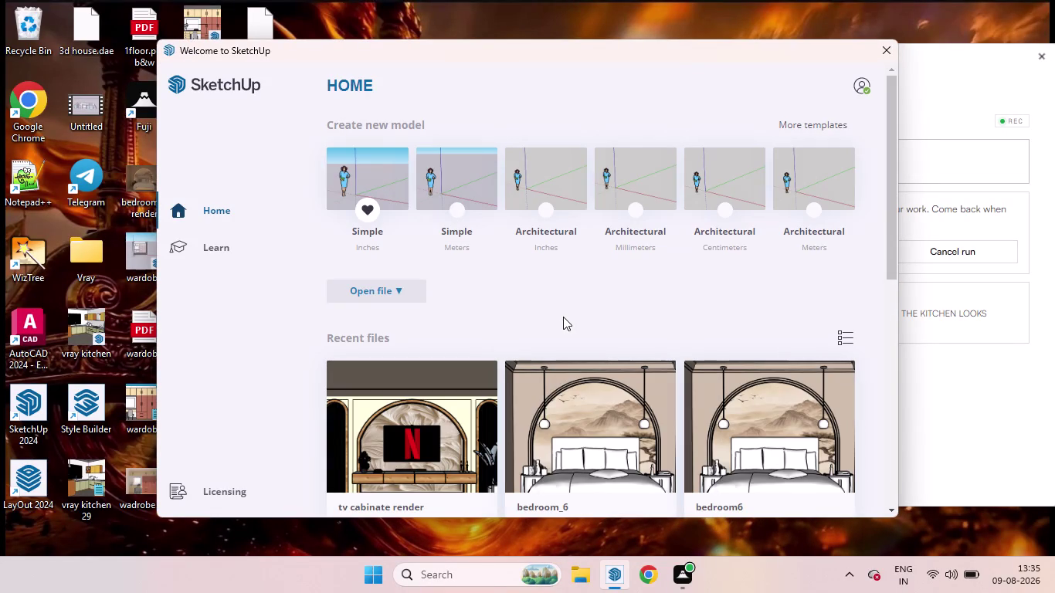
Create a new model from the Simple (Inches) template on the Welcome screen.
click(347, 172)
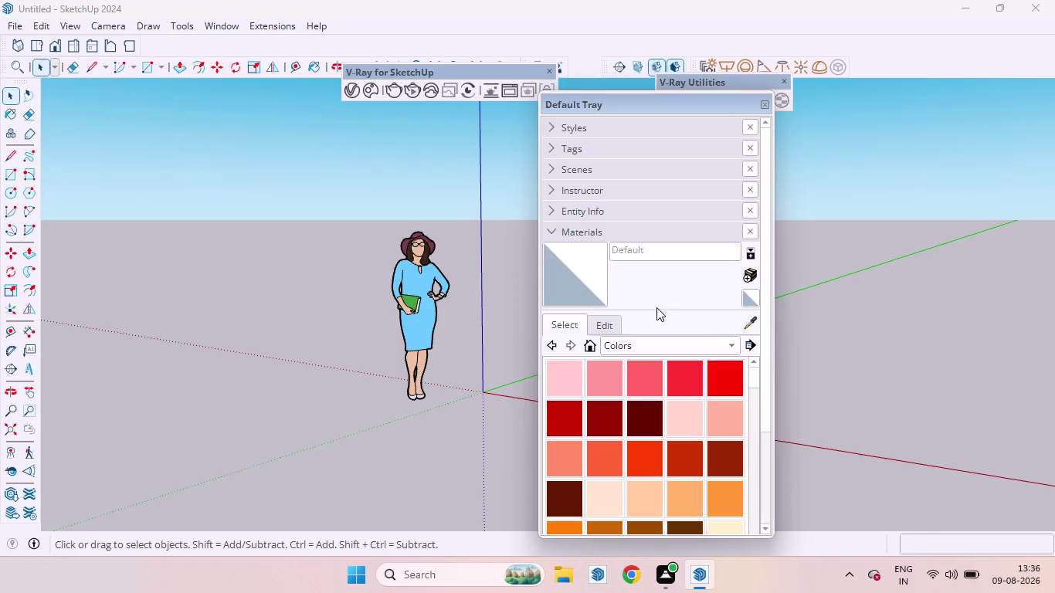
Dock the Default Tray at the right edge and close both V-Ray toolsets.
drag(654, 110, 685, 118)
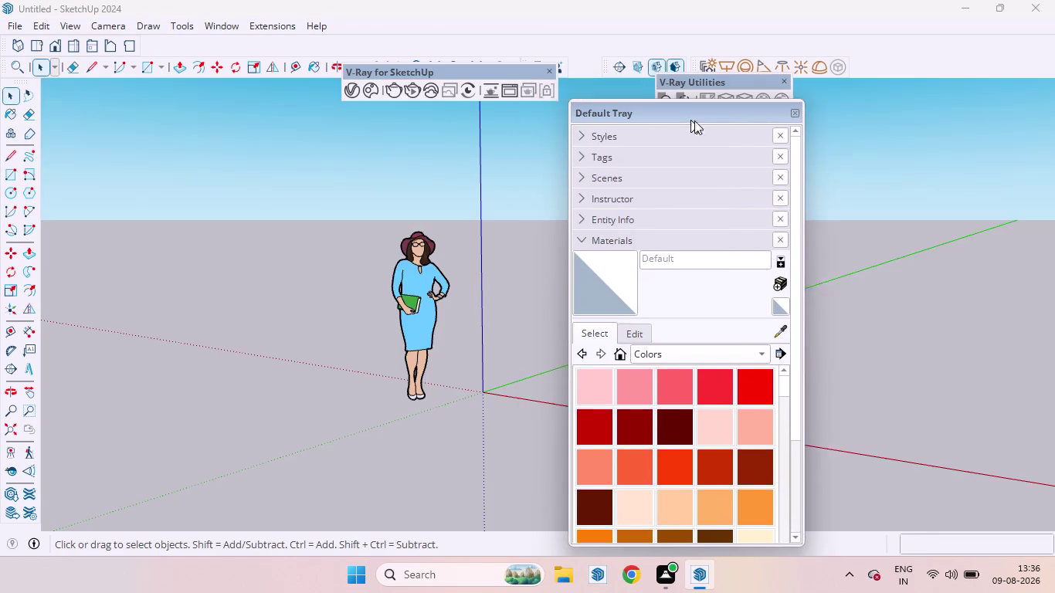
drag(684, 118, 991, 92)
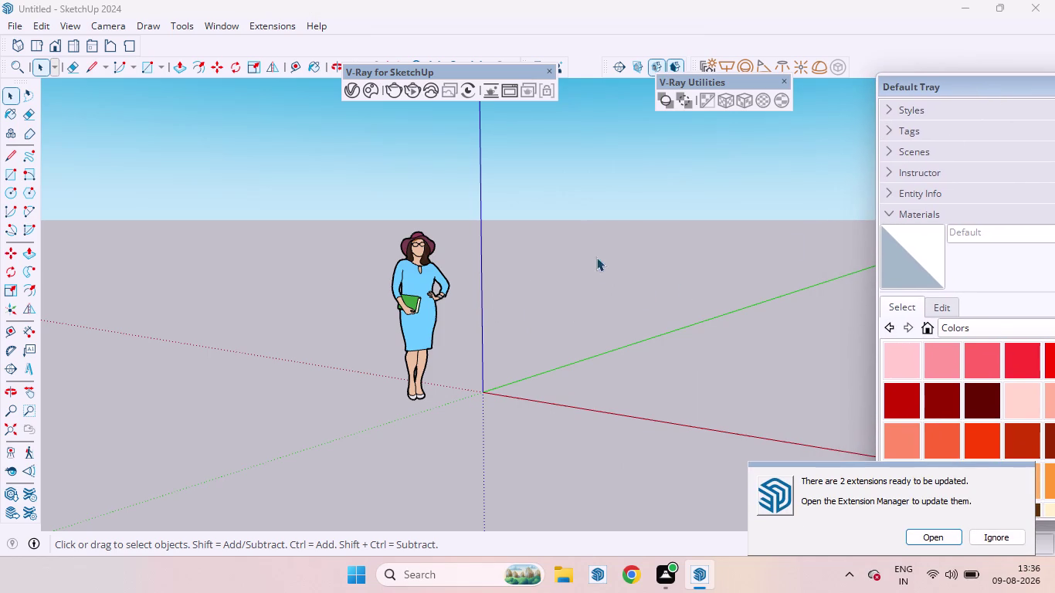
click(550, 73)
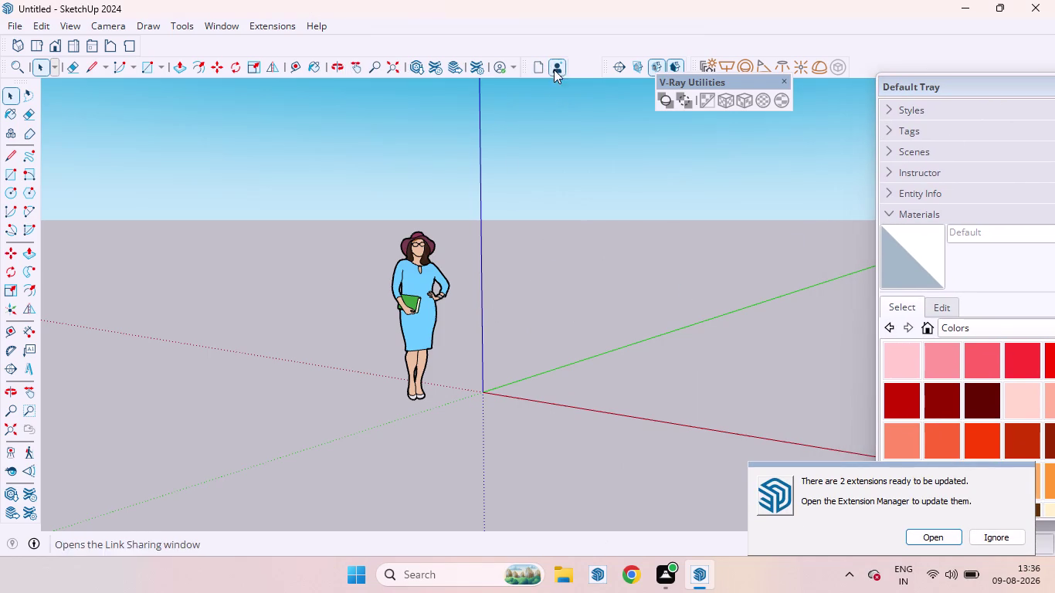
click(784, 78)
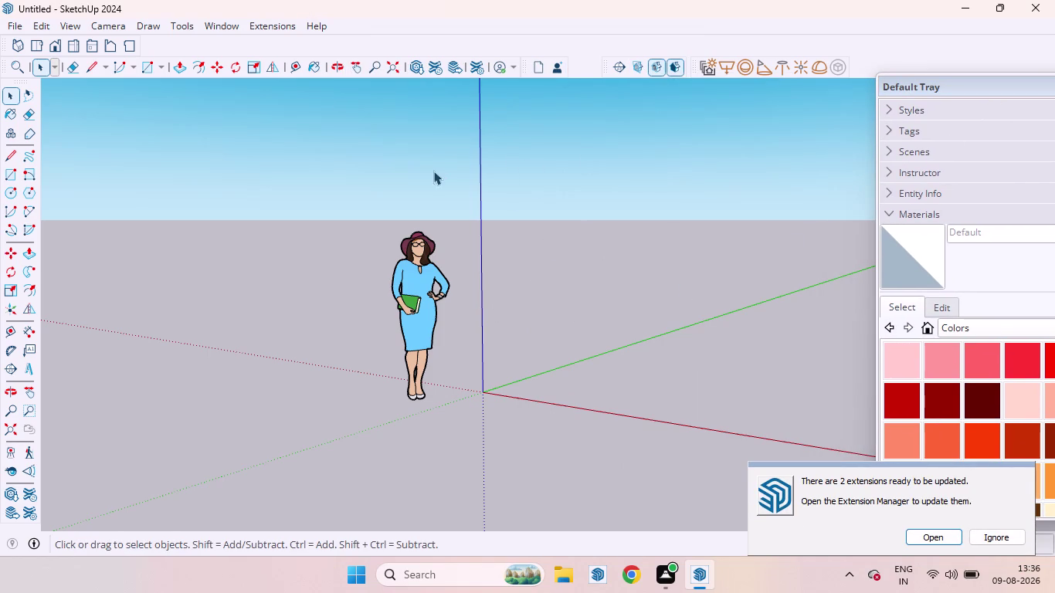
Hide the Getting Started and Views toolsets from the toolbar menu.
scroll(down, 3)
right_click(581, 44)
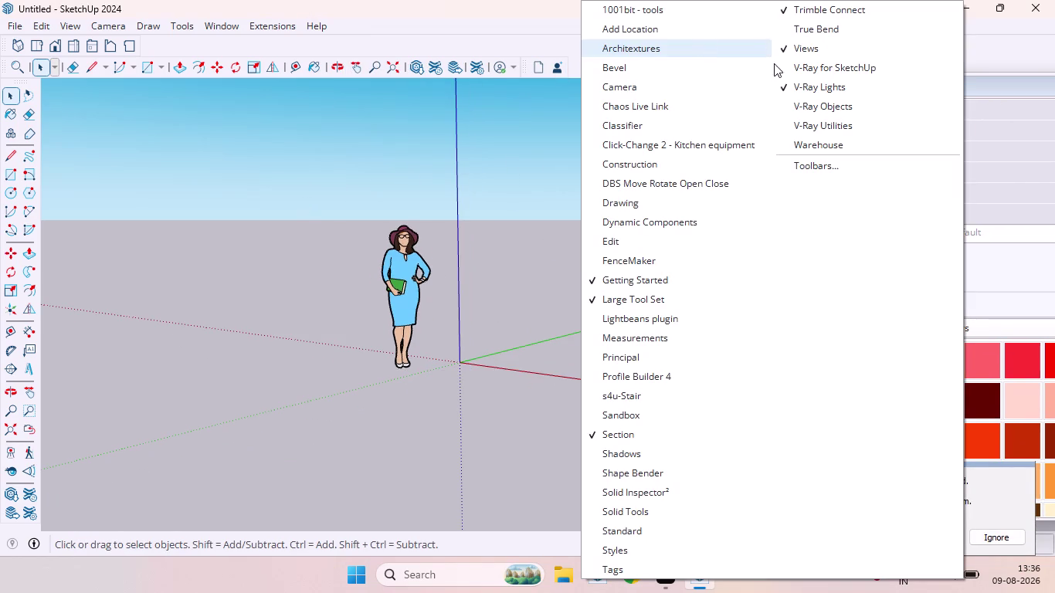
click(624, 278)
scroll(down, 3)
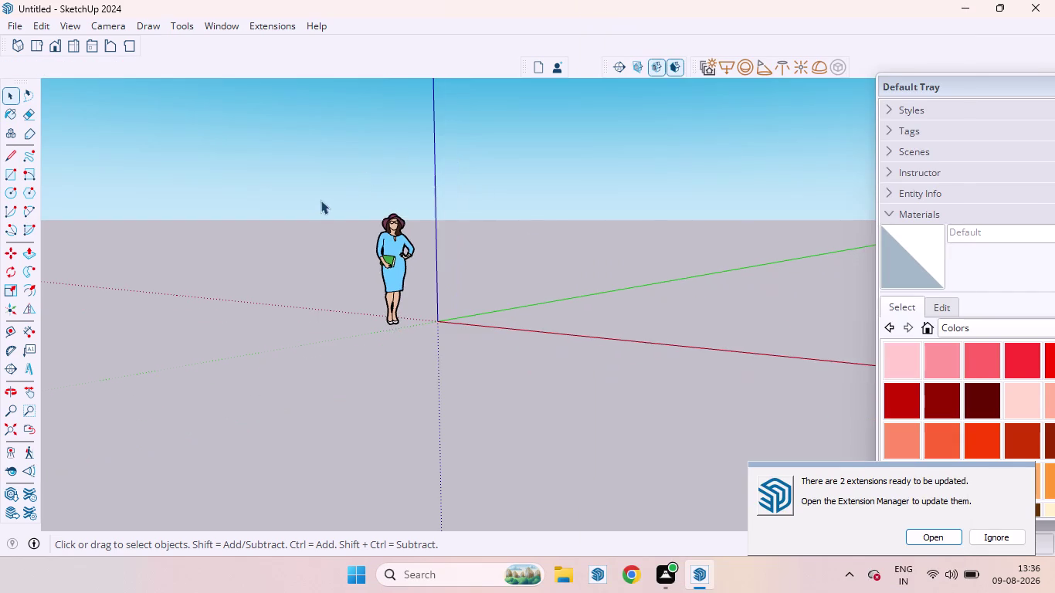
right_click(467, 55)
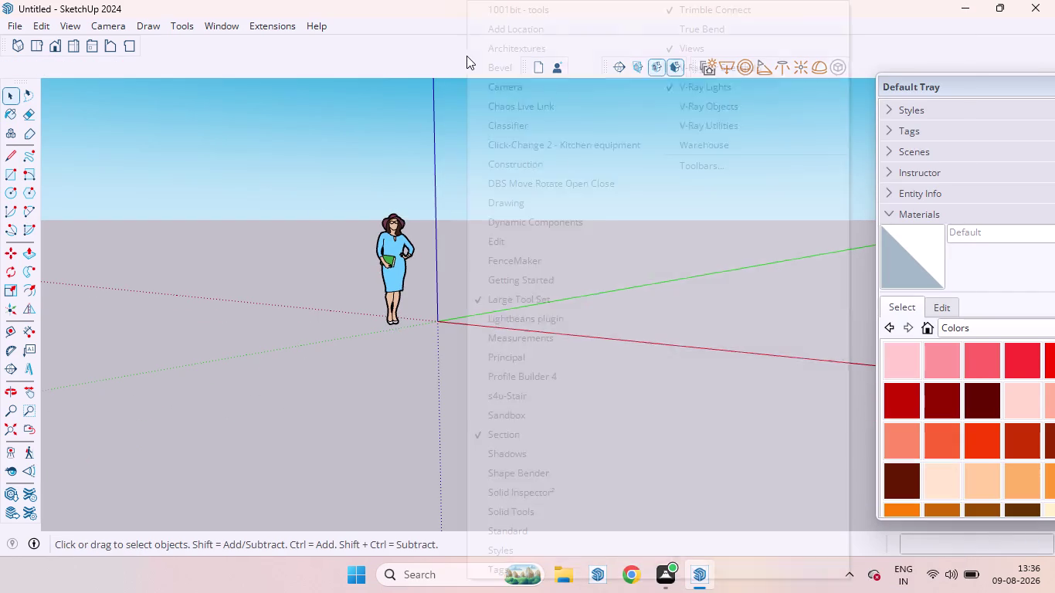
click(533, 427)
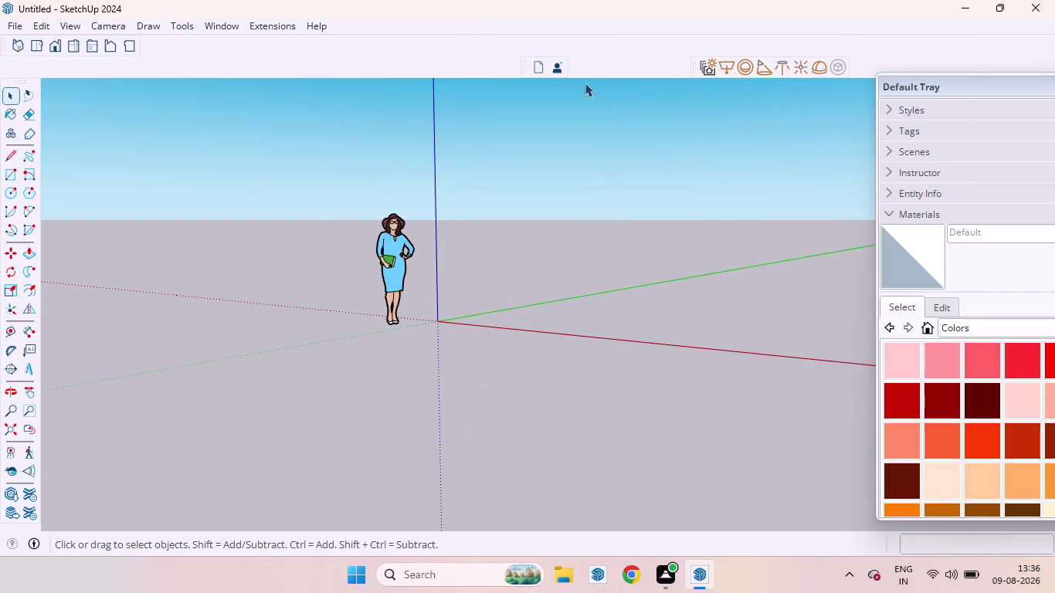
Regroup the remaining toolbars, moving the lights toolset onto the top row.
drag(535, 65, 462, 62)
drag(526, 70, 173, 54)
scroll(down, 3)
scroll(down, 3)
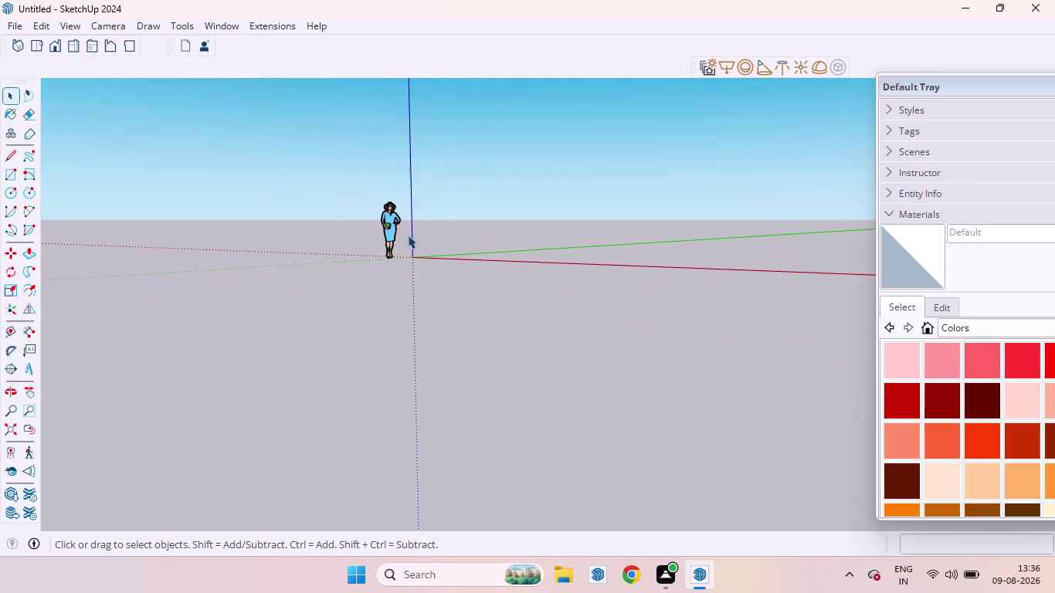
drag(691, 71, 636, 53)
drag(694, 69, 482, 28)
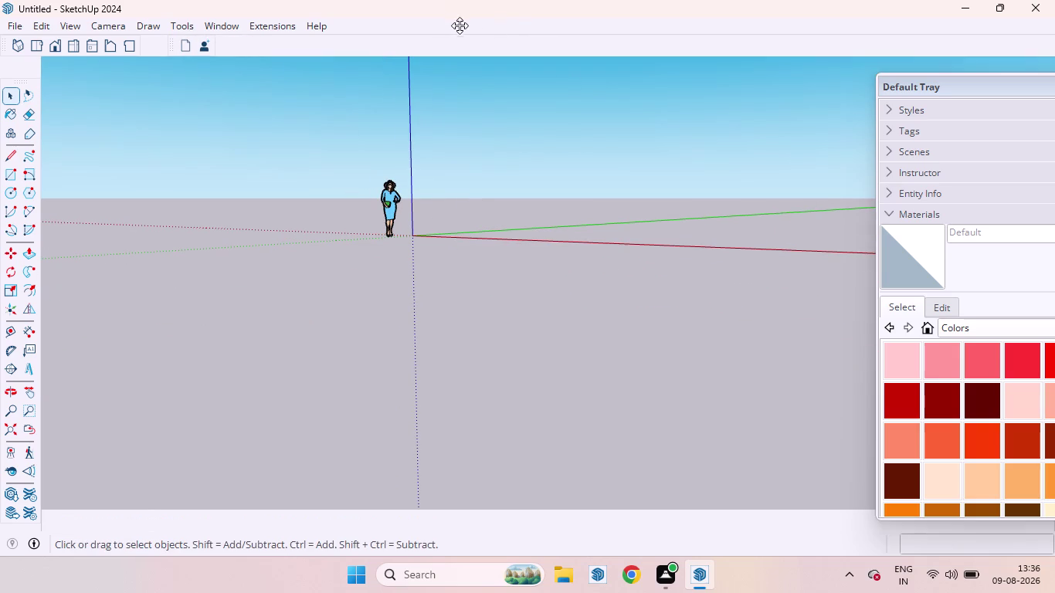
drag(482, 28, 443, 24)
click(437, 40)
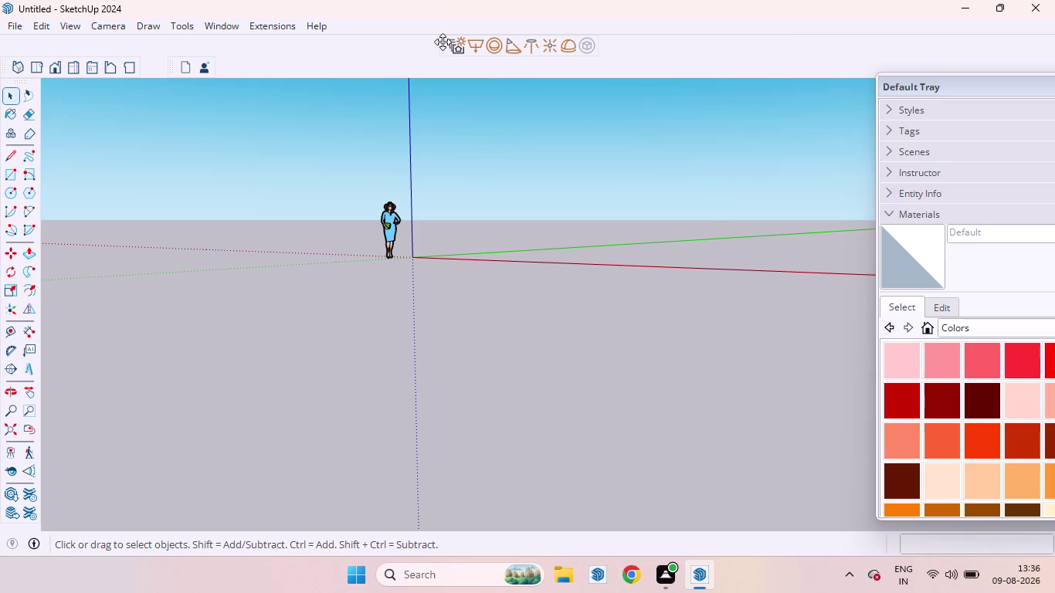
drag(443, 42, 443, 58)
scroll(down, 3)
scroll(down, 3)
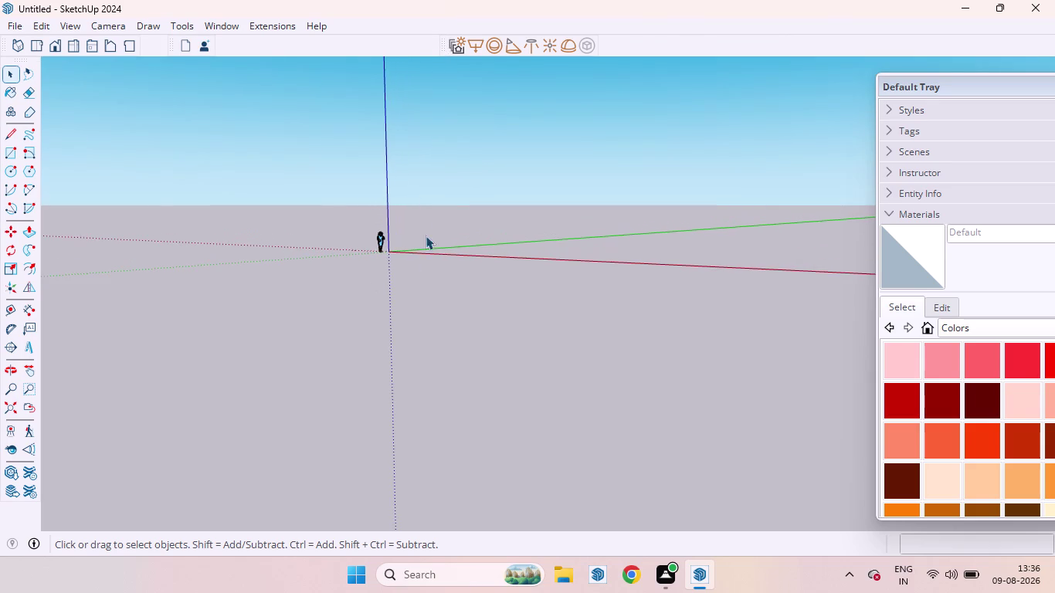
Look down at the origin and delete the default person figure.
middle_drag(456, 188, 530, 348)
scroll(down, 3)
scroll(up, 3)
scroll(down, 3)
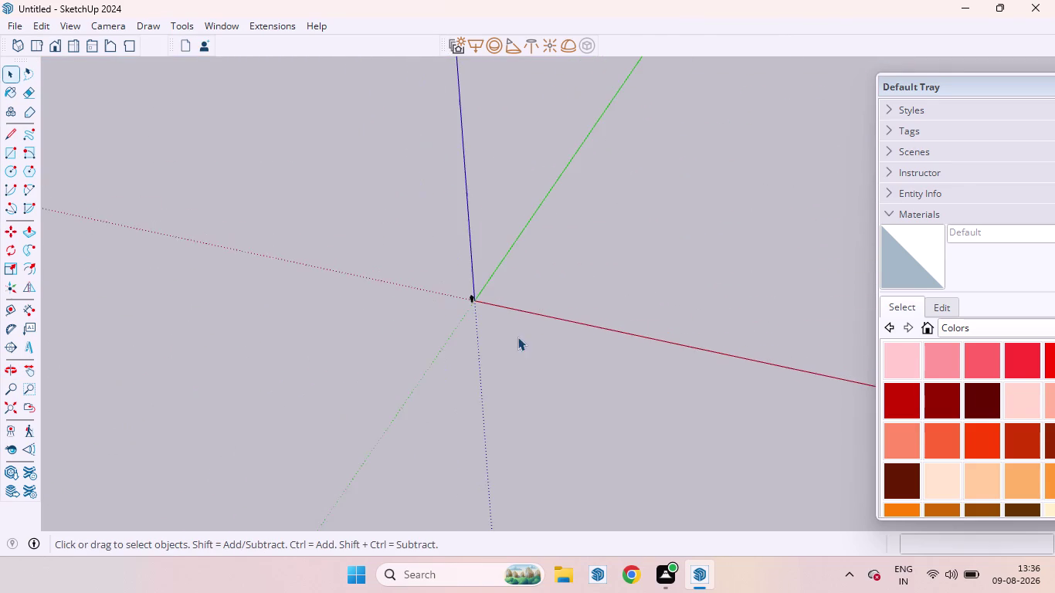
scroll(up, 3)
scroll(up, 3)
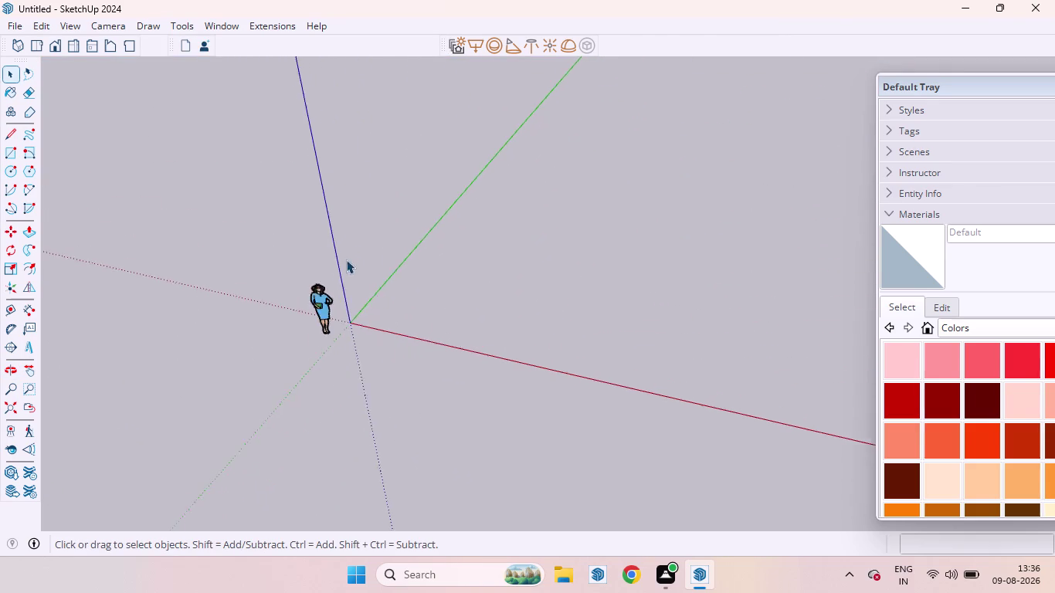
scroll(up, 3)
click(296, 328)
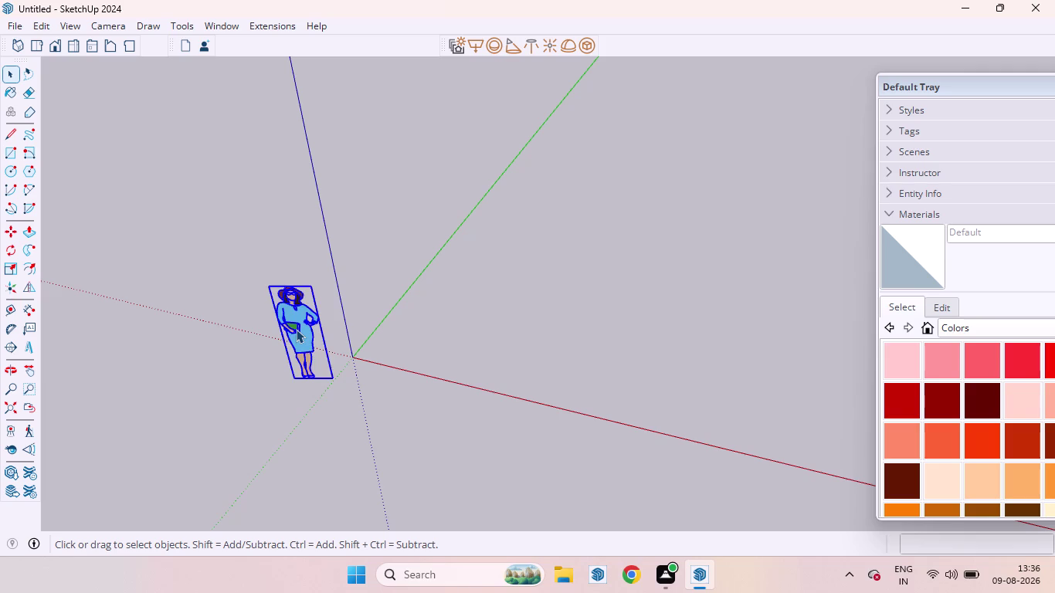
key(Delete)
Re-centre the view on the origin and pick the Rectangle tool.
scroll(down, 3)
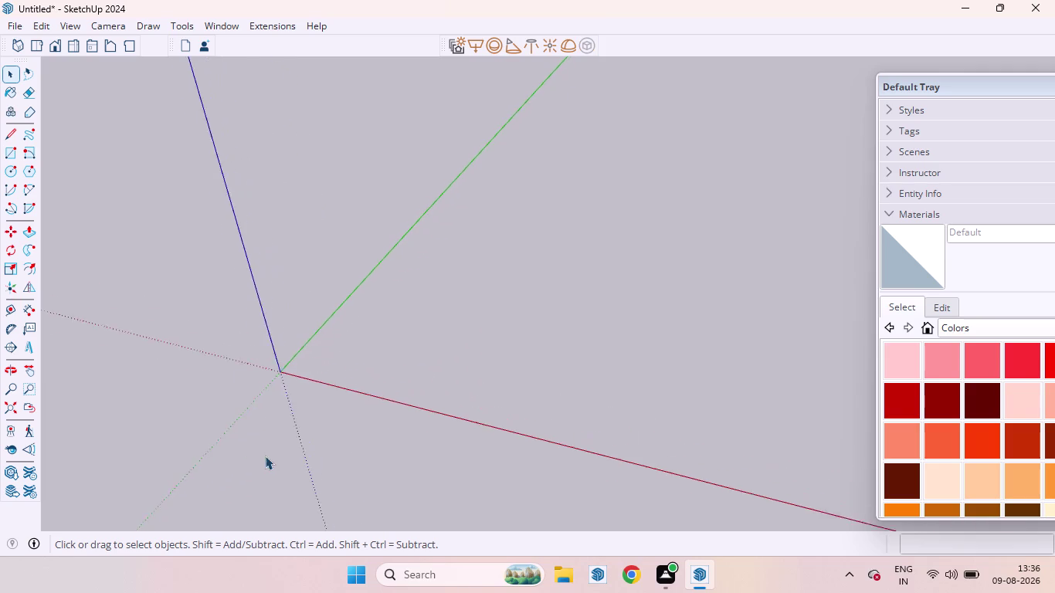
scroll(down, 3)
scroll(down, 3)
middle_drag(279, 436, 386, 332)
scroll(down, 3)
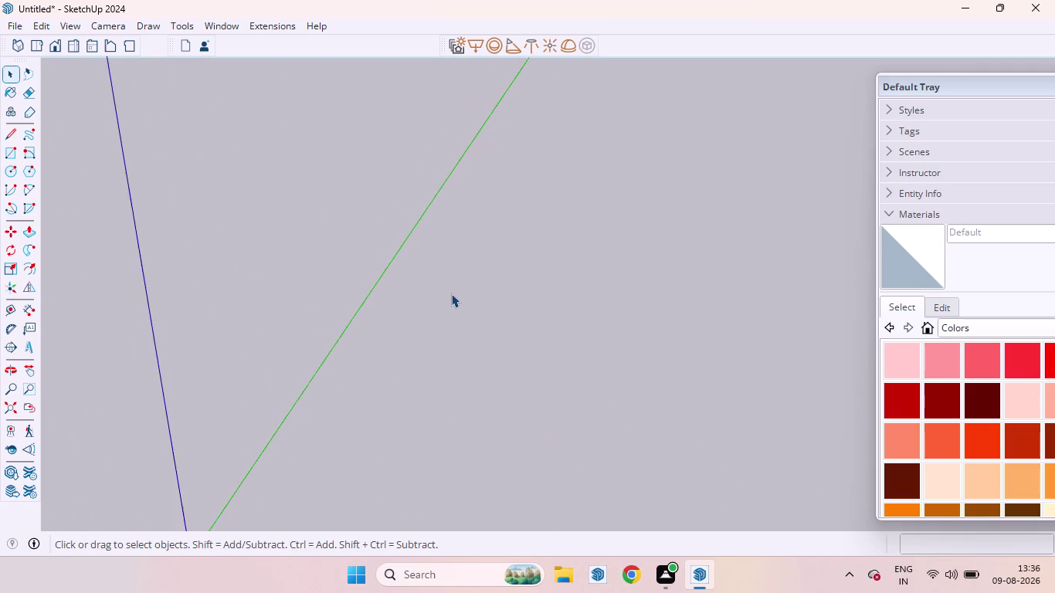
scroll(down, 3)
scroll(down, 3)
middle_drag(405, 352, 324, 365)
scroll(down, 3)
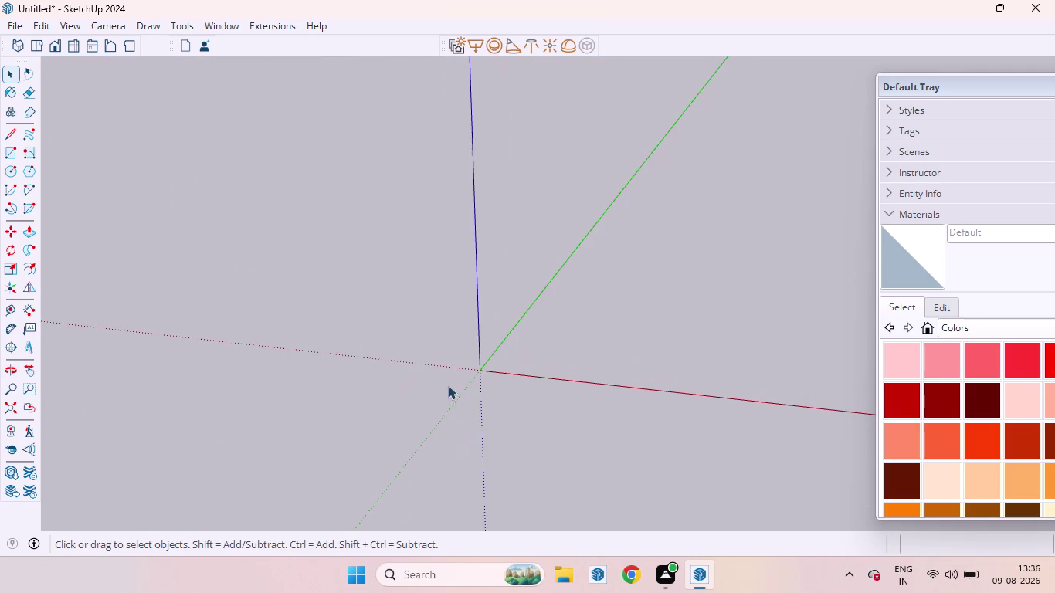
scroll(up, 3)
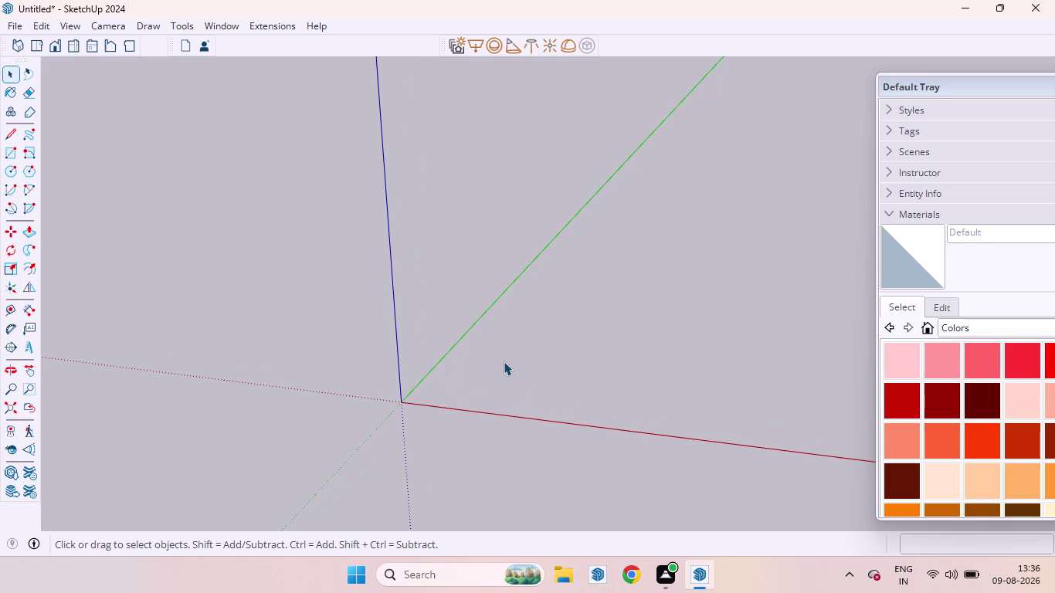
key(r)
key(Return)
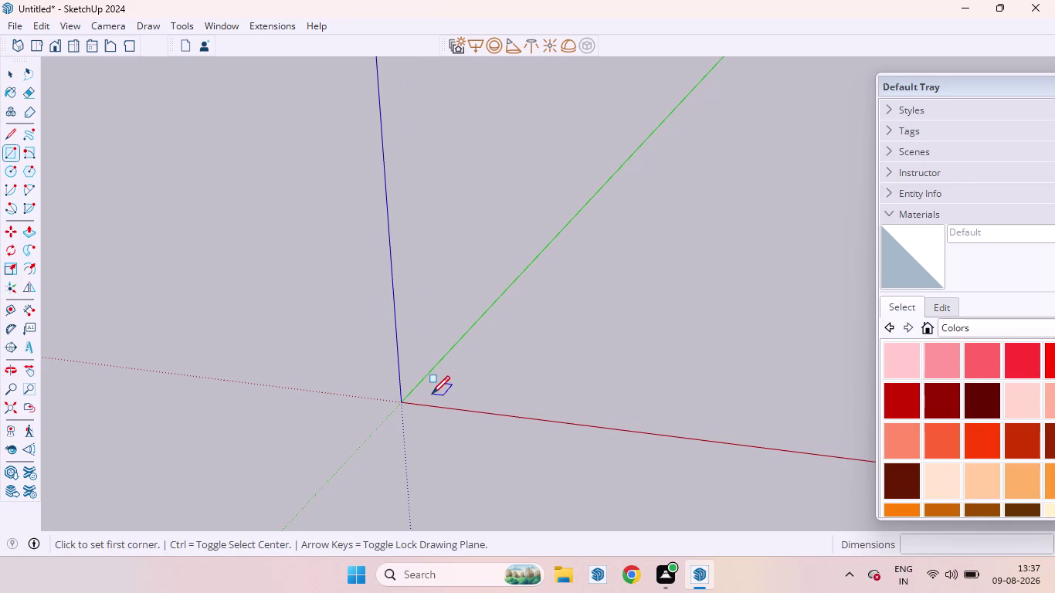
Draw a 12' x 12' floor rectangle from a corner near the origin.
click(431, 394)
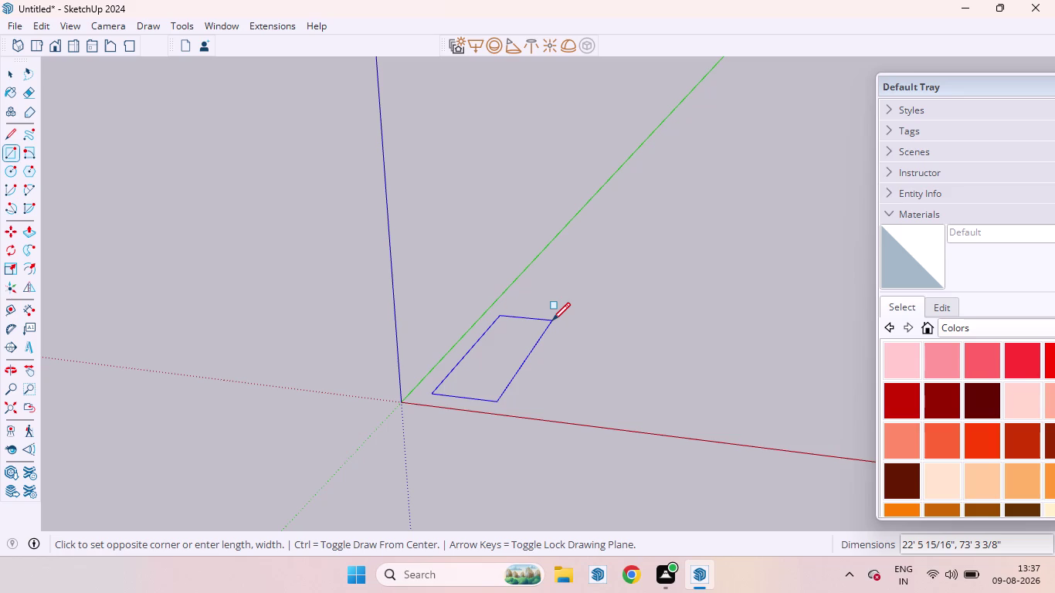
key(1)
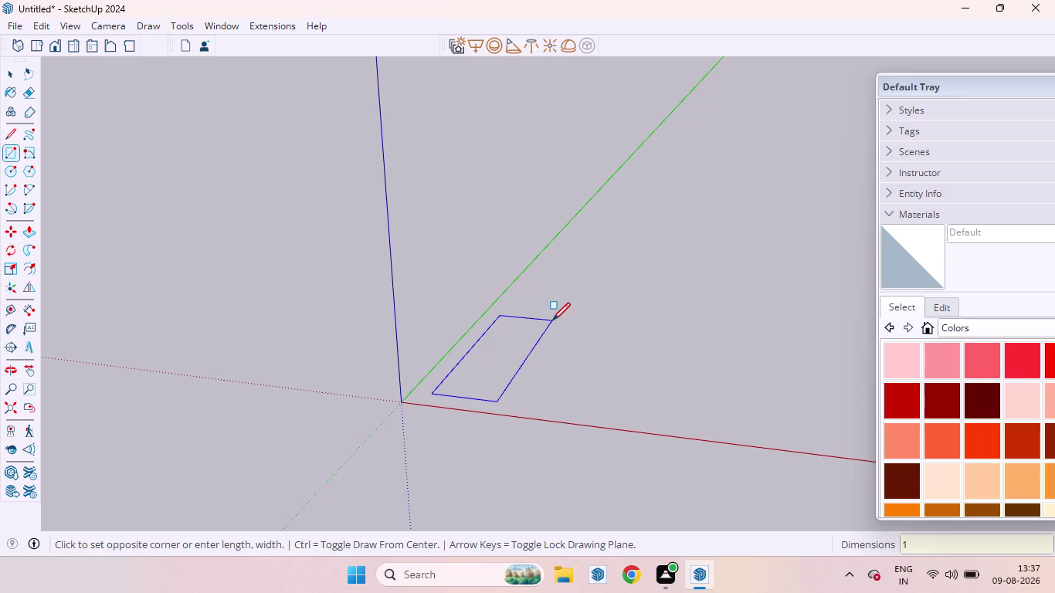
key(0)
key(BackSpace)
text(2)
text(')
key(comma)
text(12')
key(Return)
key(space)
scroll(down, 3)
scroll(up, 3)
middle_drag(499, 322, 493, 420)
scroll(up, 3)
scroll(down, 3)
scroll(up, 3)
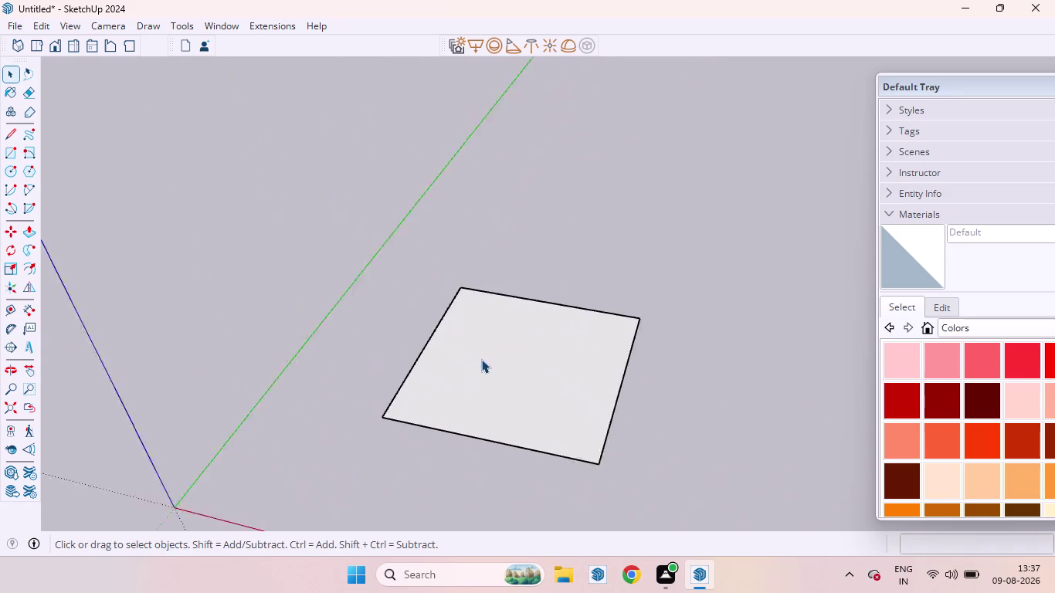
Make the floor face and its edges into a group.
scroll(down, 3)
middle_drag(503, 340, 499, 415)
scroll(up, 3)
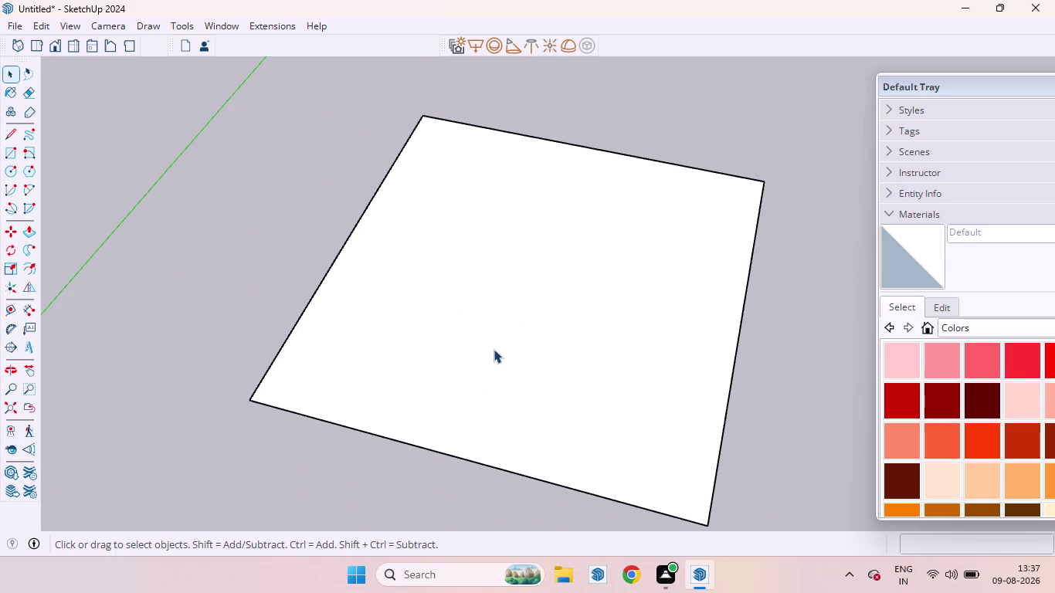
triple_click(535, 342)
right_click(535, 342)
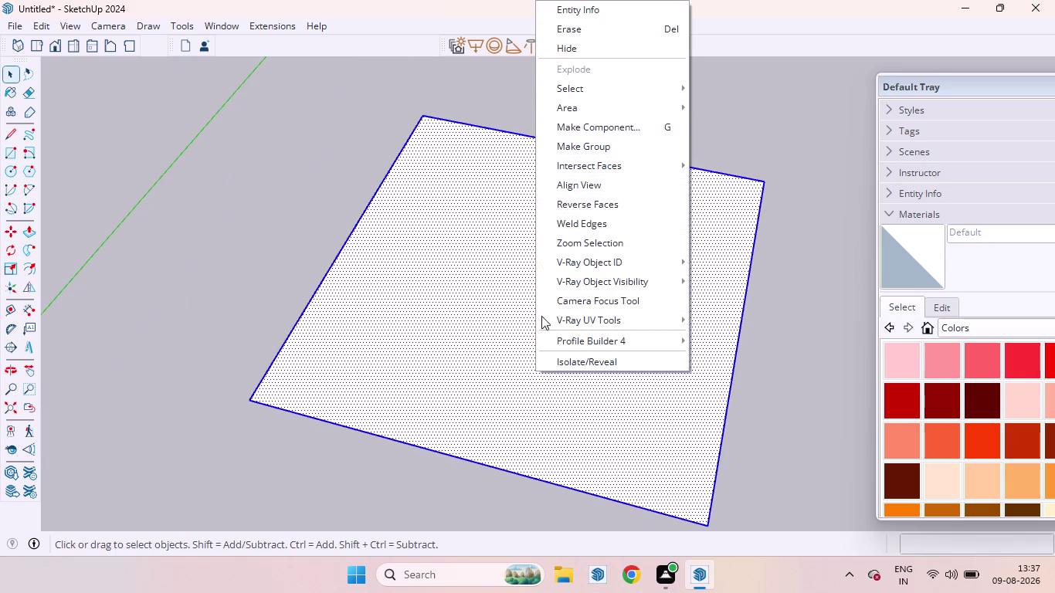
click(571, 151)
Inside the group, push the floor face up 6 inches into a slab.
triple_click(529, 290)
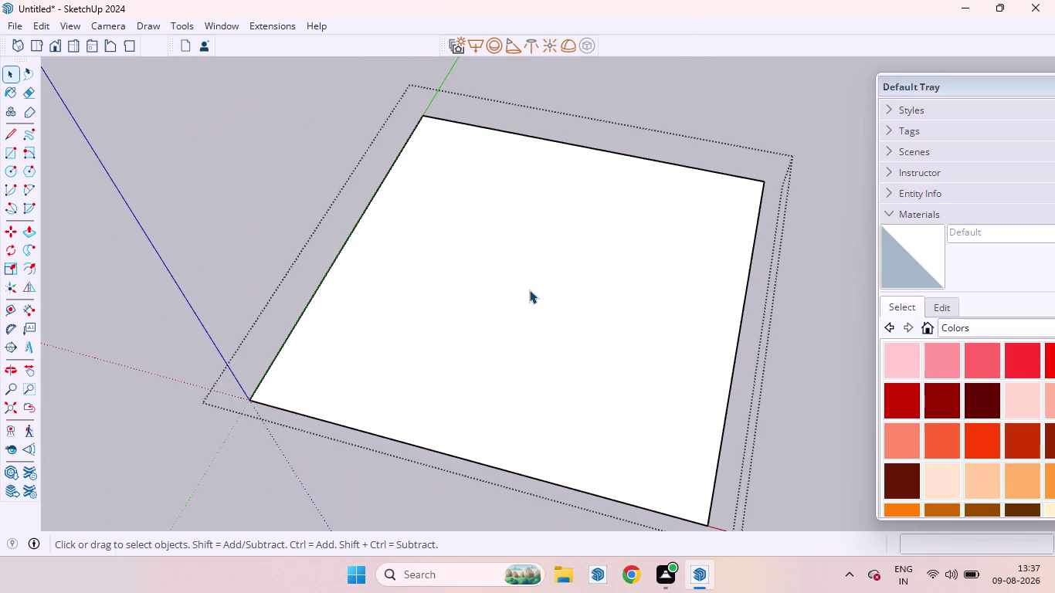
key(p)
drag(529, 290, 529, 268)
key(6)
key(Return)
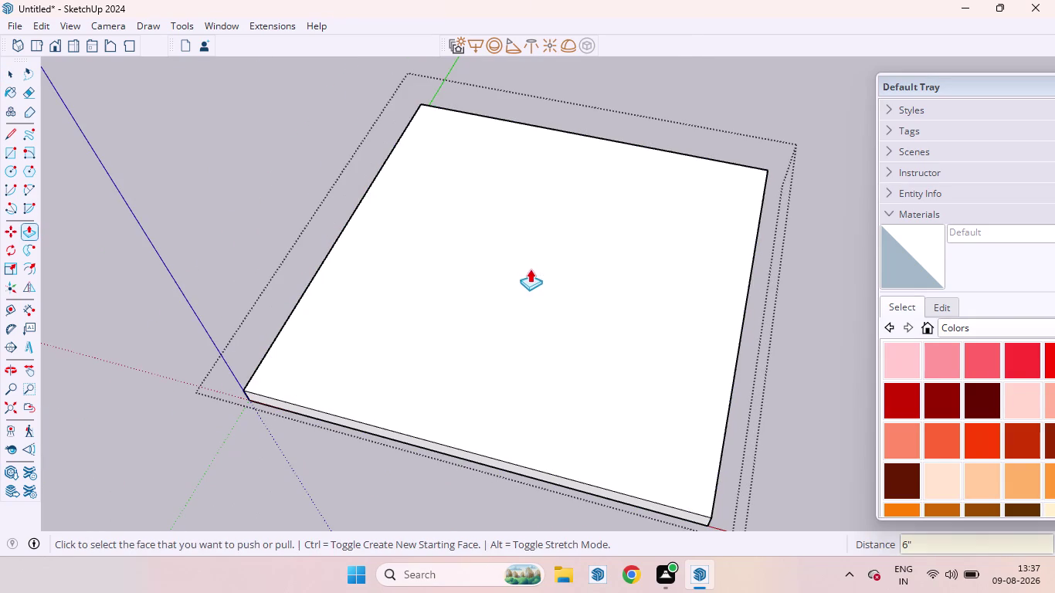
scroll(down, 3)
key(space)
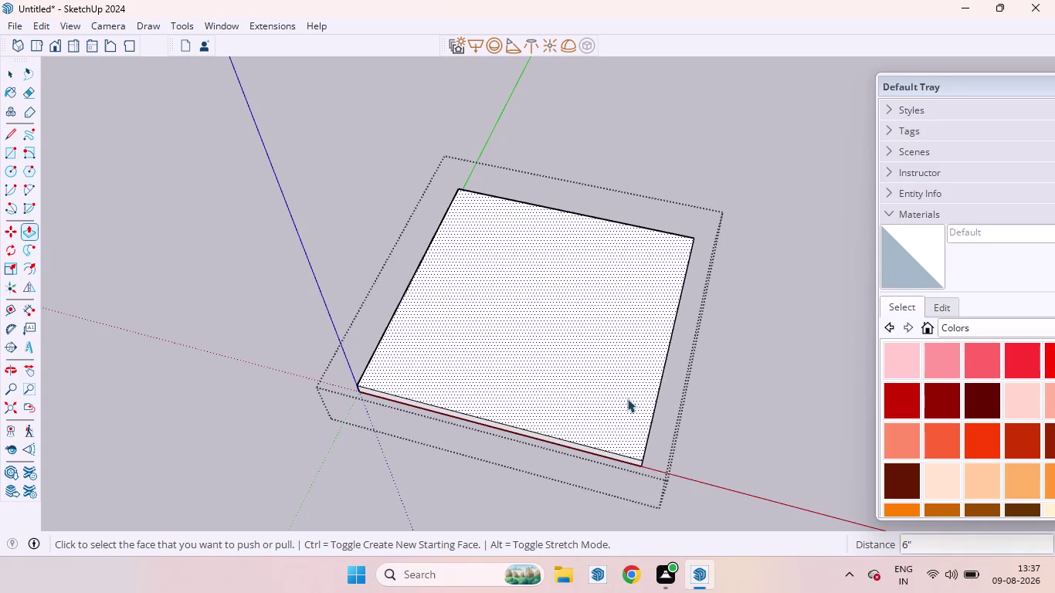
Exit the floor group and select the slab.
click(681, 411)
click(746, 427)
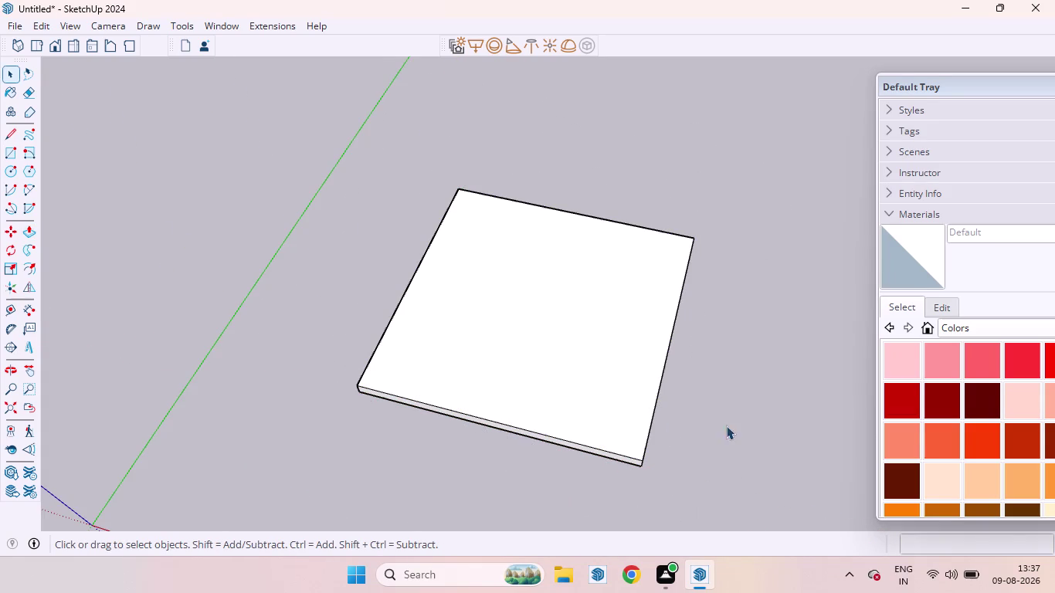
middle_drag(660, 429, 650, 368)
click(615, 370)
scroll(down, 3)
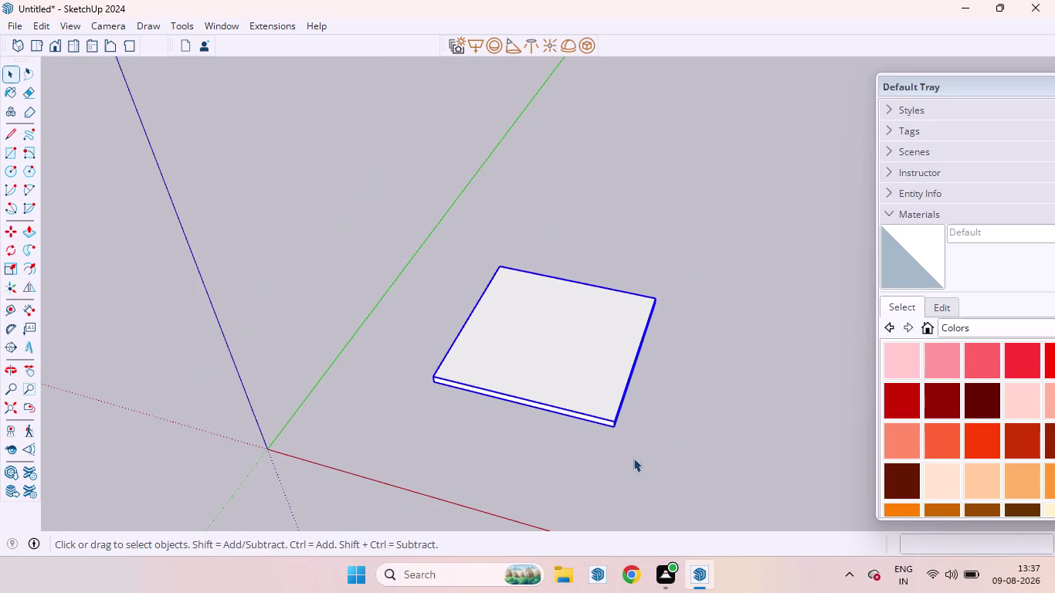
Move the floor slab to a new position along the green axis.
click(747, 418)
scroll(down, 3)
scroll(up, 3)
click(612, 368)
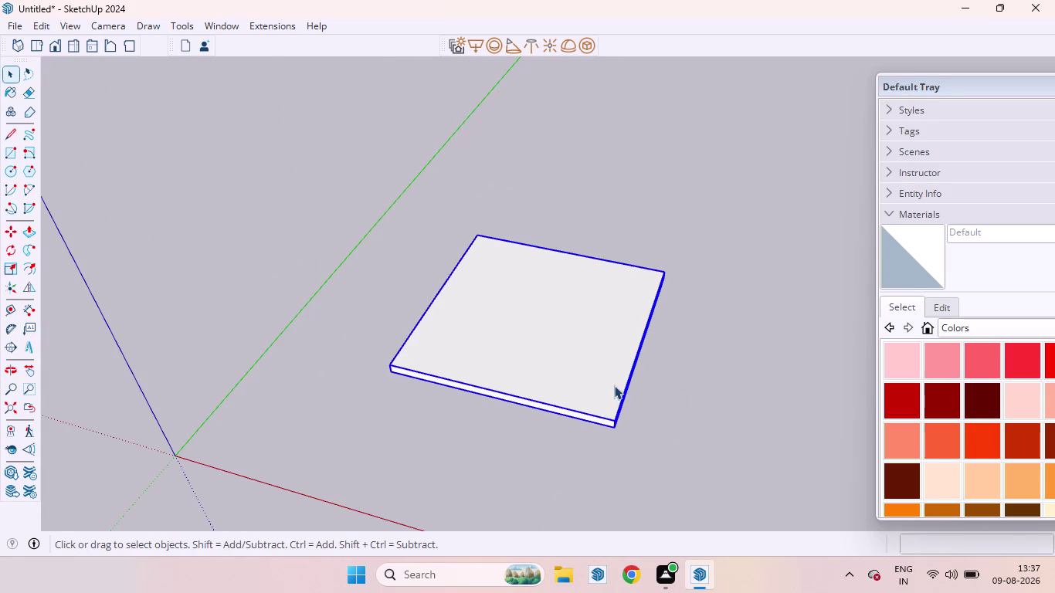
key(m)
drag(616, 394, 582, 470)
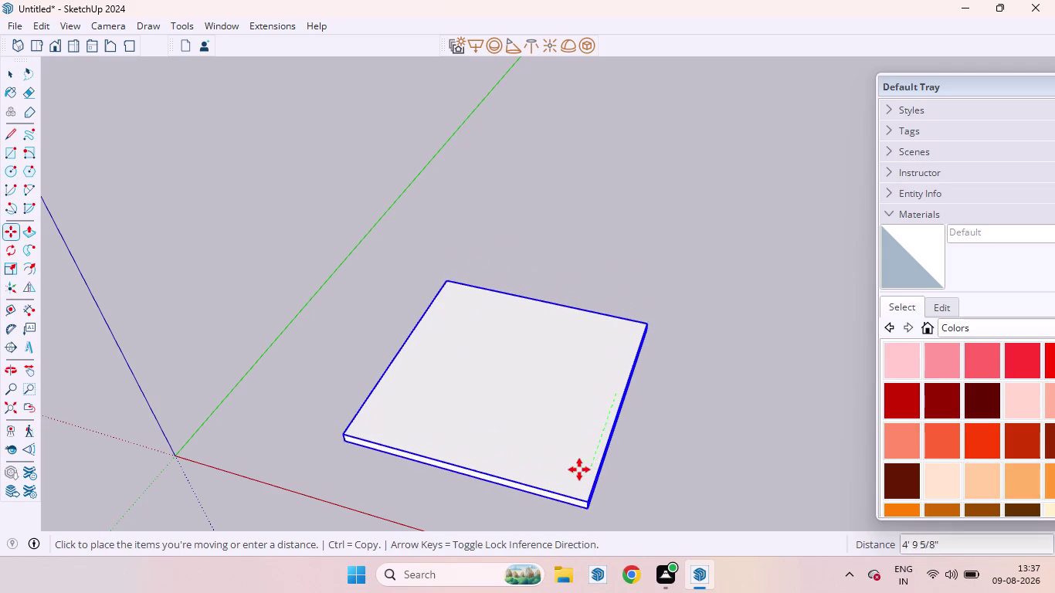
drag(582, 470, 575, 471)
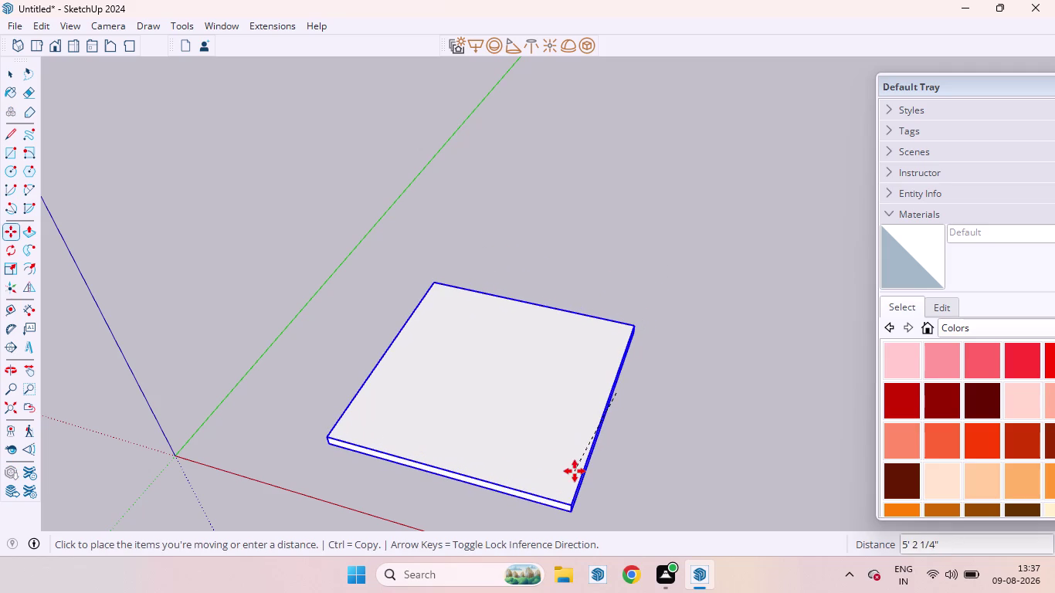
drag(574, 471, 572, 477)
key(Left)
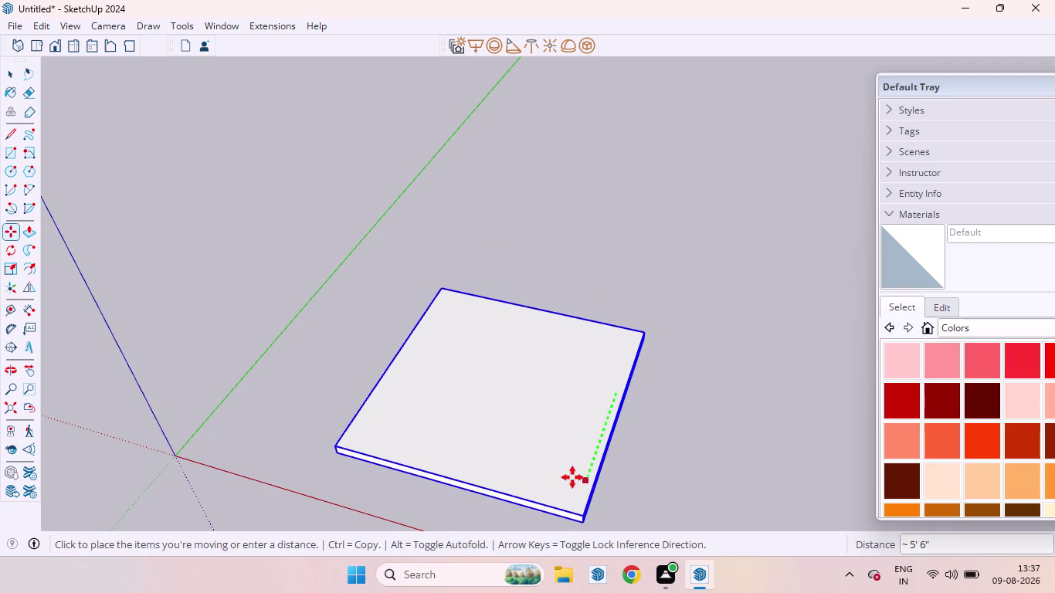
drag(573, 477, 571, 479)
key(space)
click(725, 356)
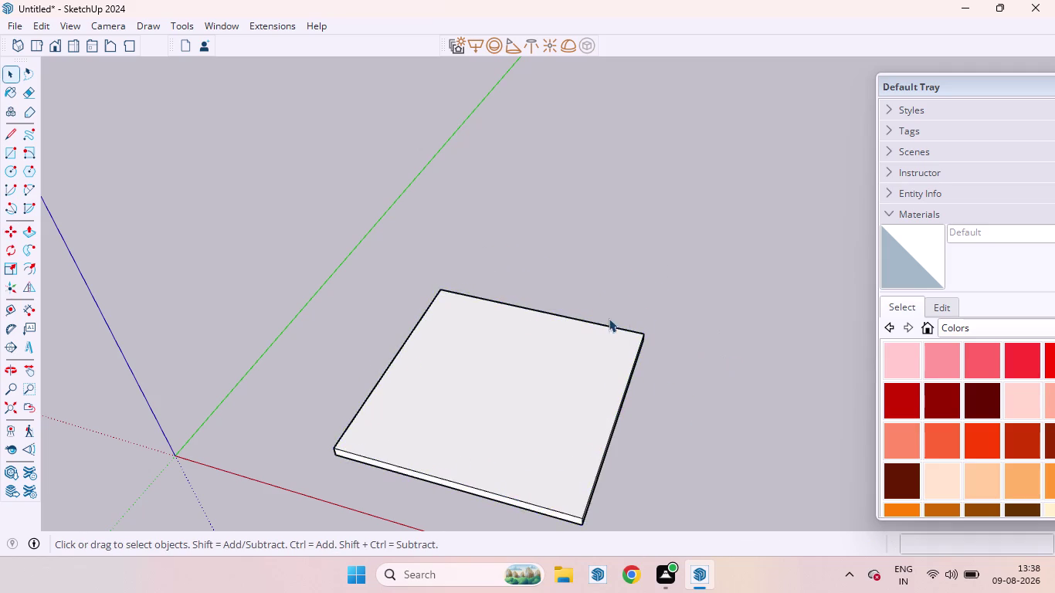
Inspect the slab from several angles and make it a group.
scroll(down, 3)
middle_drag(571, 274, 604, 297)
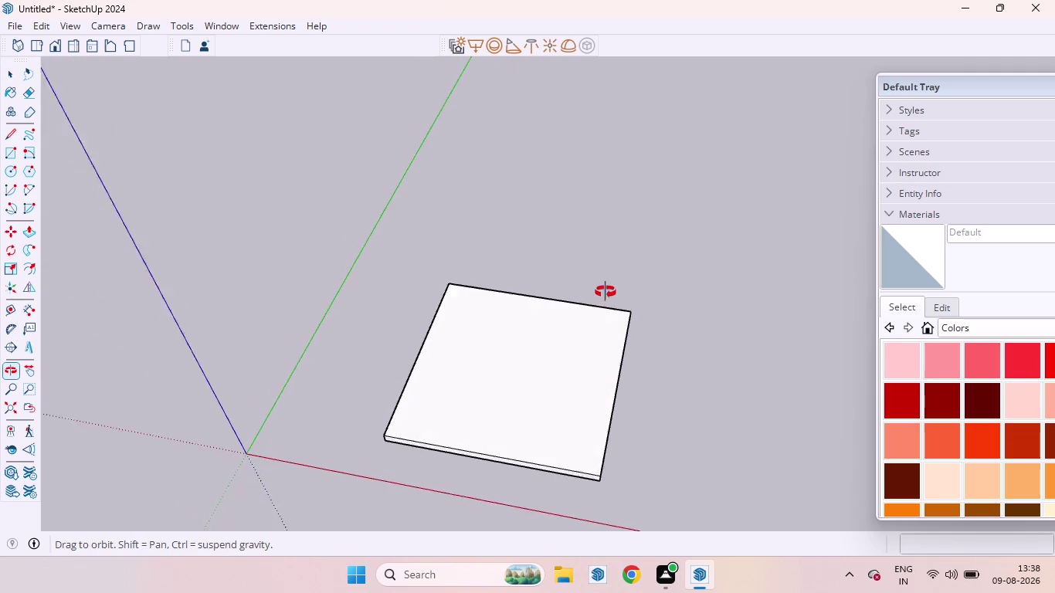
middle_drag(604, 297, 615, 287)
scroll(up, 3)
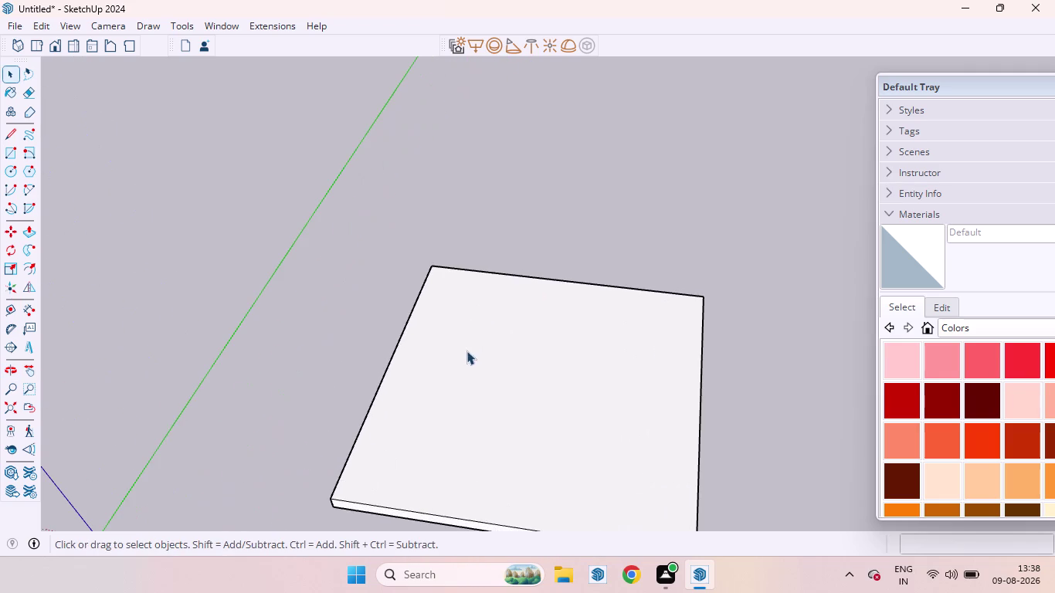
scroll(down, 3)
middle_drag(438, 305, 516, 284)
scroll(up, 3)
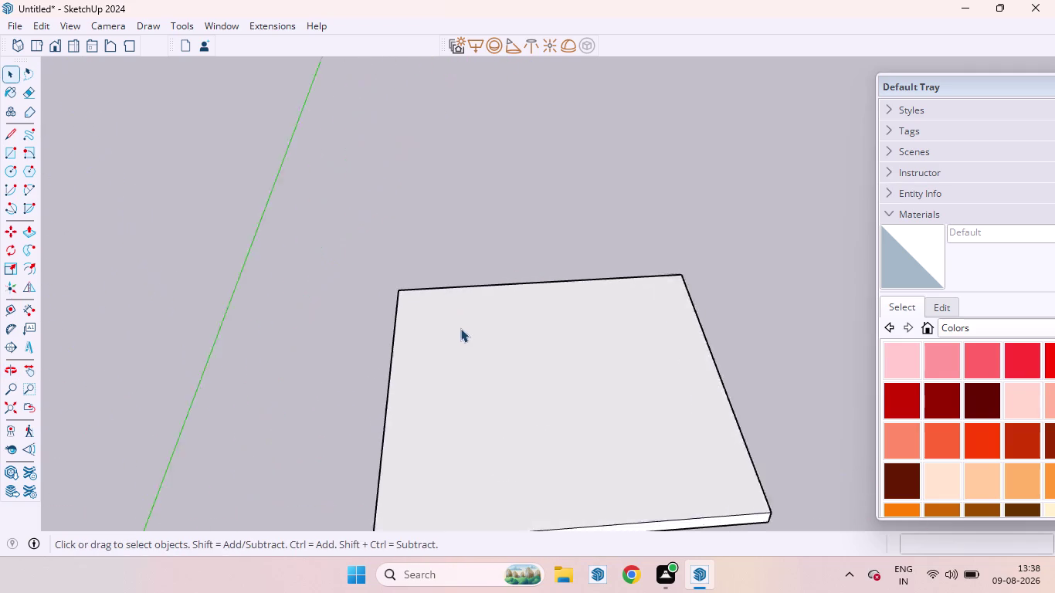
scroll(up, 3)
scroll(down, 3)
middle_drag(494, 332, 480, 367)
scroll(up, 3)
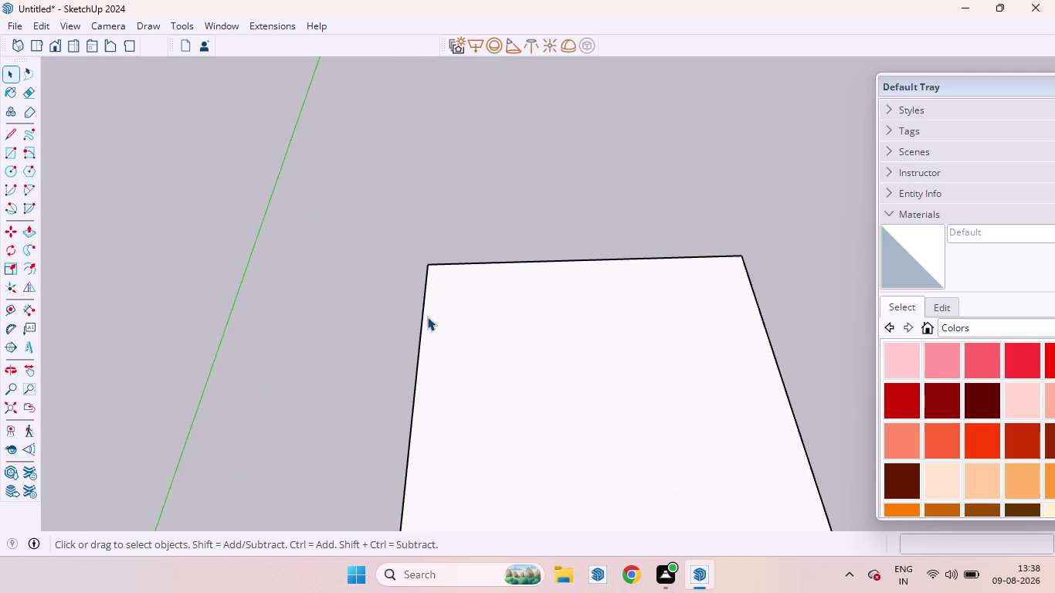
scroll(down, 3)
right_click(756, 384)
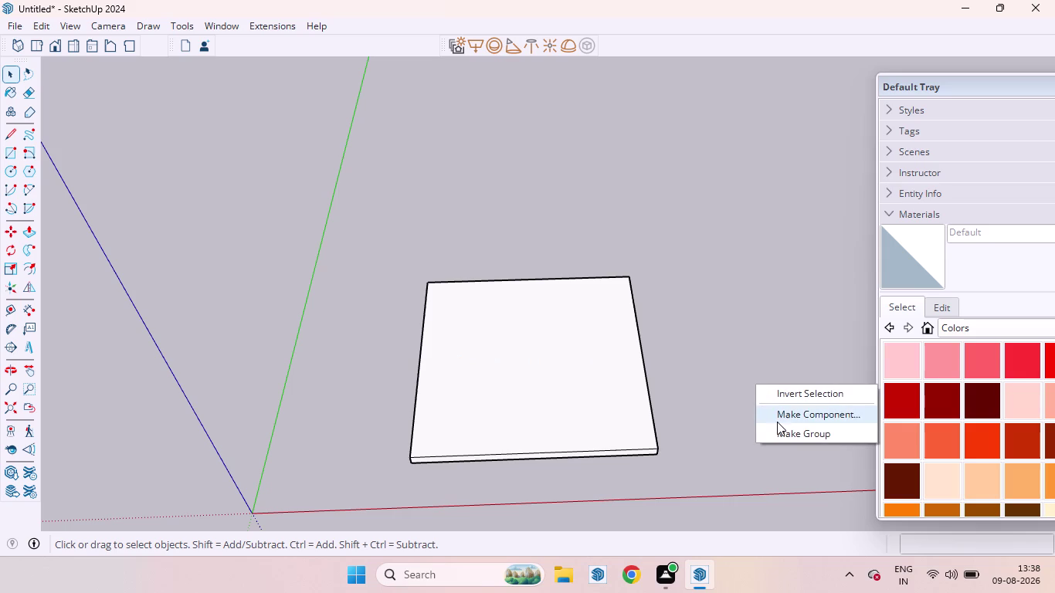
click(779, 429)
Open the slab group and select, then deselect, its side face.
middle_drag(656, 372, 667, 234)
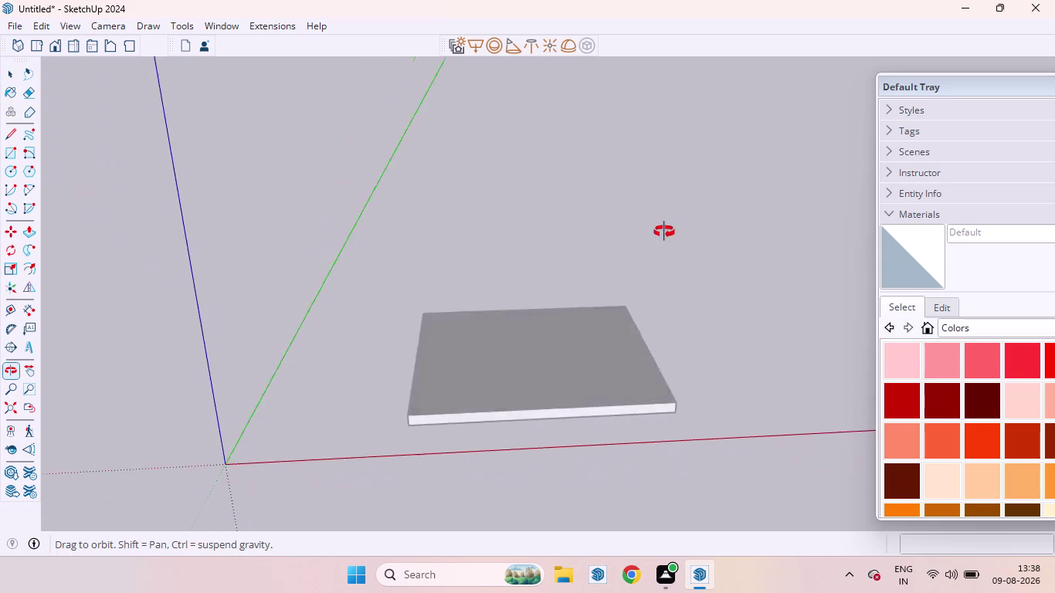
middle_drag(667, 234, 799, 248)
scroll(up, 3)
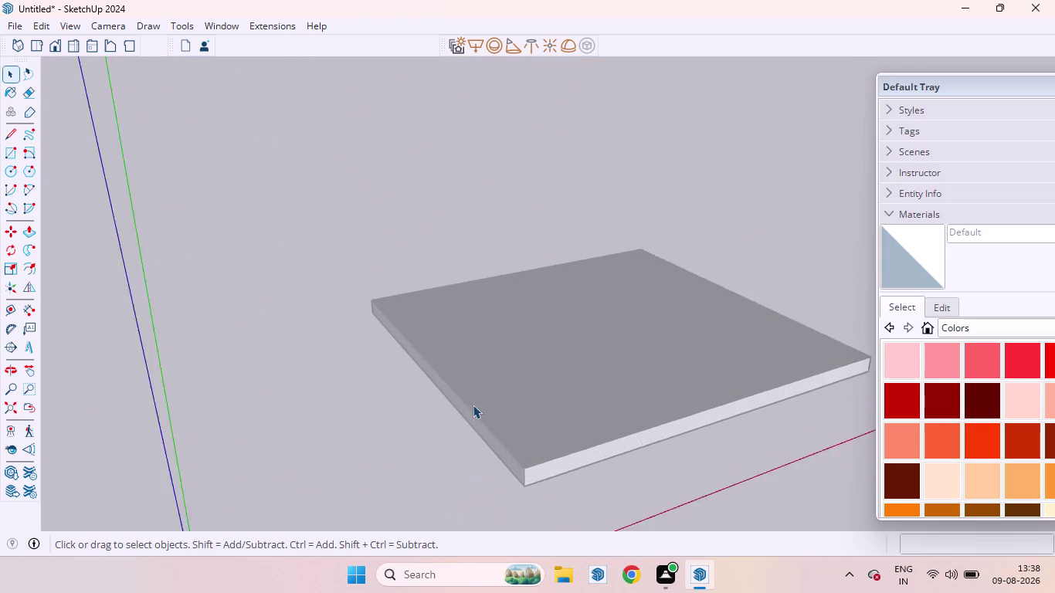
scroll(up, 3)
click(481, 450)
triple_click(479, 451)
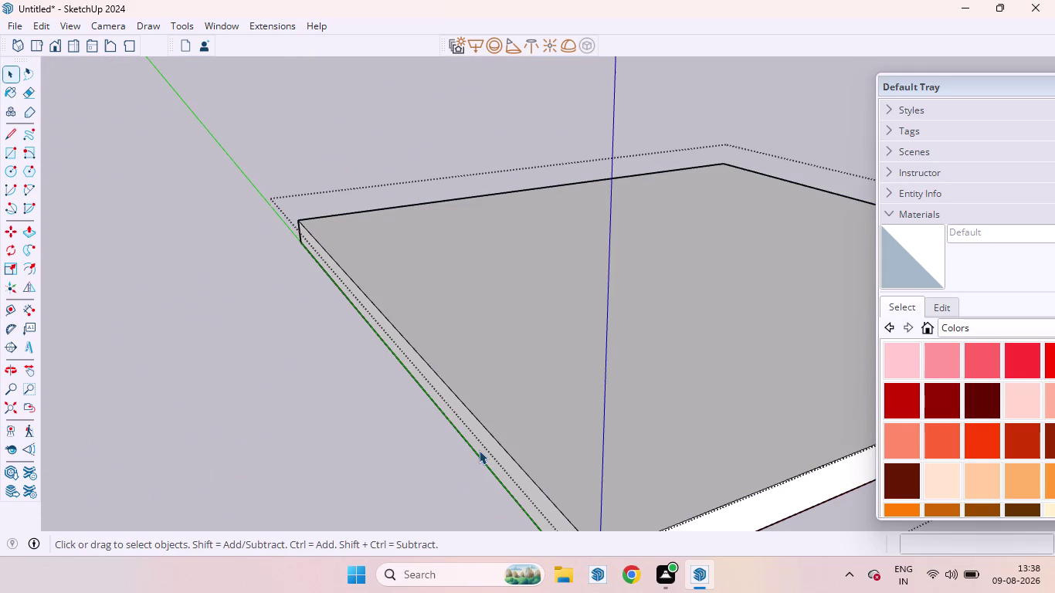
click(475, 448)
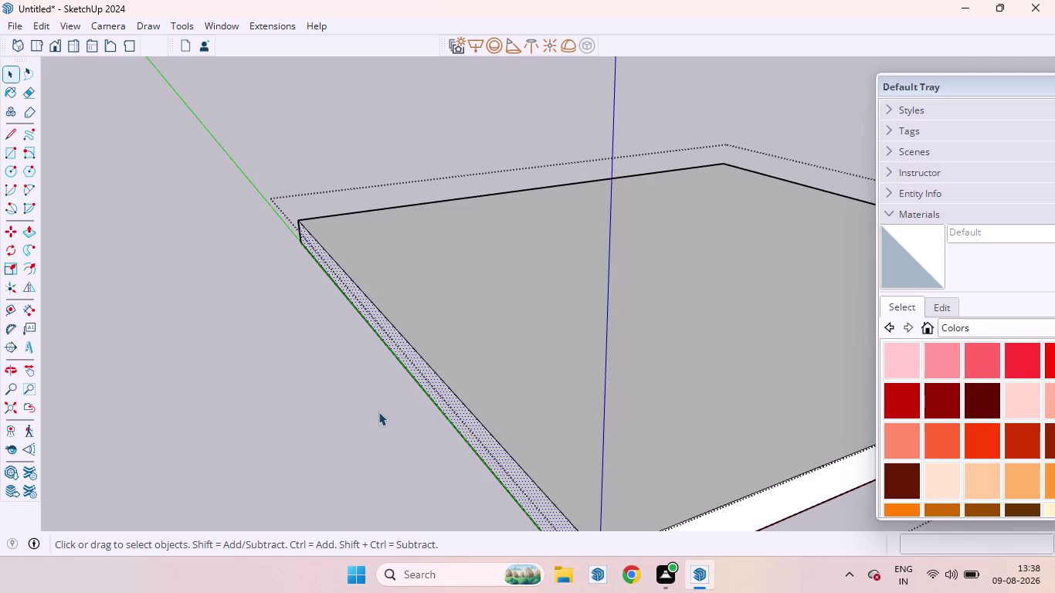
scroll(down, 3)
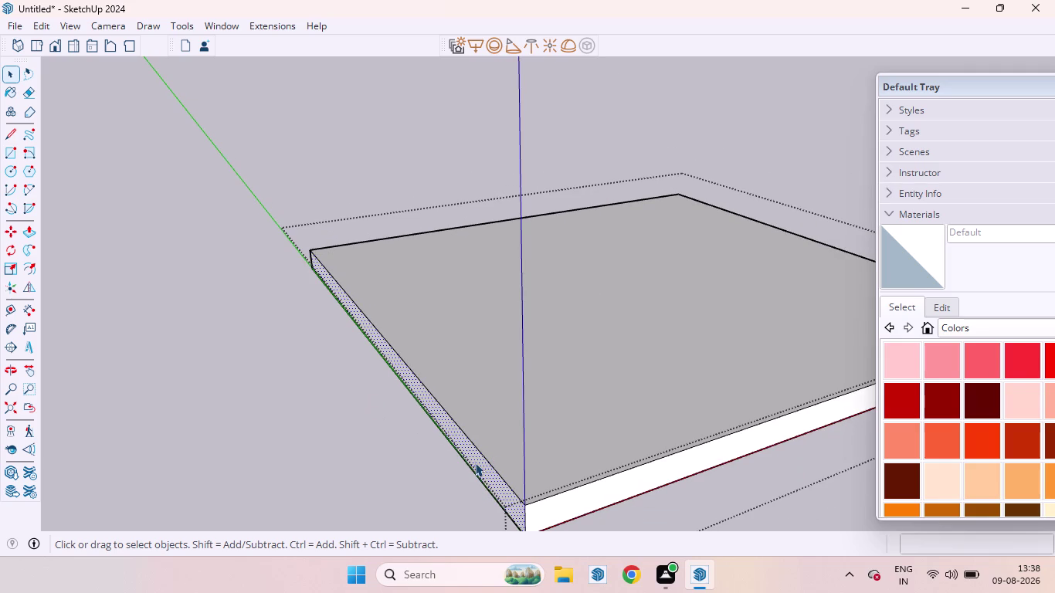
click(375, 460)
middle_drag(478, 422, 375, 445)
Place a guide line 4 inches inside the slab's left edge.
scroll(down, 3)
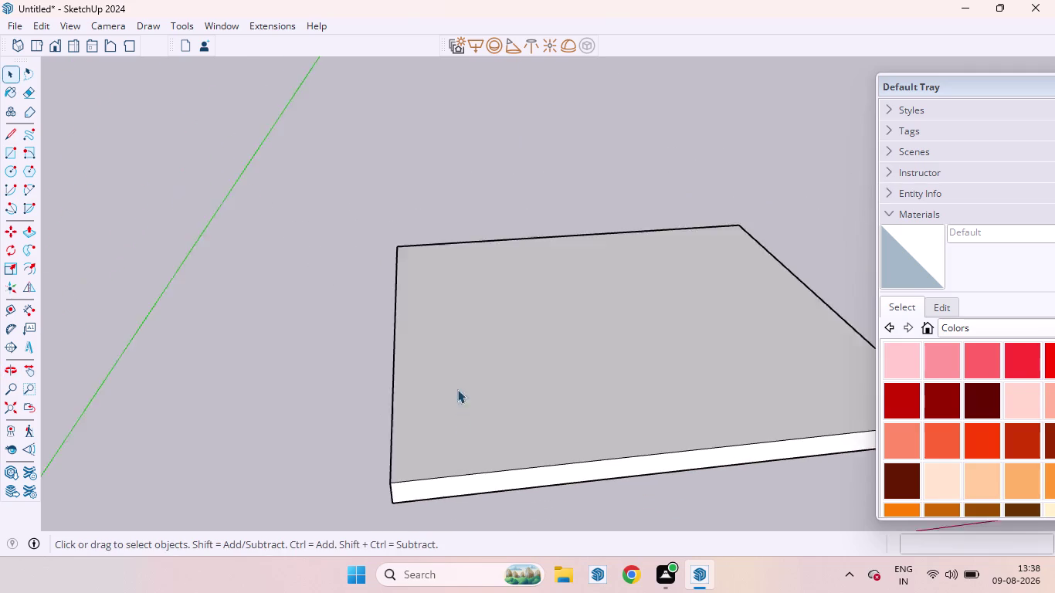
middle_drag(484, 286, 448, 437)
scroll(up, 3)
key(t)
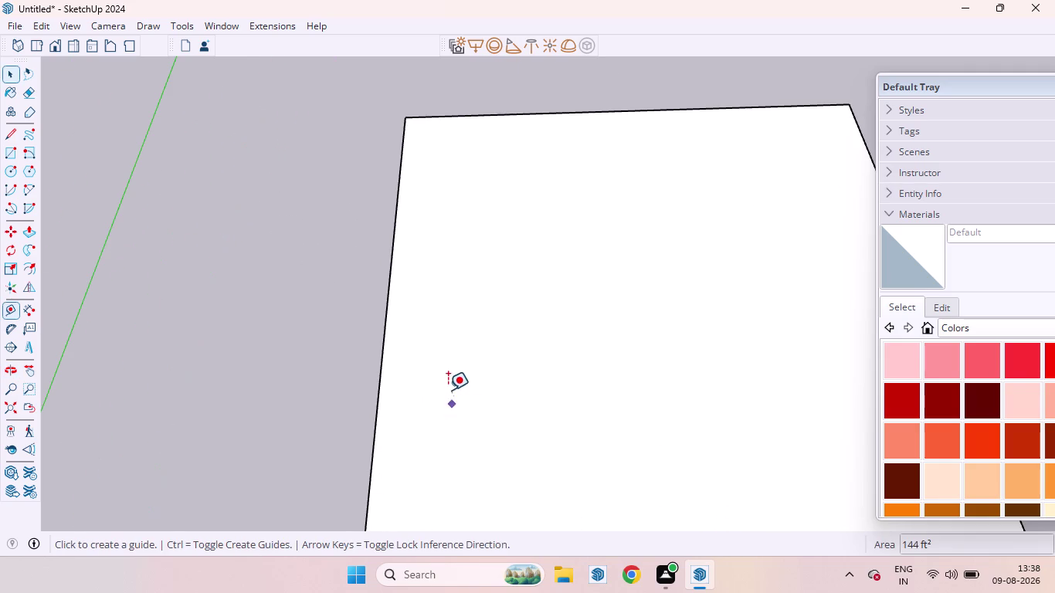
click(377, 387)
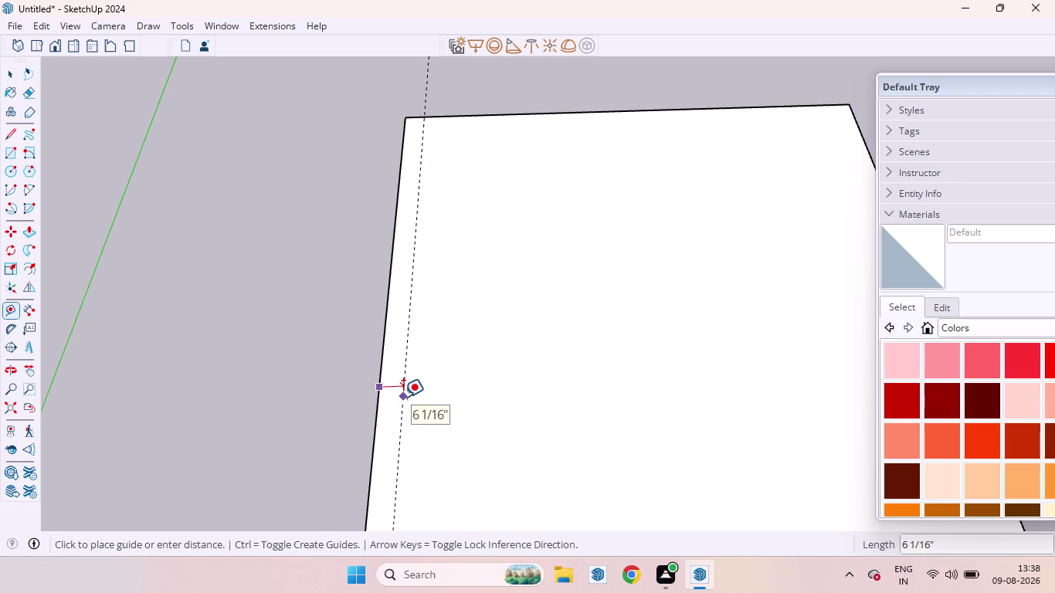
key(4)
key(shift+Return)
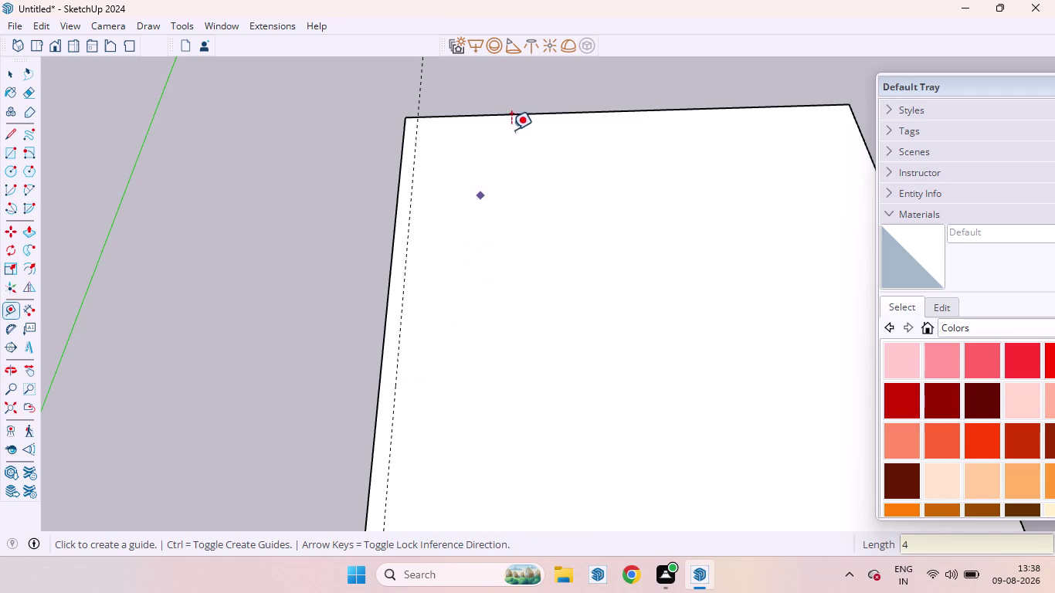
Add guide lines 4 inches inside the back and right edges.
click(514, 113)
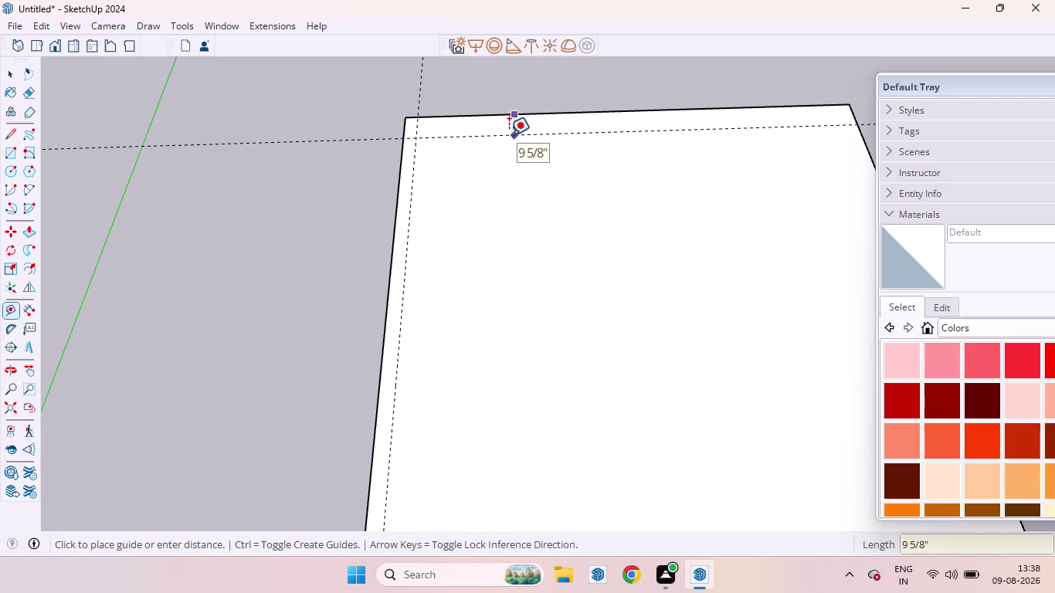
key(4)
key(Return)
scroll(down, 3)
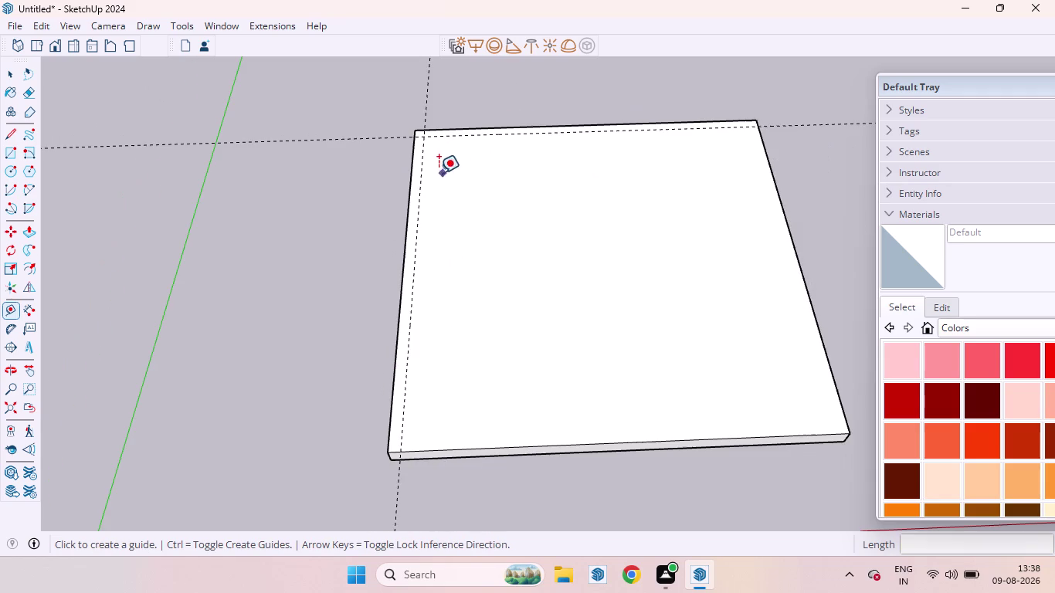
click(799, 271)
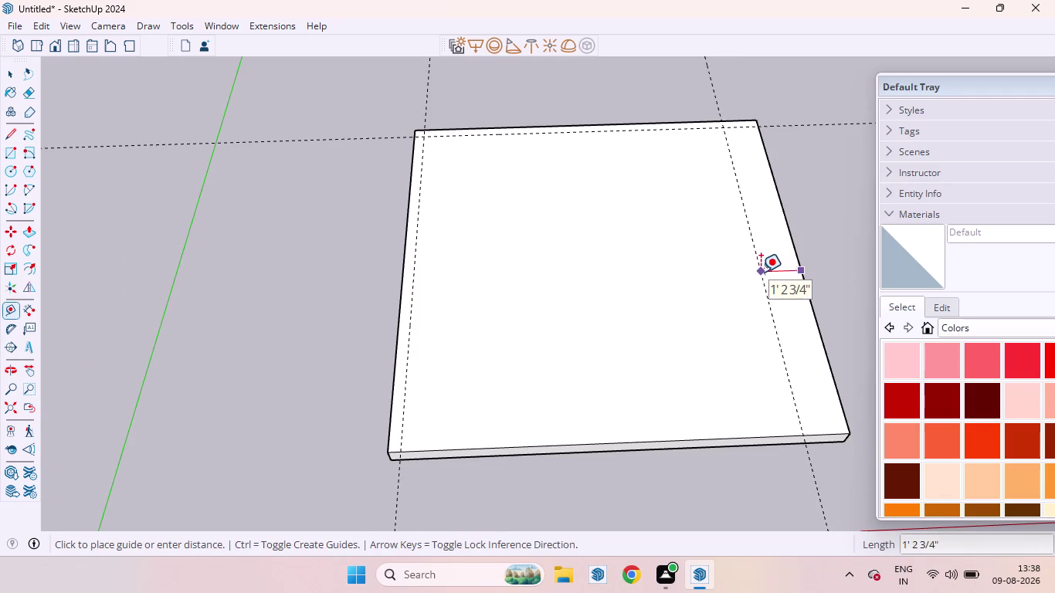
key(4)
key(Return)
key(space)
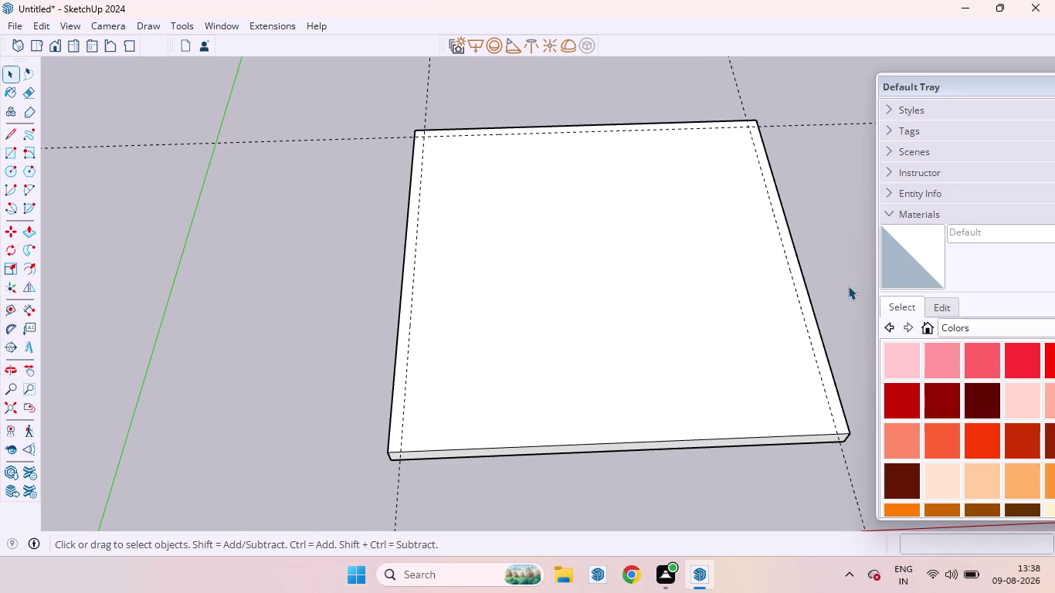
Draw 4-inch strips along the slab's left, right and back edges from the guide intersections.
key(r)
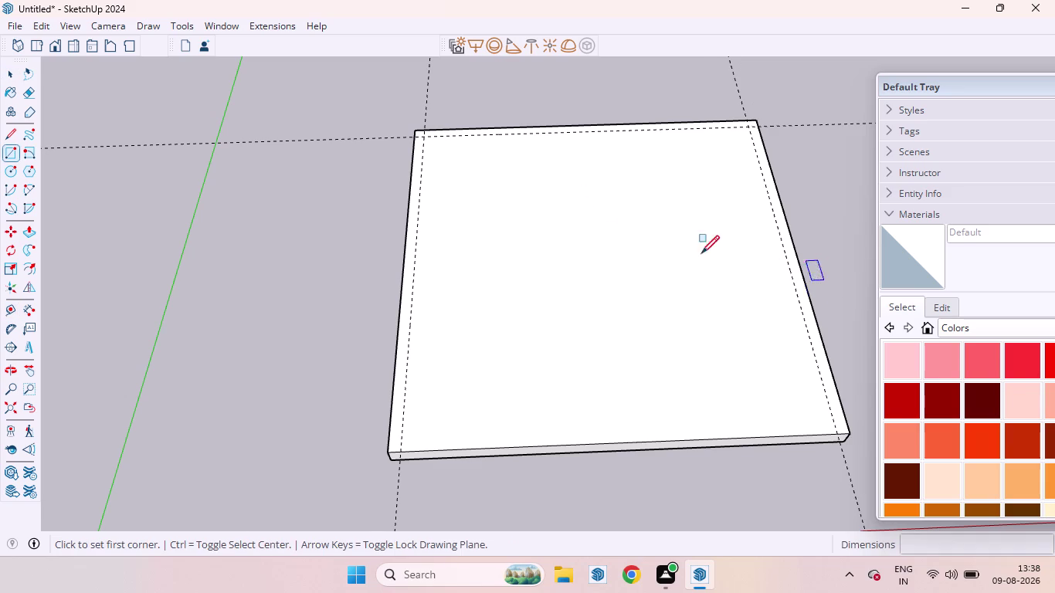
click(412, 127)
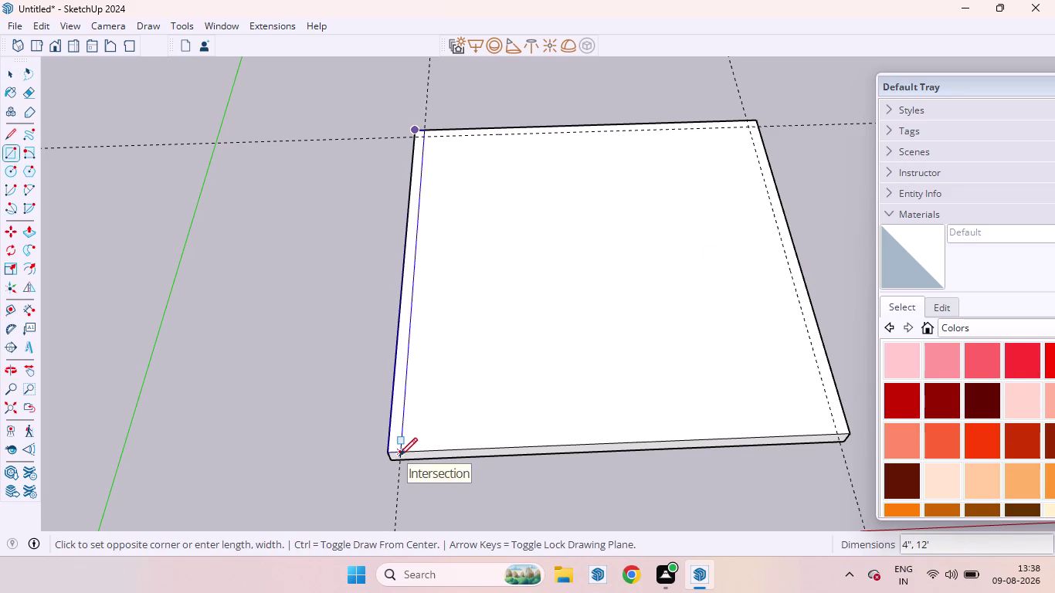
click(399, 455)
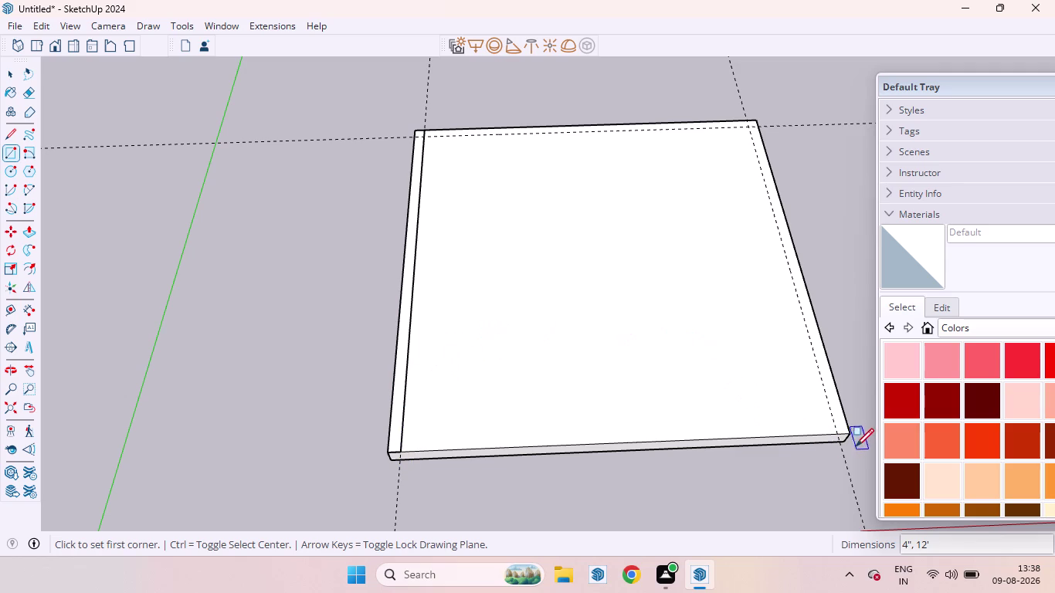
click(845, 438)
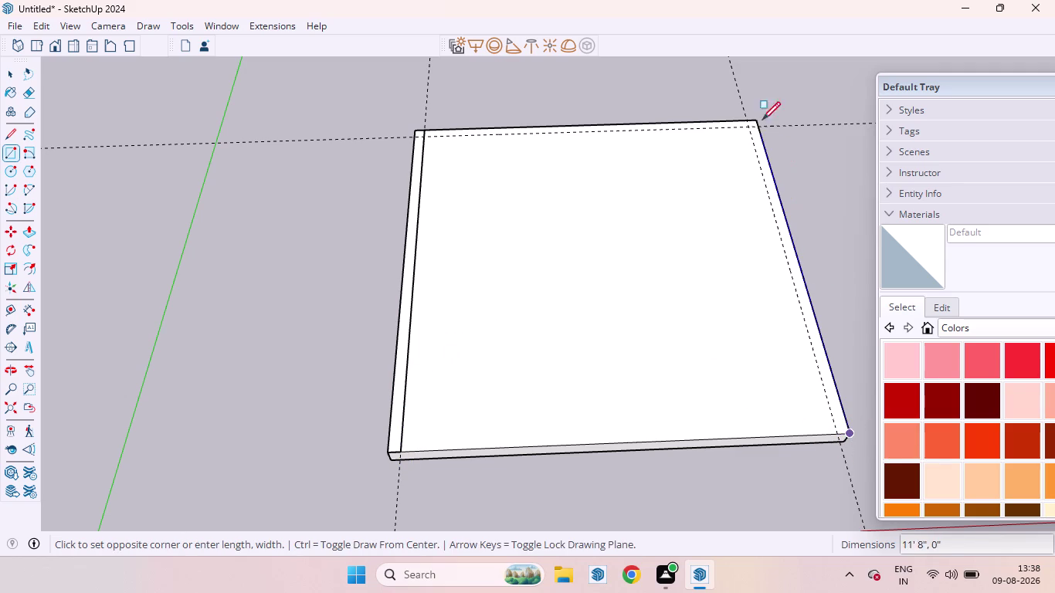
click(747, 122)
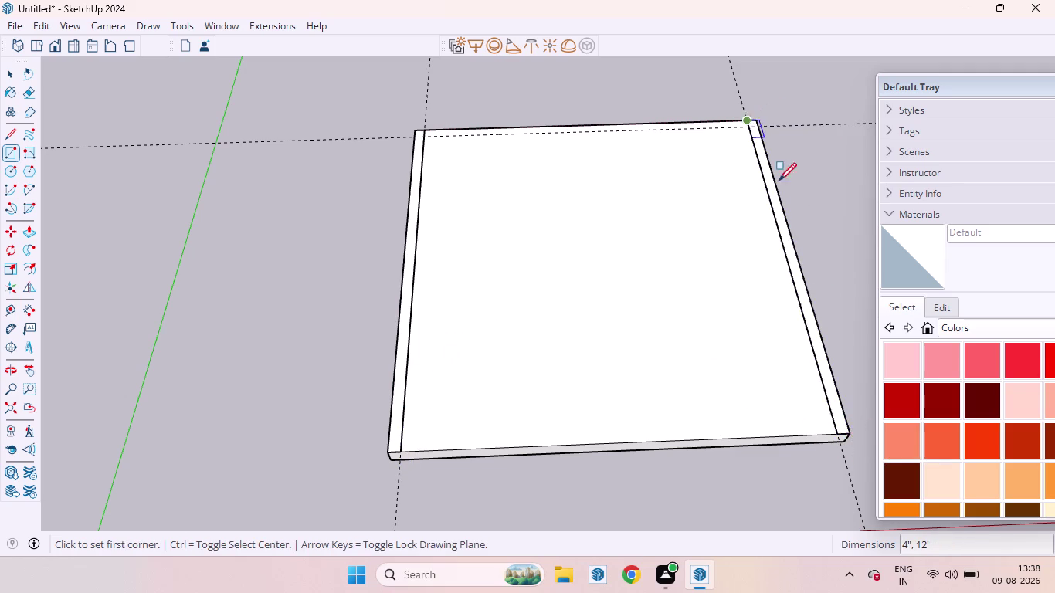
click(429, 129)
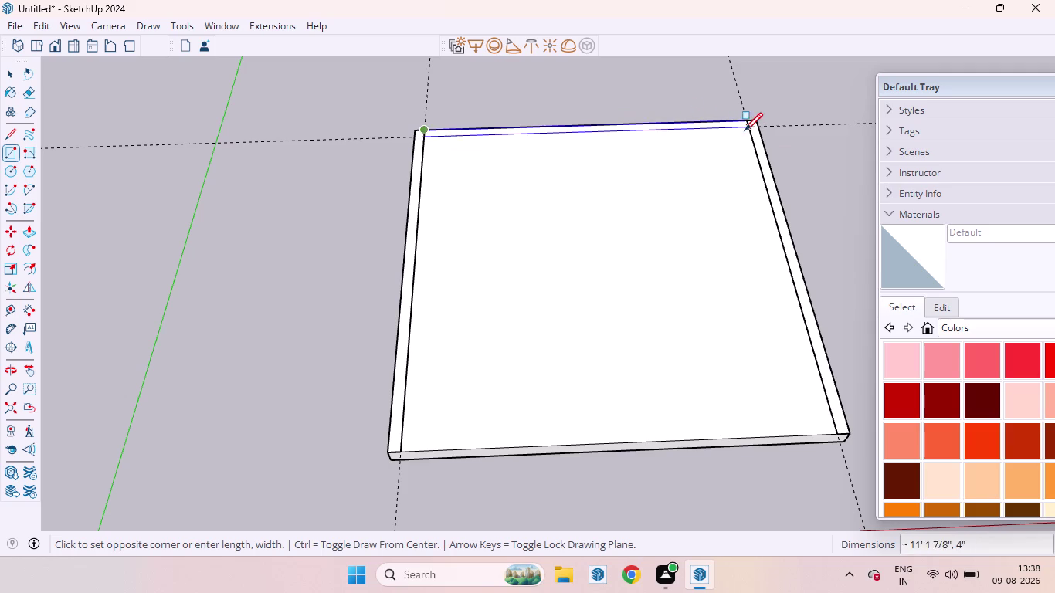
click(746, 129)
Complete the back-edge strip, exit the Rectangle tool and right-click the slab.
scroll(up, 3)
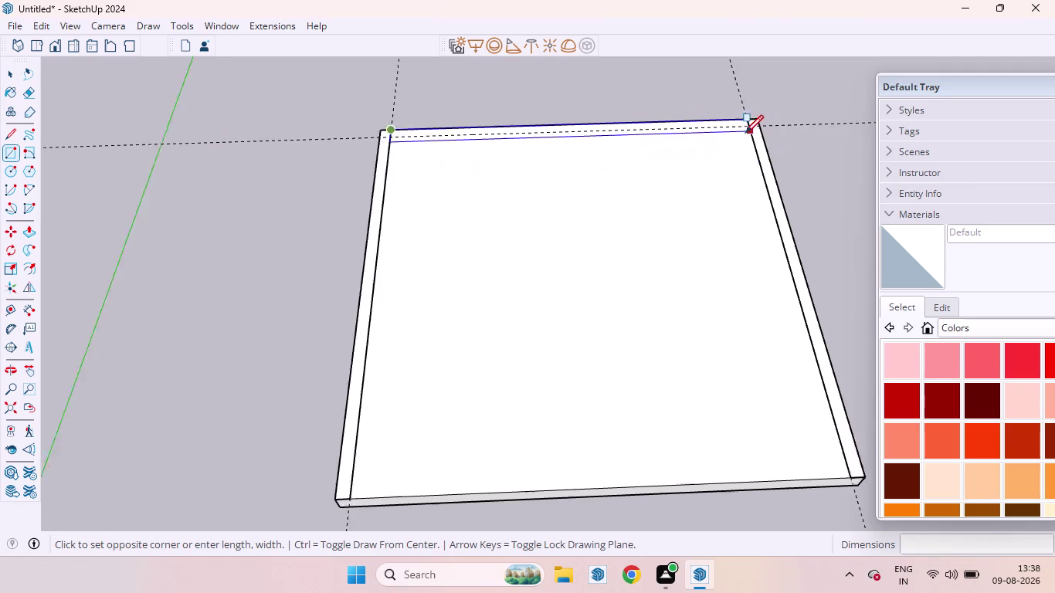
scroll(up, 3)
click(758, 128)
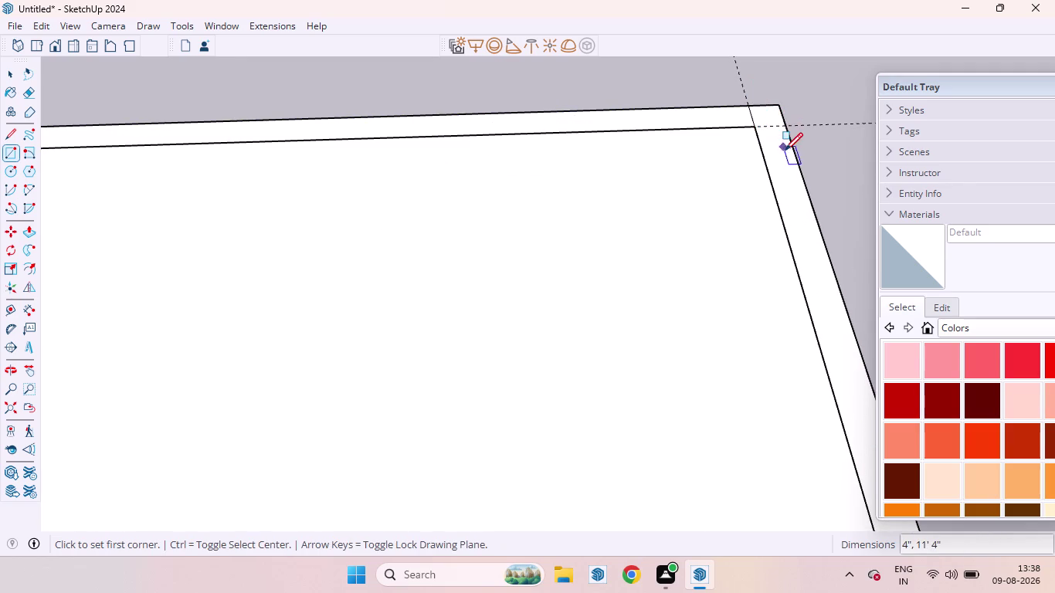
key(space)
scroll(down, 3)
scroll(down, 3)
scroll(up, 3)
scroll(down, 3)
right_click(810, 247)
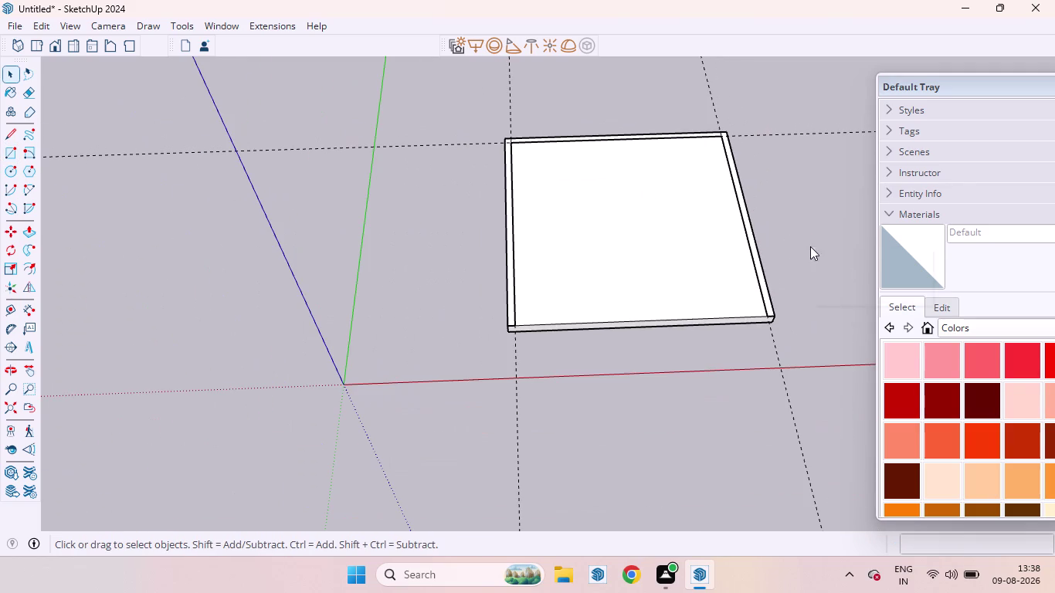
Orbit to the floor slab and triple-click to select all of it.
click(847, 303)
scroll(up, 3)
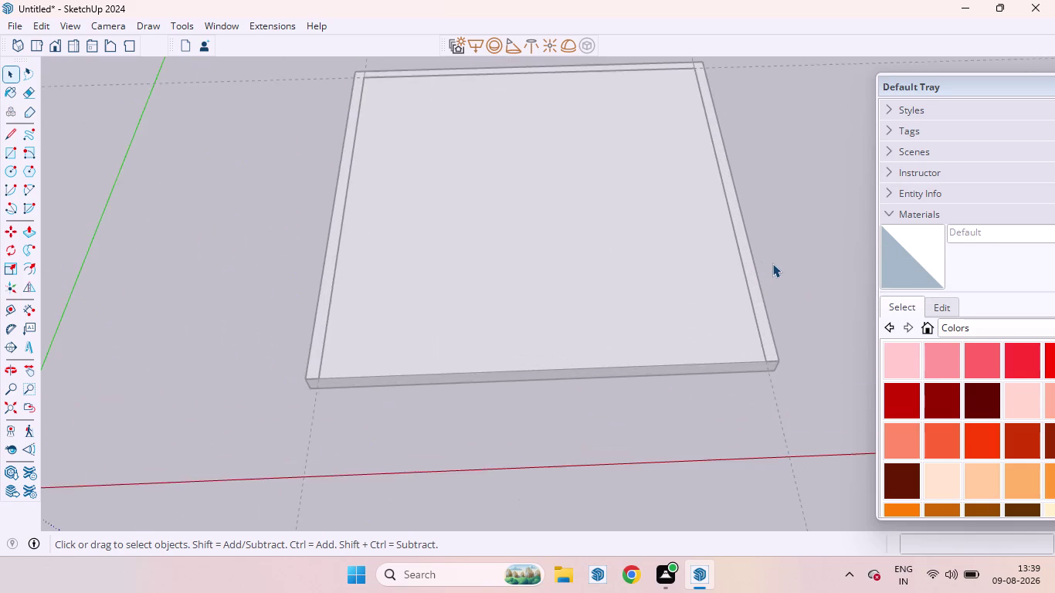
middle_drag(771, 285, 750, 325)
scroll(down, 3)
scroll(up, 3)
scroll(down, 3)
scroll(up, 3)
click(750, 289)
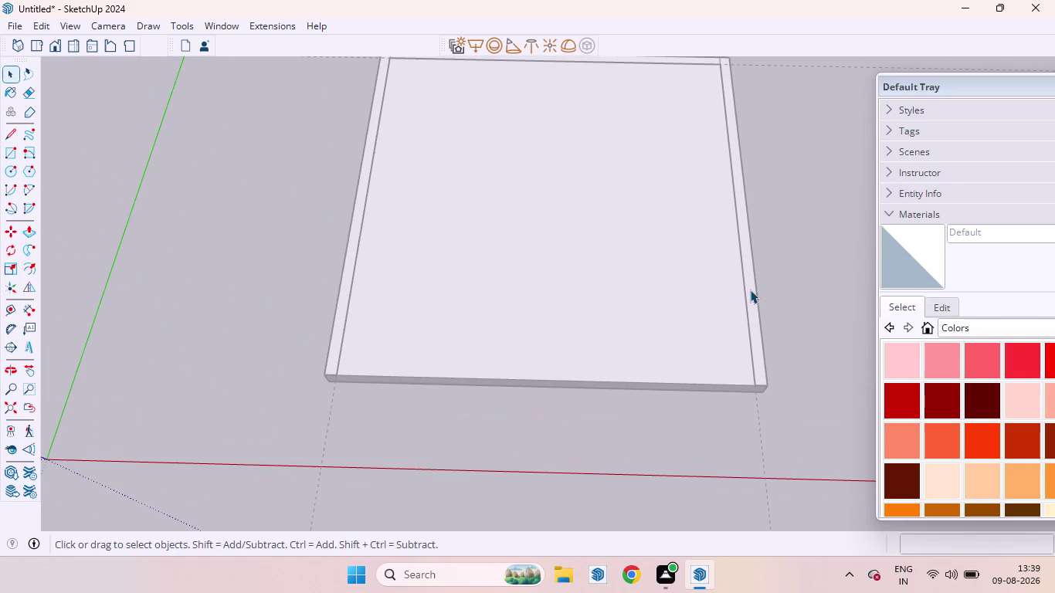
triple_click(748, 290)
right_click(793, 285)
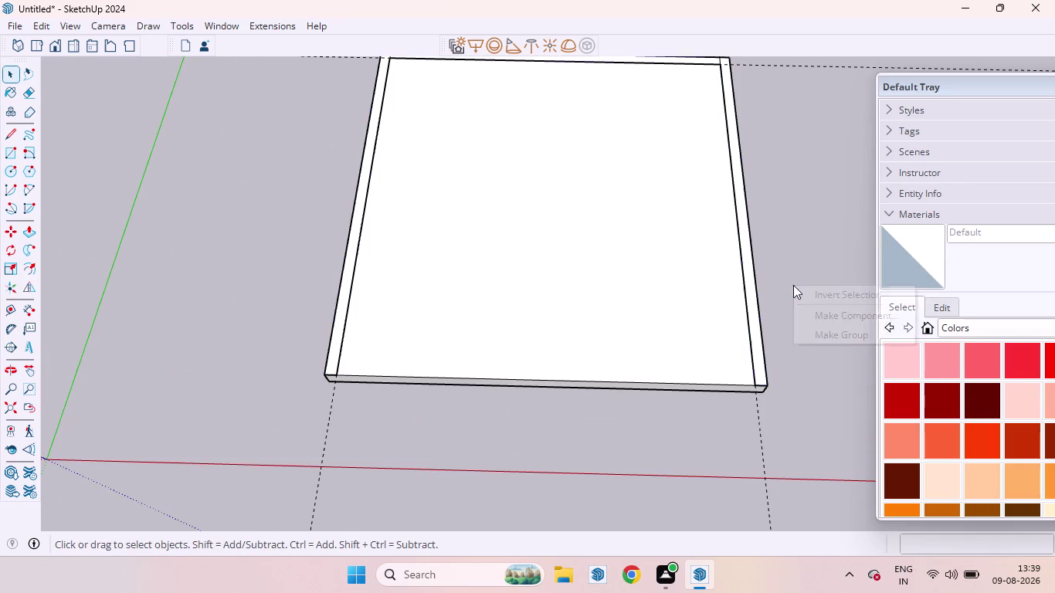
click(830, 341)
Orbit closer to the slab's back edge and undo six recent changes.
scroll(up, 3)
middle_drag(758, 306, 753, 398)
scroll(up, 3)
scroll(down, 3)
scroll(down, 3)
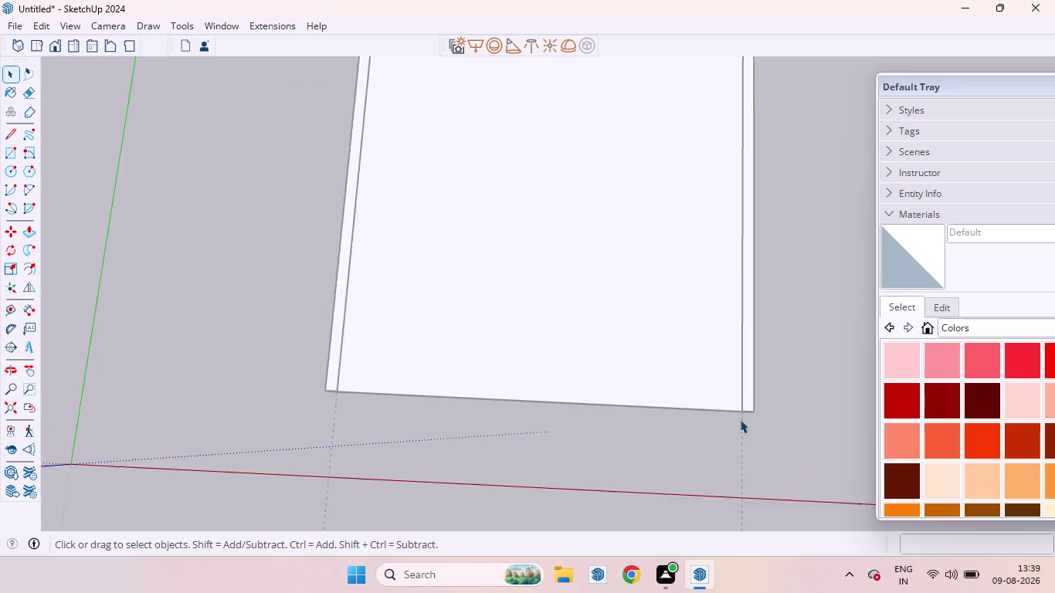
scroll(down, 3)
scroll(up, 3)
scroll(up, 3)
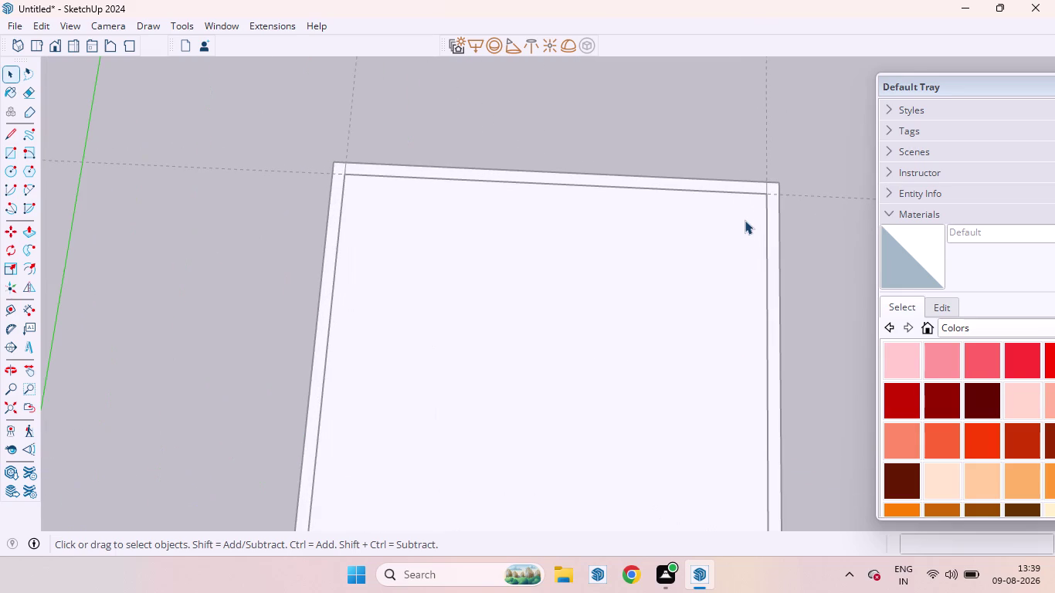
key(ctrl+z)
key(ctrl+z)
key(ctrl+z)
key(ctrl+z)
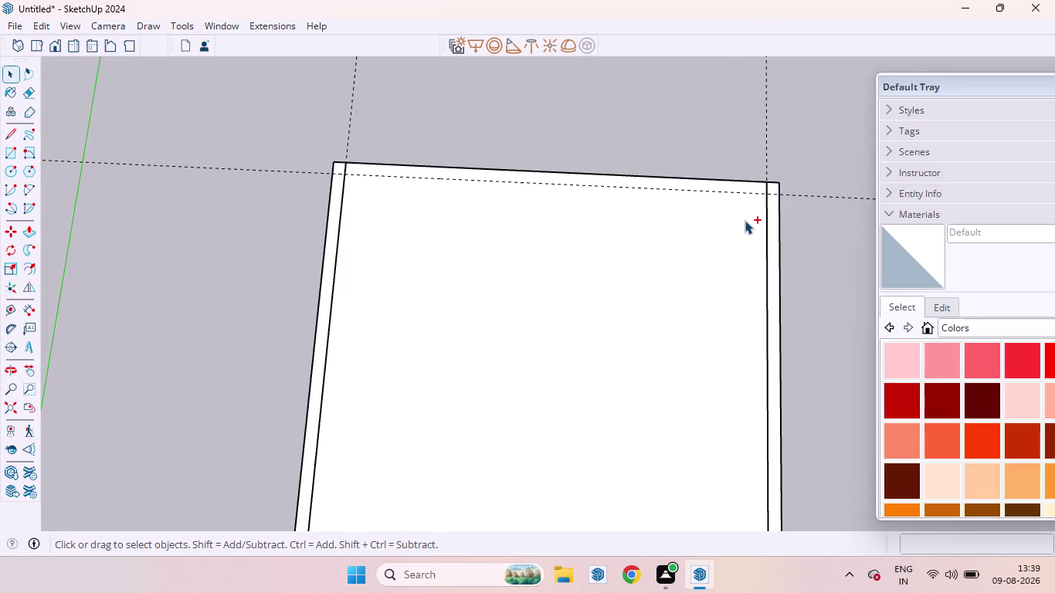
key(ctrl+z)
key(ctrl+z)
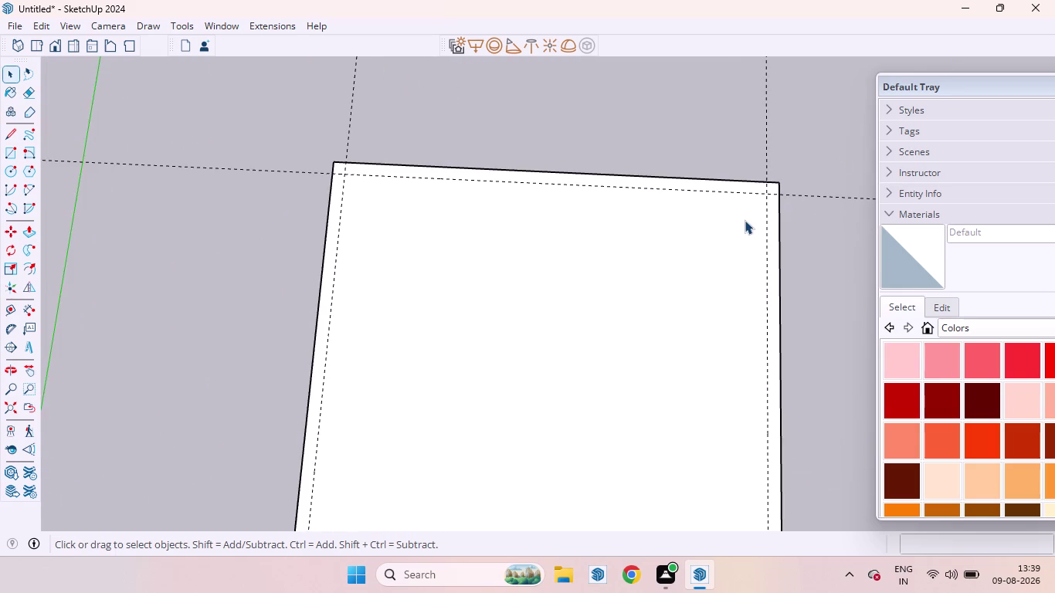
Make the selected floor slab a single group.
right_click(849, 314)
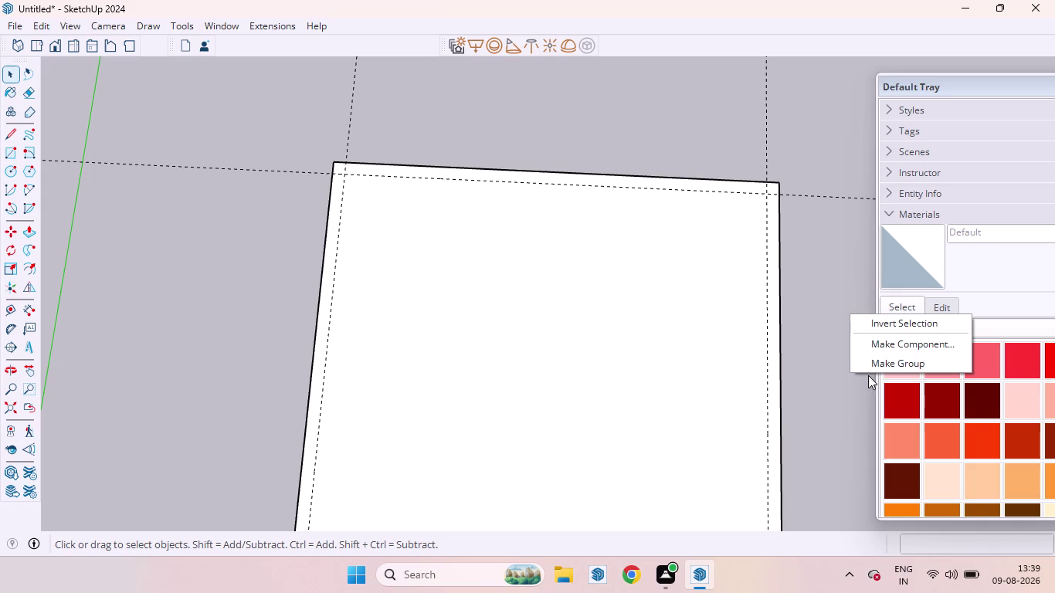
click(867, 366)
scroll(down, 3)
scroll(up, 3)
scroll(down, 3)
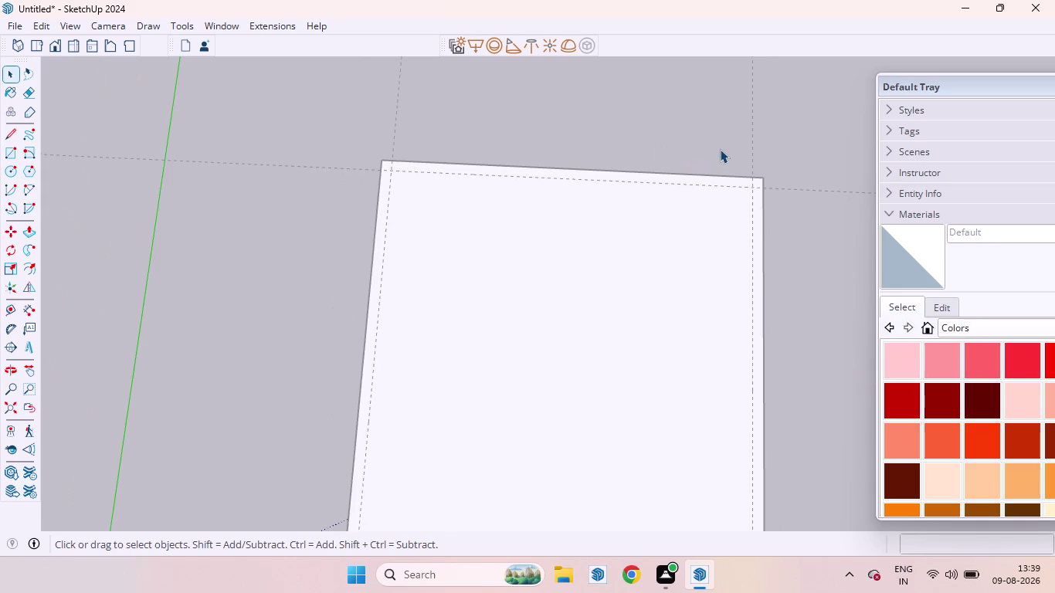
key(r)
scroll(up, 3)
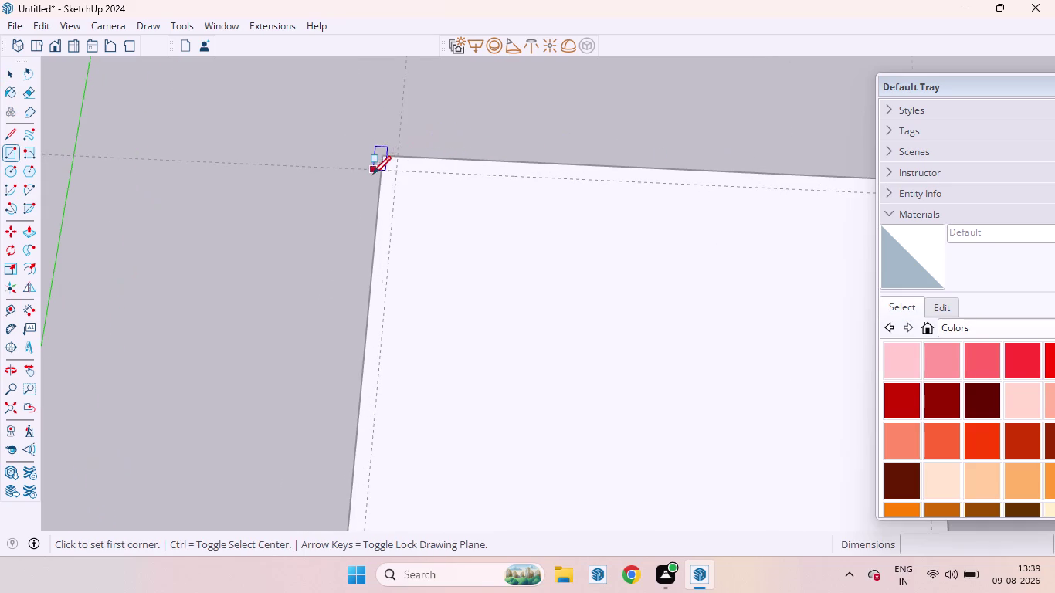
Draw a 4-inch by 12-foot strip from the back-left to the back-right corner.
click(383, 153)
scroll(down, 3)
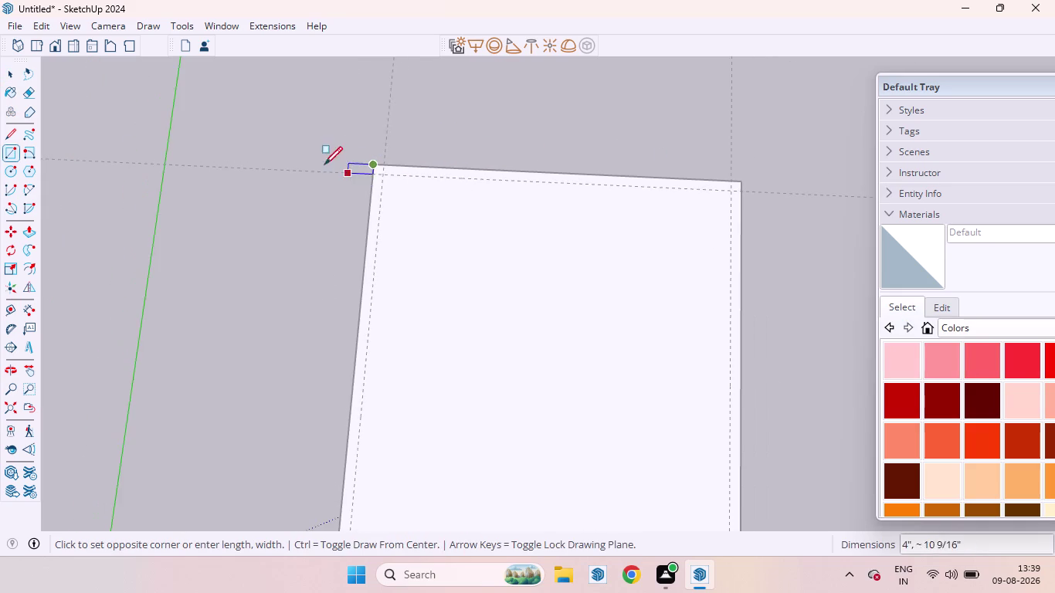
scroll(down, 3)
scroll(up, 3)
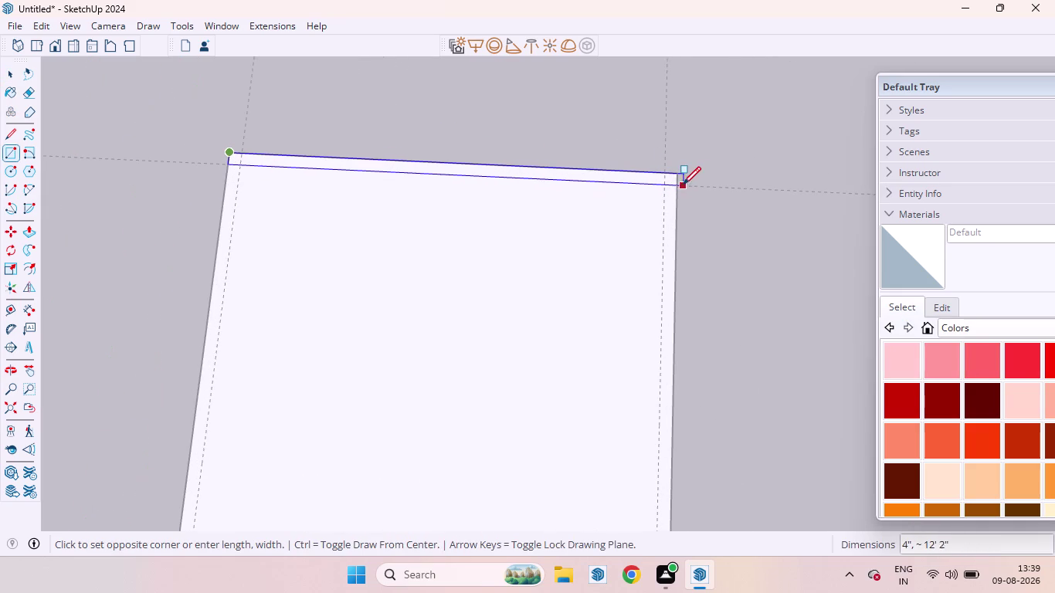
click(681, 187)
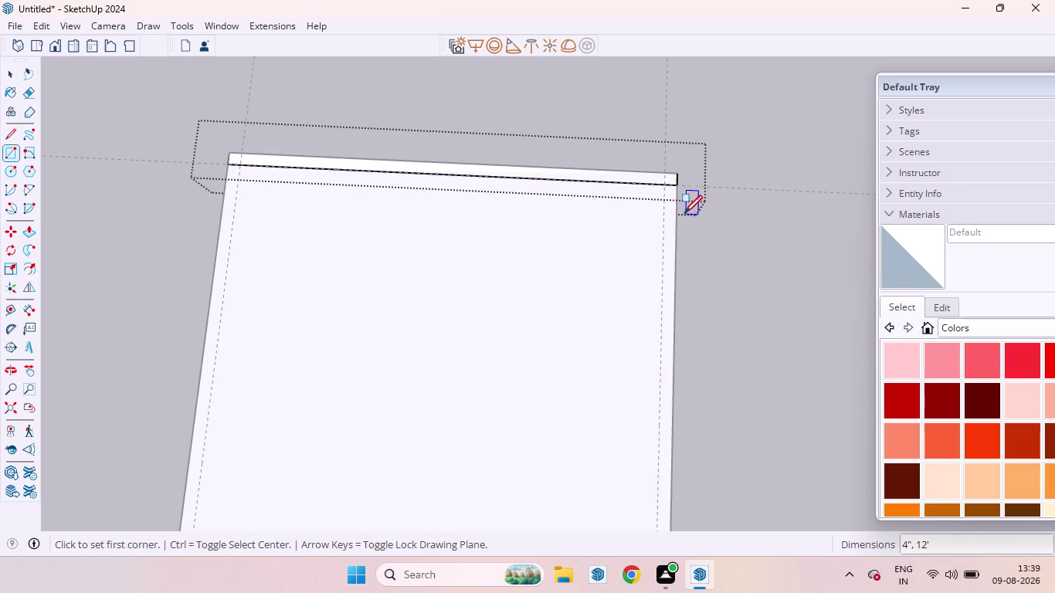
click(666, 186)
scroll(down, 3)
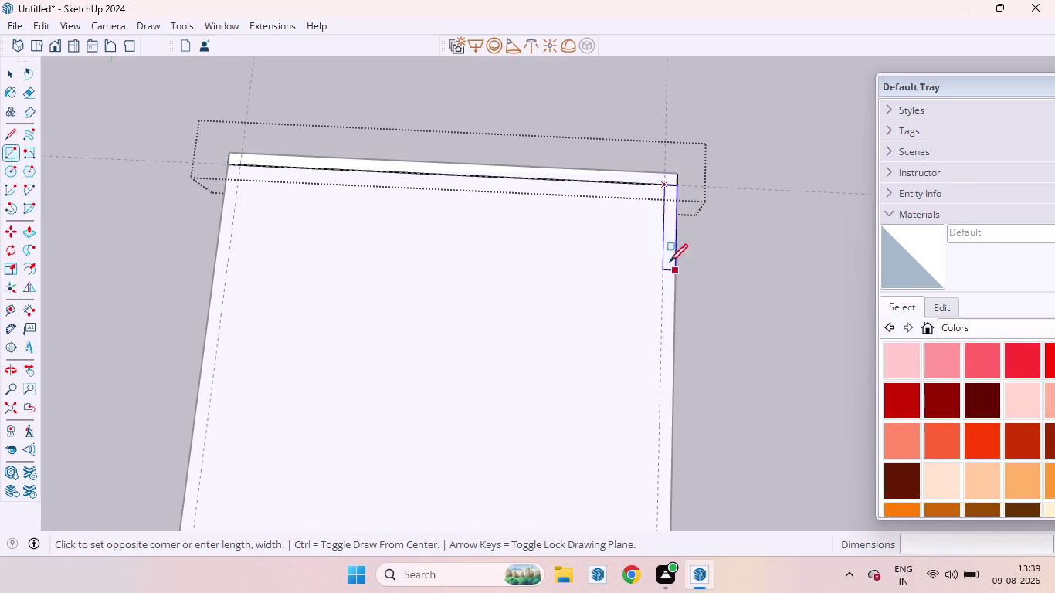
scroll(down, 3)
key(space)
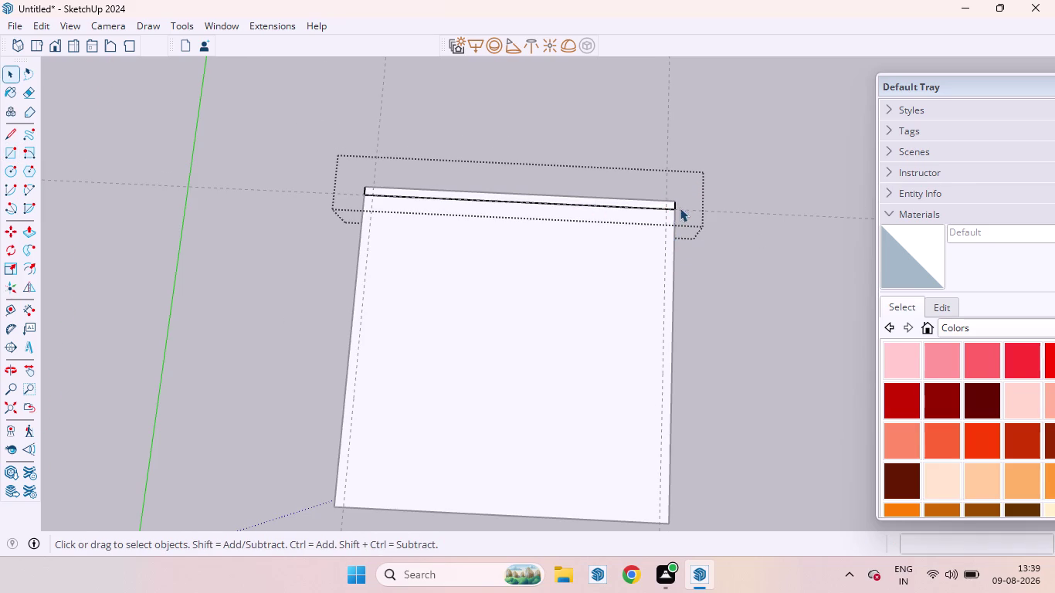
click(575, 197)
key(p)
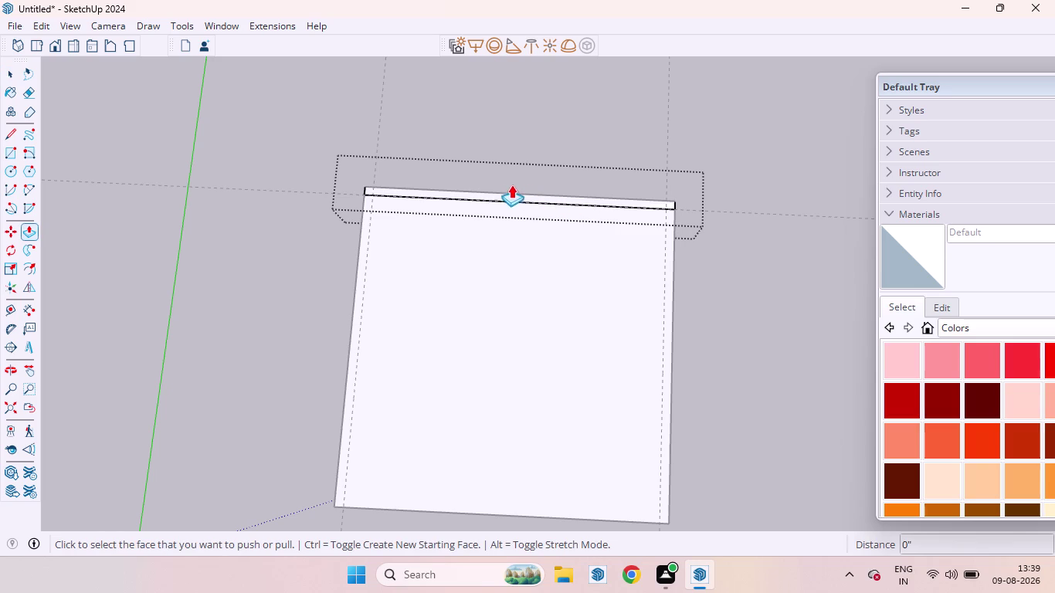
Push/Pull the back strip up 9' to form the back wall.
scroll(up, 3)
drag(325, 202, 333, 124)
text(9')
key(Return)
scroll(down, 3)
scroll(up, 3)
scroll(down, 3)
scroll(down, 3)
scroll(up, 3)
scroll(down, 3)
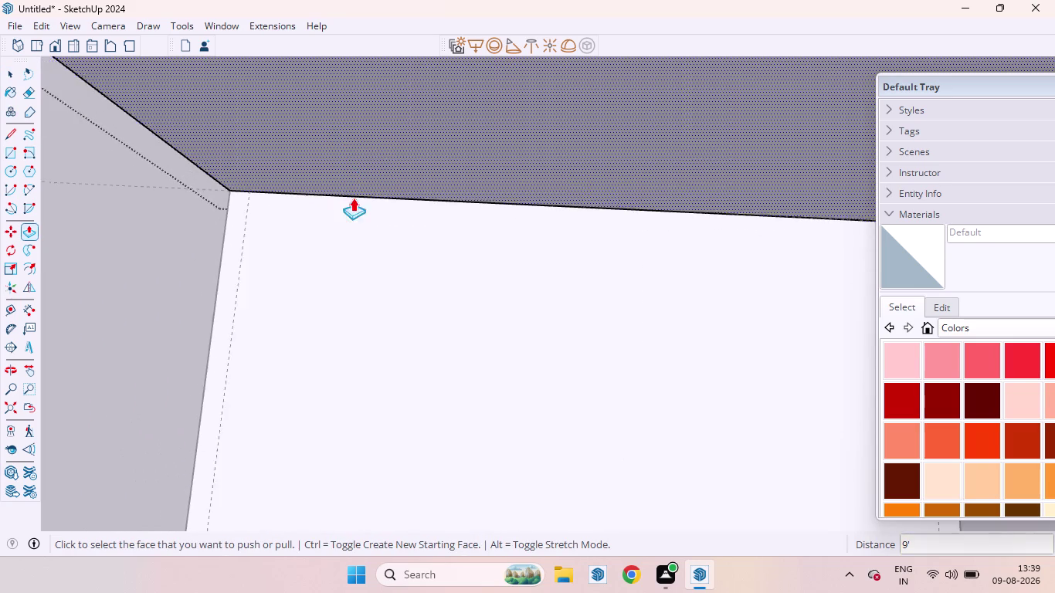
scroll(down, 3)
scroll(up, 3)
scroll(down, 3)
Select parts of the new wall, choose a context-menu command, and orbit over the room.
key(space)
click(543, 276)
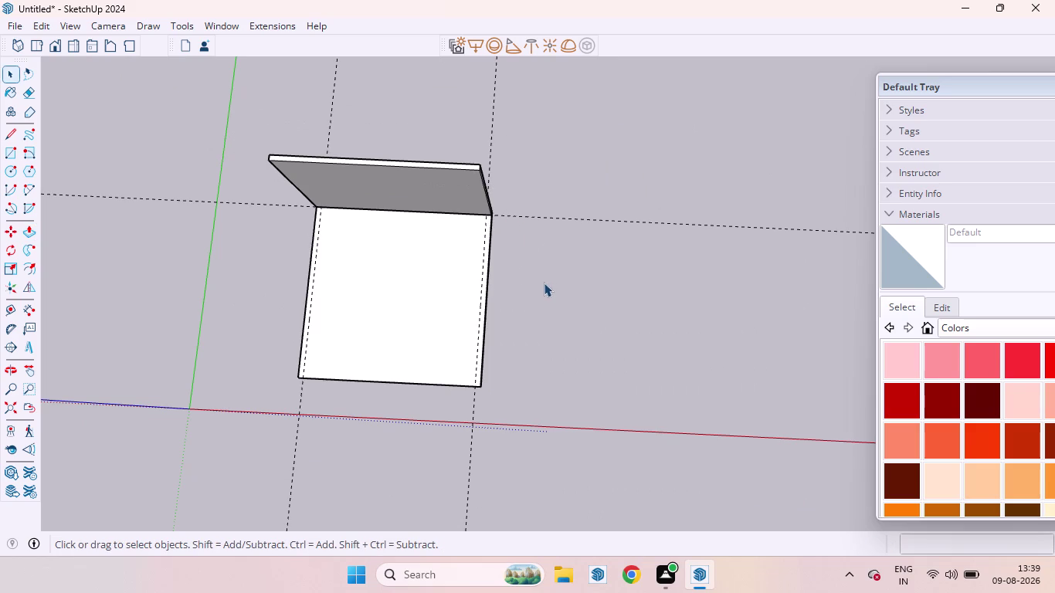
click(449, 180)
click(460, 273)
click(645, 270)
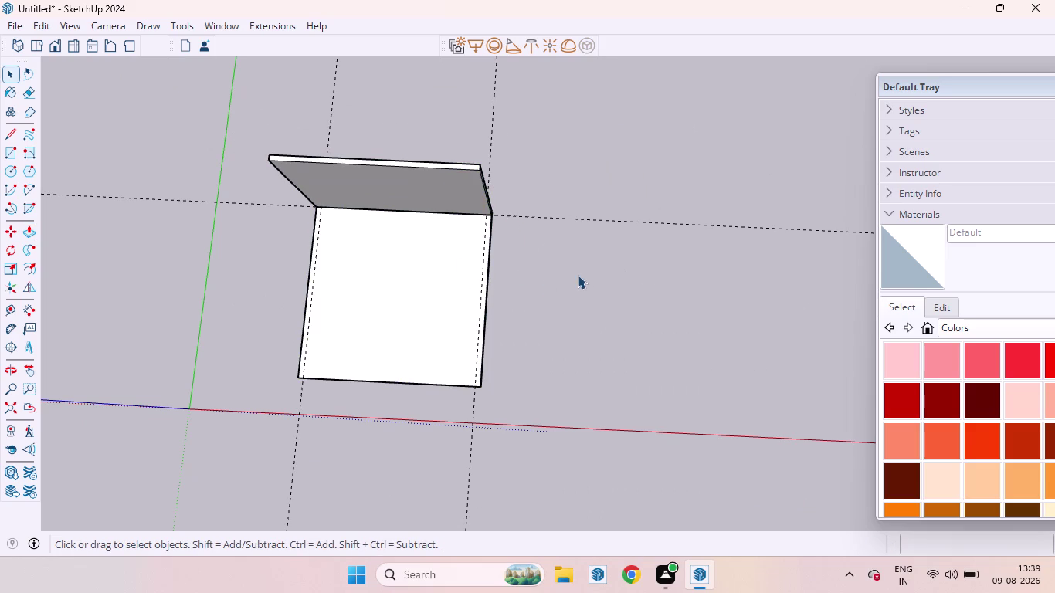
right_click(577, 275)
click(627, 319)
scroll(down, 3)
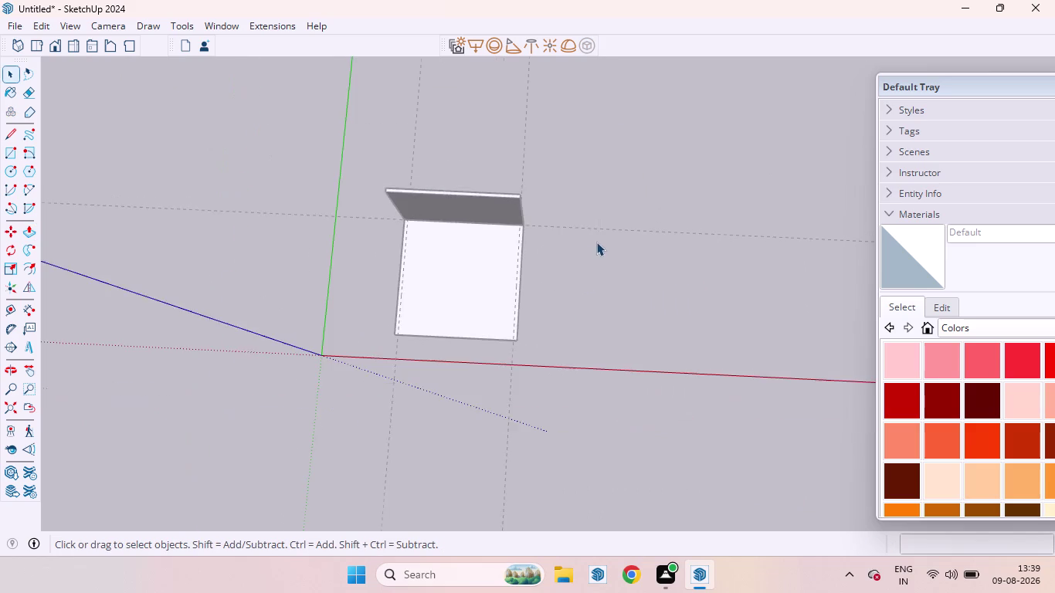
scroll(up, 3)
middle_drag(546, 249, 574, 237)
scroll(up, 3)
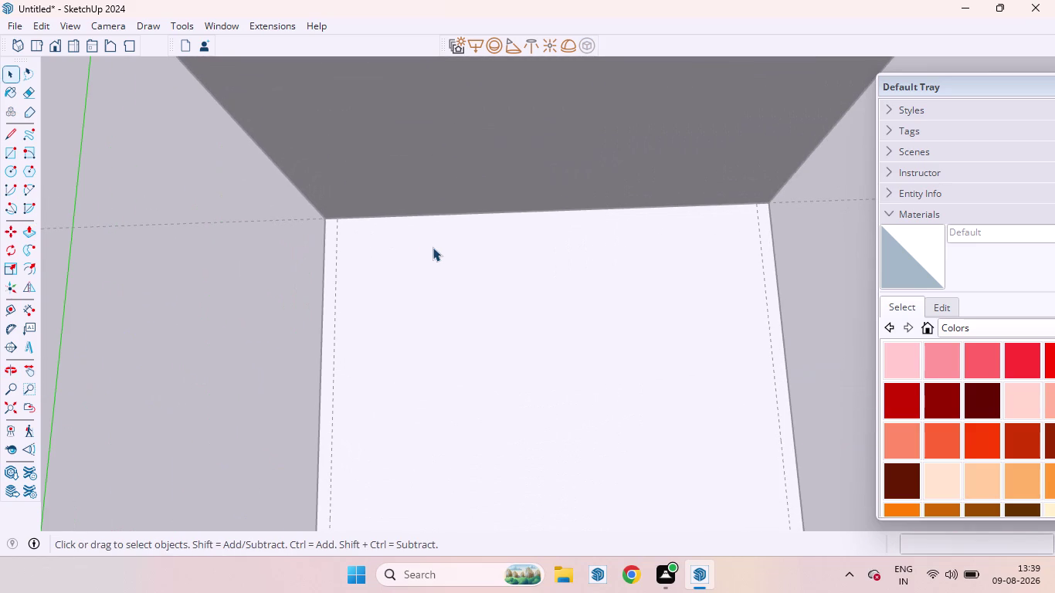
Draw a 4" x 11'8" strip along the floor's left edge.
key(r)
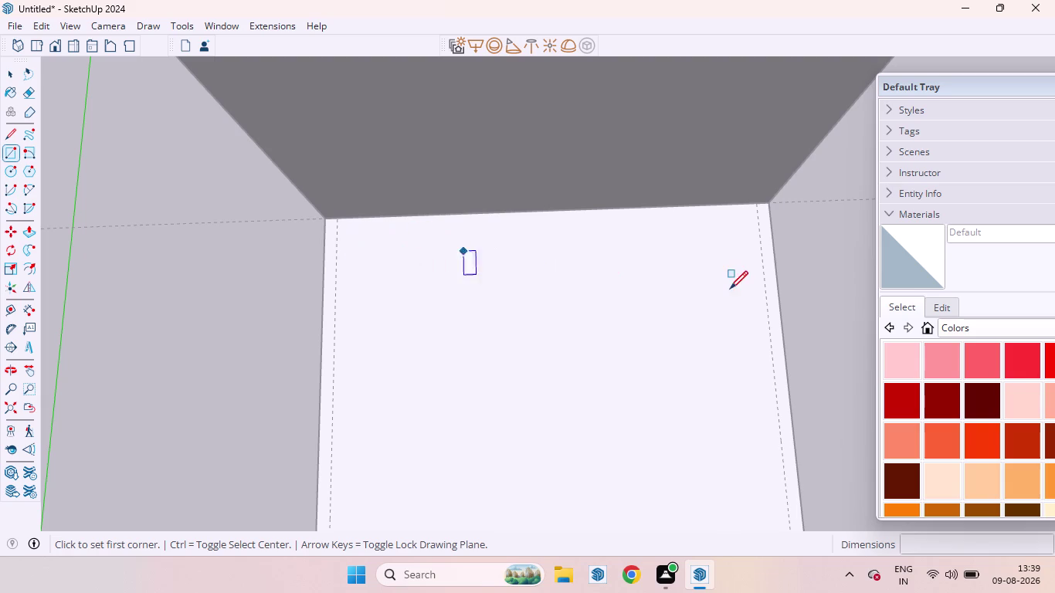
click(333, 215)
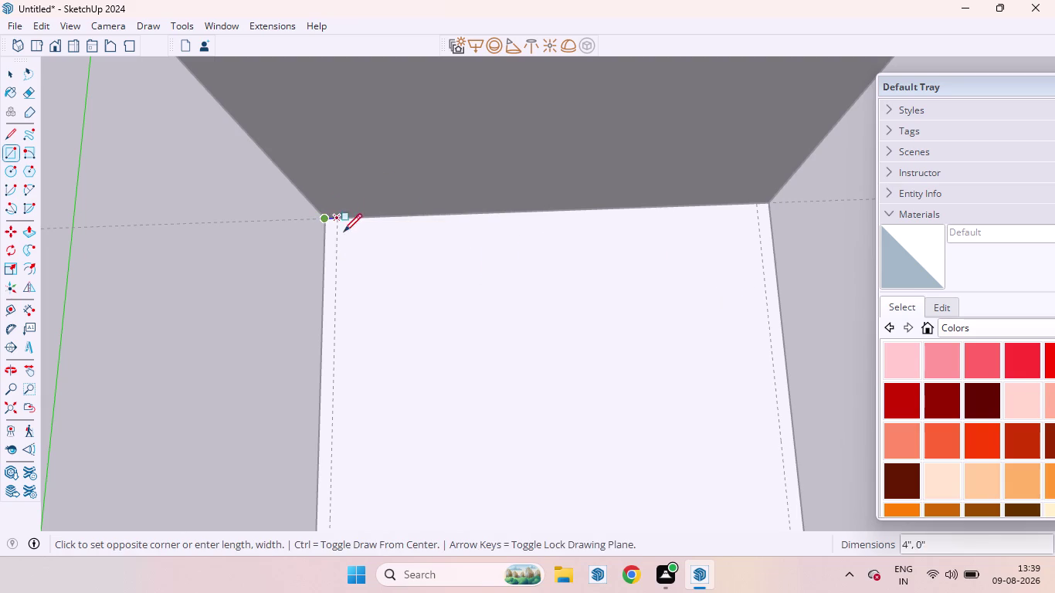
scroll(down, 3)
scroll(down, 3)
scroll(up, 3)
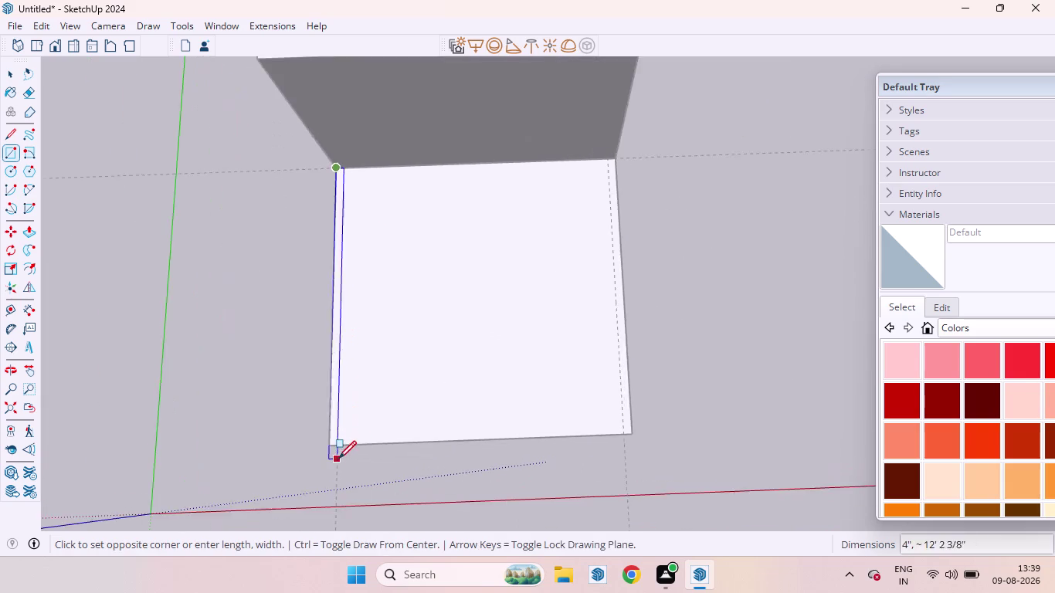
scroll(up, 3)
click(336, 439)
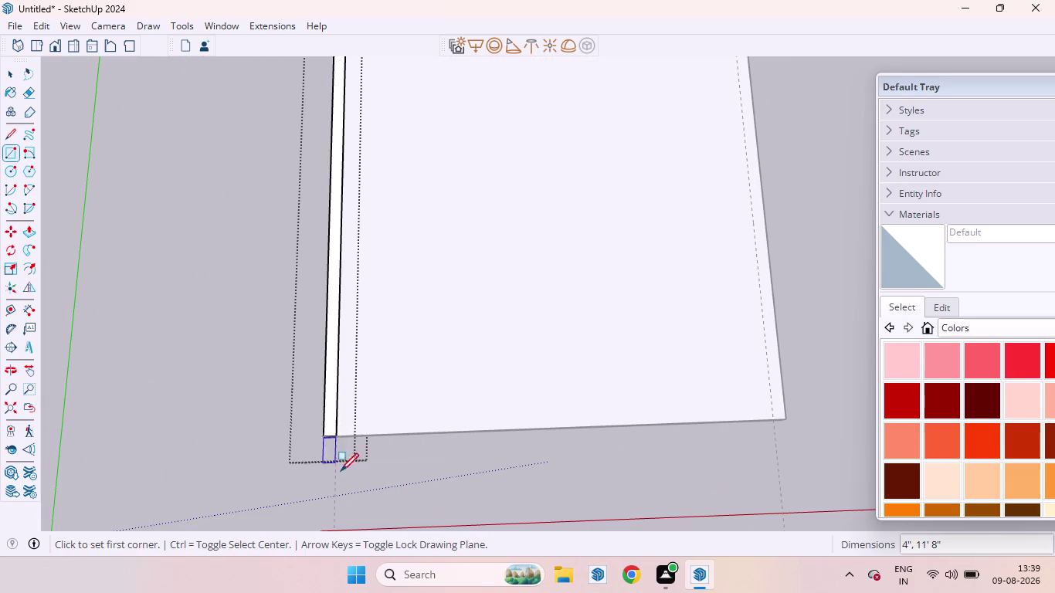
Raise the left strip to the same 9' wall height with a Push/Pull double-click.
key(space)
key(p)
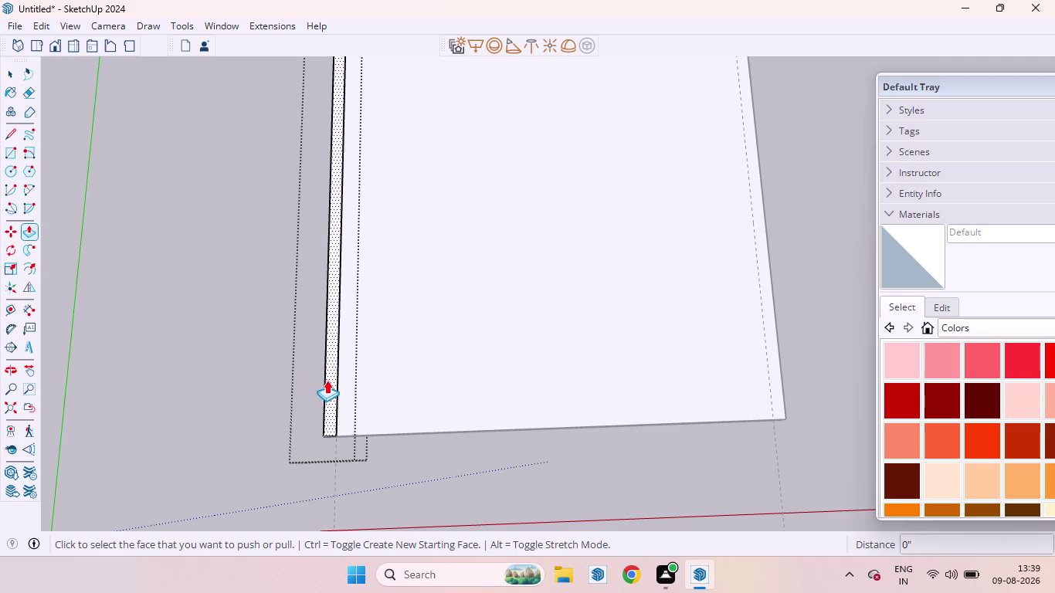
double_click(327, 380)
key(space)
click(311, 488)
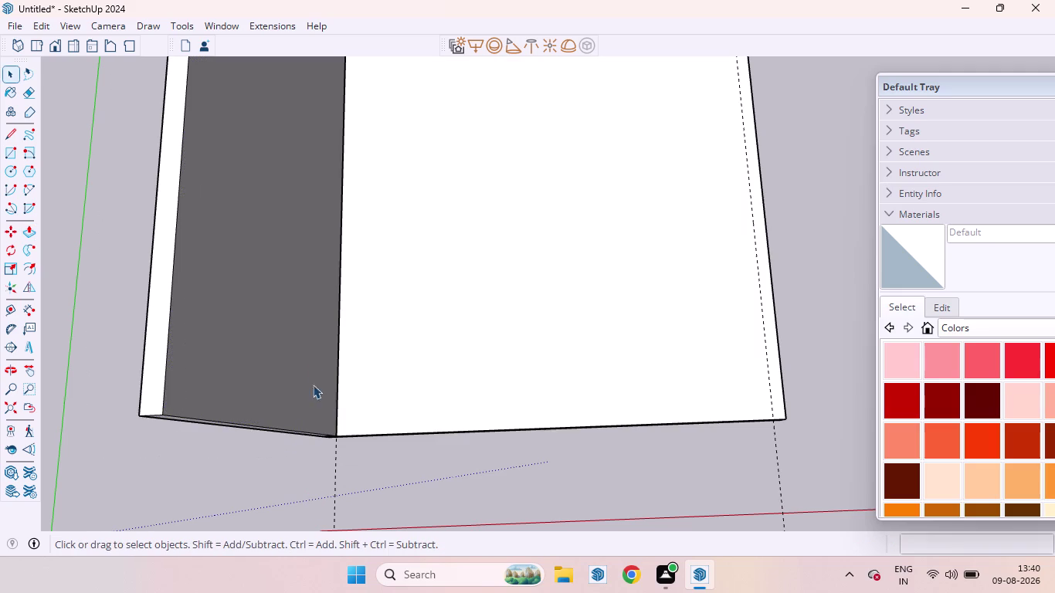
click(289, 348)
scroll(down, 3)
click(632, 389)
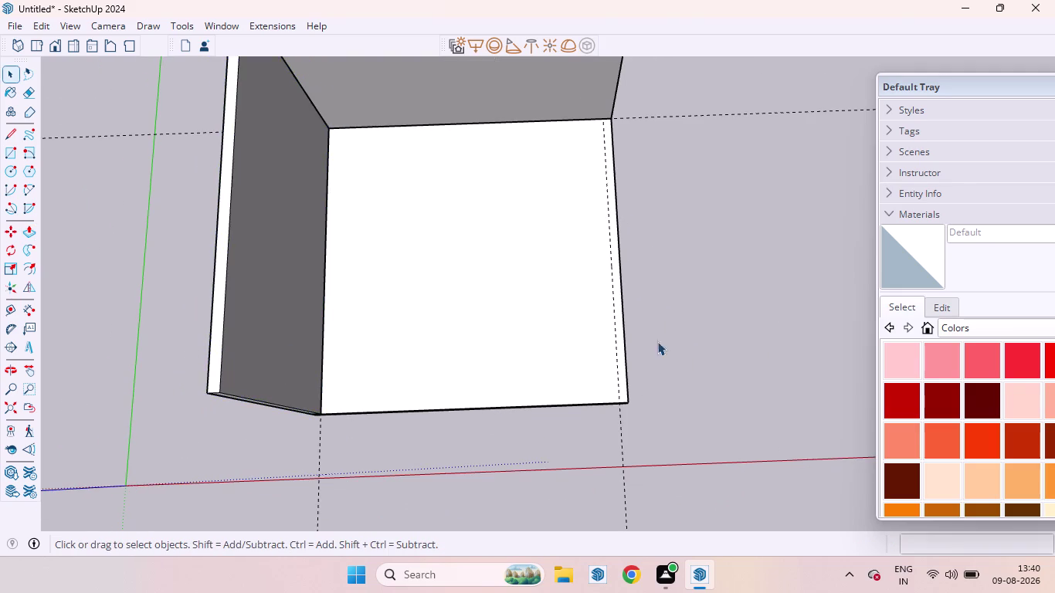
scroll(down, 3)
Orbit around the new left wall to inspect the inside corner where the walls meet.
middle_drag(699, 319, 567, 137)
scroll(up, 3)
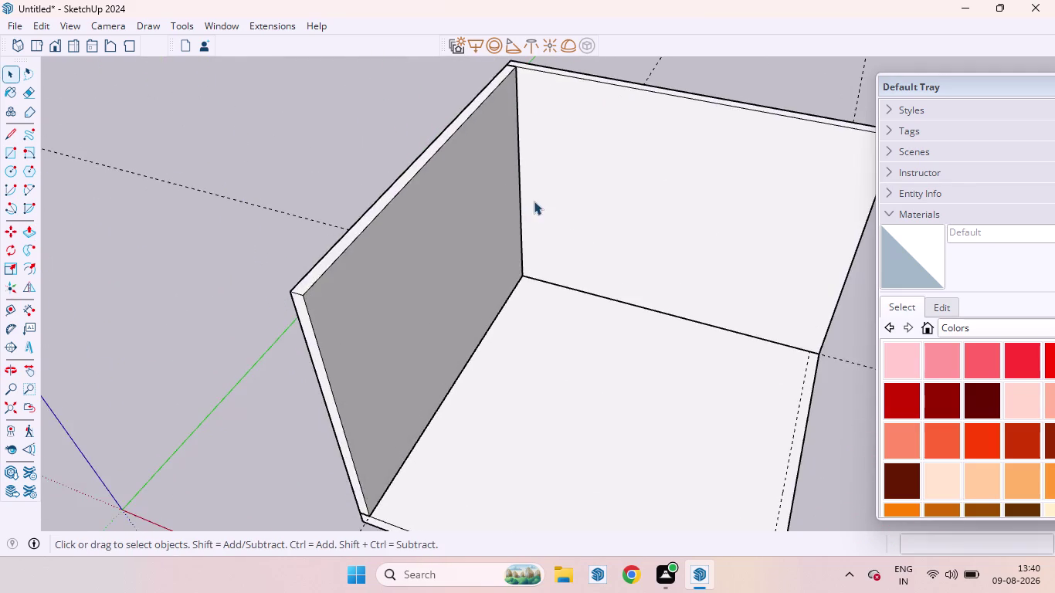
scroll(down, 3)
middle_drag(543, 252, 566, 223)
scroll(up, 3)
scroll(up, 3)
scroll(up, 3)
middle_drag(515, 282, 511, 283)
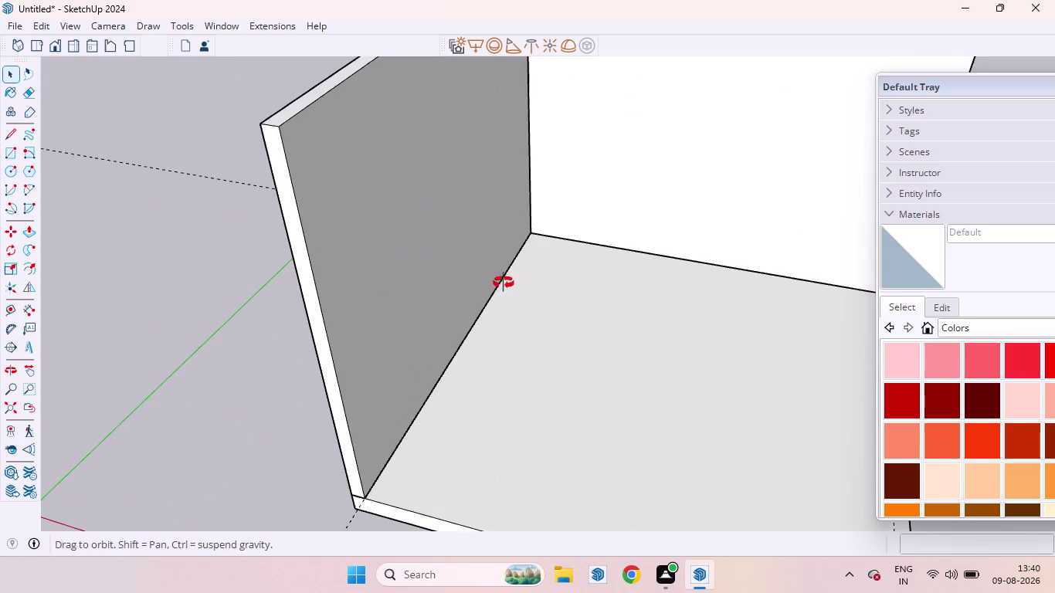
middle_drag(512, 283, 491, 271)
scroll(down, 3)
Box-select and delete two sets of stray geometry, then tilt the room view.
middle_drag(488, 290, 514, 350)
scroll(down, 3)
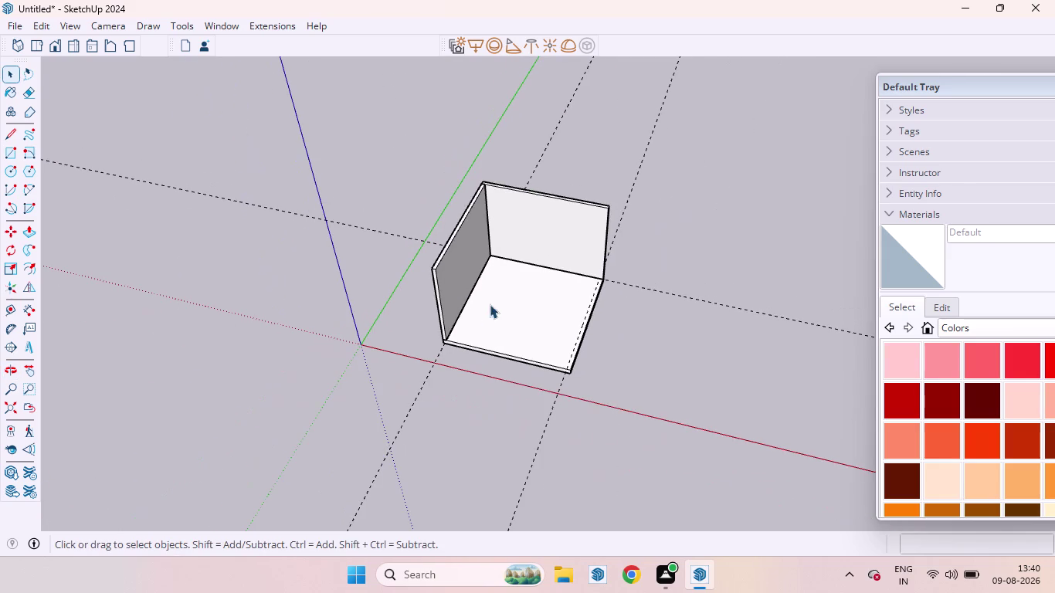
drag(421, 418, 281, 104)
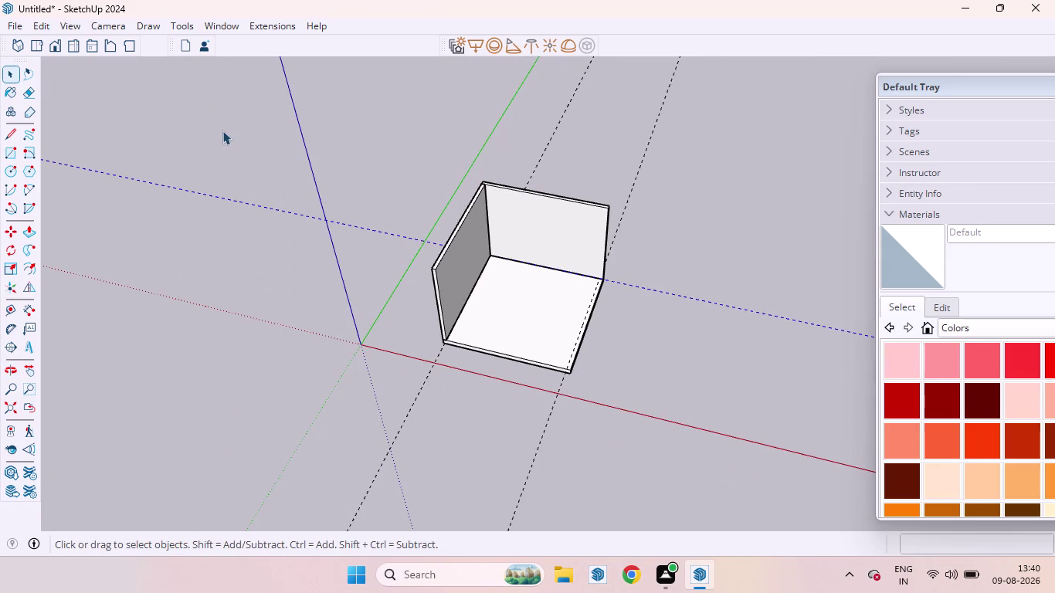
key(Delete)
drag(431, 427, 274, 307)
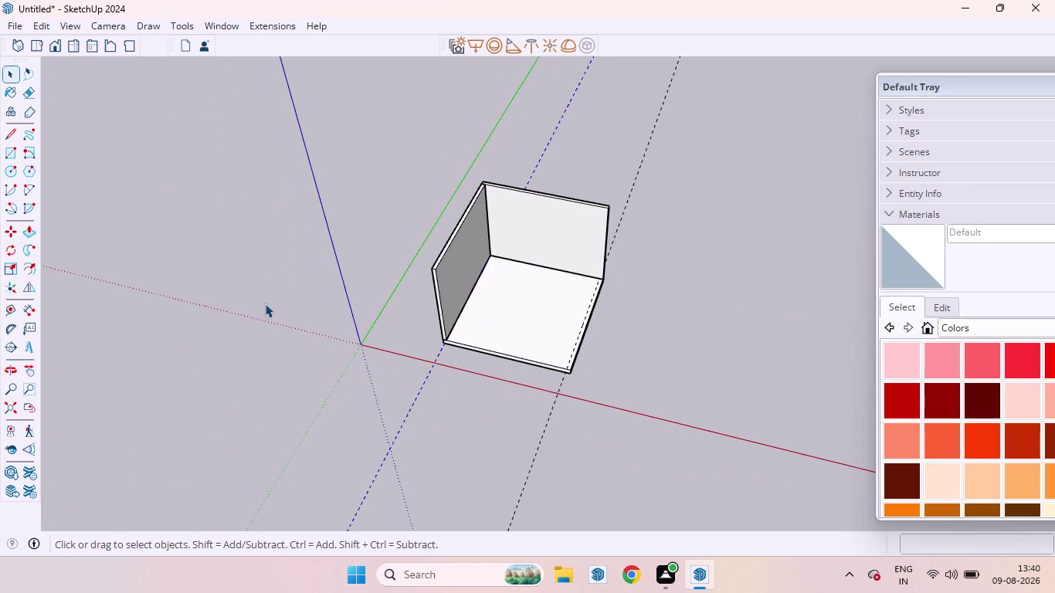
key(Delete)
scroll(up, 3)
scroll(down, 3)
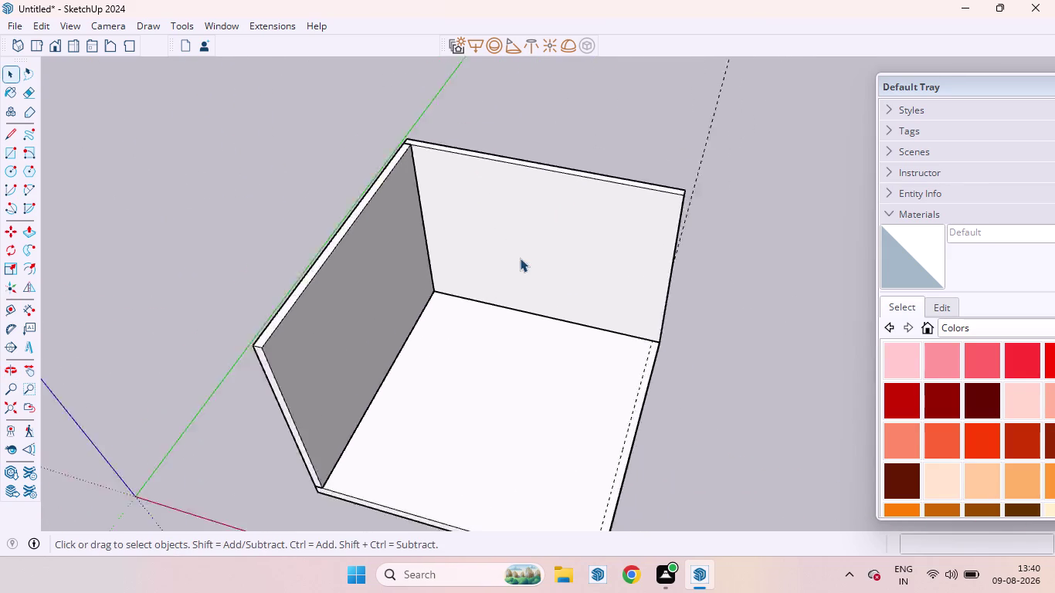
scroll(down, 3)
middle_drag(480, 290, 490, 235)
scroll(up, 3)
scroll(down, 3)
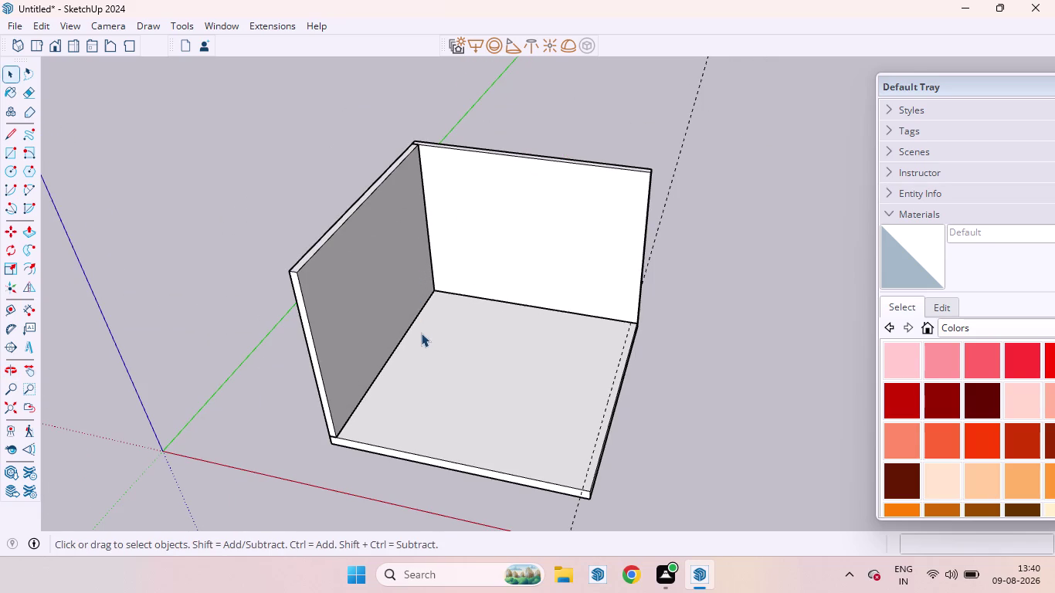
Place a floor guide line 2' in from the left wall.
key(t)
click(394, 346)
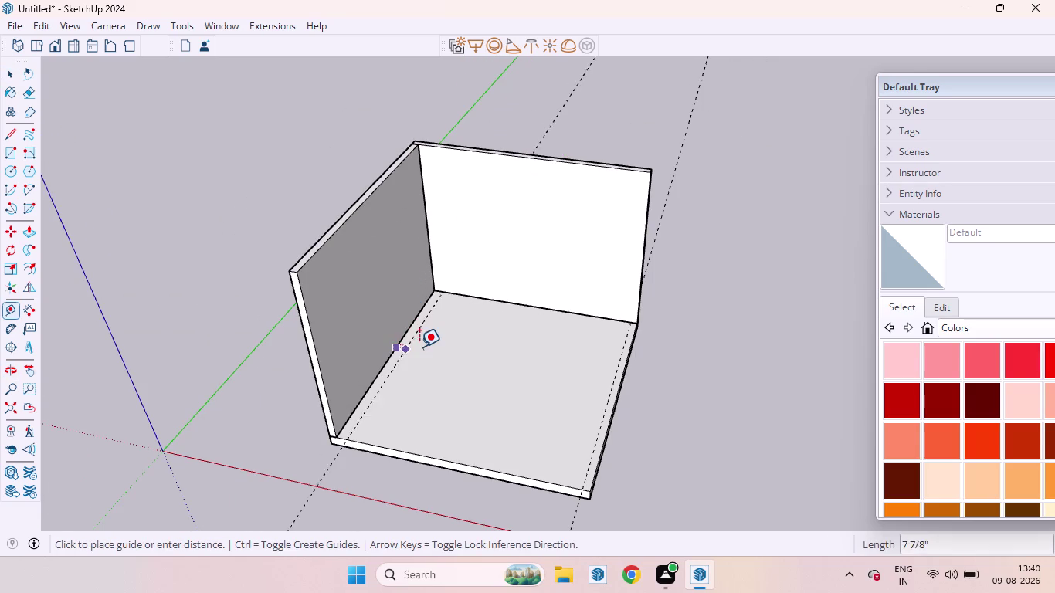
key(2)
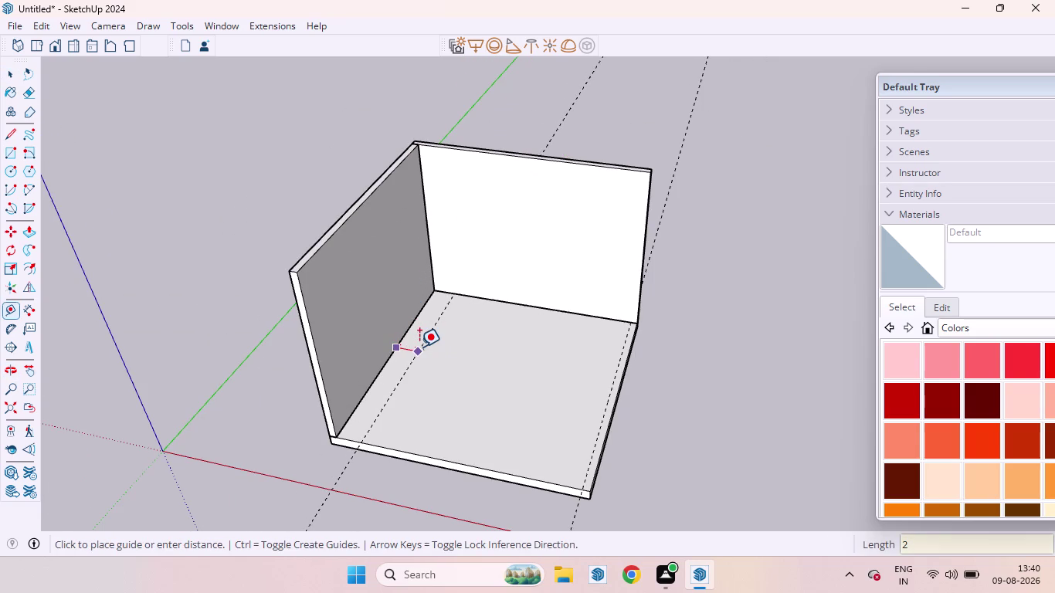
key(apostrophe)
key(Return)
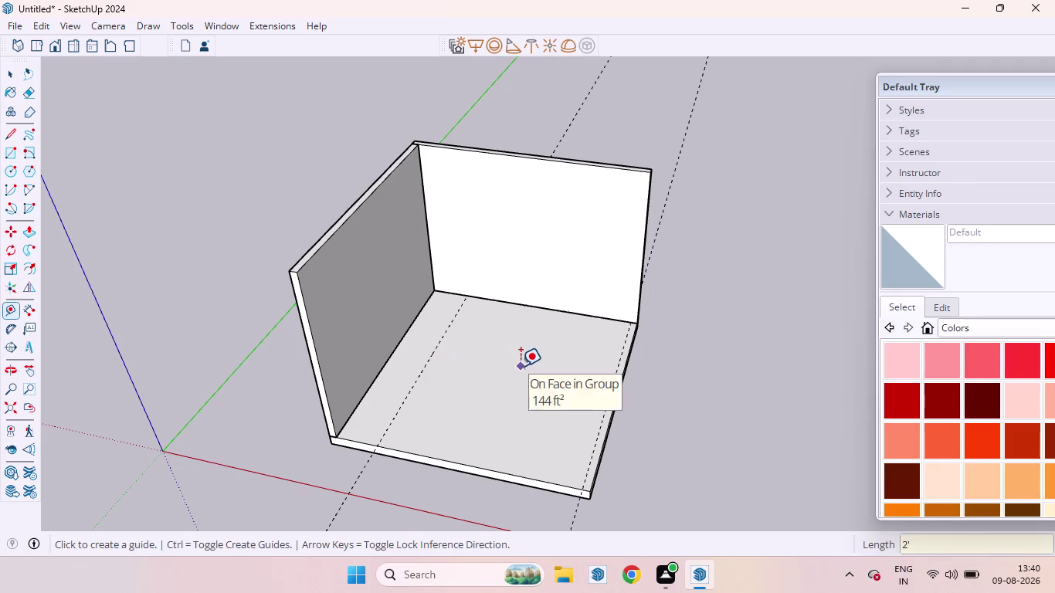
Place a floor guide line 2' in from the back wall.
click(532, 309)
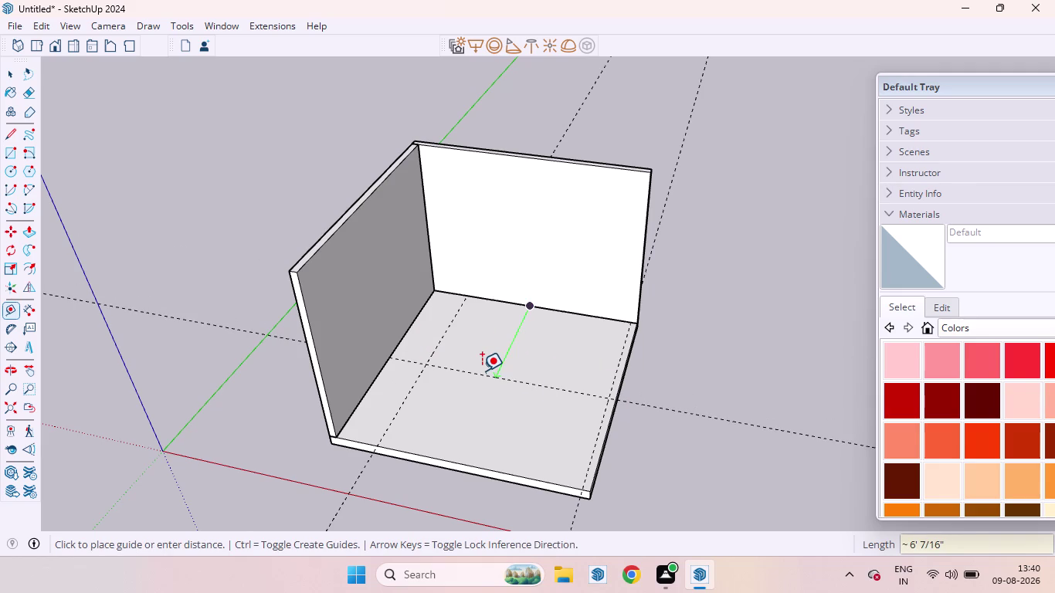
text(2')
key(Return)
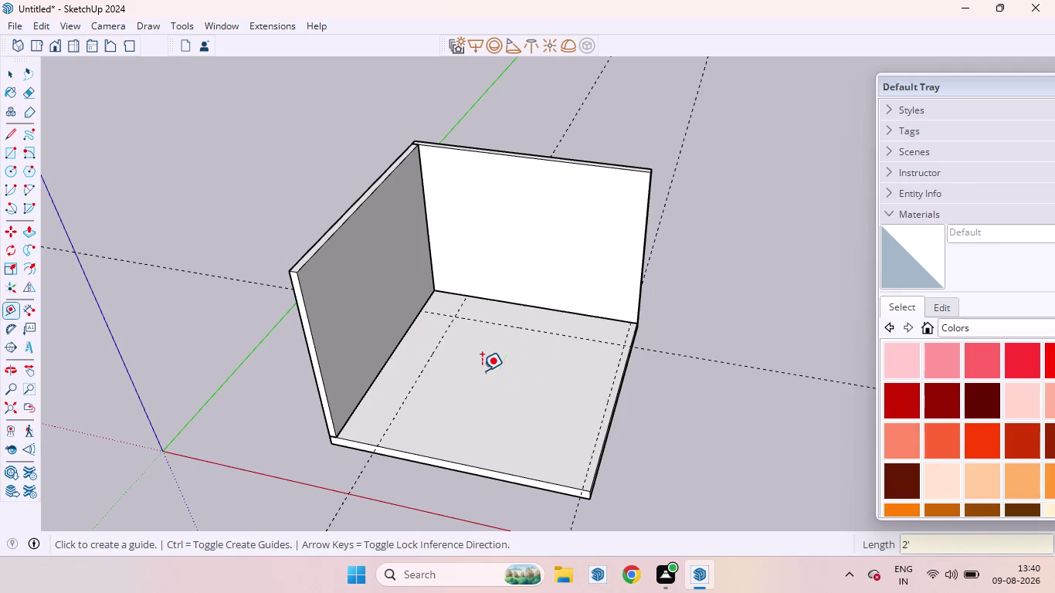
key(space)
scroll(down, 3)
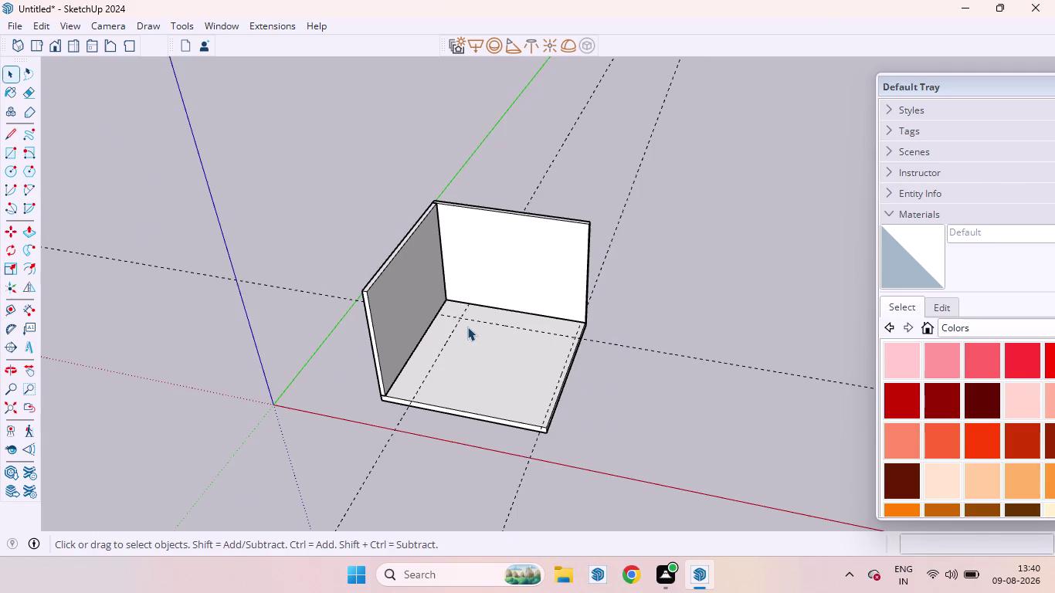
middle_drag(467, 327, 457, 384)
scroll(up, 3)
scroll(down, 3)
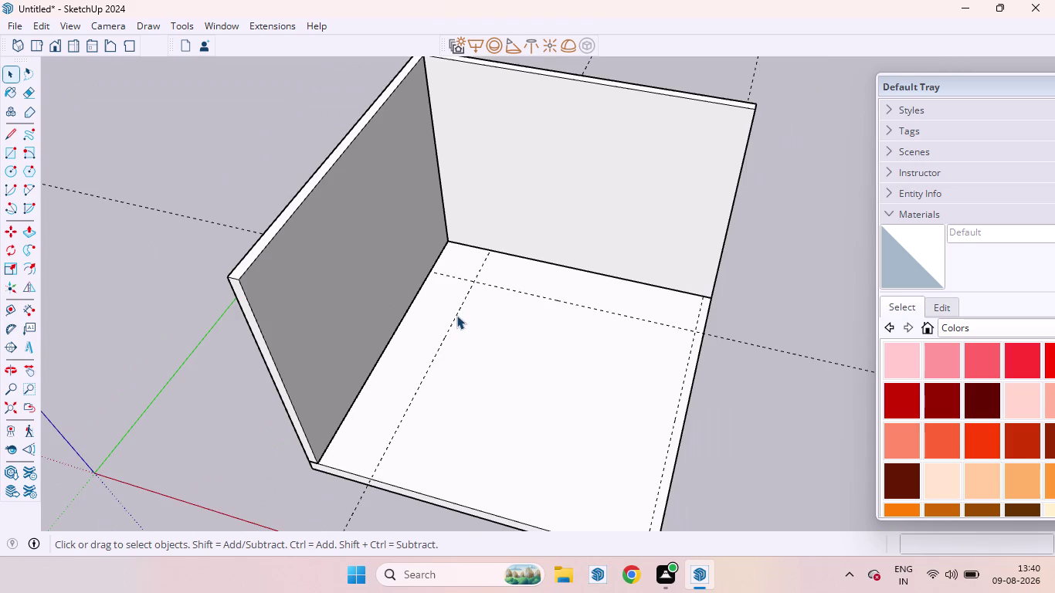
Draw two 2-foot-wide floor rectangles along the left and back walls, snapped to the guides.
key(r)
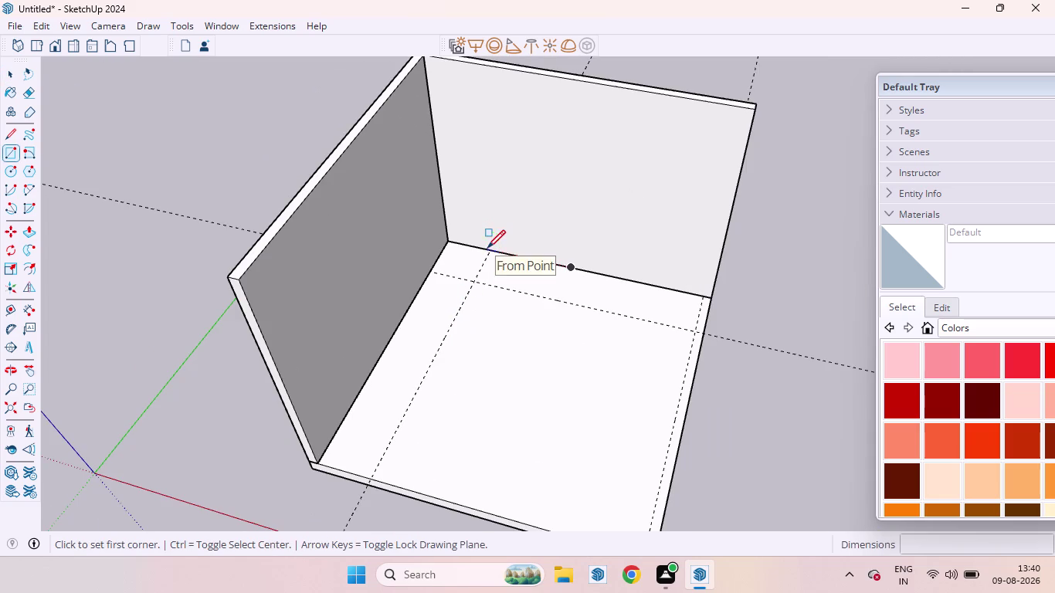
click(432, 273)
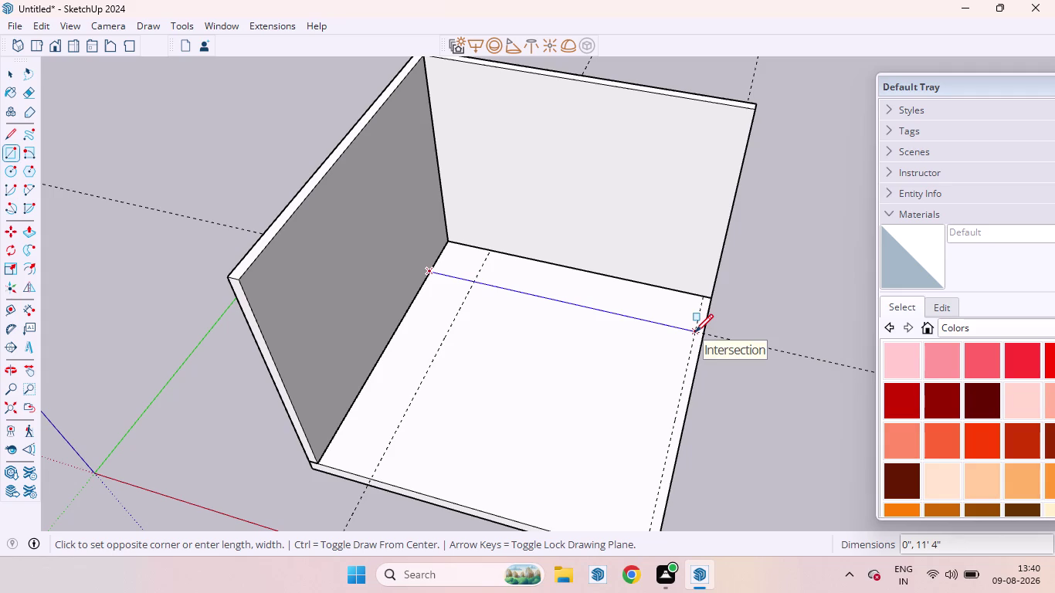
click(696, 332)
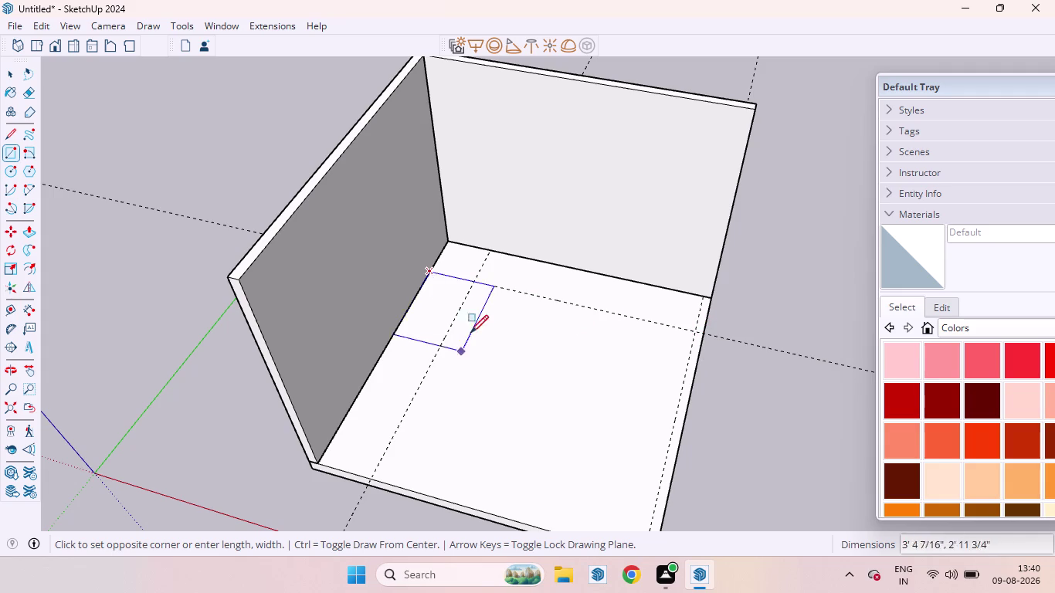
click(368, 479)
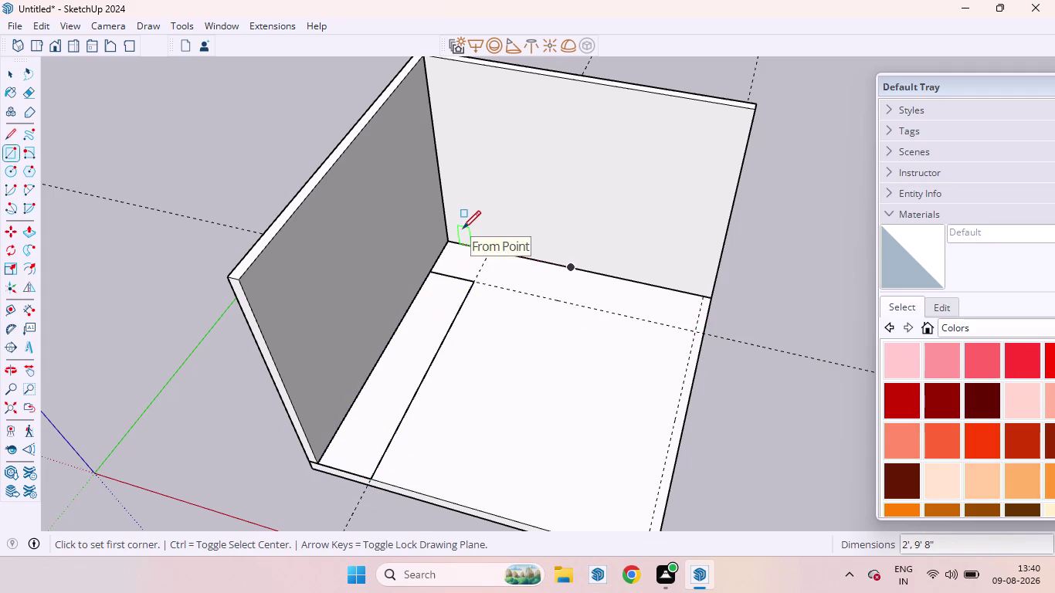
click(448, 244)
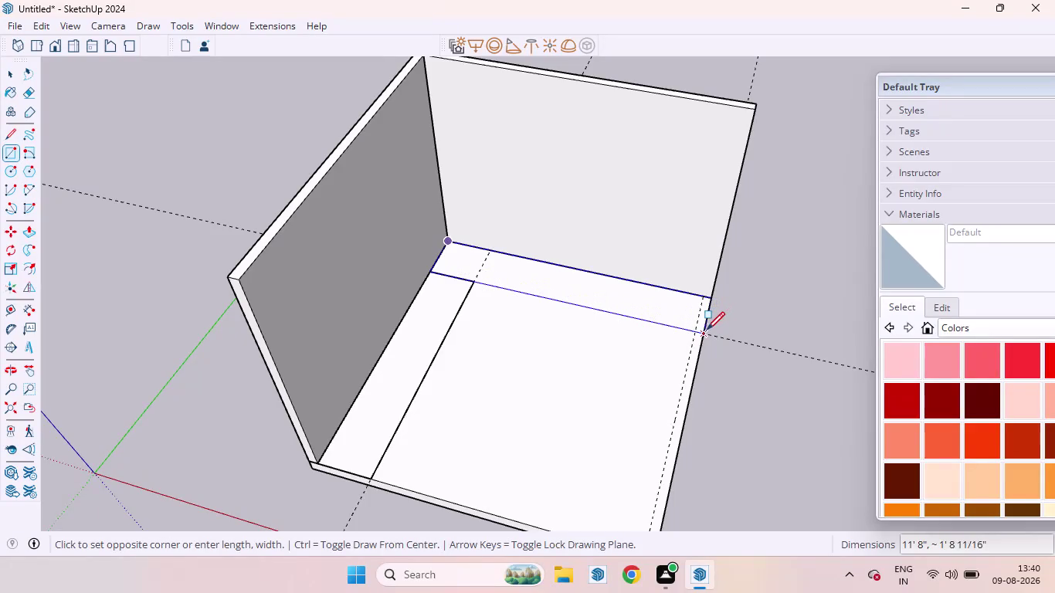
click(691, 331)
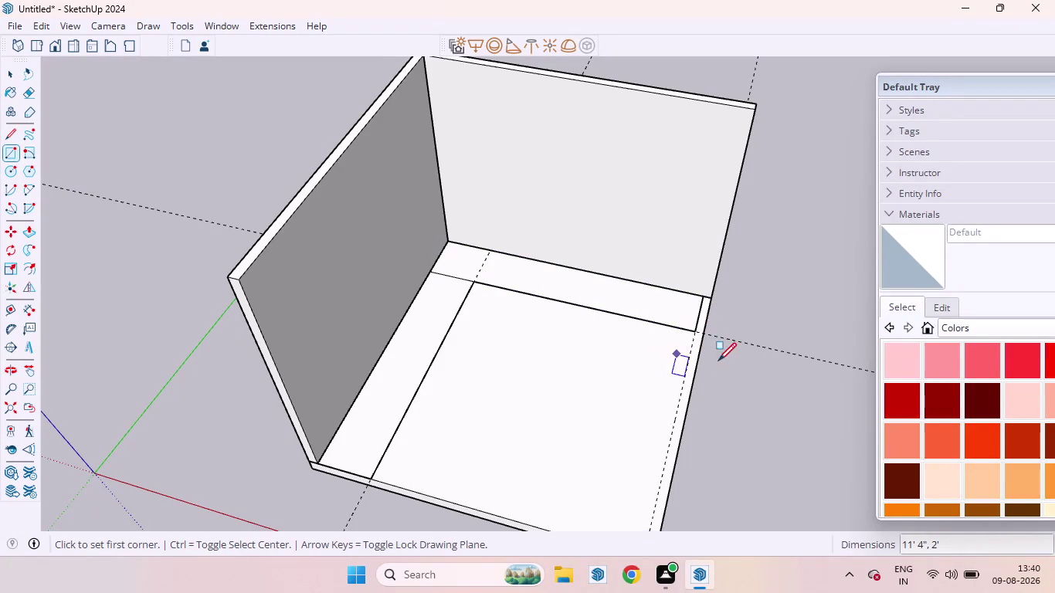
key(space)
scroll(up, 3)
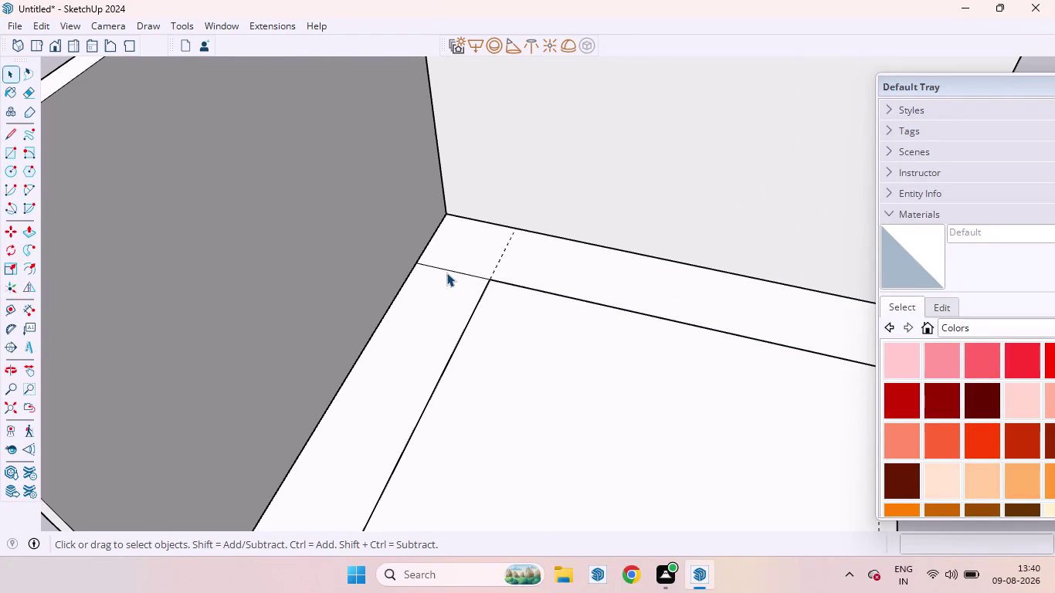
Push/pull the floor strips up 34 inches into bench blocks.
click(437, 266)
key(Delete)
click(443, 304)
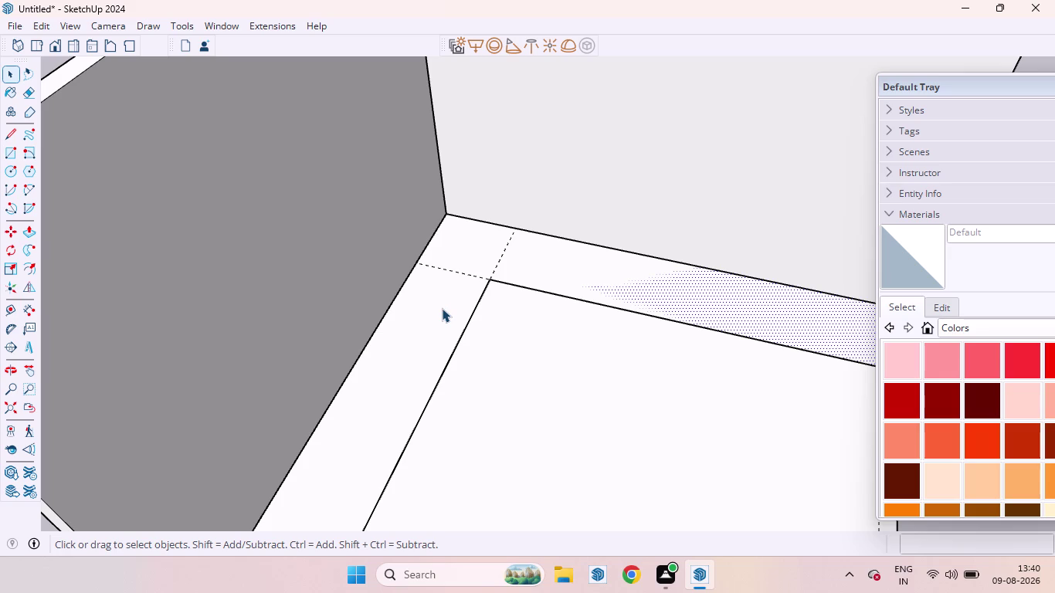
key(p)
drag(442, 308, 446, 269)
key(3)
key(4)
key(shift+quotedbl)
key(Return)
key(space)
Orbit out to see the whole room and pick the left bench's front face.
scroll(down, 3)
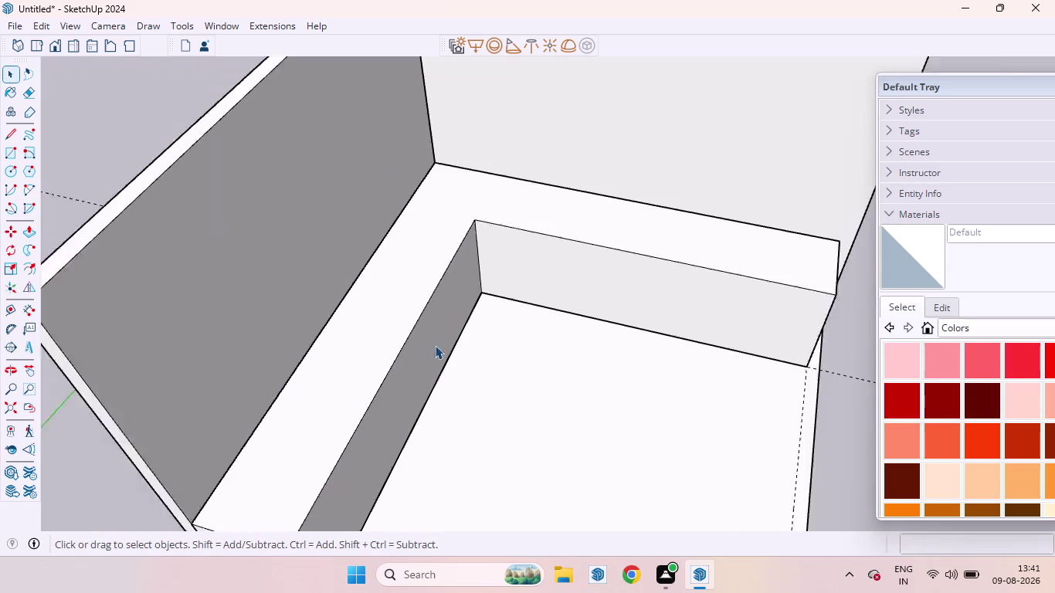
scroll(down, 3)
scroll(down, 3)
scroll(up, 3)
middle_drag(499, 388, 455, 329)
scroll(up, 3)
scroll(down, 3)
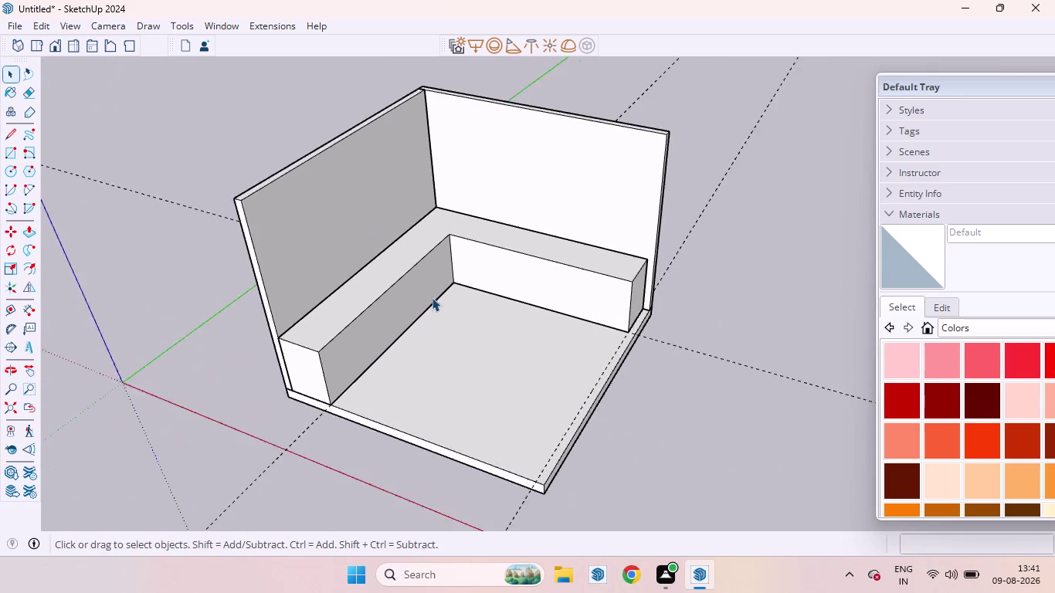
click(381, 319)
scroll(up, 3)
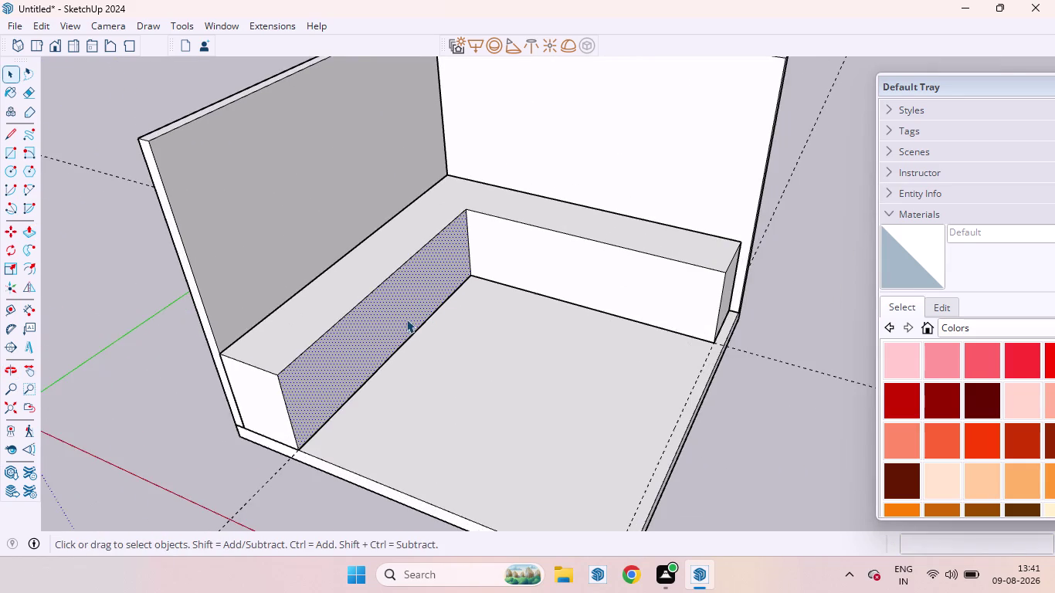
scroll(down, 3)
click(633, 398)
Orbit around the room from a lower angle, ending close on the left bench front.
scroll(up, 3)
middle_drag(401, 327, 370, 251)
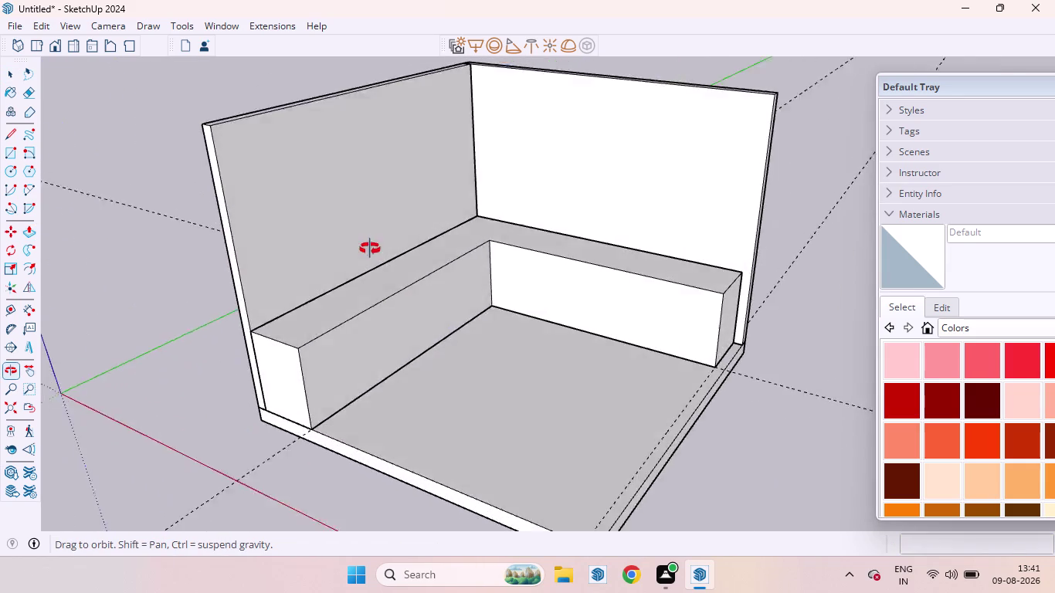
middle_drag(370, 251, 418, 191)
scroll(up, 3)
middle_drag(476, 248, 470, 256)
scroll(down, 3)
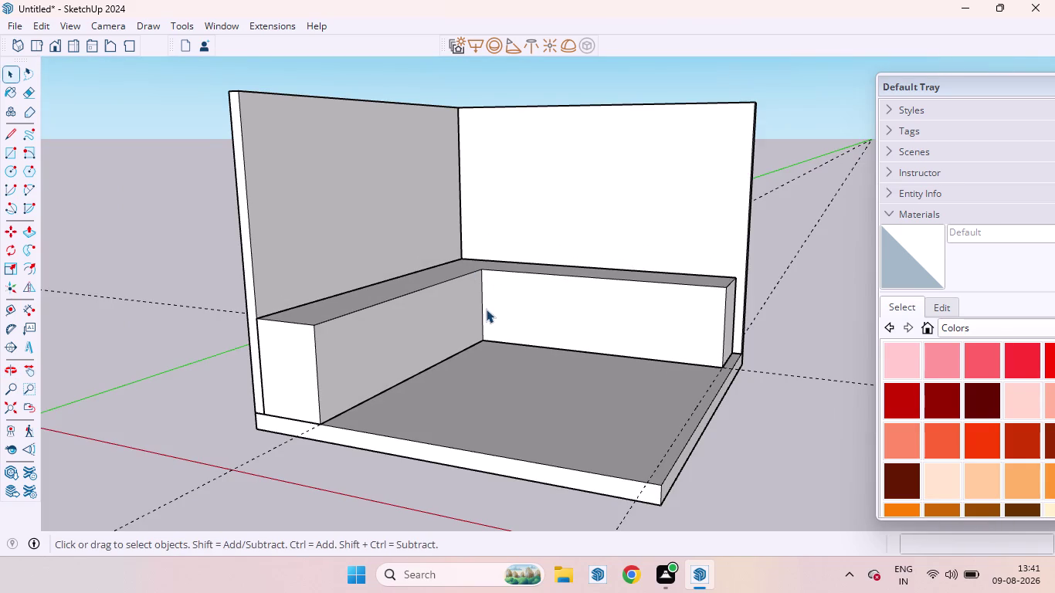
scroll(up, 3)
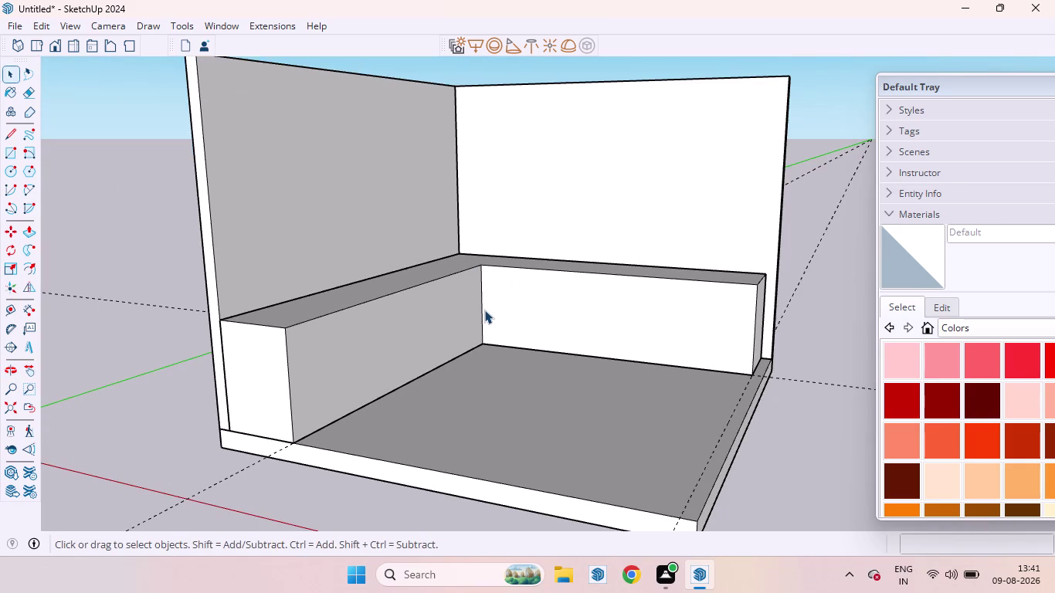
scroll(down, 3)
scroll(up, 3)
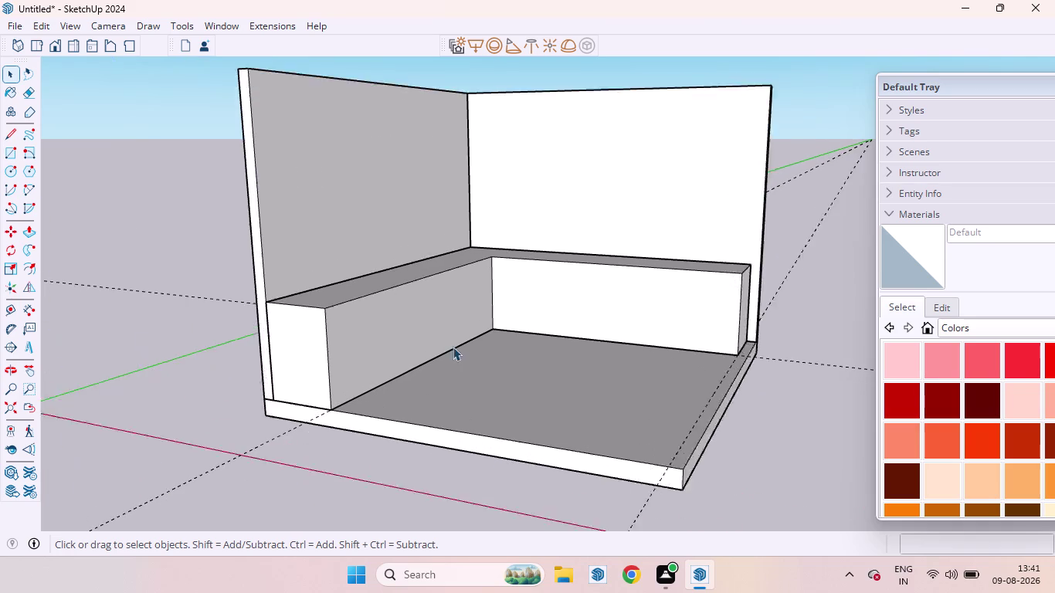
scroll(up, 3)
scroll(up, 3)
middle_drag(389, 390, 364, 387)
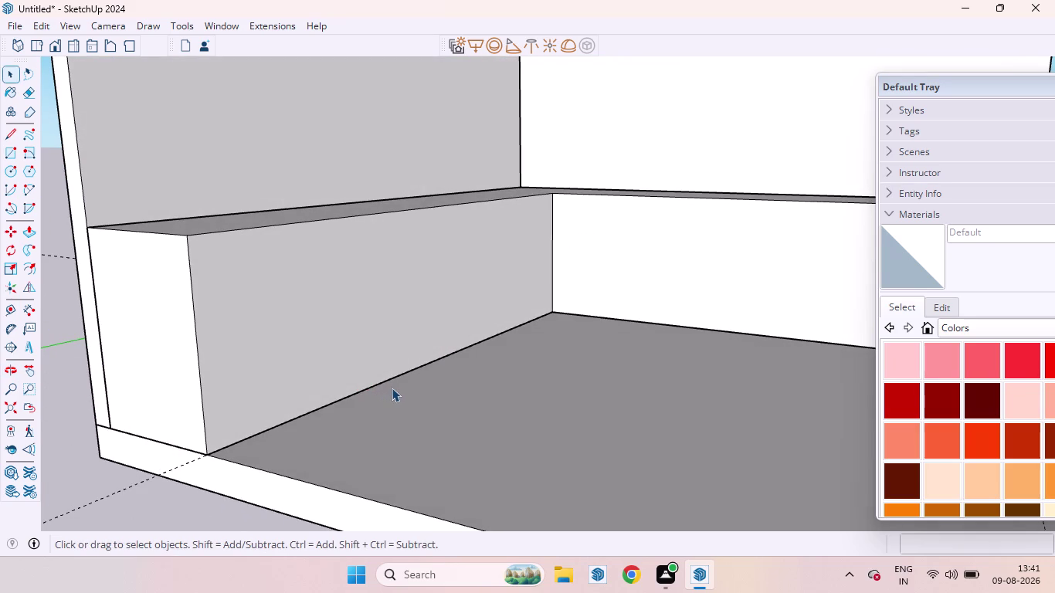
Place guide lines 100 mm above the floor and 40 mm below the bench top.
key(t)
click(301, 413)
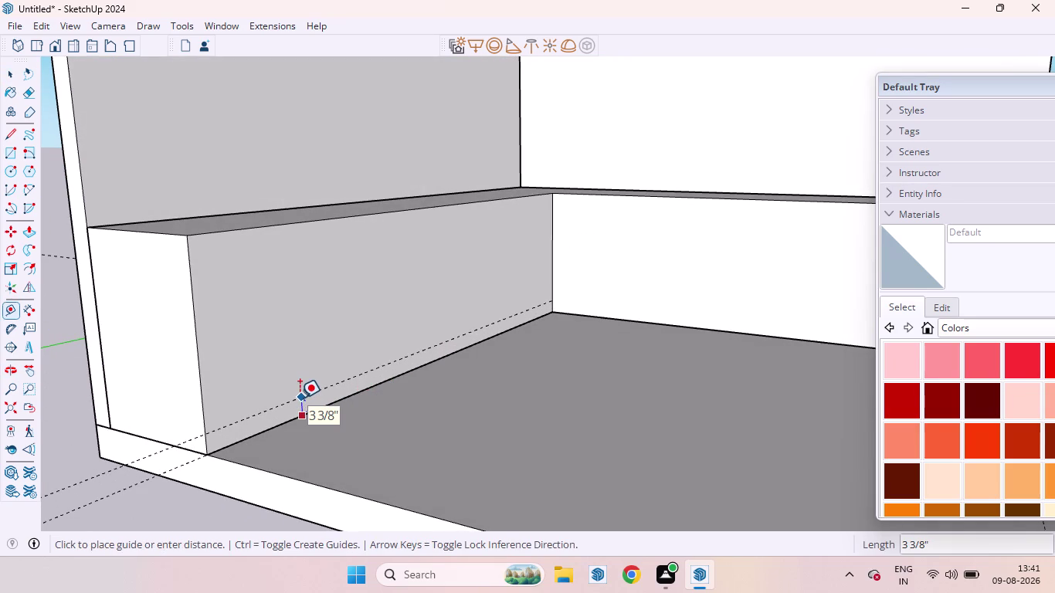
key(1)
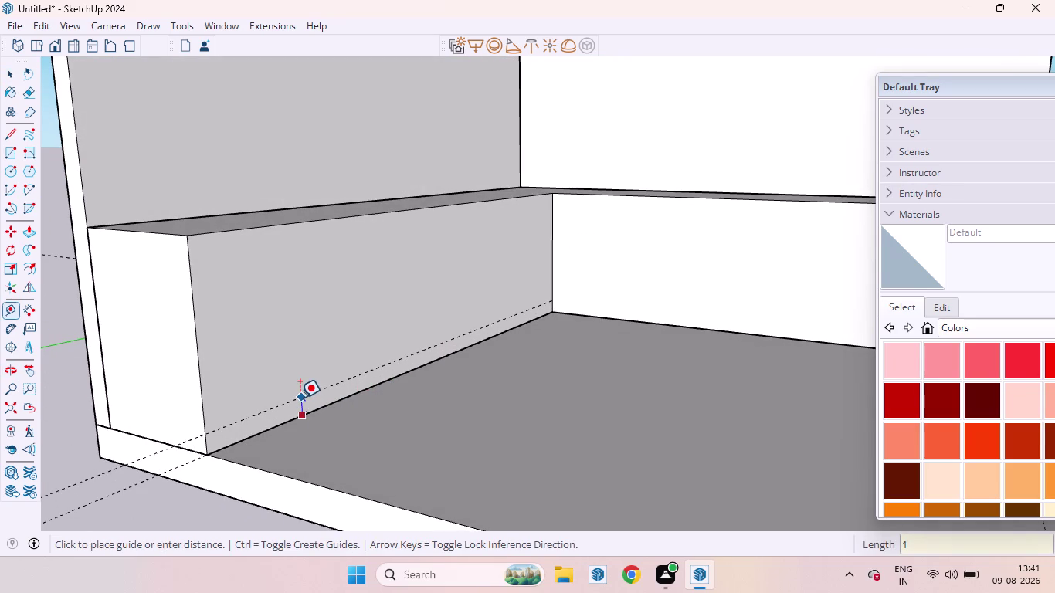
text(00MM)
key(Return)
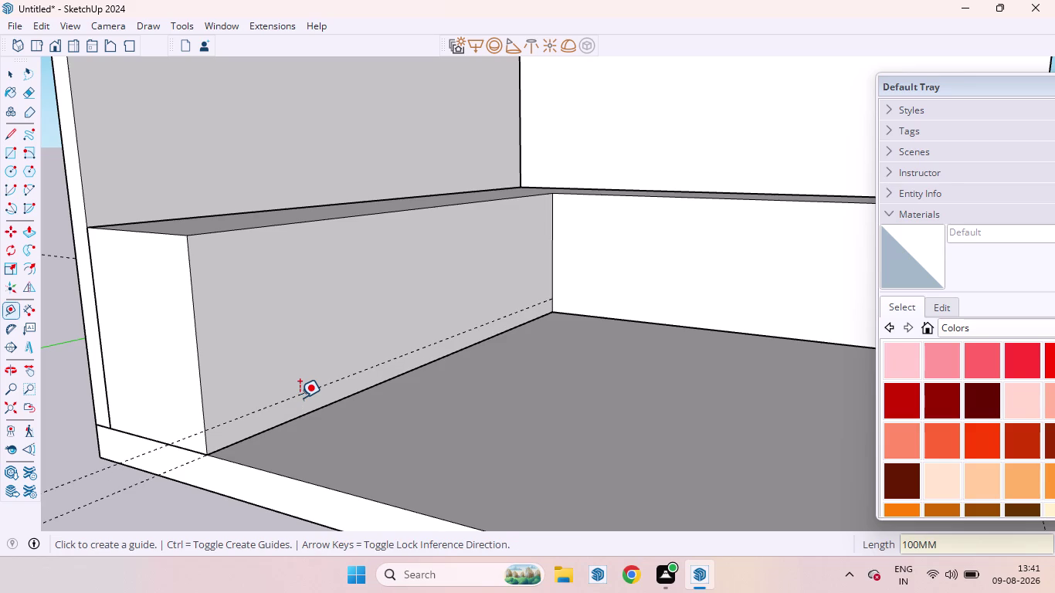
click(243, 231)
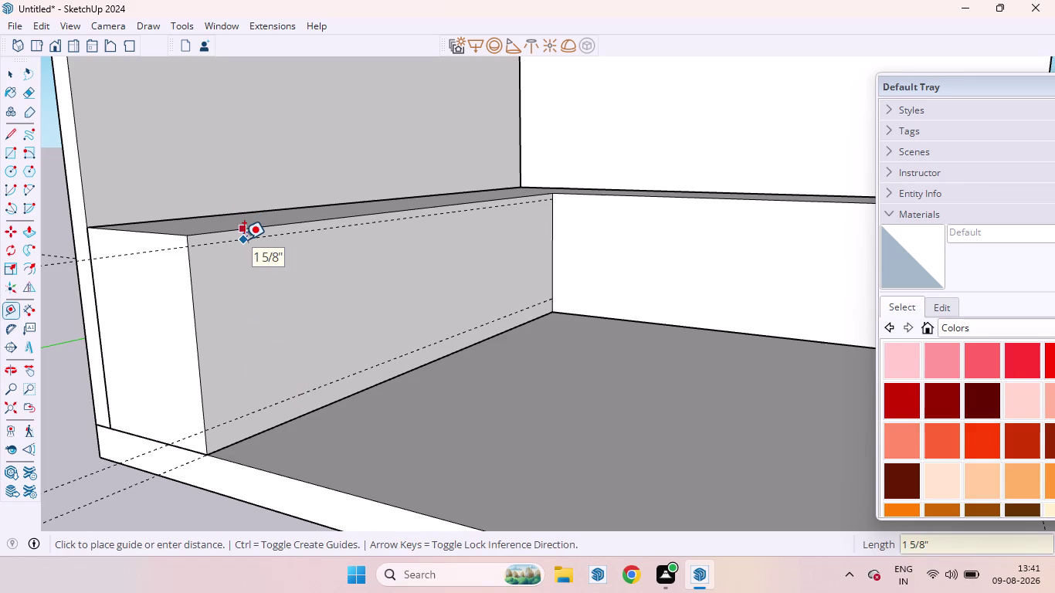
text(40)
text(MM)
key(Return)
key(space)
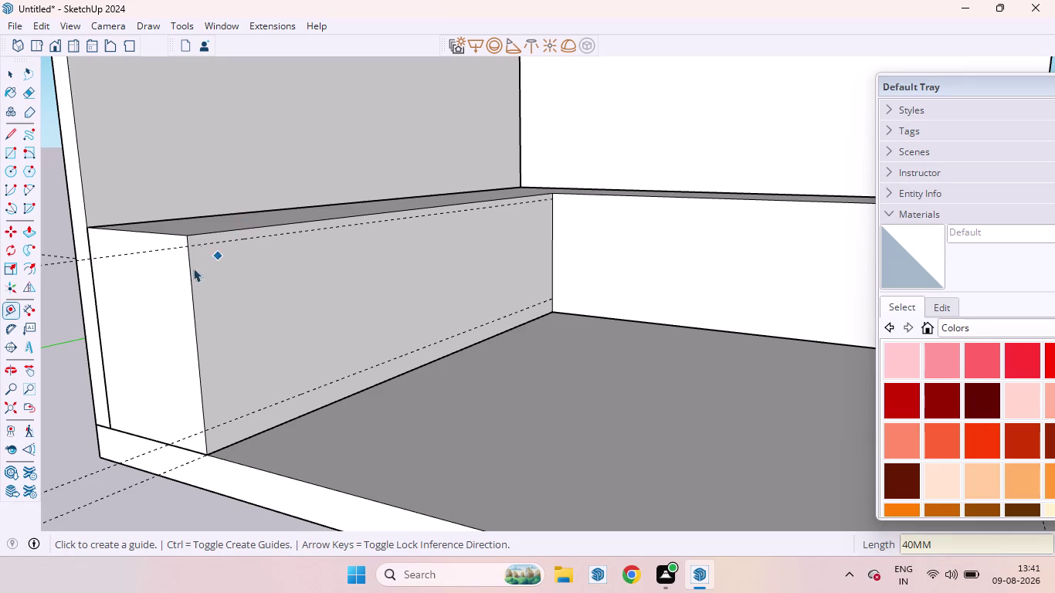
Orbit and zoom in on the foot of the left bench front.
scroll(down, 3)
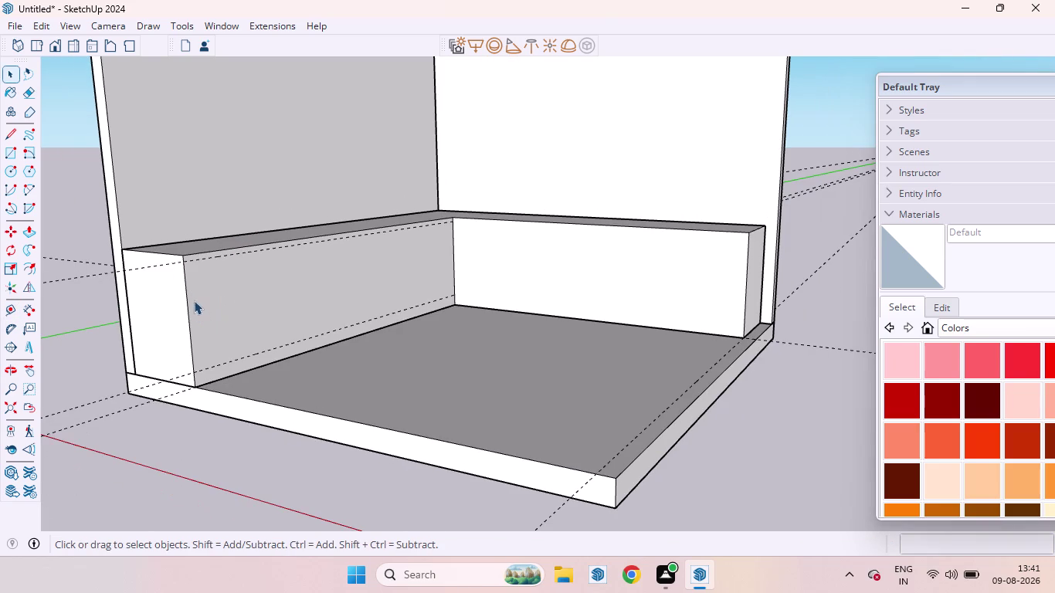
scroll(down, 3)
middle_drag(196, 306, 172, 328)
scroll(up, 3)
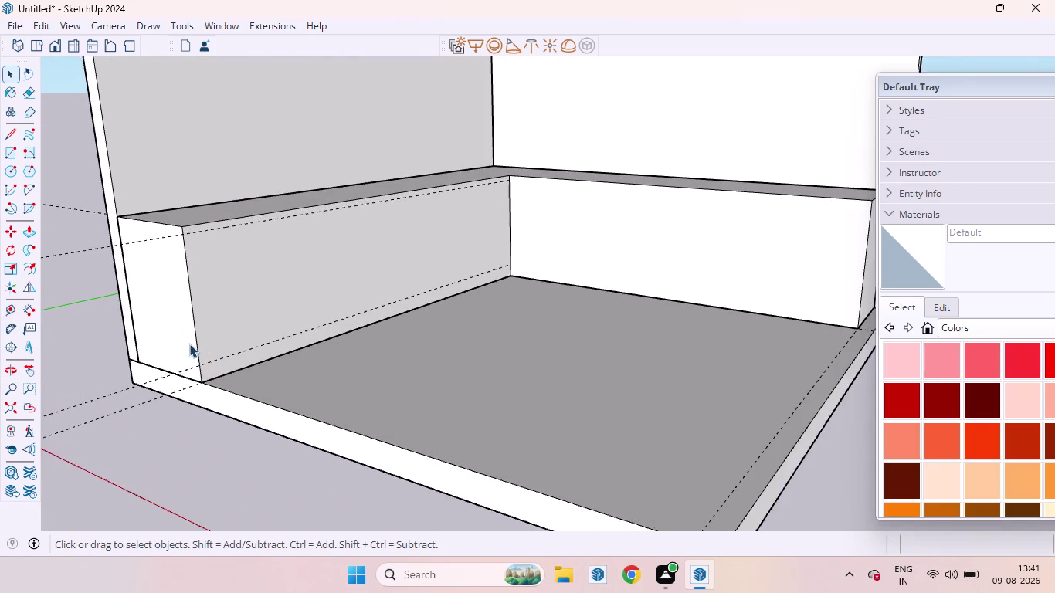
scroll(up, 3)
scroll(up, 3)
scroll(down, 3)
middle_drag(209, 366, 268, 329)
scroll(up, 3)
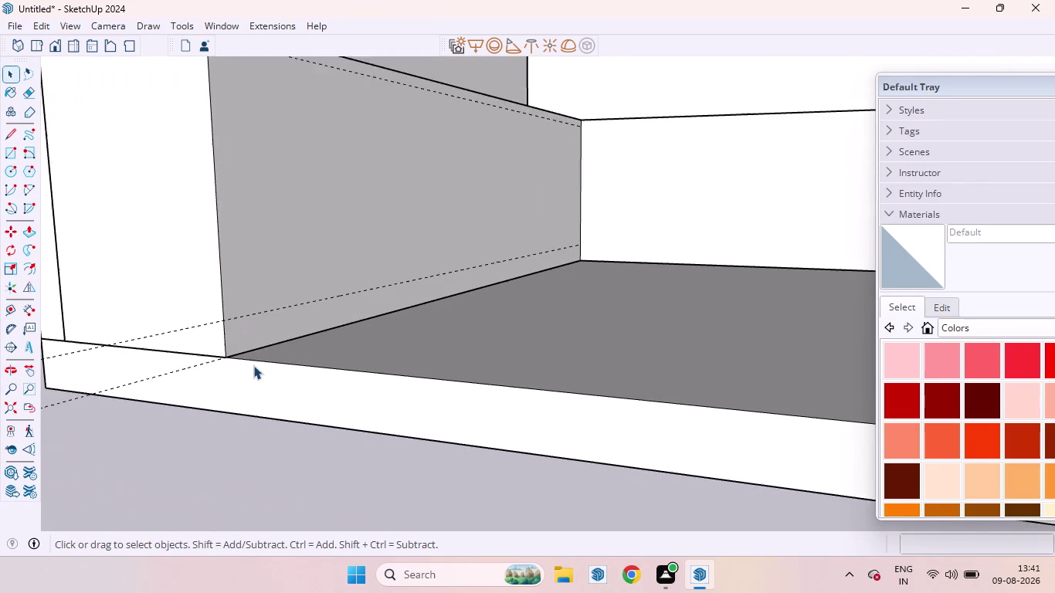
scroll(up, 3)
scroll(down, 3)
Draw thin strips along the base of the left and back bench fronts, meeting at the inner corner.
key(r)
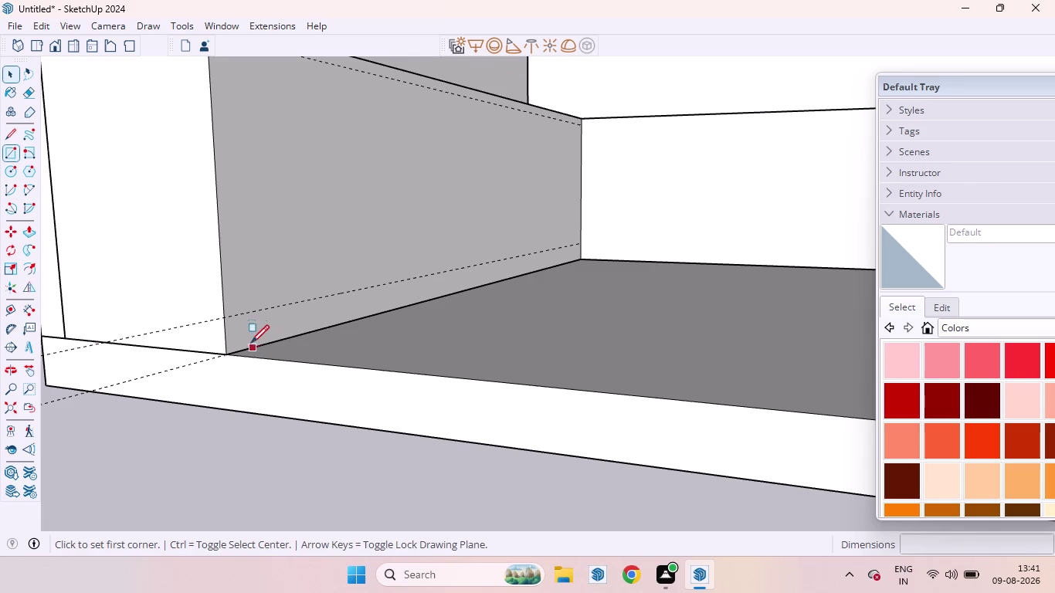
click(227, 318)
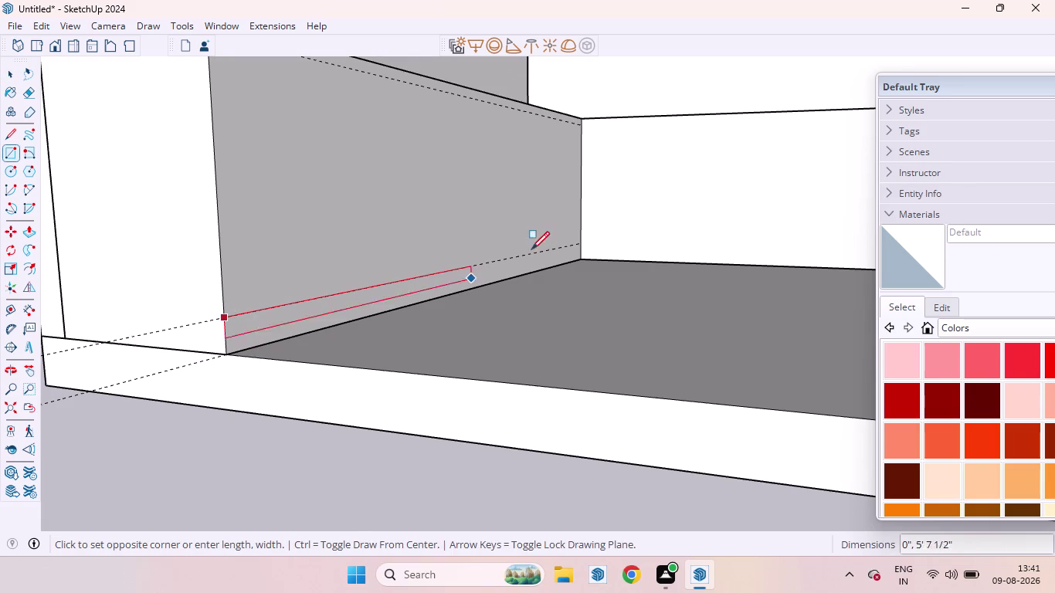
scroll(up, 3)
scroll(down, 3)
scroll(up, 3)
scroll(up, 3)
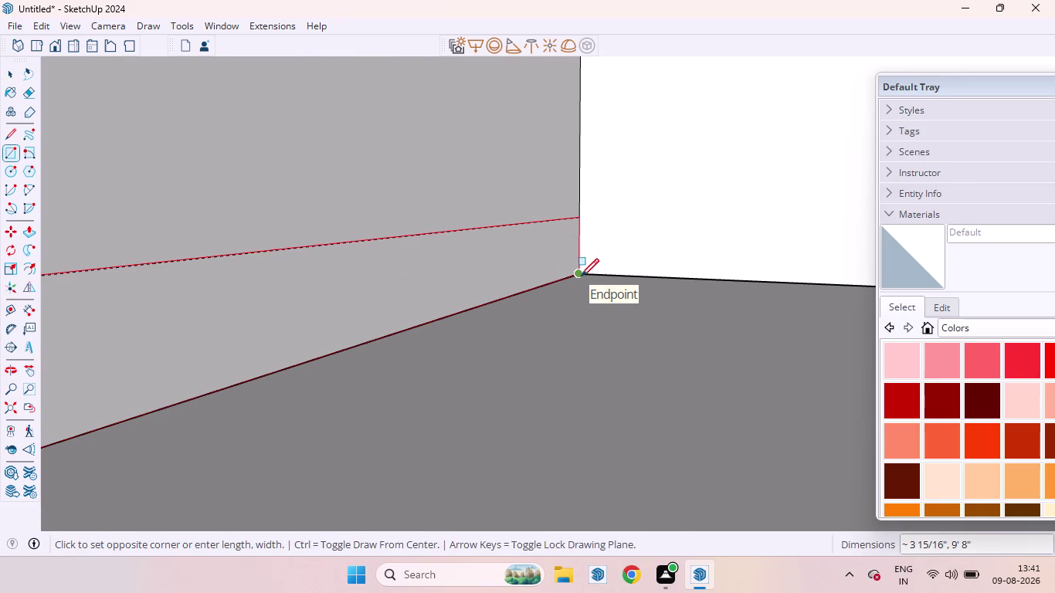
click(580, 277)
scroll(down, 3)
scroll(down, 3)
scroll(up, 3)
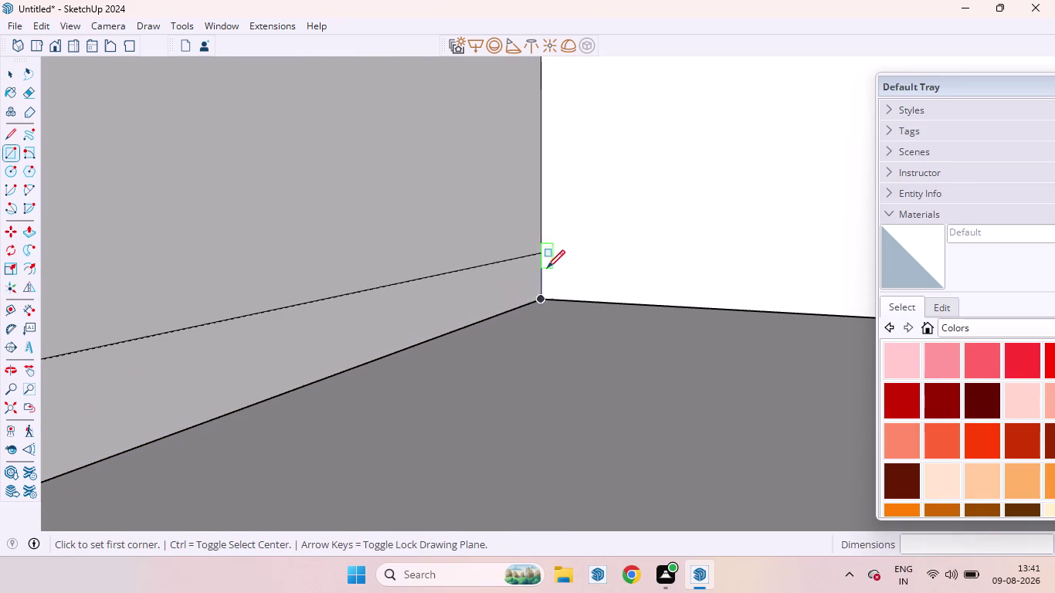
click(541, 250)
scroll(down, 3)
scroll(down, 3)
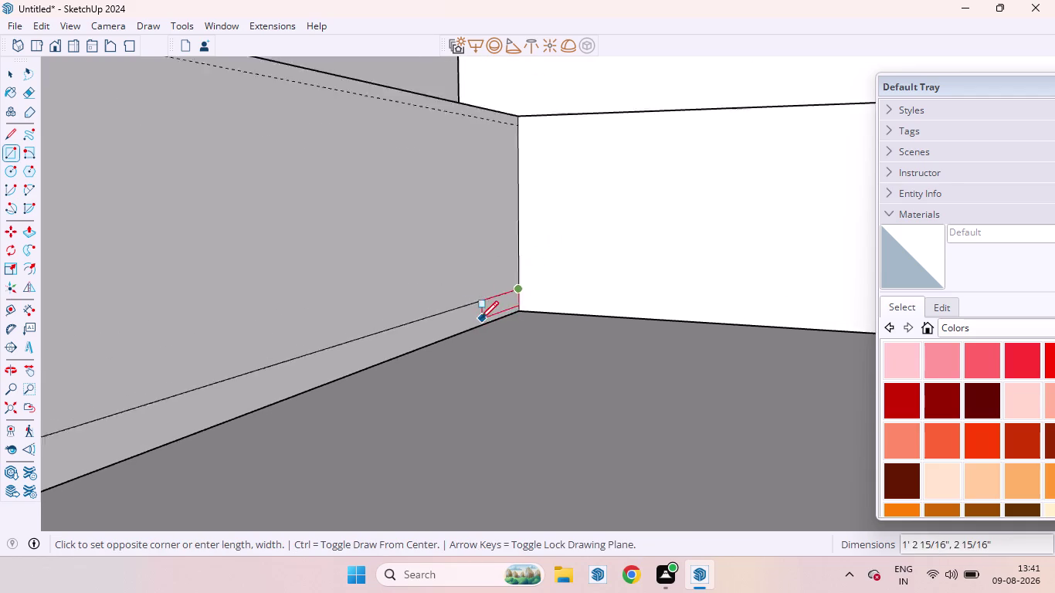
scroll(down, 3)
scroll(up, 3)
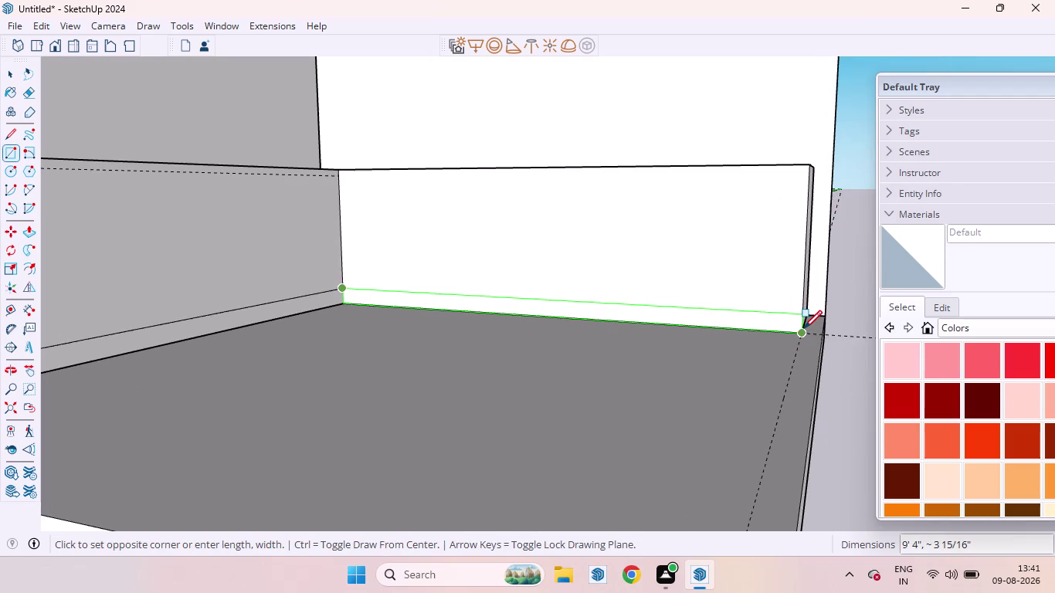
click(801, 329)
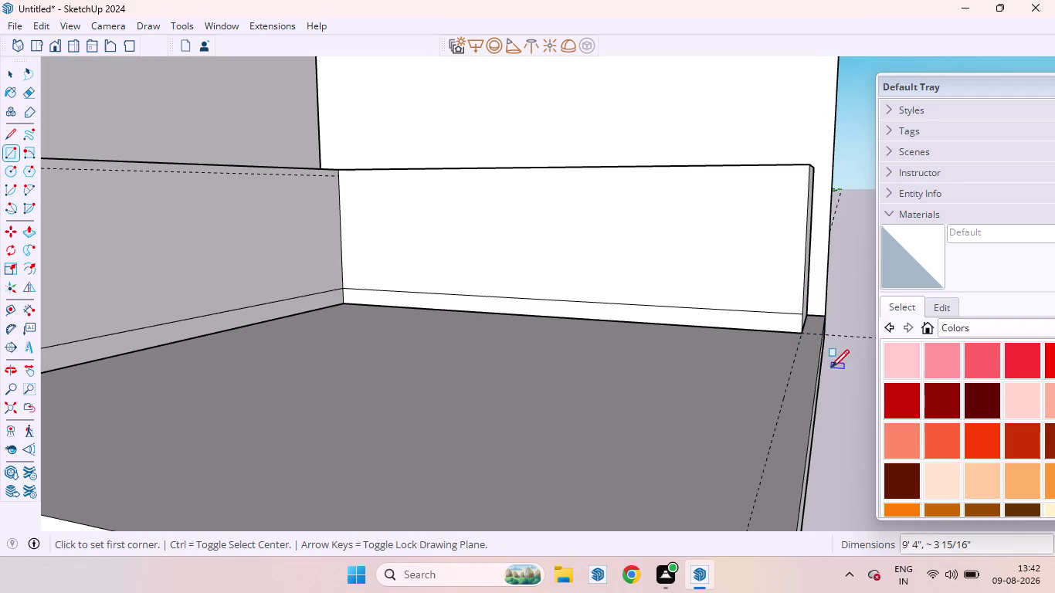
key(space)
scroll(up, 3)
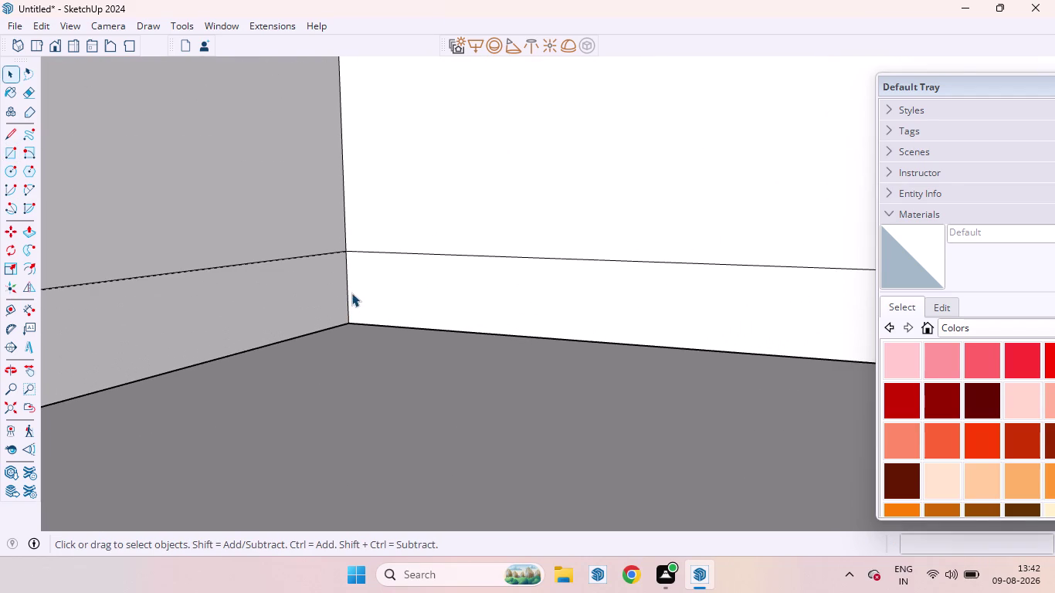
Select a bench face, delete it, and undo the deletion.
click(346, 297)
key(Delete)
key(ctrl+z)
scroll(down, 3)
scroll(down, 3)
scroll(down, 3)
scroll(up, 3)
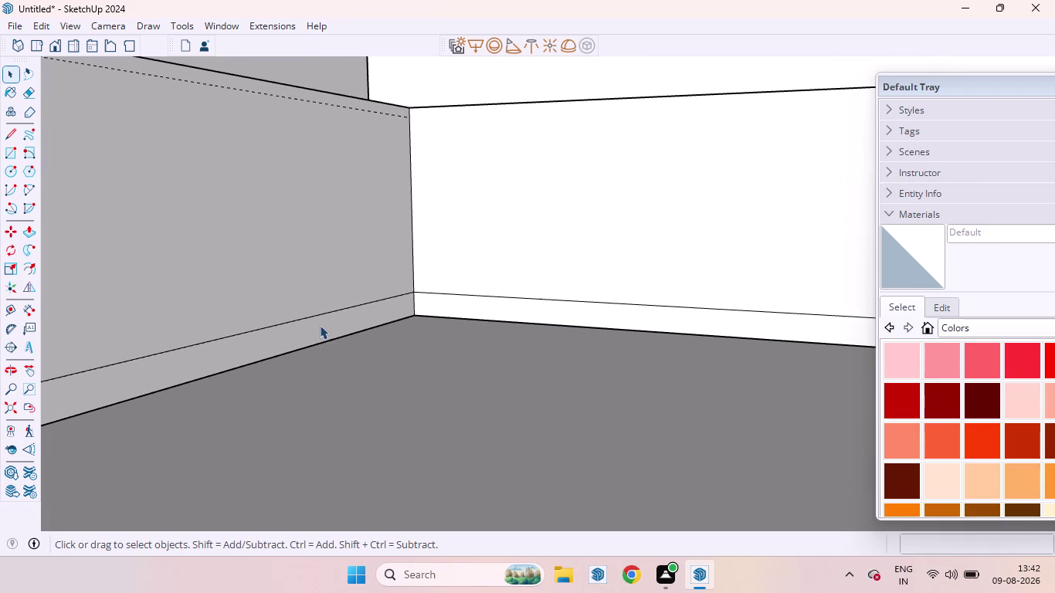
Recess the left base strip into the bench by a depth of 2.
click(316, 326)
key(p)
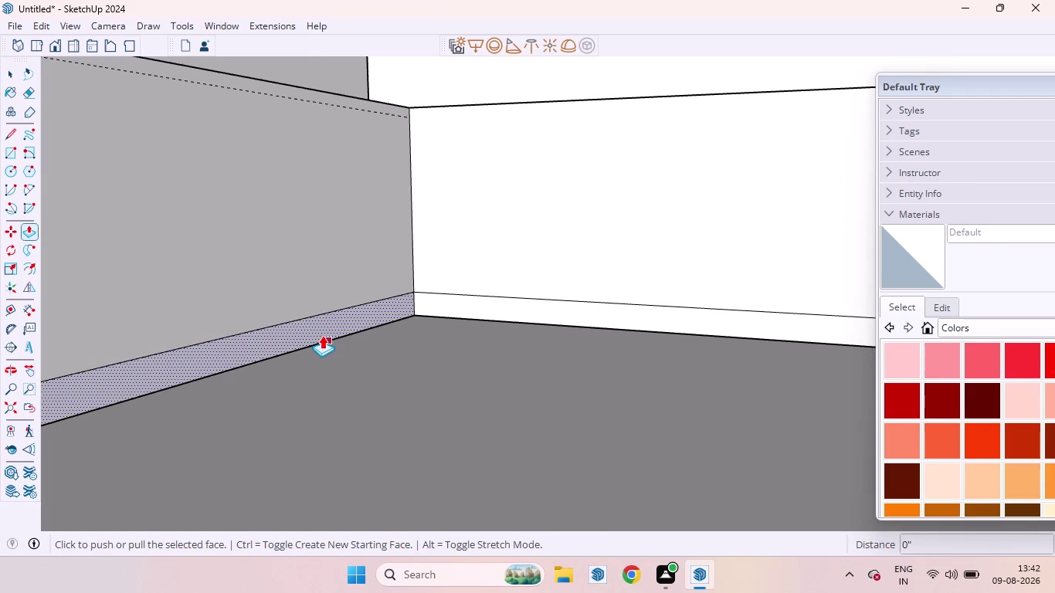
scroll(down, 3)
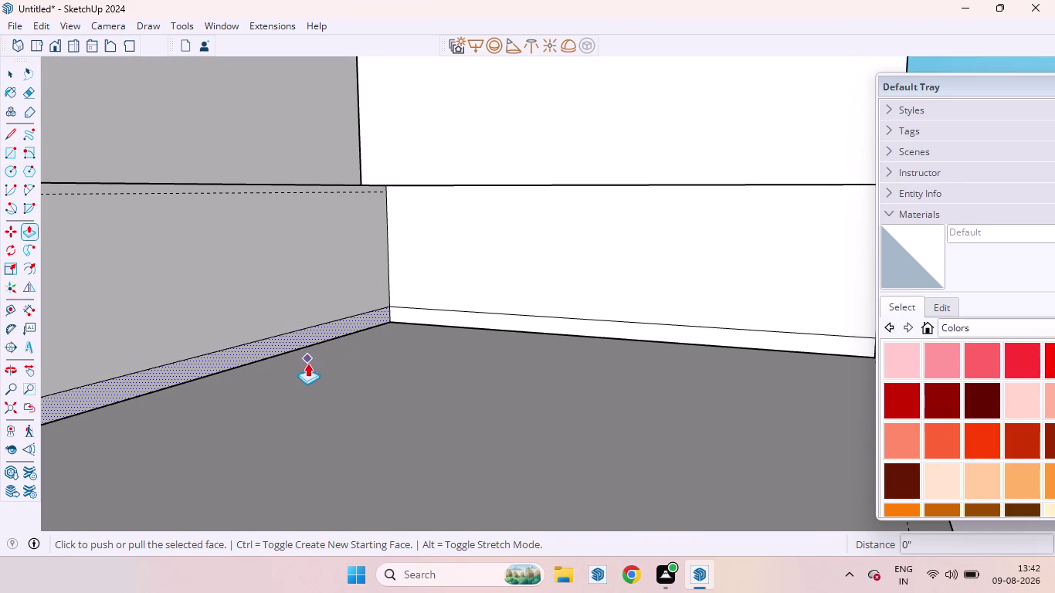
scroll(down, 3)
scroll(up, 3)
scroll(down, 3)
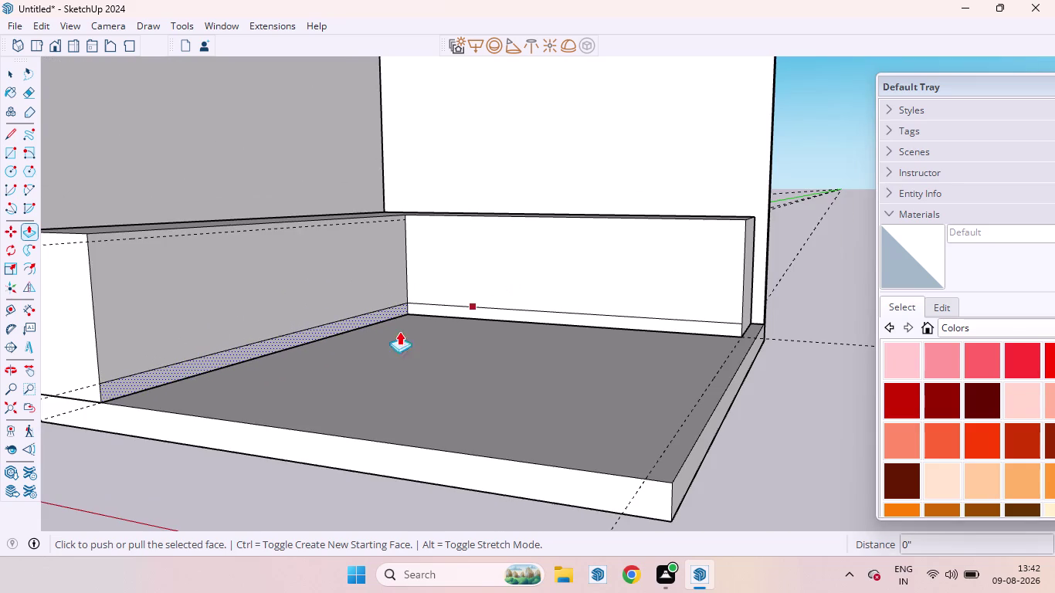
scroll(up, 3)
middle_drag(125, 373, 173, 361)
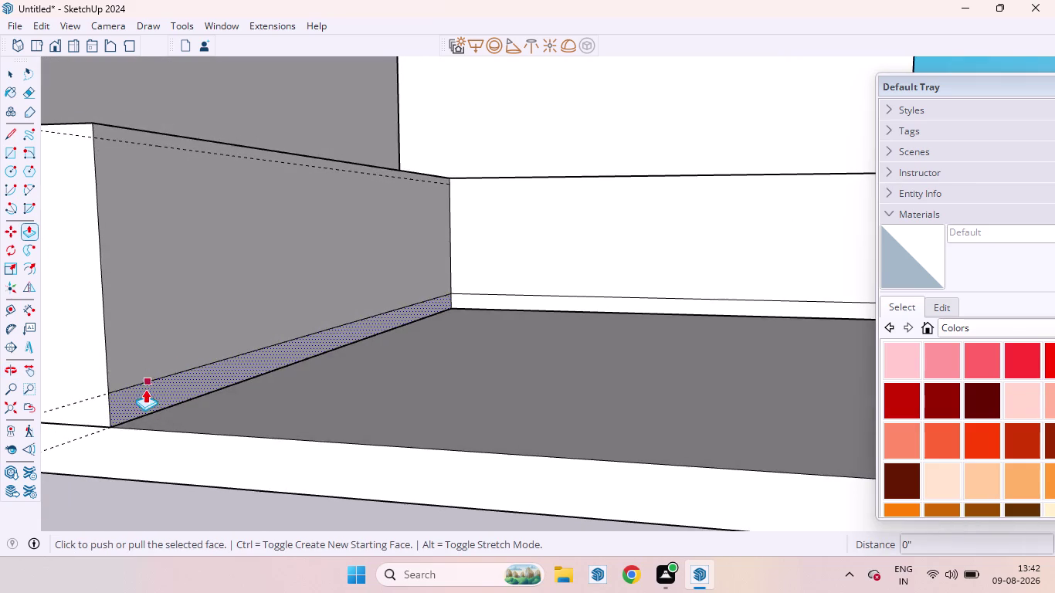
scroll(down, 3)
scroll(up, 3)
scroll(down, 3)
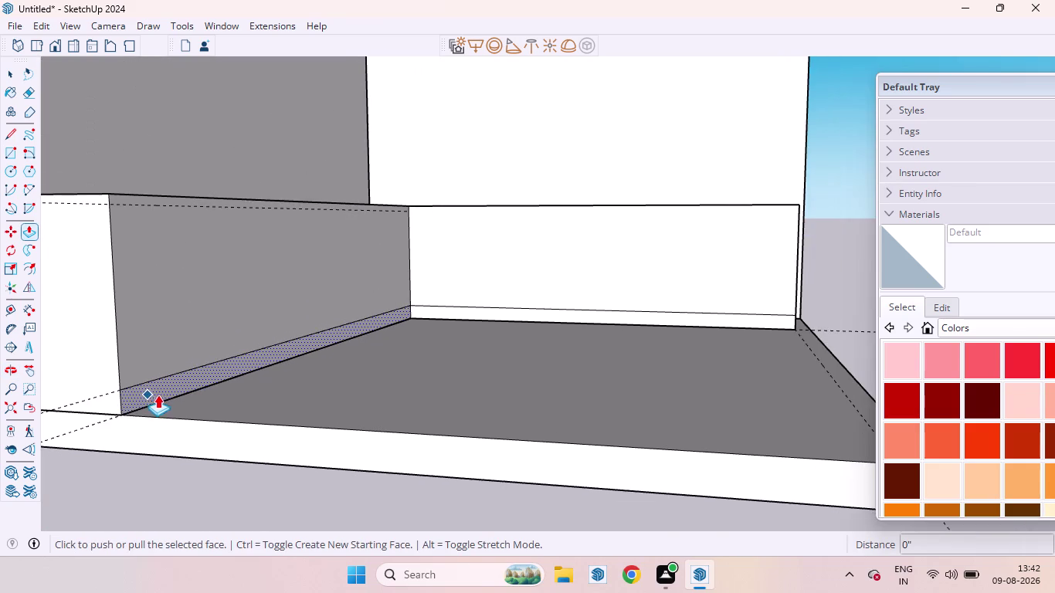
scroll(up, 3)
click(146, 391)
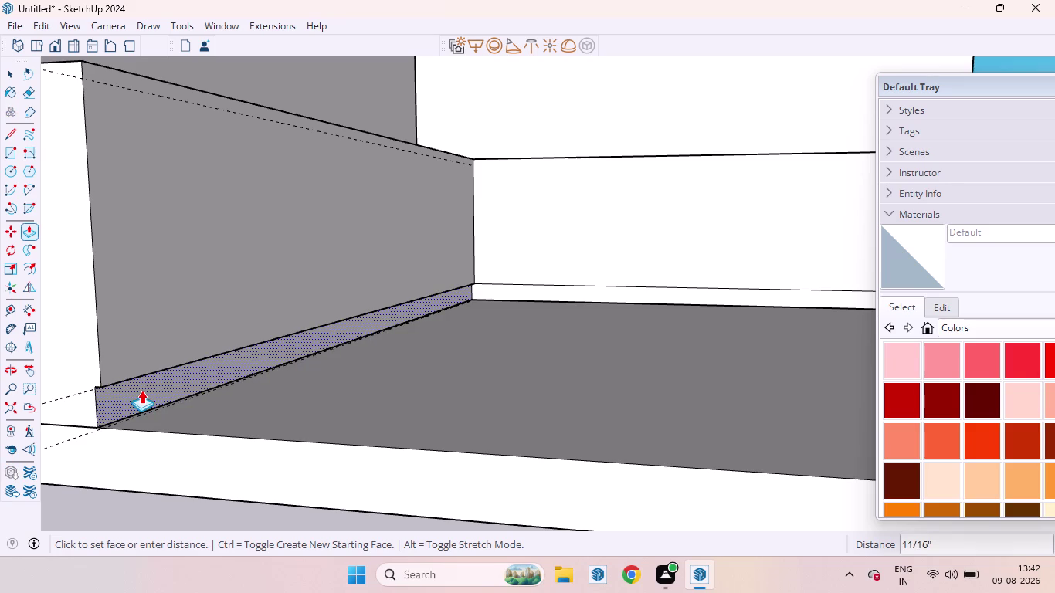
key(2)
key(Return)
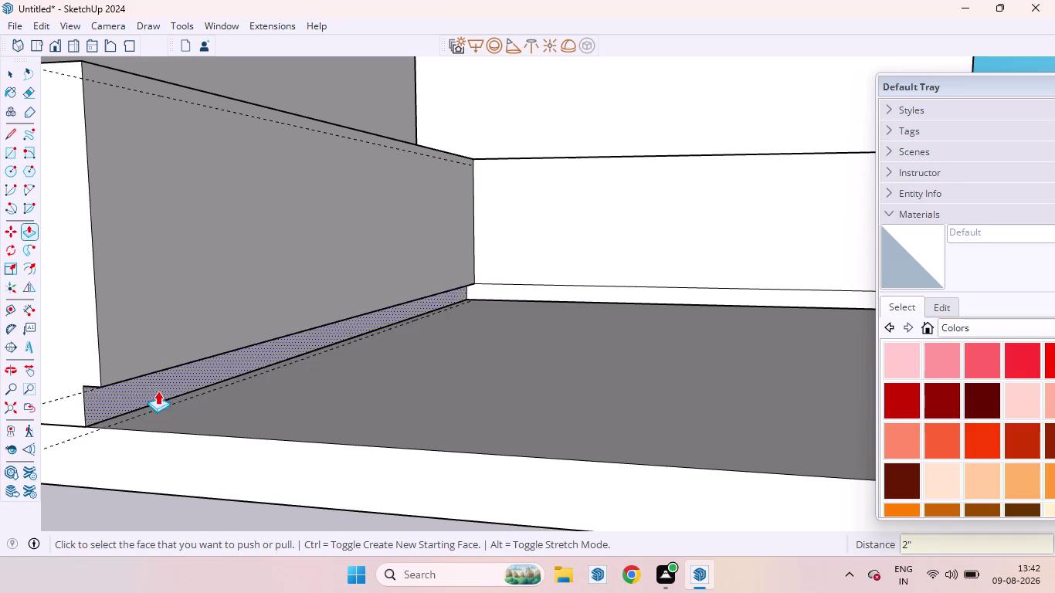
Recess the back base strip by the same depth and orbit to view the room from the front.
scroll(down, 3)
scroll(up, 3)
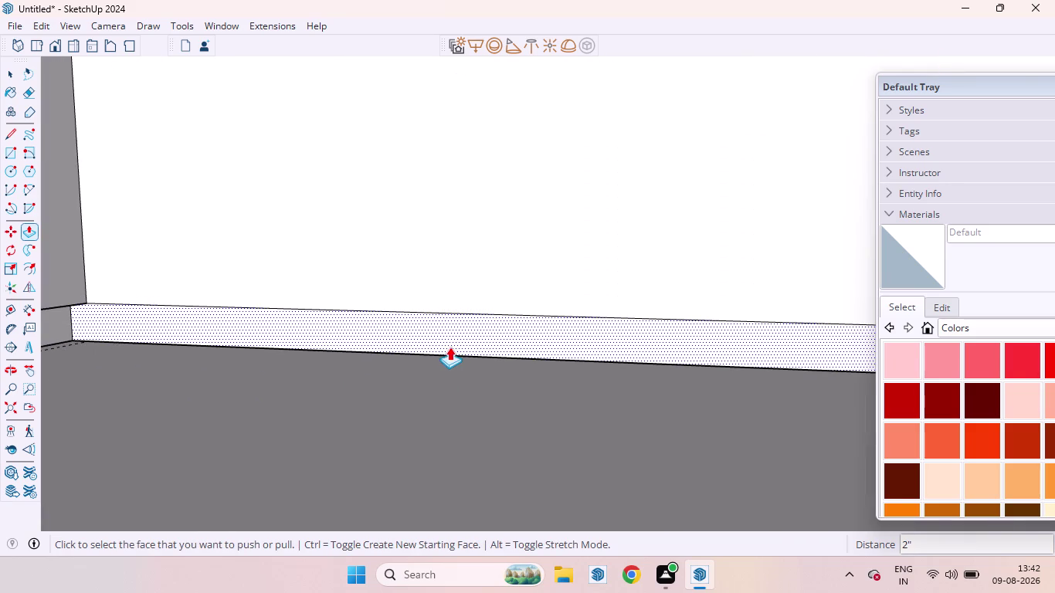
double_click(465, 341)
scroll(down, 3)
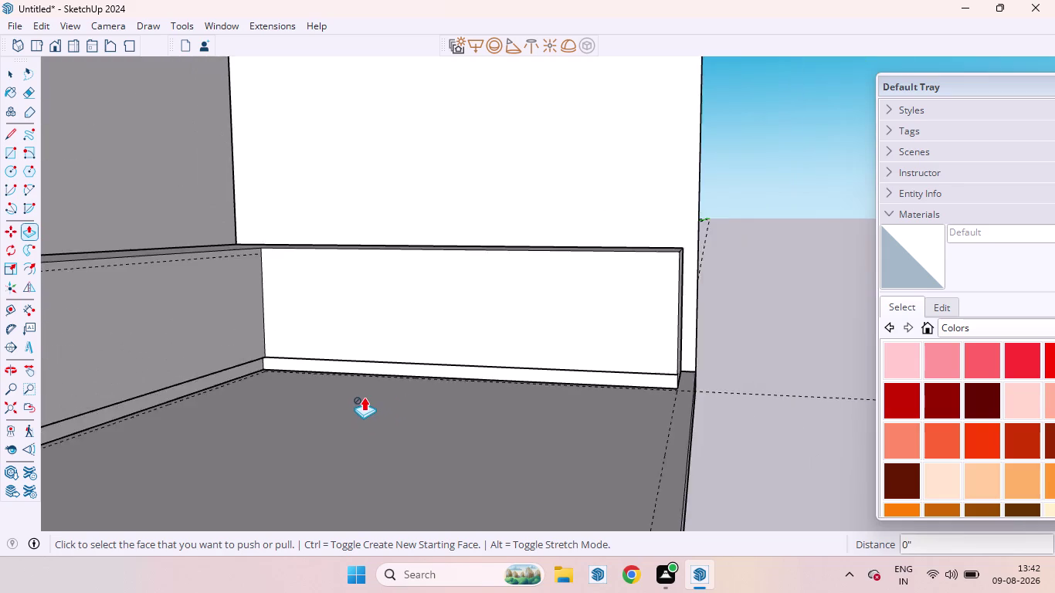
scroll(down, 3)
key(space)
scroll(down, 3)
scroll(up, 3)
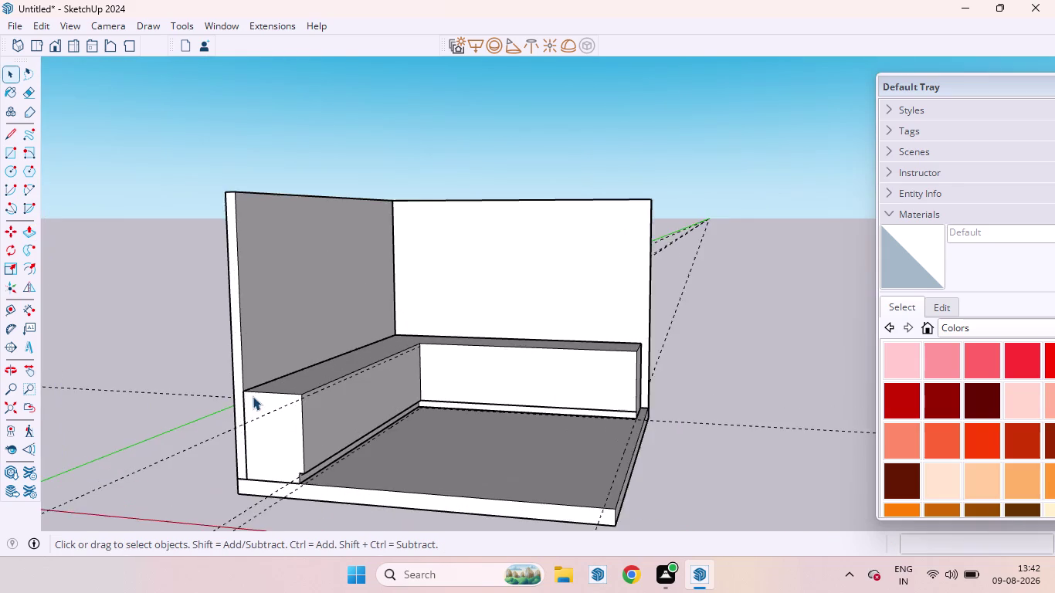
scroll(up, 3)
scroll(down, 3)
middle_drag(342, 425, 312, 335)
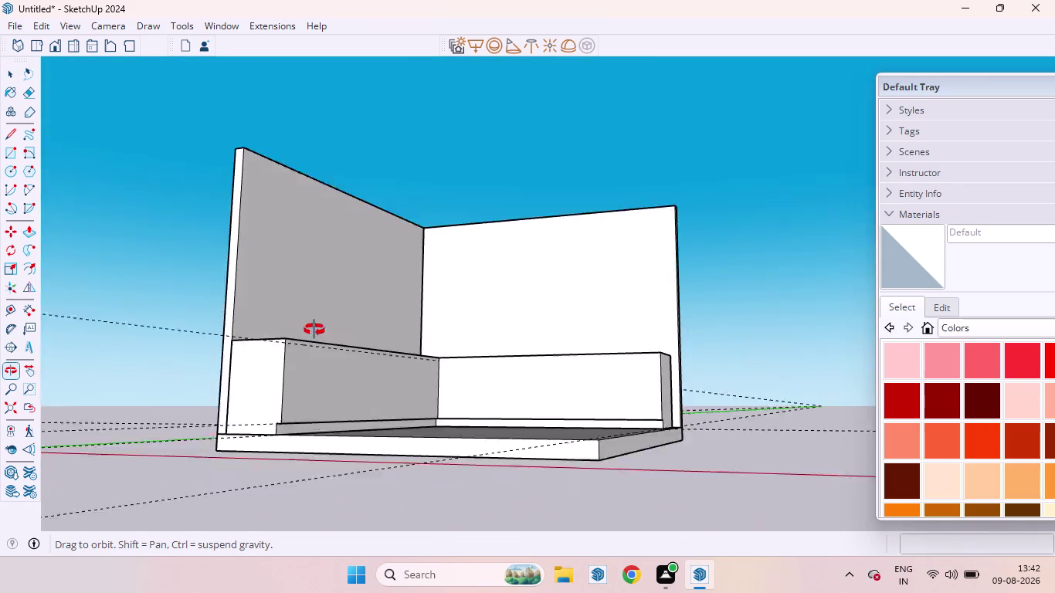
middle_drag(311, 334, 331, 370)
Undo both recesses and push the left base strip back 1 inch instead.
key(ctrl+z)
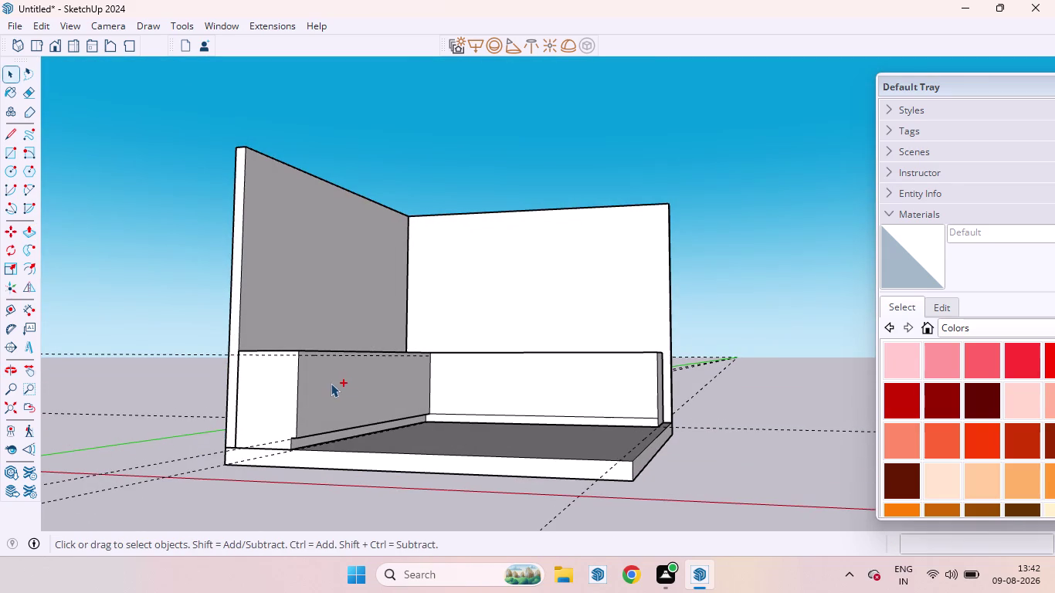
key(ctrl+z)
scroll(up, 3)
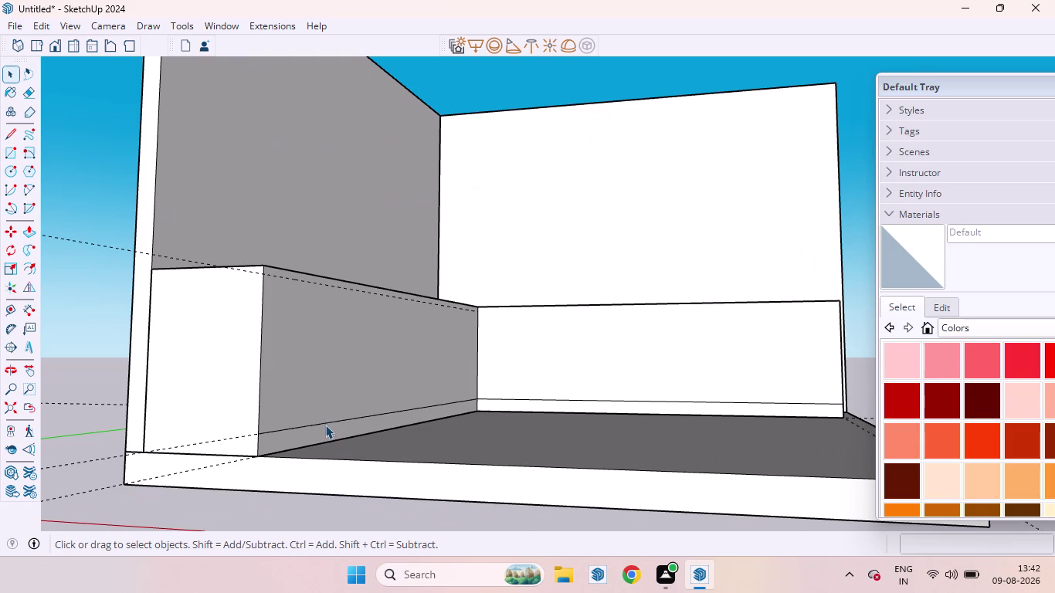
click(326, 433)
key(p)
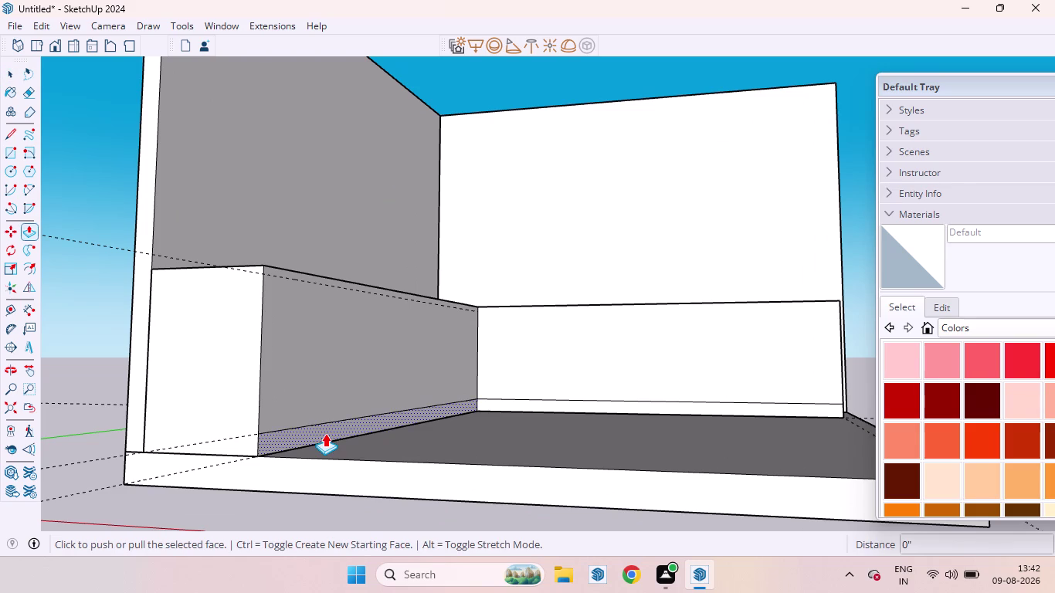
drag(325, 433, 317, 434)
key(1)
key(Return)
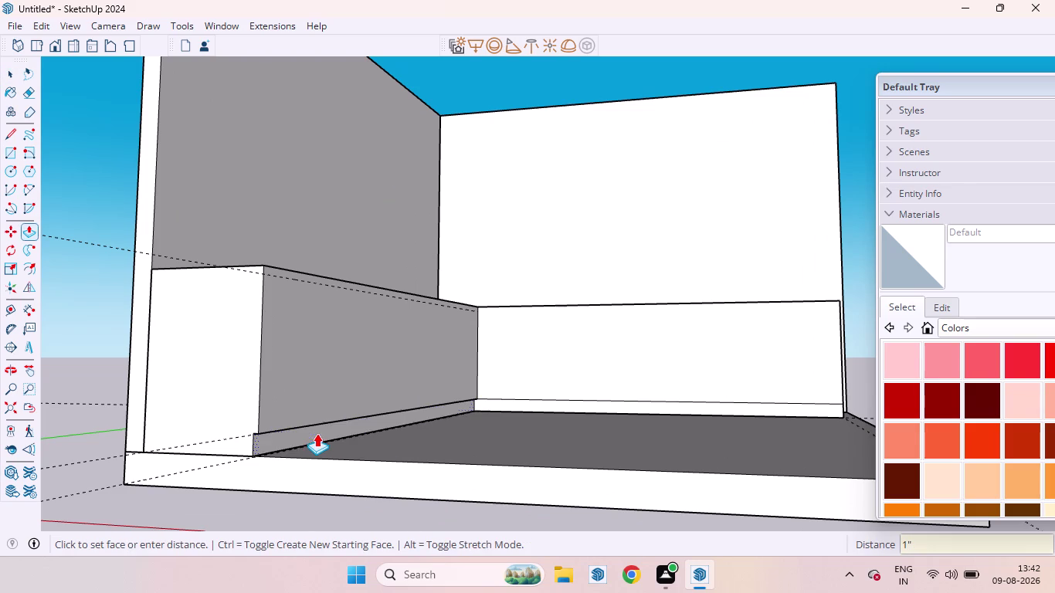
Recess the back base strip by the same 1 inch and orbit out to see the whole bench.
scroll(up, 3)
scroll(down, 3)
scroll(up, 3)
double_click(512, 401)
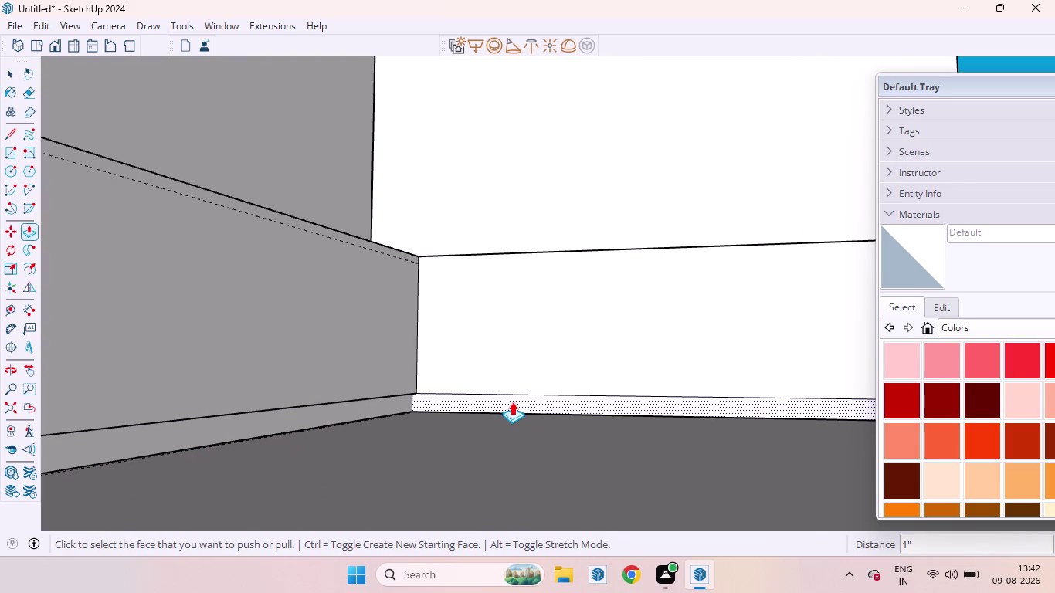
scroll(down, 3)
scroll(down, 3)
key(space)
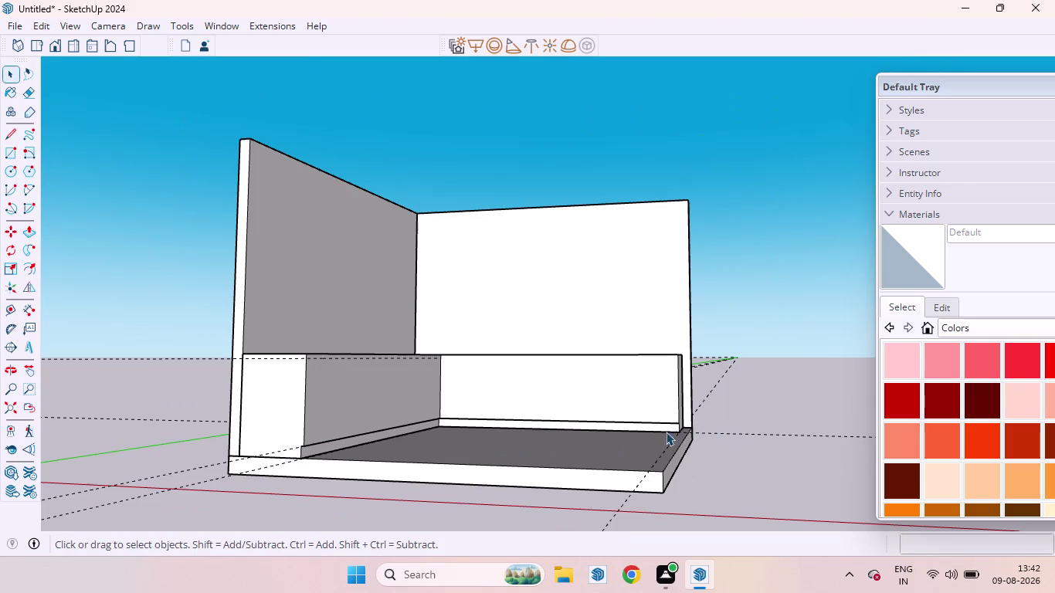
scroll(up, 3)
middle_drag(444, 365, 287, 418)
scroll(down, 3)
scroll(up, 3)
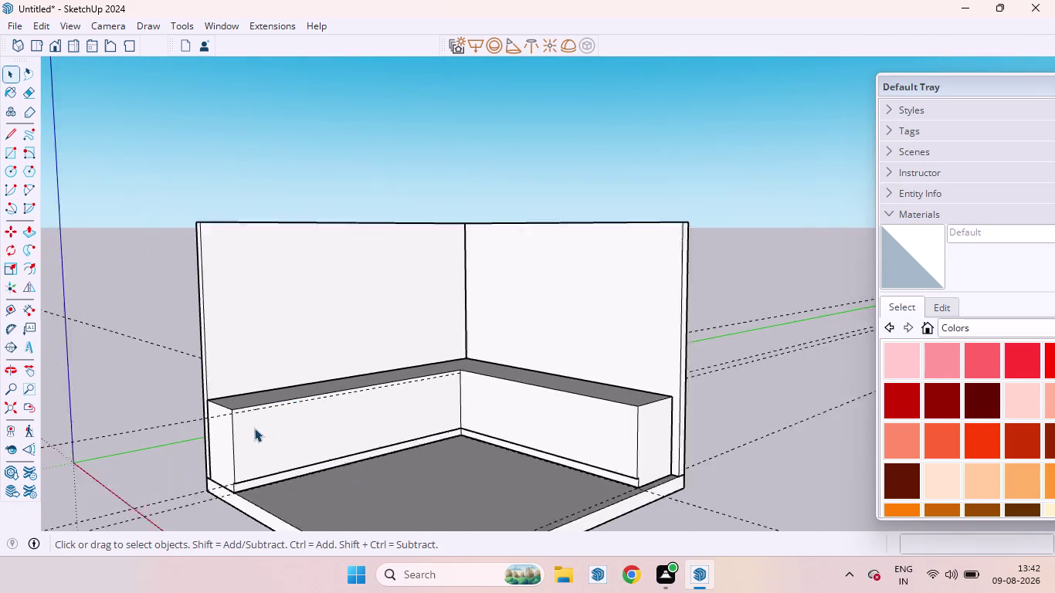
Draw a thin rectangle strip below the back bench's seat edge, ending at the inner corner.
scroll(up, 3)
scroll(down, 3)
scroll(down, 3)
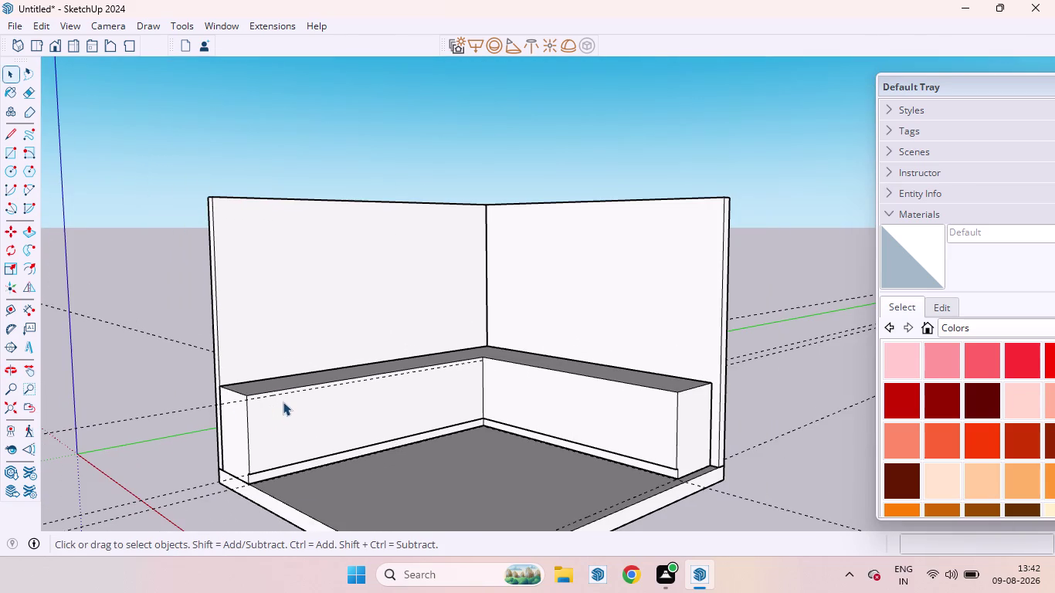
key(r)
scroll(up, 3)
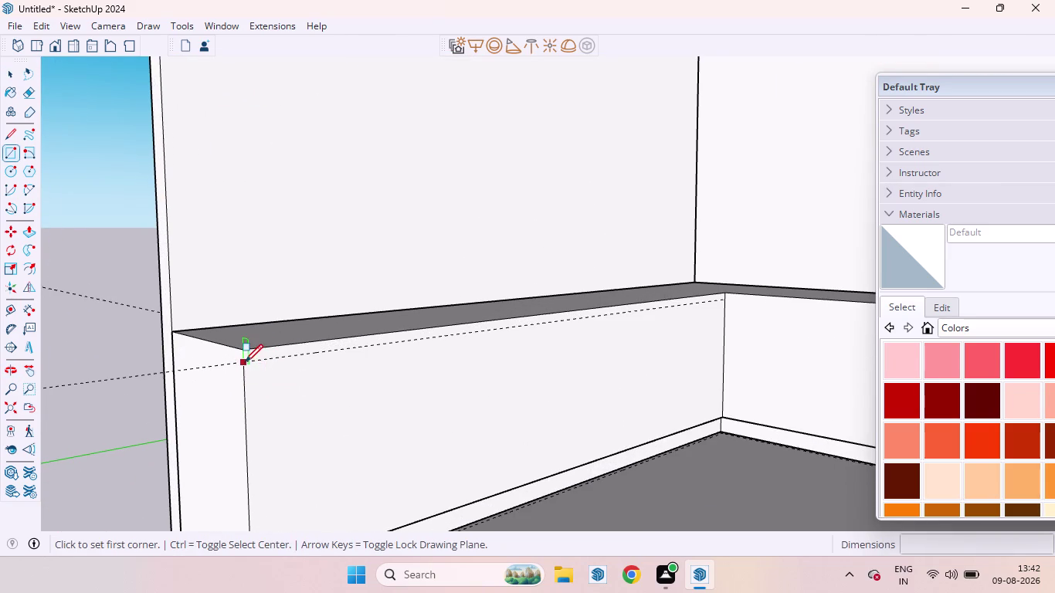
scroll(up, 3)
middle_drag(250, 360, 179, 336)
scroll(down, 3)
scroll(up, 3)
scroll(down, 3)
scroll(up, 3)
scroll(down, 3)
scroll(up, 3)
click(195, 311)
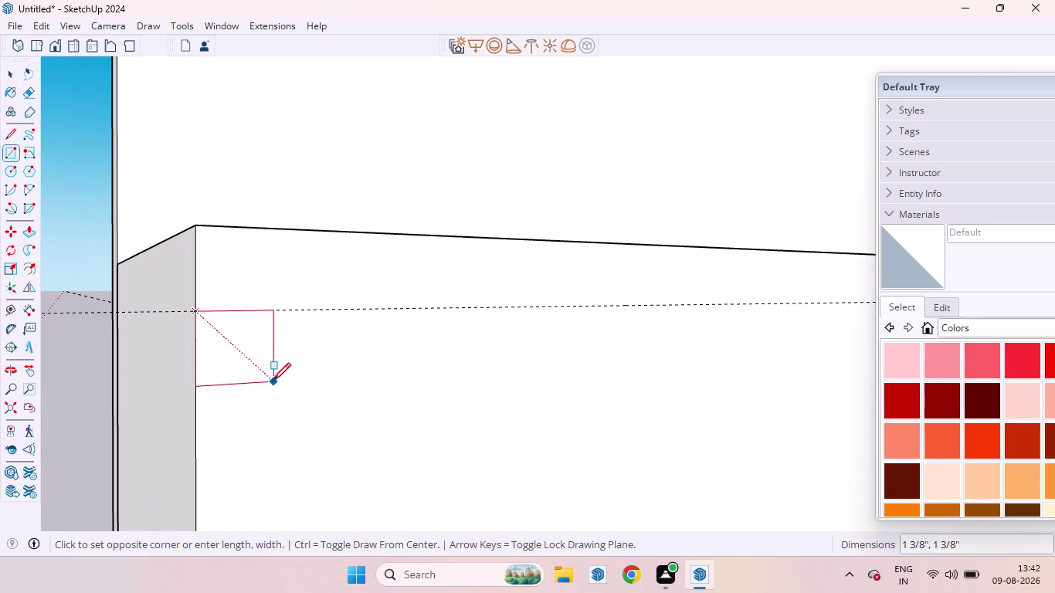
scroll(up, 3)
scroll(down, 3)
scroll(down, 3)
scroll(down, 3)
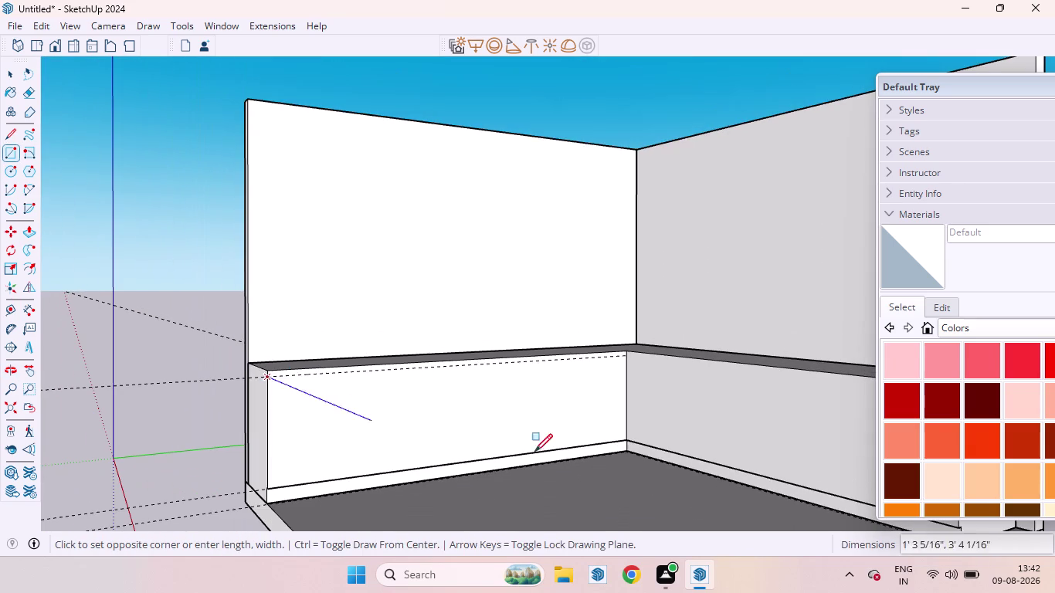
scroll(up, 3)
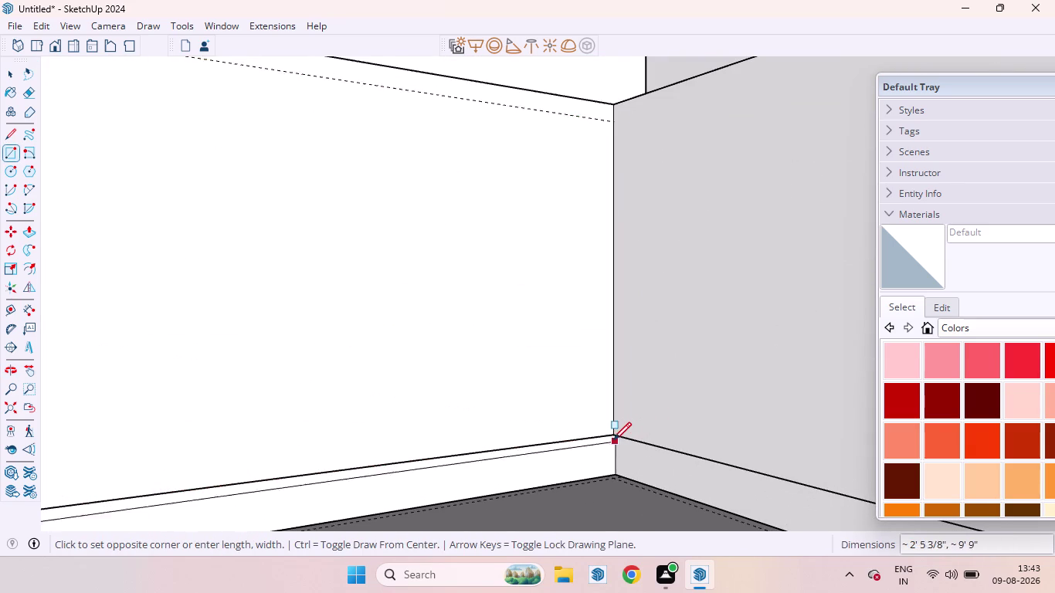
click(611, 438)
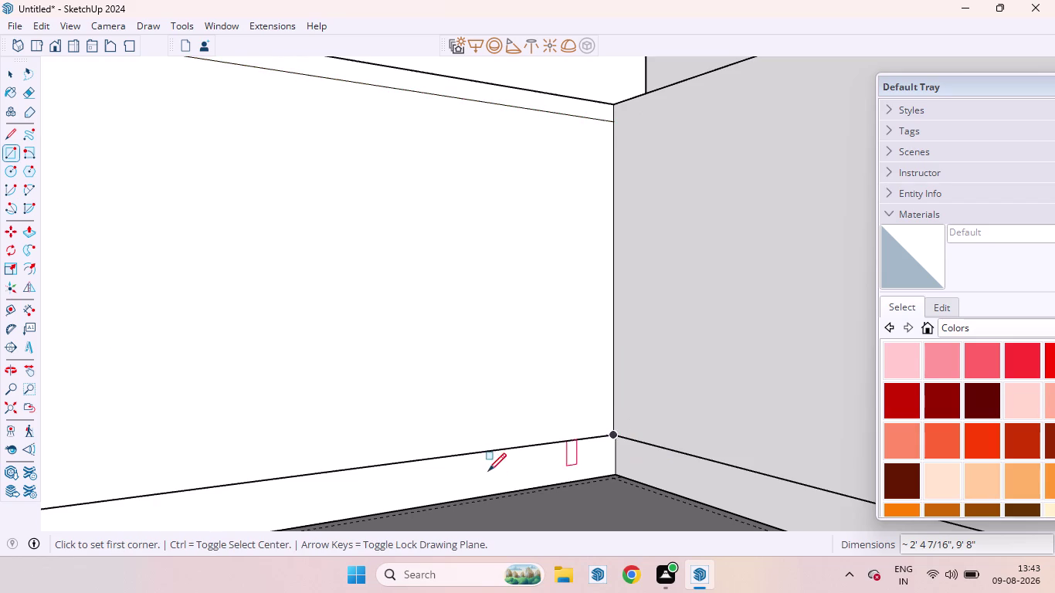
scroll(down, 3)
scroll(up, 3)
scroll(down, 3)
scroll(down, 3)
scroll(up, 3)
scroll(down, 3)
key(space)
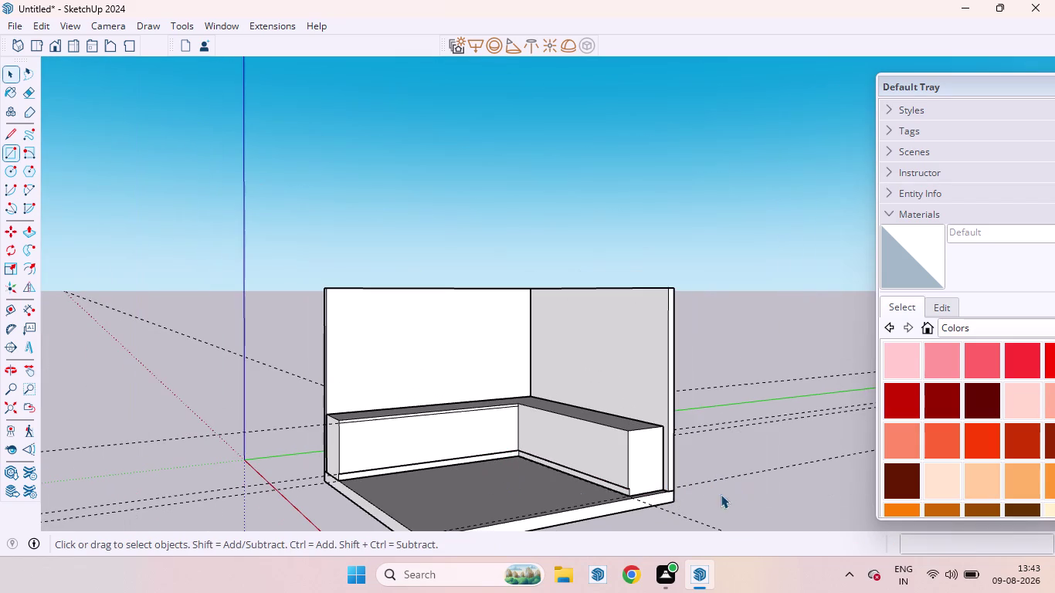
Box-select part of the bench front and delete it.
scroll(up, 3)
scroll(down, 3)
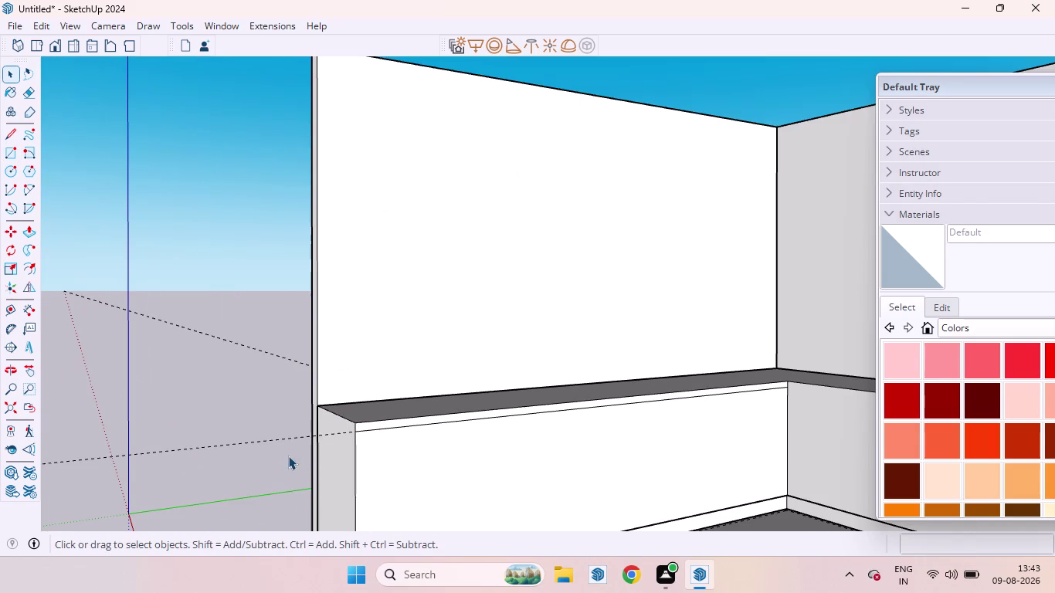
drag(270, 446, 195, 378)
key(Delete)
scroll(down, 3)
scroll(up, 3)
scroll(down, 3)
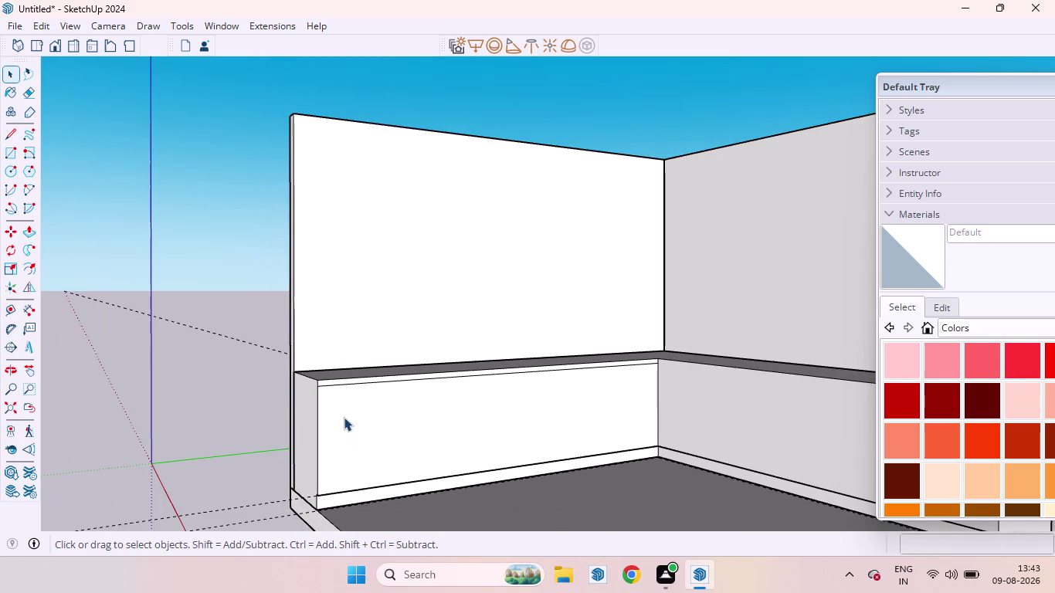
Orbit and zoom around the room to inspect the back bench.
middle_drag(353, 423, 403, 415)
scroll(down, 3)
scroll(up, 3)
scroll(down, 3)
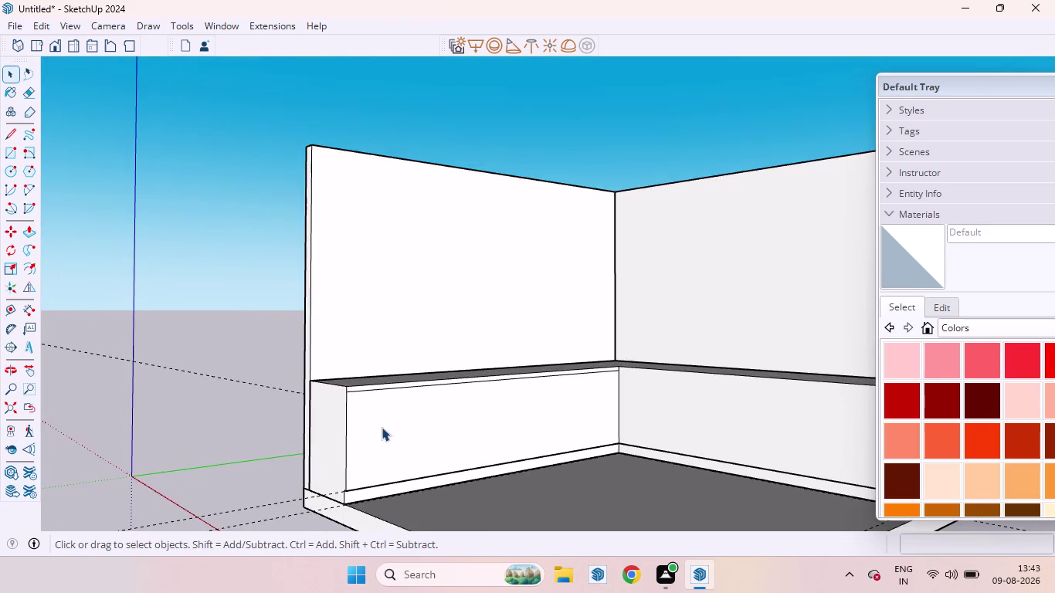
scroll(up, 3)
scroll(down, 3)
scroll(up, 3)
scroll(down, 3)
middle_drag(523, 383, 489, 385)
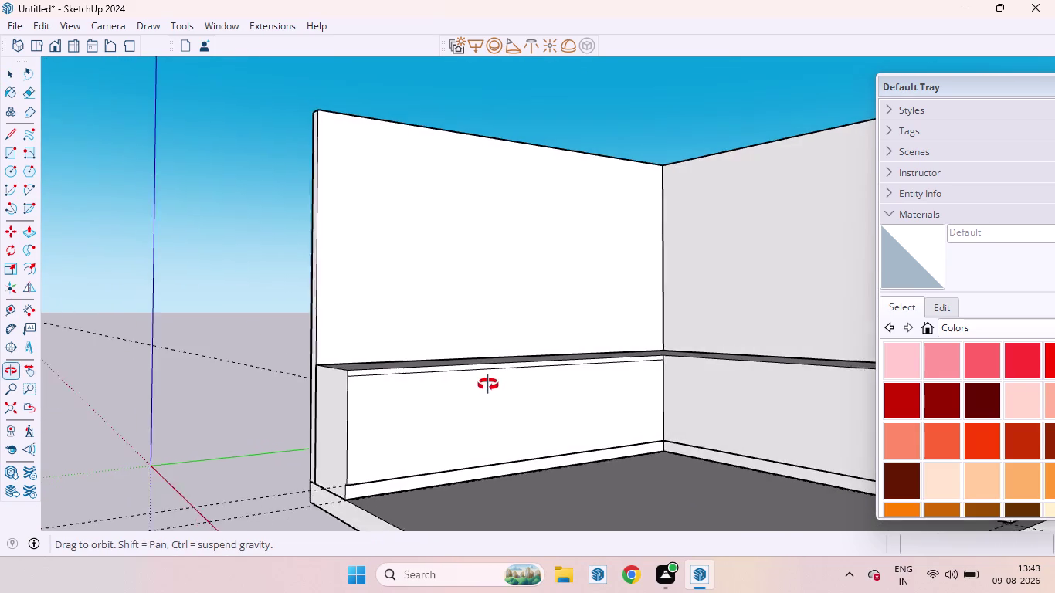
middle_drag(489, 384, 488, 384)
scroll(up, 3)
scroll(down, 3)
middle_drag(497, 388, 549, 405)
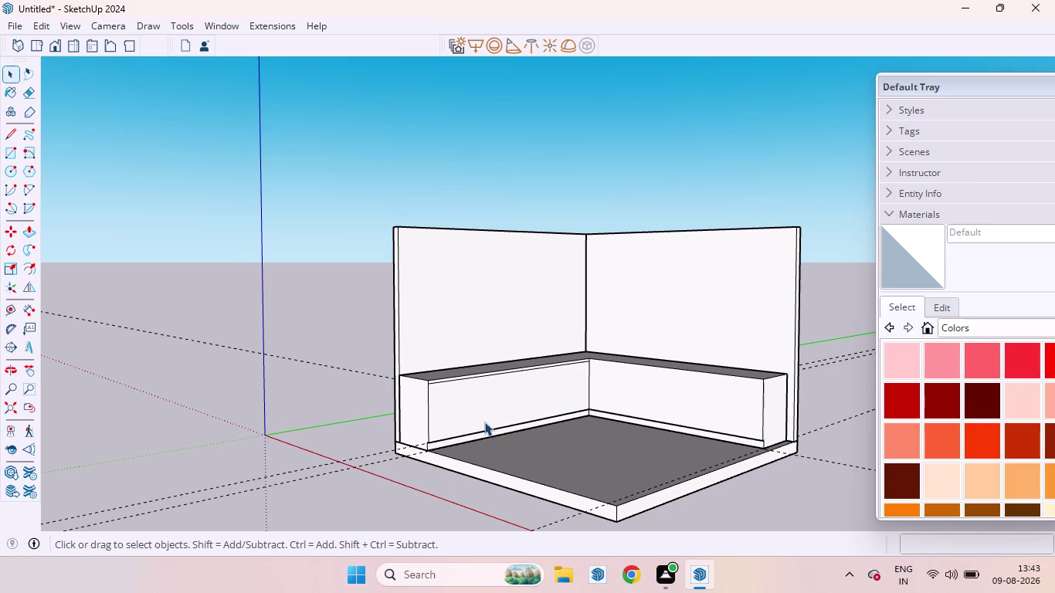
scroll(up, 3)
scroll(up, 3)
scroll(down, 3)
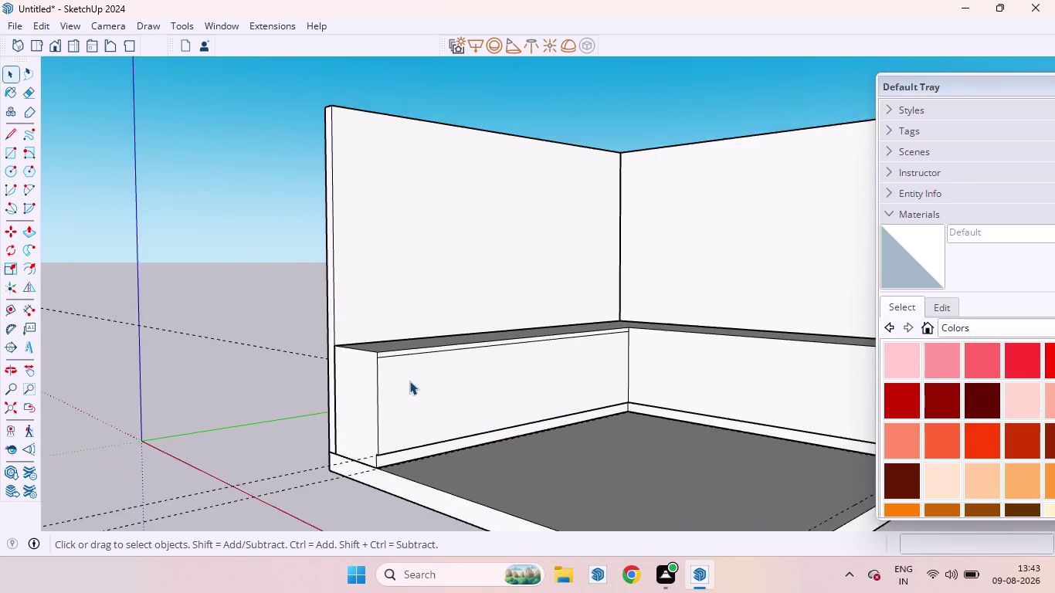
scroll(up, 3)
scroll(down, 3)
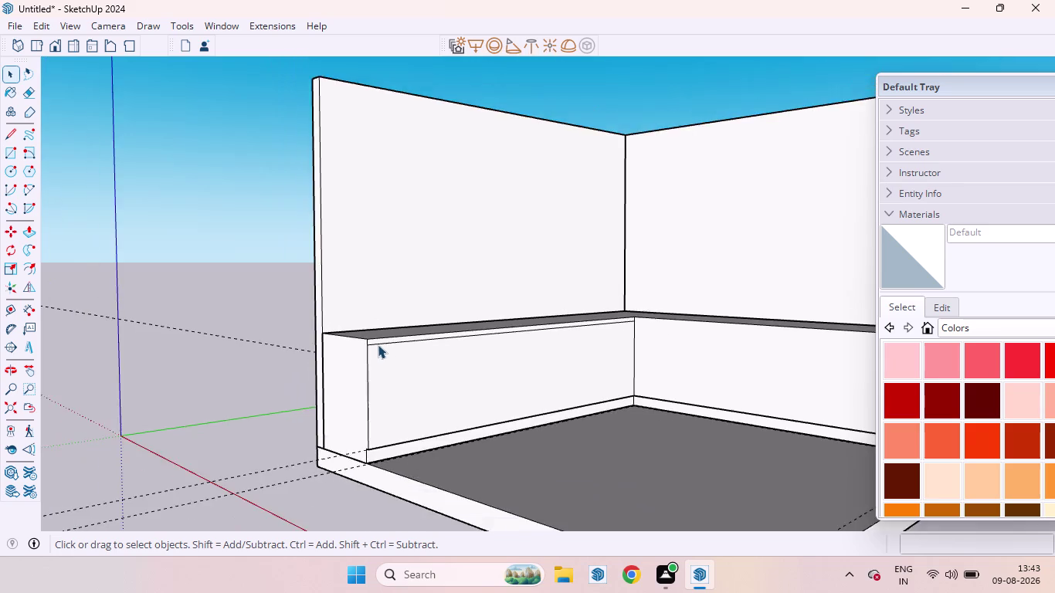
scroll(up, 3)
scroll(down, 3)
scroll(up, 3)
scroll(down, 3)
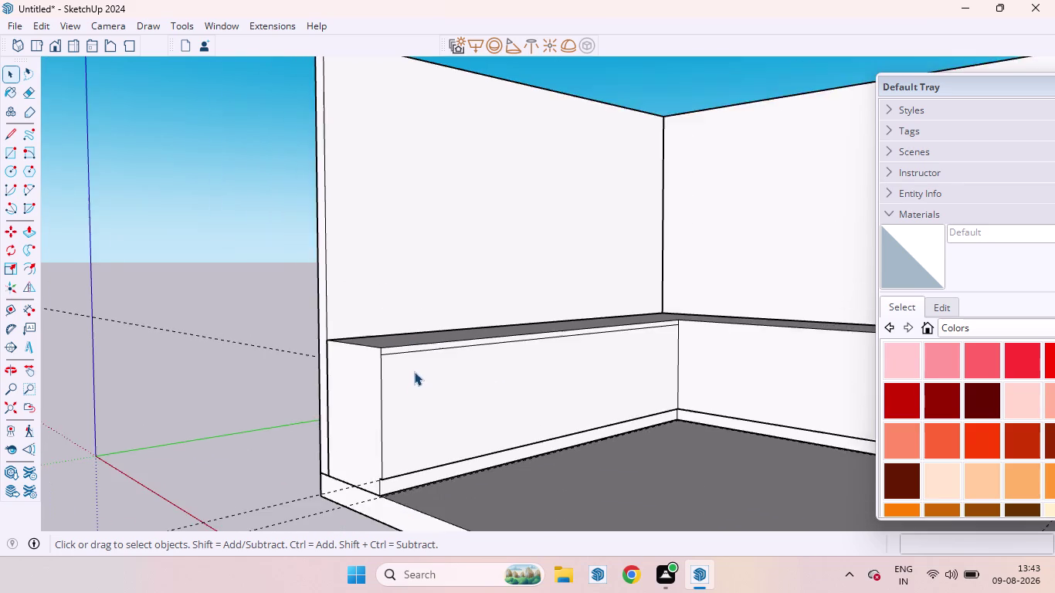
scroll(down, 3)
scroll(up, 3)
scroll(down, 3)
Orbit to the bench's end section and front, finishing on a view of the inner corner.
middle_drag(403, 391, 531, 375)
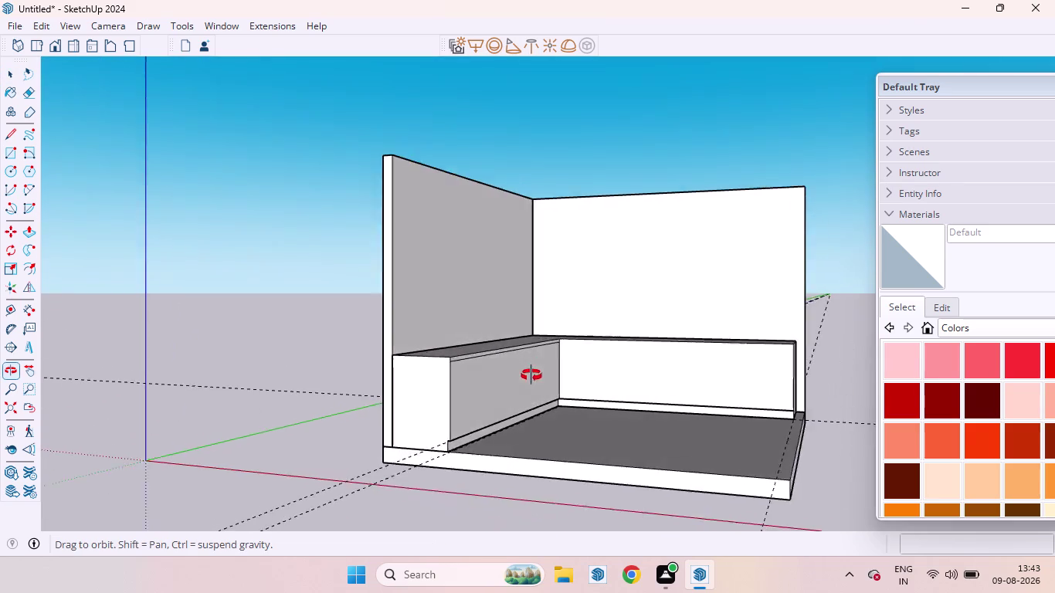
middle_drag(532, 376, 602, 356)
scroll(up, 3)
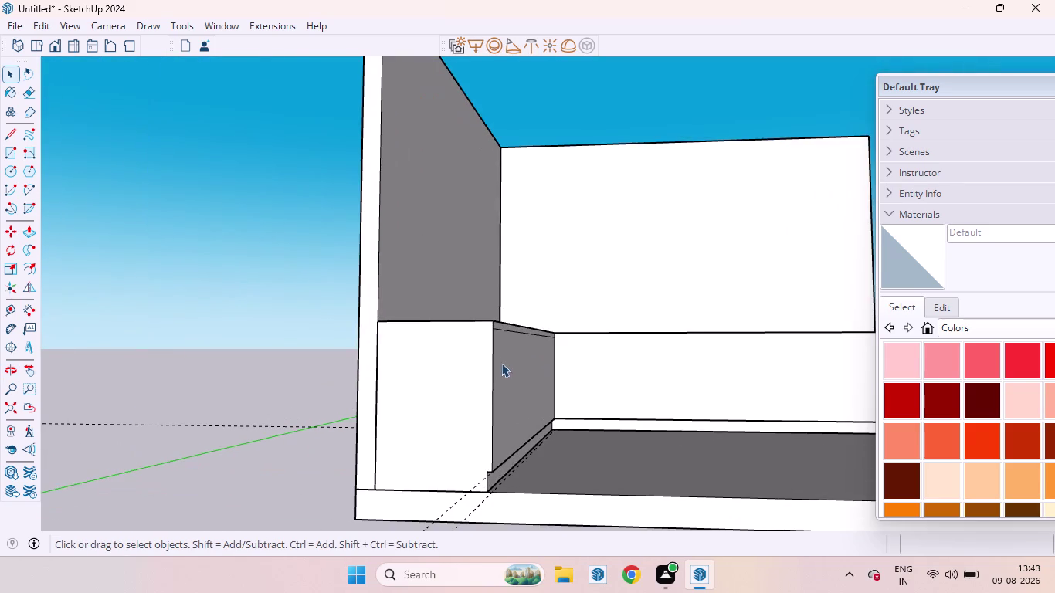
scroll(up, 3)
scroll(up, 3)
scroll(down, 3)
scroll(down, 3)
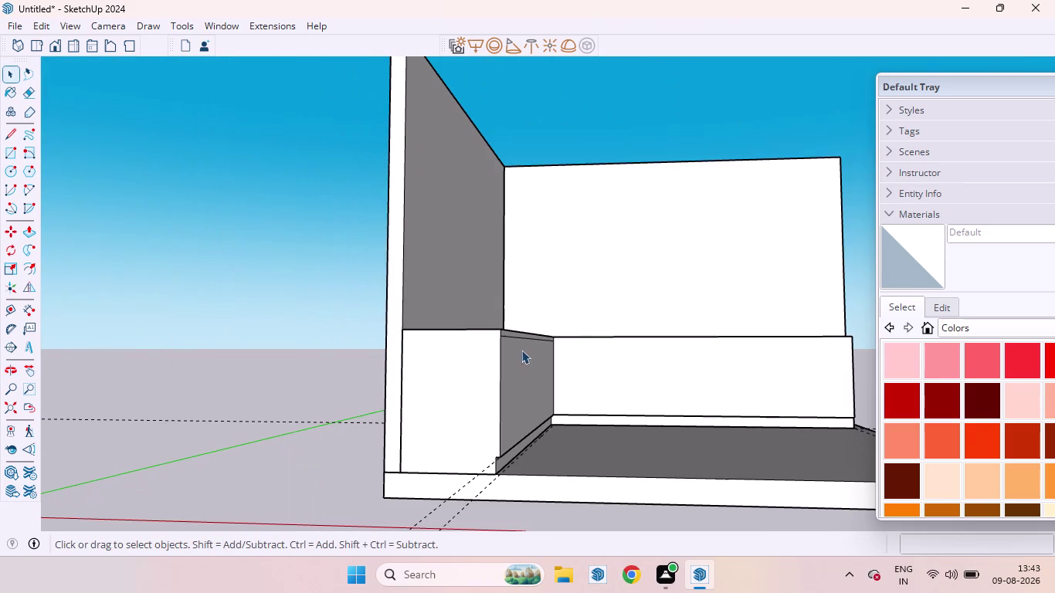
scroll(up, 3)
scroll(up, 3)
scroll(down, 3)
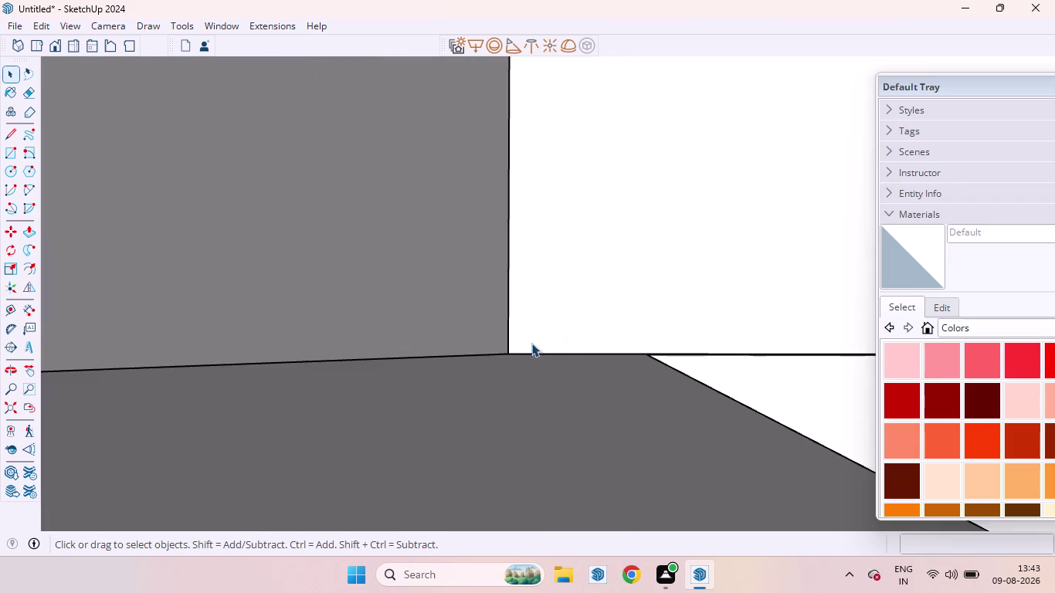
scroll(down, 3)
middle_drag(542, 349, 428, 352)
scroll(up, 3)
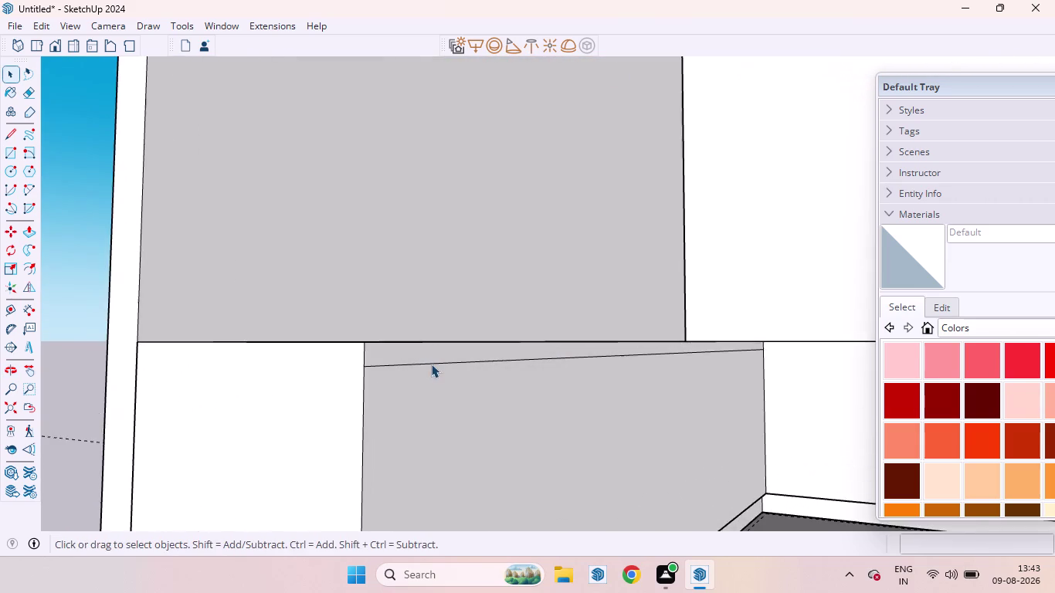
middle_drag(438, 360, 404, 376)
scroll(up, 3)
scroll(up, 3)
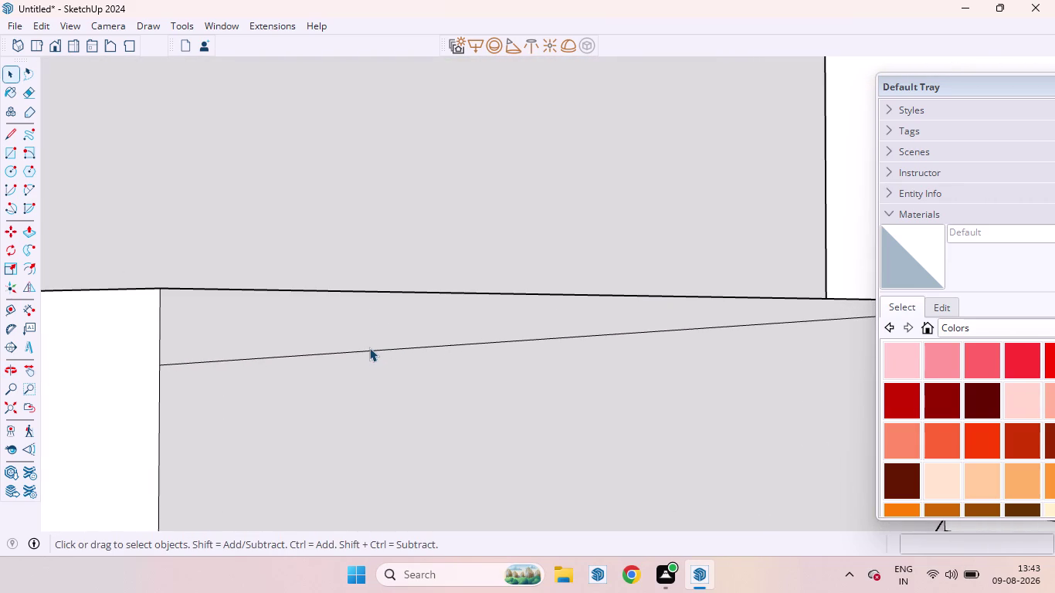
scroll(down, 3)
scroll(down, 3)
scroll(down, 3)
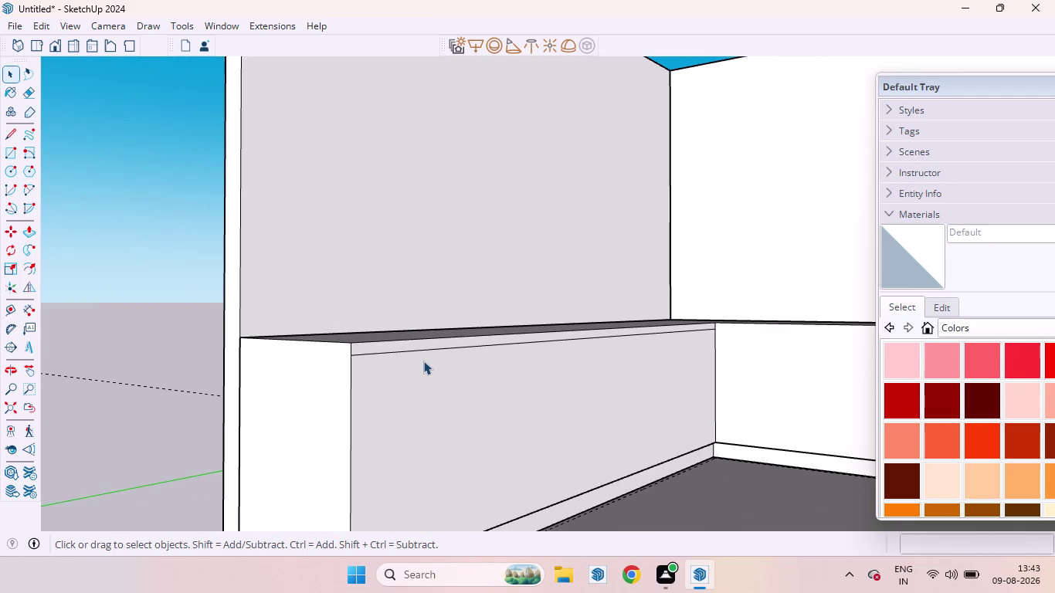
scroll(down, 3)
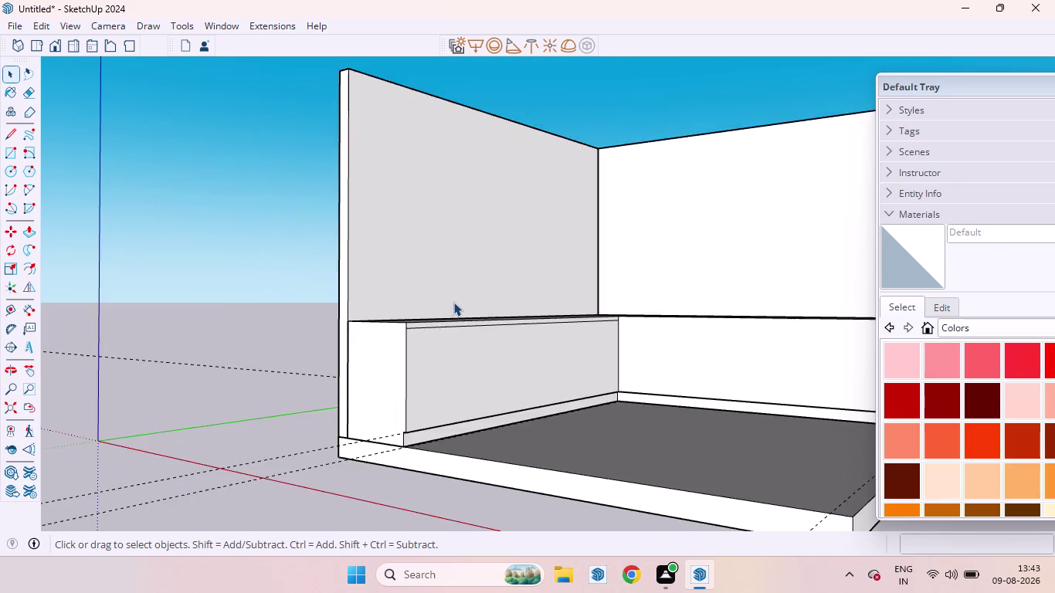
scroll(down, 3)
middle_drag(474, 284, 469, 319)
scroll(down, 3)
scroll(up, 3)
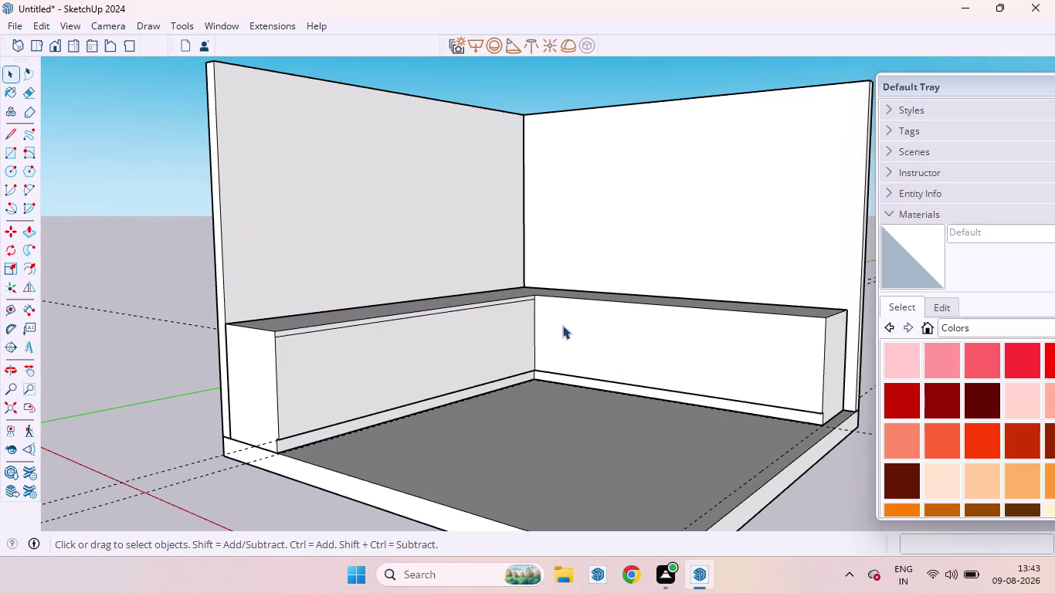
scroll(up, 3)
middle_drag(533, 333, 525, 344)
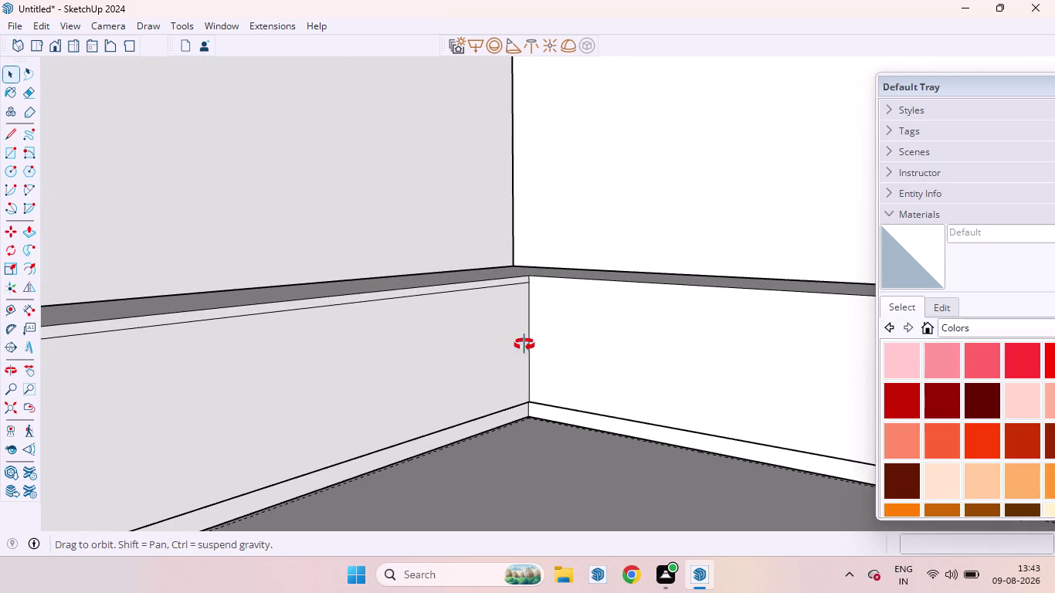
middle_drag(525, 345, 498, 356)
Place two guide lines offset 5 from the bench's inner corner edge.
key(t)
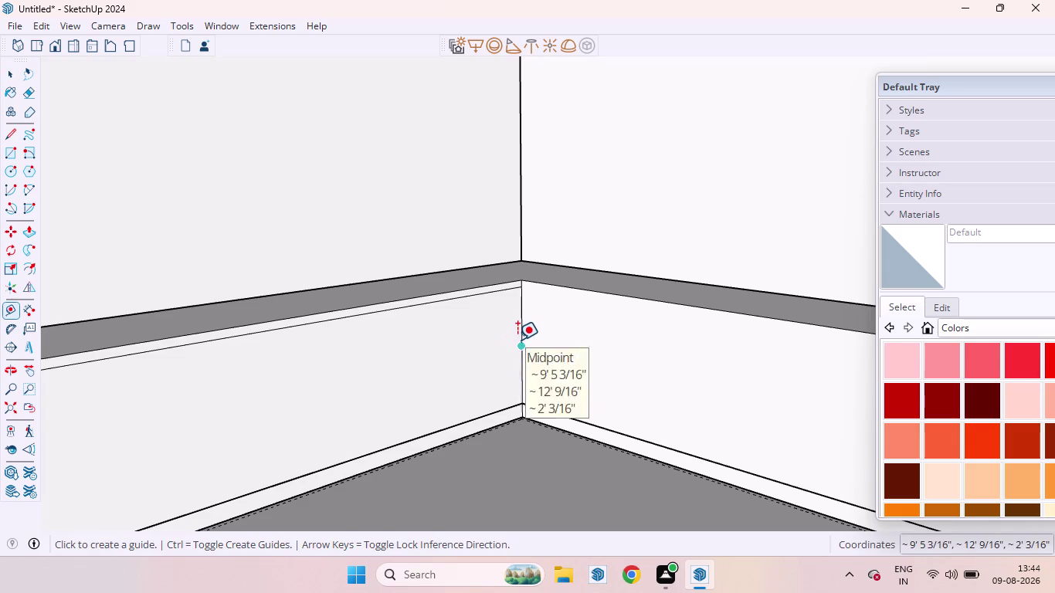
click(517, 340)
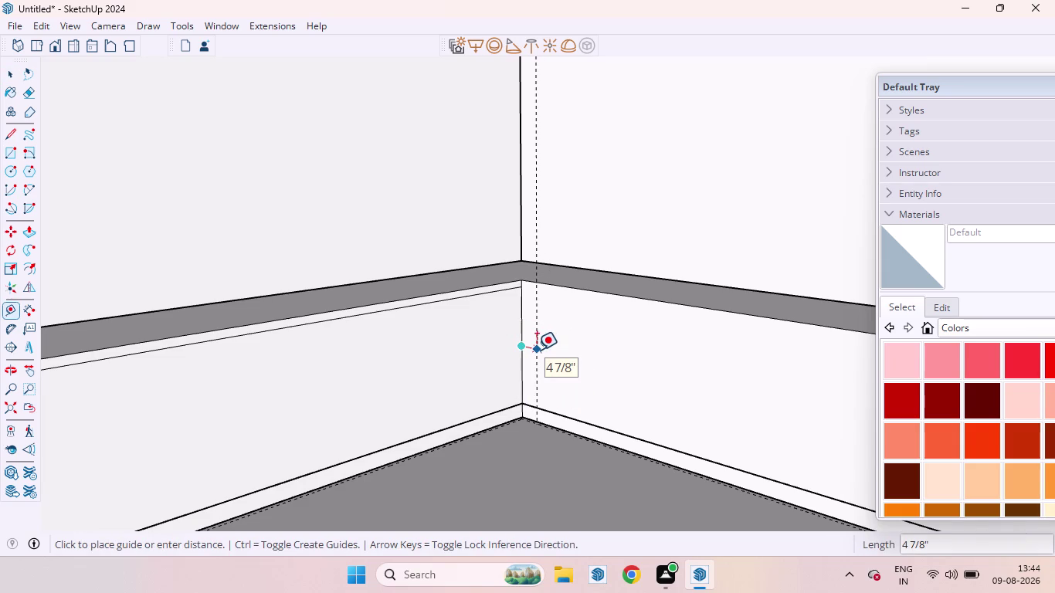
key(5)
key(Return)
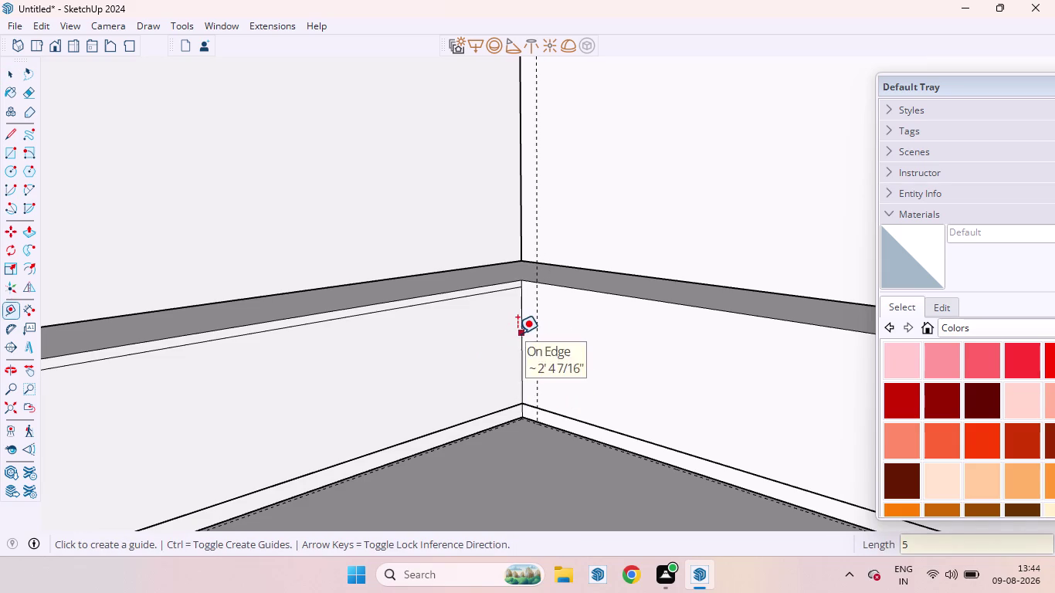
click(518, 334)
key(5)
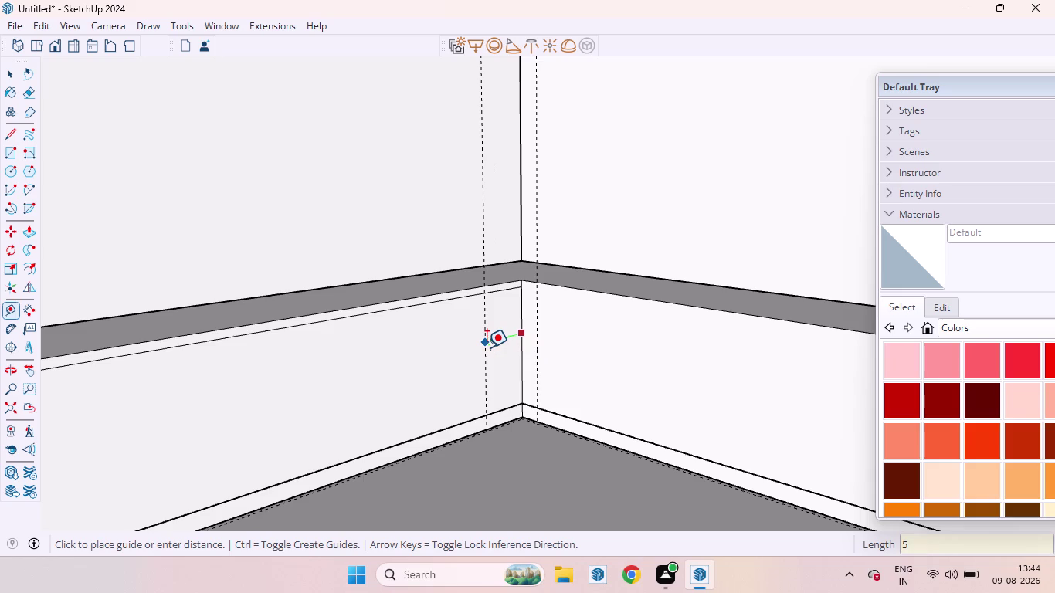
key(Return)
key(space)
Start a guide line from the end bench's inner corner edge.
scroll(down, 3)
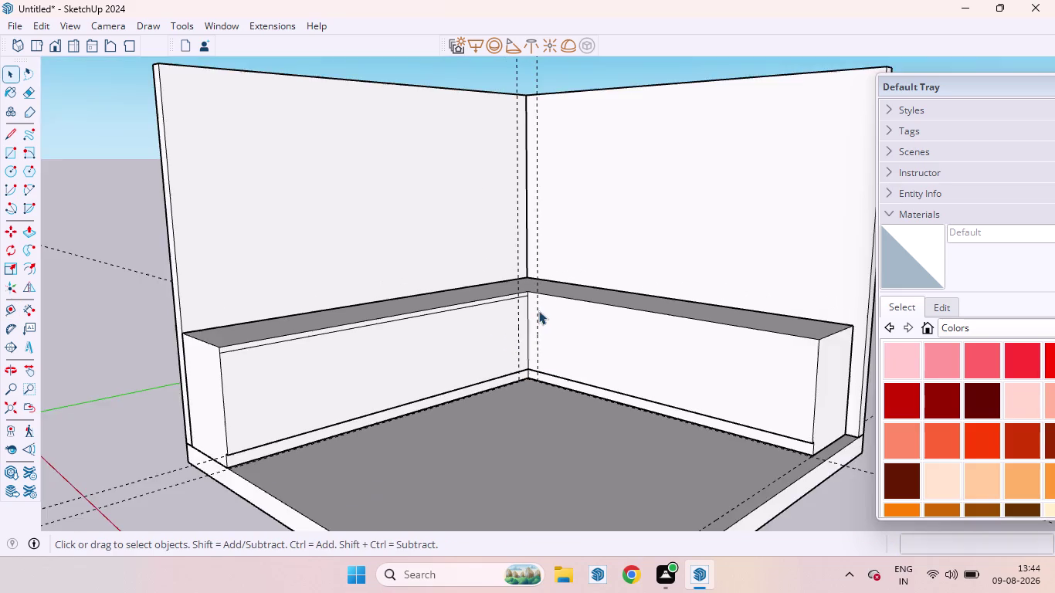
middle_drag(543, 316, 432, 354)
scroll(up, 3)
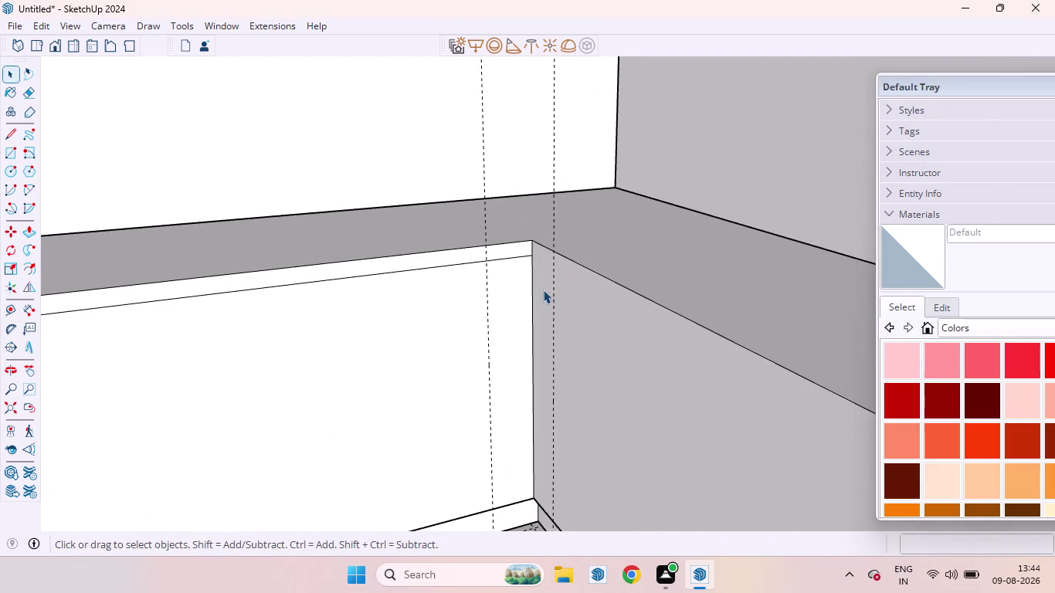
scroll(down, 3)
scroll(up, 3)
scroll(down, 3)
scroll(down, 3)
middle_drag(533, 342, 575, 341)
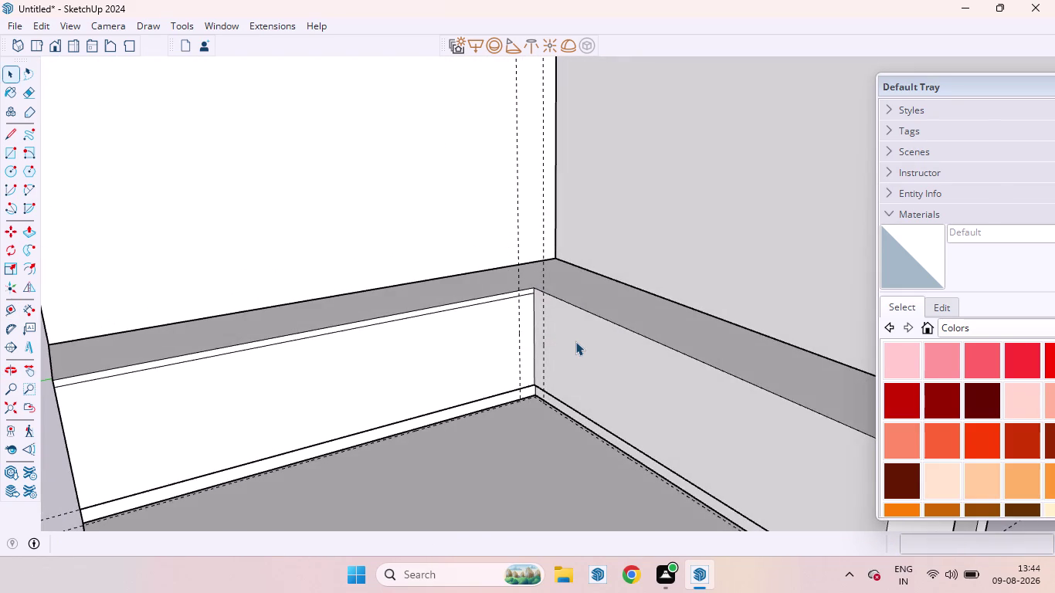
scroll(down, 3)
scroll(up, 3)
key(t)
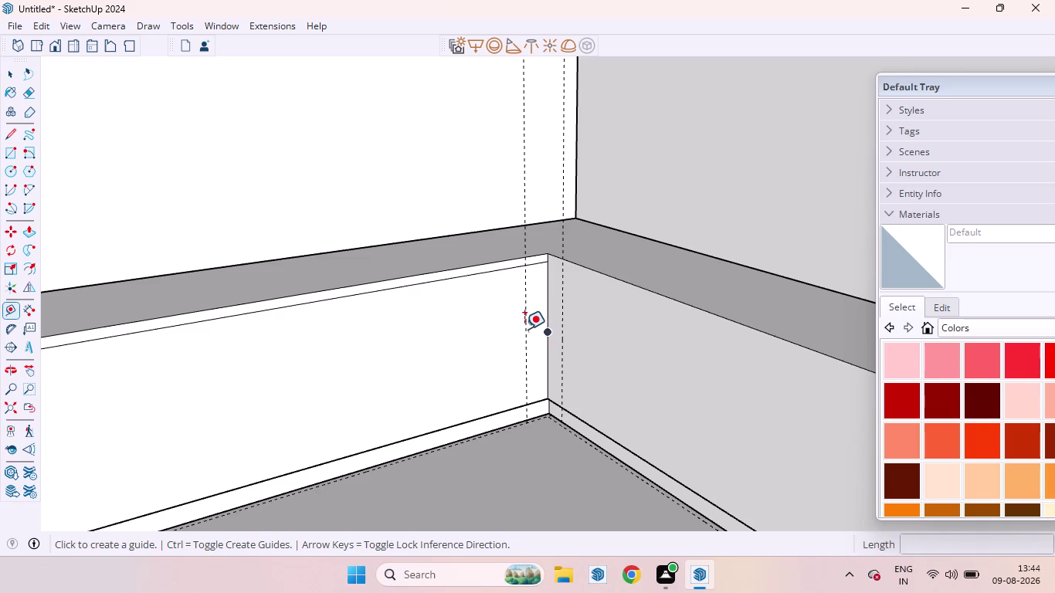
click(526, 328)
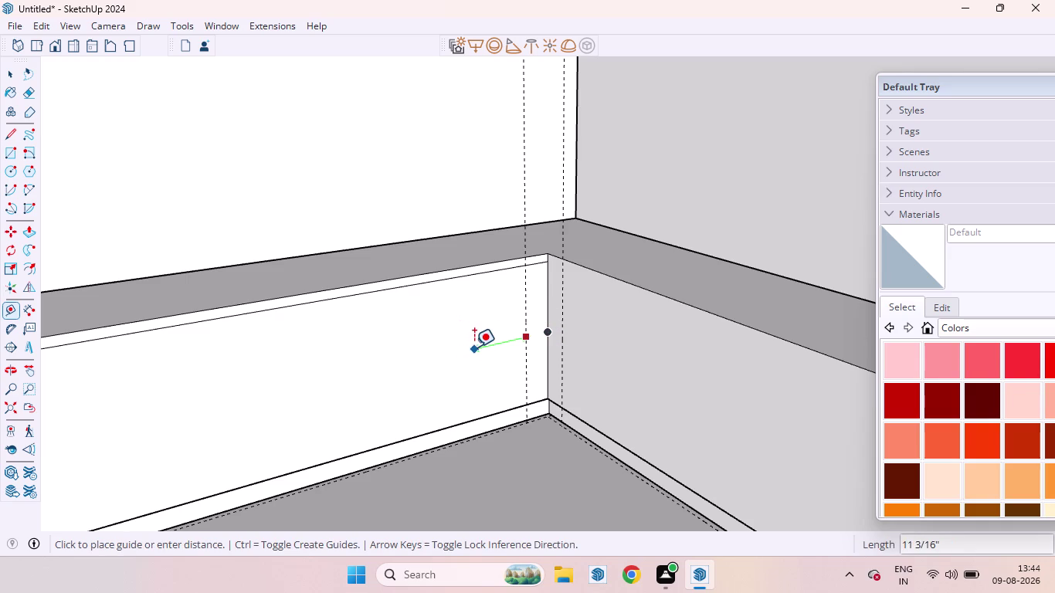
key(space)
key(t)
key(Return)
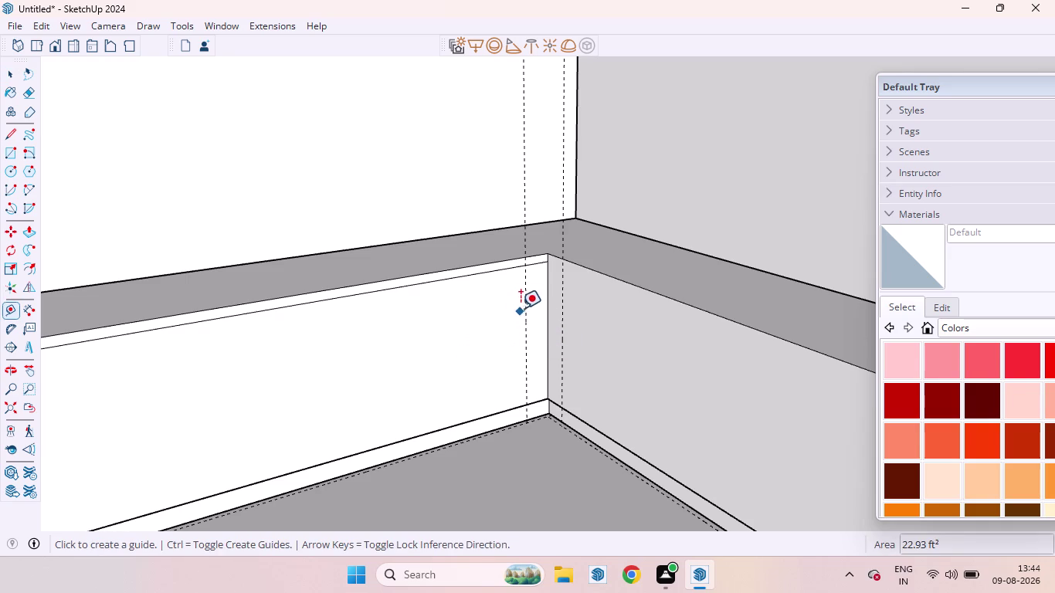
Place two guide lines at 2' intervals from the existing guide.
click(523, 301)
text(2)
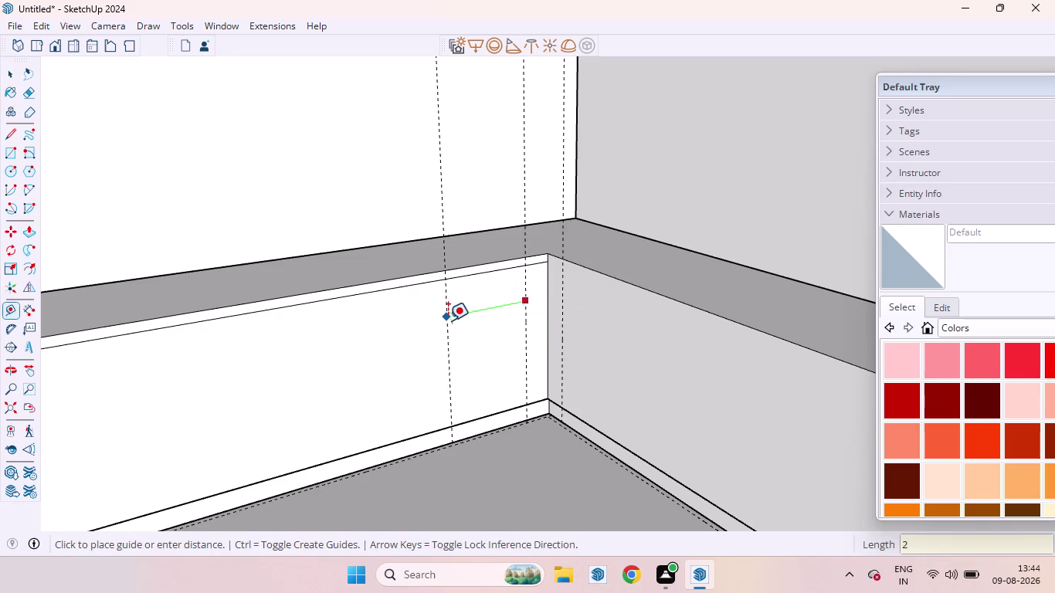
text(')
key(Return)
click(406, 334)
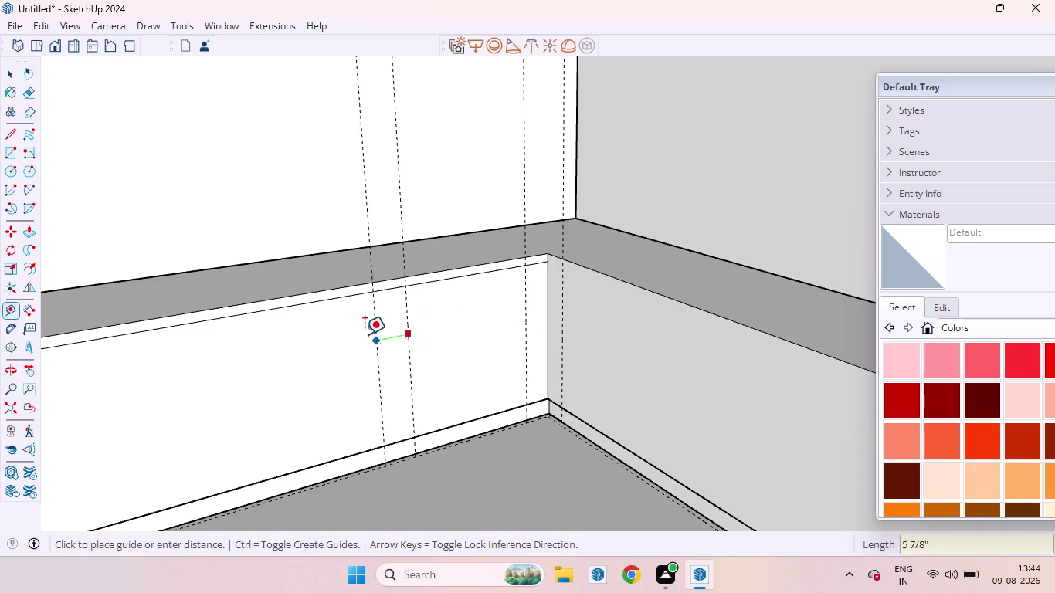
text(2')
key(Return)
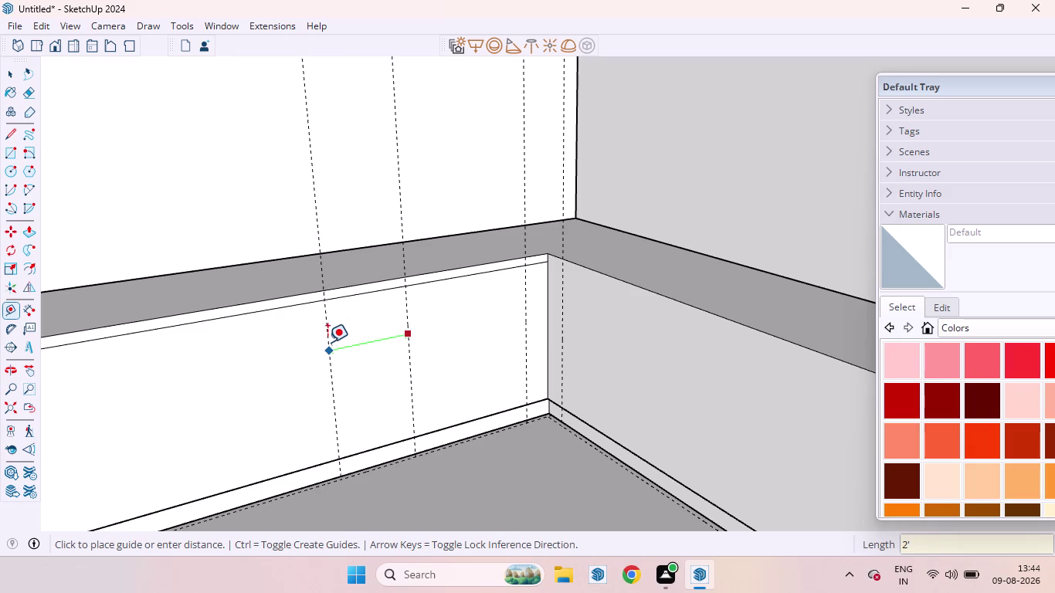
Add one more guide line 2' from the latest guide.
click(262, 364)
scroll(down, 3)
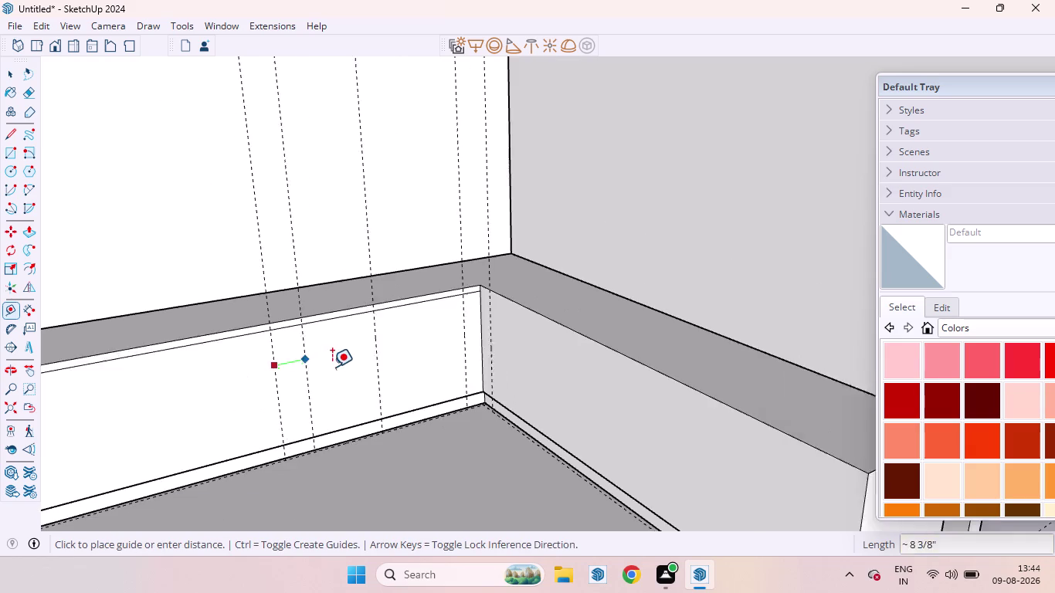
scroll(down, 3)
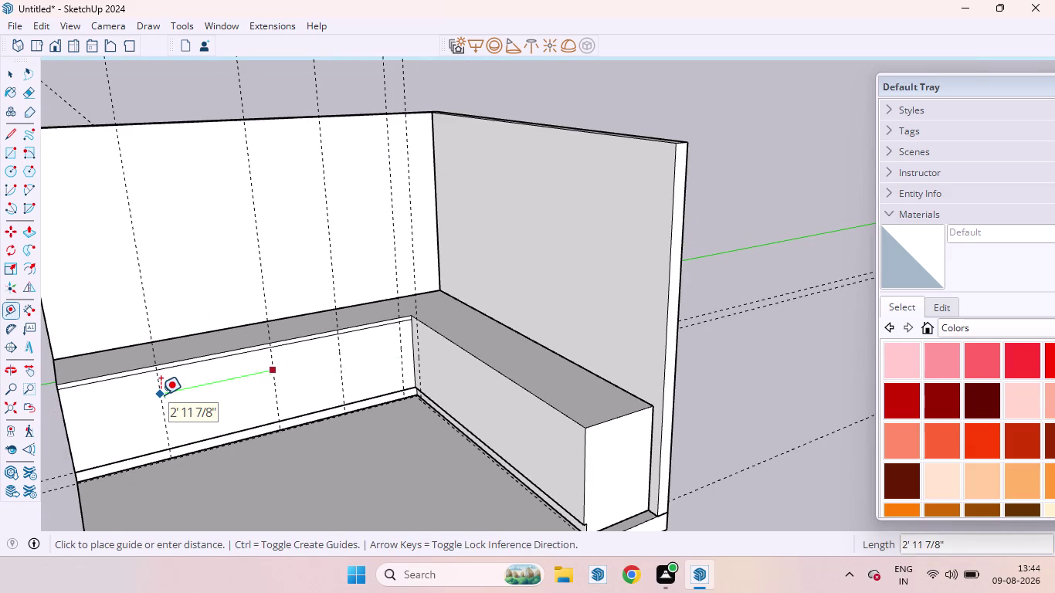
key(2)
key(apostrophe)
key(Return)
scroll(down, 3)
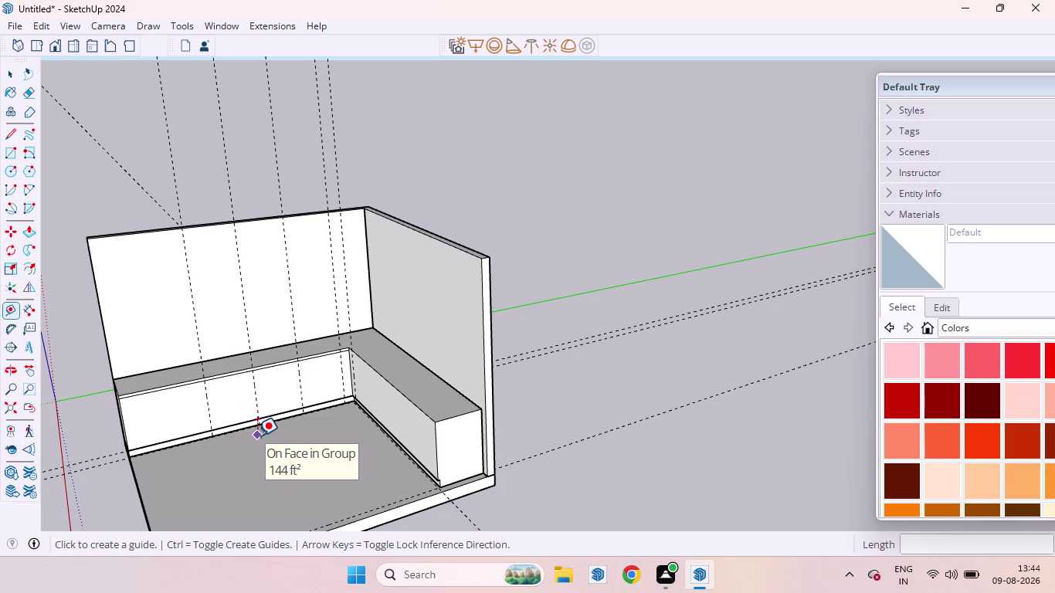
Place a vertical guide on the back bench front, measured from its inner edge.
scroll(down, 3)
middle_drag(252, 432, 282, 423)
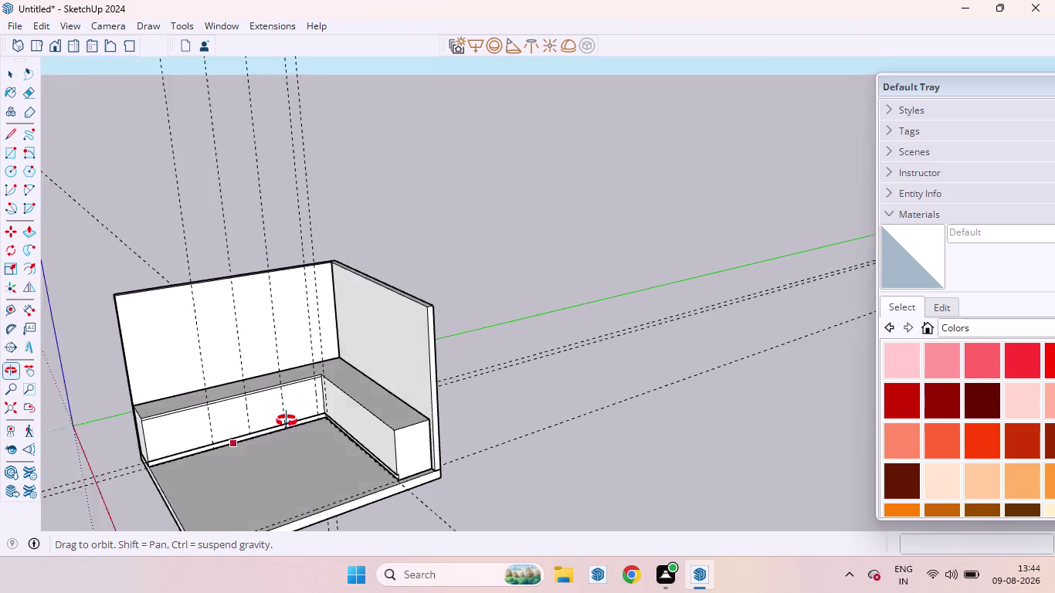
middle_drag(282, 423, 469, 343)
scroll(up, 3)
scroll(down, 3)
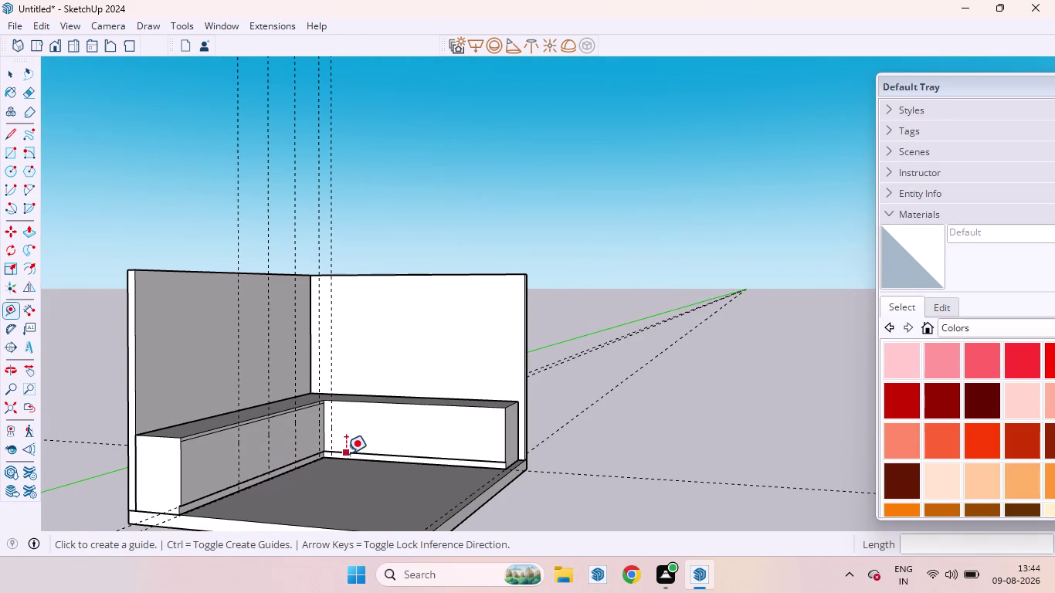
scroll(up, 3)
scroll(up, 3)
middle_drag(341, 439, 418, 452)
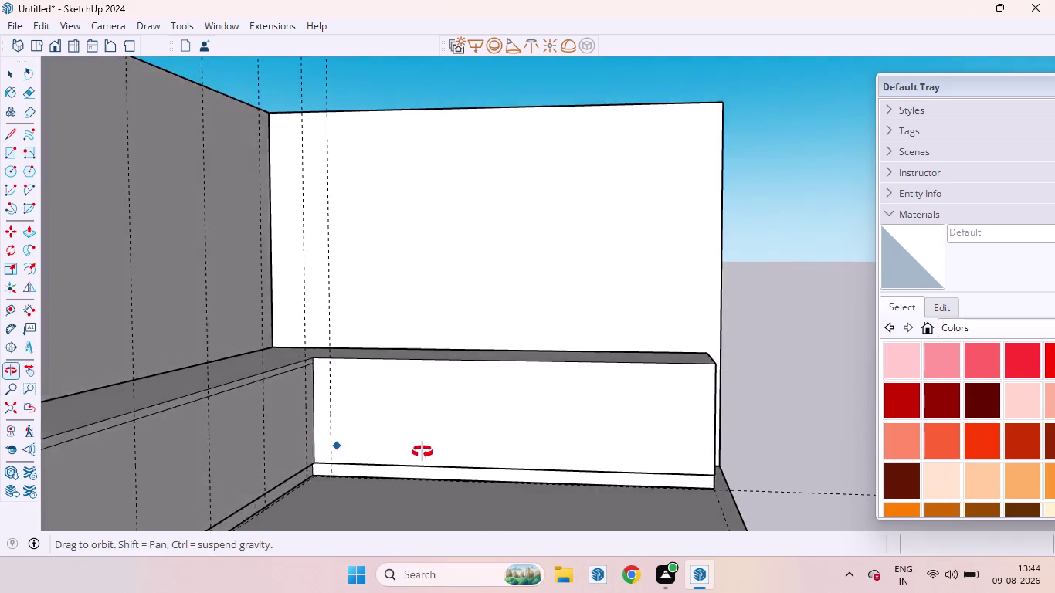
middle_drag(418, 452, 426, 451)
scroll(up, 3)
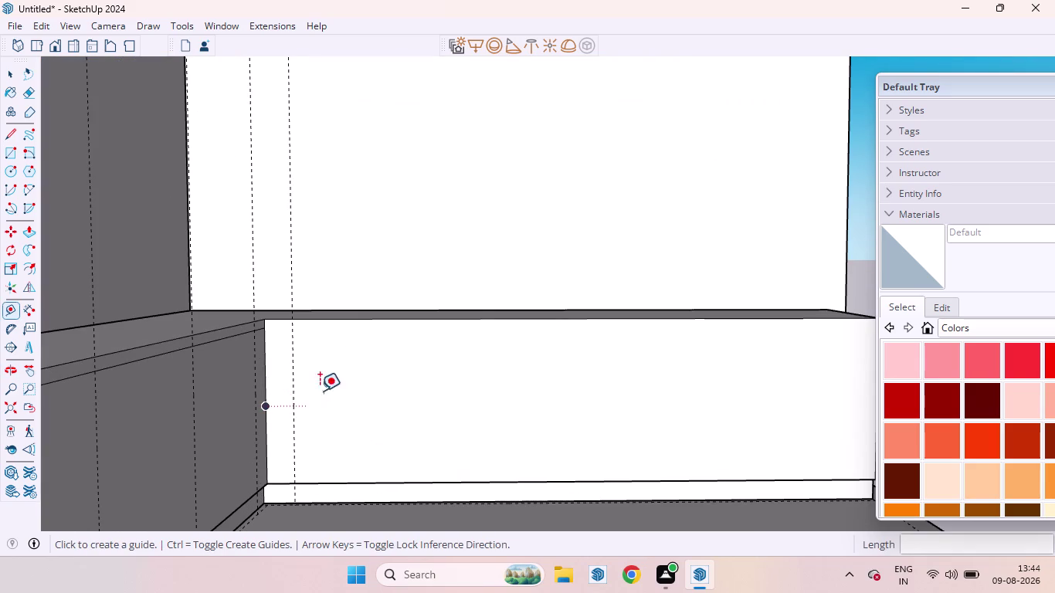
click(295, 379)
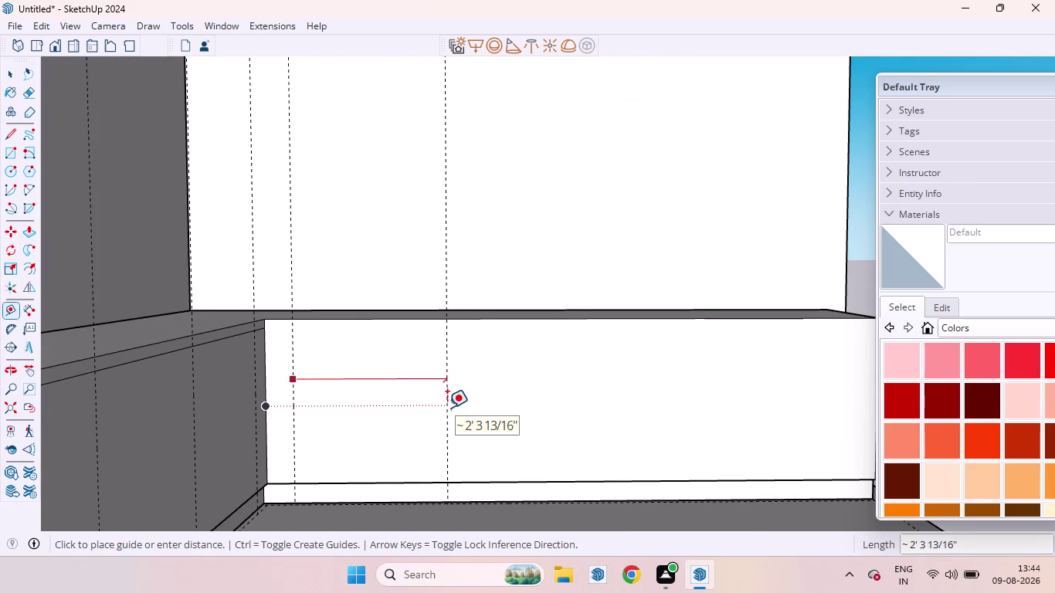
scroll(down, 3)
scroll(down, 3)
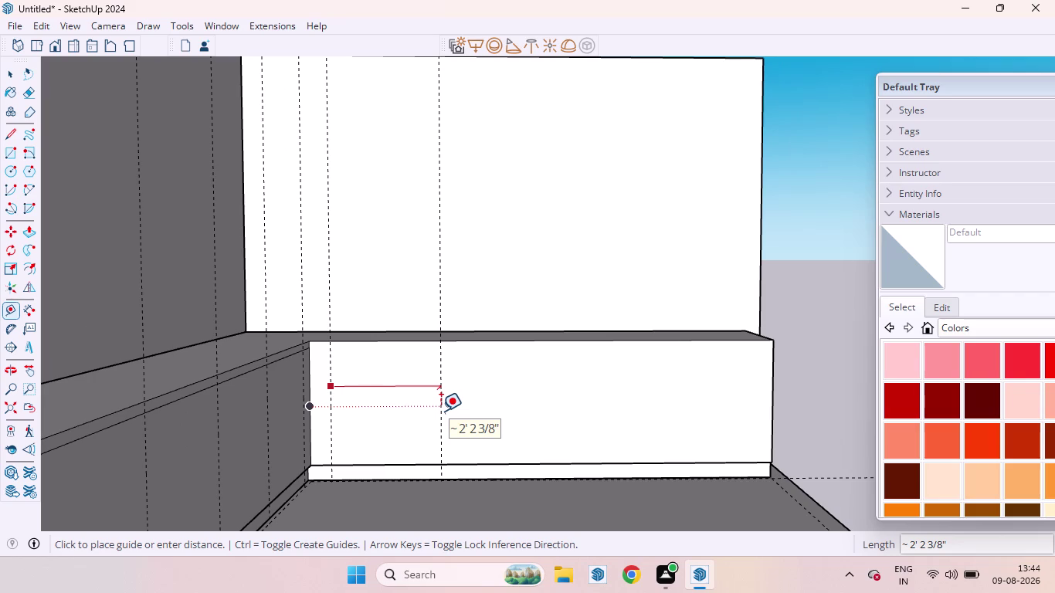
click(441, 411)
Cancel a second unfinished guide measurement and resume guide placement with Tape Measure.
click(441, 410)
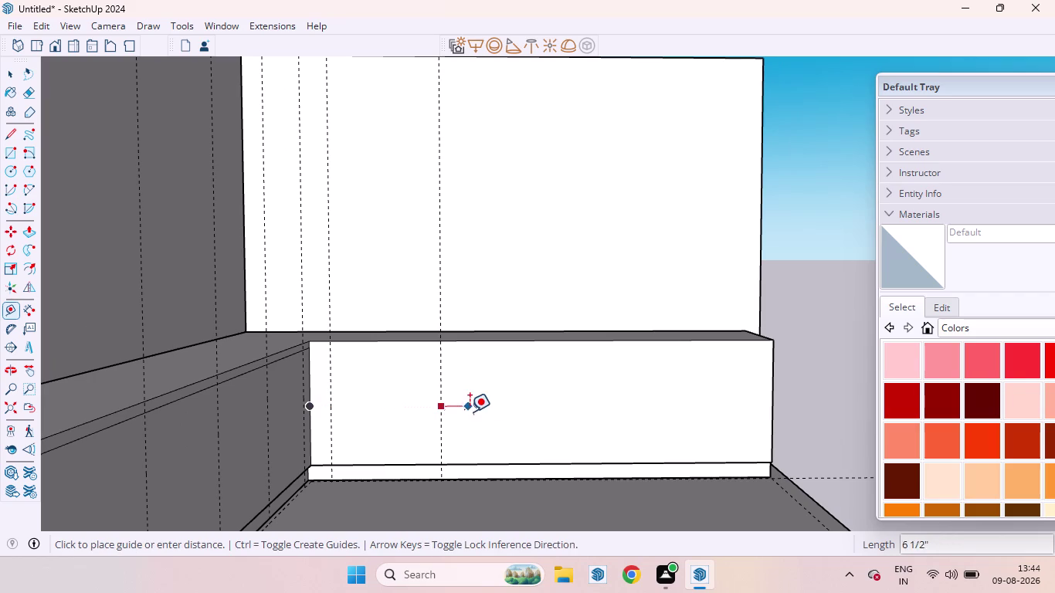
key(space)
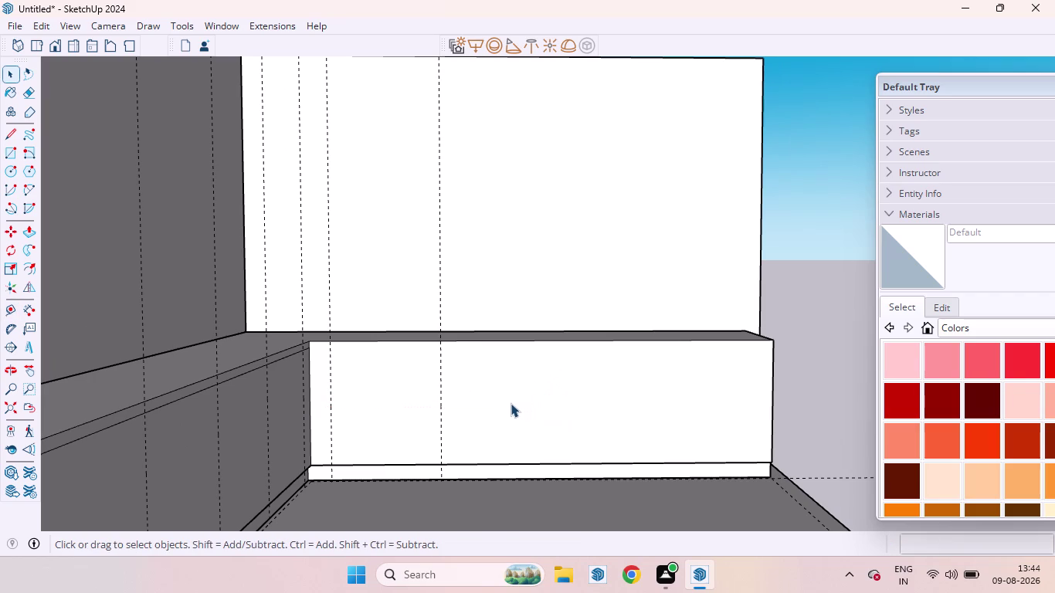
key(t)
key(Return)
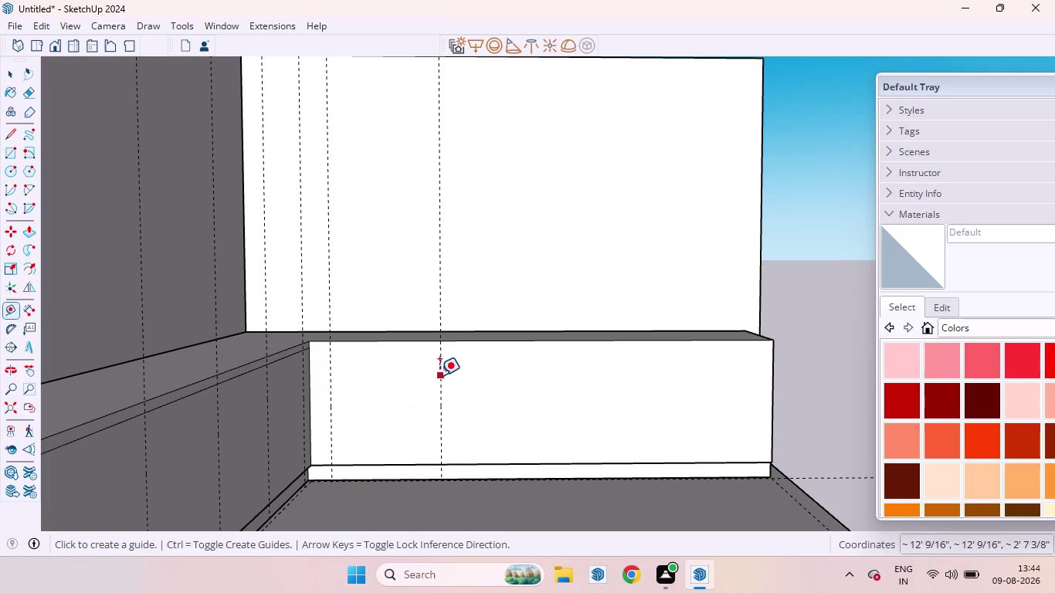
Add a new vertical guide on the back bench front, offset from the previous guide.
click(439, 376)
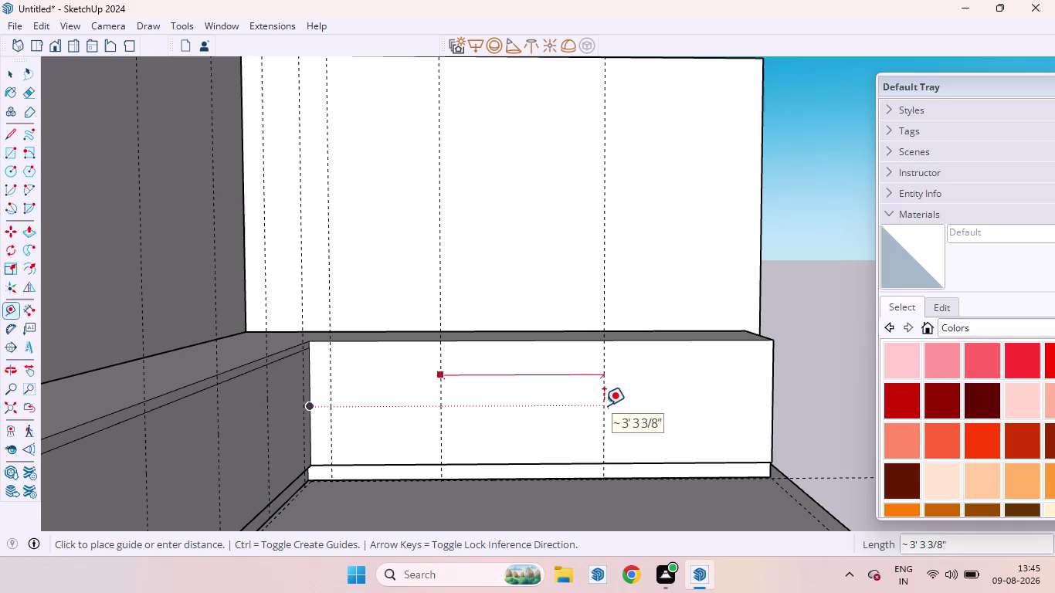
click(604, 406)
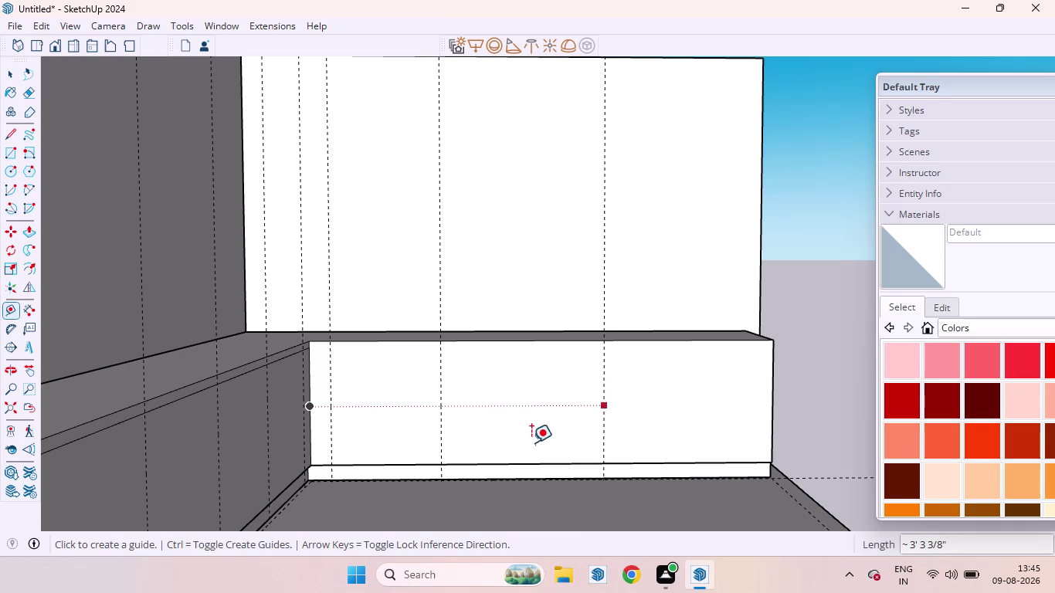
scroll(down, 3)
scroll(down, 3)
scroll(up, 3)
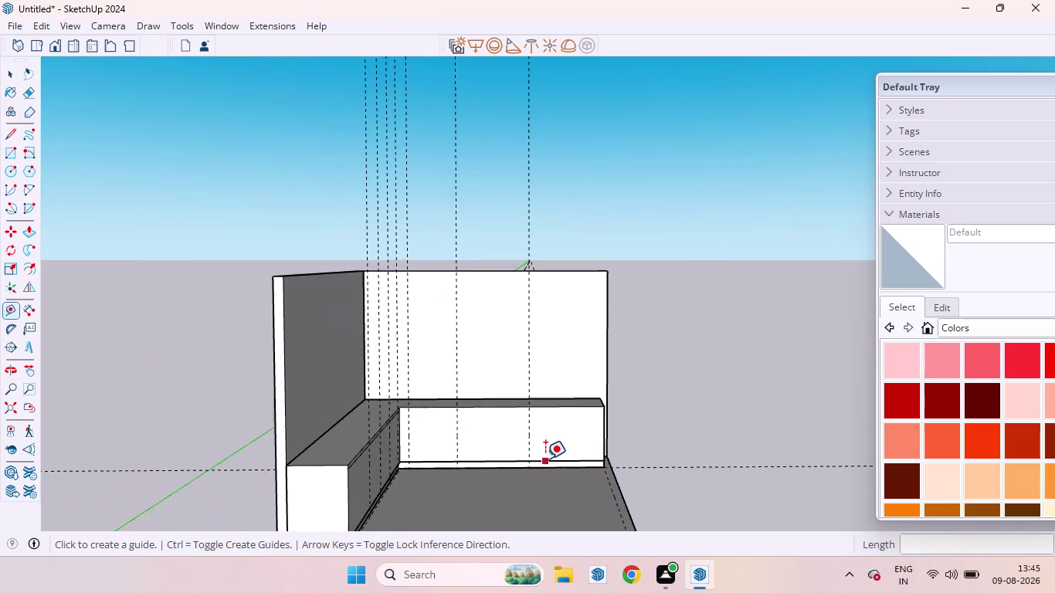
scroll(up, 3)
scroll(down, 3)
scroll(up, 3)
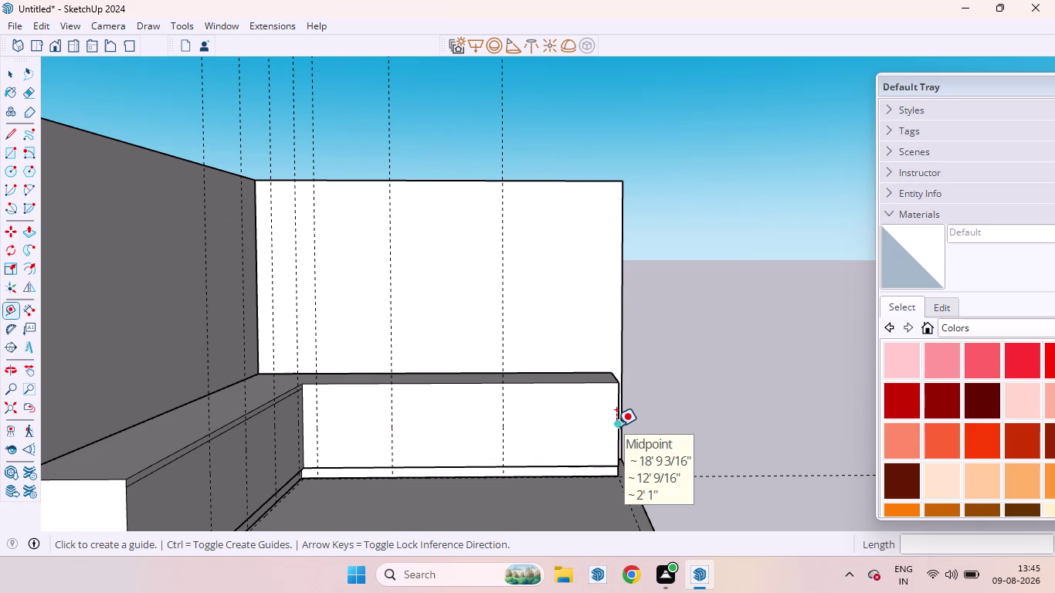
Measure an offset from the bench end's midpoint, then stop placing guides.
click(616, 426)
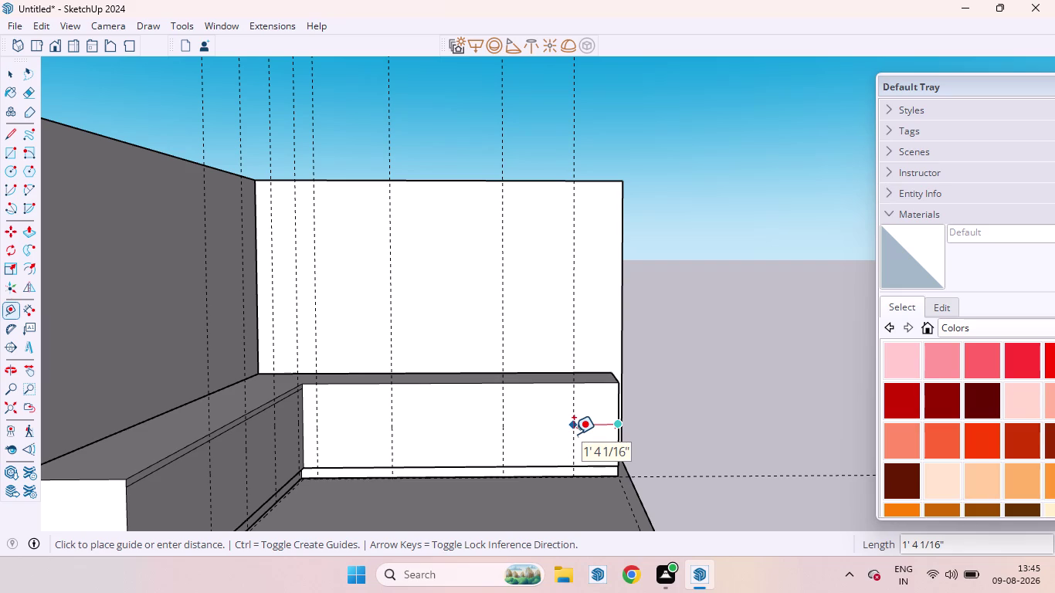
scroll(down, 3)
scroll(down, 3)
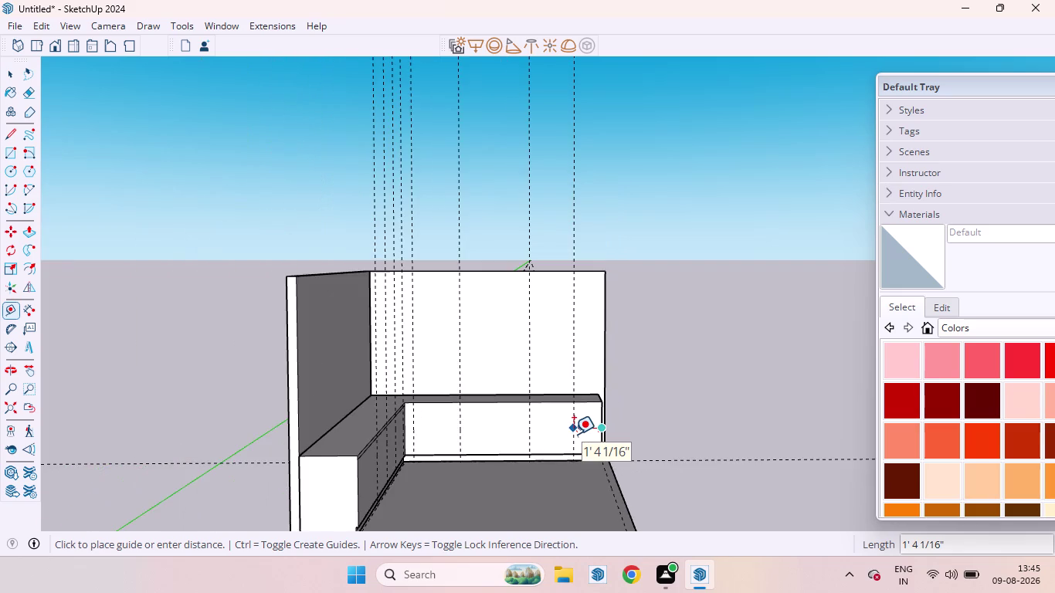
scroll(up, 3)
scroll(down, 3)
middle_click(574, 435)
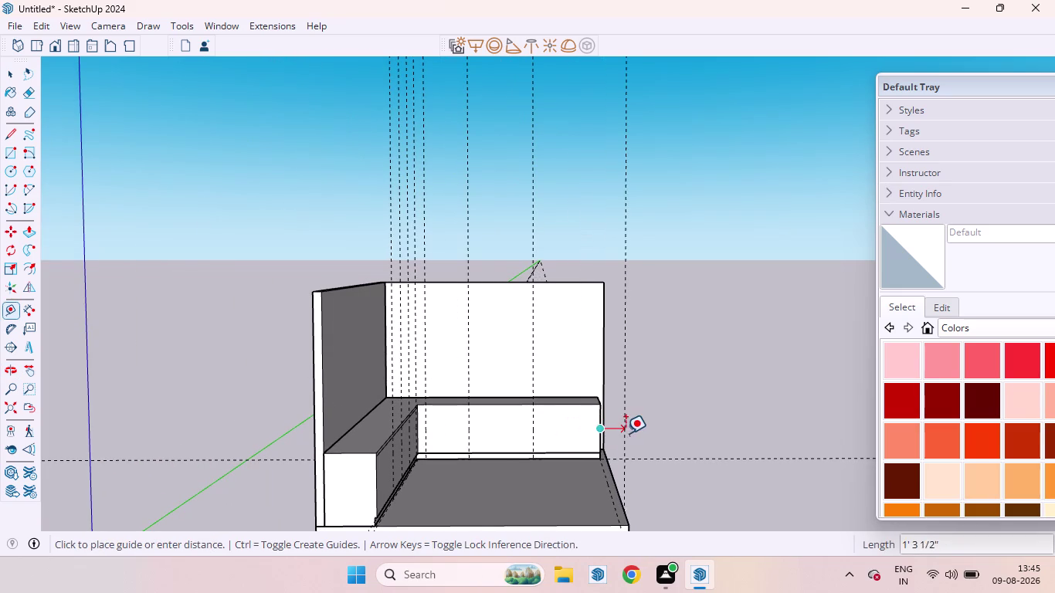
key(space)
scroll(down, 3)
scroll(up, 3)
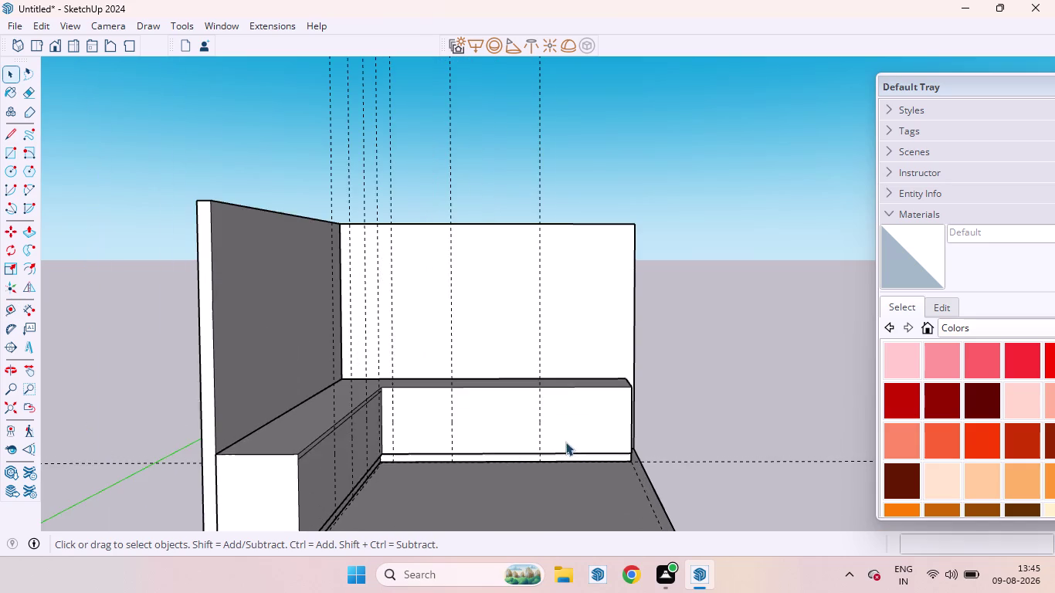
scroll(down, 3)
middle_drag(578, 430, 355, 467)
scroll(up, 3)
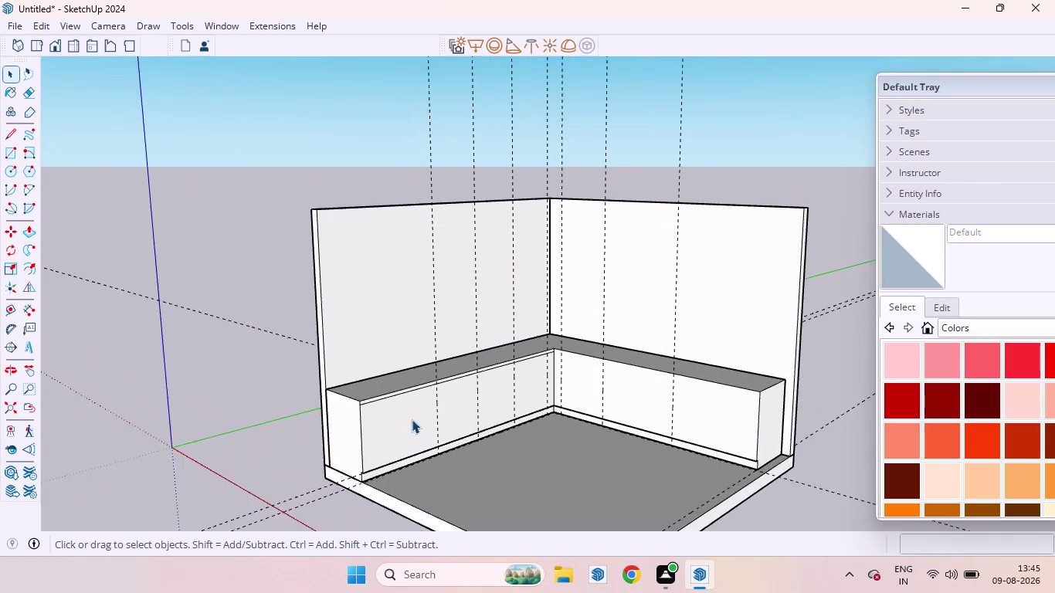
scroll(down, 3)
middle_drag(446, 417, 621, 362)
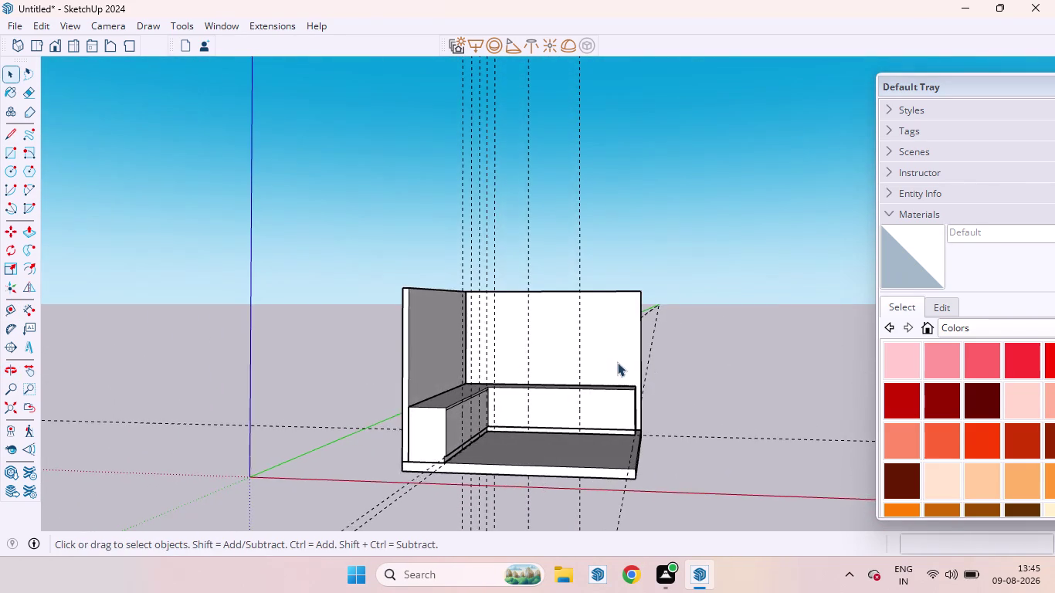
scroll(up, 3)
scroll(up, 3)
scroll(down, 3)
scroll(down, 3)
middle_drag(563, 456, 566, 457)
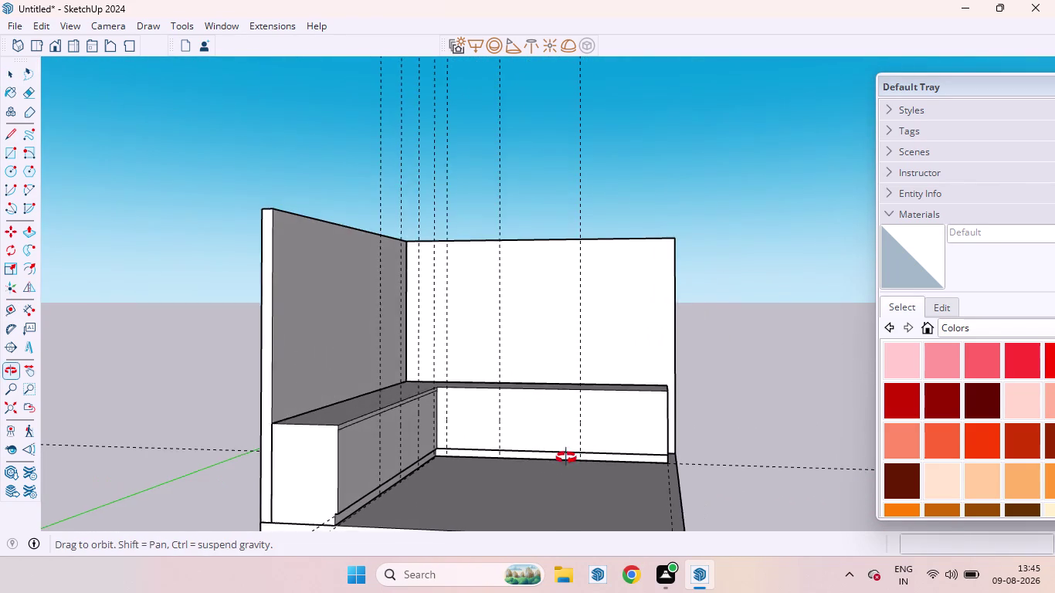
middle_drag(565, 457, 576, 435)
scroll(up, 3)
scroll(down, 3)
middle_drag(587, 447, 586, 460)
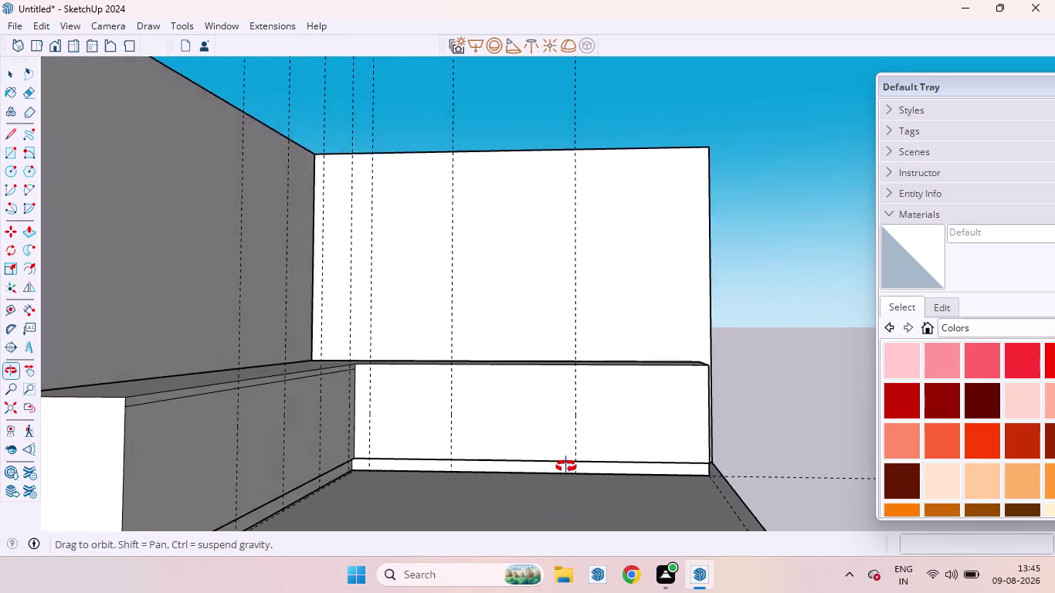
middle_drag(586, 461, 335, 507)
scroll(up, 3)
scroll(down, 3)
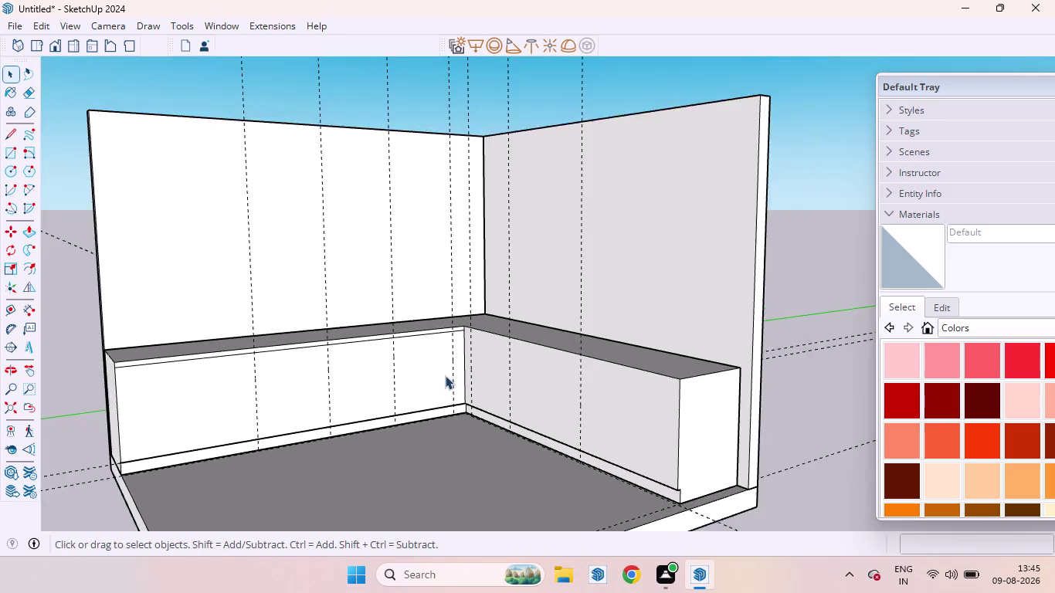
scroll(up, 3)
Delete several unwanted vertical guides from the back wall.
key(t)
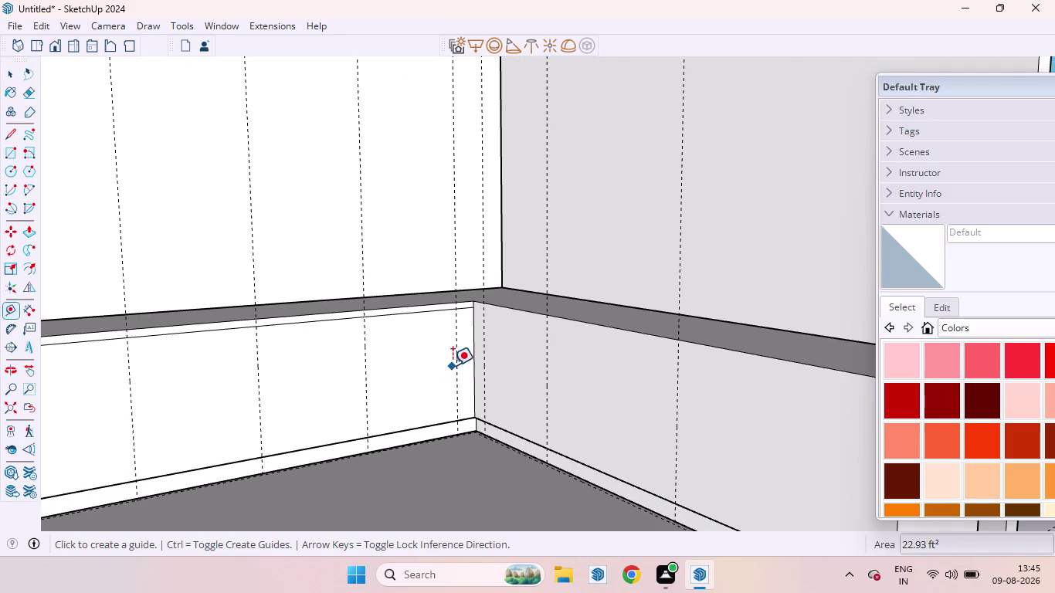
click(458, 362)
key(space)
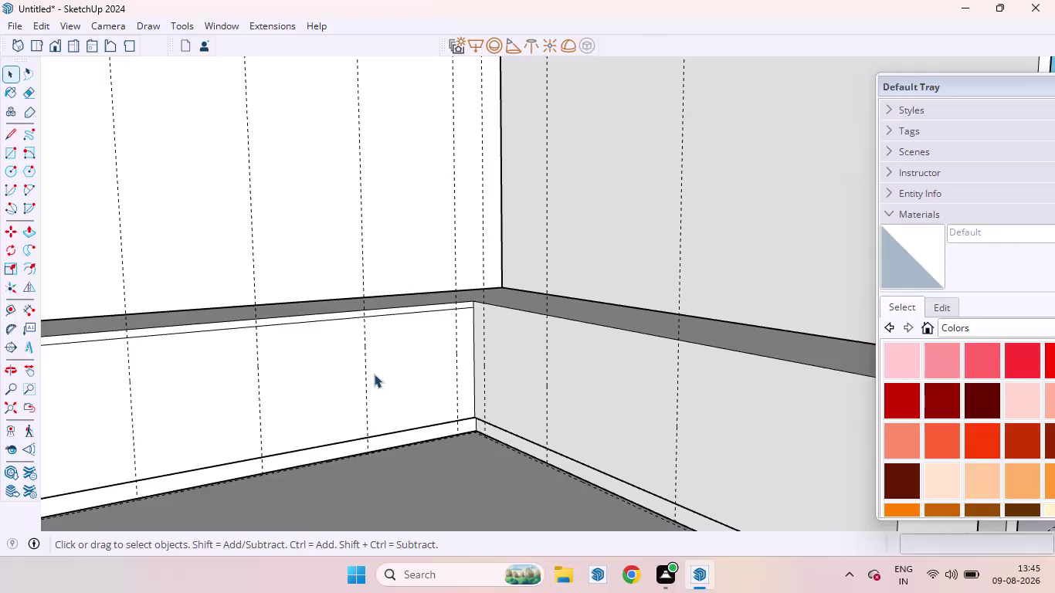
scroll(up, 3)
scroll(down, 3)
scroll(down, 3)
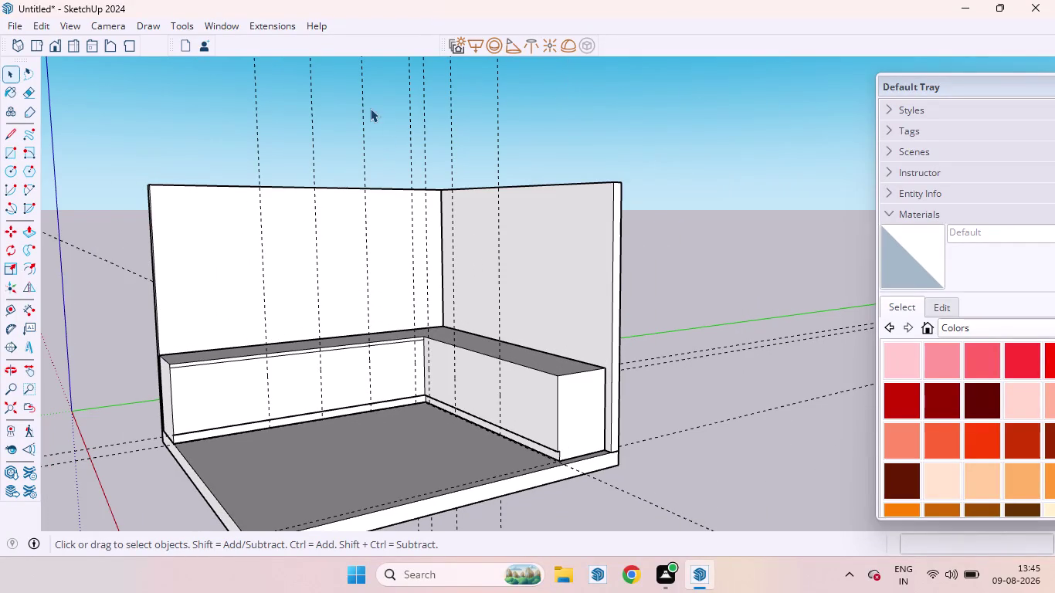
drag(369, 108, 117, 96)
key(Delete)
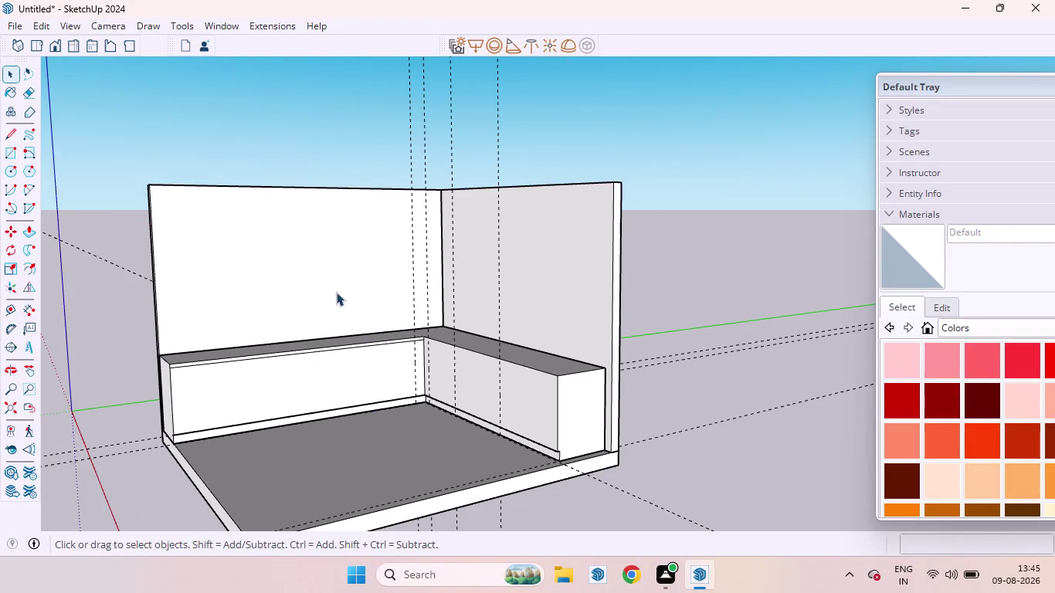
scroll(up, 3)
Place a vertical guide 2'5" from the wall's vertical edge.
key(t)
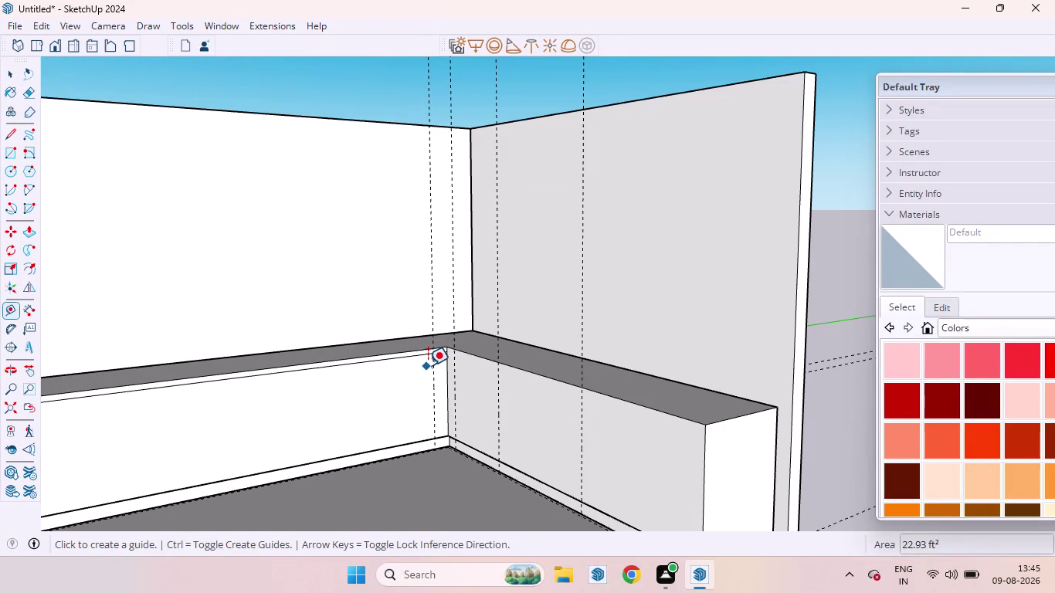
click(431, 364)
key(2)
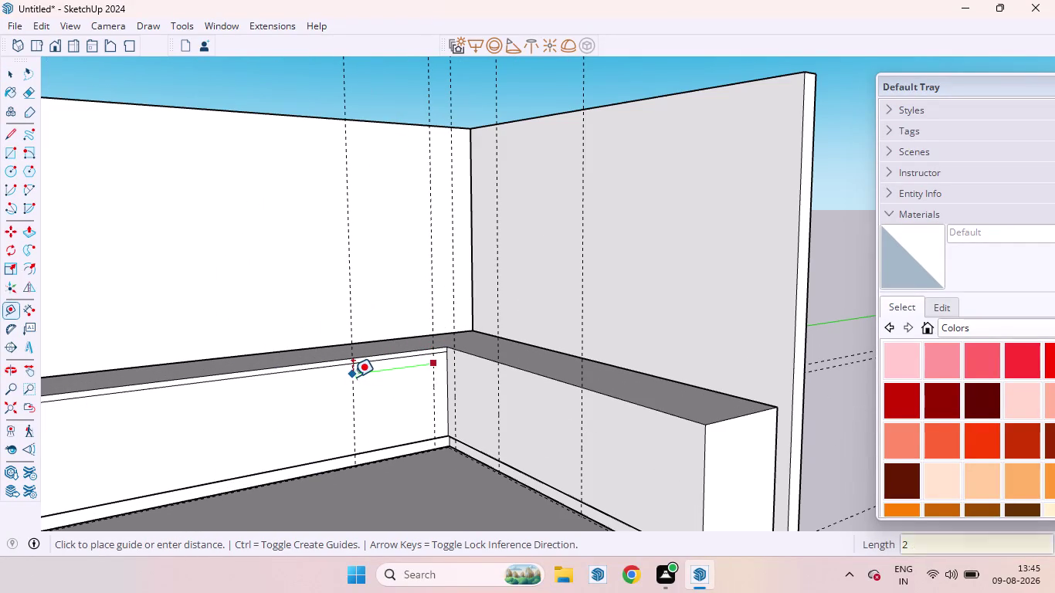
key(period)
key(5)
key(BackSpace)
key(BackSpace)
key(apostrophe)
key(5)
key(Return)
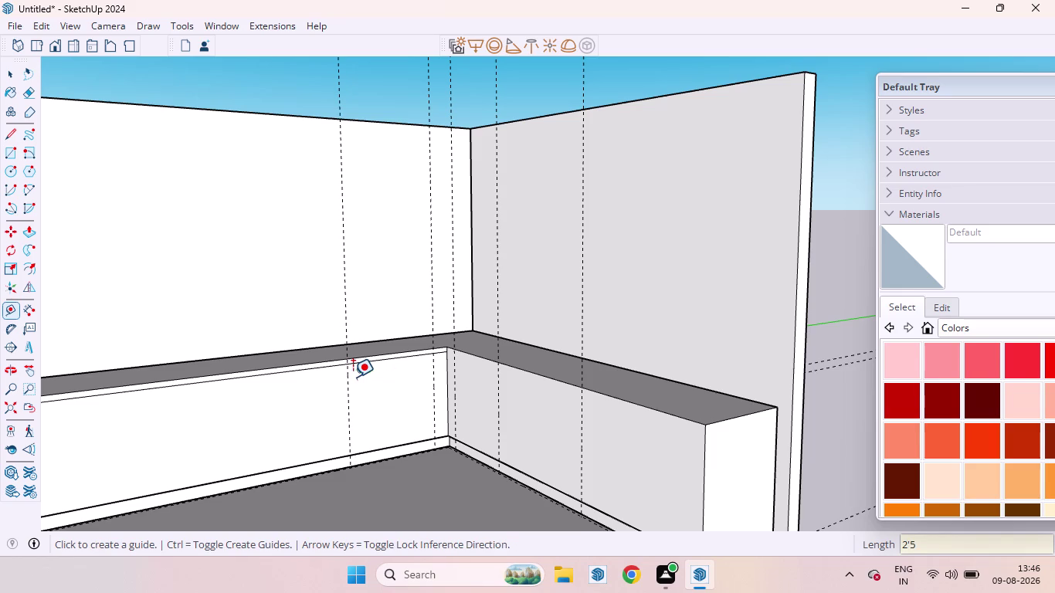
Add a parallel guide 2'5" over from the last guide.
click(349, 382)
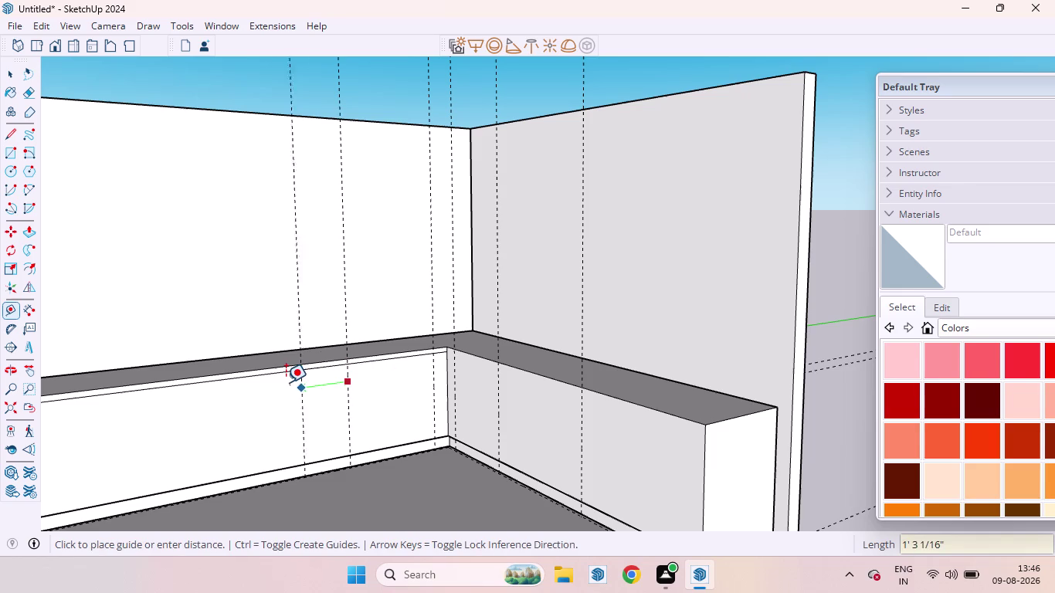
text(2')
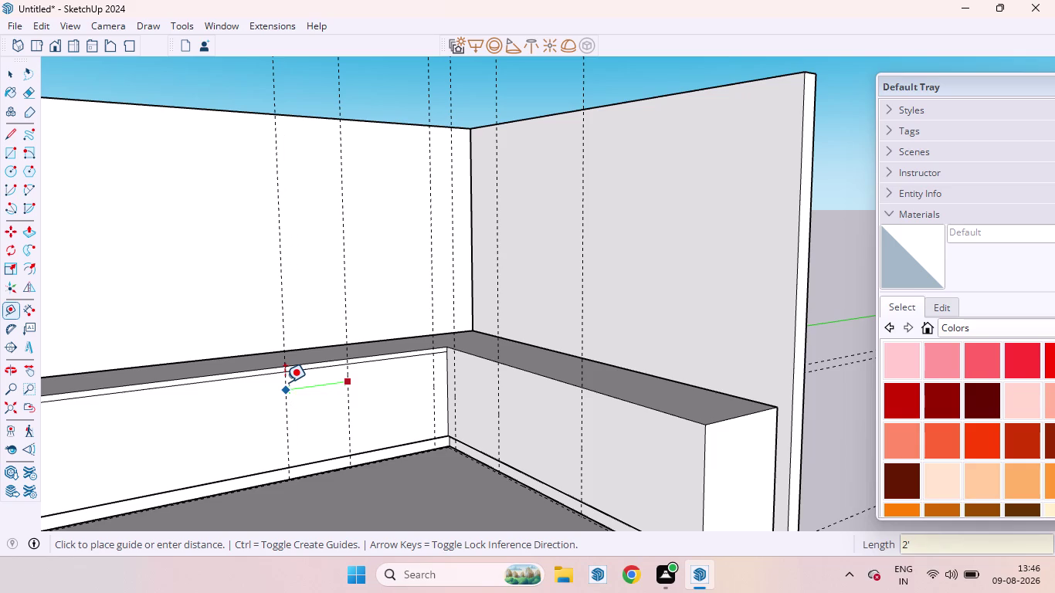
key(5)
key(Return)
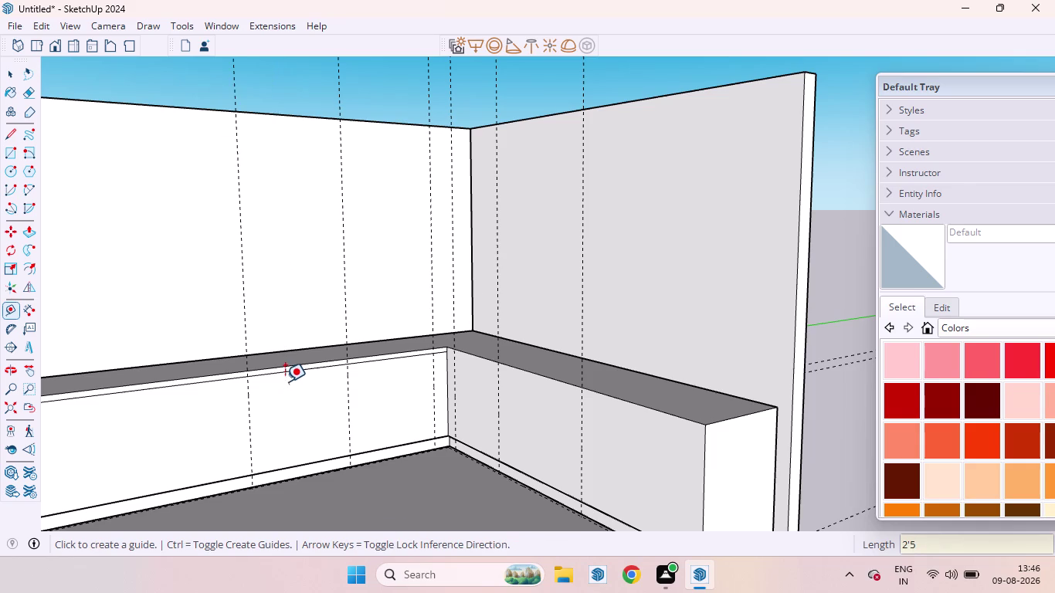
scroll(down, 3)
scroll(up, 3)
click(270, 398)
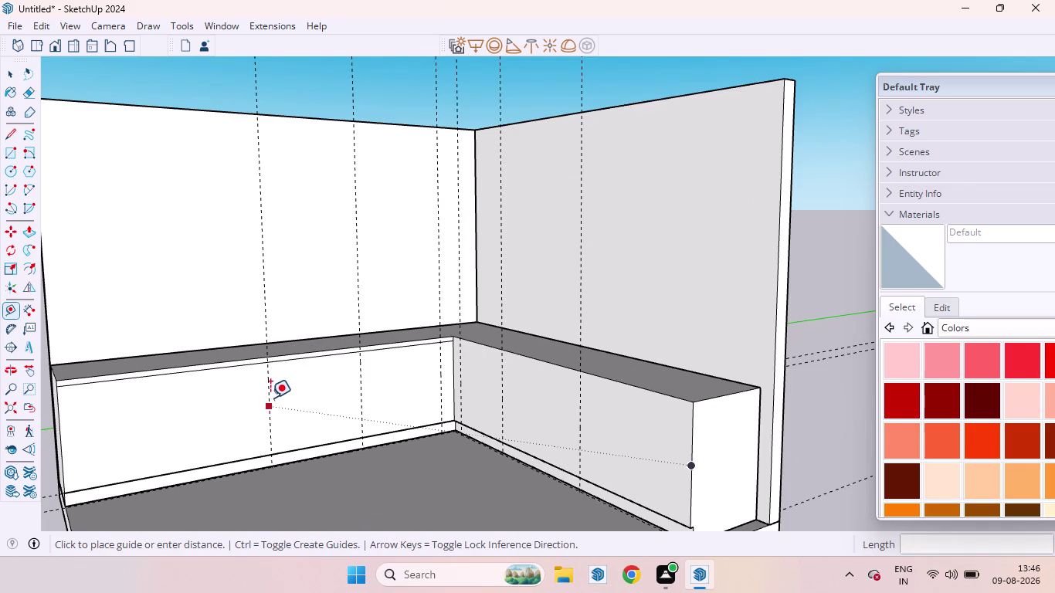
key(space)
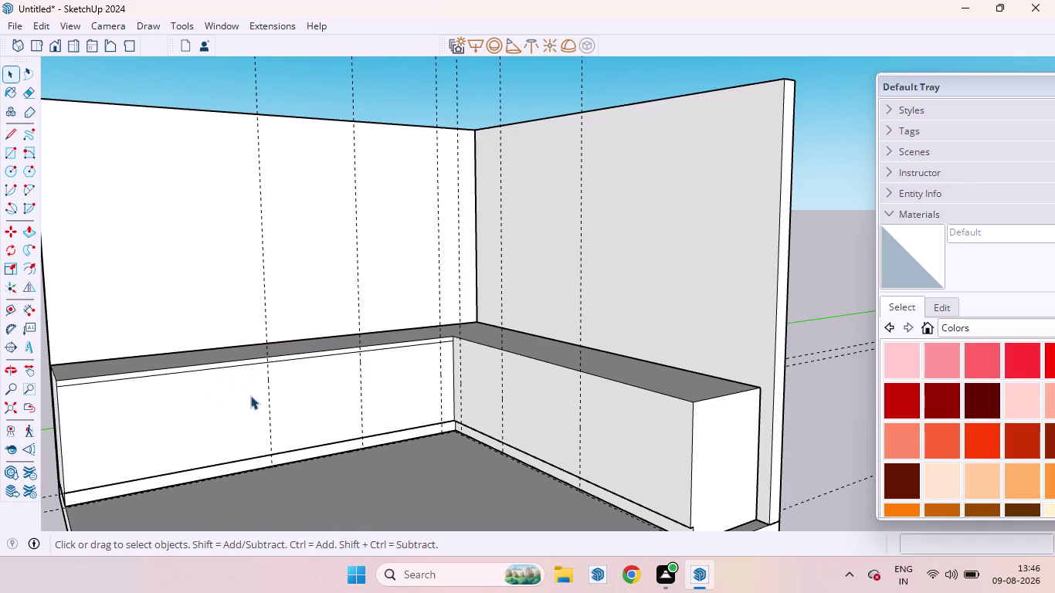
Add another guide 2'5" from the leftmost guide.
key(t)
key(Return)
click(274, 396)
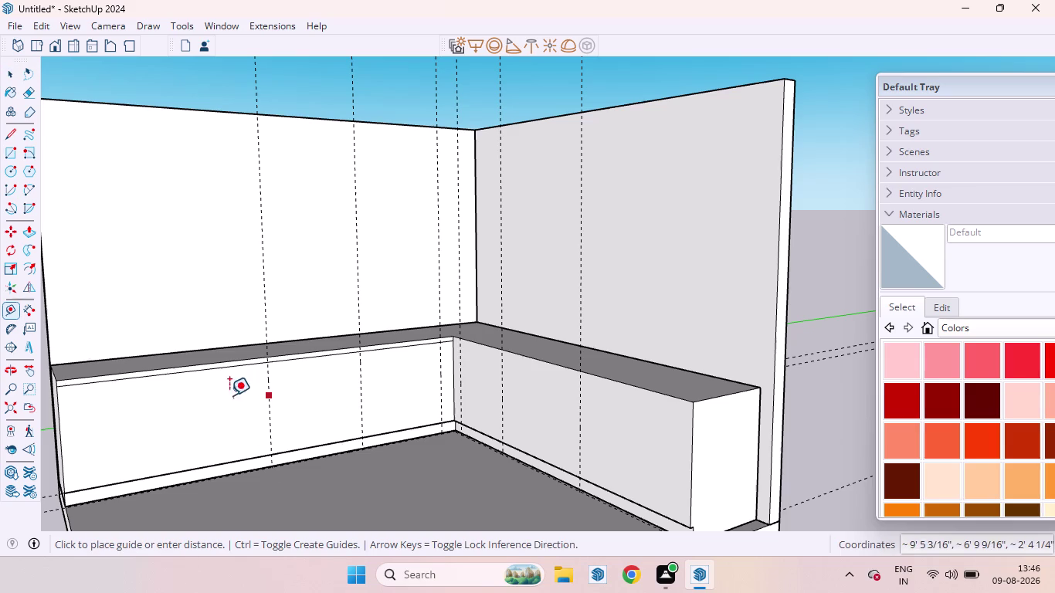
text(2')
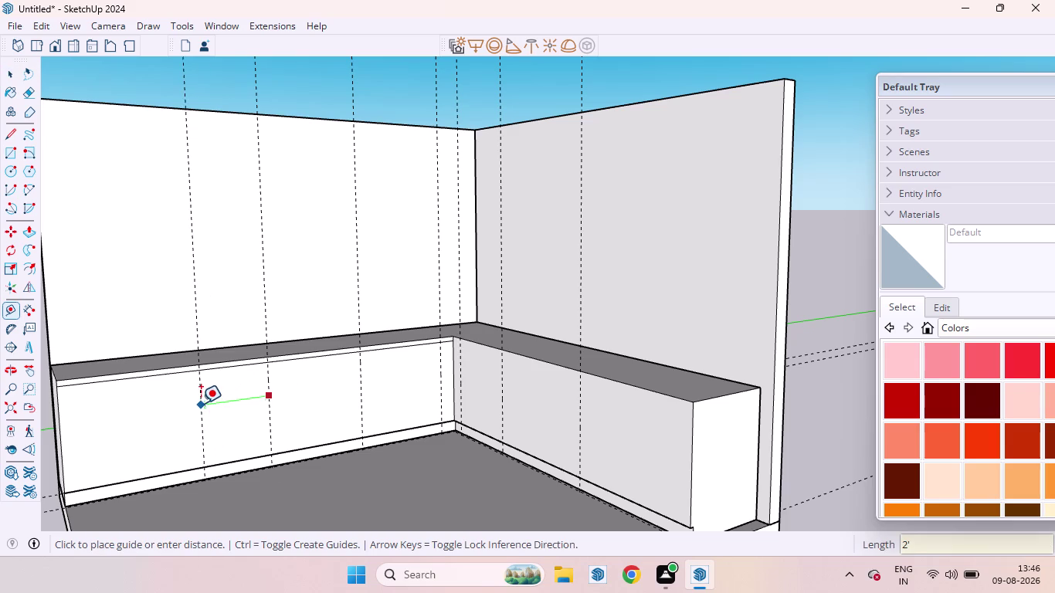
text(5)
key(Return)
Orbit around the room and come back to face the long bench.
scroll(down, 3)
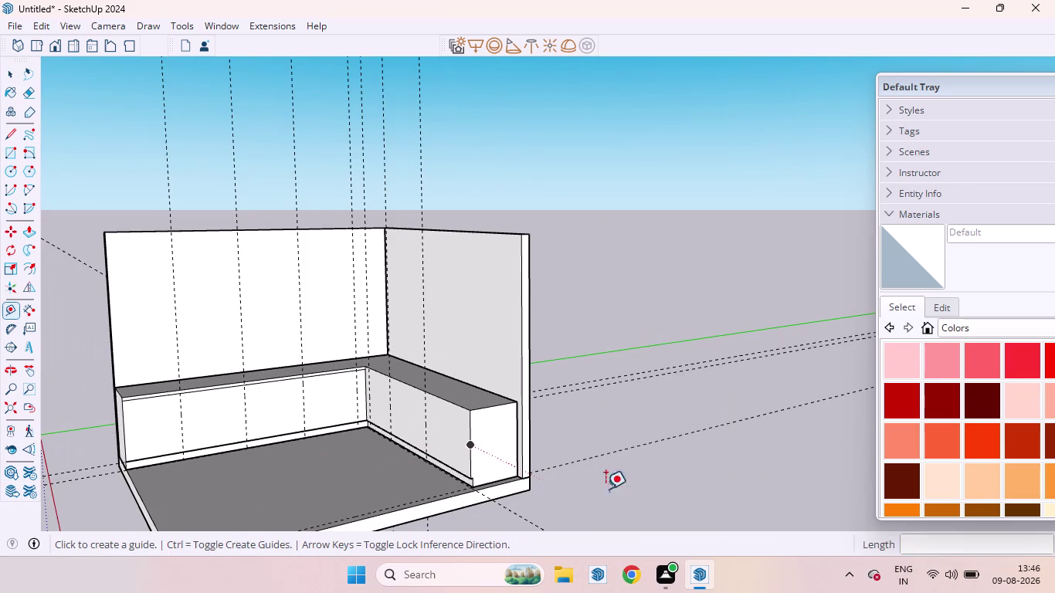
key(space)
scroll(down, 3)
middle_drag(284, 434, 492, 373)
scroll(down, 3)
scroll(up, 3)
scroll(down, 3)
scroll(up, 3)
middle_drag(279, 414, 407, 418)
scroll(down, 3)
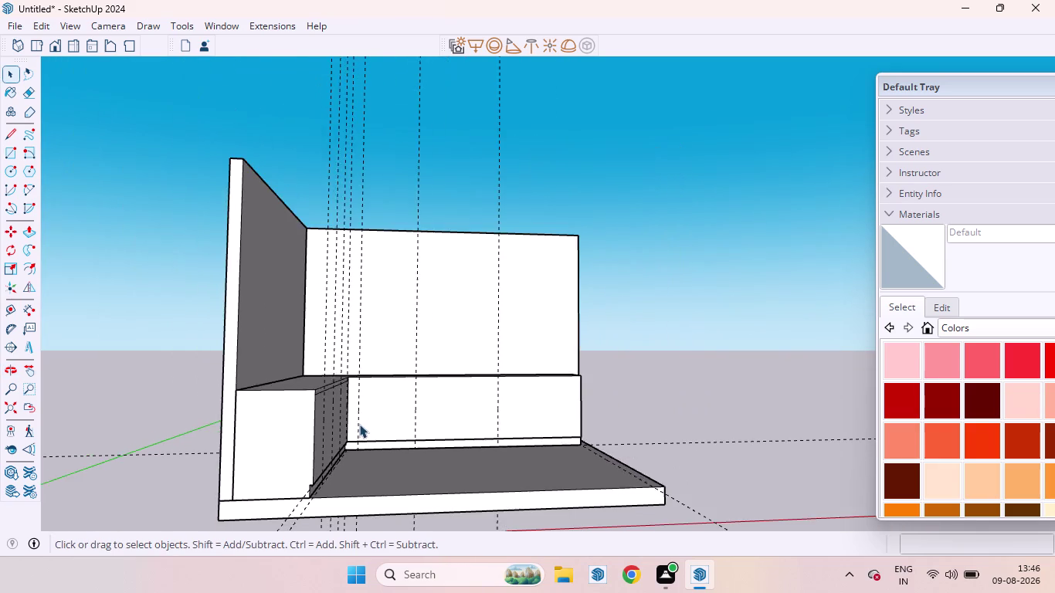
scroll(up, 3)
middle_drag(359, 424, 261, 426)
scroll(up, 3)
scroll(up, 3)
scroll(down, 3)
middle_drag(289, 371, 233, 398)
scroll(up, 3)
scroll(down, 3)
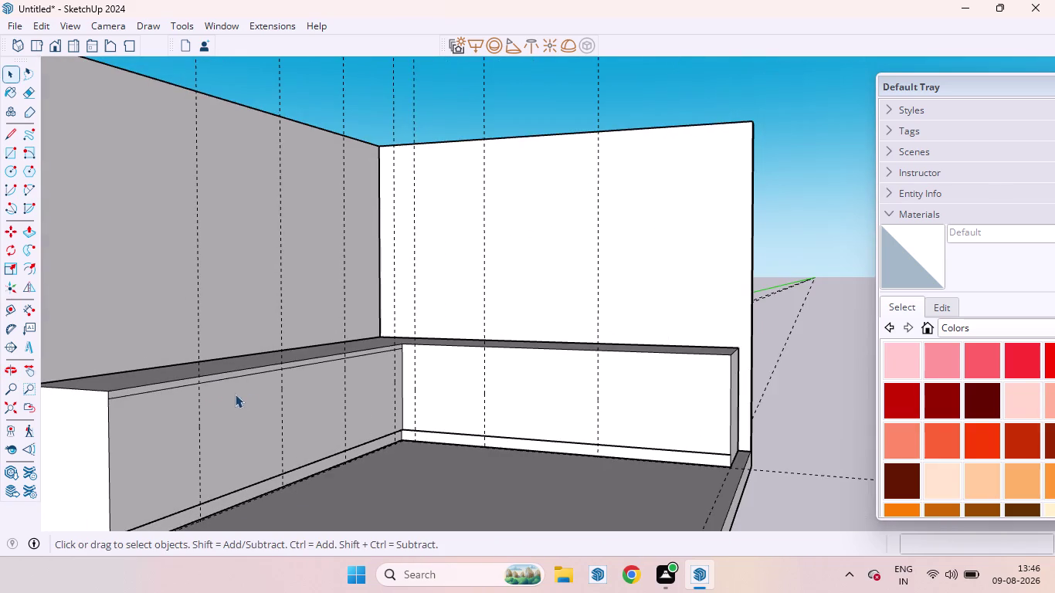
scroll(down, 3)
middle_drag(234, 404, 190, 410)
Draw a rectangle on the long bench front from the guide to the inner corner.
key(r)
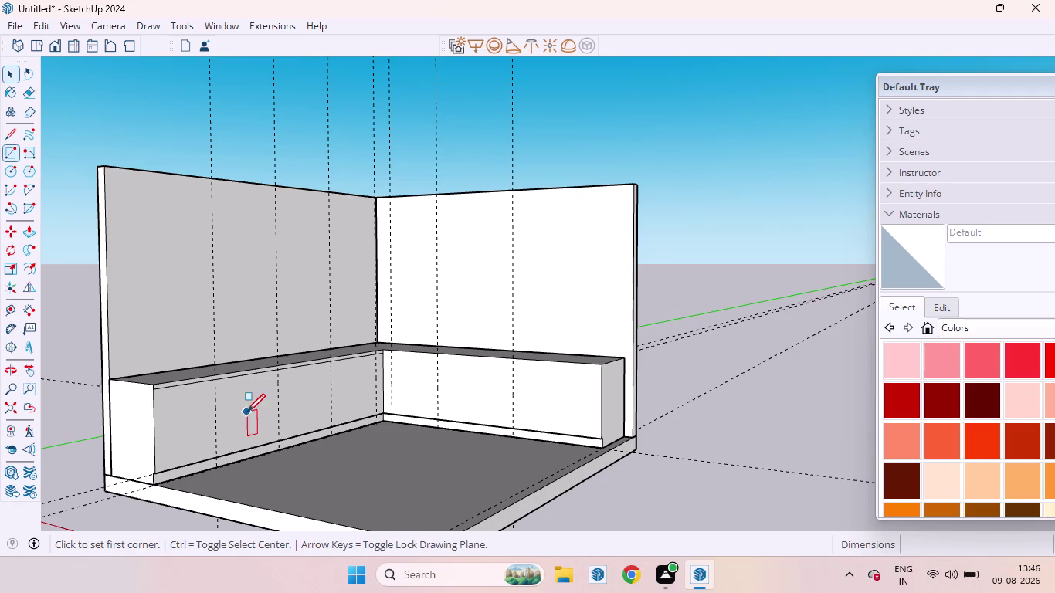
scroll(up, 3)
click(206, 368)
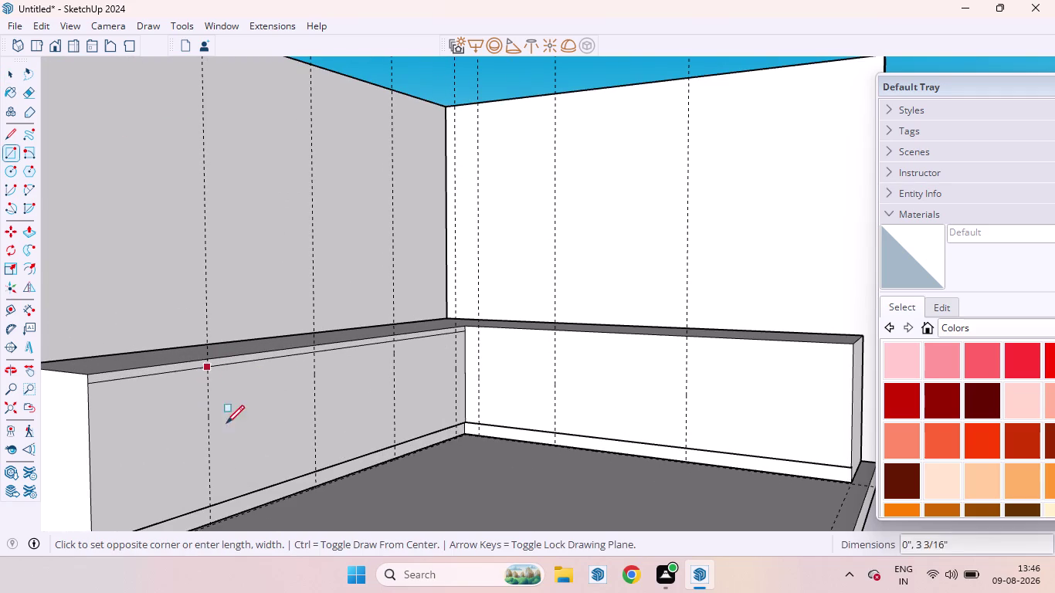
scroll(up, 3)
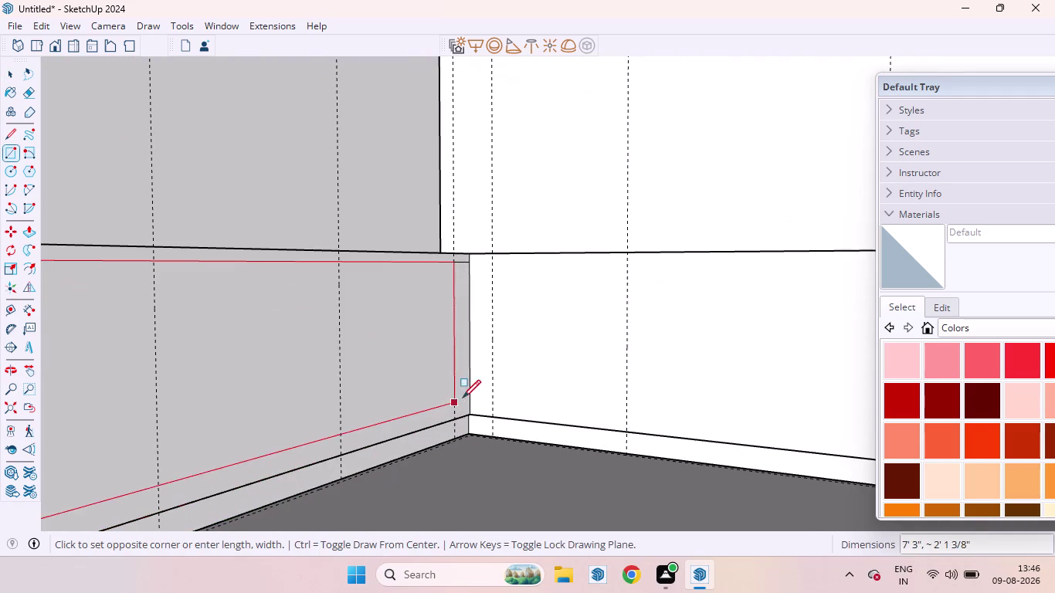
click(459, 414)
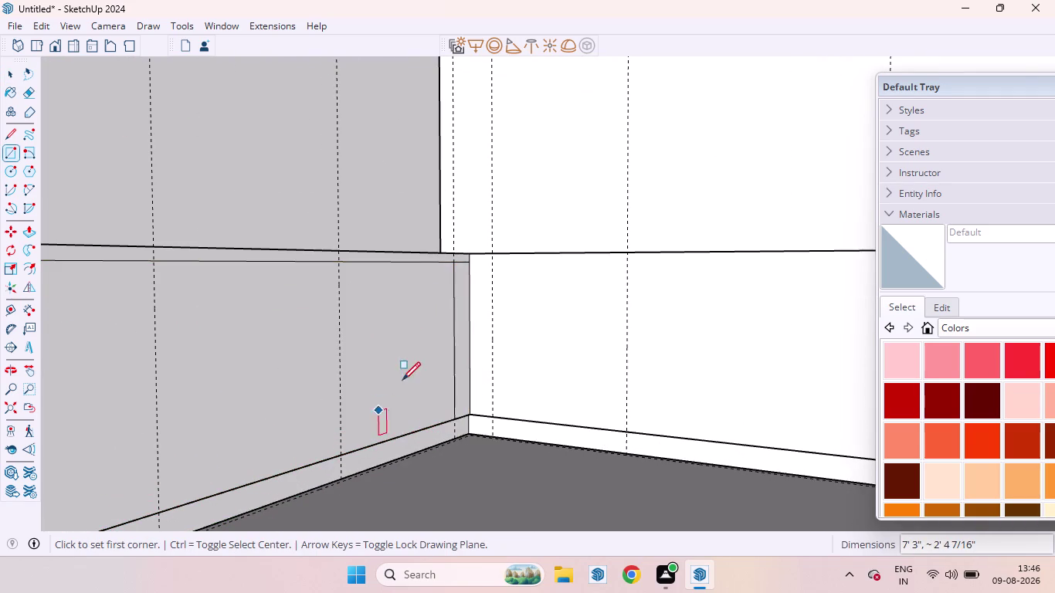
scroll(up, 3)
scroll(down, 3)
scroll(down, 3)
key(space)
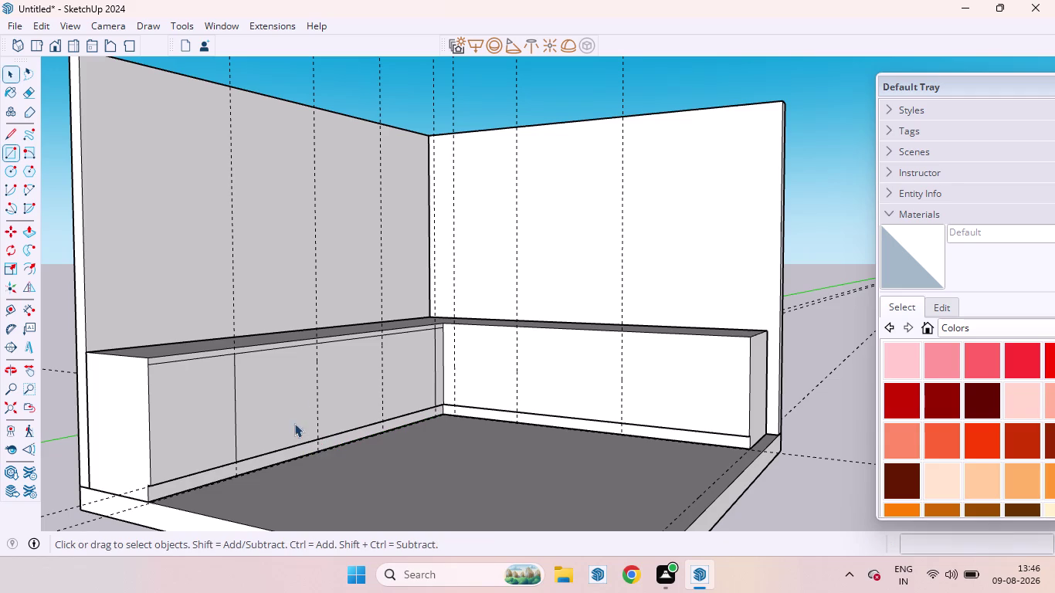
Push the new panel face 18 mm into the bench.
click(281, 399)
key(p)
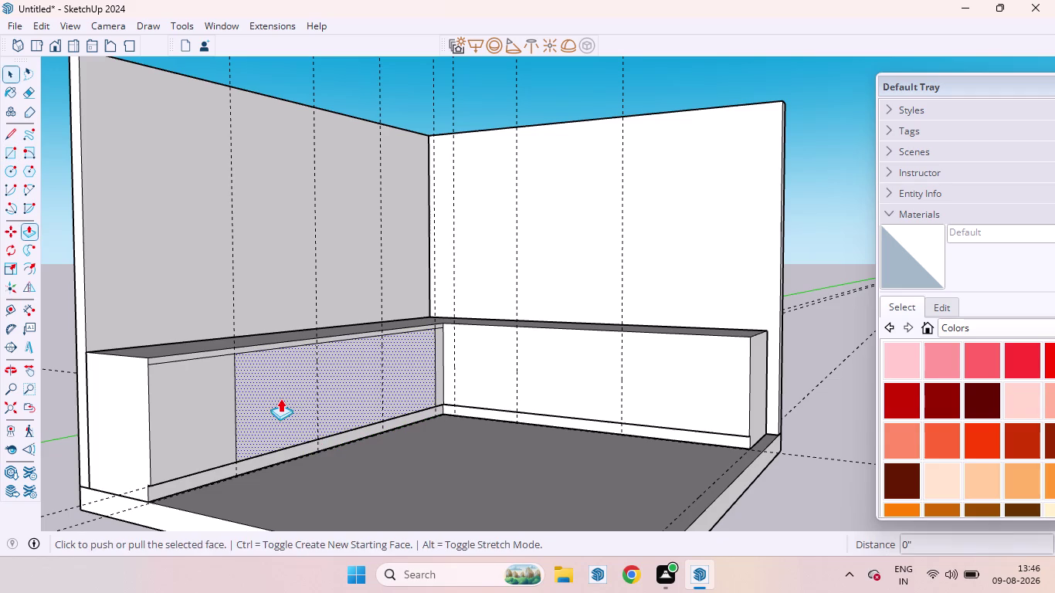
drag(280, 398, 292, 402)
text(18)
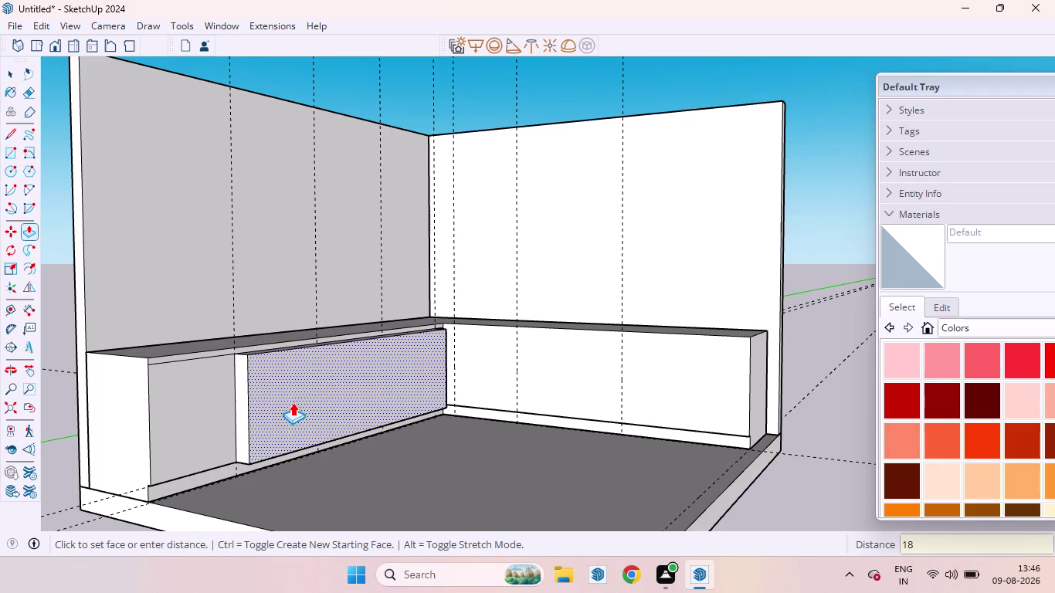
drag(293, 402, 298, 425)
text(MM)
key(Return)
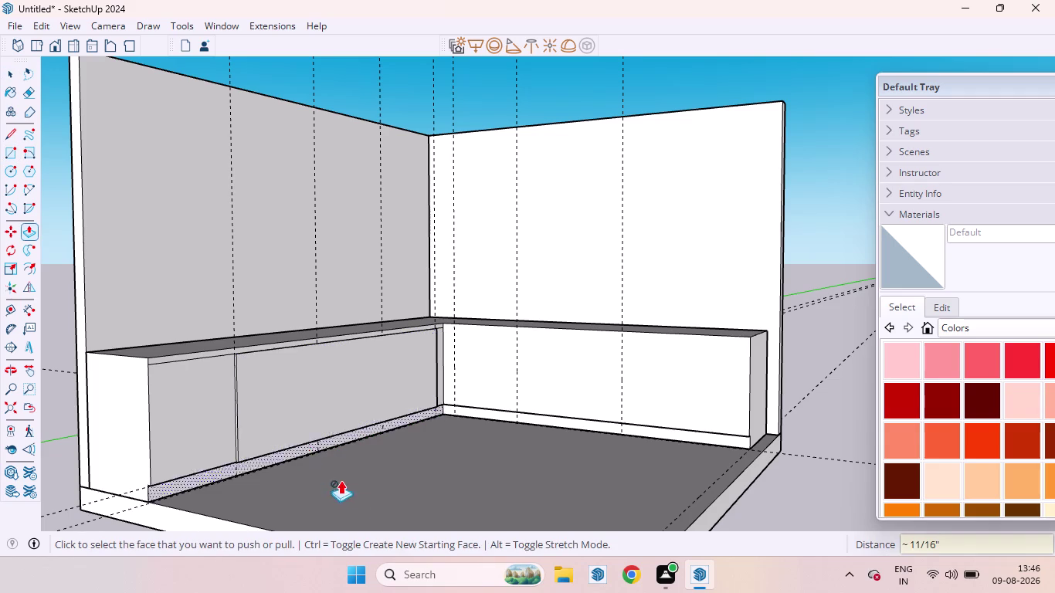
key(space)
Orbit to inspect the recessed panel, then back to the long bench front.
scroll(up, 3)
middle_drag(263, 384, 370, 365)
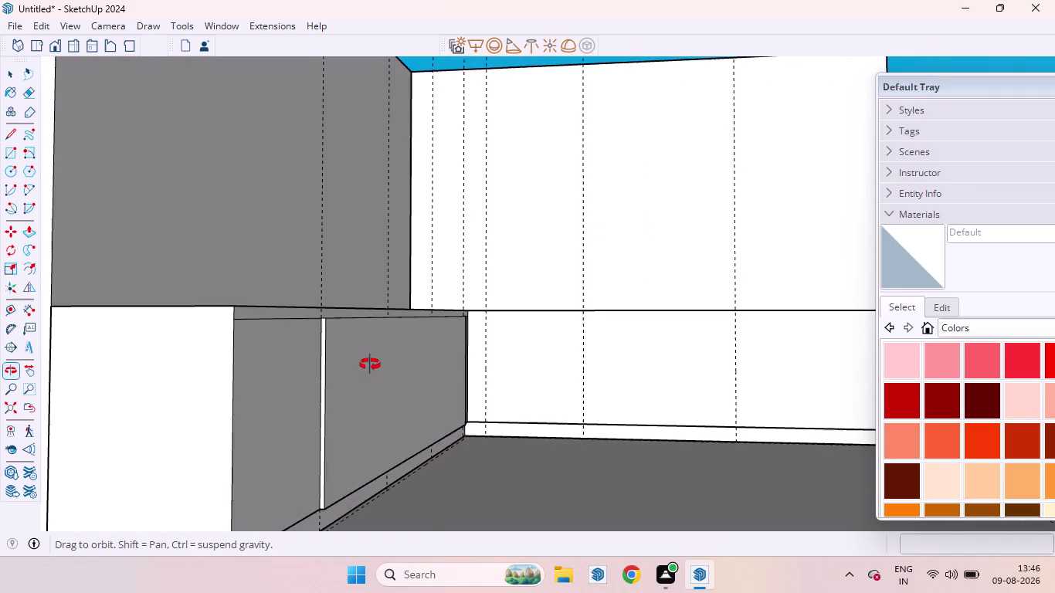
middle_drag(370, 365, 201, 389)
scroll(down, 3)
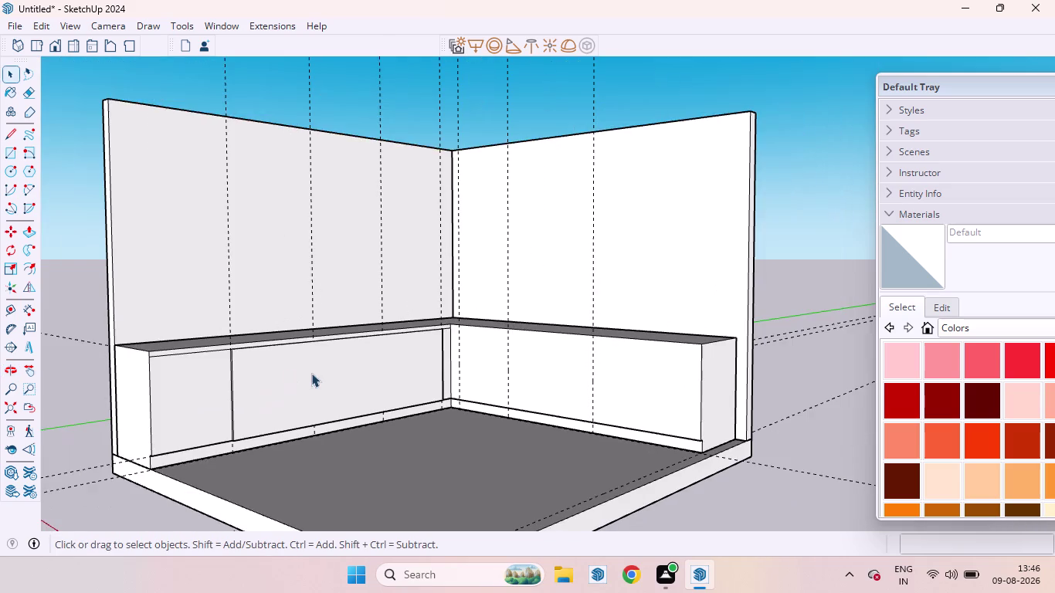
middle_drag(328, 374, 233, 400)
scroll(up, 3)
scroll(down, 3)
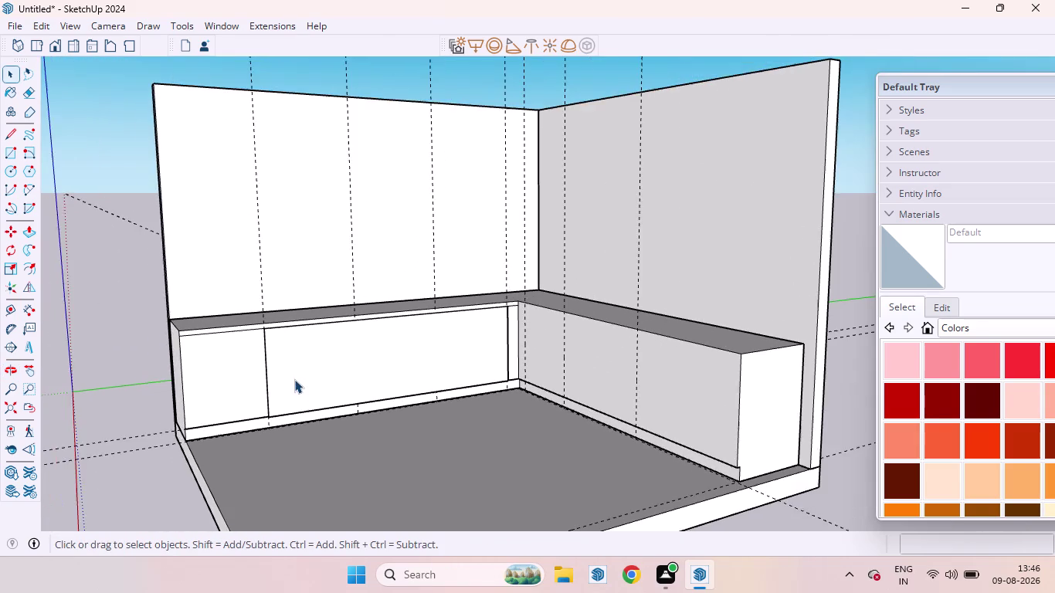
middle_drag(295, 380, 260, 387)
scroll(up, 3)
scroll(down, 3)
scroll(up, 3)
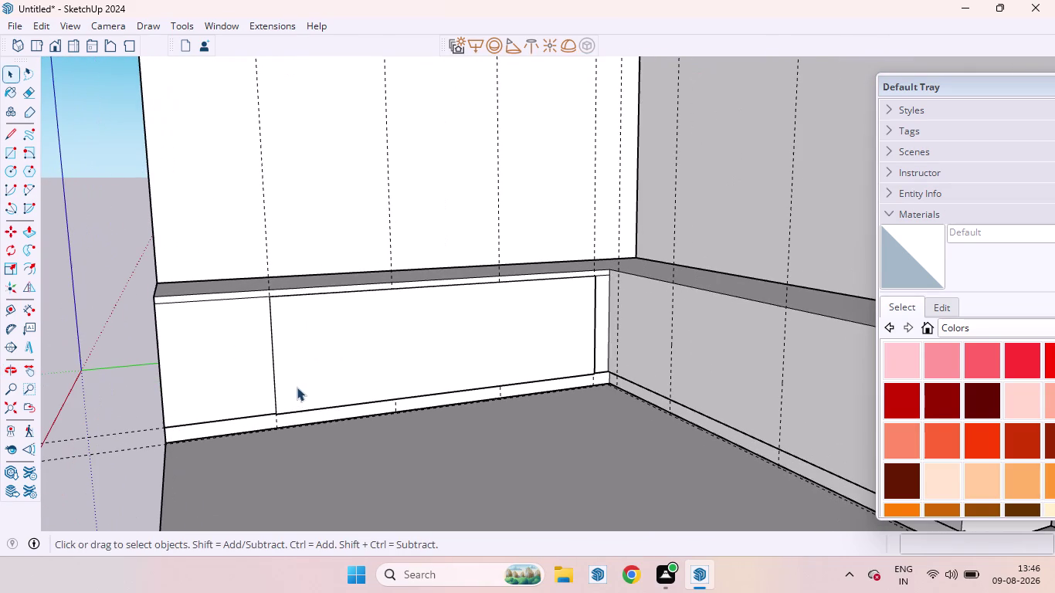
key(r)
scroll(up, 3)
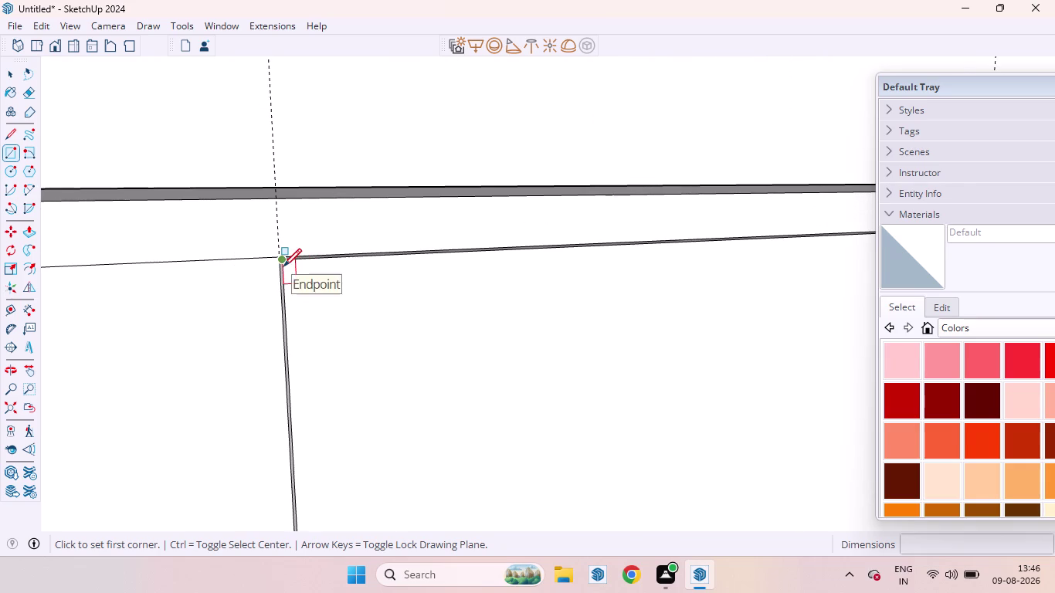
click(283, 267)
scroll(down, 3)
scroll(down, 3)
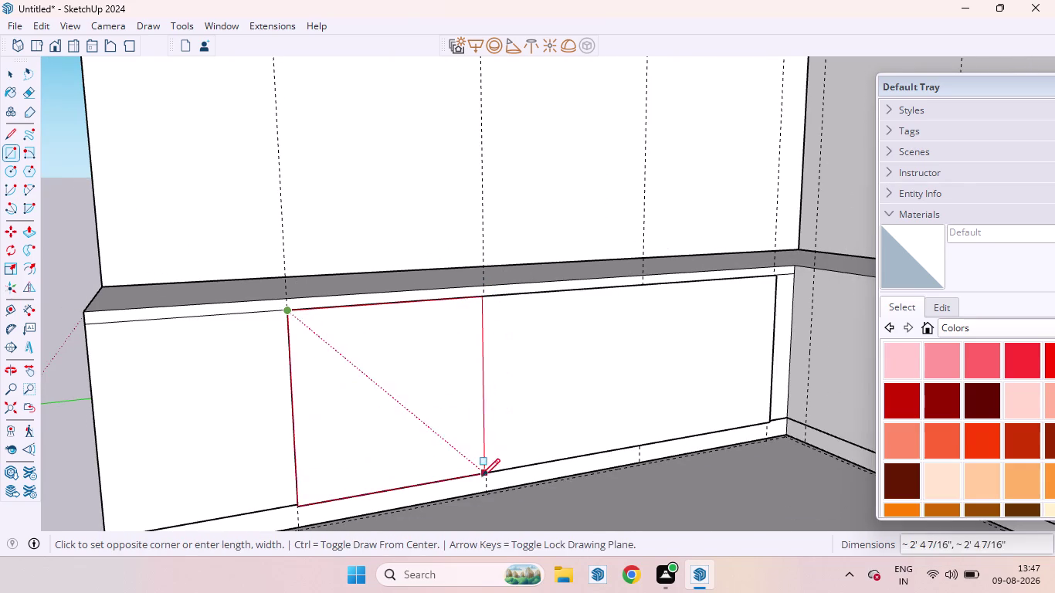
scroll(up, 3)
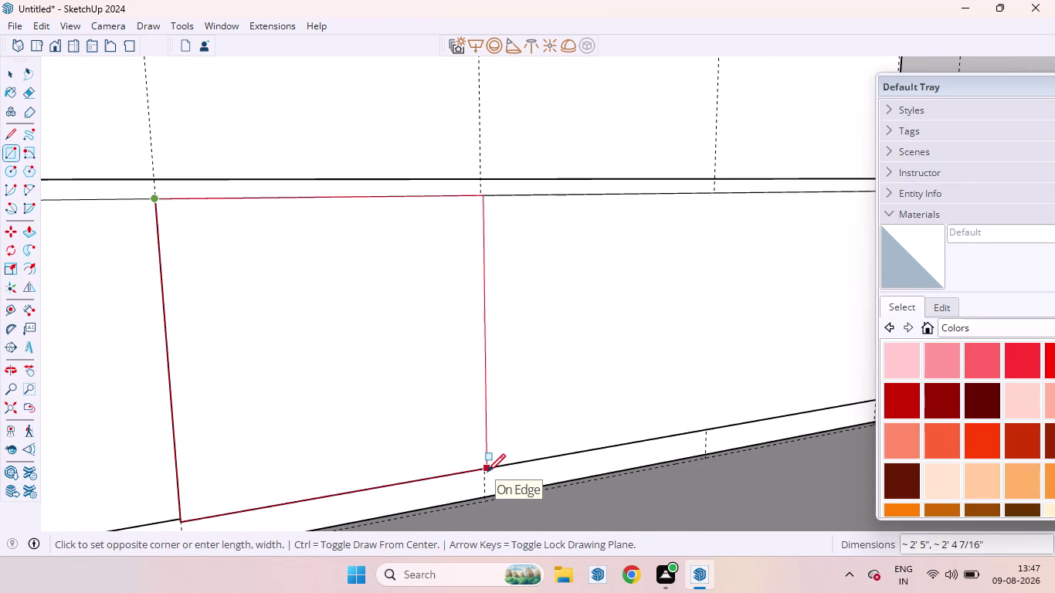
click(488, 472)
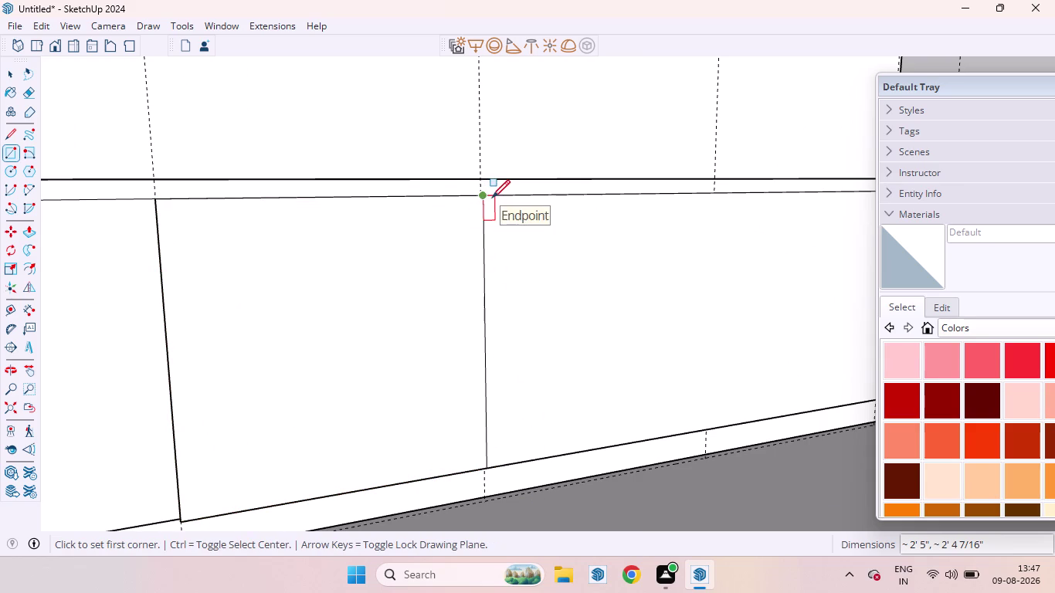
key(space)
click(424, 273)
scroll(down, 3)
scroll(down, 3)
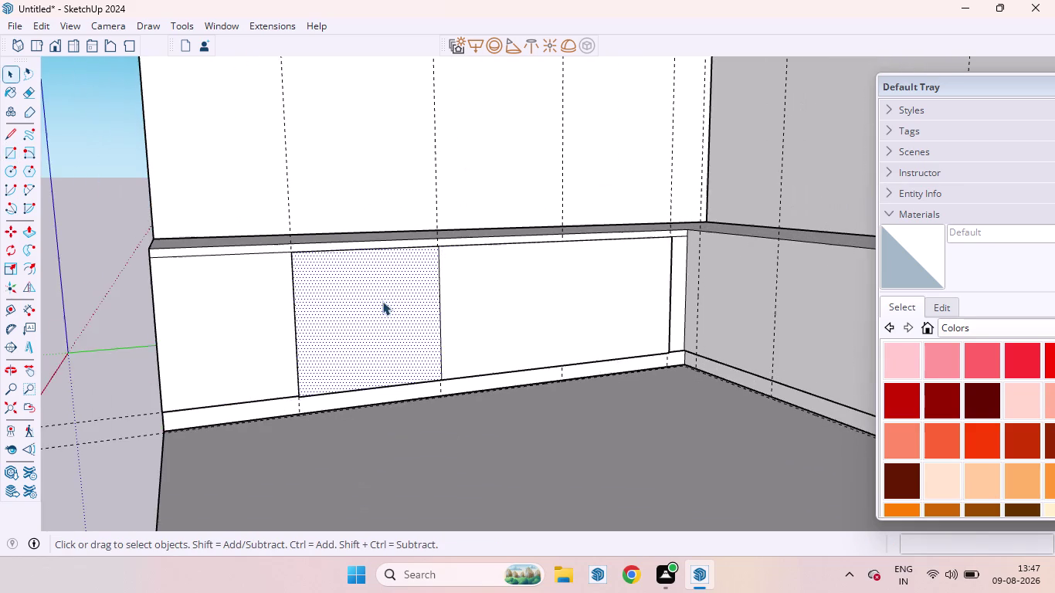
middle_drag(333, 308, 455, 315)
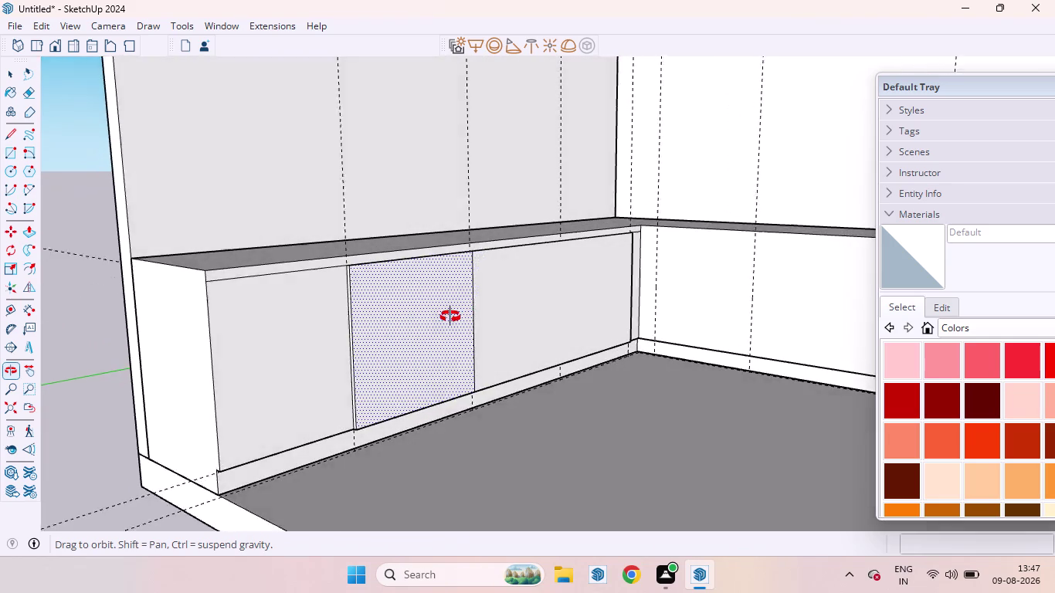
middle_drag(455, 315, 442, 321)
scroll(up, 3)
scroll(down, 3)
middle_drag(494, 296, 382, 322)
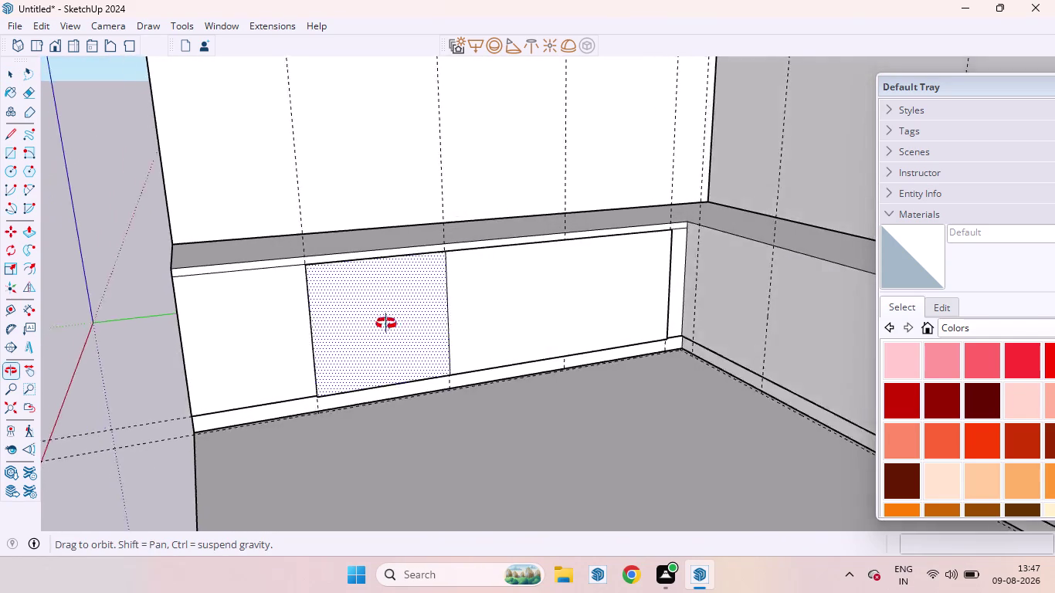
middle_drag(382, 323, 551, 319)
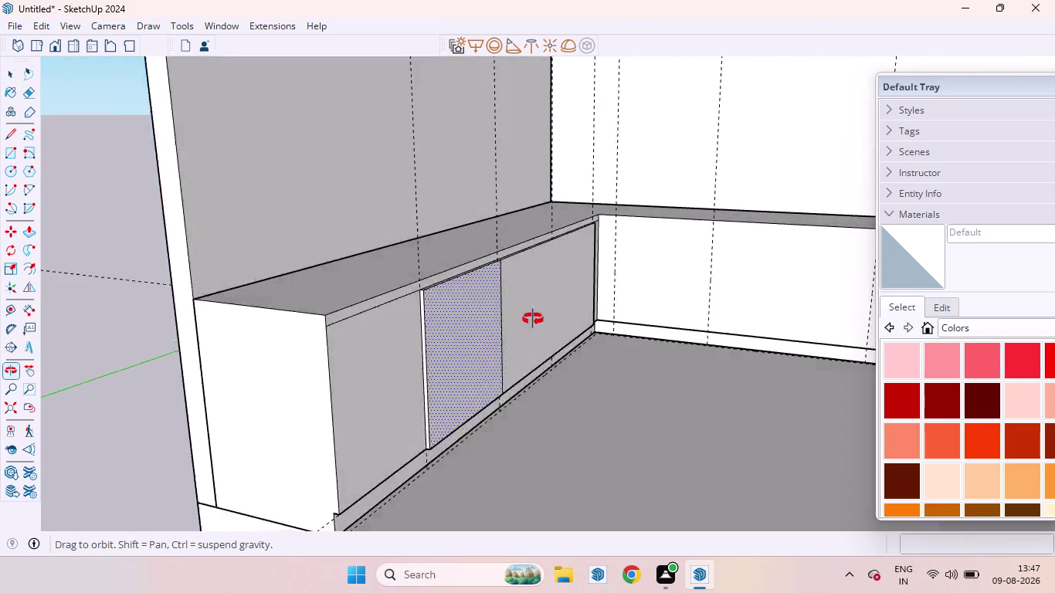
middle_drag(552, 319, 381, 320)
scroll(down, 3)
scroll(up, 3)
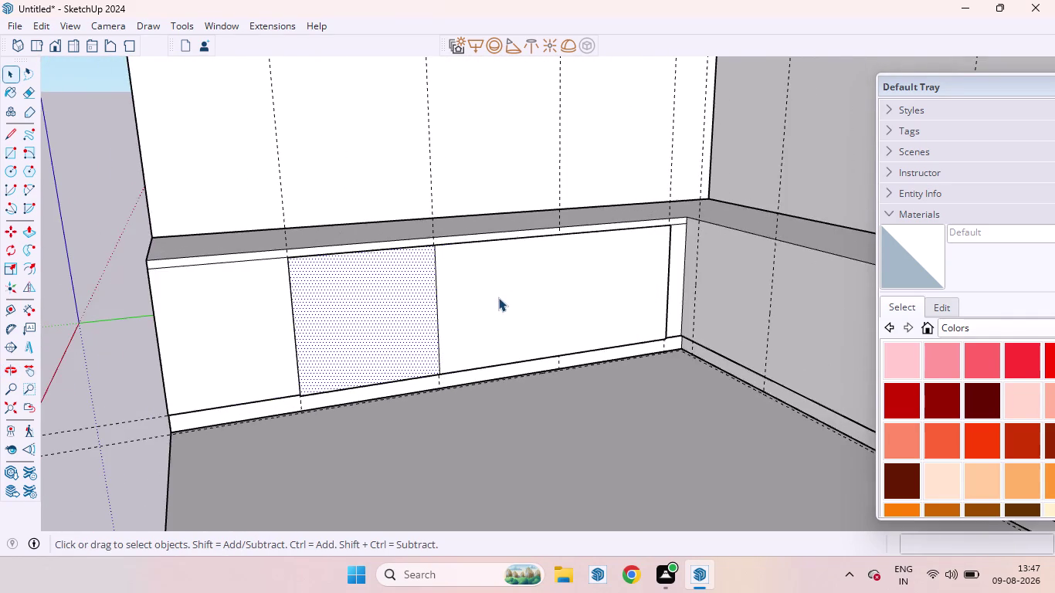
scroll(up, 3)
middle_drag(439, 313, 382, 312)
scroll(up, 3)
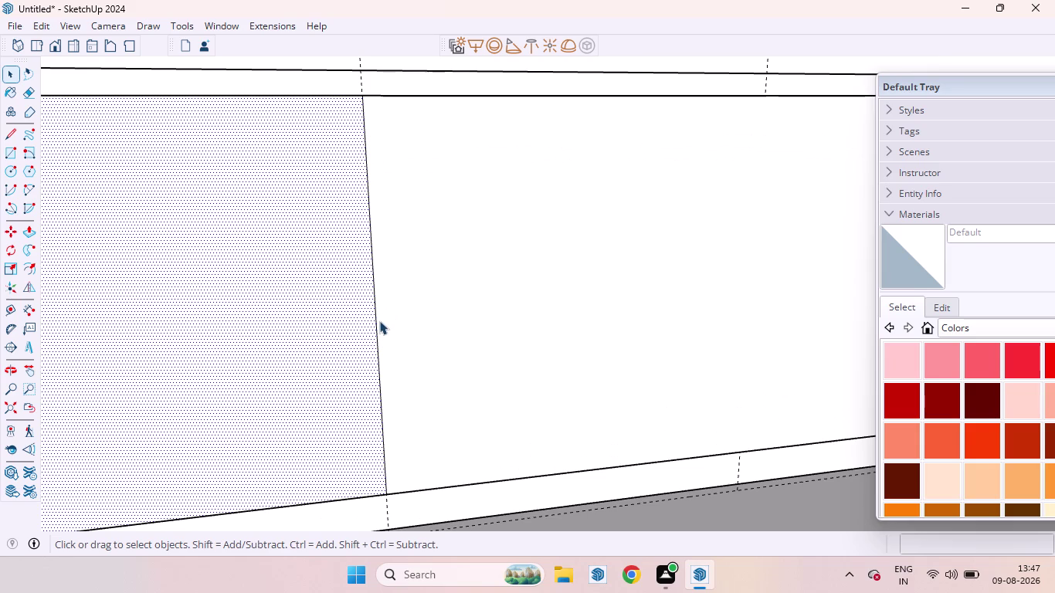
Copy the vertical door-face line 3 mm to the side.
click(375, 331)
scroll(down, 3)
scroll(down, 3)
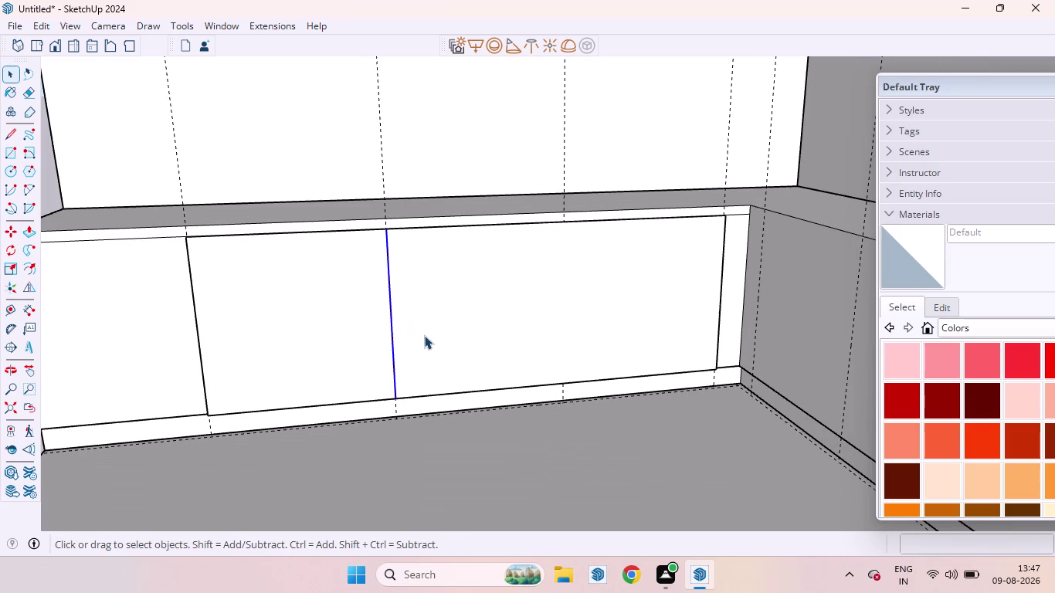
key(m)
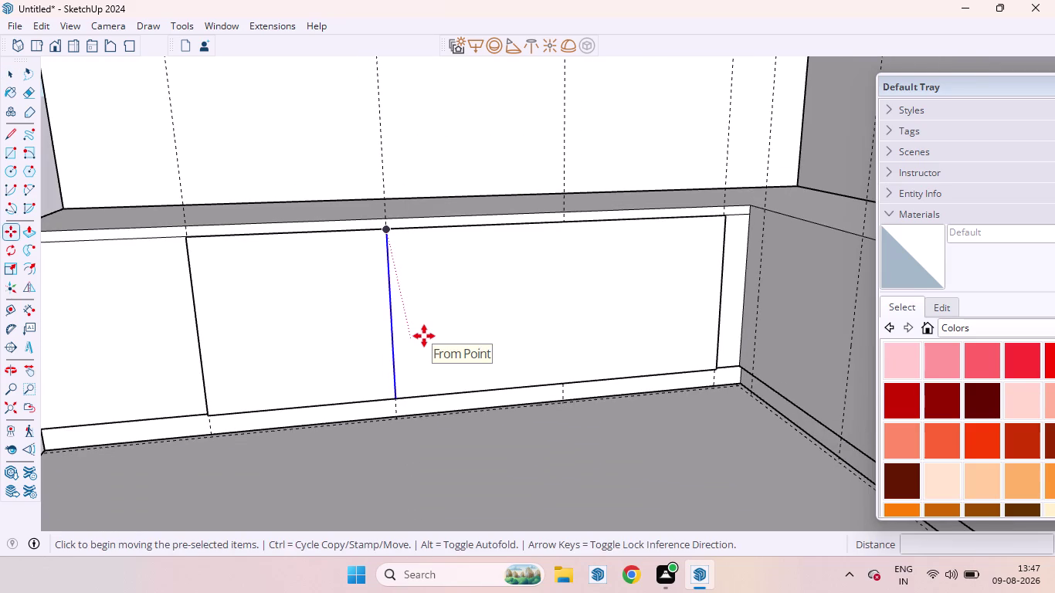
click(399, 368)
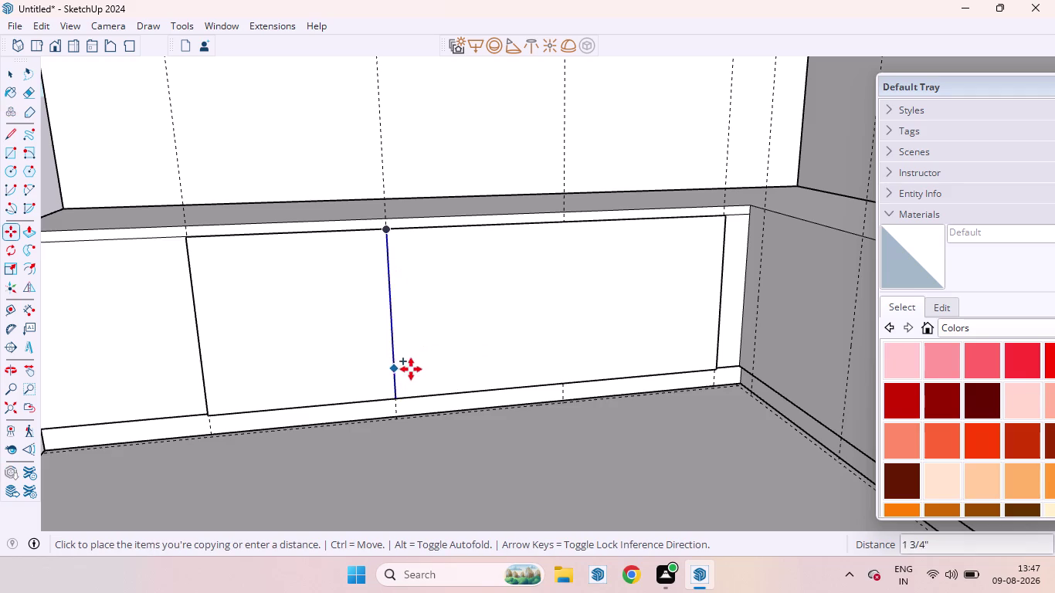
scroll(up, 3)
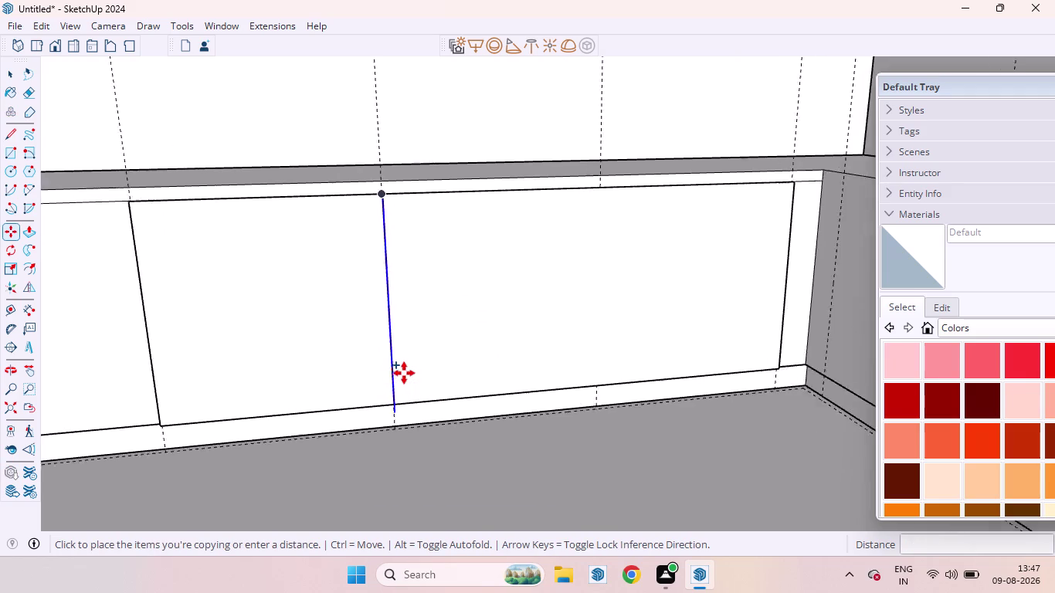
scroll(up, 3)
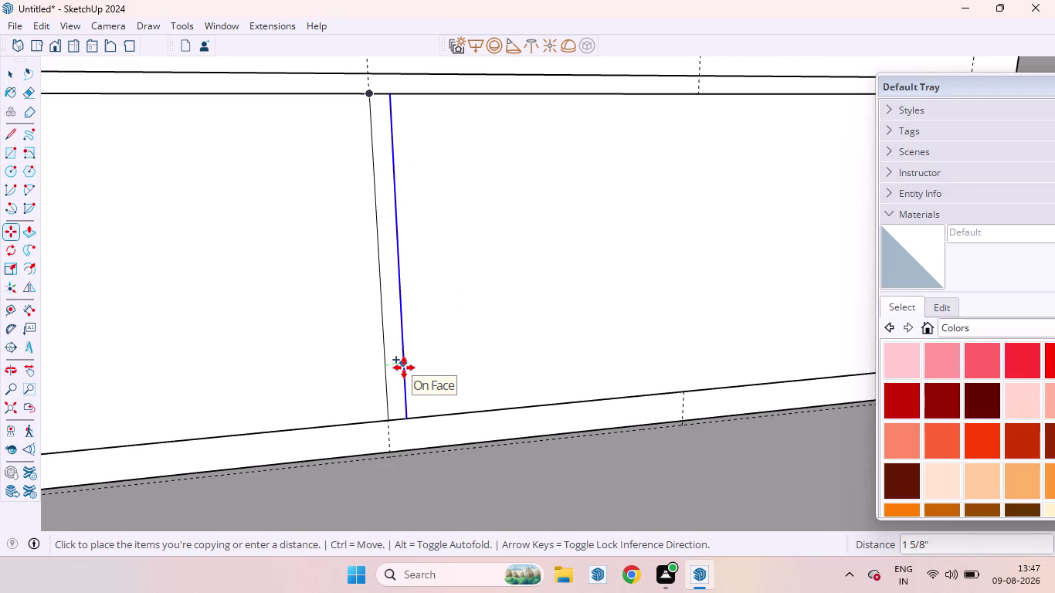
text(3MM)
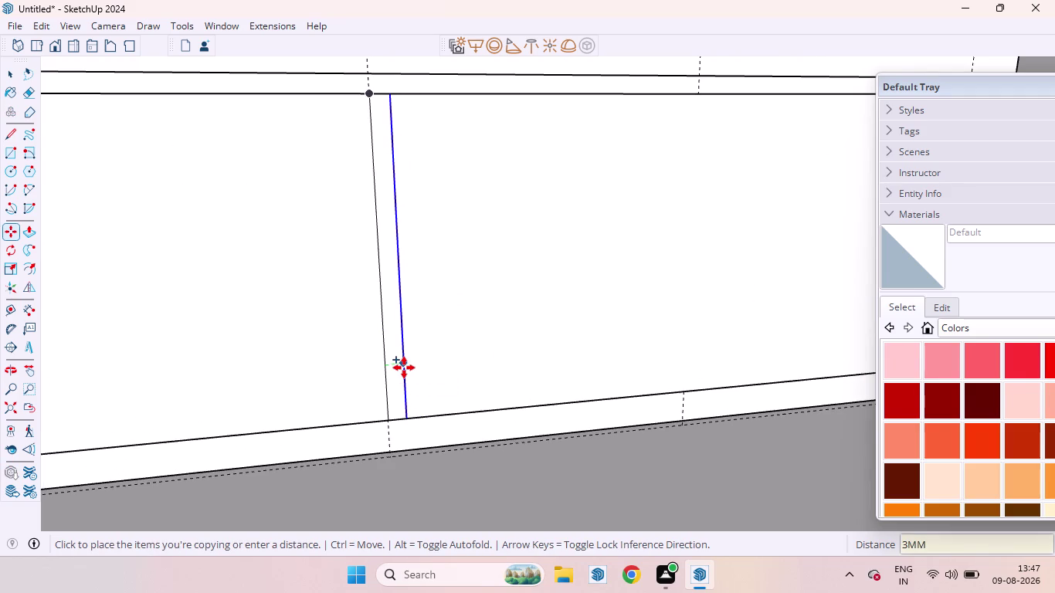
key(Return)
Make a second copy of the line offset 6 mm.
scroll(up, 3)
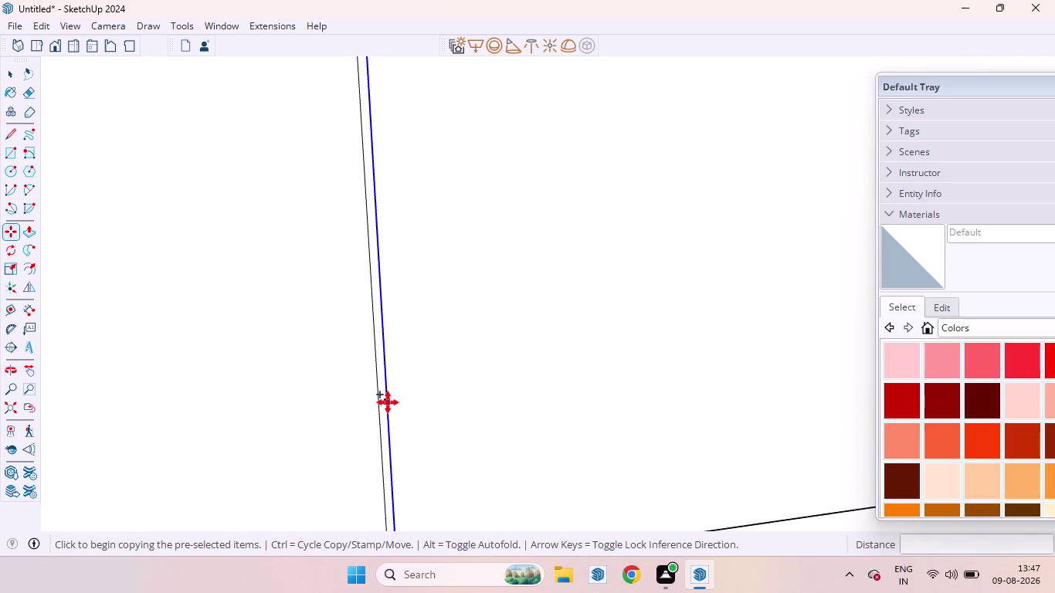
click(390, 403)
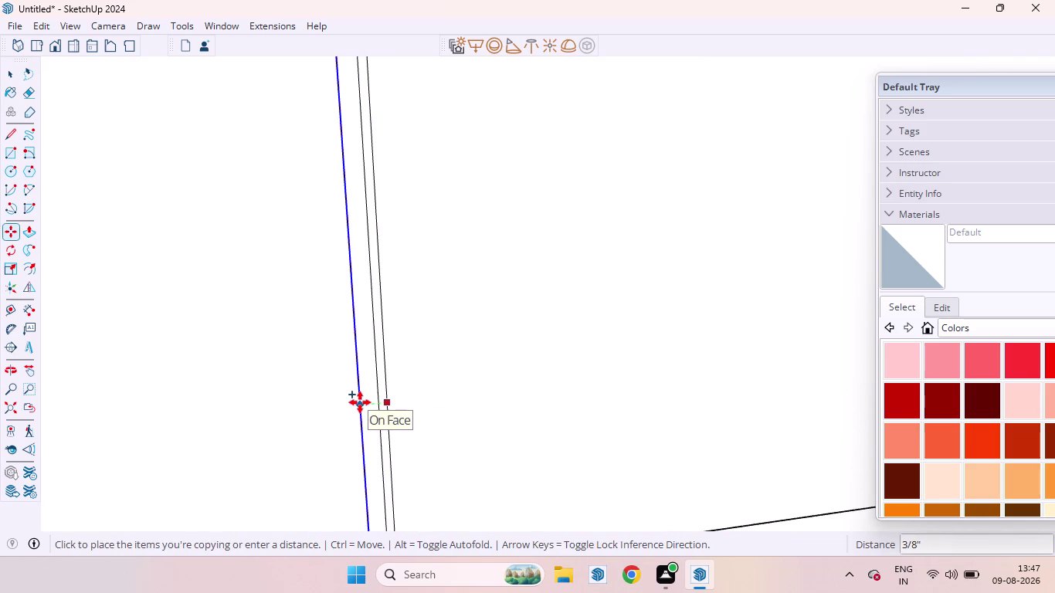
text(6MM)
key(Return)
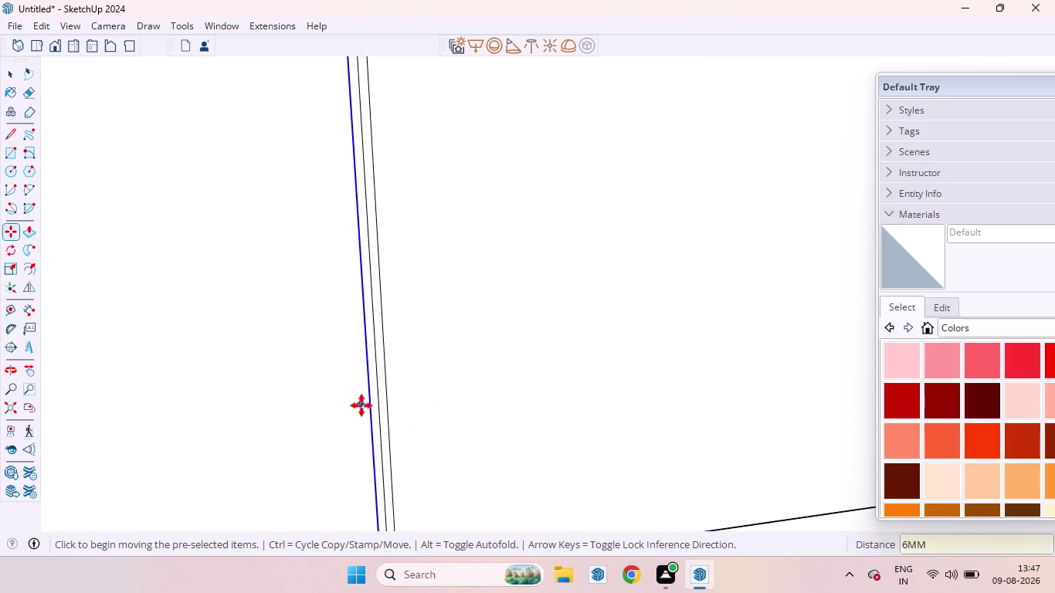
scroll(down, 3)
scroll(down, 3)
scroll(down, 3)
Select all three groove lines for moving along the bench front.
key(space)
scroll(up, 3)
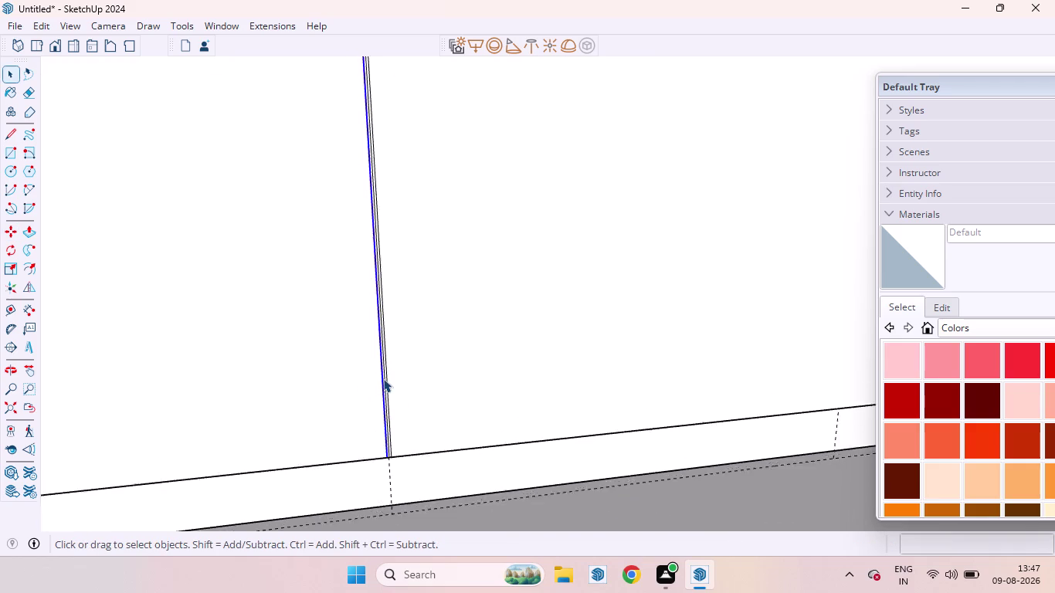
scroll(up, 3)
scroll(down, 3)
scroll(down, 3)
scroll(down, 3)
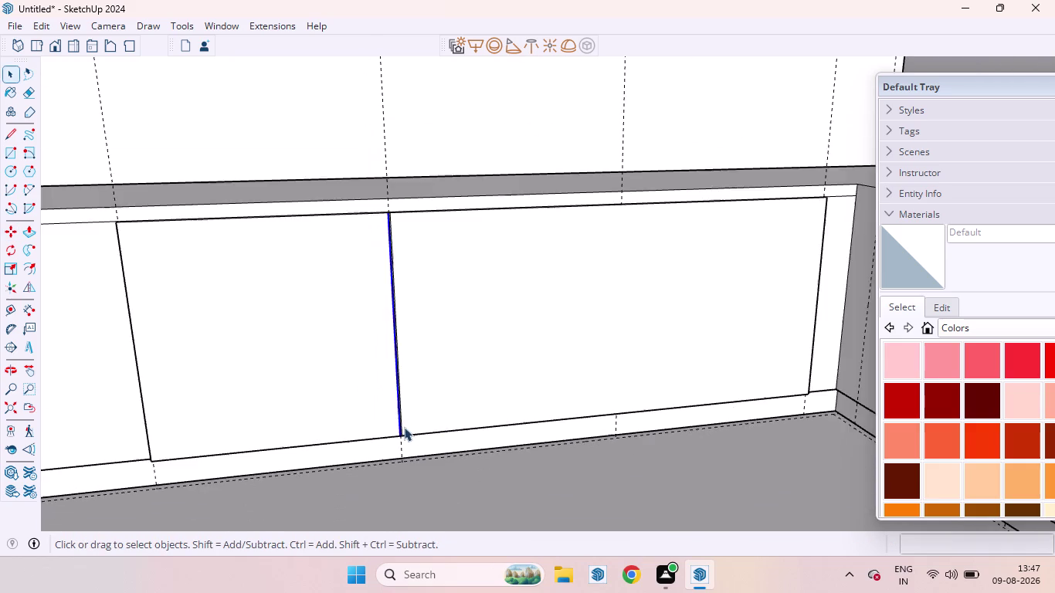
scroll(down, 3)
scroll(up, 3)
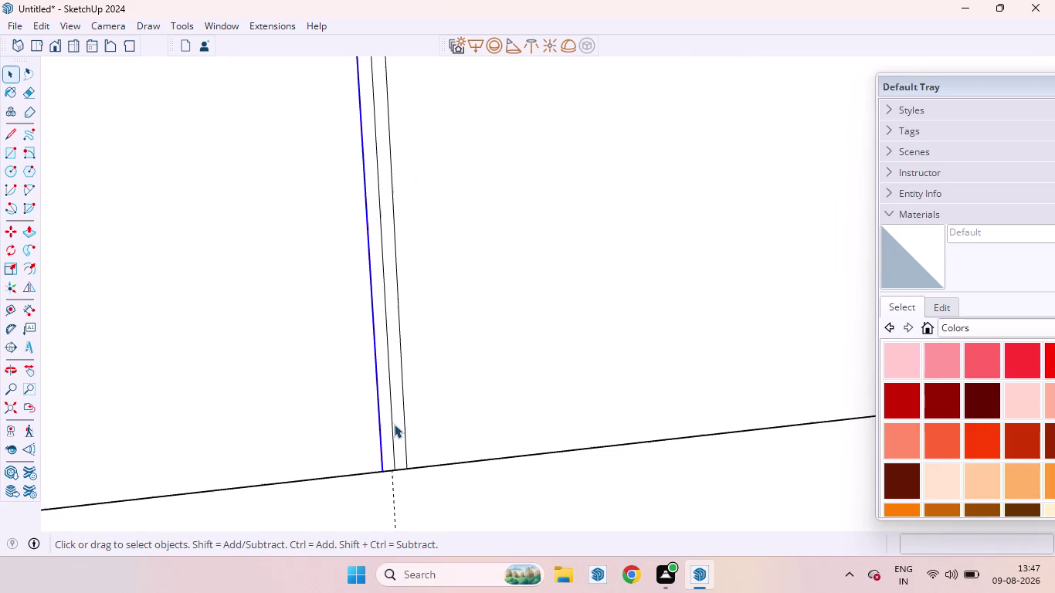
click(392, 466)
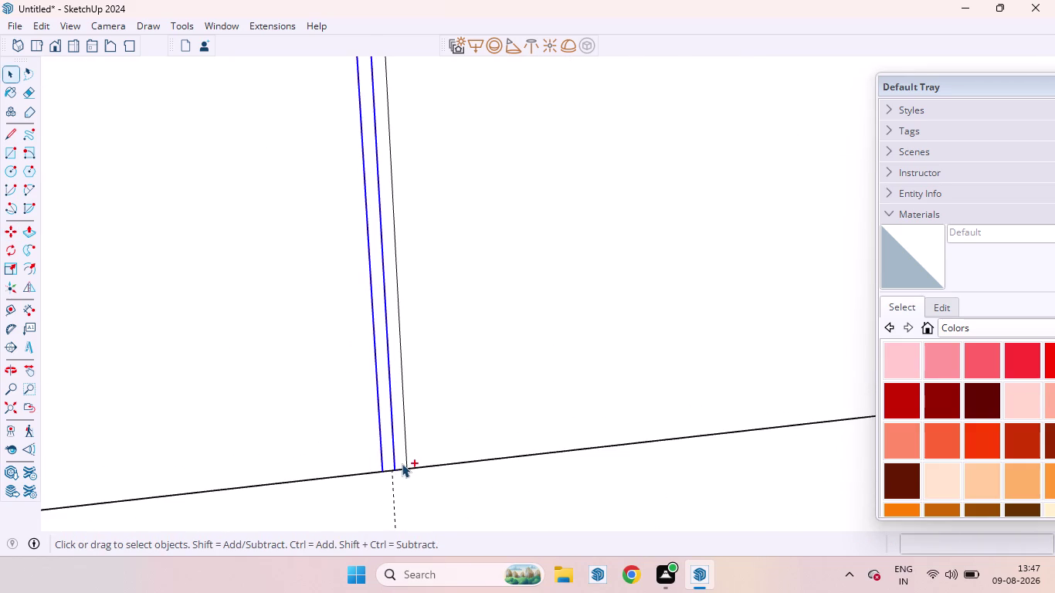
click(407, 461)
key(m)
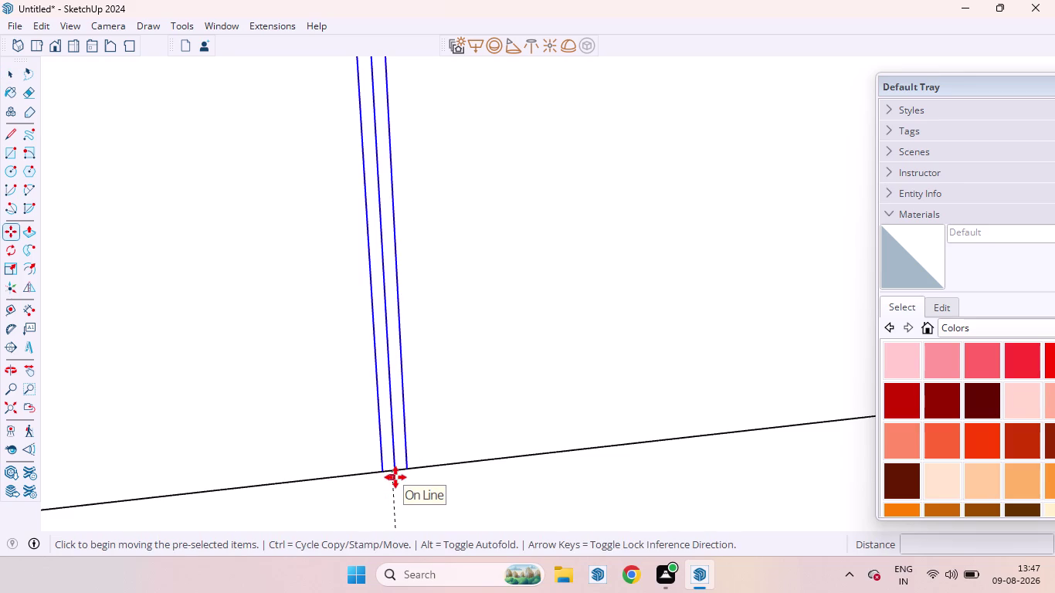
Place a copy of the three groove lines snapped to the bottom-edge endpoint.
click(396, 477)
scroll(down, 3)
scroll(down, 3)
scroll(up, 3)
scroll(down, 3)
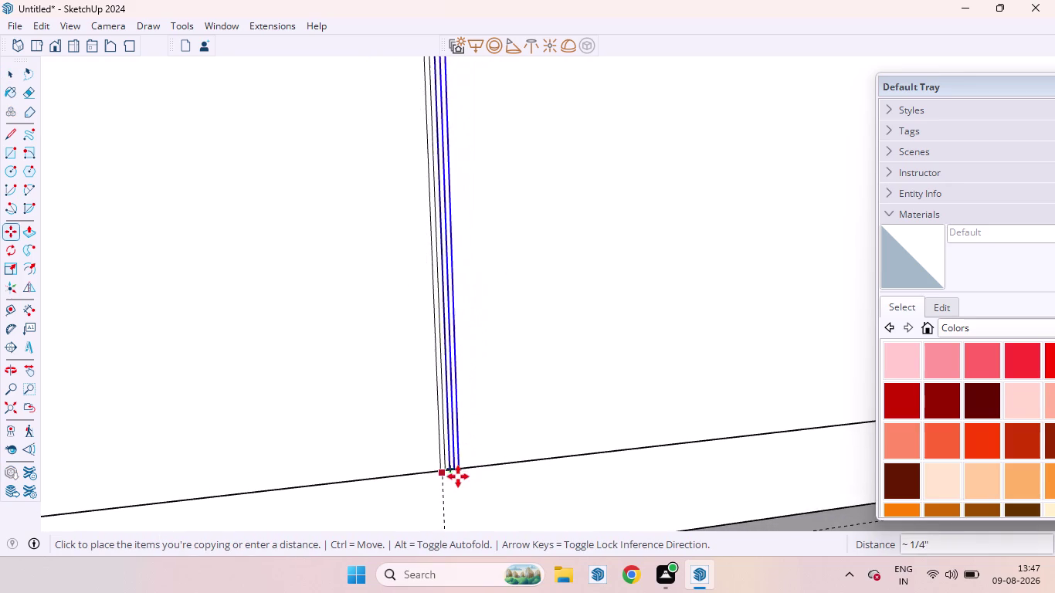
scroll(down, 3)
scroll(down, 3)
scroll(down, 3)
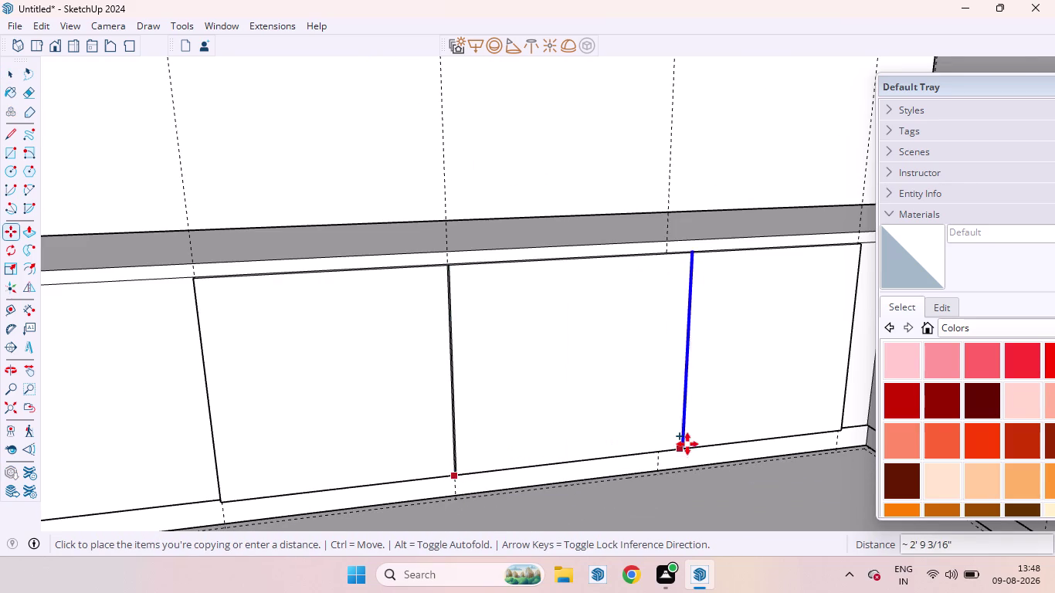
scroll(up, 3)
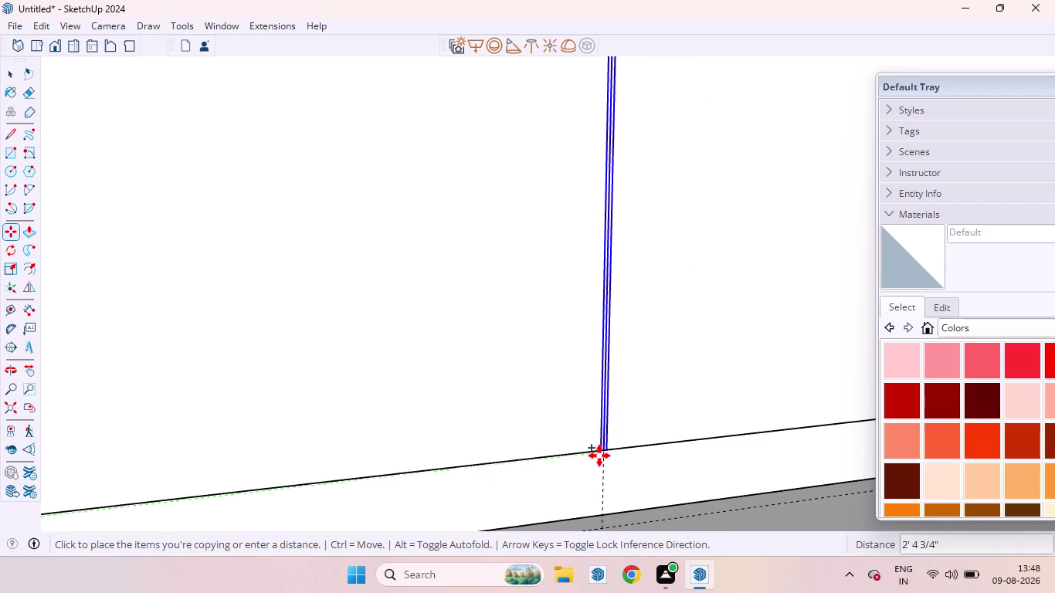
middle_drag(599, 455, 499, 427)
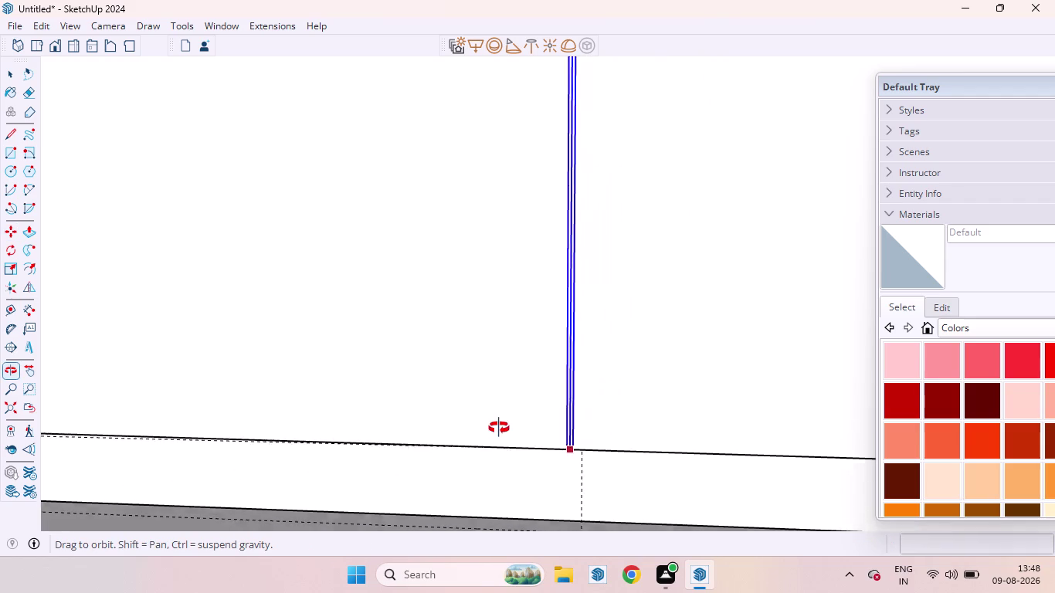
middle_drag(499, 428, 521, 354)
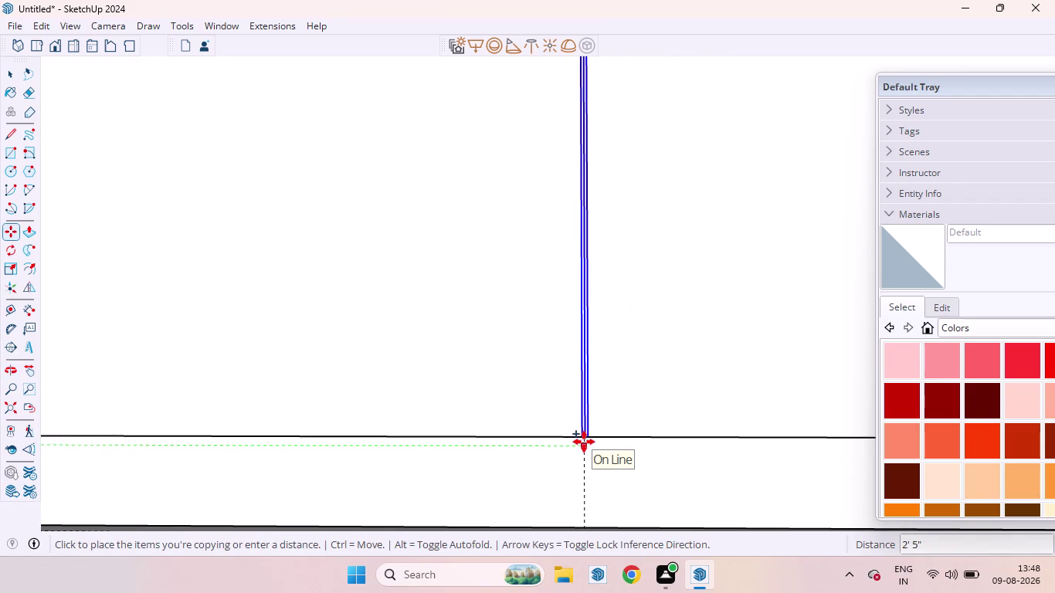
click(584, 442)
scroll(down, 3)
scroll(up, 3)
middle_drag(571, 478, 664, 444)
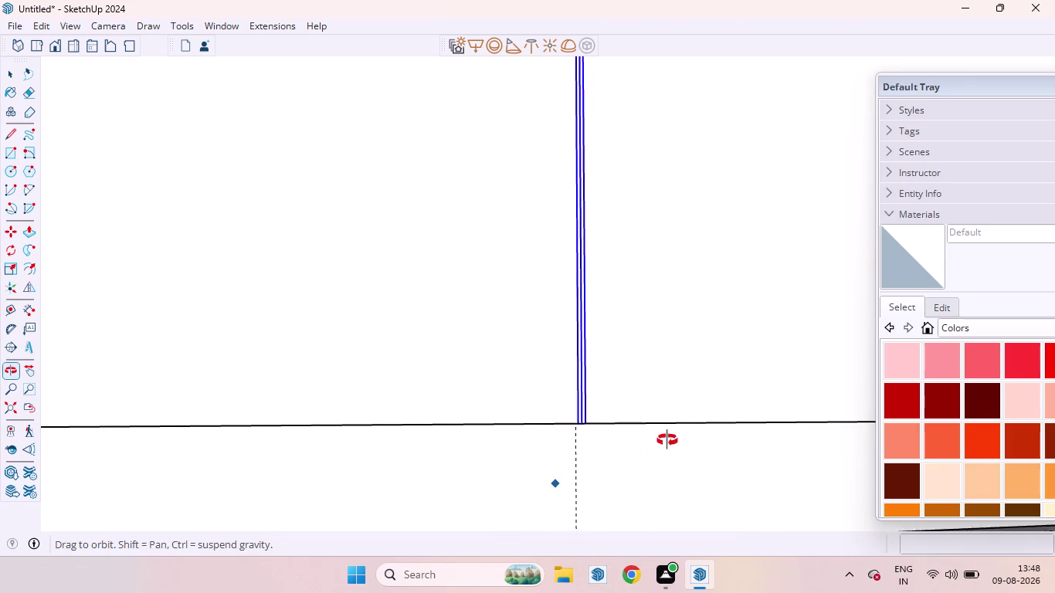
middle_drag(664, 444, 652, 482)
scroll(down, 3)
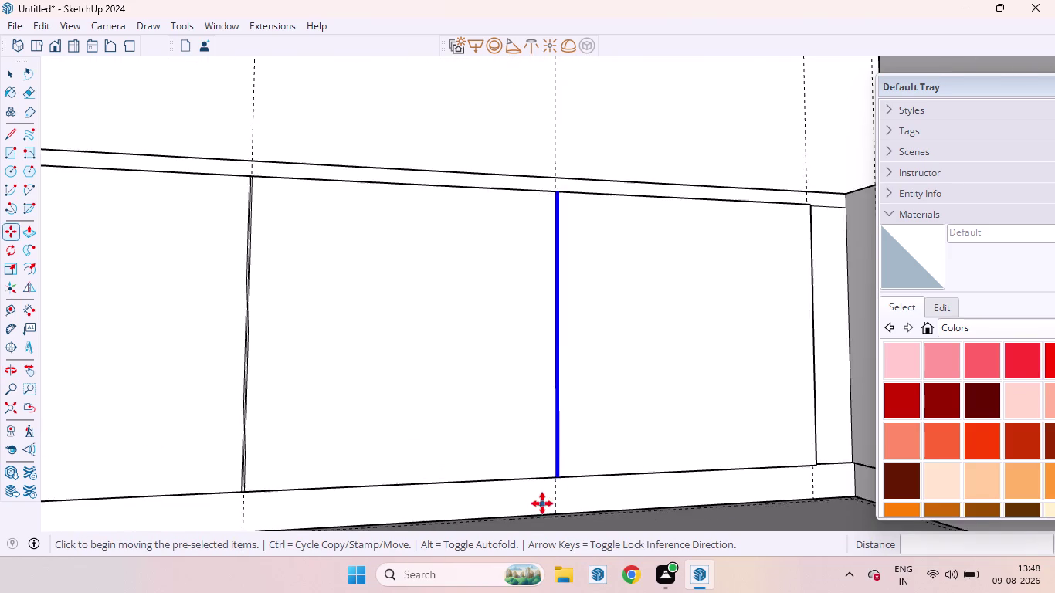
scroll(down, 3)
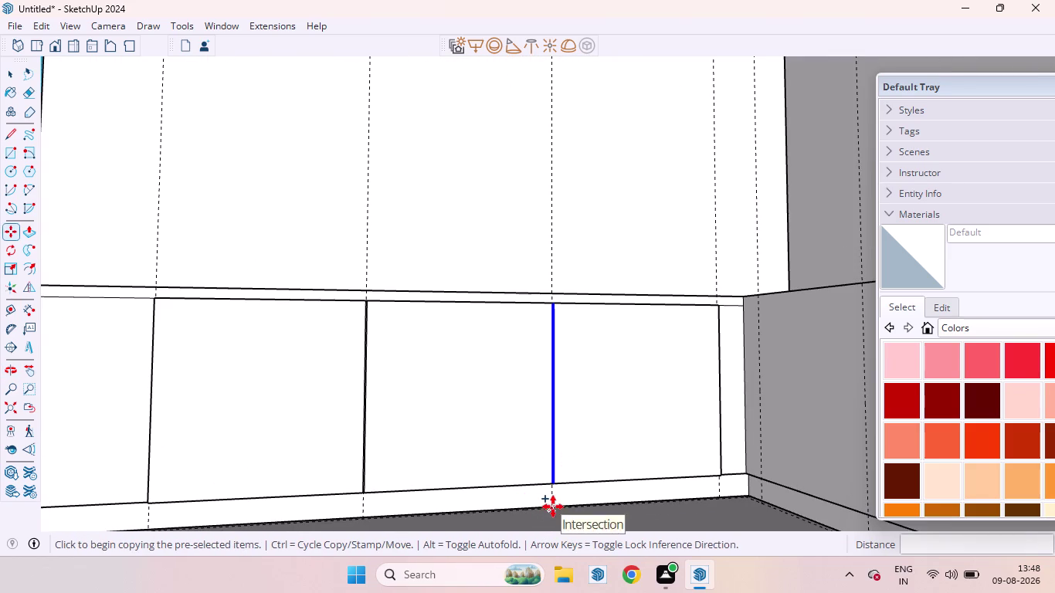
scroll(up, 3)
scroll(down, 3)
scroll(up, 3)
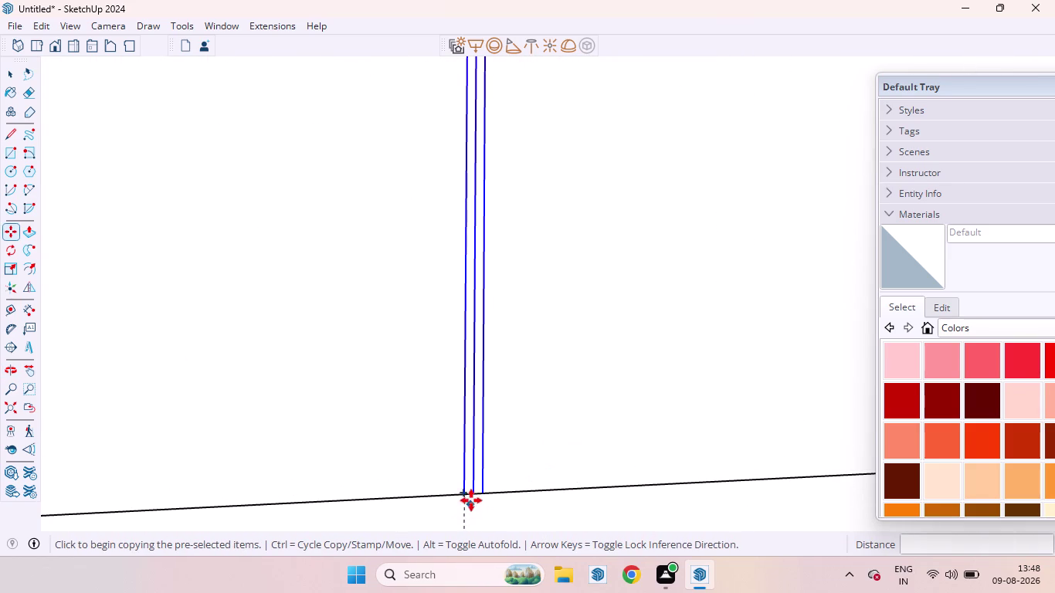
Start another copy of the groove lines, checking its position near the corner.
click(474, 495)
scroll(down, 3)
scroll(down, 3)
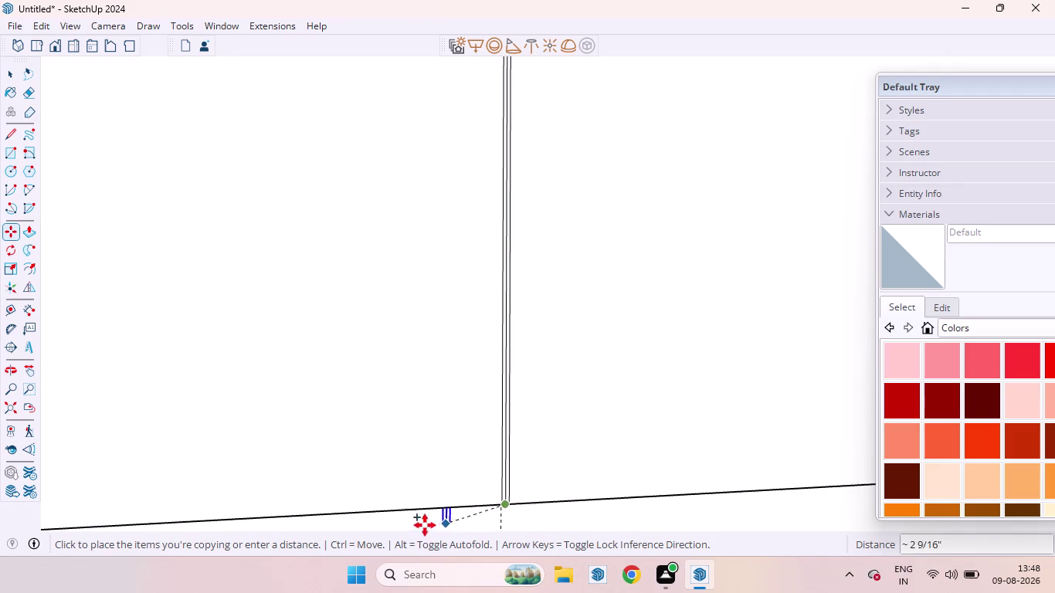
scroll(down, 3)
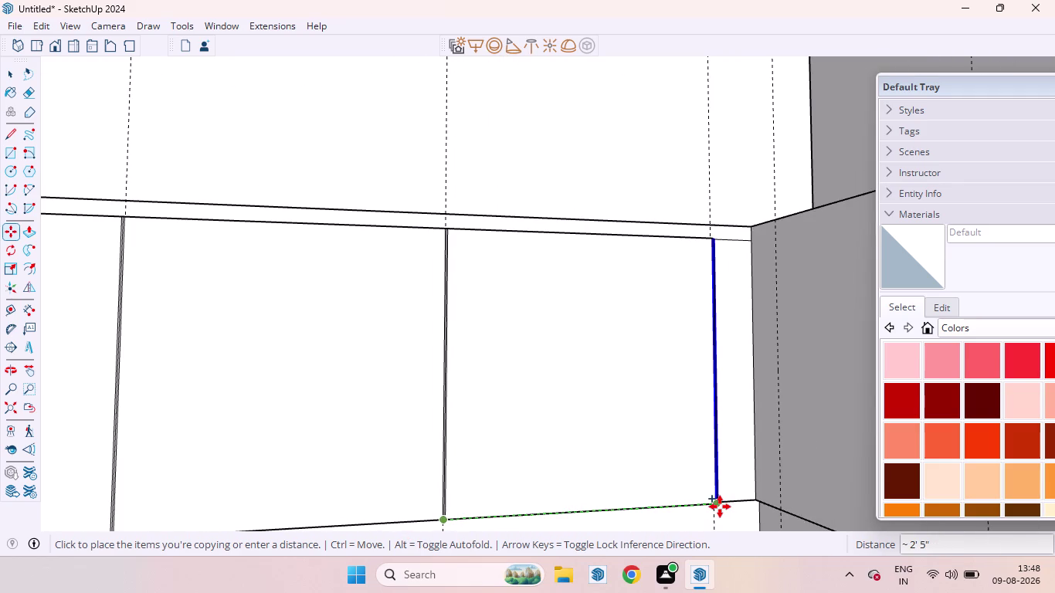
scroll(up, 3)
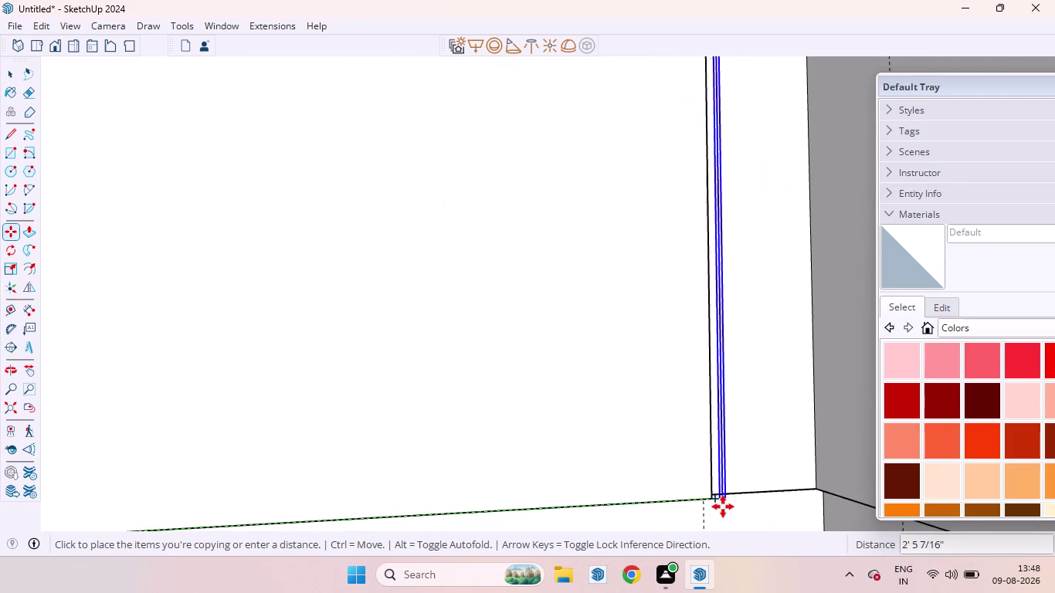
scroll(up, 3)
scroll(down, 3)
scroll(up, 3)
scroll(up, 3)
middle_drag(718, 515, 484, 516)
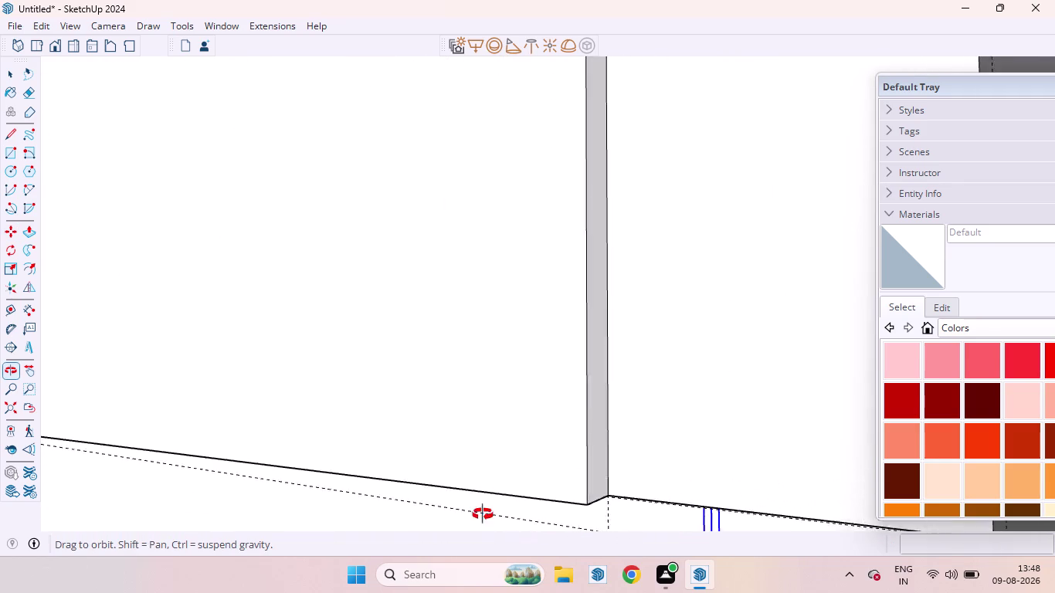
middle_drag(485, 517, 607, 502)
scroll(down, 3)
scroll(down, 3)
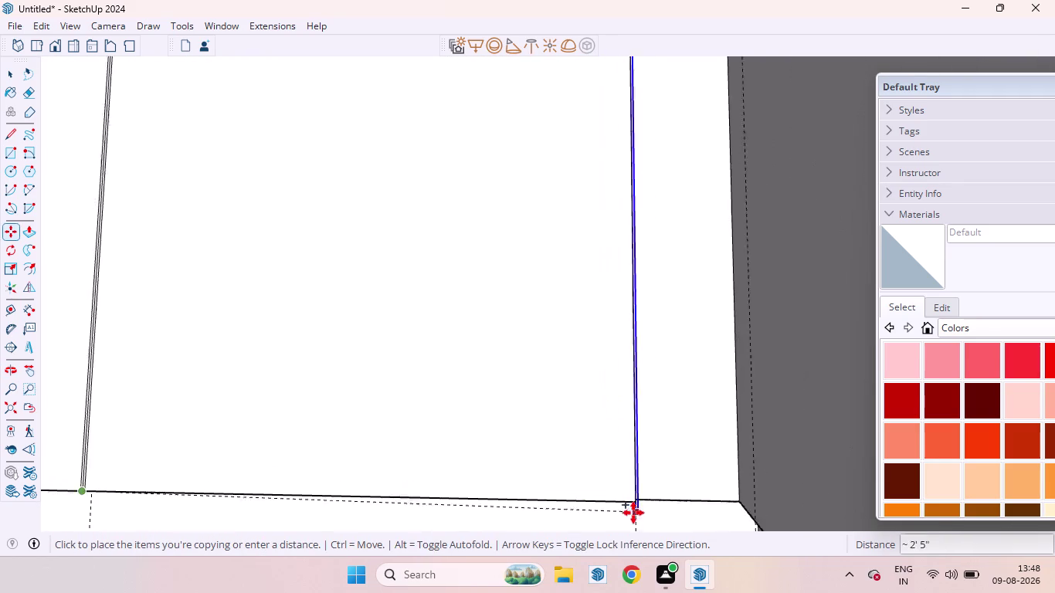
scroll(down, 3)
scroll(down, 3)
scroll(up, 3)
scroll(down, 3)
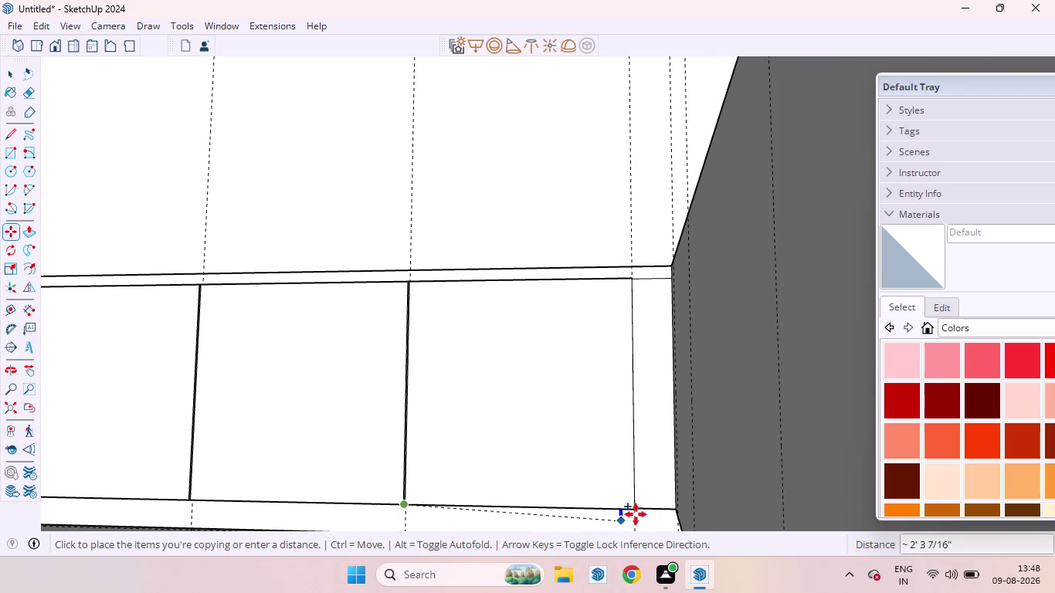
scroll(up, 3)
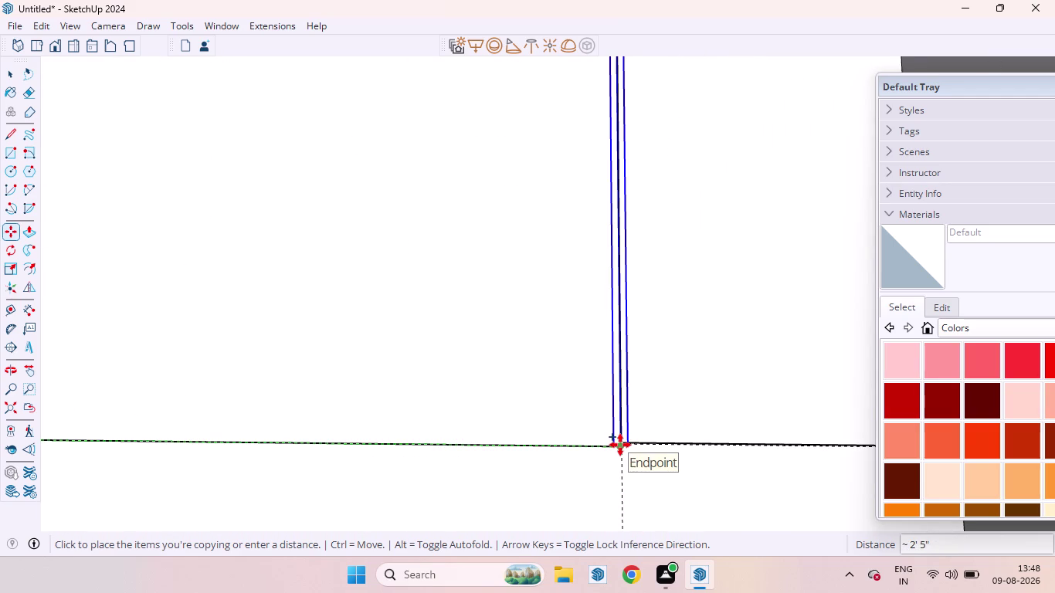
Place the divider copy at the endpoint and repeat a push/pull on a nearby face.
click(620, 445)
key(space)
click(665, 380)
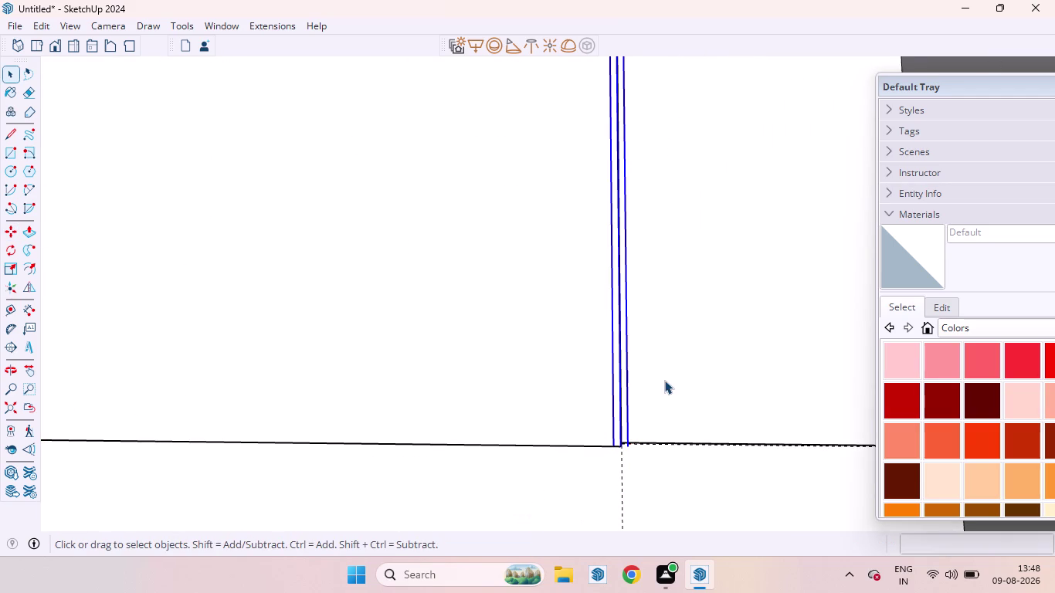
key(p)
double_click(664, 380)
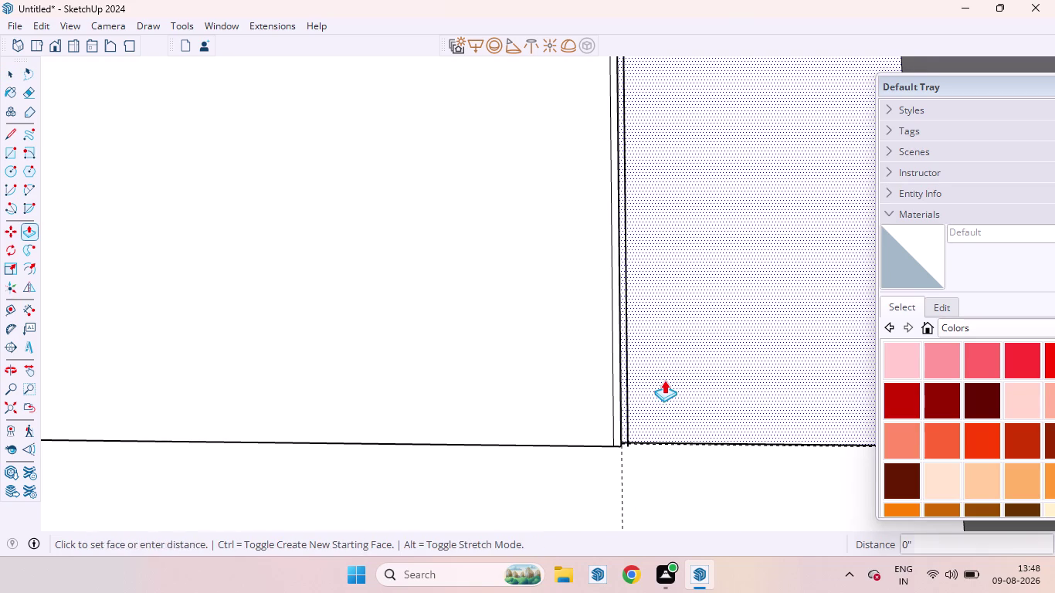
scroll(down, 3)
key(space)
scroll(up, 3)
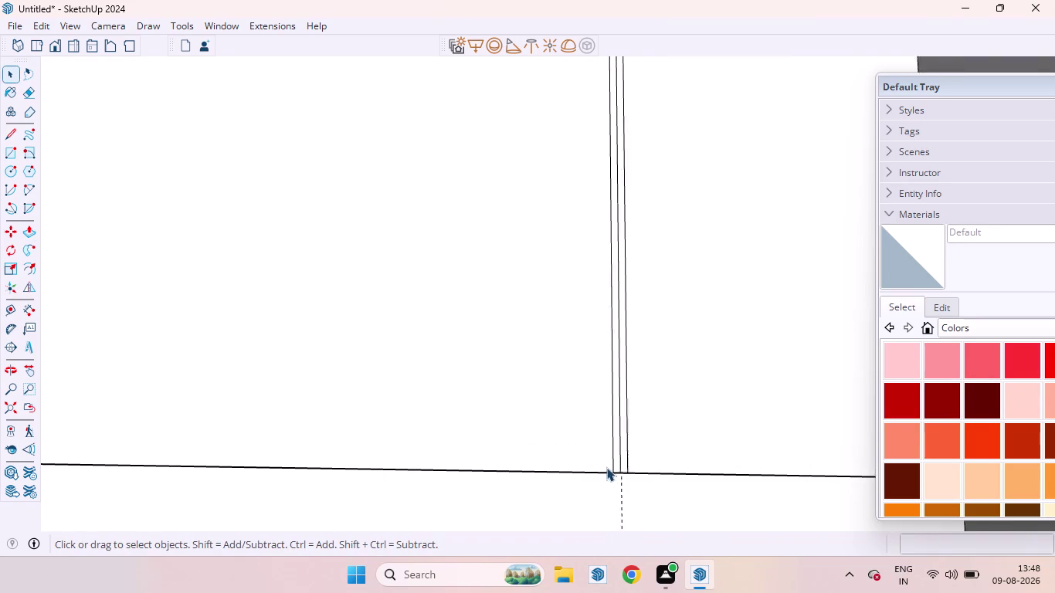
scroll(up, 3)
Delete the first gap's middle divider line and recess that gap 18 mm.
click(631, 459)
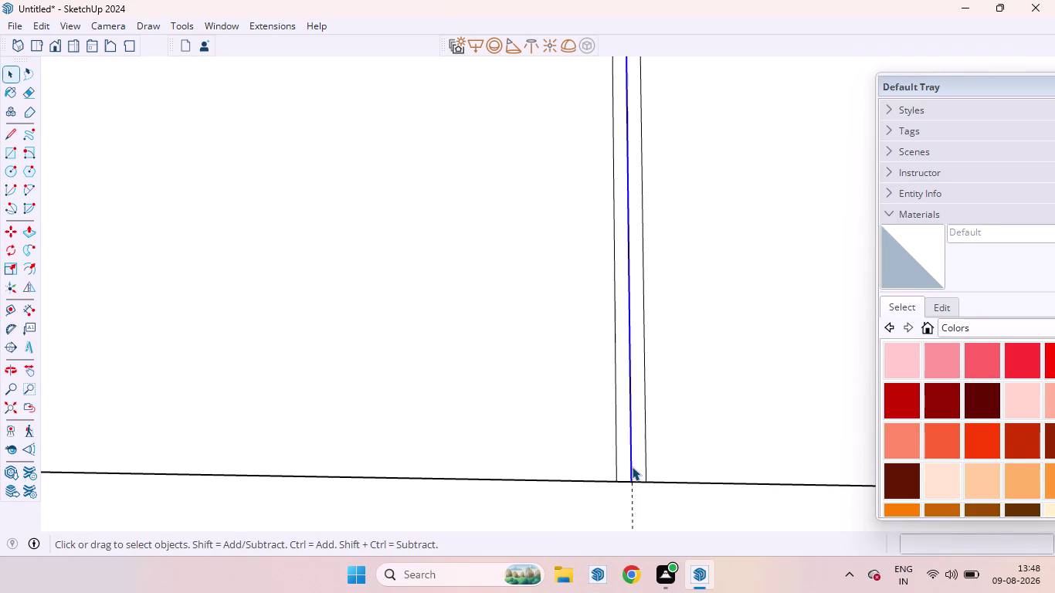
key(Delete)
scroll(down, 3)
click(631, 452)
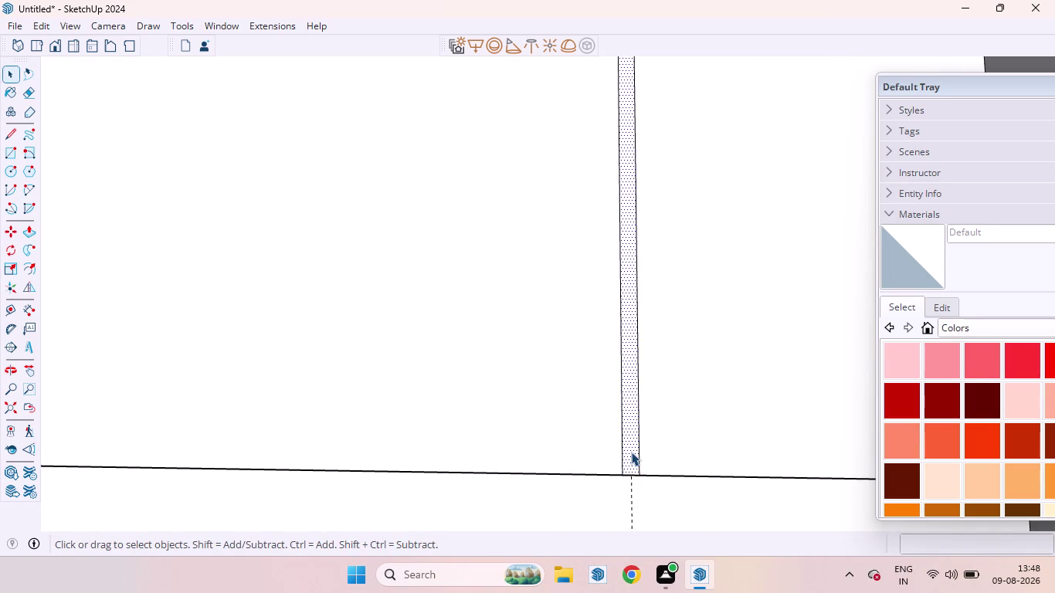
key(p)
drag(631, 452, 630, 446)
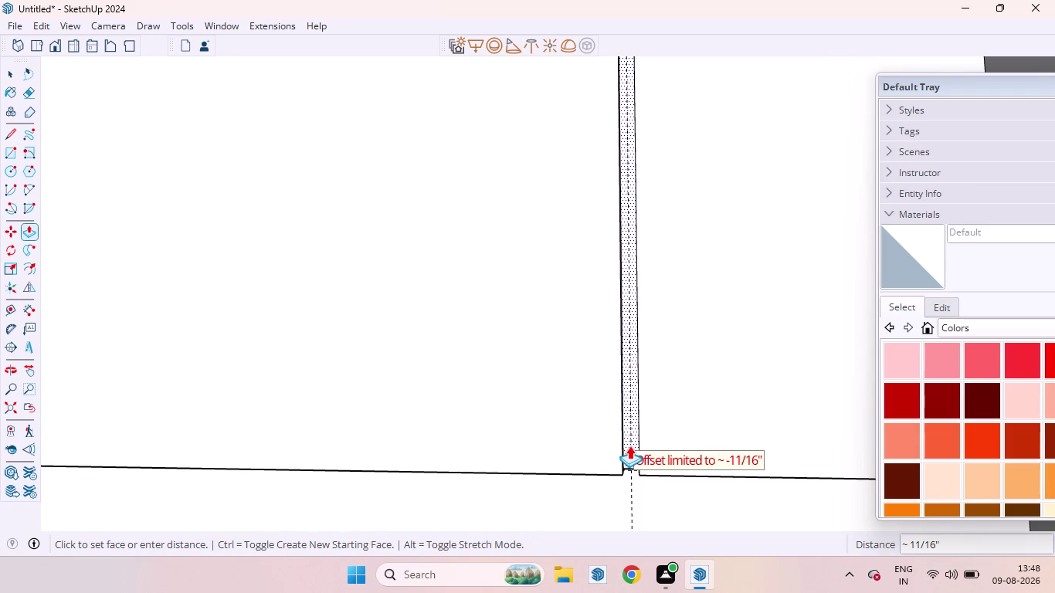
drag(630, 445, 629, 444)
text(18MM)
key(Return)
scroll(down, 3)
scroll(down, 3)
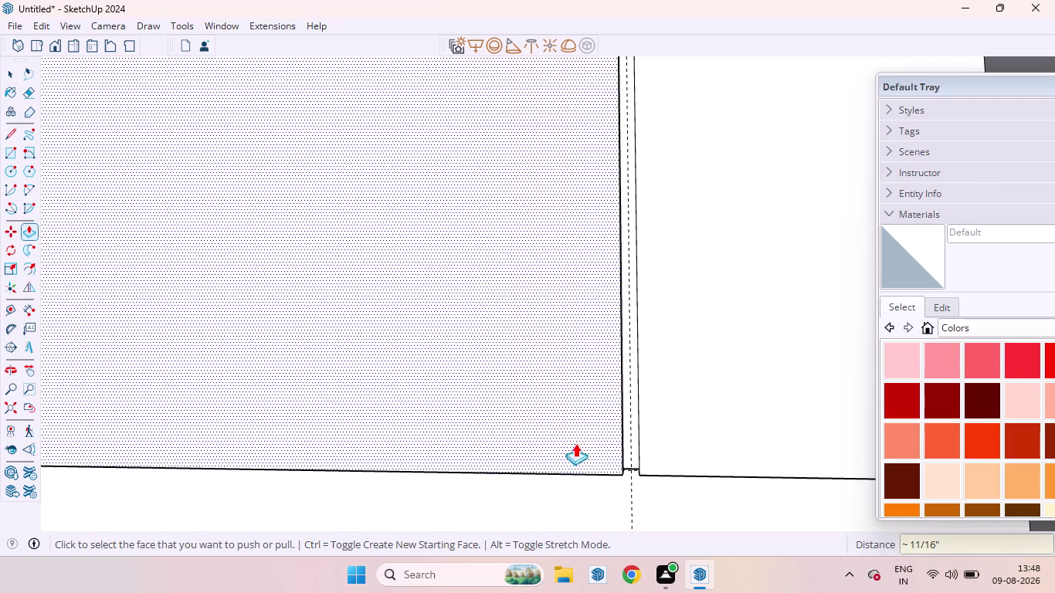
scroll(down, 3)
scroll(up, 3)
scroll(down, 3)
scroll(down, 3)
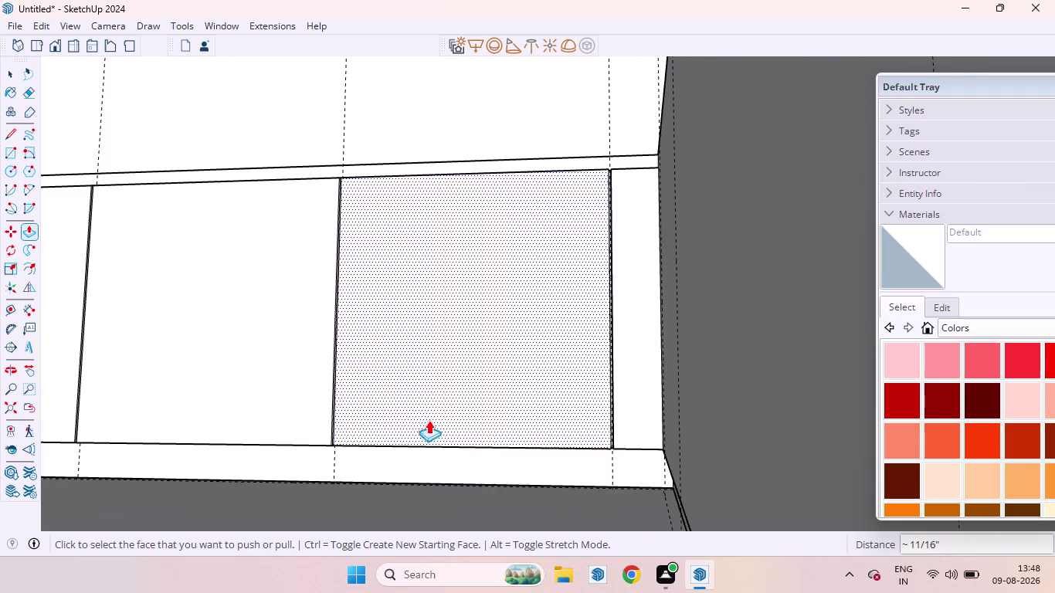
scroll(up, 3)
scroll(up, 3)
key(space)
scroll(up, 3)
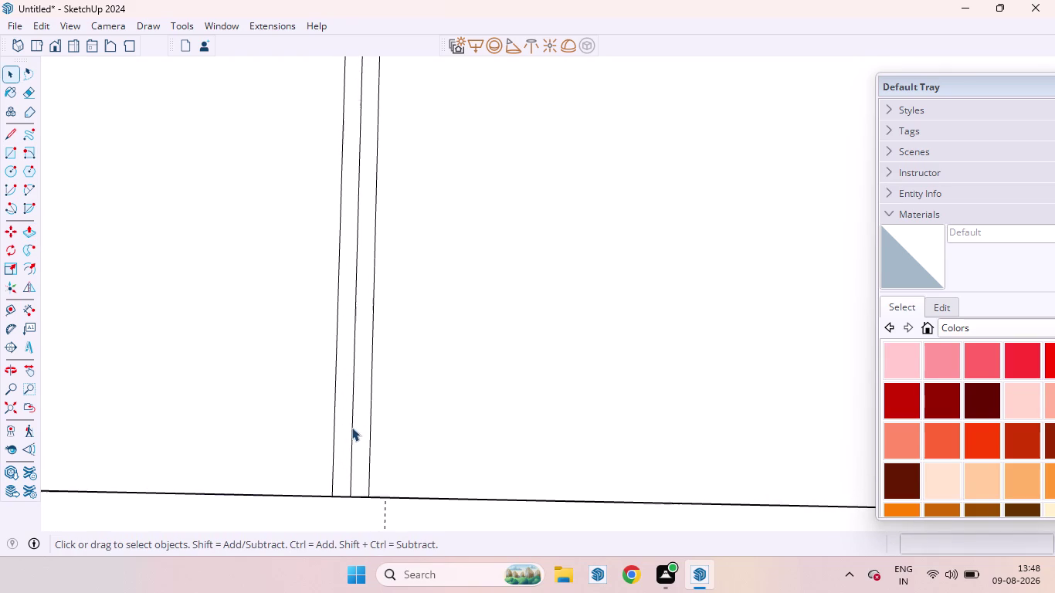
Remove the next gap's middle line and repeat the 18 mm recess there.
click(352, 427)
key(BackSpace)
click(353, 427)
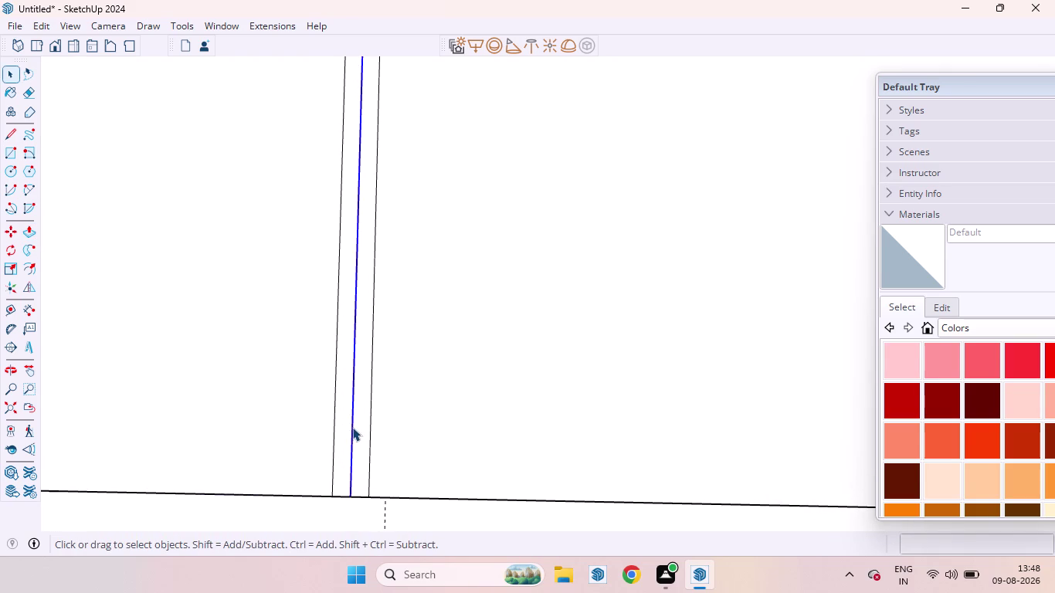
key(Delete)
click(356, 442)
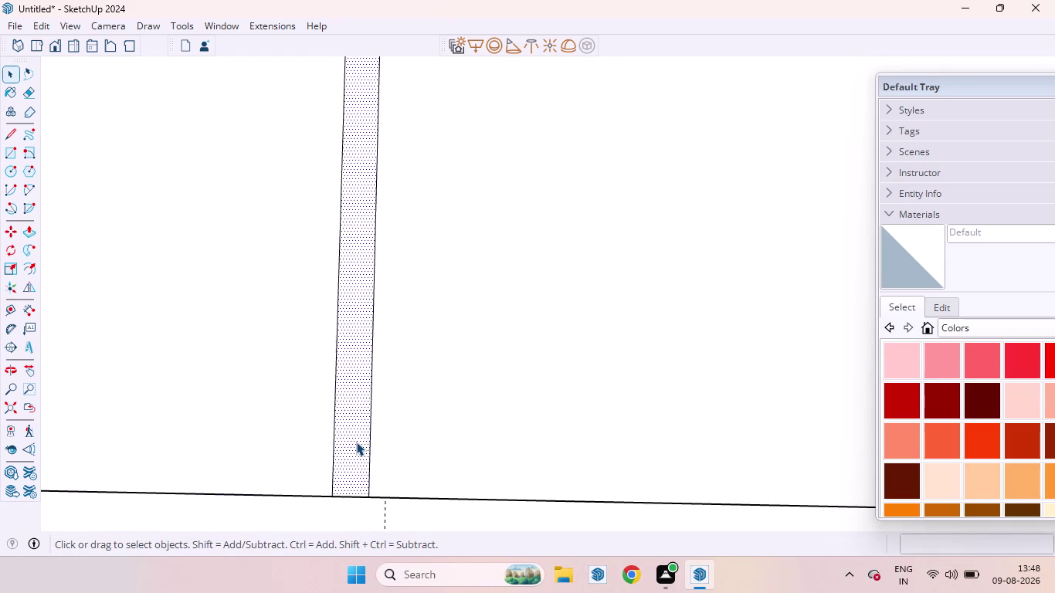
key(p)
double_click(356, 442)
scroll(down, 3)
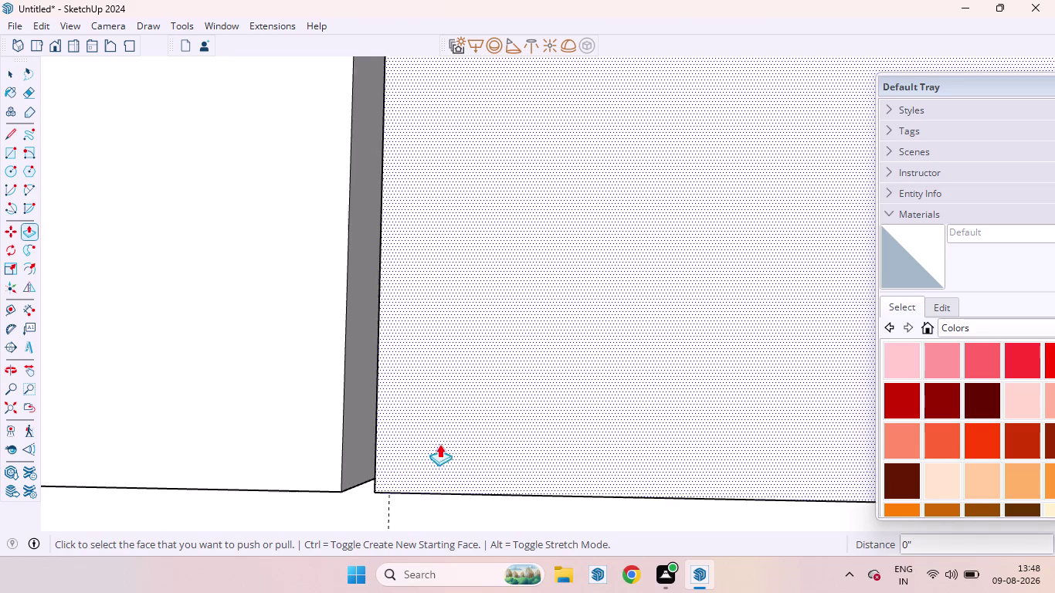
scroll(down, 3)
scroll(down, 3)
scroll(up, 3)
scroll(down, 3)
scroll(down, 3)
scroll(down, 3)
scroll(down, 3)
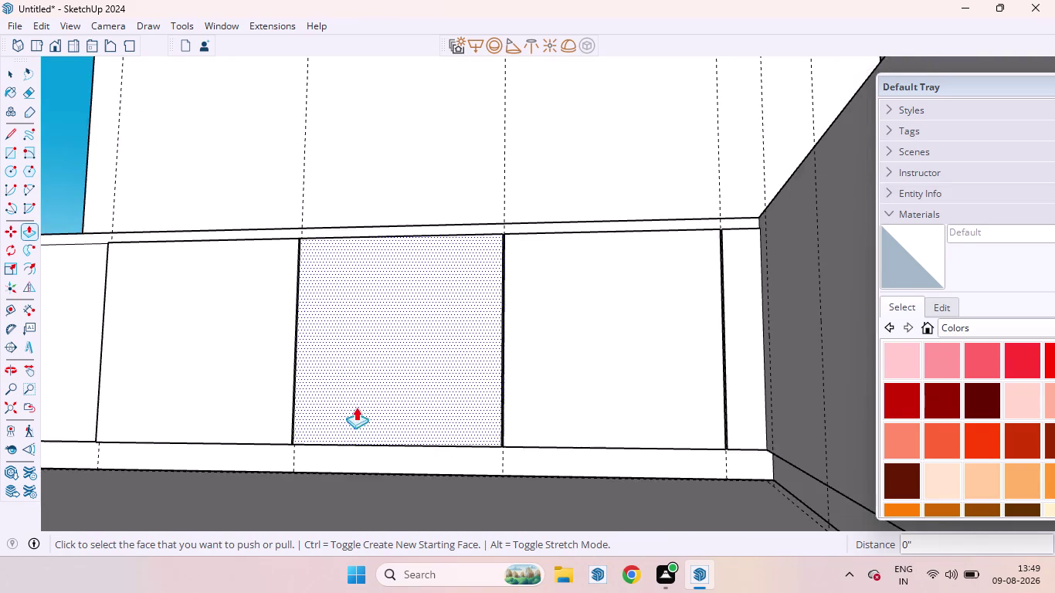
scroll(up, 3)
key(space)
scroll(up, 3)
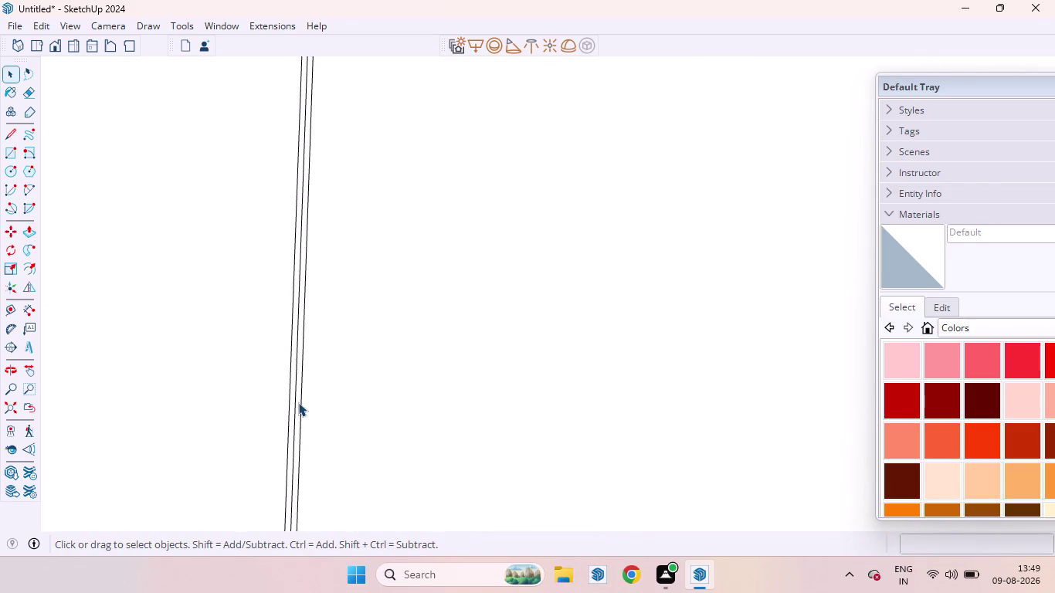
Delete the third gap's middle line and push that gap in 18 mm too.
click(292, 420)
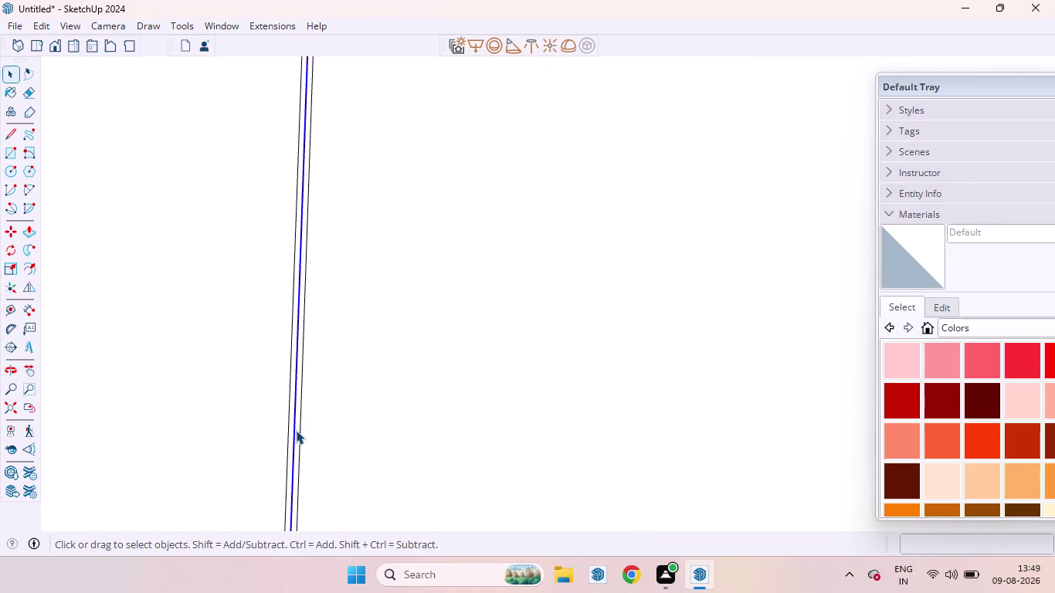
key(Delete)
click(296, 430)
key(p)
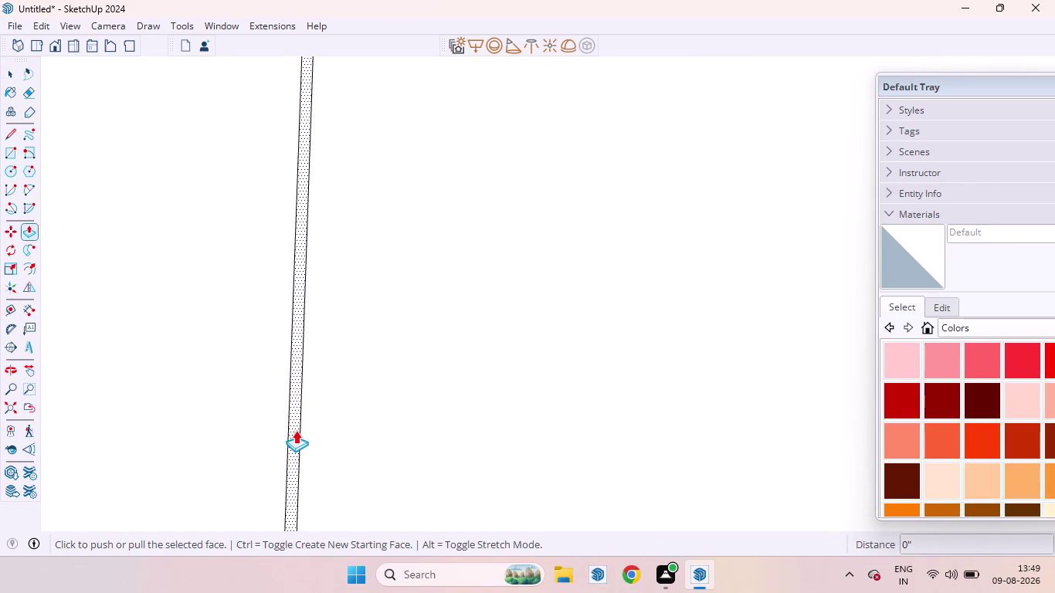
double_click(296, 430)
scroll(down, 3)
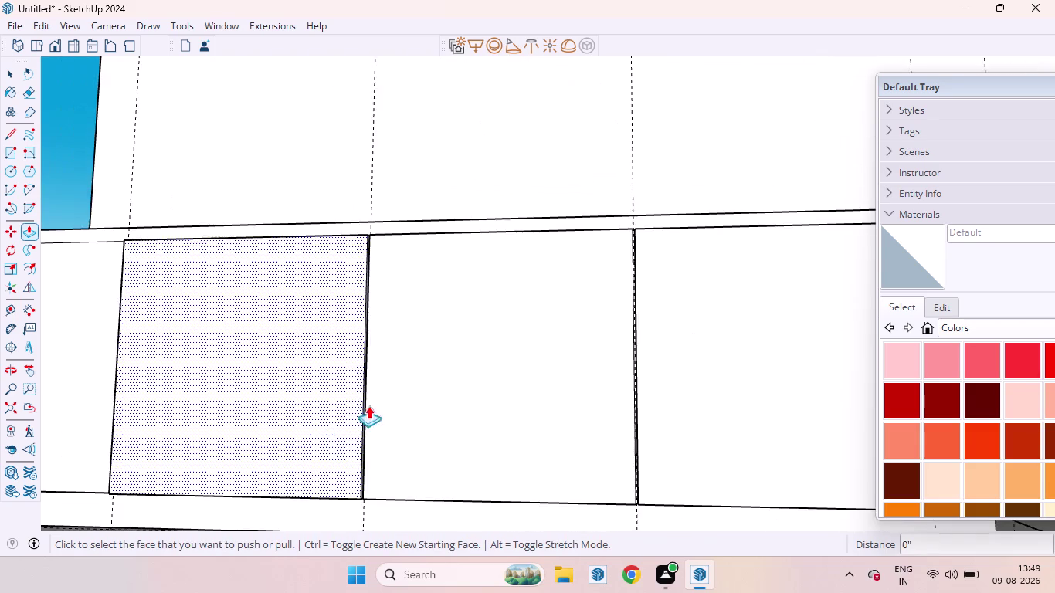
scroll(up, 3)
scroll(down, 3)
scroll(down, 3)
key(space)
scroll(down, 3)
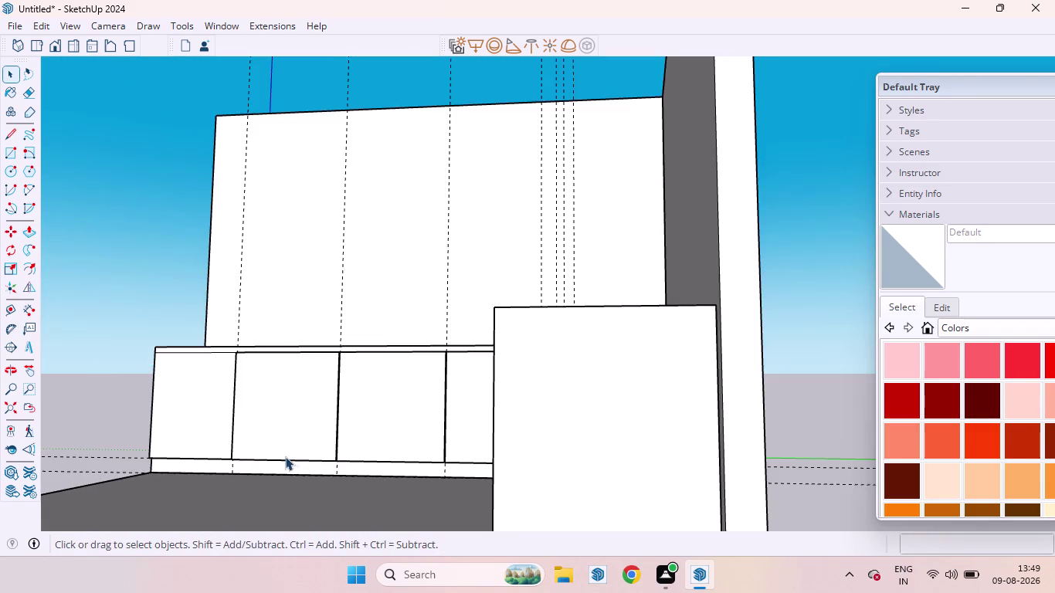
Orbit and zoom to inspect the bench doors from the front and the room interior.
middle_drag(290, 459, 616, 517)
scroll(up, 3)
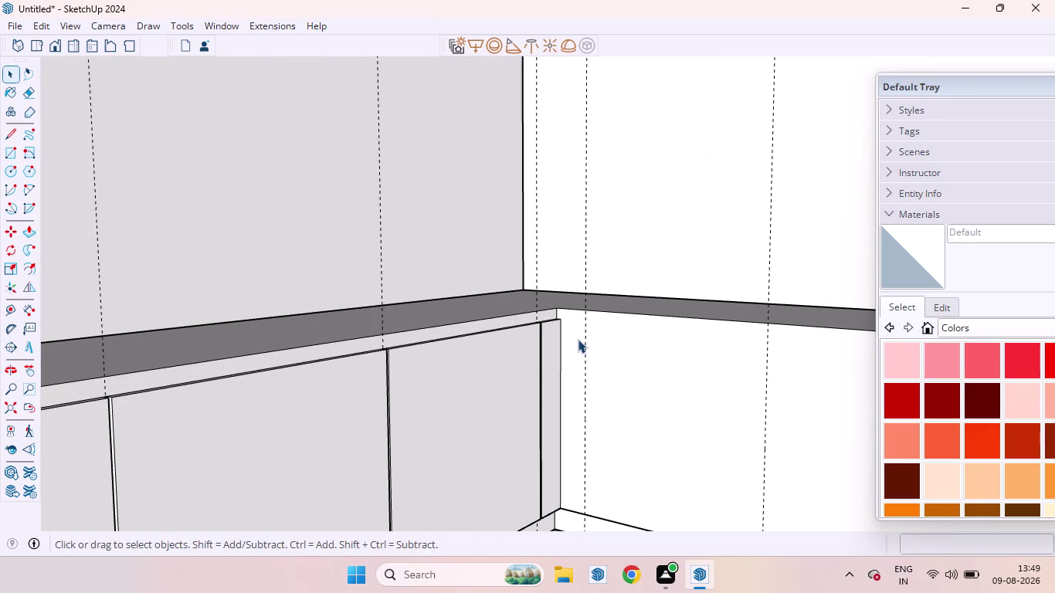
scroll(down, 3)
scroll(down, 3)
scroll(up, 3)
scroll(down, 3)
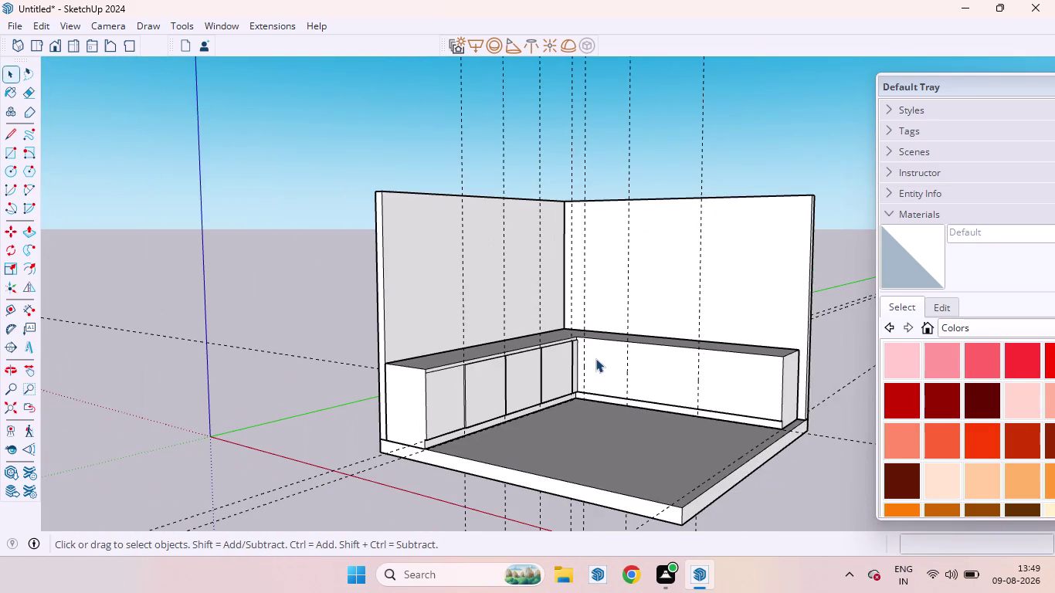
scroll(up, 3)
middle_drag(621, 407, 637, 382)
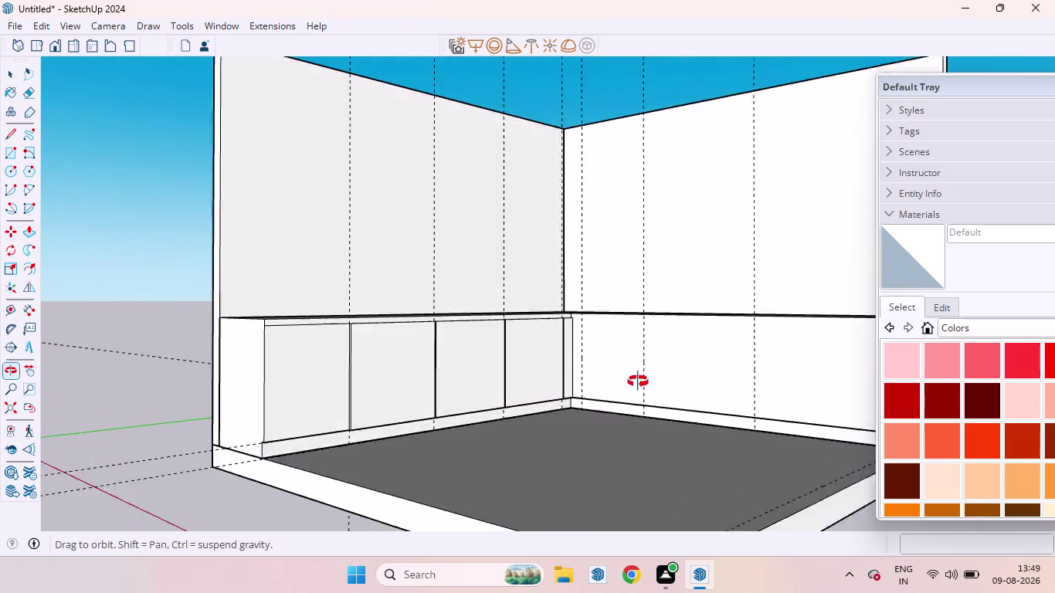
middle_drag(637, 382, 643, 383)
scroll(down, 3)
scroll(up, 3)
scroll(down, 3)
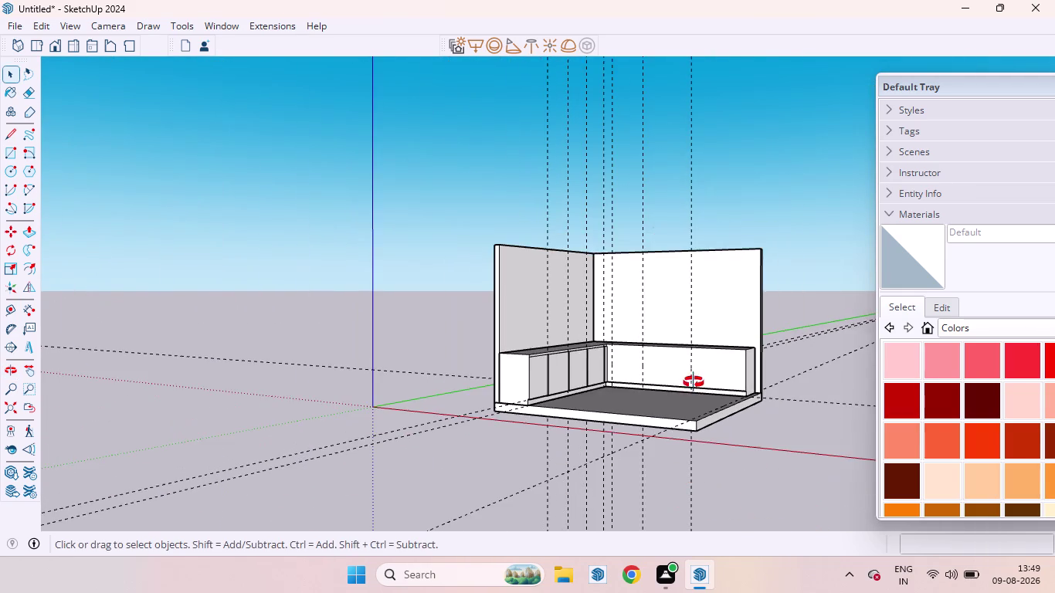
Orbit to look down into the room from above, using a right-click menu command.
middle_drag(694, 381, 807, 485)
right_click(816, 415)
click(847, 465)
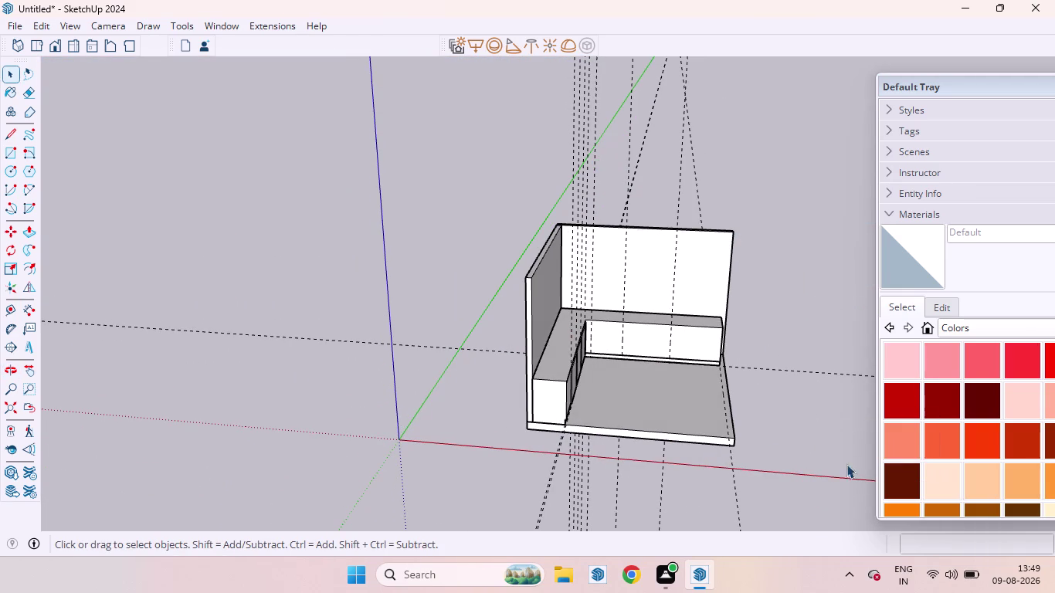
scroll(up, 3)
middle_drag(741, 361, 715, 512)
scroll(up, 3)
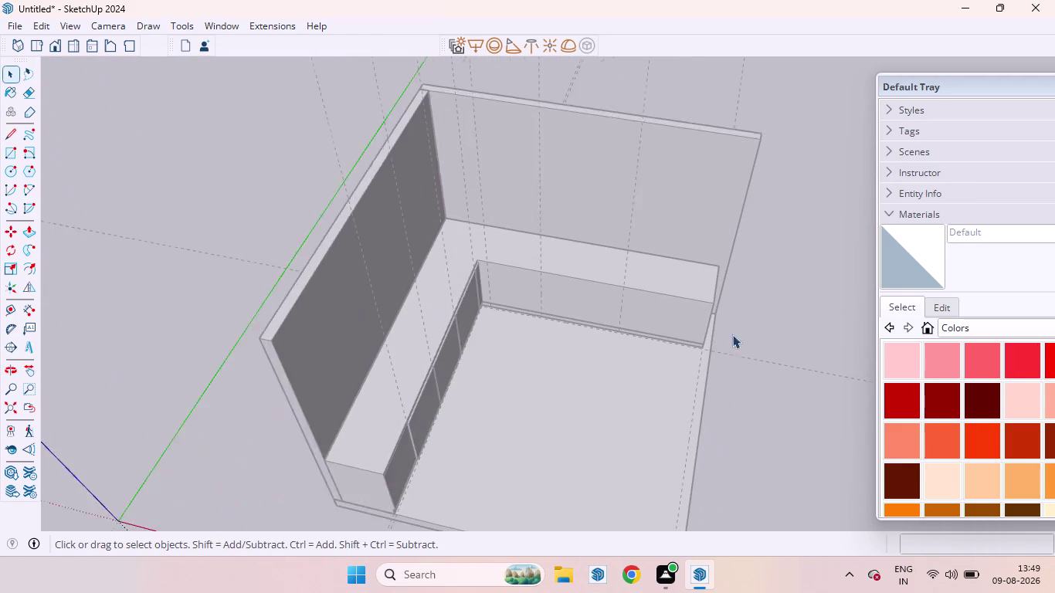
scroll(up, 3)
Draw a thin 4-inch rectangle along the floor slab's right edge.
key(r)
scroll(up, 3)
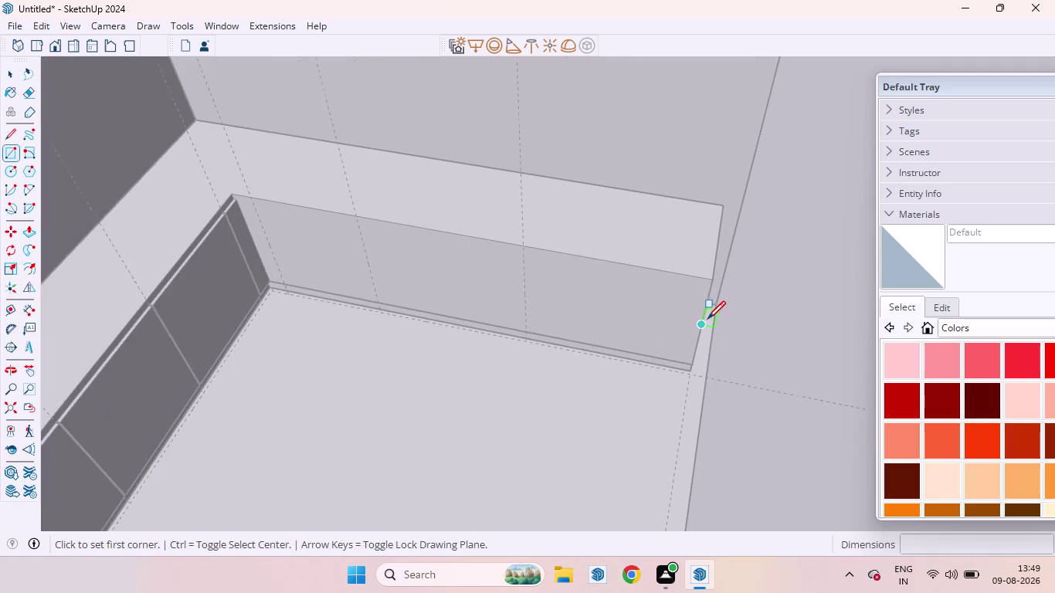
middle_drag(708, 319, 621, 277)
scroll(up, 3)
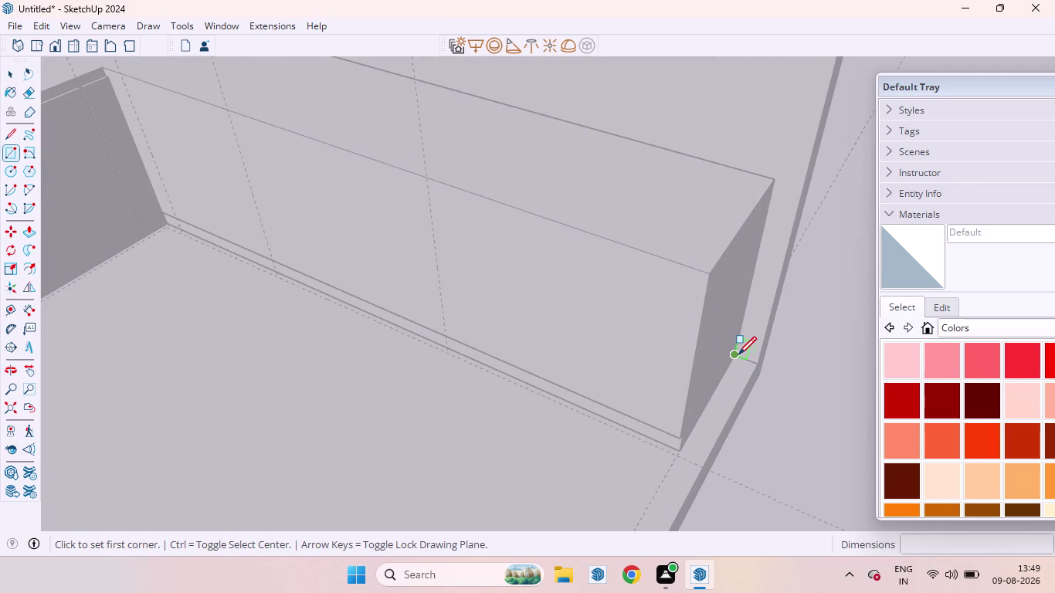
click(736, 355)
scroll(down, 3)
scroll(down, 3)
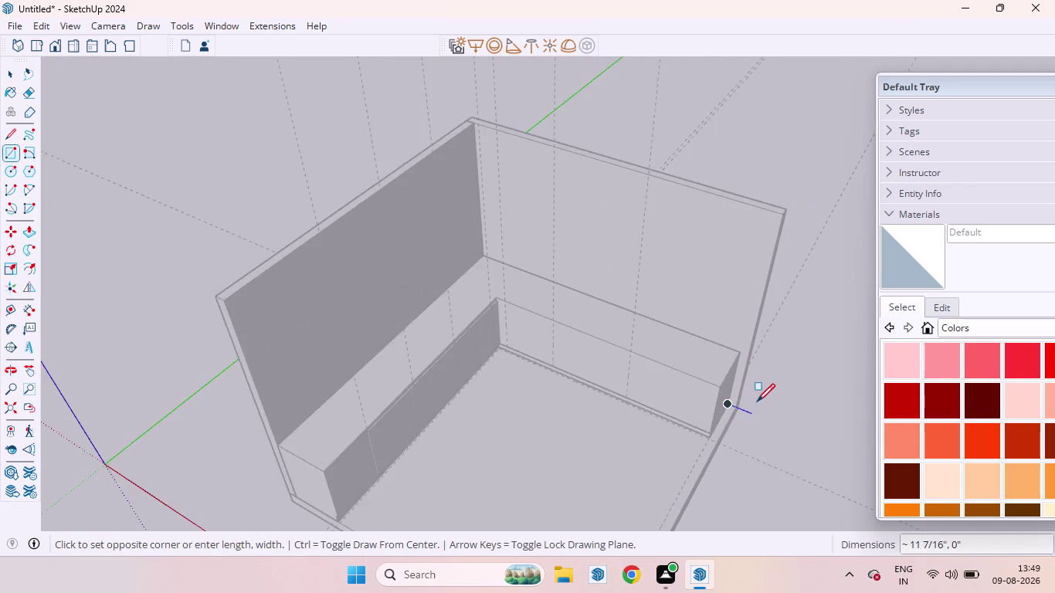
scroll(down, 3)
scroll(down, 3)
scroll(up, 3)
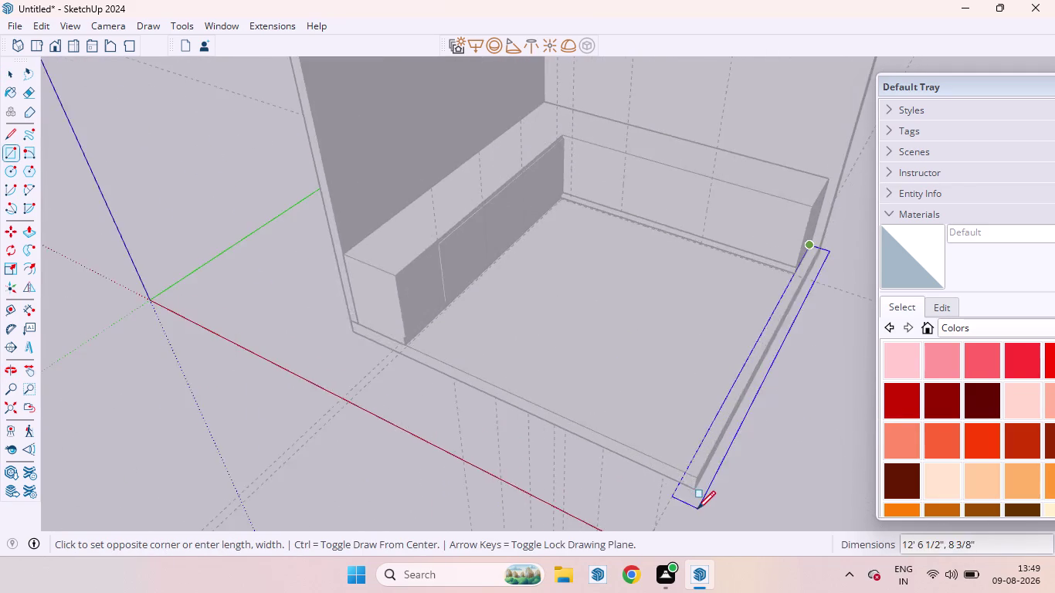
scroll(up, 3)
click(701, 459)
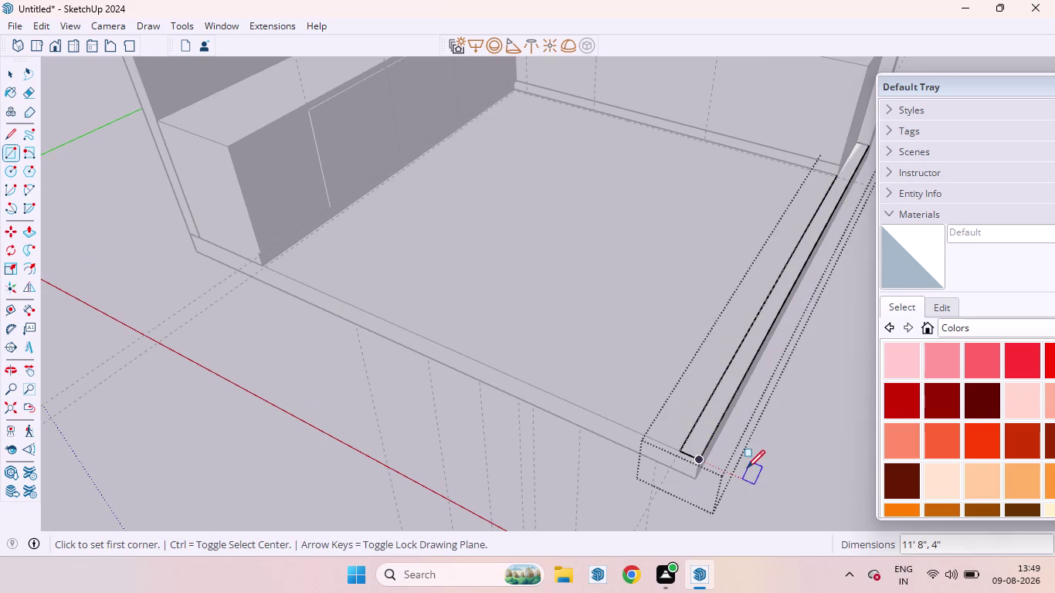
Push/Pull the strip up 9' into the room's third wall.
key(space)
text(P)
drag(707, 412, 715, 358)
text(9')
key(Return)
key(space)
click(789, 473)
scroll(down, 3)
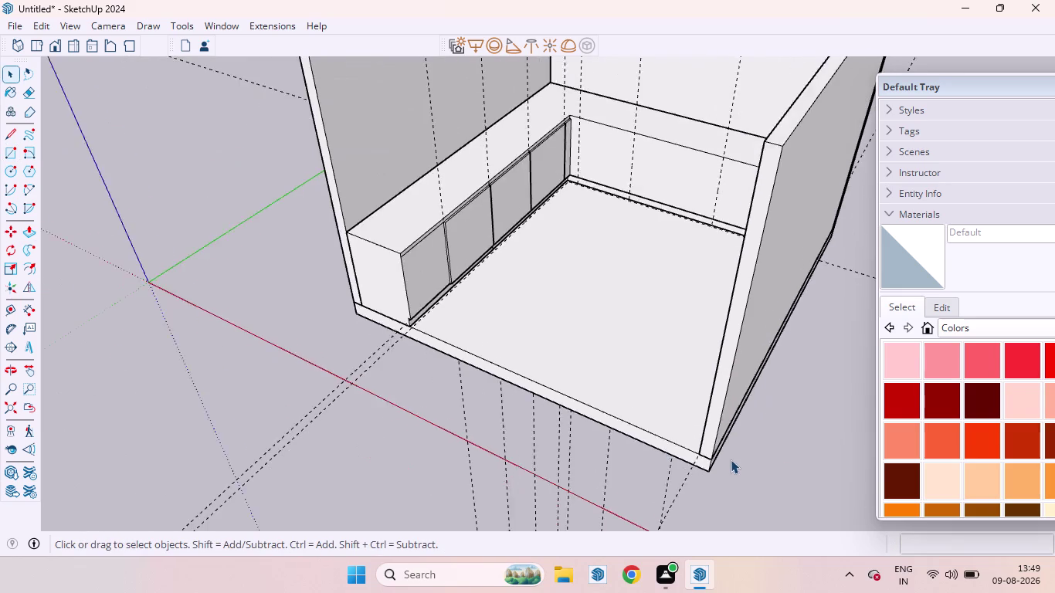
middle_drag(632, 425, 729, 377)
scroll(down, 3)
scroll(up, 3)
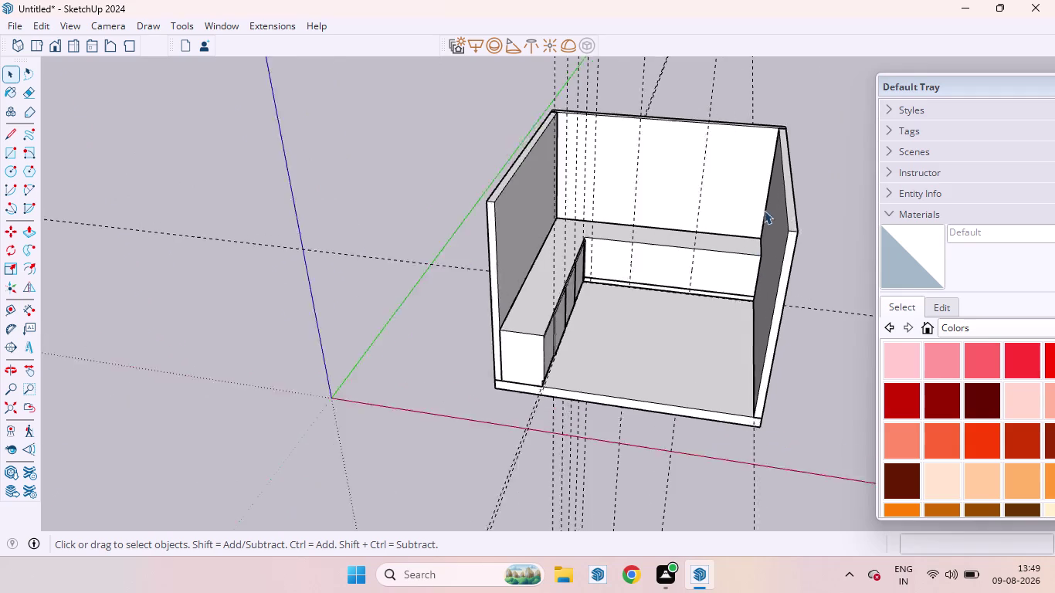
scroll(up, 3)
scroll(up, 3)
scroll(up, 3)
scroll(down, 3)
middle_drag(859, 296, 836, 304)
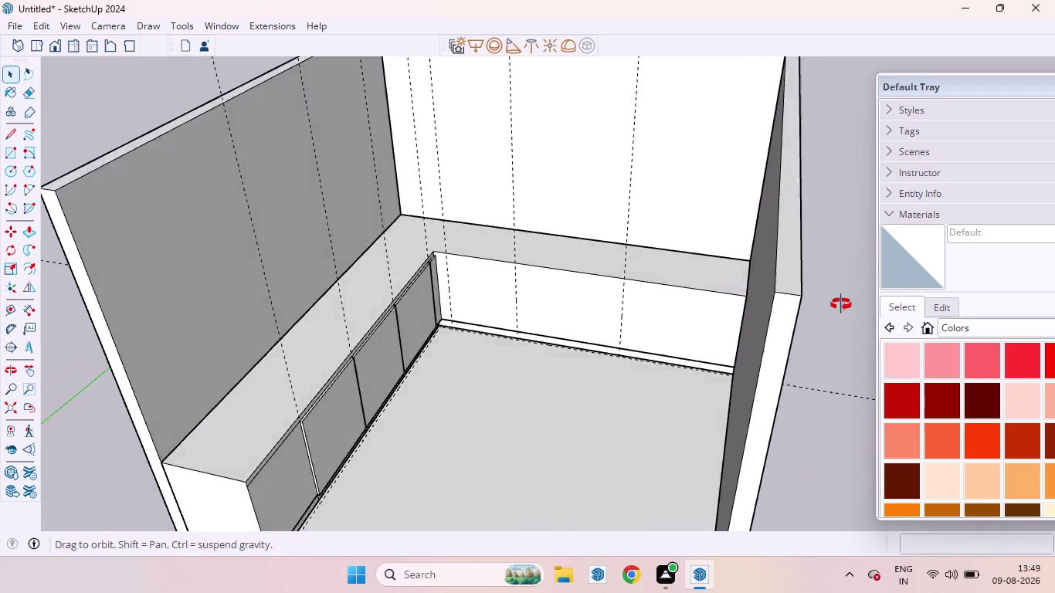
middle_drag(837, 304, 863, 237)
scroll(down, 3)
scroll(down, 3)
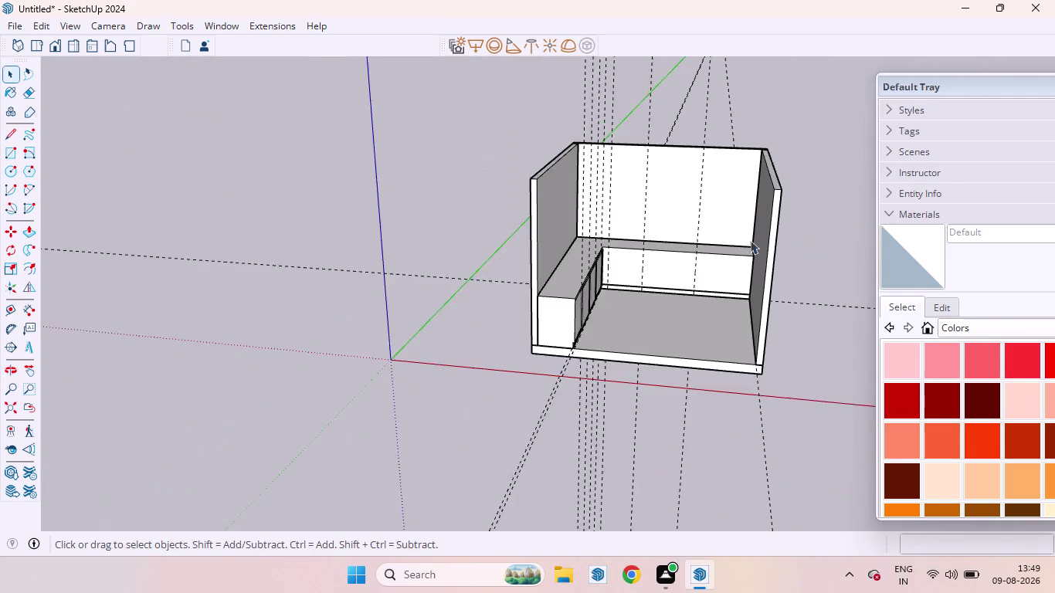
middle_drag(718, 300, 742, 173)
scroll(up, 3)
scroll(down, 3)
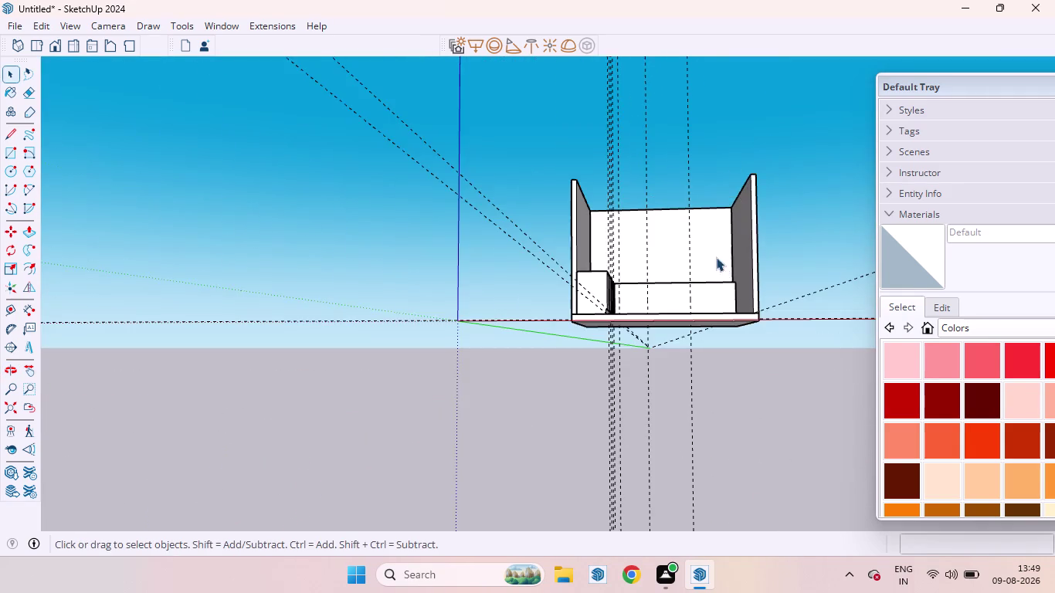
middle_drag(716, 258, 716, 320)
scroll(up, 3)
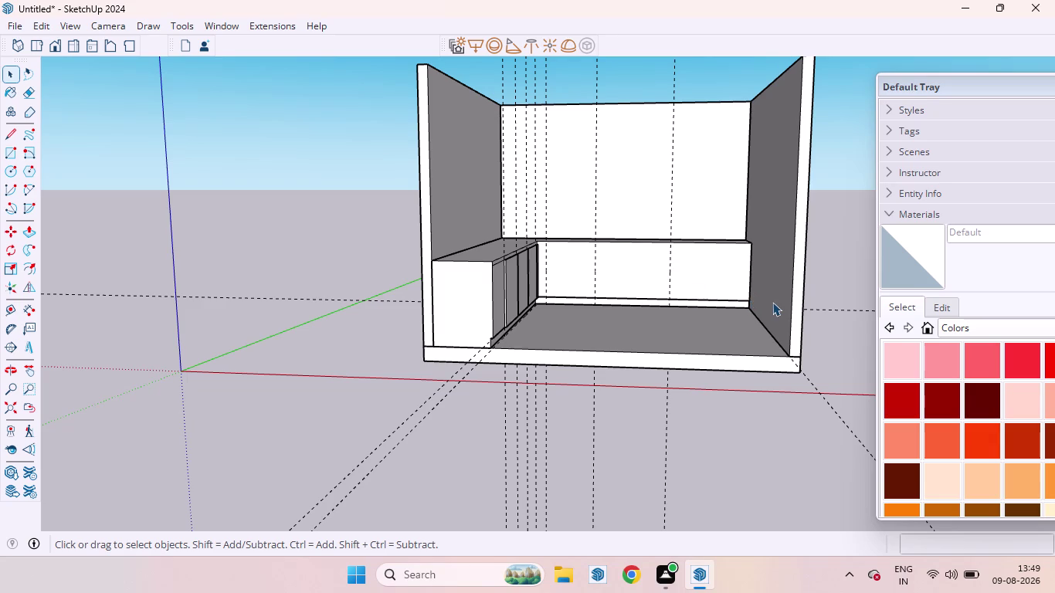
scroll(down, 3)
scroll(up, 3)
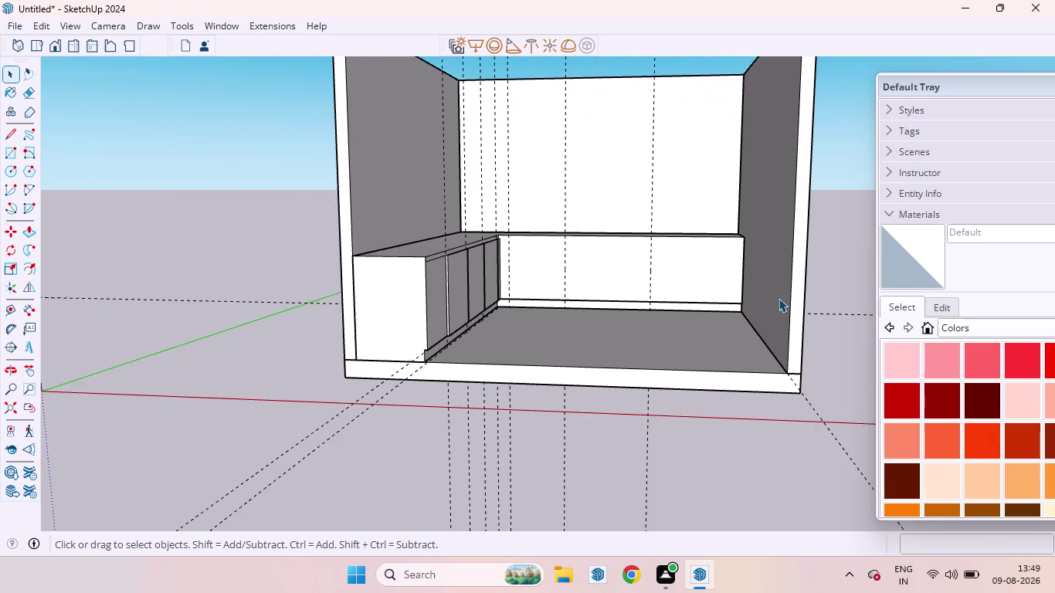
scroll(up, 3)
scroll(down, 3)
scroll(up, 3)
middle_drag(777, 302, 774, 346)
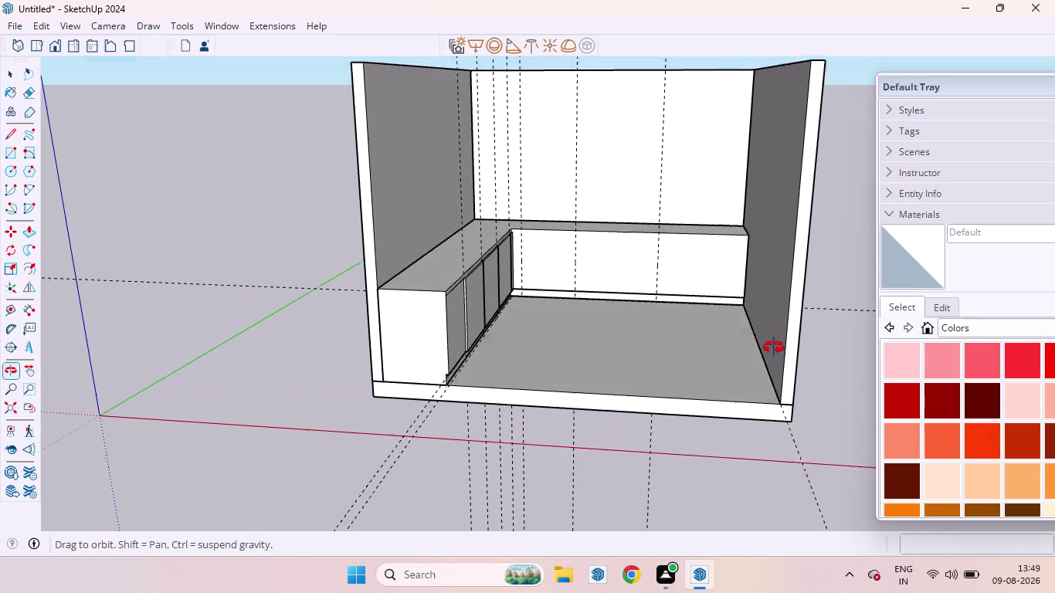
middle_drag(774, 346, 774, 351)
scroll(down, 3)
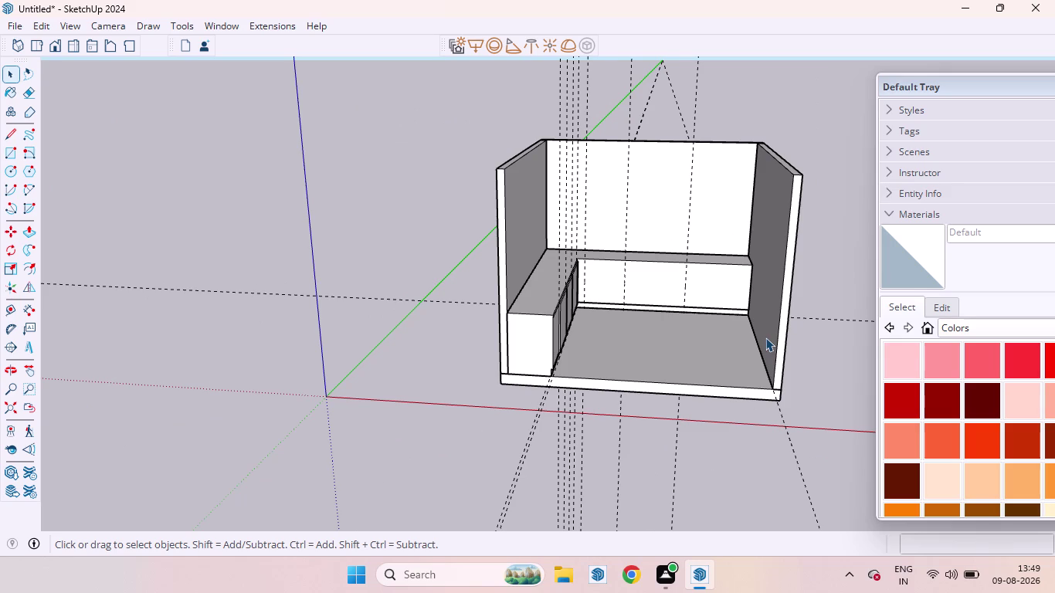
scroll(up, 3)
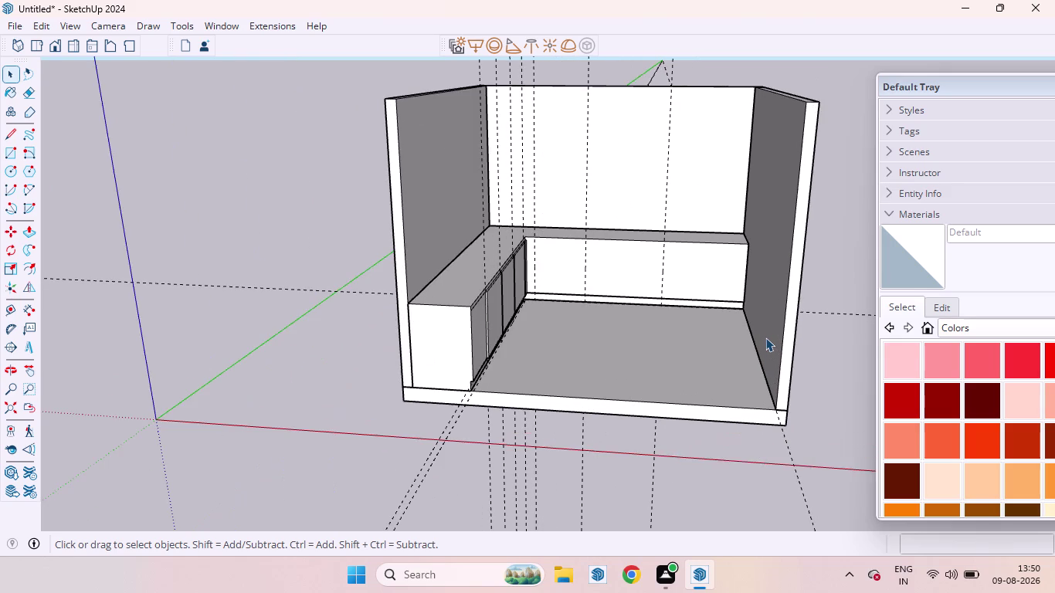
scroll(down, 3)
scroll(down, 3)
scroll(up, 3)
scroll(down, 3)
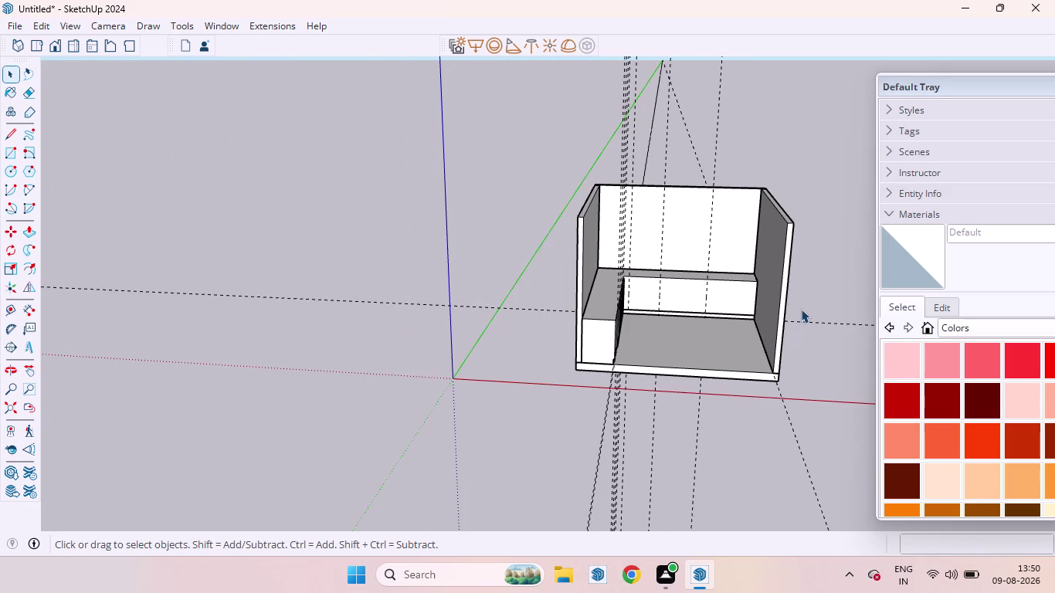
scroll(up, 3)
scroll(up, 3)
middle_drag(765, 316, 872, 301)
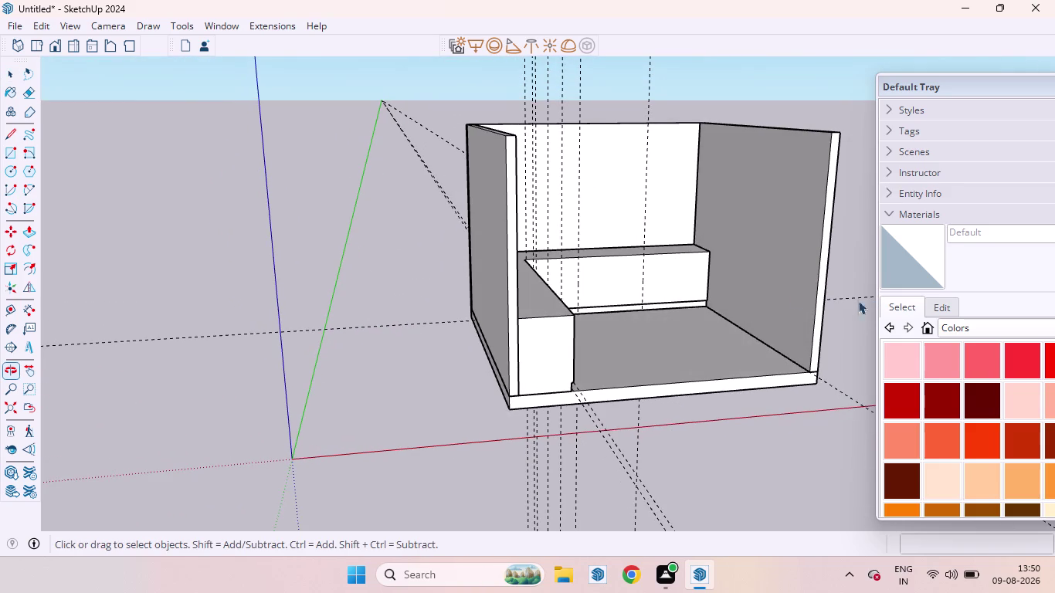
Move the right side wall by its bottom corner along the red axis, past the floor's edge.
click(781, 270)
middle_drag(736, 301, 716, 300)
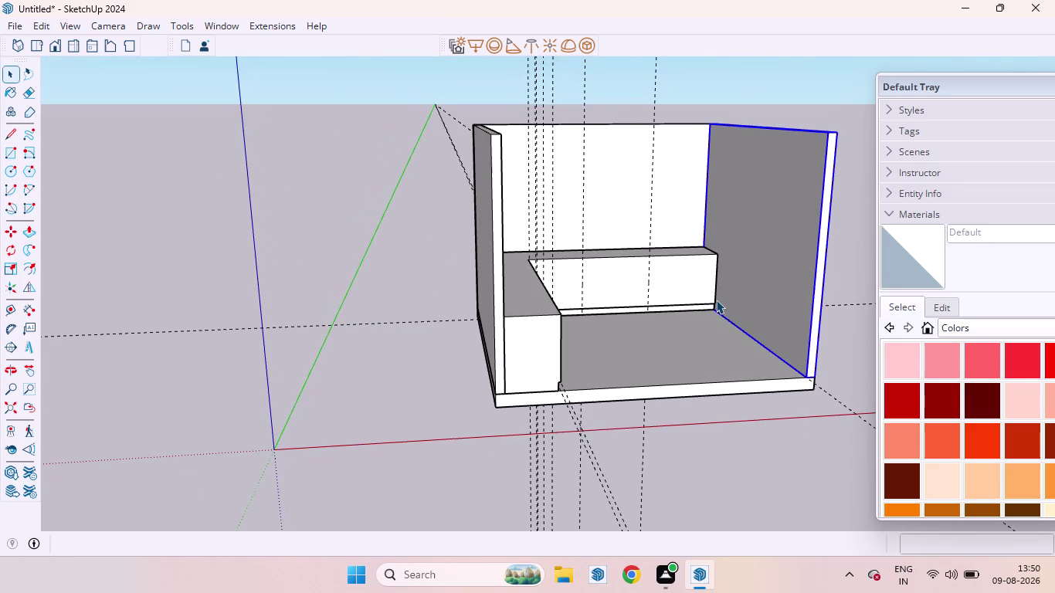
key(m)
scroll(down, 3)
scroll(down, 3)
middle_drag(661, 339, 612, 302)
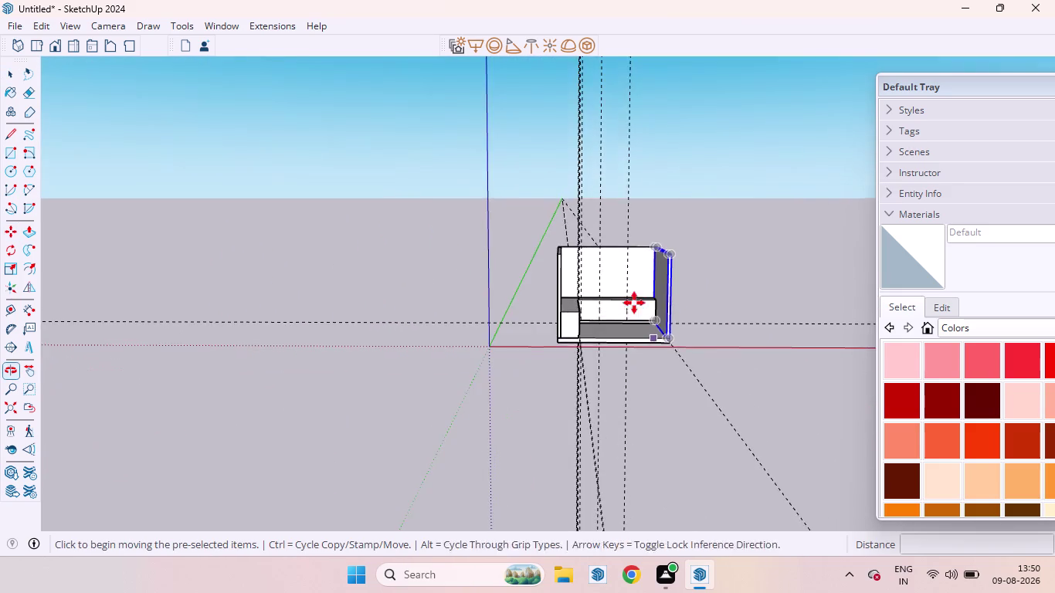
scroll(up, 3)
click(680, 350)
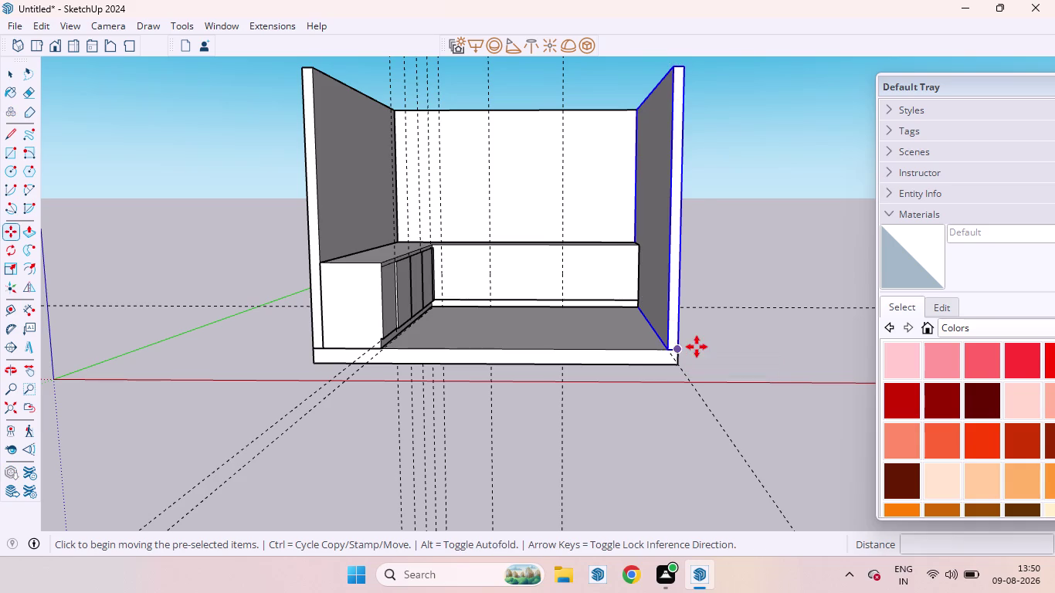
key(Right)
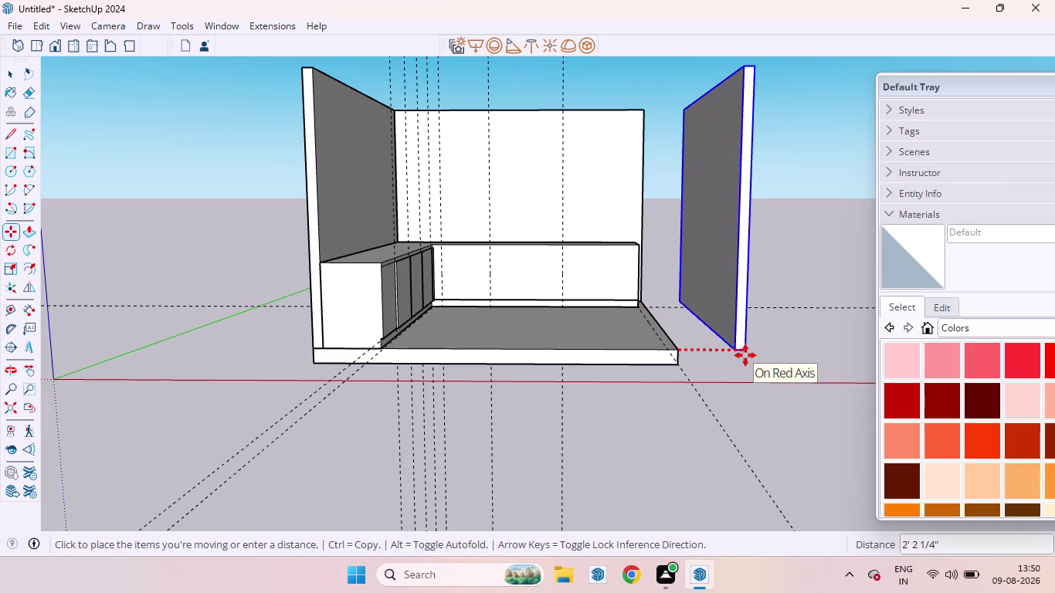
click(748, 355)
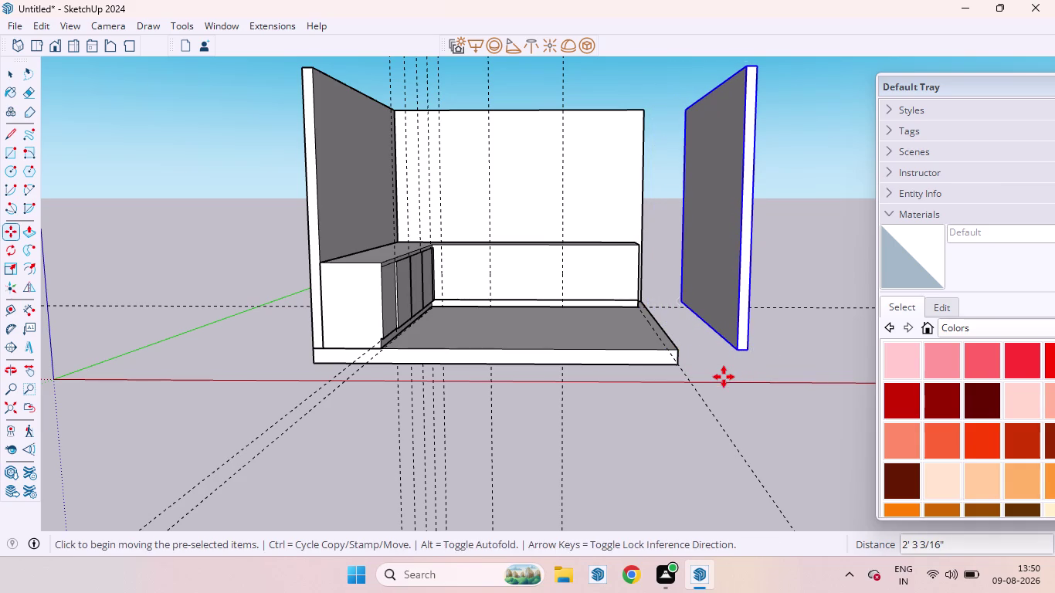
key(space)
click(721, 377)
middle_drag(720, 367, 671, 364)
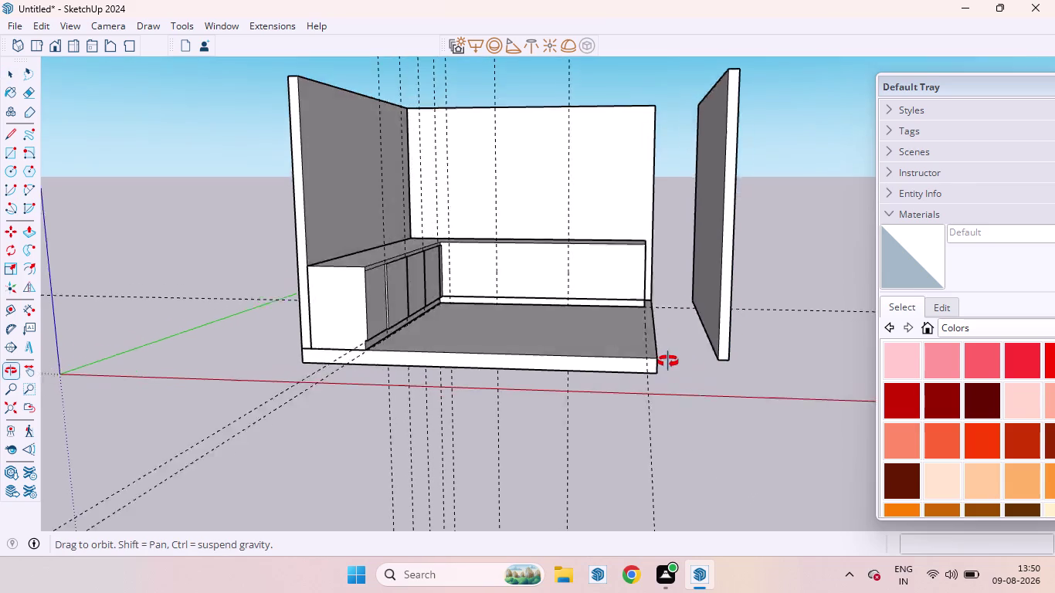
Open the floor slab group and select its end face.
middle_drag(671, 364, 644, 337)
scroll(up, 3)
click(622, 329)
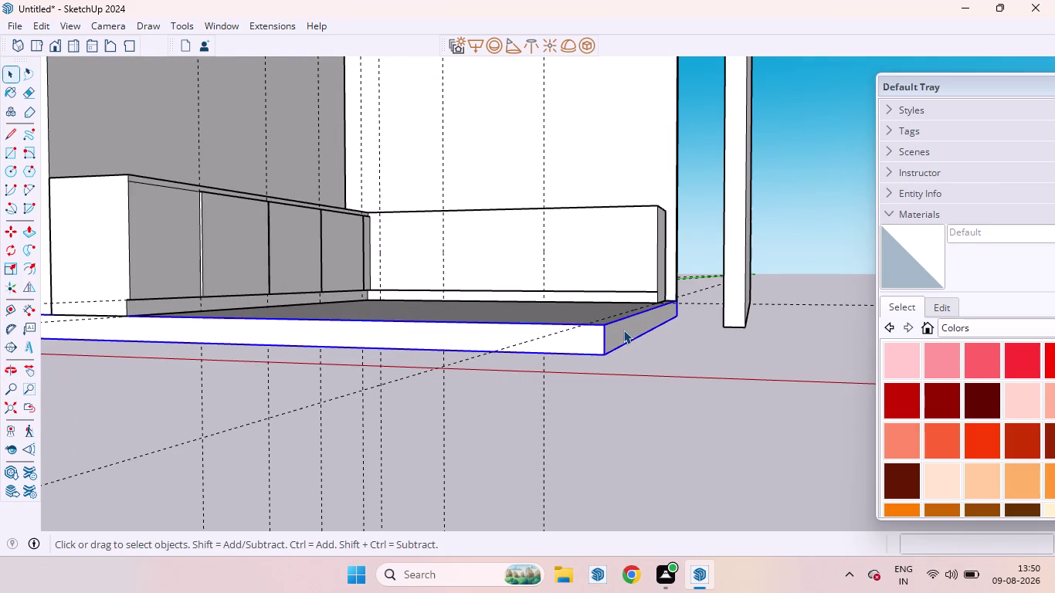
double_click(623, 330)
click(624, 331)
click(625, 330)
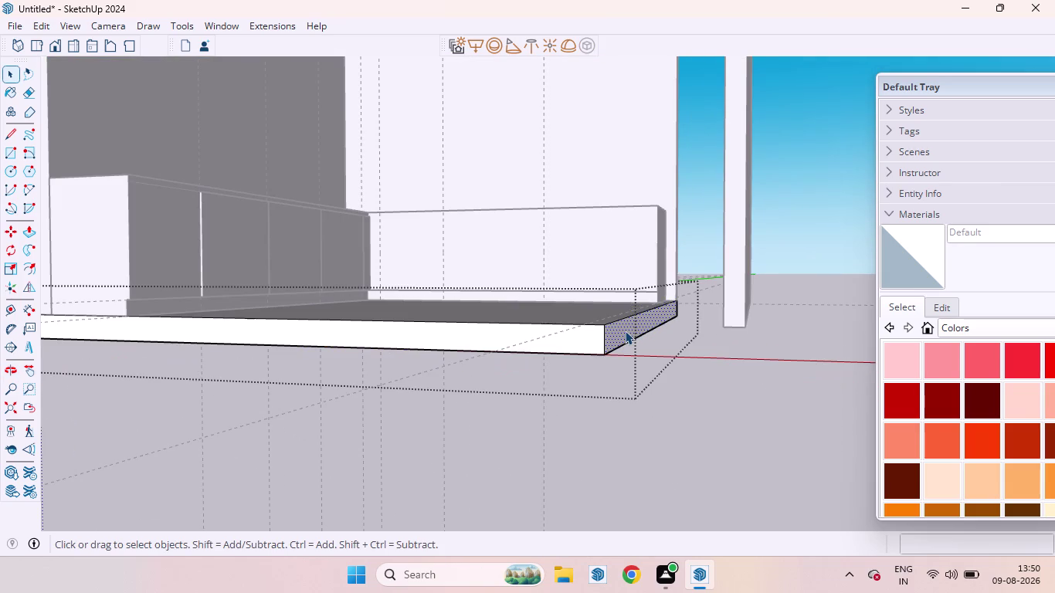
Push/Pull the floor's end face out under the moved wall, then close the group.
key(p)
click(625, 330)
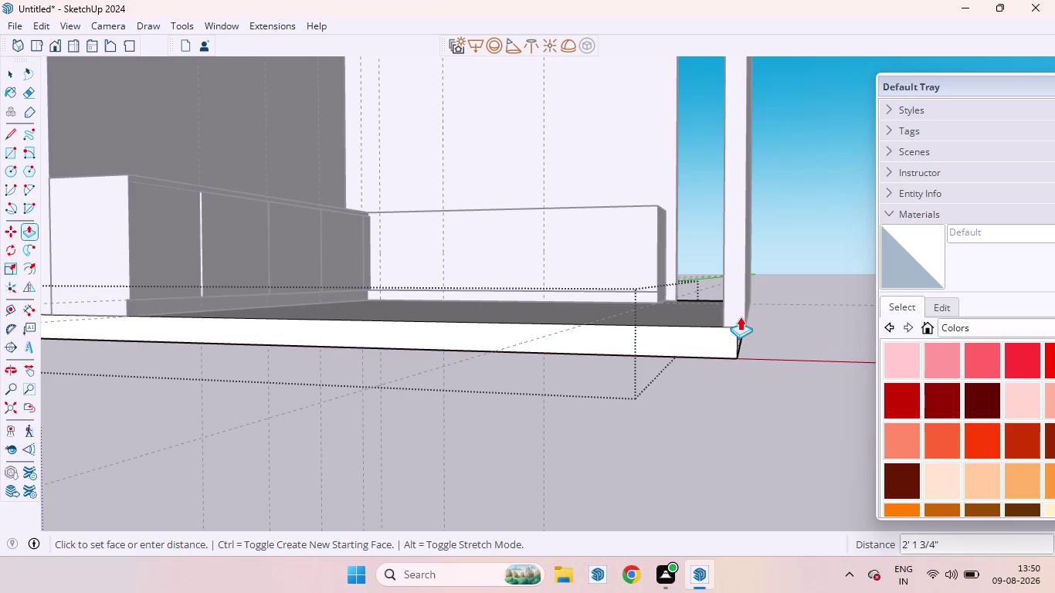
click(740, 317)
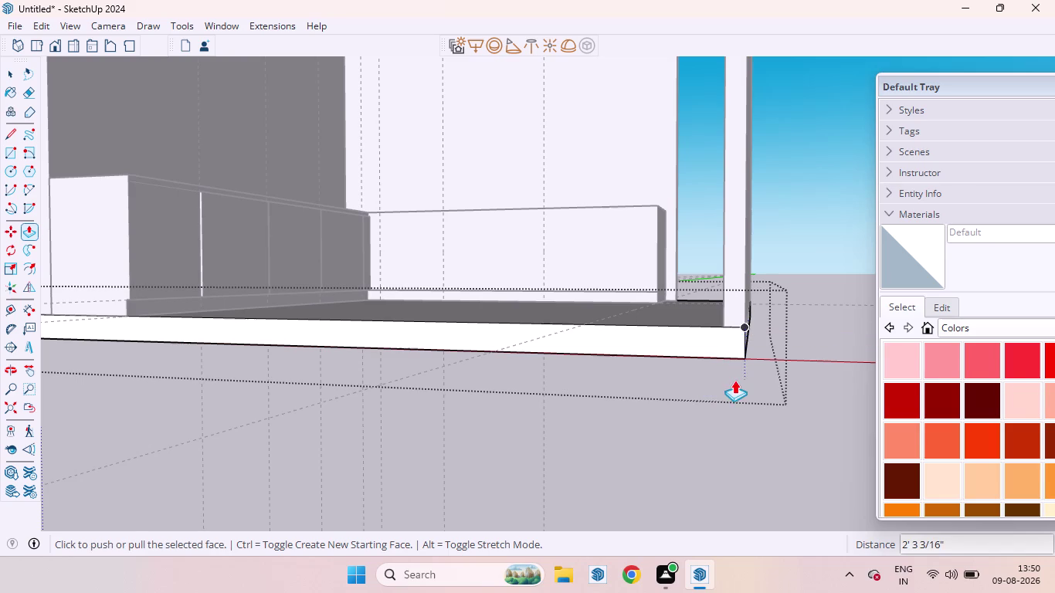
key(space)
click(733, 383)
scroll(down, 3)
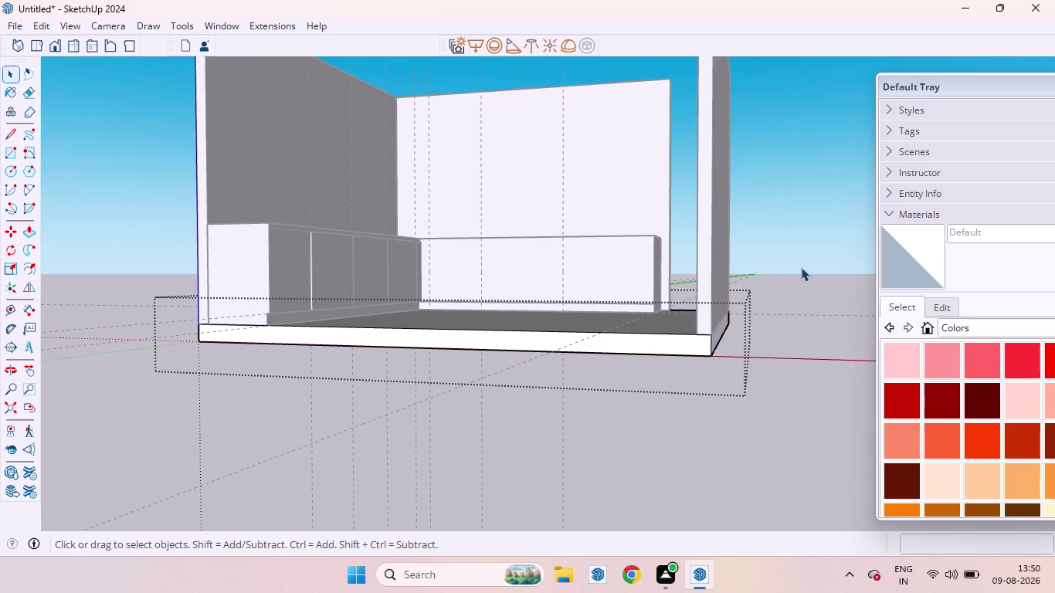
click(800, 261)
Open the back wall for editing and select its narrow end face.
middle_drag(791, 222, 318, 292)
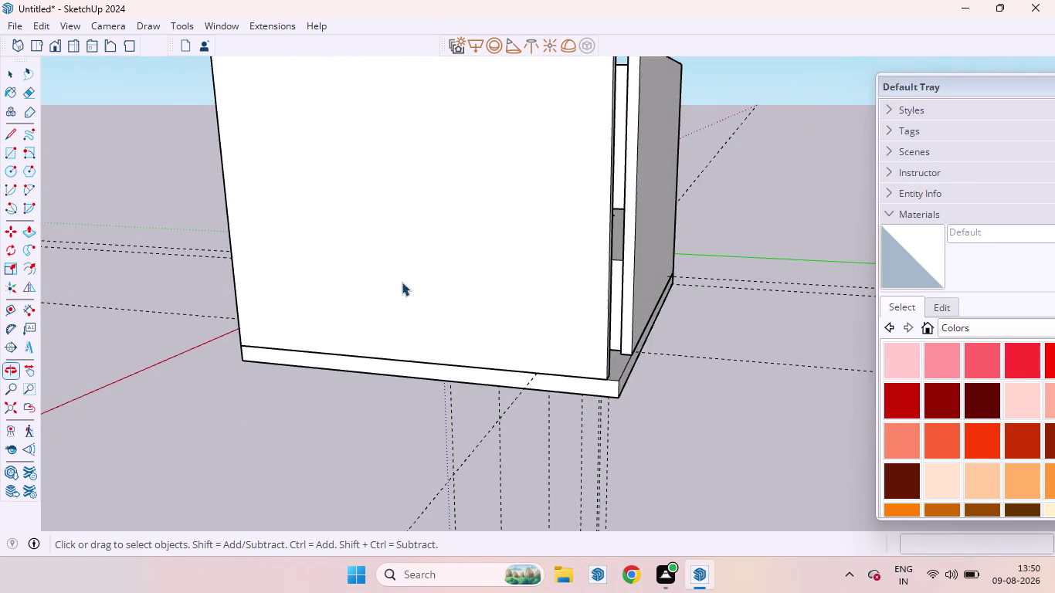
scroll(up, 3)
middle_drag(590, 355, 463, 334)
scroll(up, 3)
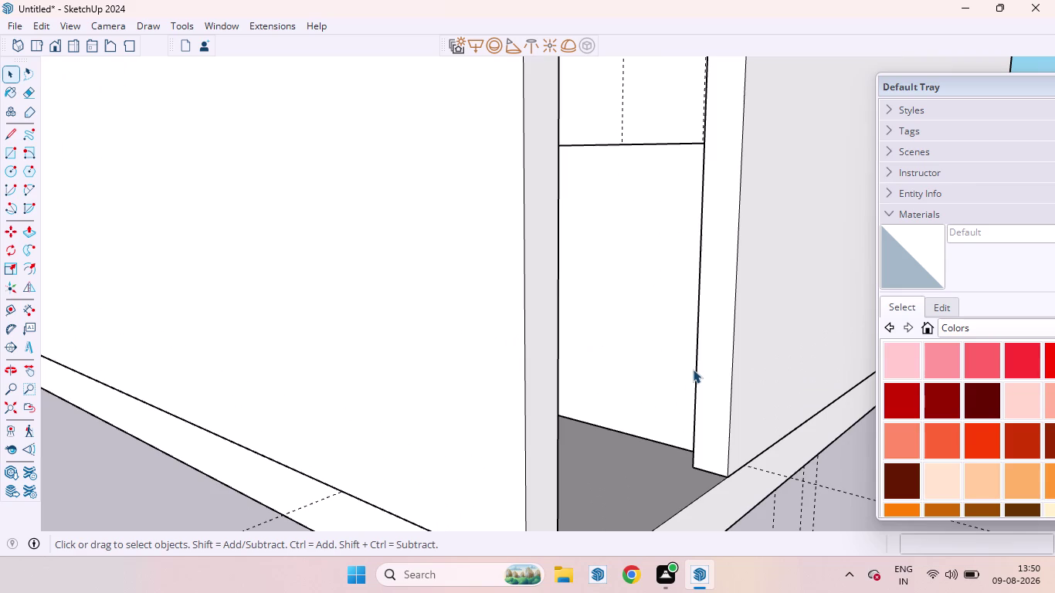
click(715, 369)
triple_click(712, 371)
click(712, 371)
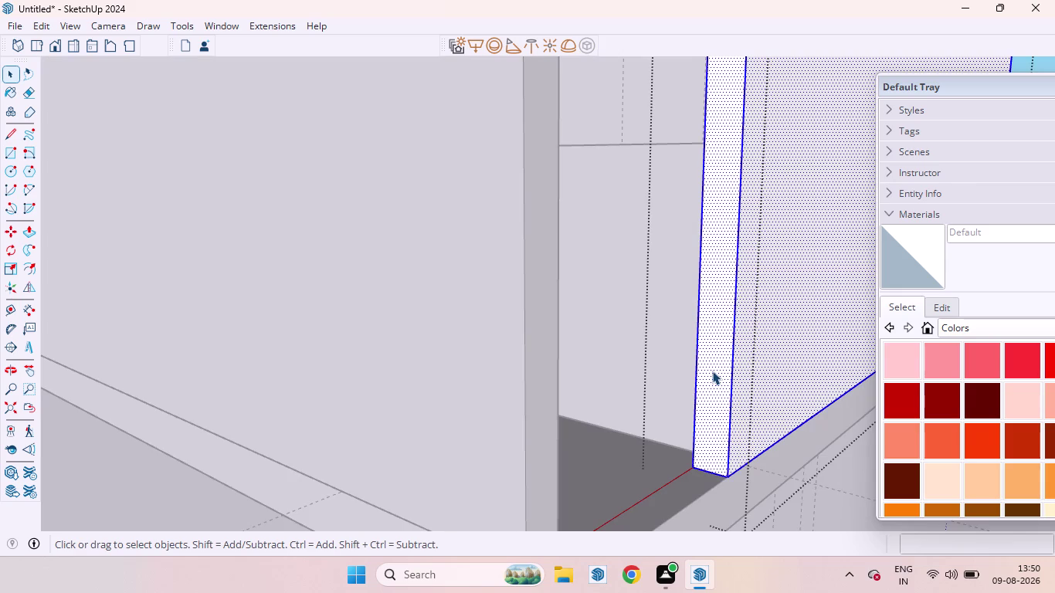
click(712, 371)
click(712, 370)
double_click(715, 334)
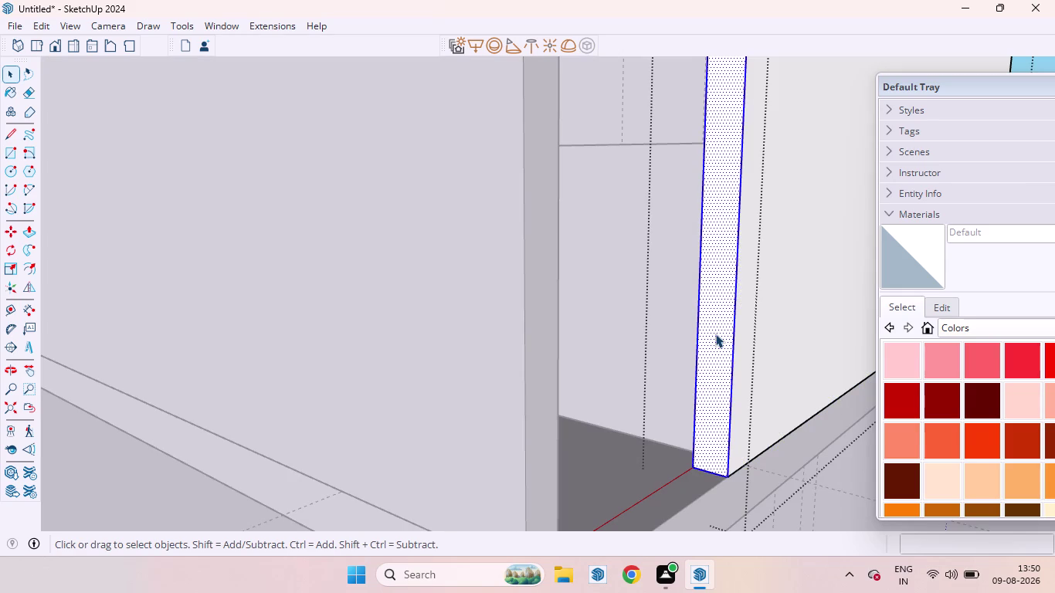
Push/Pull the back wall's end face out to meet the moved right wall.
key(p)
click(715, 334)
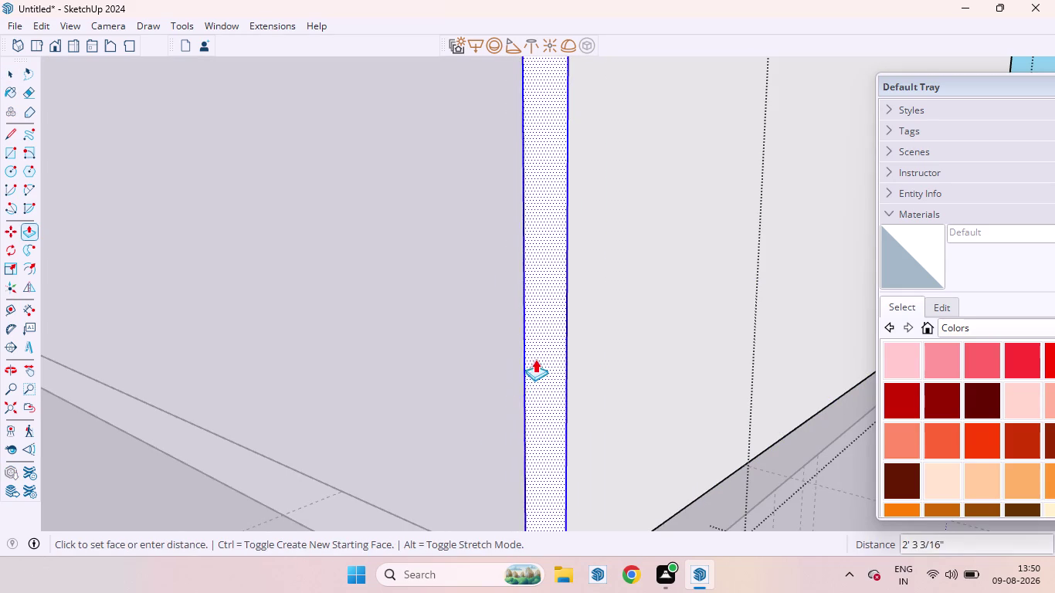
click(528, 322)
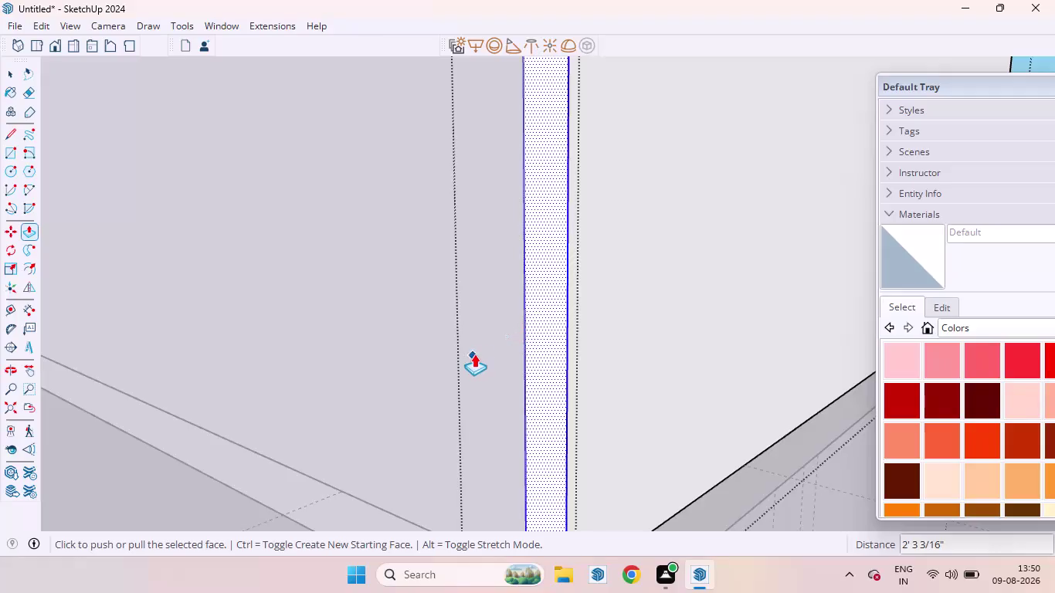
scroll(down, 3)
scroll(down, 3)
scroll(down, 3)
scroll(up, 3)
scroll(down, 3)
key(space)
click(694, 471)
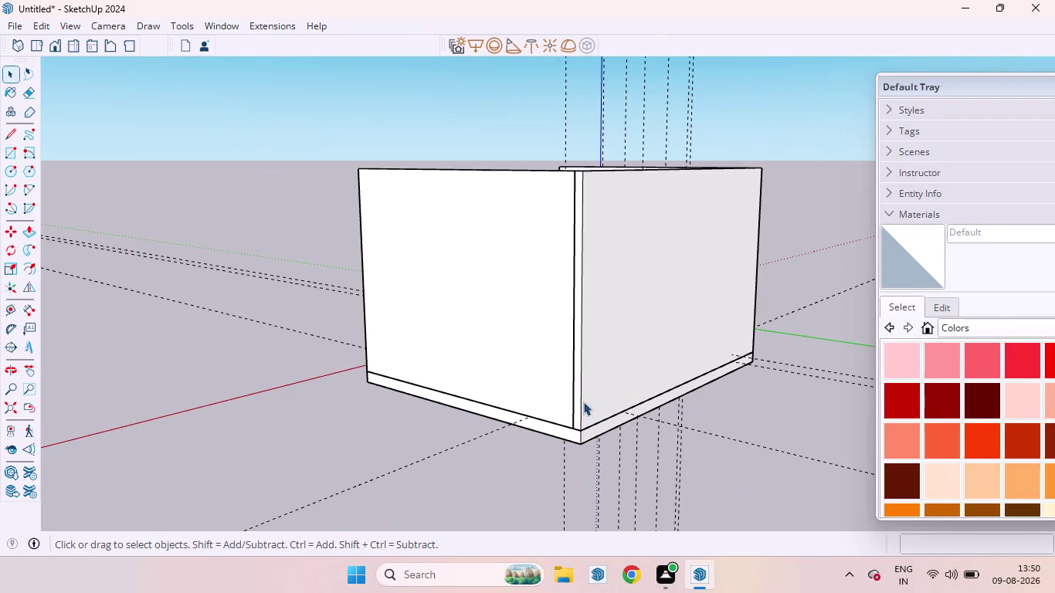
click(471, 298)
click(710, 311)
middle_drag(598, 285, 847, 389)
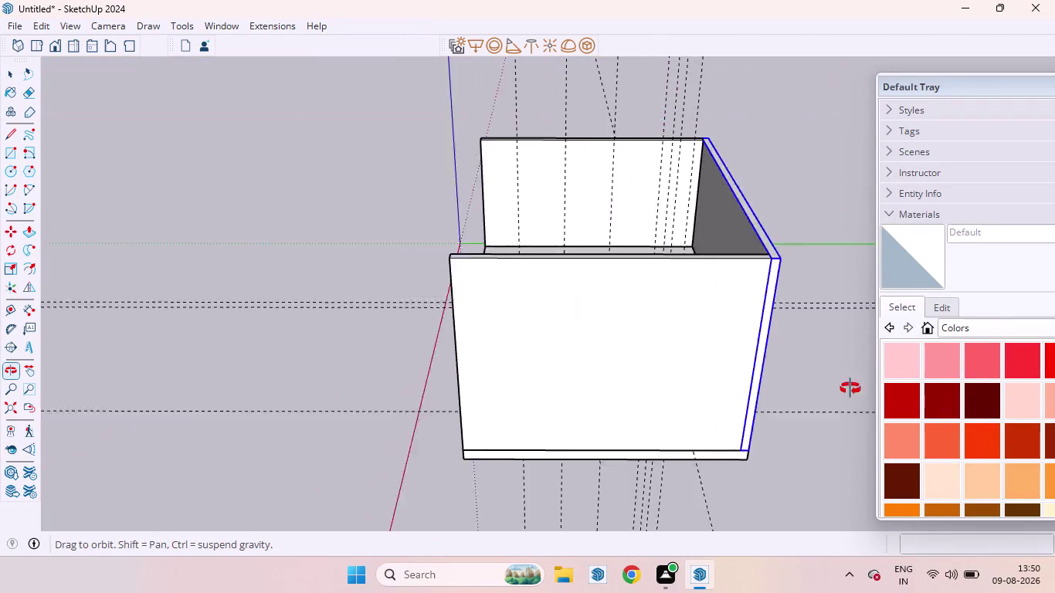
middle_drag(846, 389, 863, 377)
click(534, 183)
middle_drag(407, 294, 561, 297)
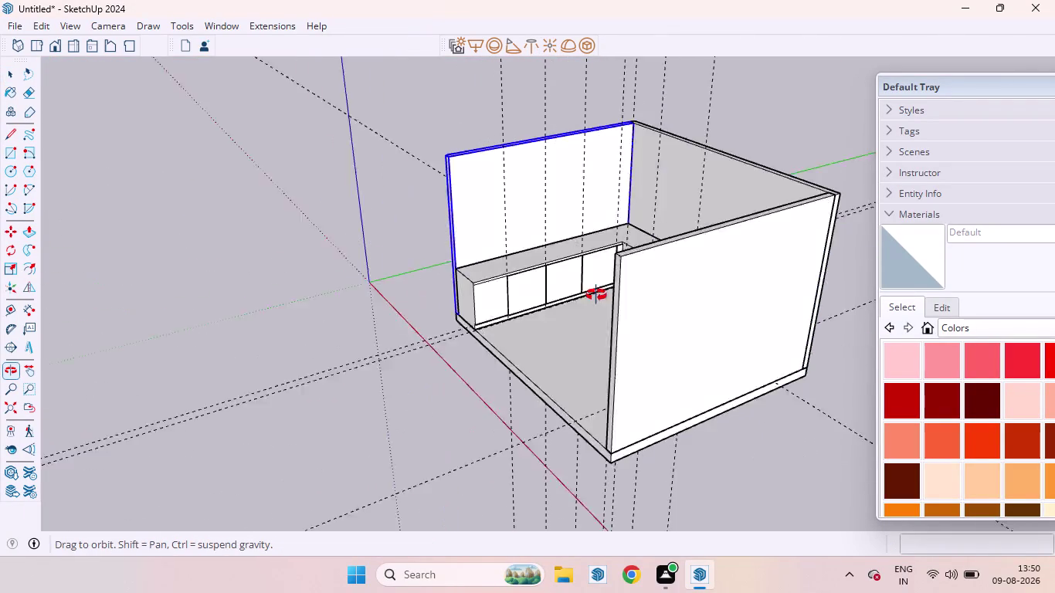
middle_drag(561, 297, 650, 243)
click(469, 414)
scroll(down, 3)
scroll(down, 3)
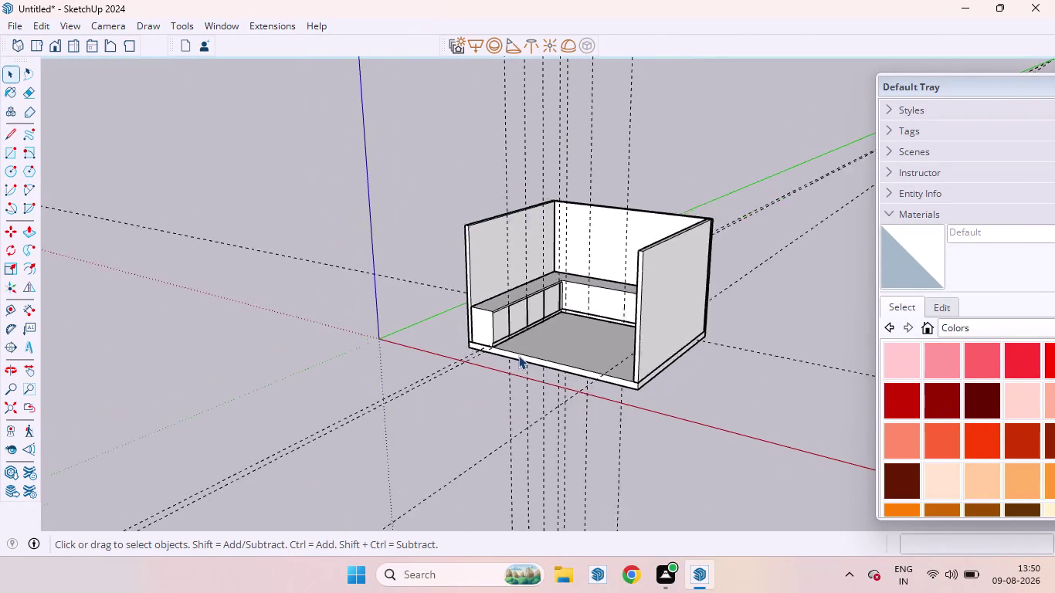
scroll(down, 3)
scroll(down, 3)
drag(633, 458, 408, 398)
key(Delete)
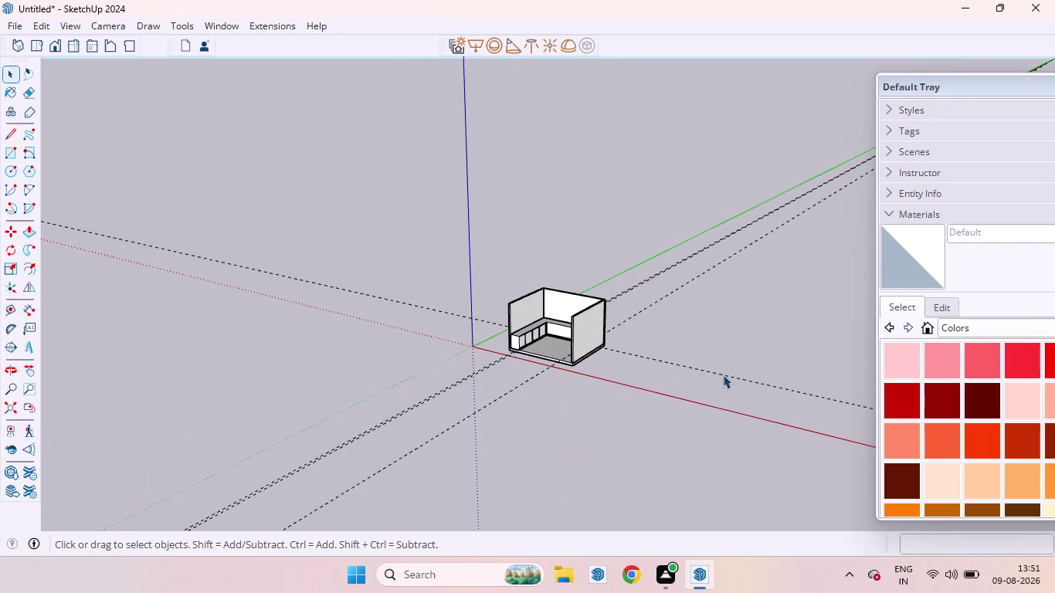
drag(724, 393, 653, 169)
key(Delete)
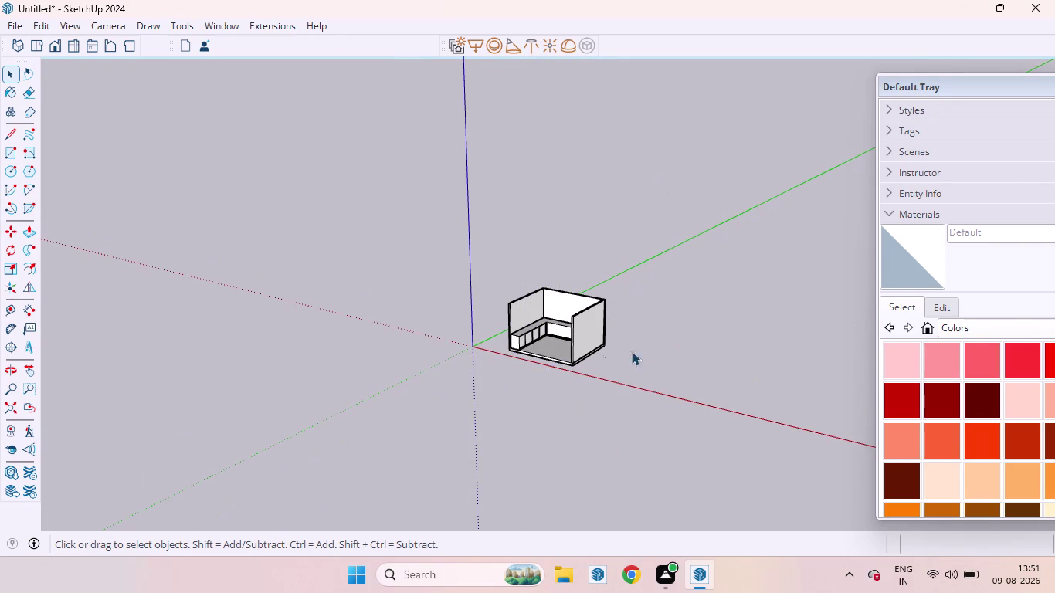
scroll(up, 3)
middle_drag(499, 363, 656, 284)
scroll(down, 3)
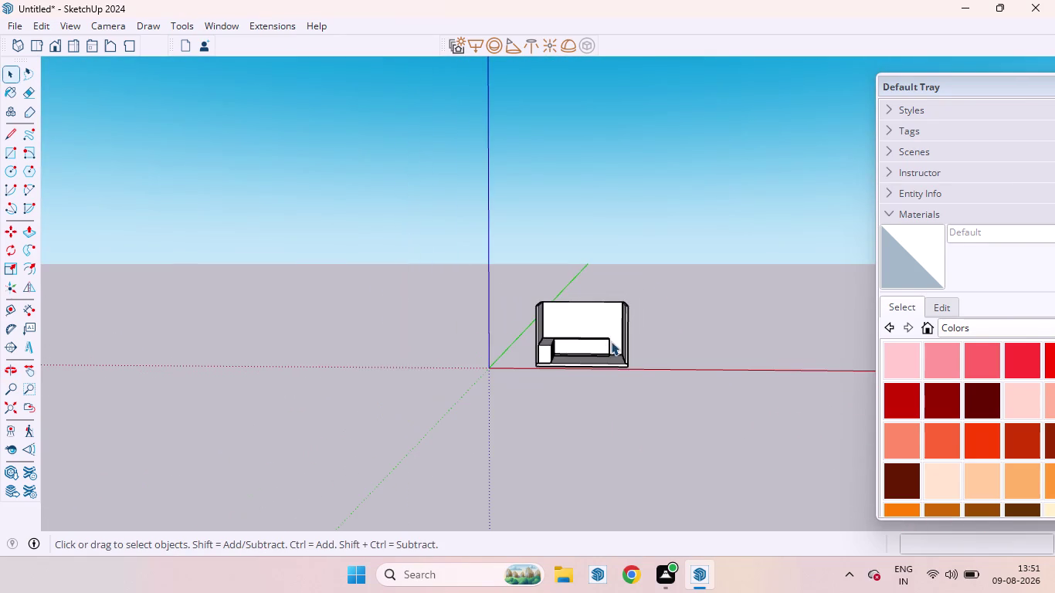
scroll(up, 3)
scroll(down, 3)
middle_drag(623, 347, 627, 367)
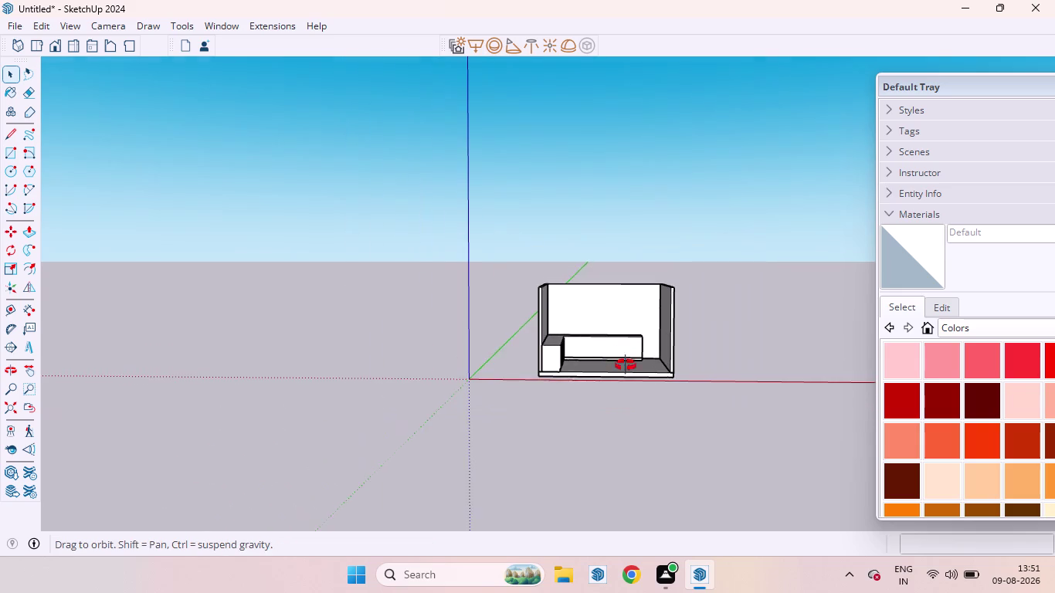
middle_drag(626, 367, 629, 399)
scroll(up, 3)
scroll(down, 3)
middle_drag(606, 353, 600, 317)
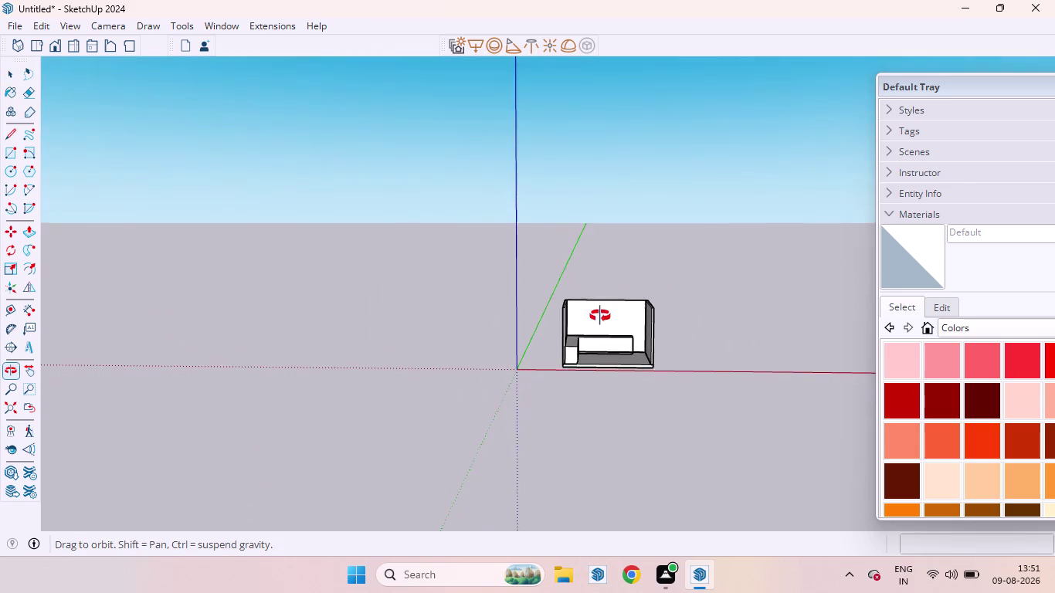
middle_drag(601, 317, 567, 271)
scroll(up, 3)
middle_drag(605, 327, 652, 423)
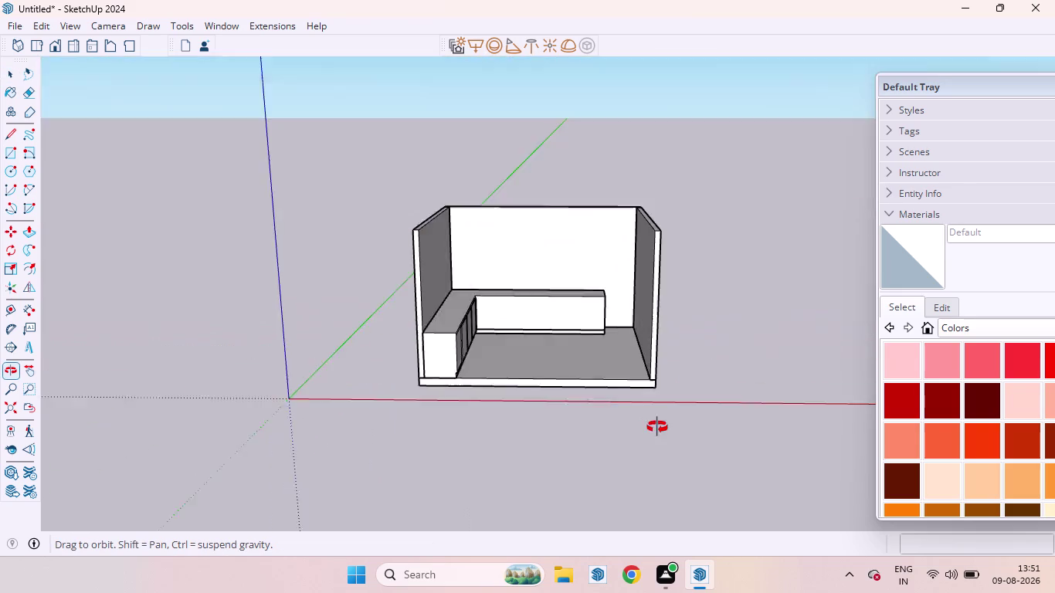
middle_drag(653, 423, 655, 434)
scroll(down, 3)
scroll(up, 3)
scroll(down, 3)
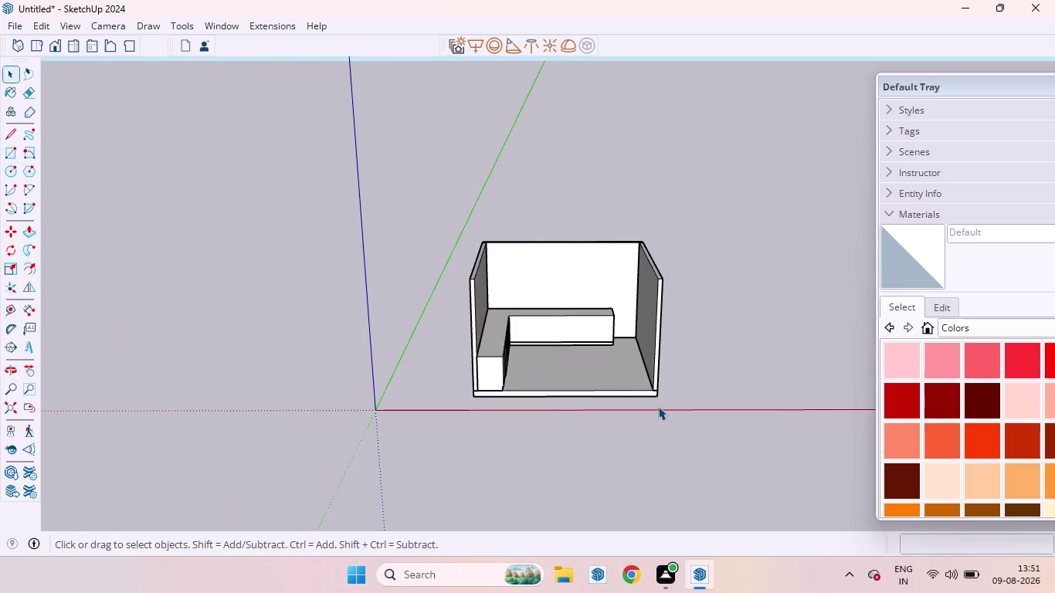
middle_drag(658, 406, 621, 357)
scroll(up, 3)
middle_drag(649, 373, 544, 400)
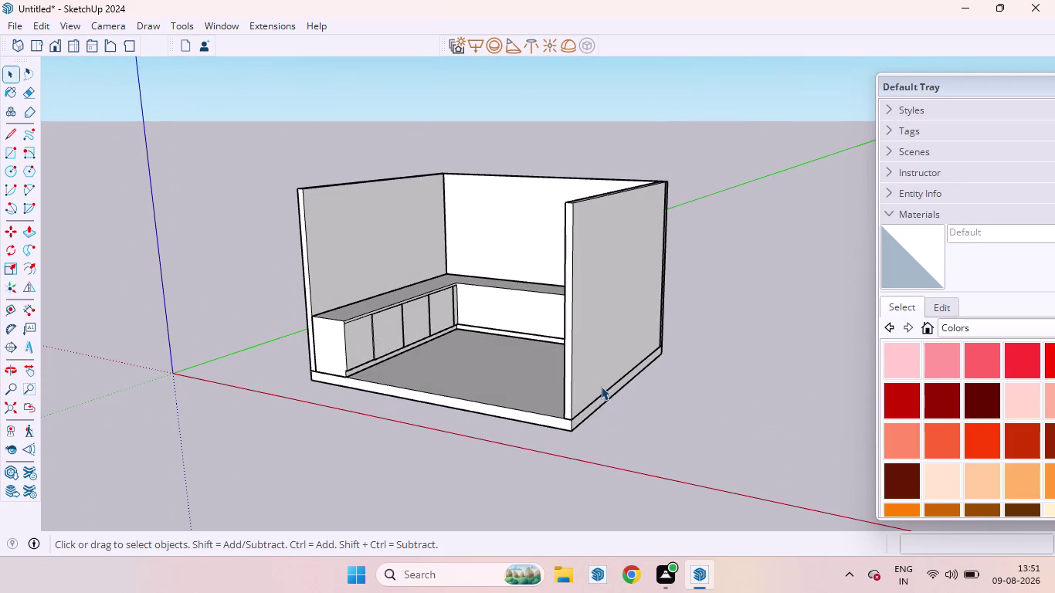
Move the right wall 1' inward along the red axis.
click(583, 382)
key(m)
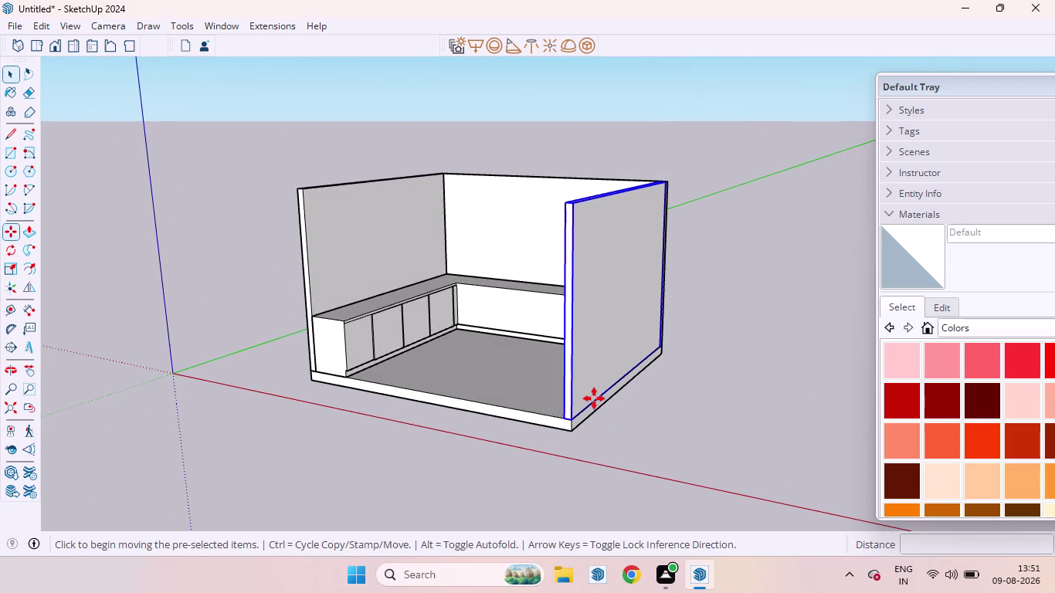
key(Right)
click(594, 399)
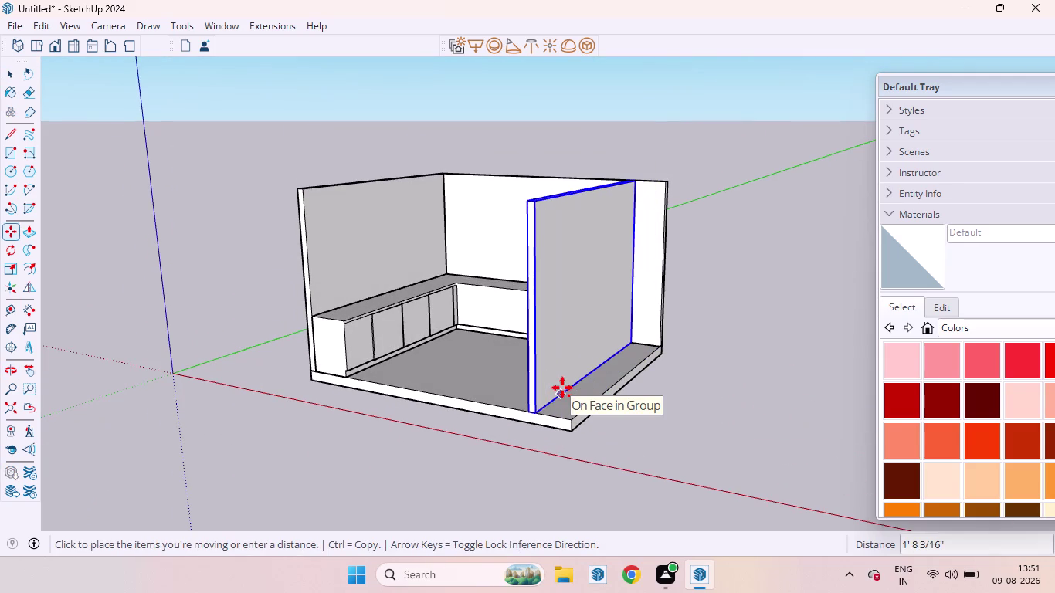
text(1')
key(Return)
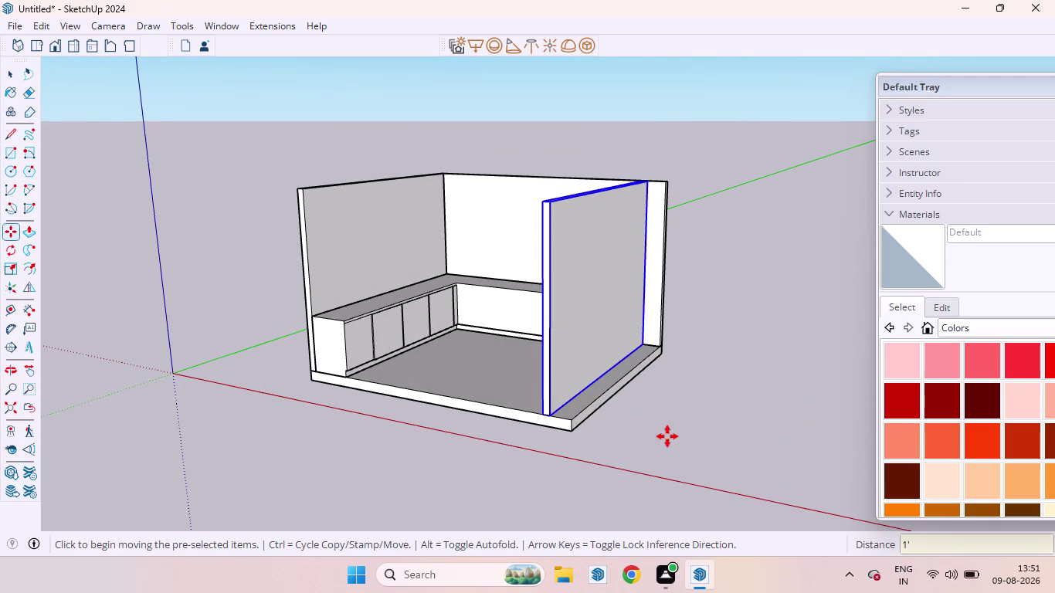
key(space)
click(668, 435)
Place a Tape Measure guide line on the floor 2' from the right wall's base.
middle_drag(579, 374, 767, 365)
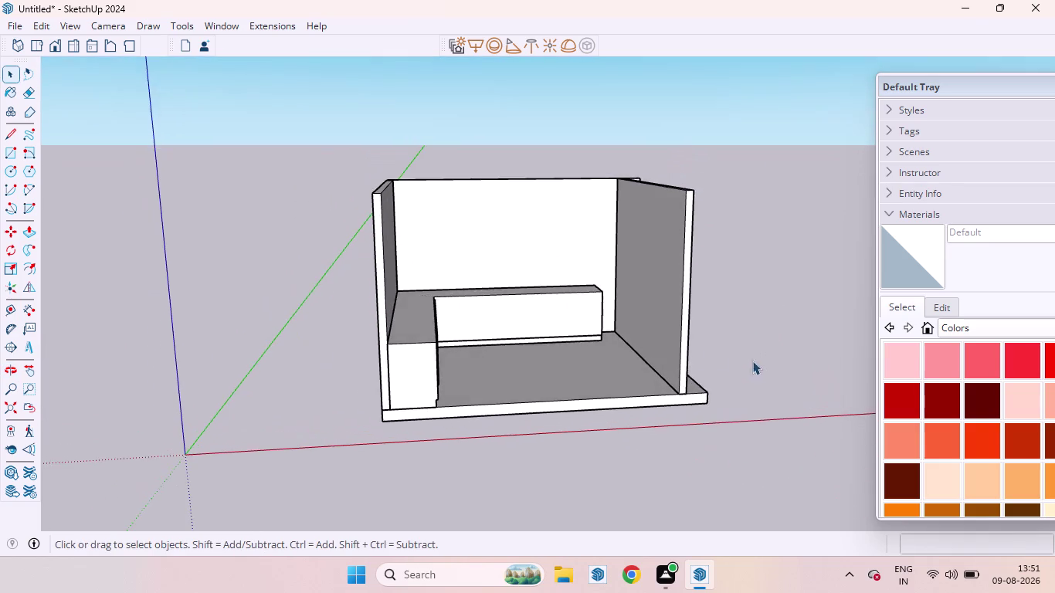
scroll(up, 3)
scroll(down, 3)
middle_drag(654, 348, 626, 359)
scroll(down, 3)
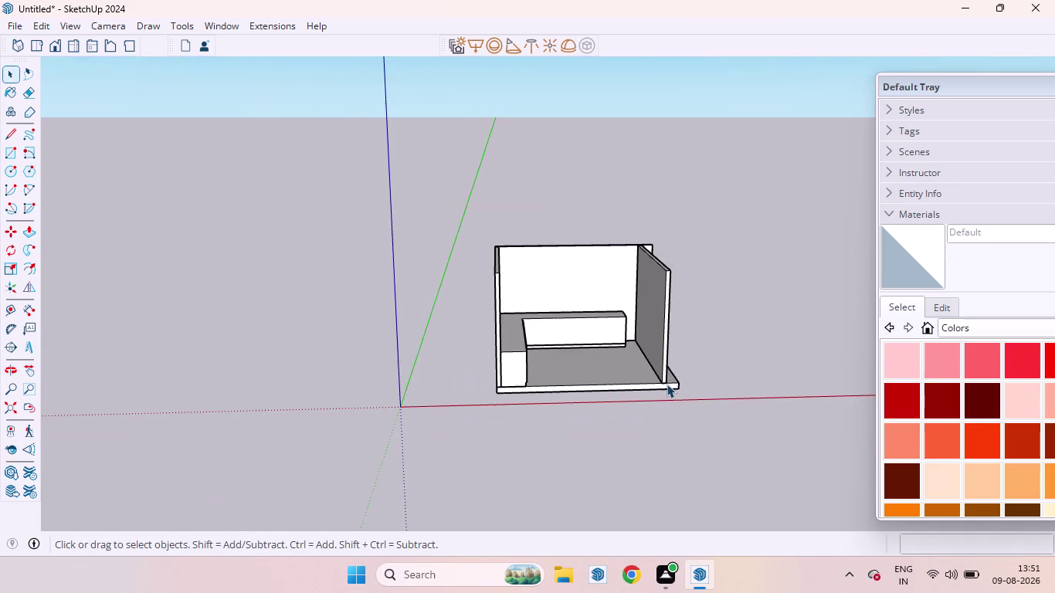
middle_drag(667, 384, 652, 318)
scroll(up, 3)
scroll(down, 3)
scroll(up, 3)
middle_drag(636, 343, 652, 464)
scroll(up, 3)
scroll(down, 3)
scroll(up, 3)
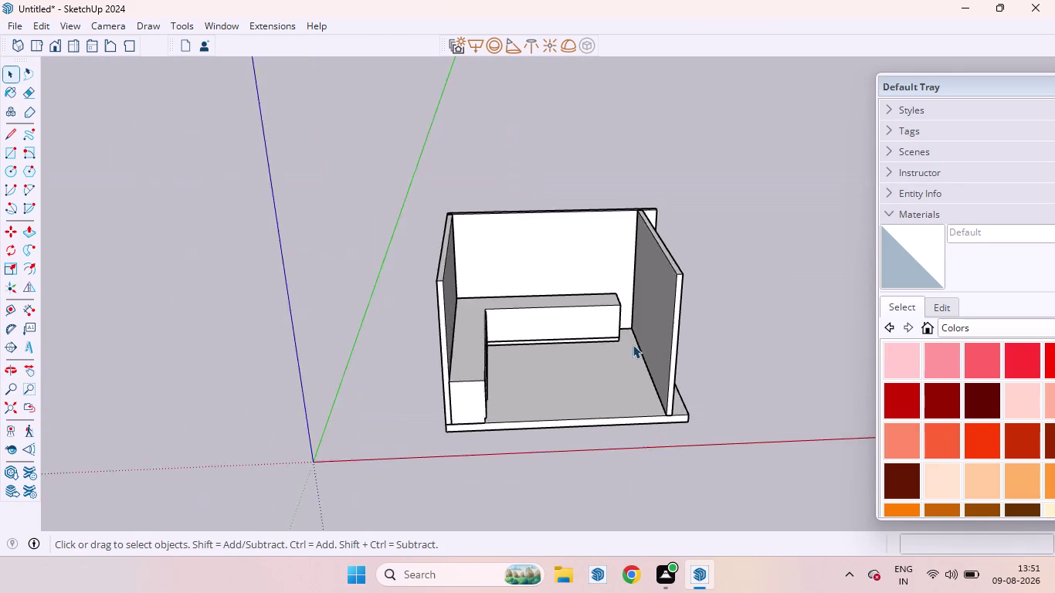
scroll(up, 3)
key(t)
click(671, 410)
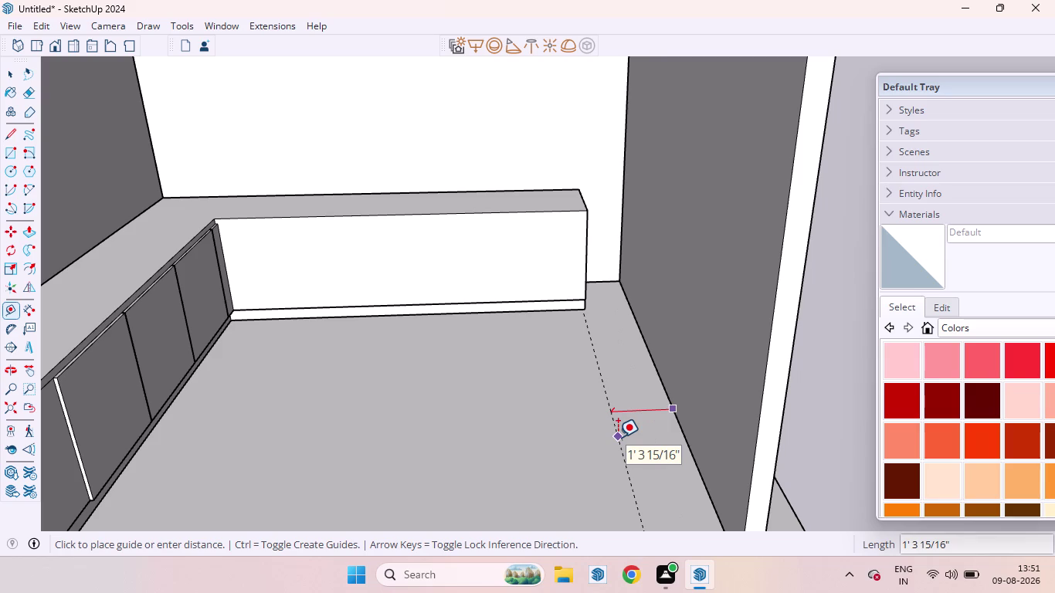
text(2')
key(Return)
scroll(down, 3)
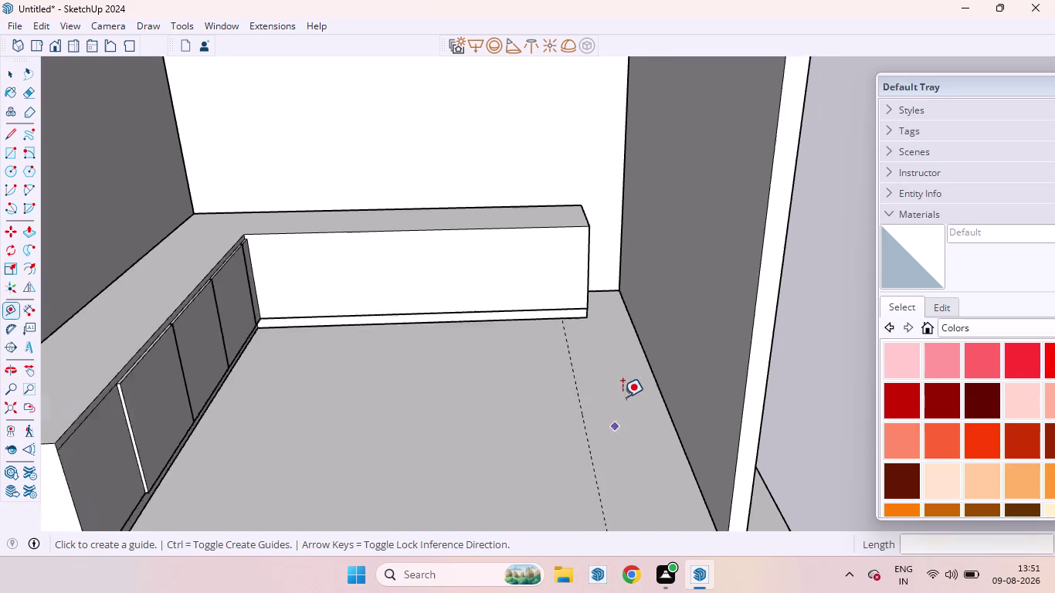
scroll(down, 3)
key(space)
scroll(up, 3)
scroll(down, 3)
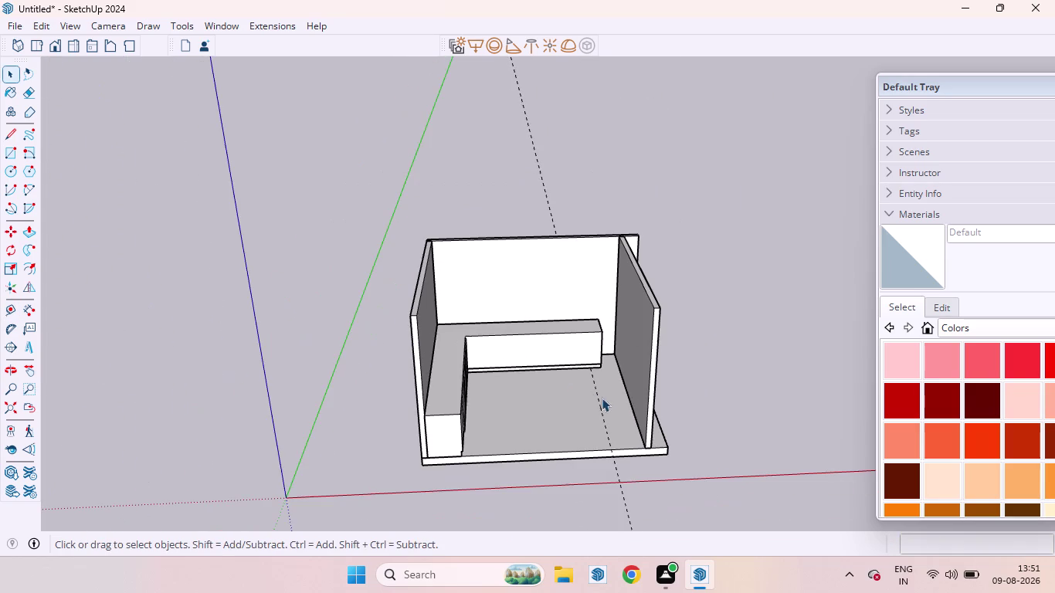
middle_drag(611, 392, 627, 559)
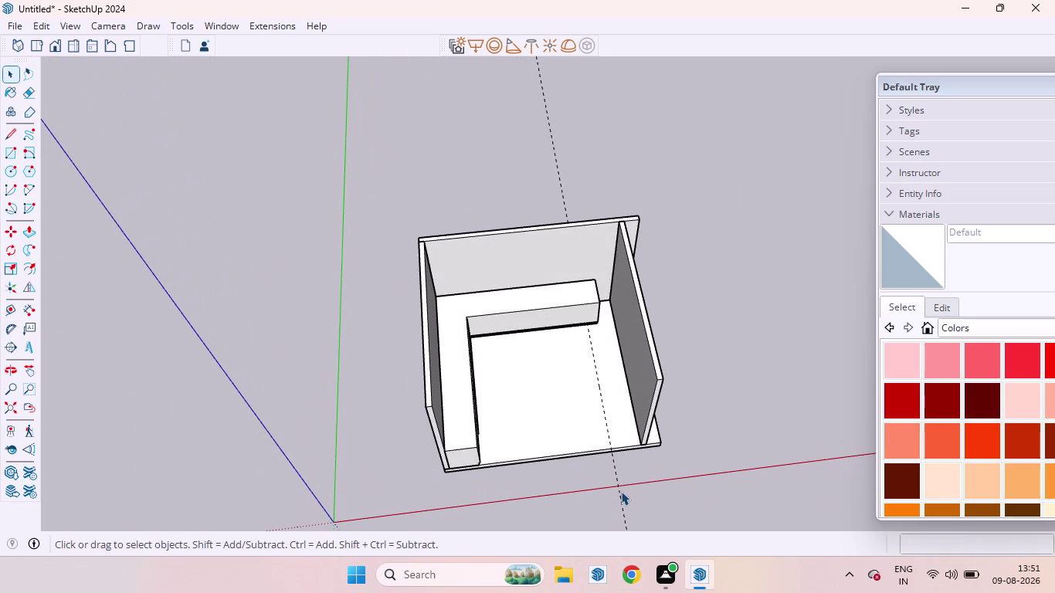
Draw a rectangle from the bench end along the guide line to the floor's front edge.
key(r)
scroll(up, 3)
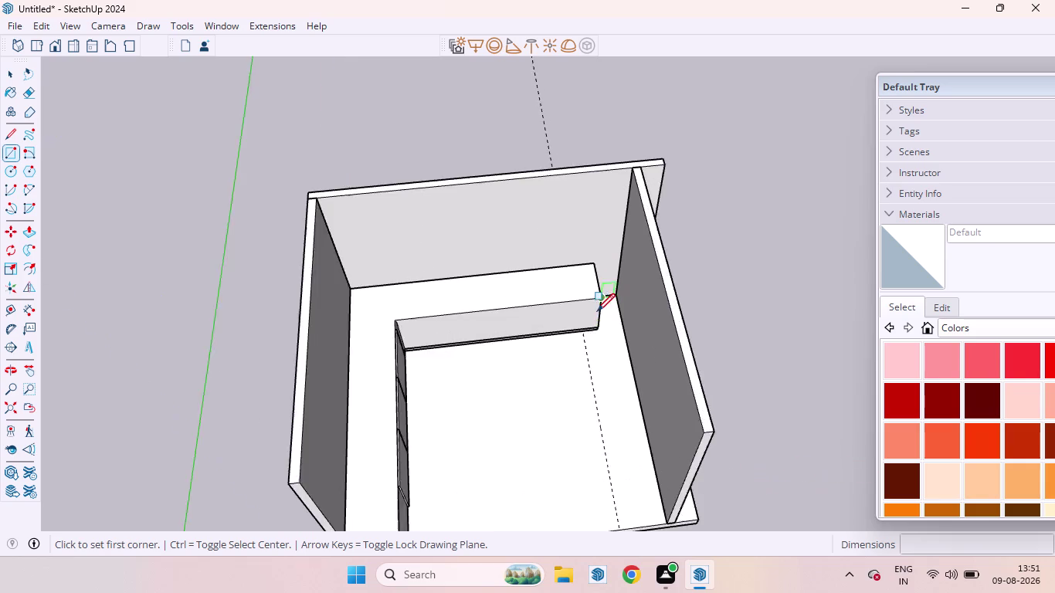
scroll(up, 3)
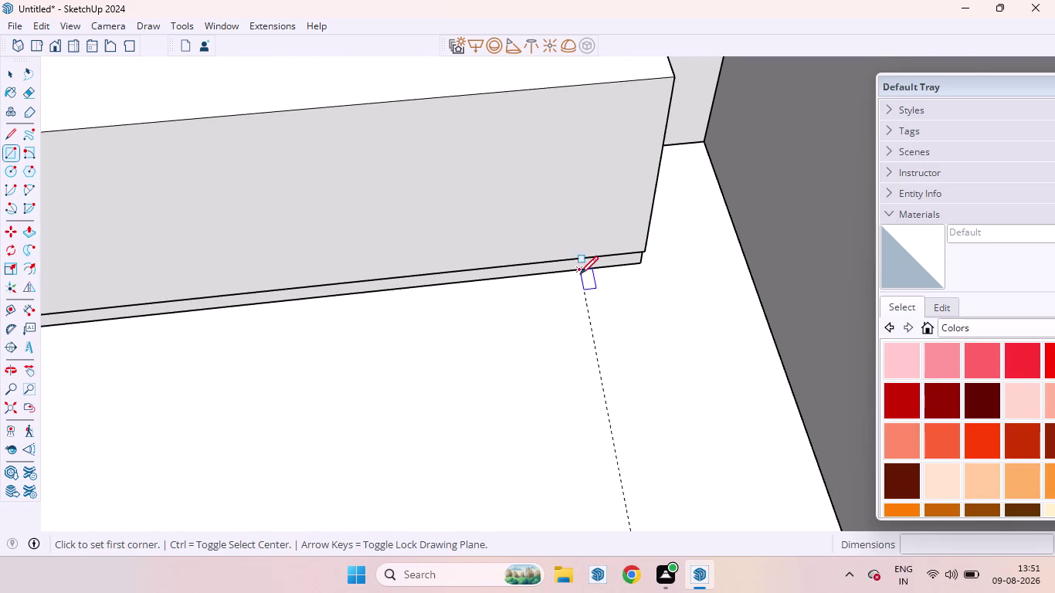
scroll(up, 3)
click(575, 237)
scroll(down, 3)
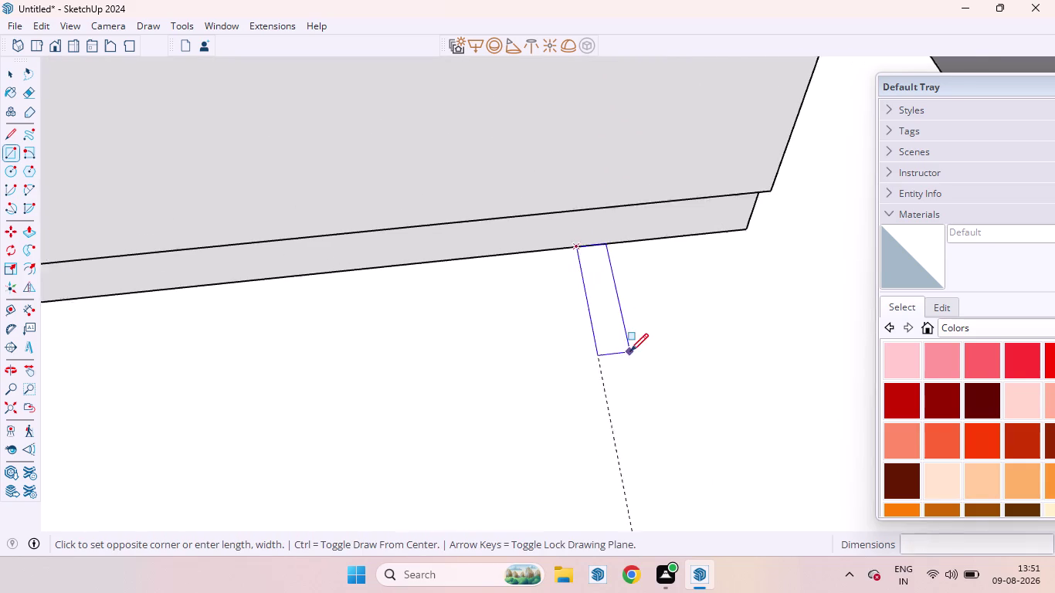
scroll(down, 3)
scroll(down, 3)
scroll(down, 3)
scroll(down, 3)
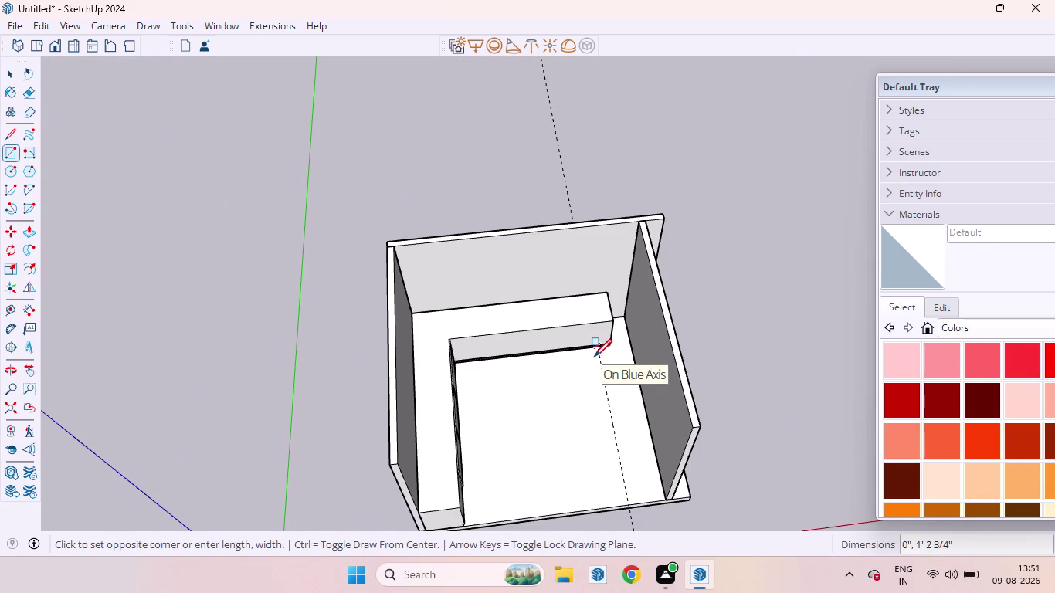
click(664, 503)
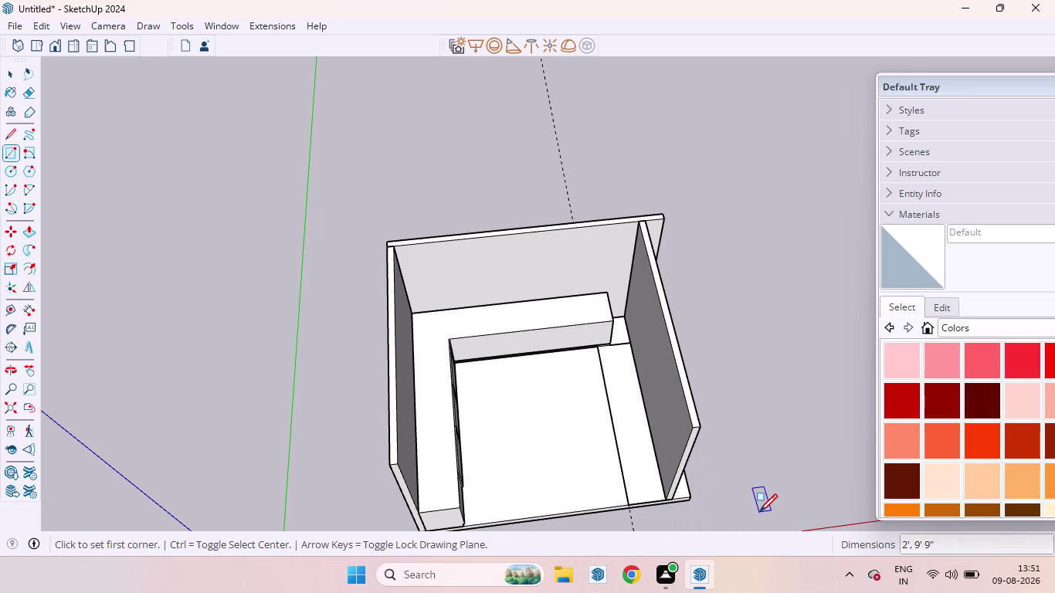
Try raising the new floor strip with Push/Pull, then undo the extrusion.
key(space)
click(637, 448)
click(638, 448)
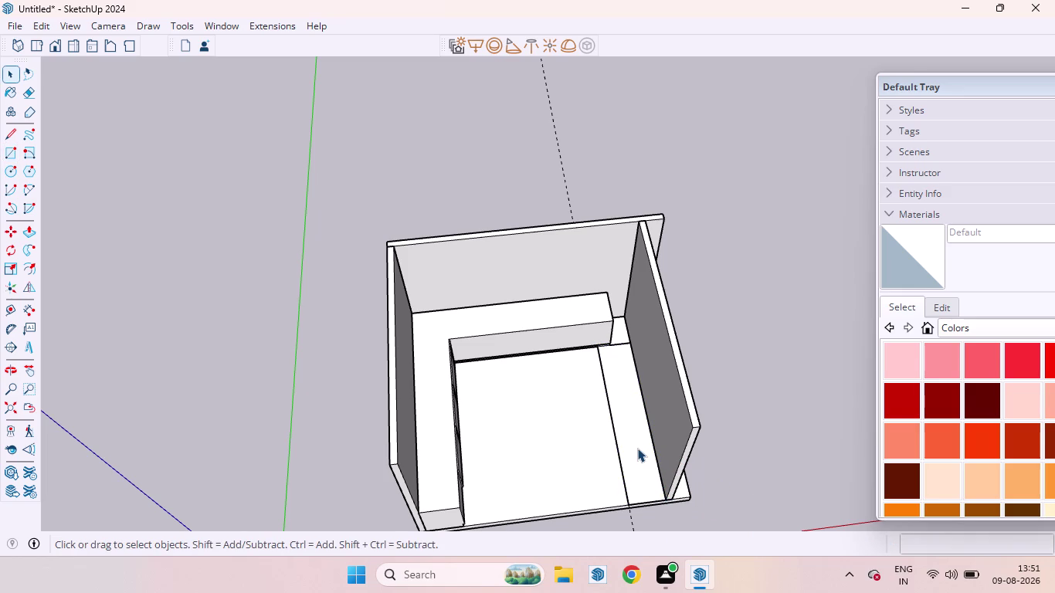
key(p)
drag(637, 448, 643, 408)
key(3)
key(space)
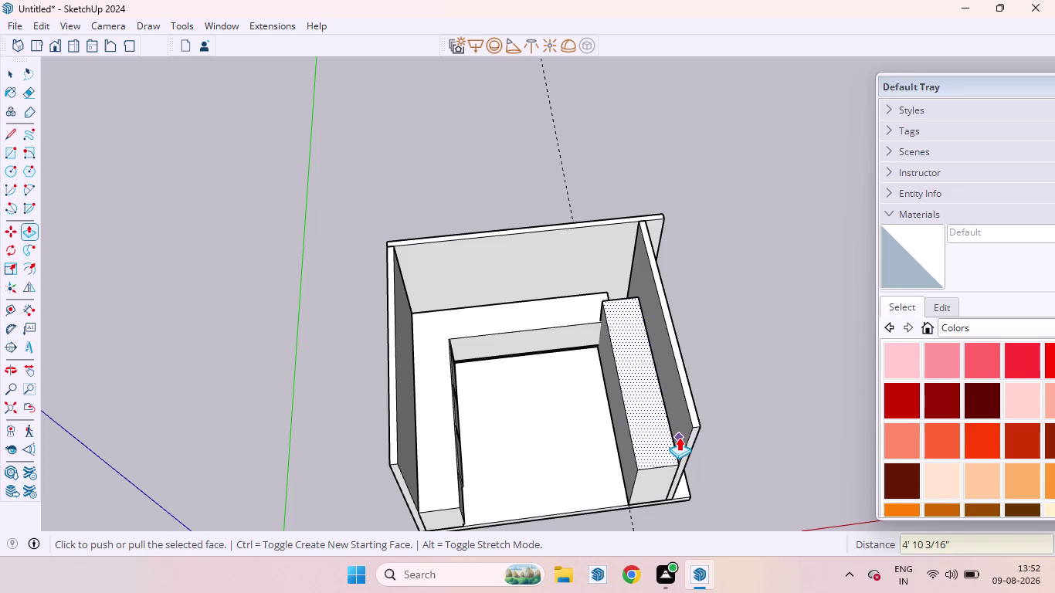
key(ctrl+z)
scroll(down, 3)
key(space)
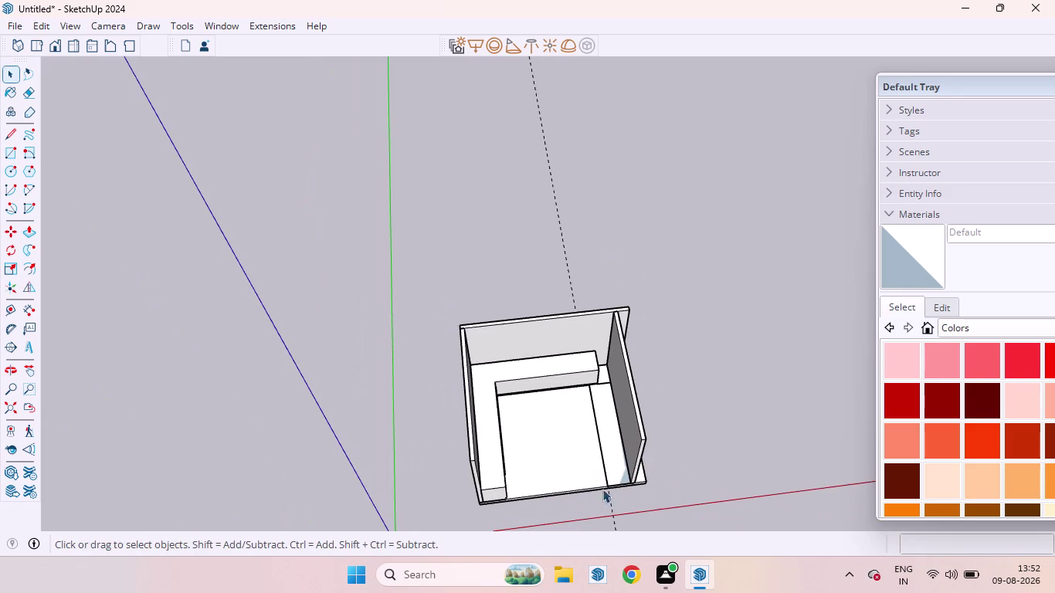
scroll(up, 3)
middle_drag(484, 527, 451, 253)
scroll(up, 3)
scroll(down, 3)
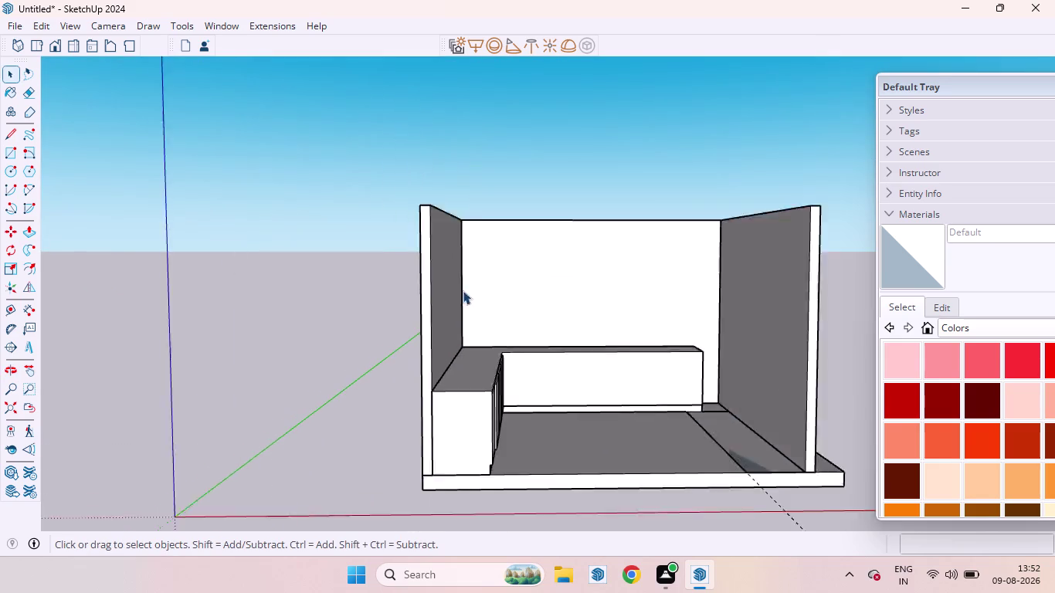
scroll(down, 3)
middle_drag(473, 337, 489, 203)
scroll(up, 3)
scroll(down, 3)
middle_drag(481, 279, 481, 321)
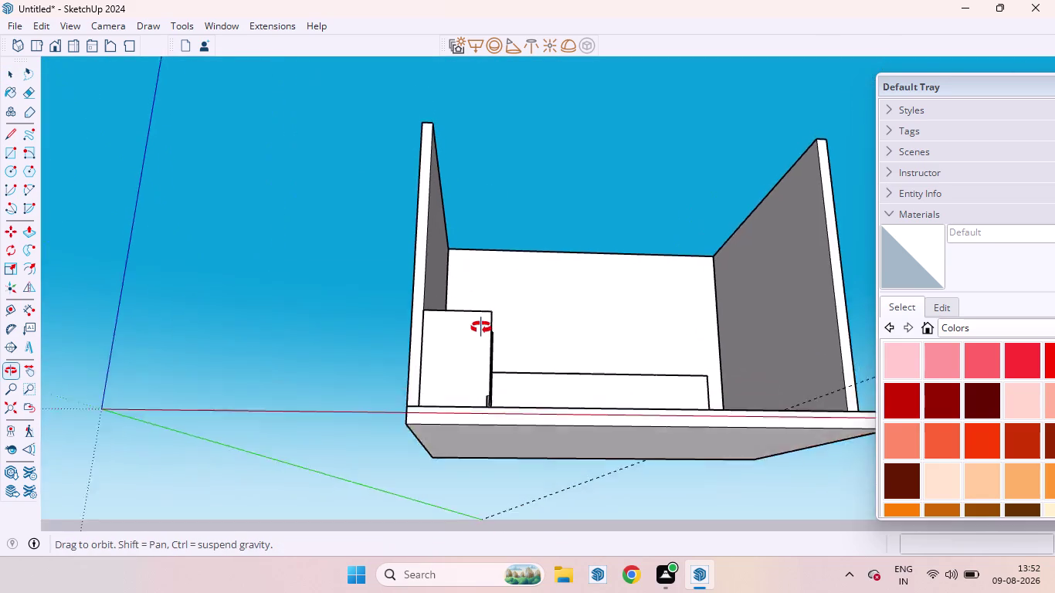
middle_drag(480, 321, 481, 341)
scroll(down, 3)
key(d)
scroll(up, 3)
scroll(down, 3)
scroll(up, 3)
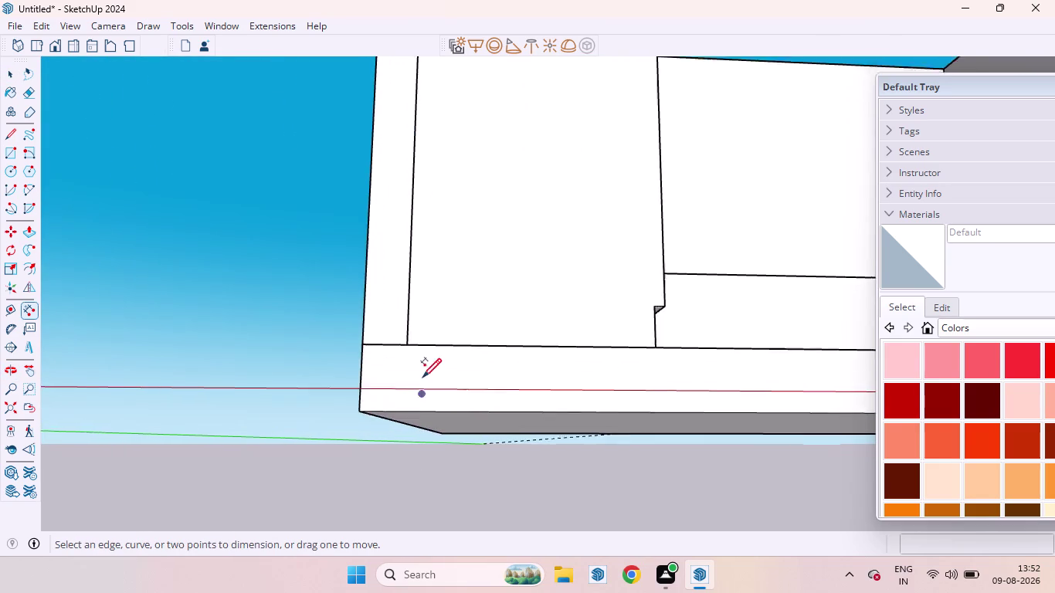
scroll(up, 3)
click(401, 335)
scroll(down, 3)
scroll(up, 3)
scroll(down, 3)
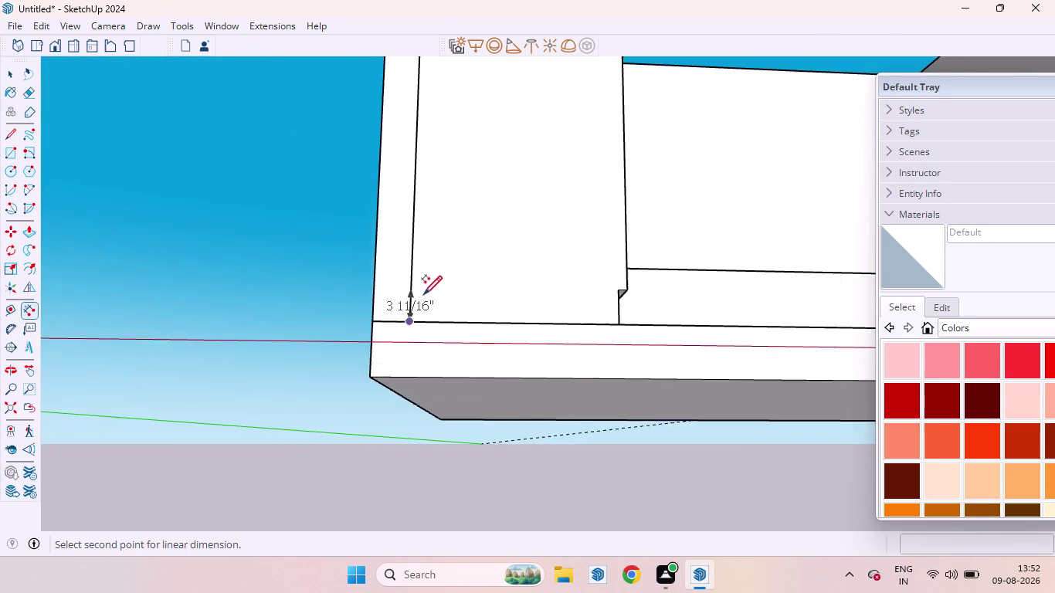
scroll(down, 3)
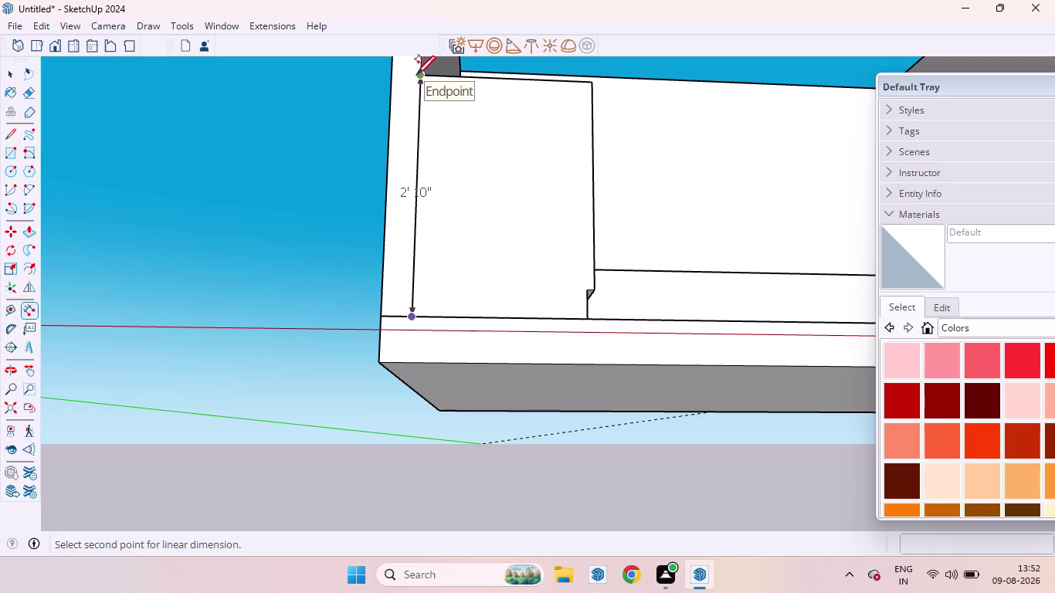
key(space)
scroll(down, 3)
scroll(down, 3)
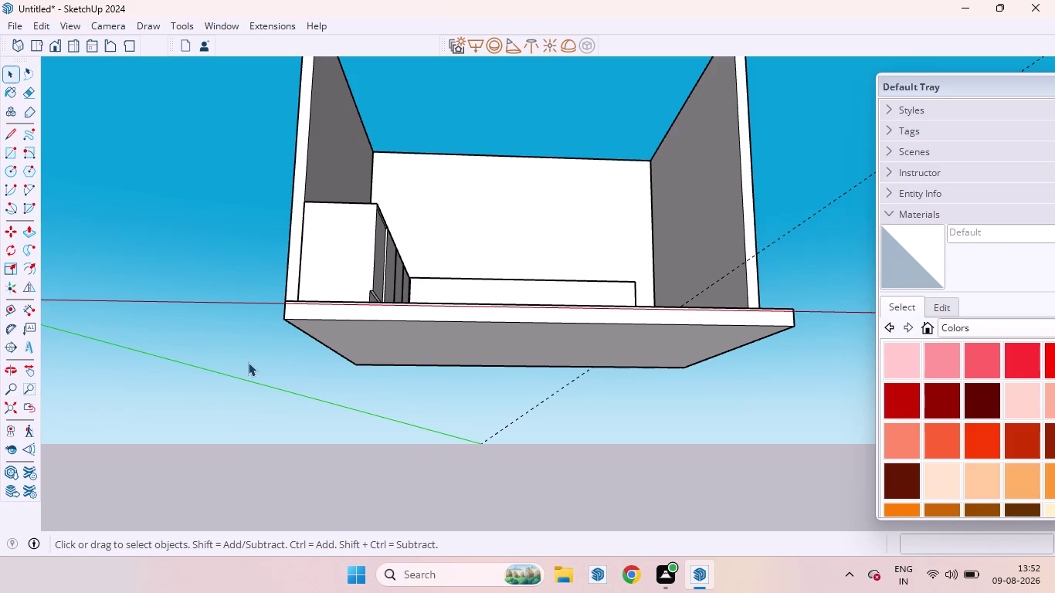
Push/Pull the floor area beside the right wall up 34 inches into a bench block.
scroll(down, 3)
scroll(down, 3)
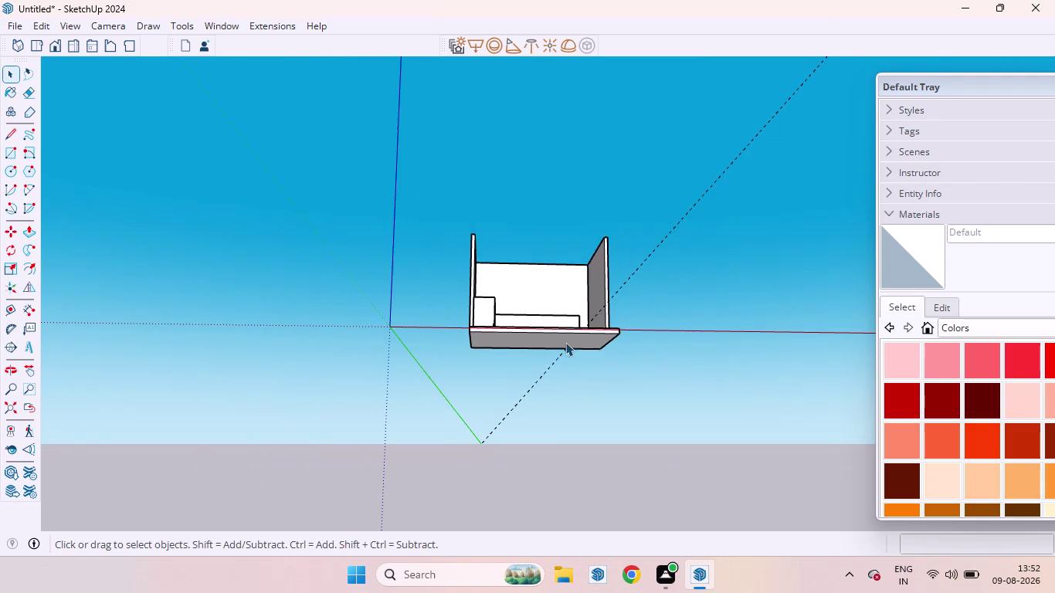
middle_drag(604, 303, 570, 349)
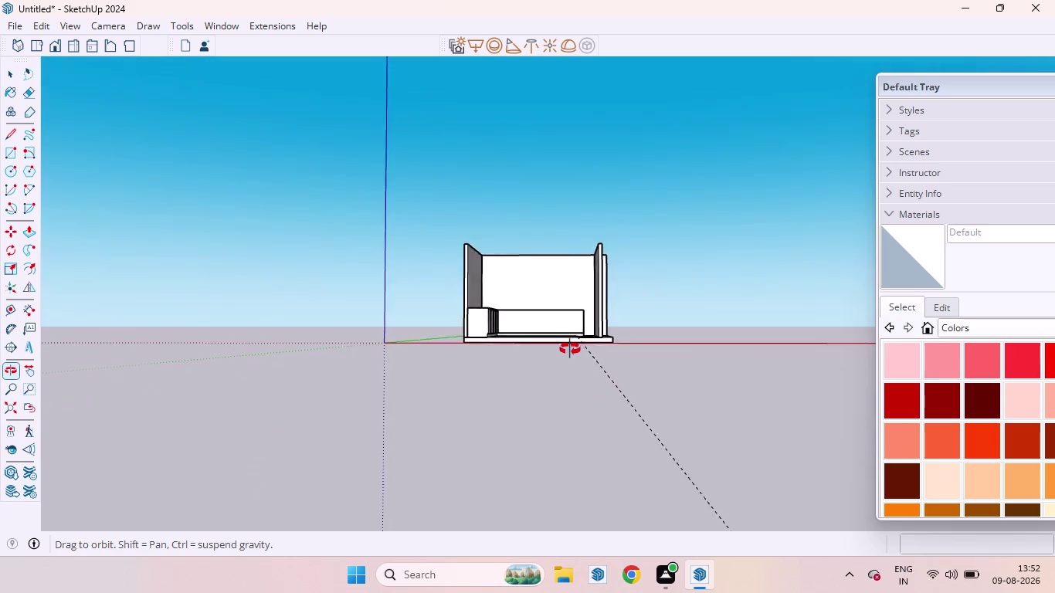
middle_drag(570, 349, 579, 549)
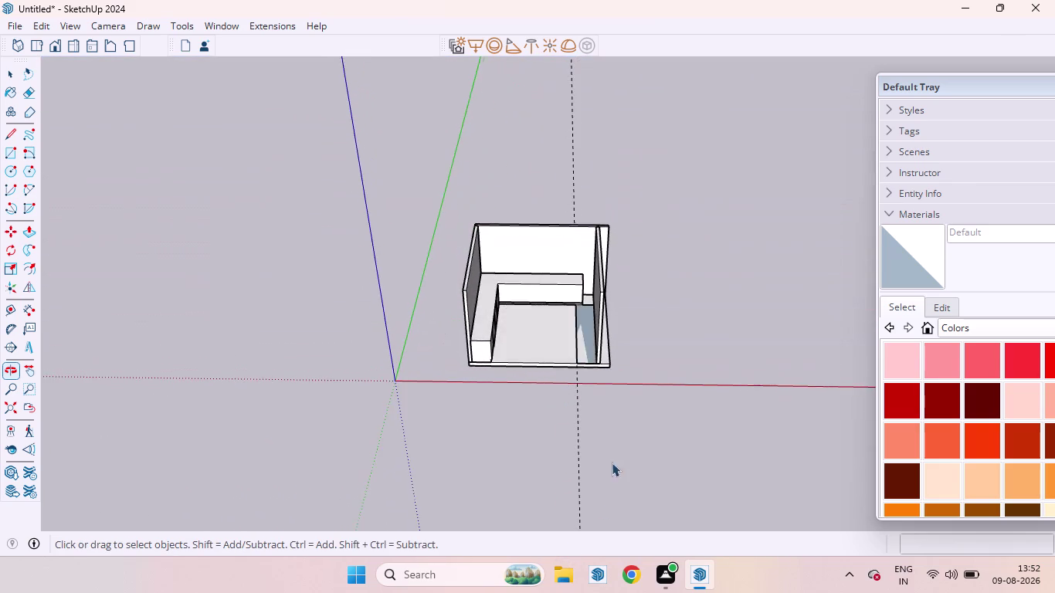
scroll(up, 3)
click(577, 345)
key(p)
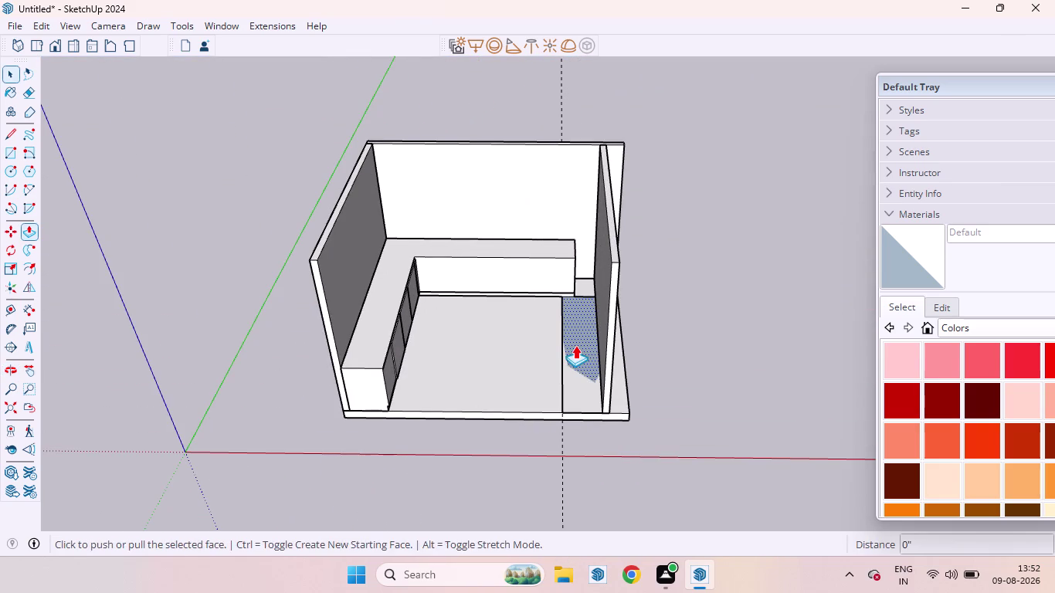
click(575, 346)
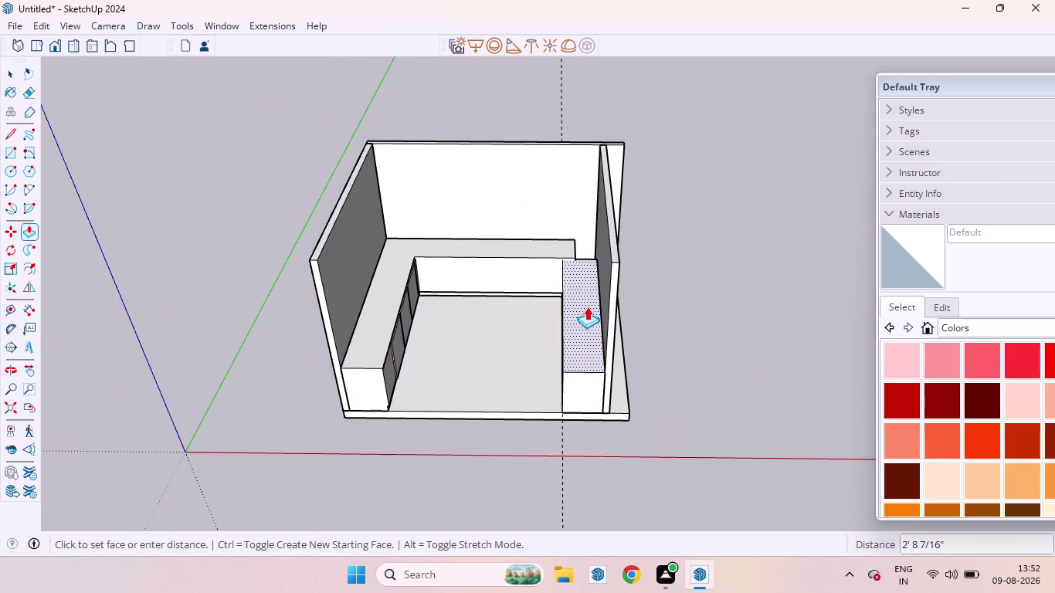
text(34)
key(Return)
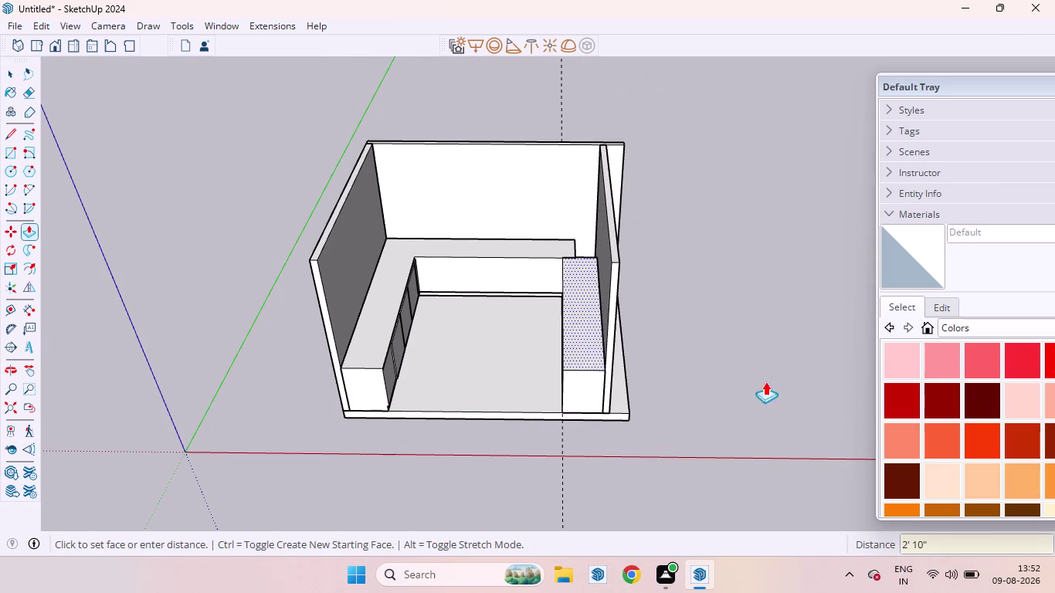
key(space)
Orbit around the bench top to inspect where the two bench blocks meet.
scroll(up, 3)
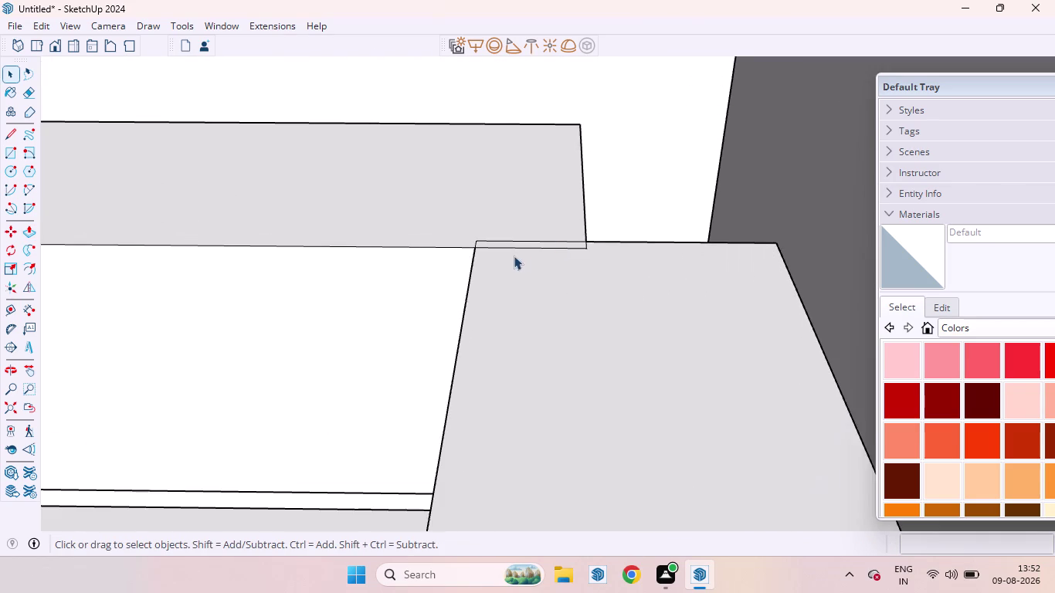
middle_drag(513, 255, 737, 107)
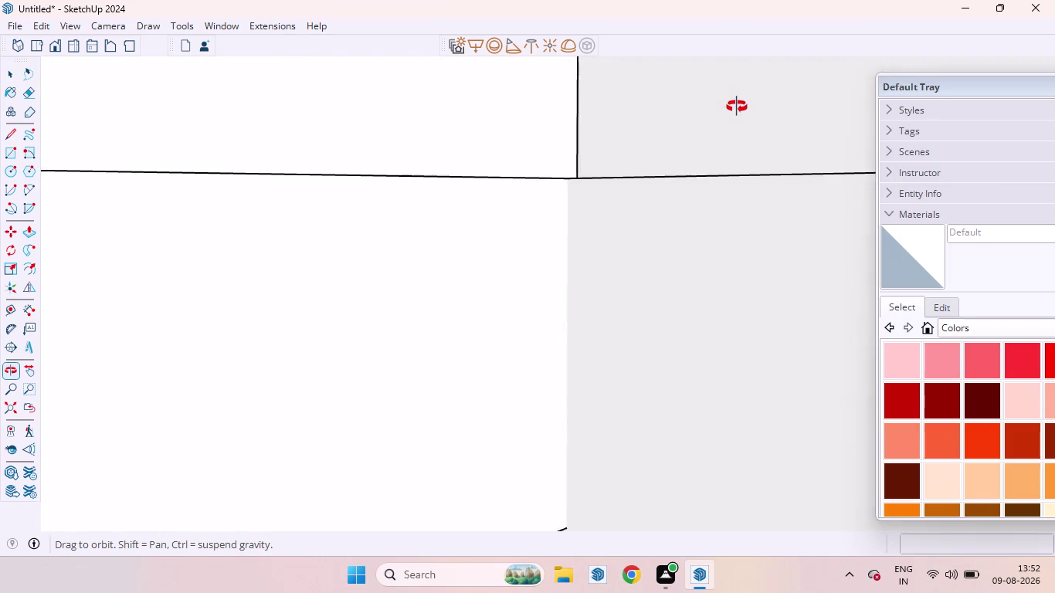
middle_drag(737, 106, 730, 126)
scroll(down, 3)
scroll(down, 3)
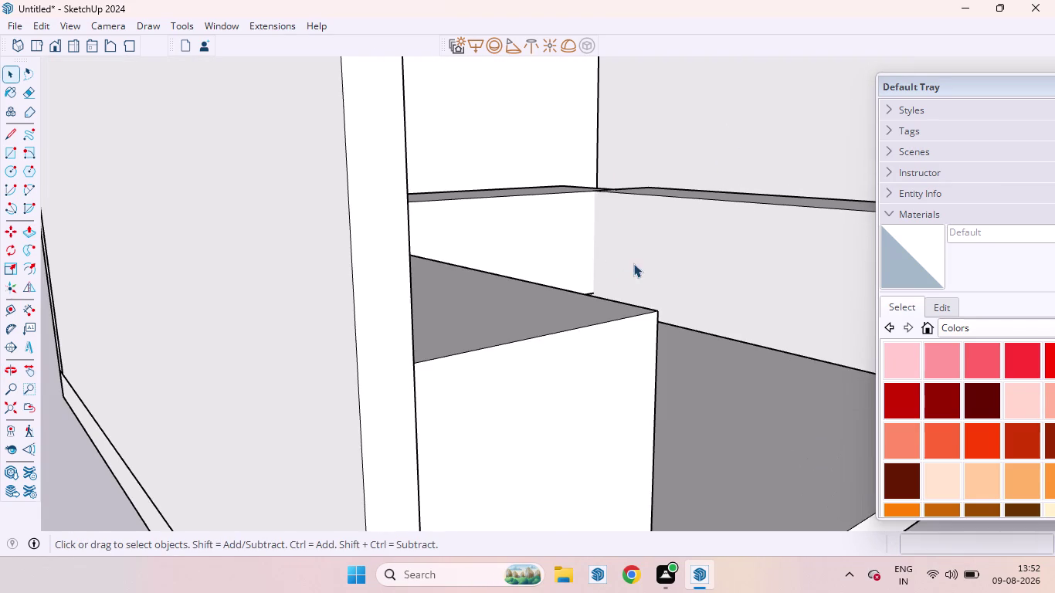
middle_drag(633, 266, 527, 238)
scroll(down, 3)
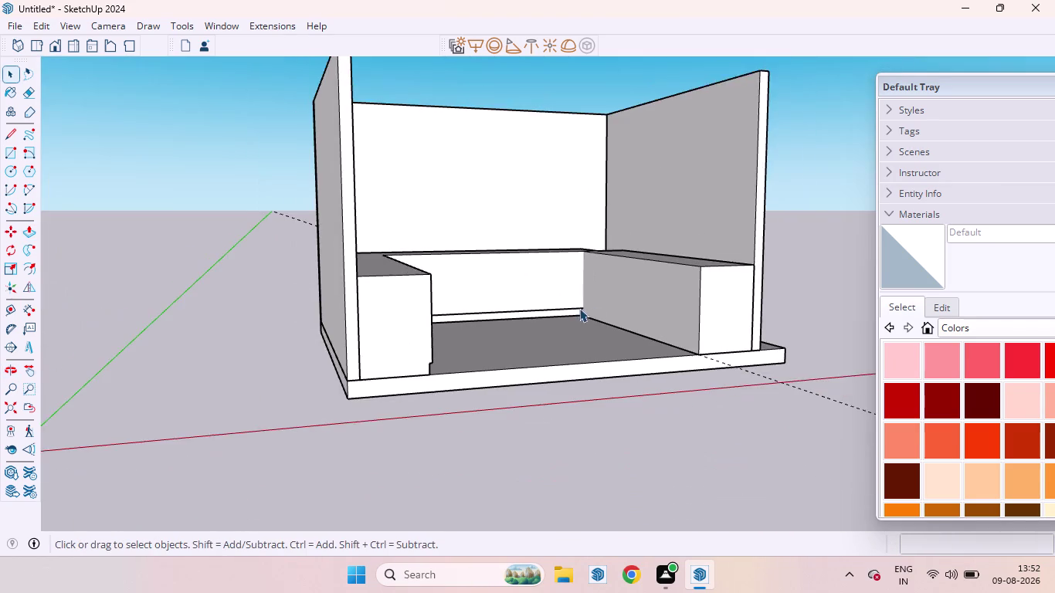
scroll(up, 3)
scroll(up, 3)
scroll(down, 3)
scroll(down, 3)
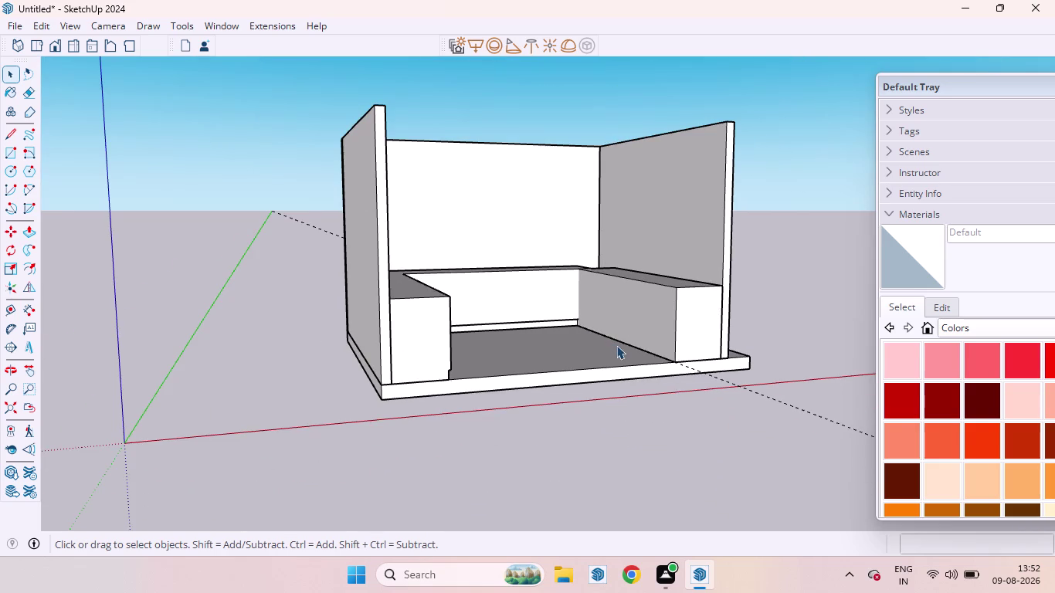
key(t)
scroll(up, 3)
Place a Tape Measure guide 100 mm above the floor edge by the wall.
click(658, 356)
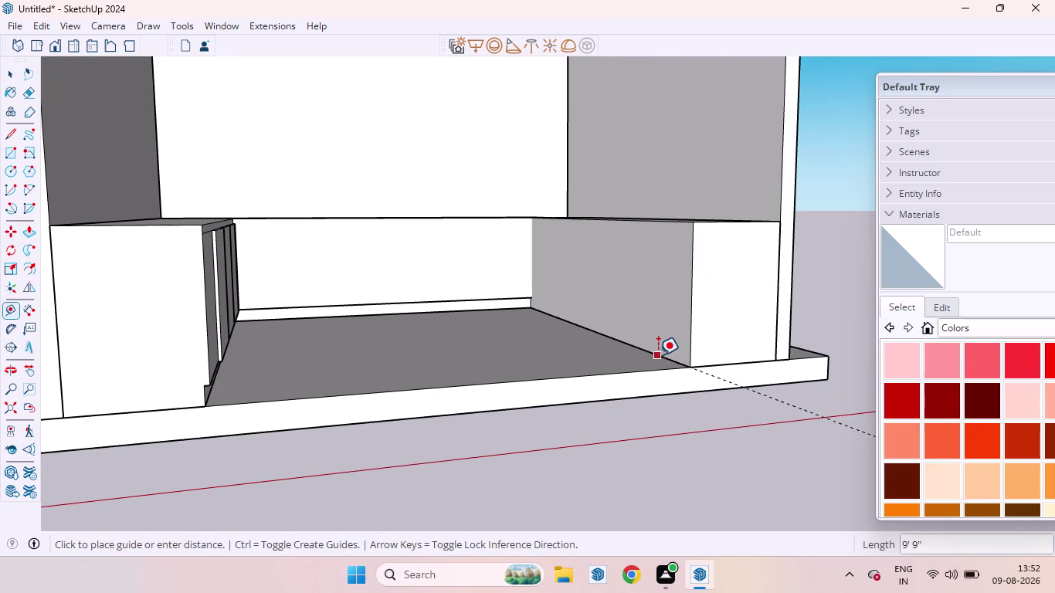
text(1)
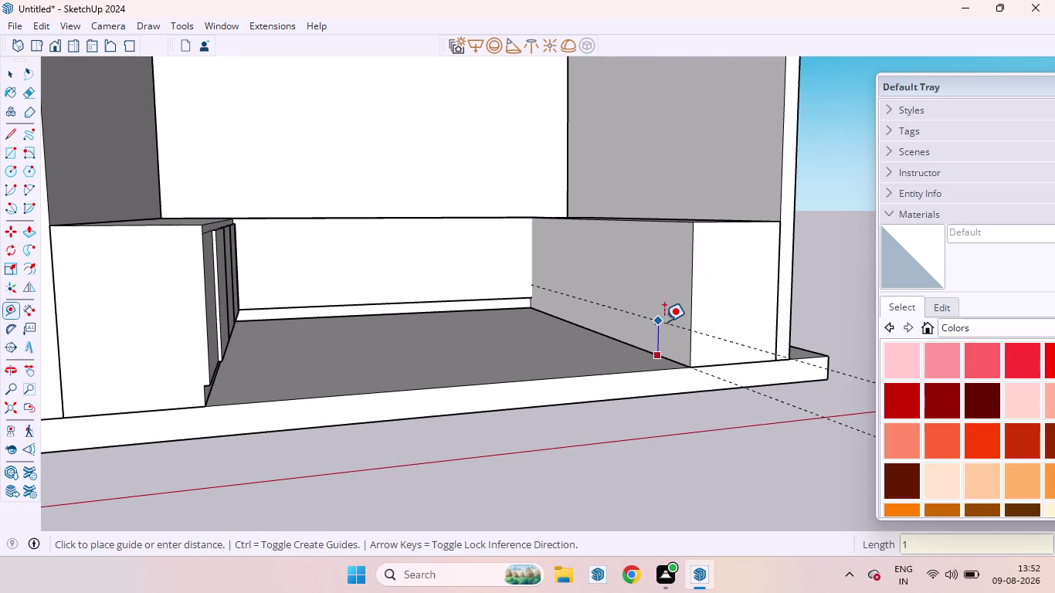
text(0MM)
key(BackSpace)
key(BackSpace)
key(9)
key(BackSpace)
key(0)
text(MM)
key(Return)
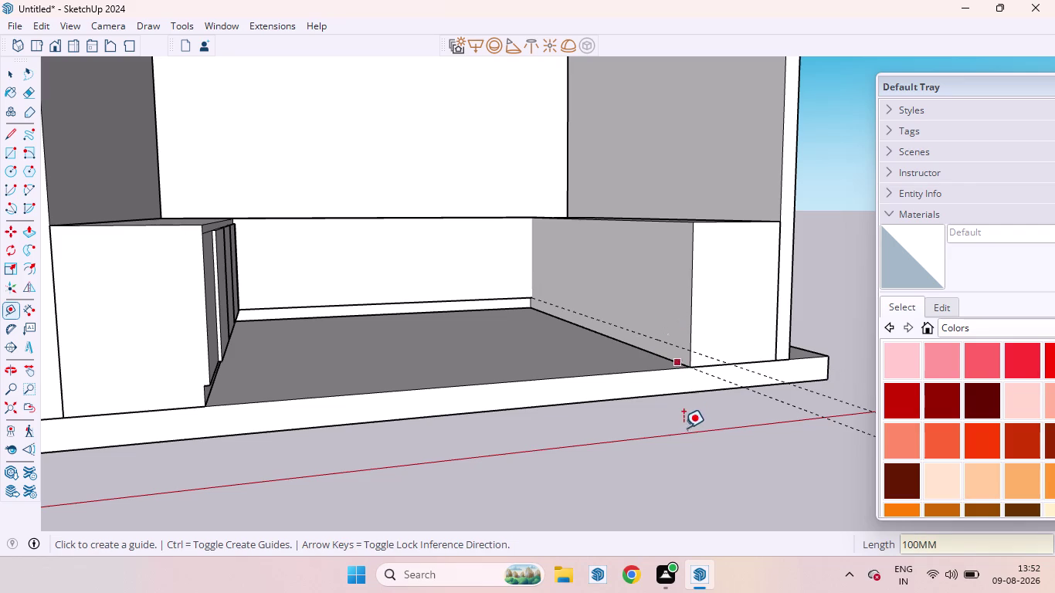
key(space)
Draw a 100 mm high rectangle strip along the wall base beside the bench.
key(r)
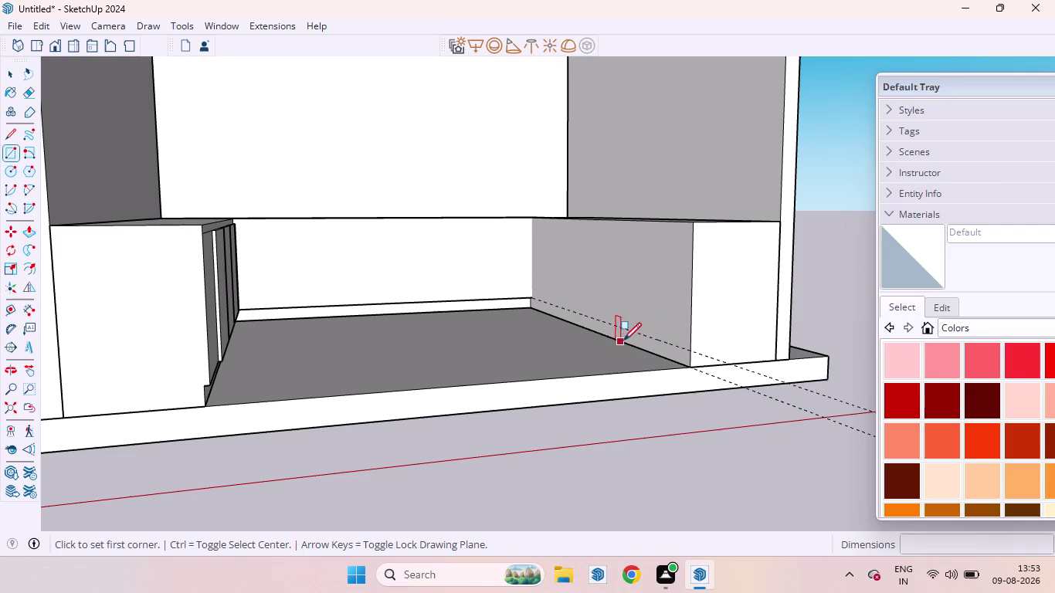
scroll(up, 3)
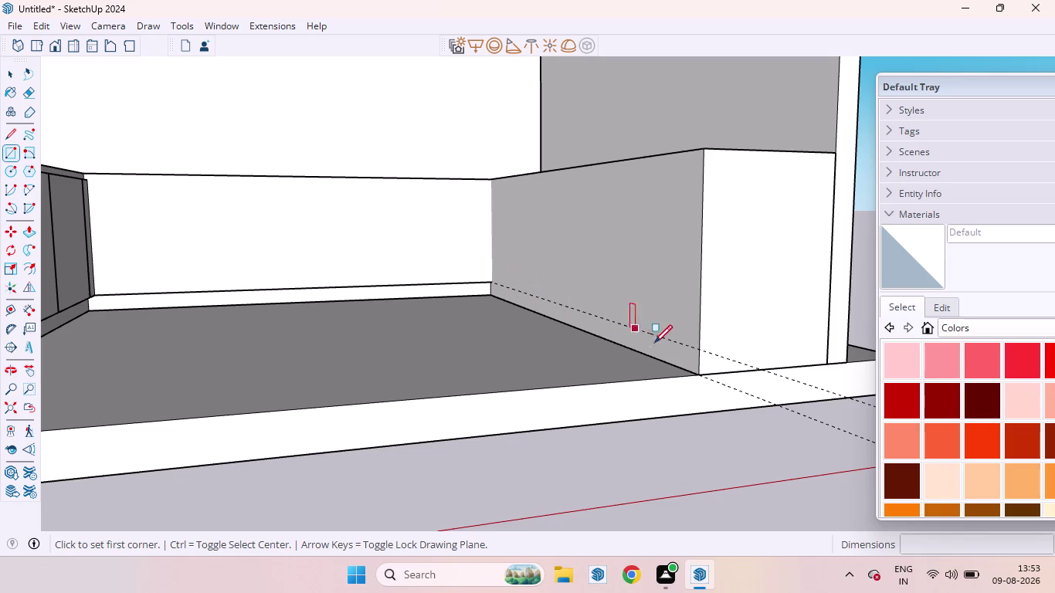
click(699, 355)
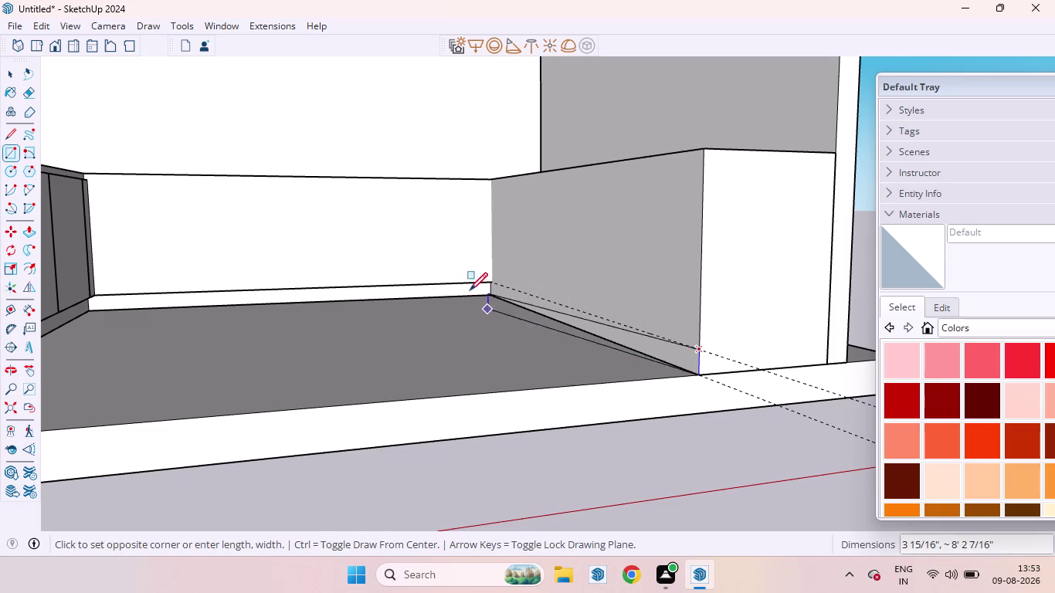
scroll(up, 3)
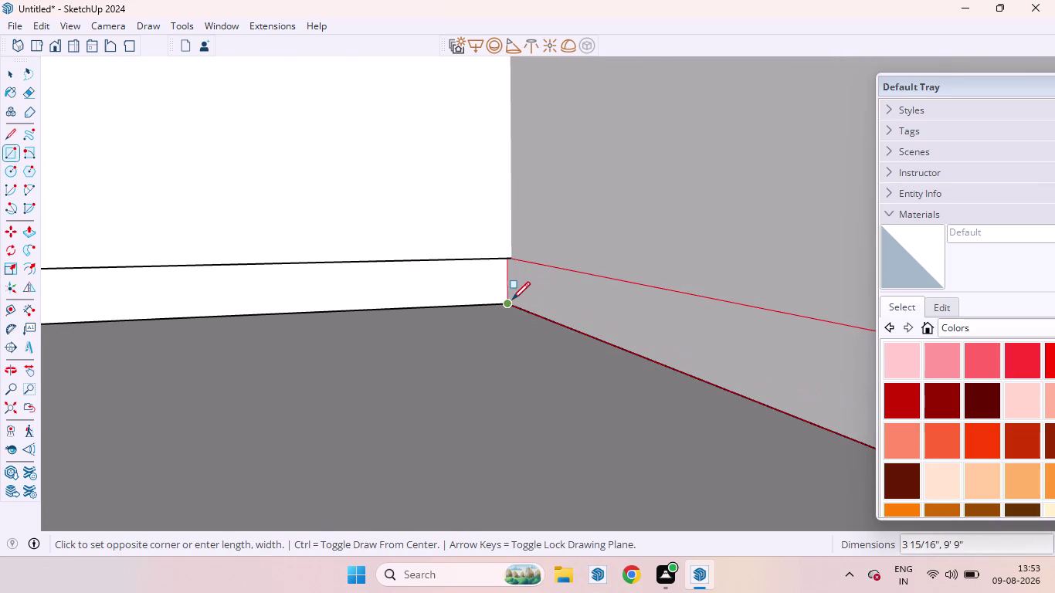
click(513, 300)
key(space)
Push the strip out 1 unit from the wall as skirting.
click(626, 336)
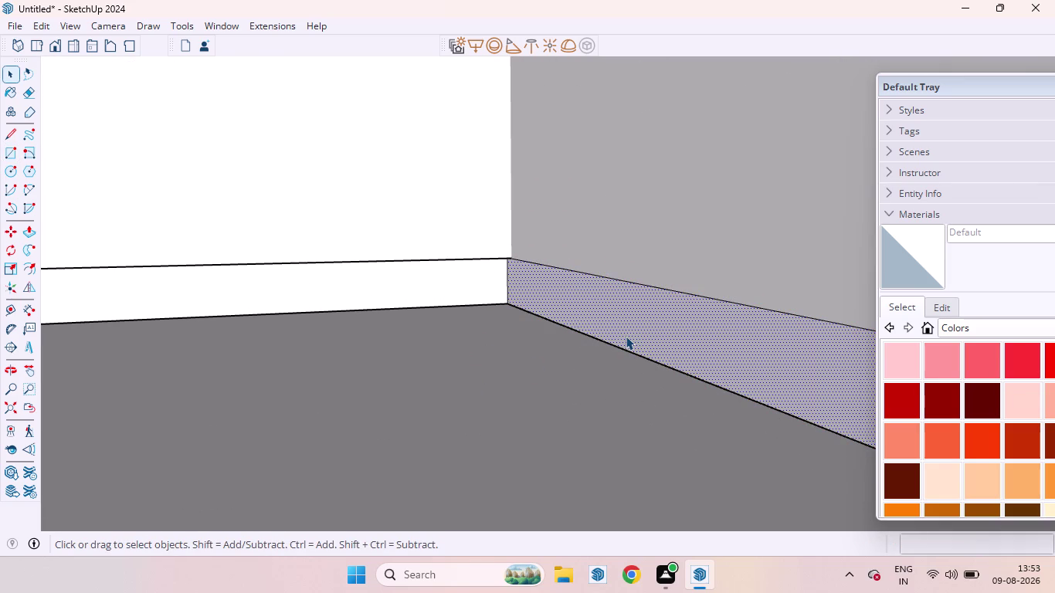
key(p)
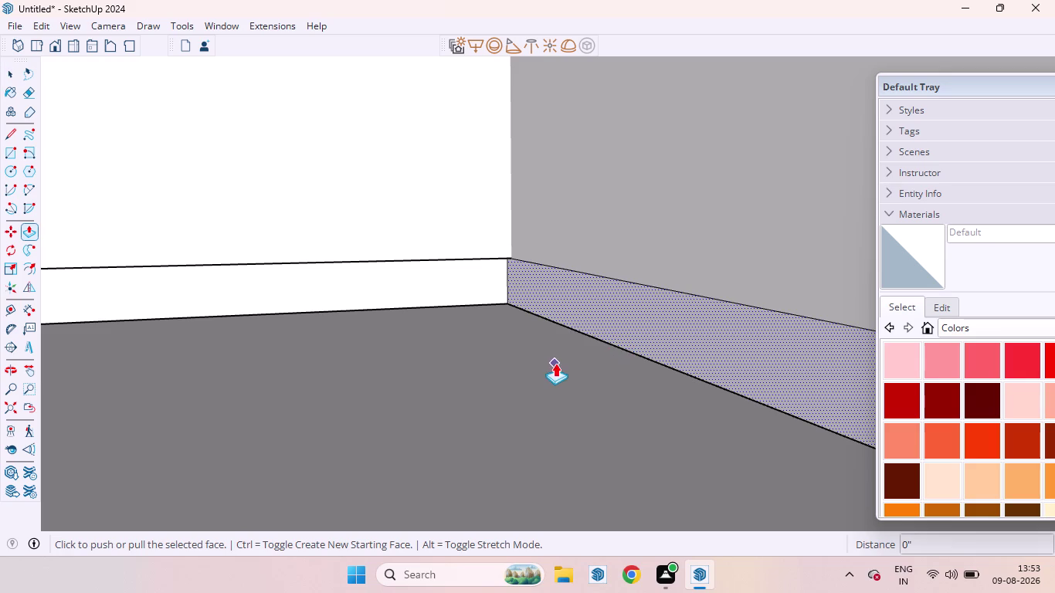
drag(619, 328, 644, 320)
key(1)
key(Return)
key(space)
scroll(down, 3)
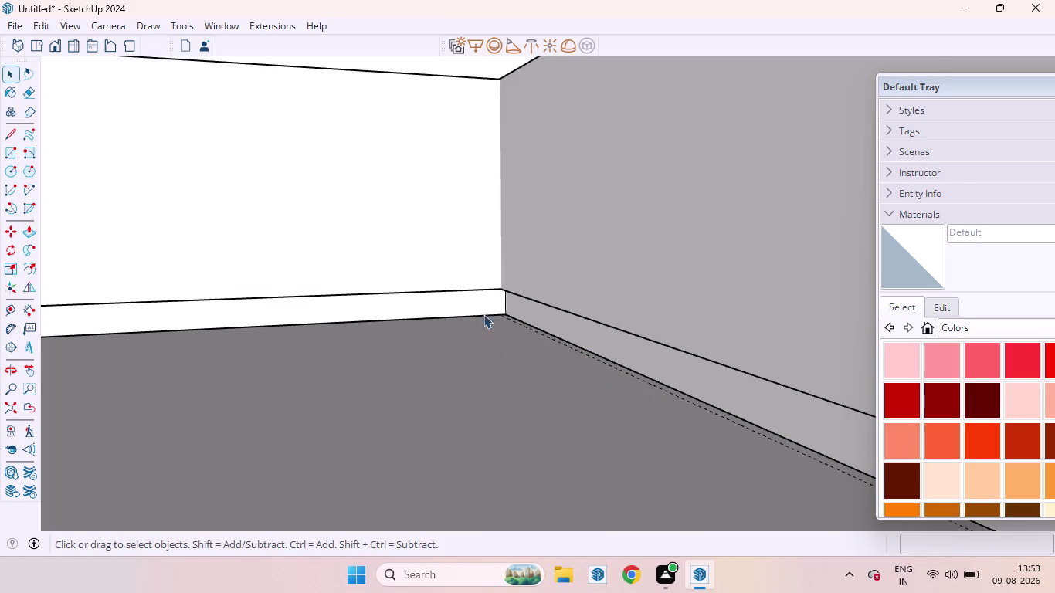
scroll(down, 3)
scroll(up, 3)
scroll(down, 3)
scroll(down, 3)
middle_drag(293, 264, 154, 255)
scroll(up, 3)
scroll(down, 3)
middle_drag(386, 248, 397, 363)
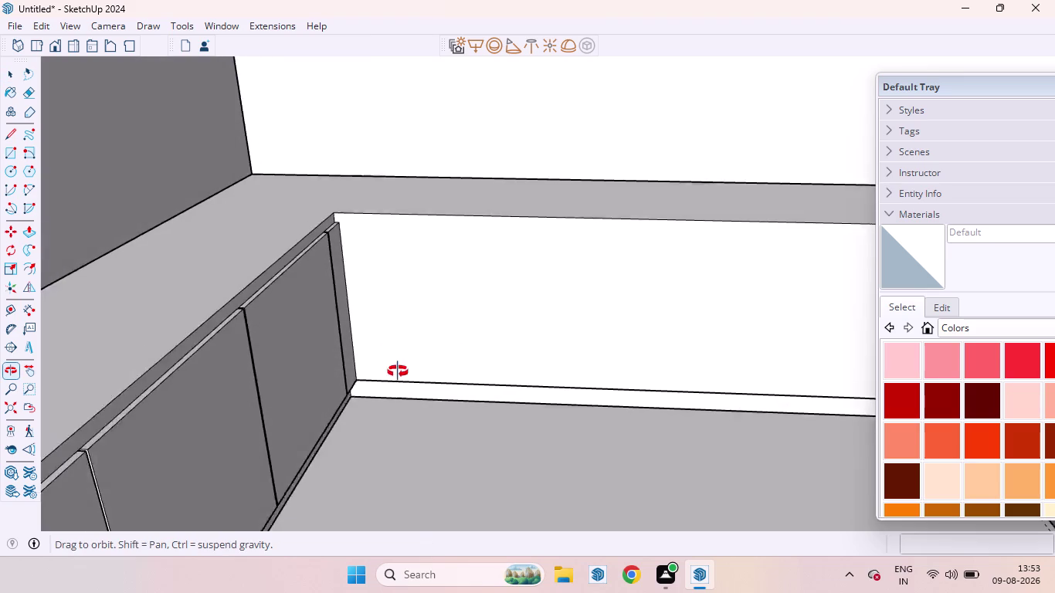
middle_drag(398, 363, 360, 296)
scroll(down, 3)
scroll(up, 3)
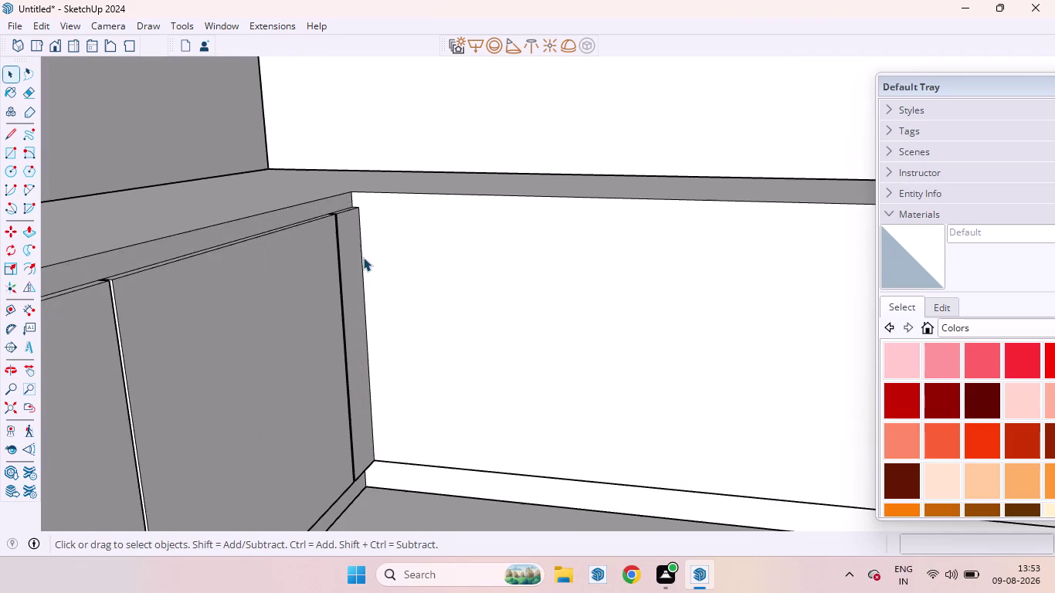
middle_drag(364, 256, 363, 275)
scroll(up, 3)
scroll(down, 3)
scroll(down, 3)
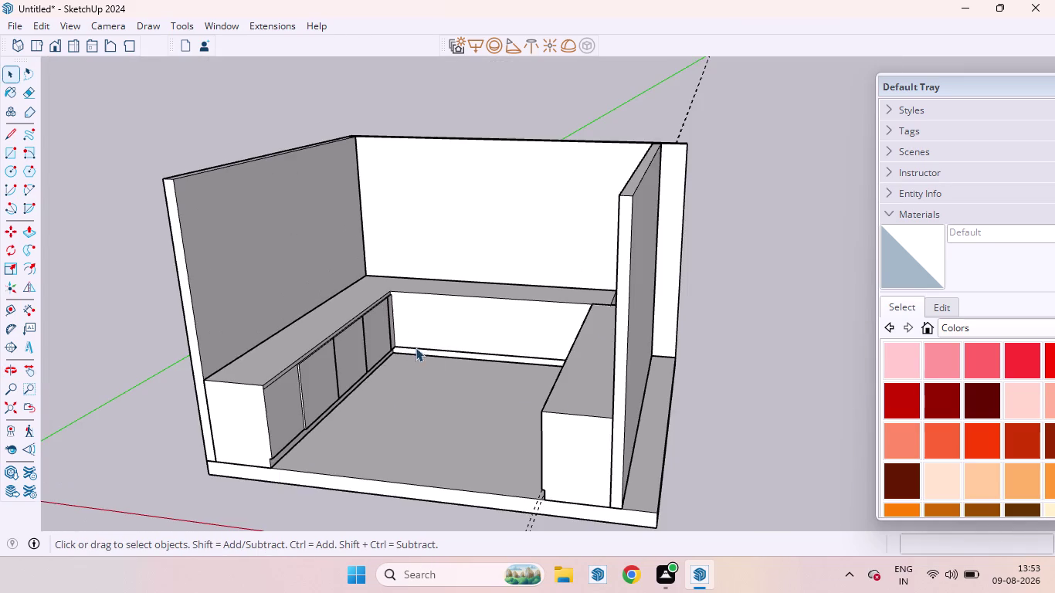
middle_drag(450, 347, 606, 505)
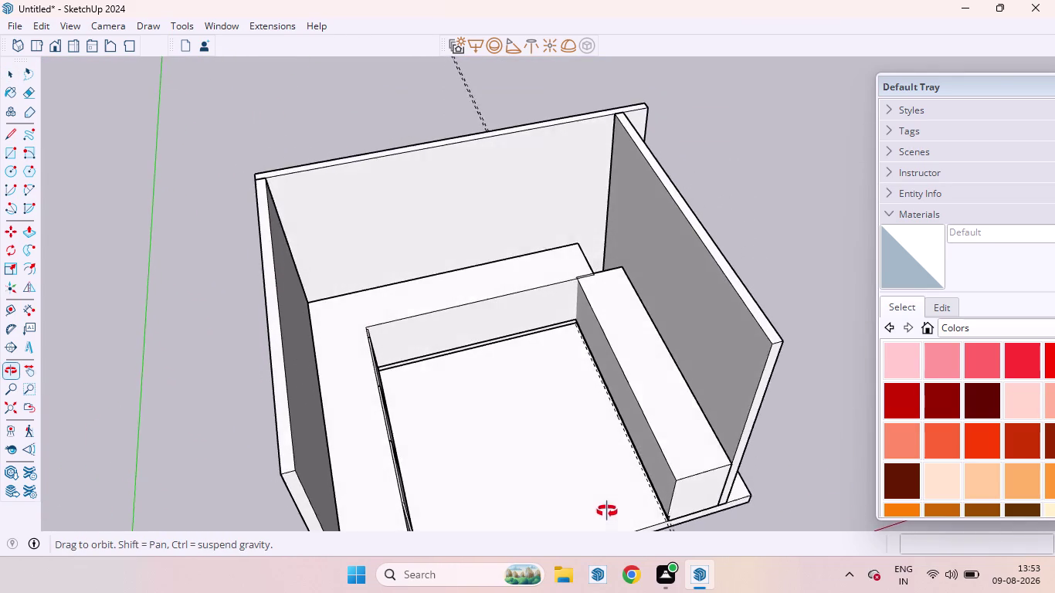
middle_drag(606, 505, 616, 526)
scroll(up, 3)
middle_drag(591, 262, 587, 310)
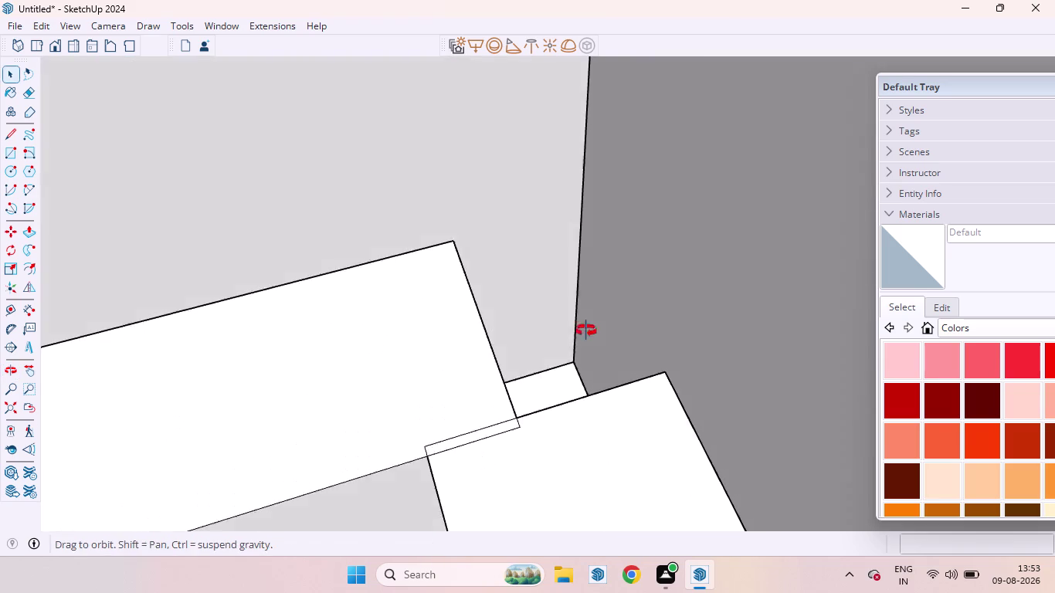
middle_drag(586, 310, 583, 425)
scroll(up, 3)
click(549, 365)
double_click(550, 365)
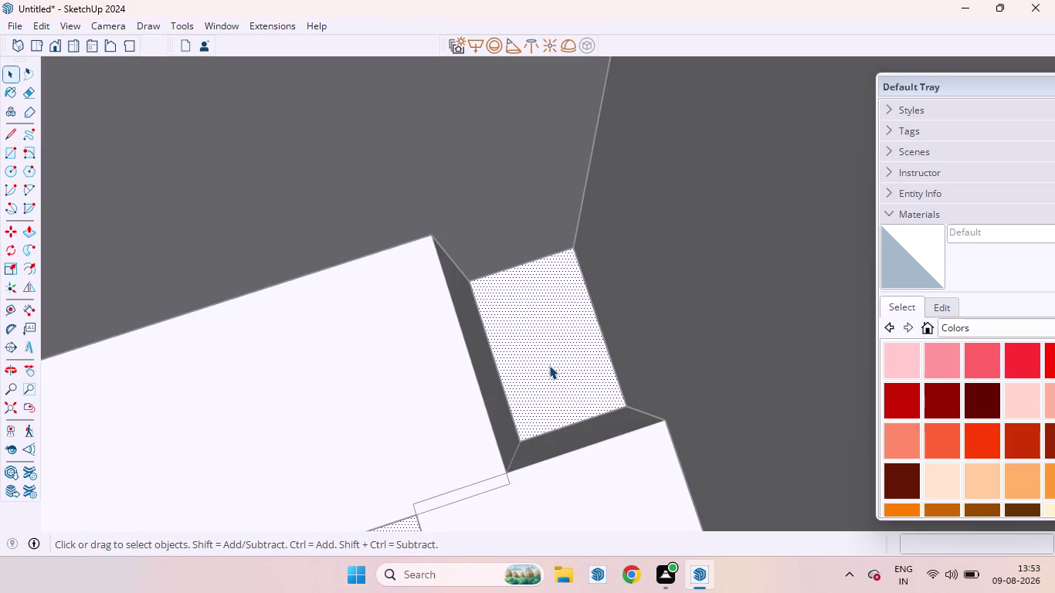
scroll(down, 3)
click(559, 351)
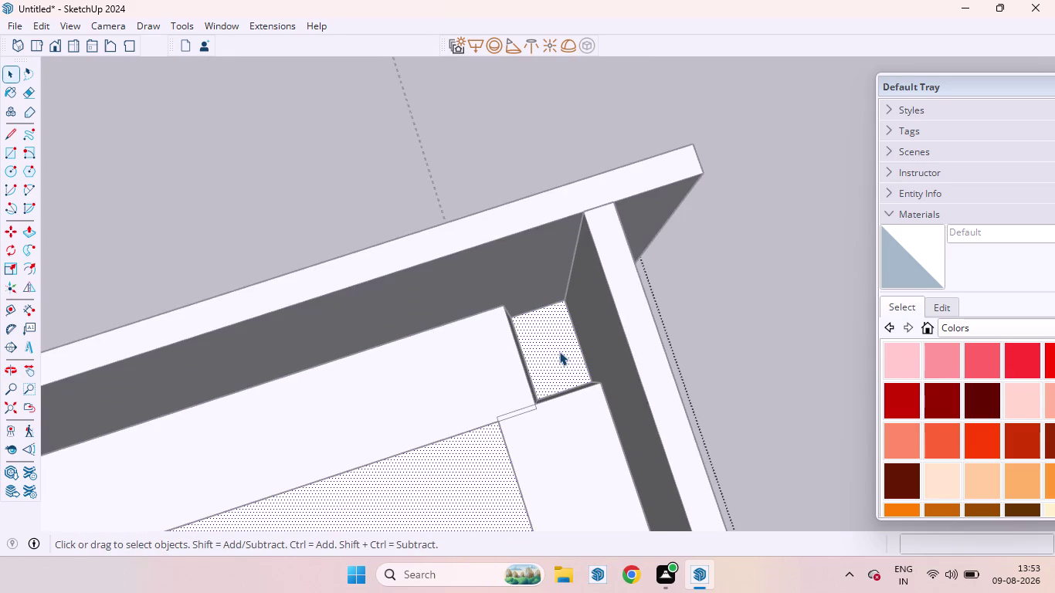
click(559, 351)
triple_click(559, 352)
triple_click(559, 351)
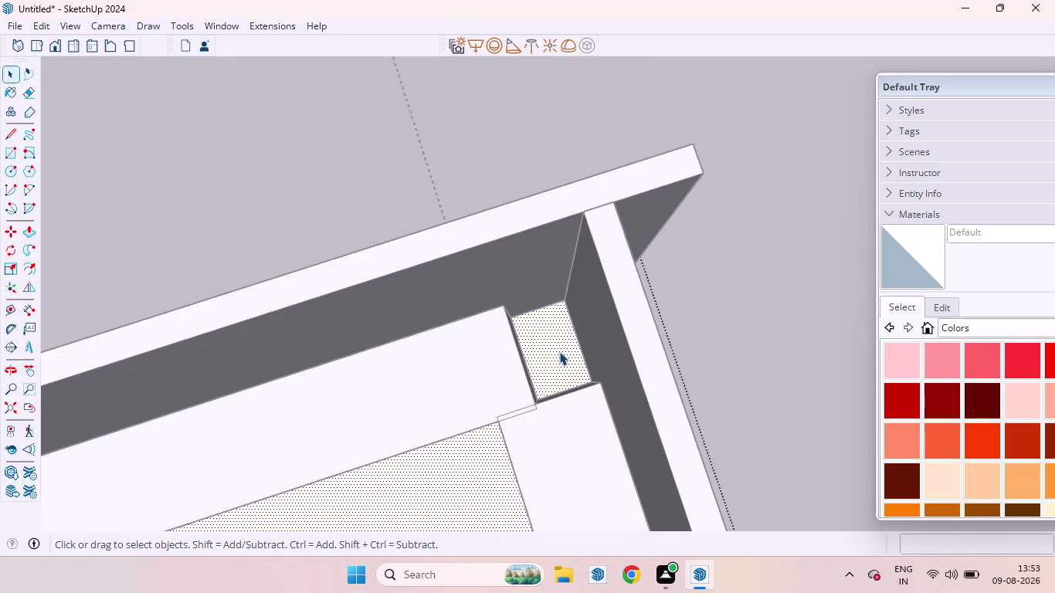
triple_click(560, 351)
key(space)
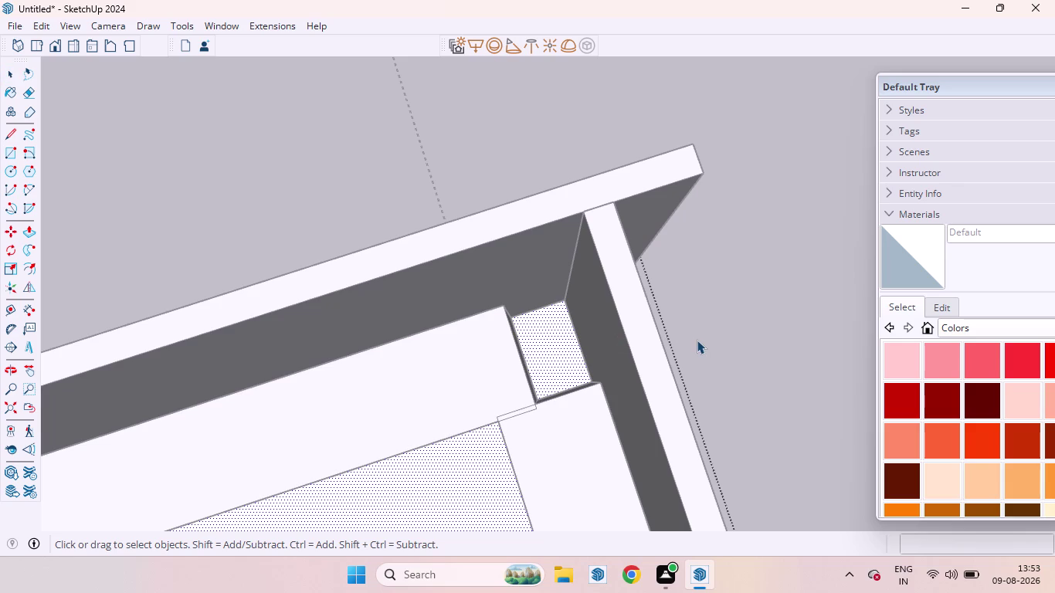
click(697, 340)
scroll(down, 3)
middle_drag(552, 364, 558, 291)
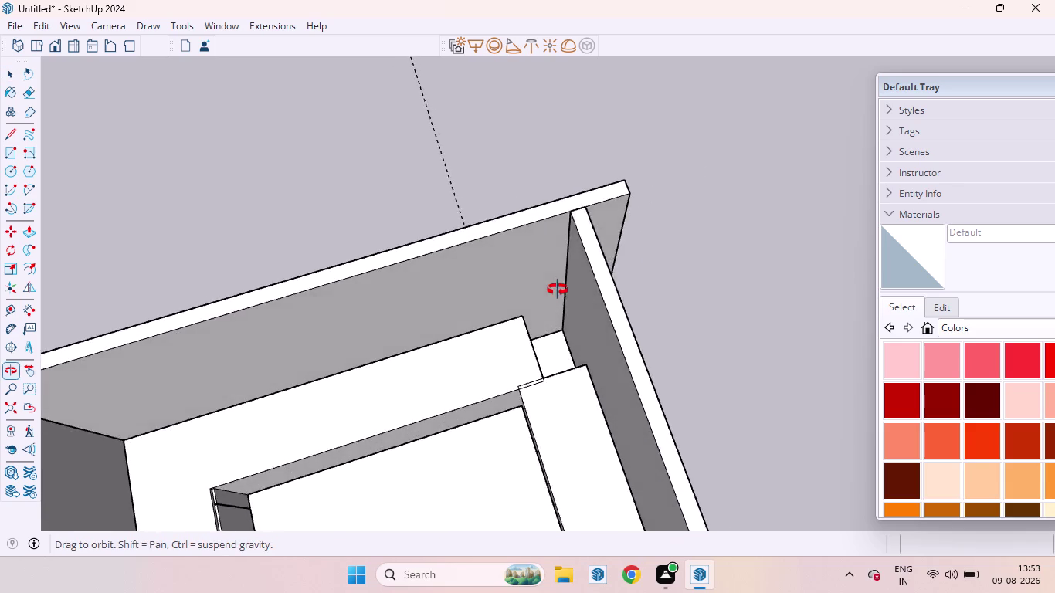
middle_drag(558, 290, 559, 287)
scroll(up, 3)
Draw a rectangle across the corner gap between the bench blocks.
key(r)
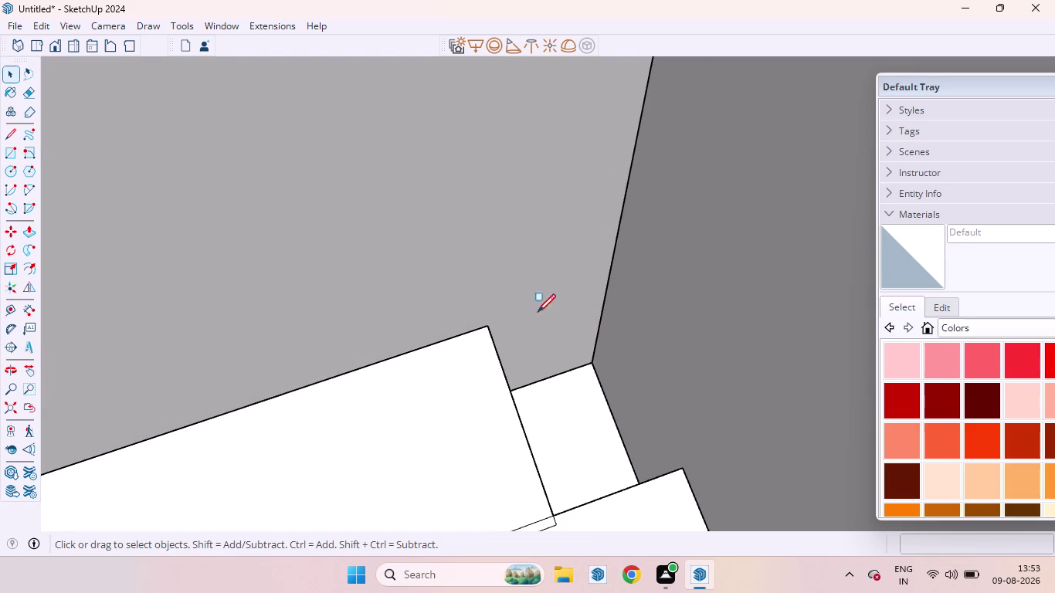
click(487, 330)
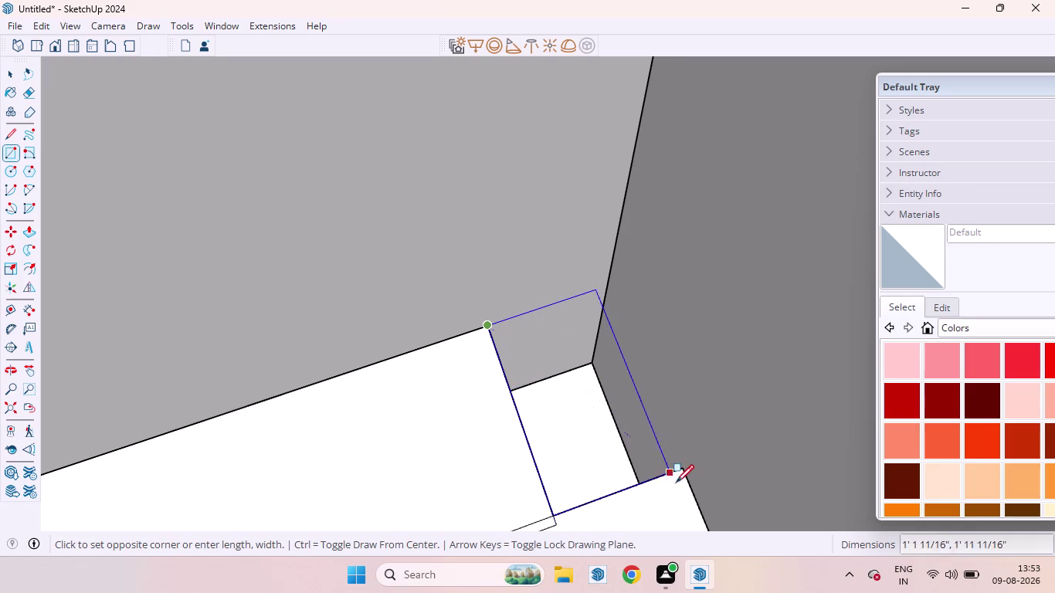
click(689, 468)
scroll(down, 3)
scroll(down, 3)
key(space)
Orbit and zoom to bring the stray floor lines into close view.
scroll(down, 3)
middle_drag(595, 402, 622, 332)
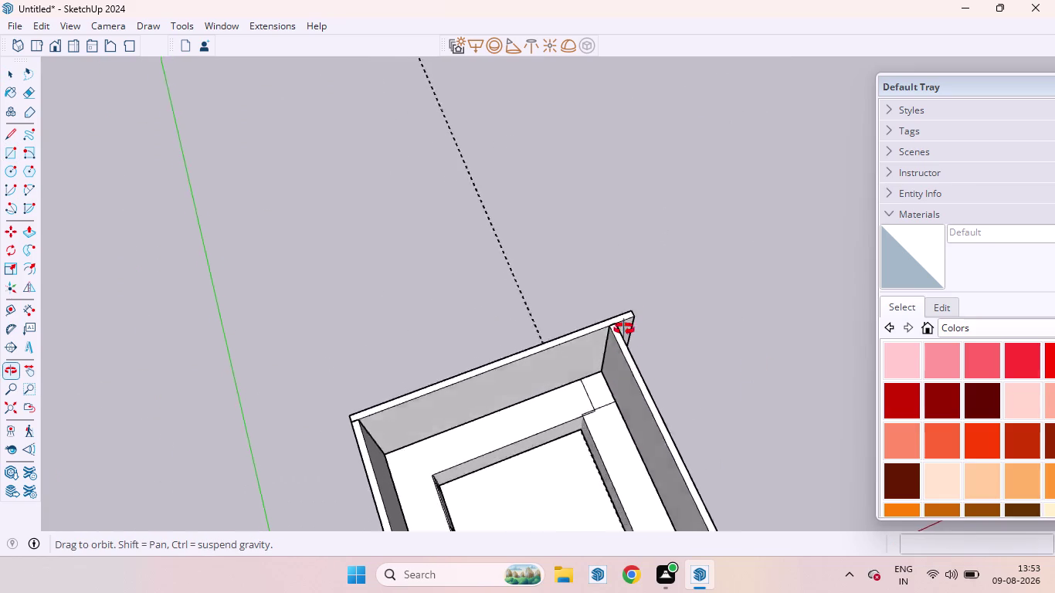
middle_drag(623, 332, 608, 64)
scroll(up, 3)
scroll(down, 3)
scroll(up, 3)
scroll(up, 3)
middle_drag(516, 359, 533, 462)
scroll(up, 3)
scroll(down, 3)
scroll(up, 3)
scroll(down, 3)
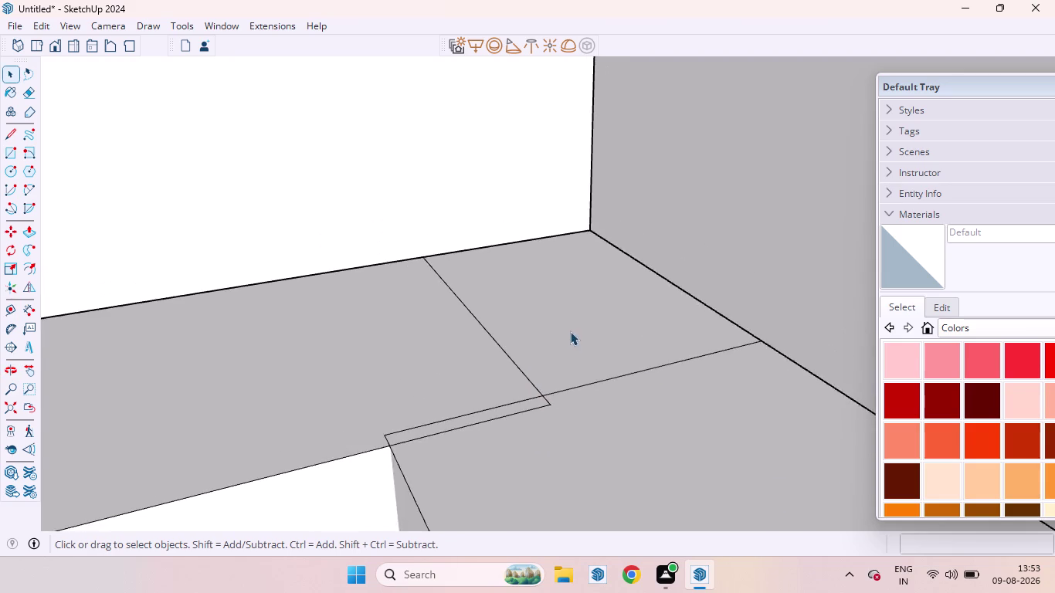
scroll(down, 3)
scroll(down, 3)
scroll(down, 3)
middle_drag(472, 378, 414, 238)
scroll(up, 3)
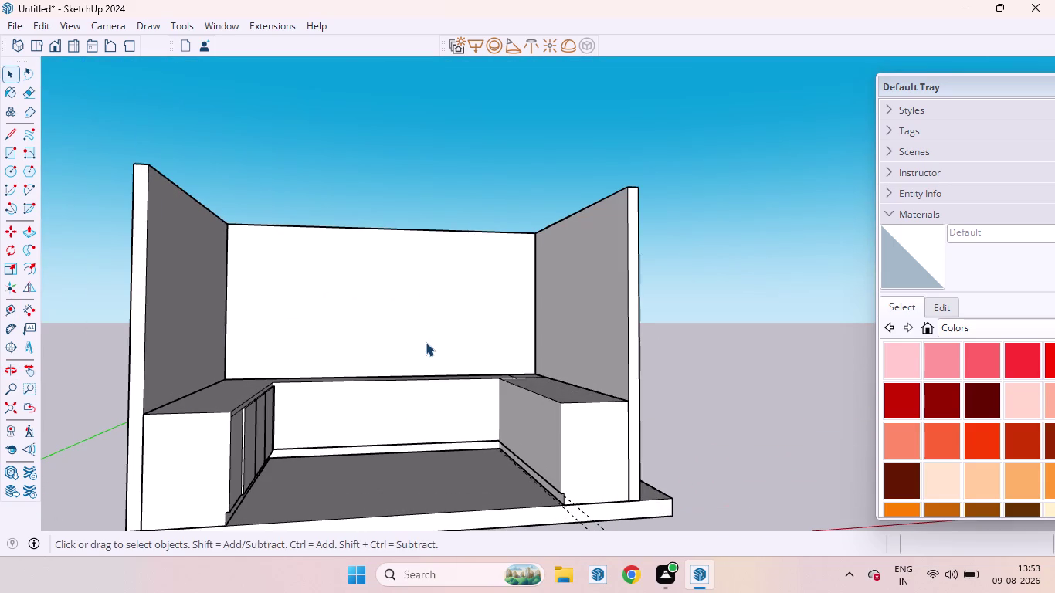
scroll(up, 3)
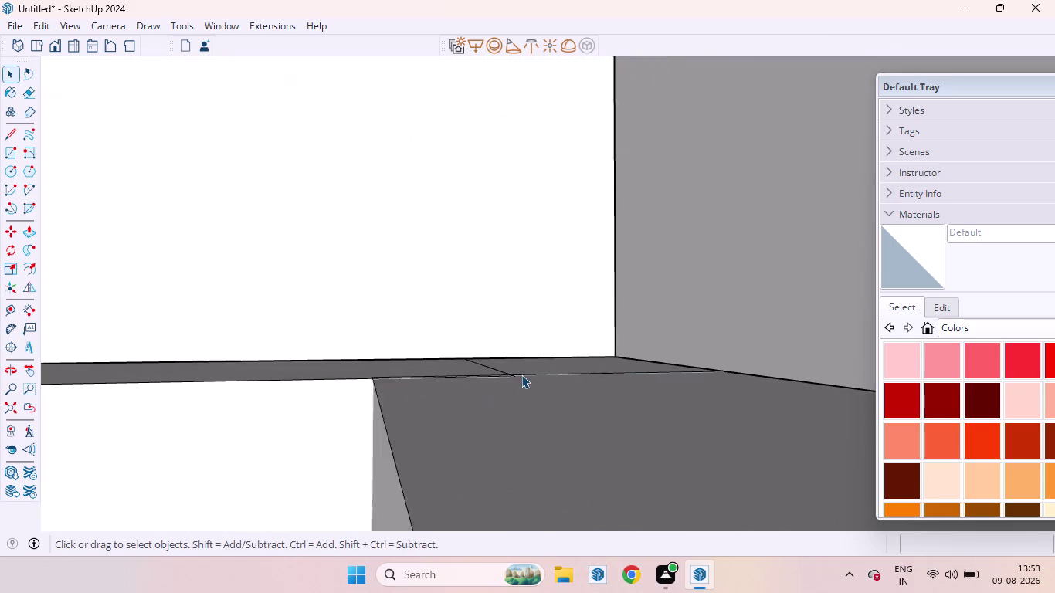
scroll(up, 3)
middle_drag(502, 375, 544, 532)
Delete the stray floor lines one by one, leaving the last one selected.
click(509, 422)
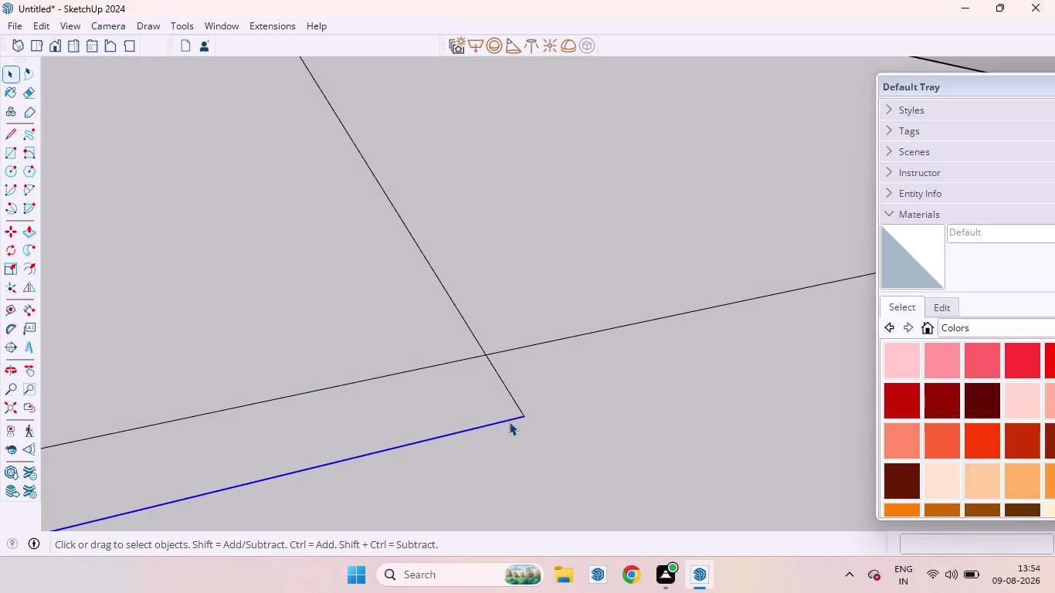
key(Delete)
click(517, 403)
key(Delete)
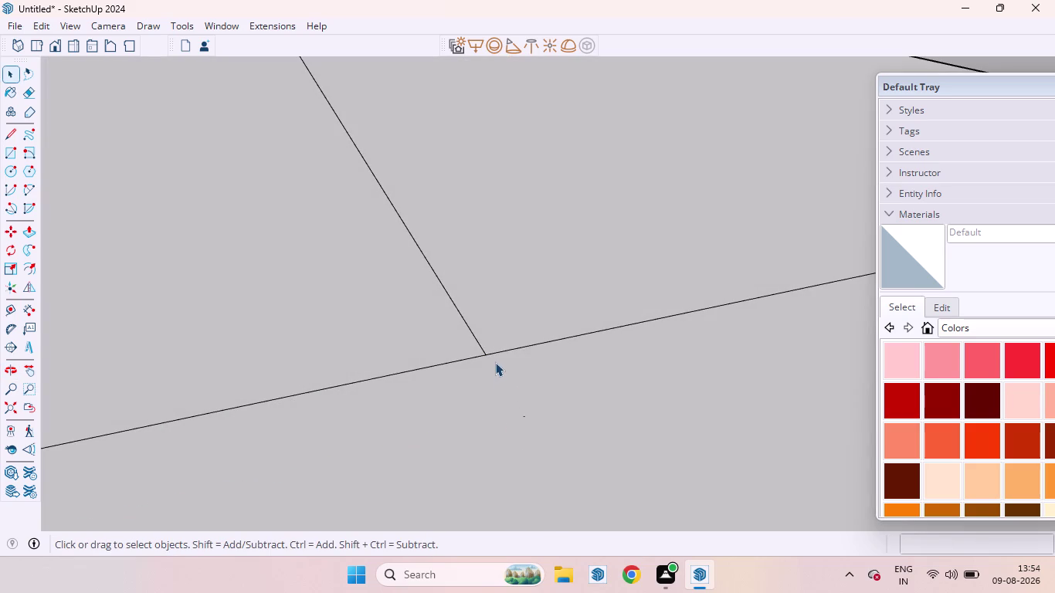
click(483, 353)
key(Delete)
click(484, 354)
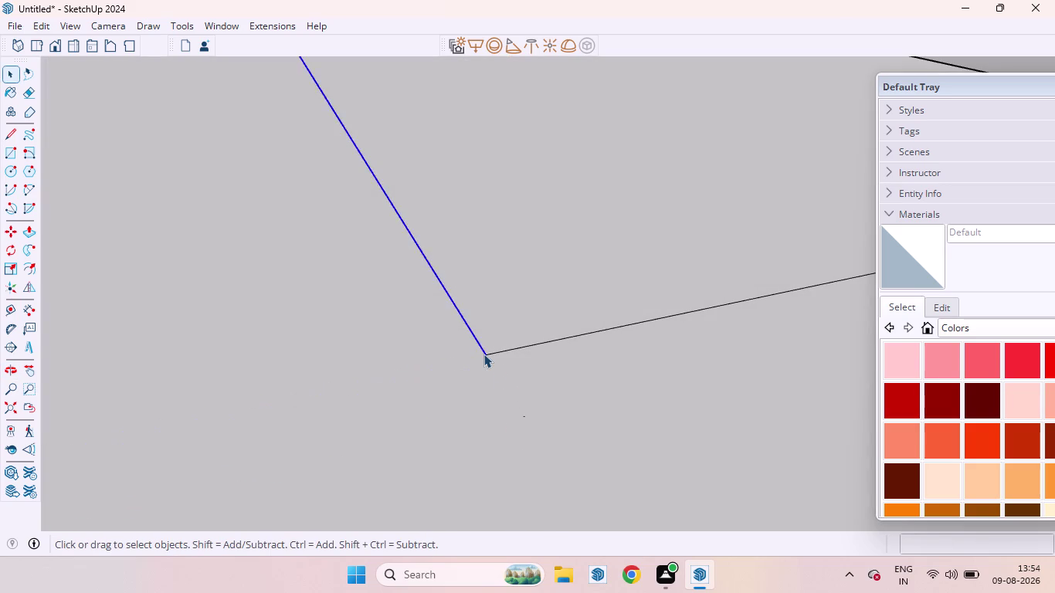
key(Delete)
click(489, 353)
Delete the last selected stray floor line.
key(Delete)
scroll(down, 3)
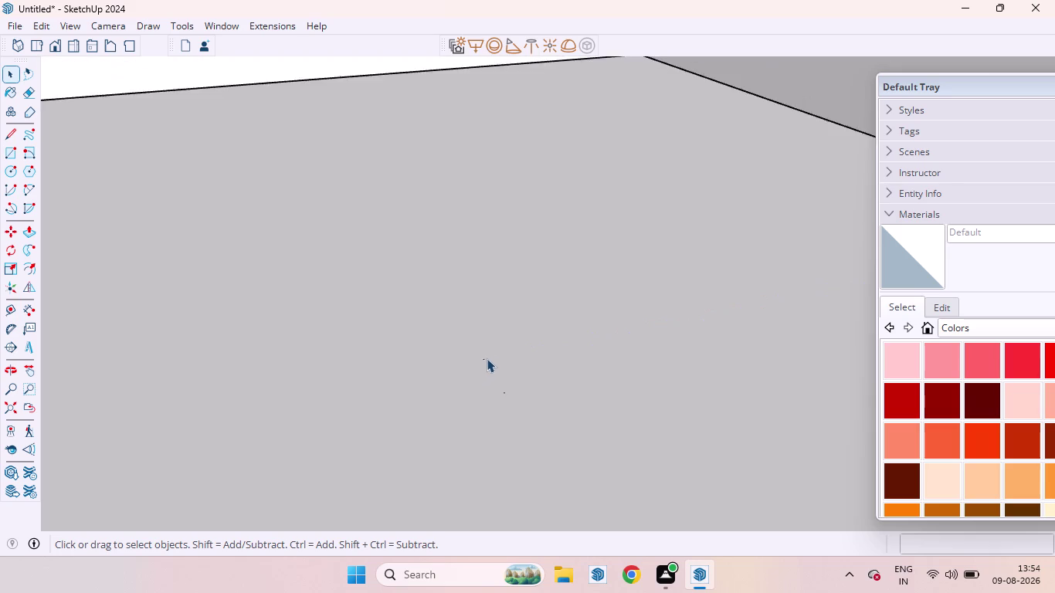
scroll(down, 3)
scroll(up, 3)
scroll(down, 3)
scroll(down, 3)
scroll(up, 3)
scroll(down, 3)
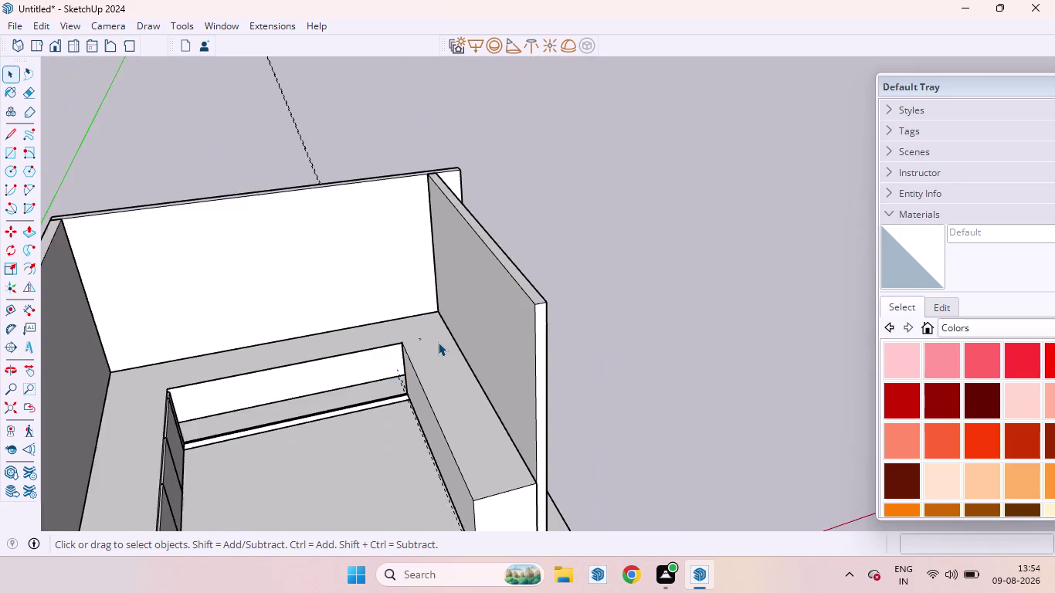
scroll(down, 3)
scroll(up, 3)
scroll(down, 3)
scroll(up, 3)
Orbit around the room and move in on the gap behind the bench.
middle_drag(413, 421, 354, 244)
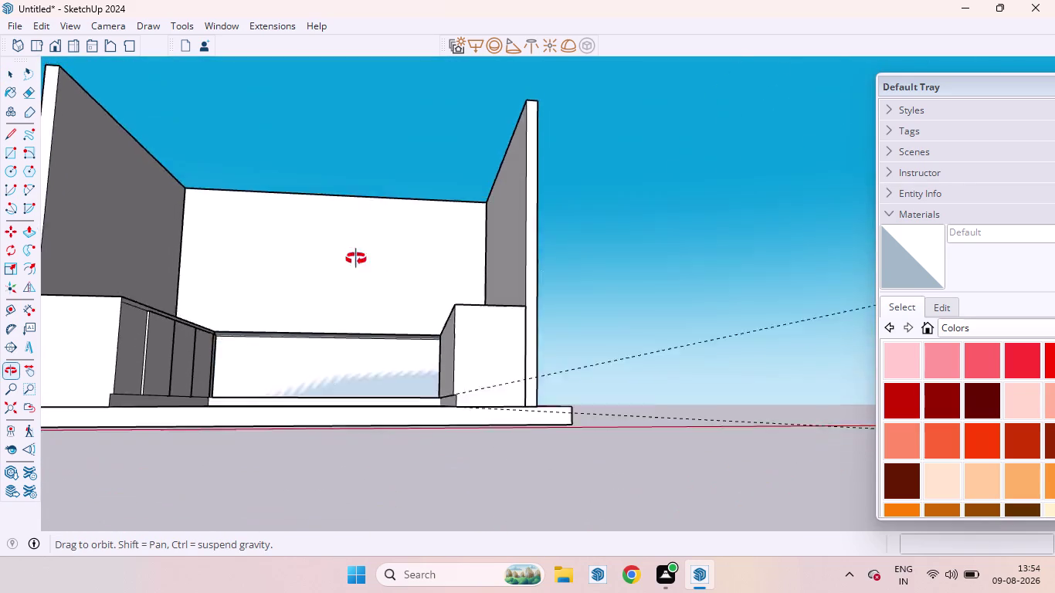
middle_drag(354, 244, 399, 265)
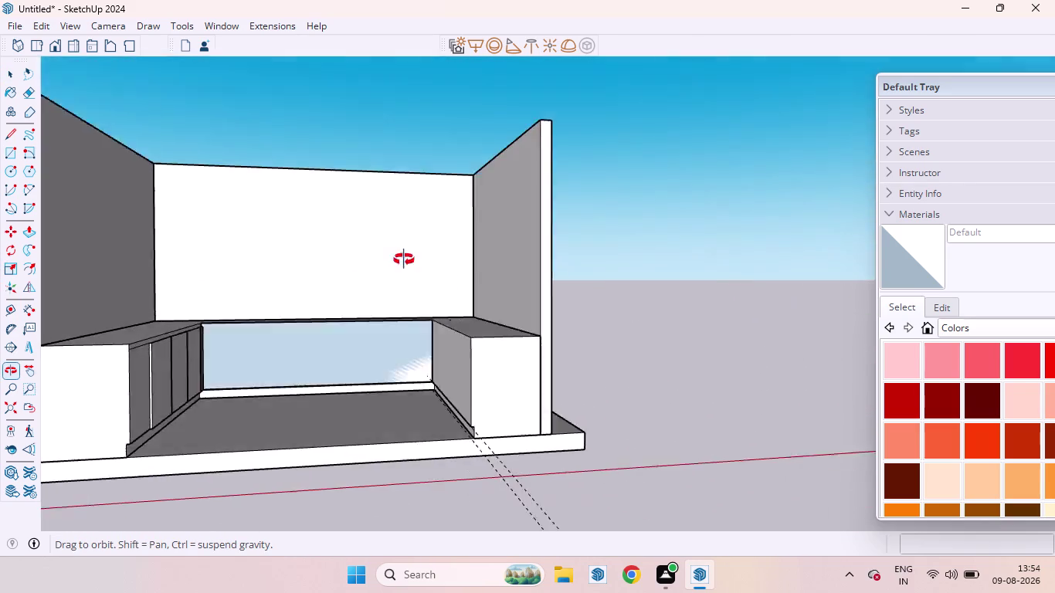
middle_drag(399, 265, 567, 464)
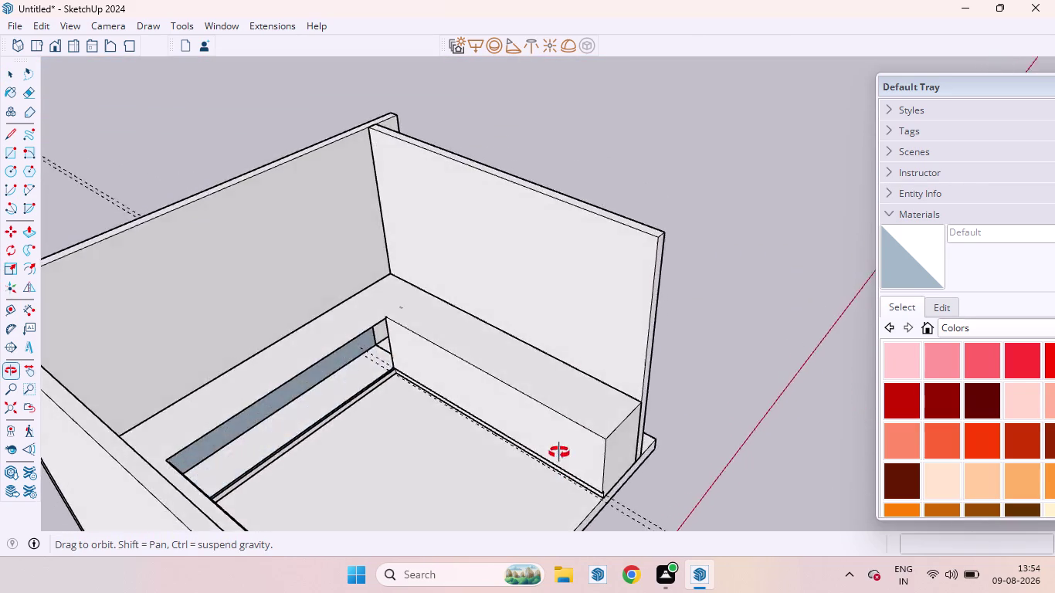
middle_drag(567, 464, 528, 408)
scroll(up, 3)
scroll(down, 3)
middle_drag(370, 383, 318, 289)
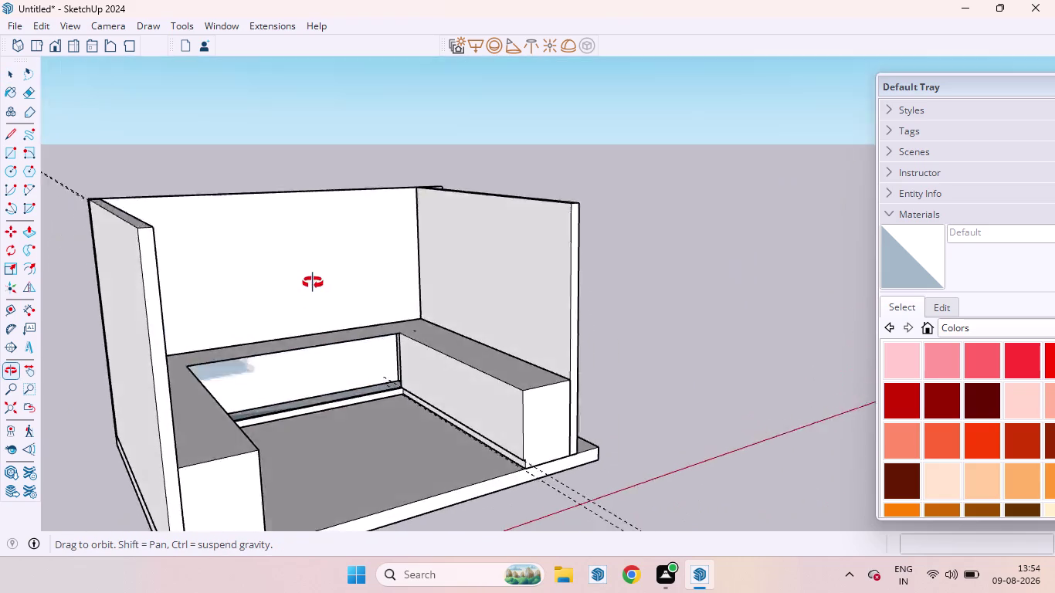
middle_drag(317, 289, 20, 336)
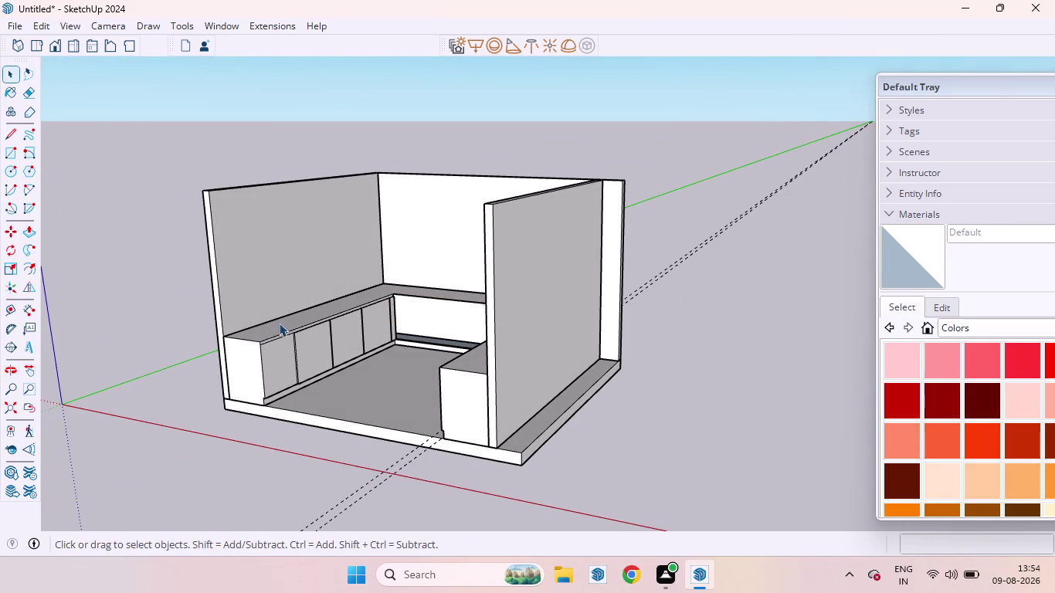
scroll(up, 3)
scroll(up, 3)
middle_drag(518, 348, 524, 418)
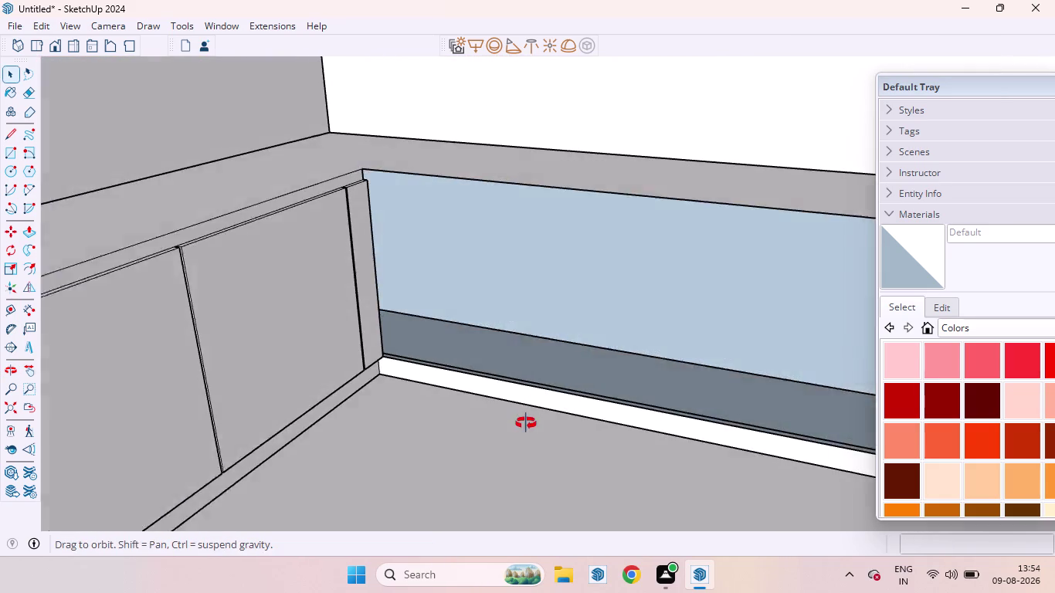
middle_drag(525, 418, 526, 424)
scroll(up, 3)
Select the low strip face behind the bench and pull it upward.
click(496, 356)
double_click(496, 356)
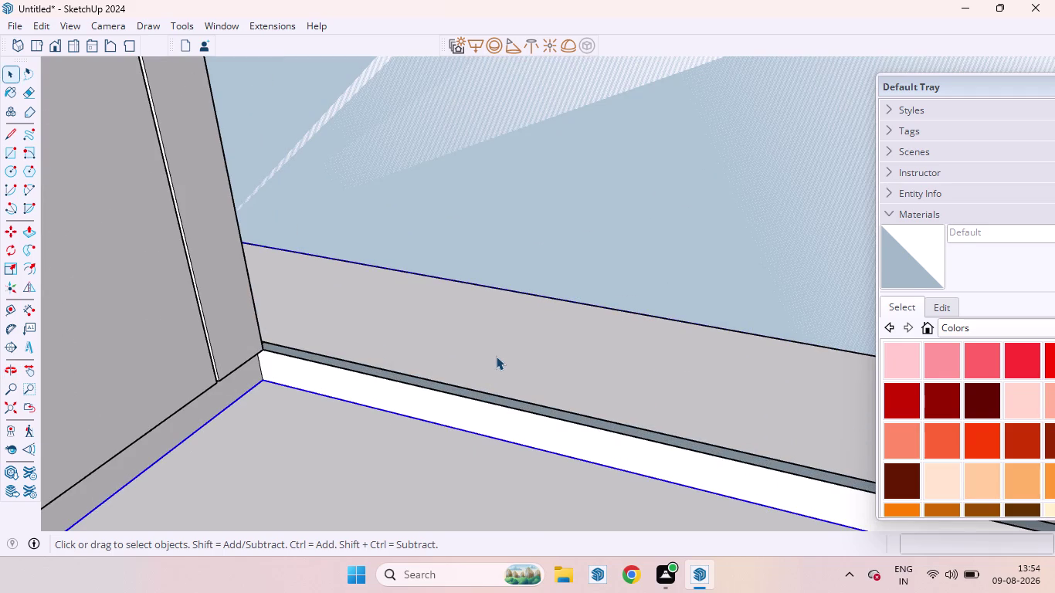
click(495, 356)
scroll(down, 3)
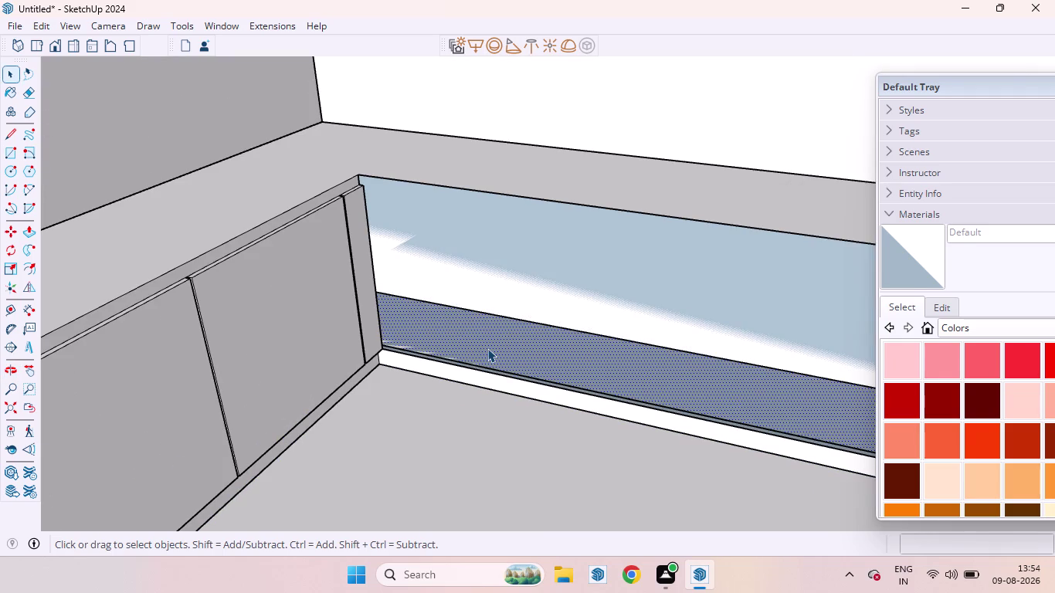
key(p)
drag(493, 348, 497, 276)
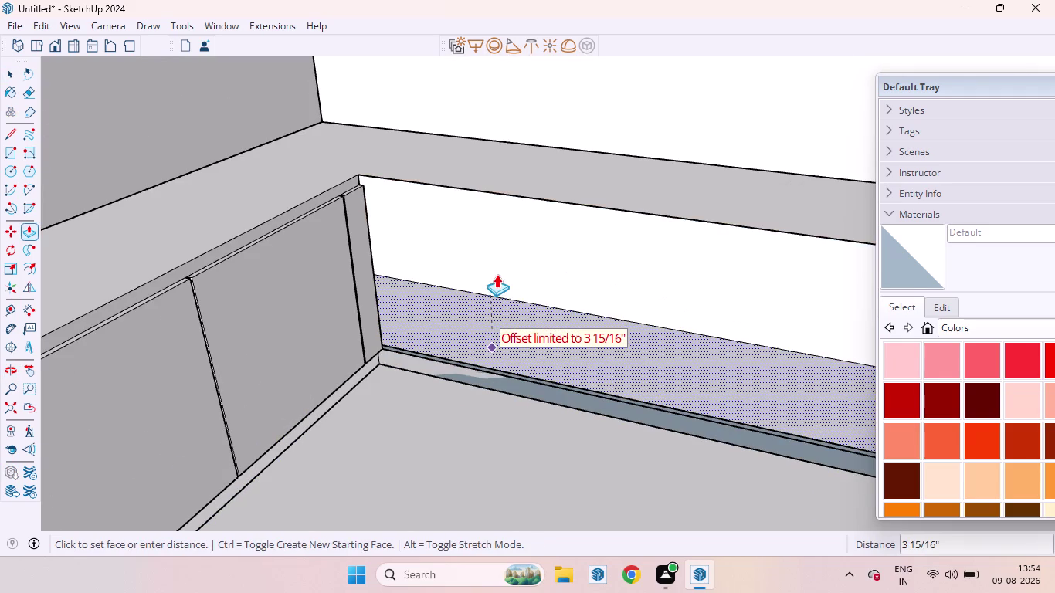
drag(496, 277, 496, 262)
Undo the upward pull, leaving the strip as a shallow recessed toe-kick.
key(ctrl+z)
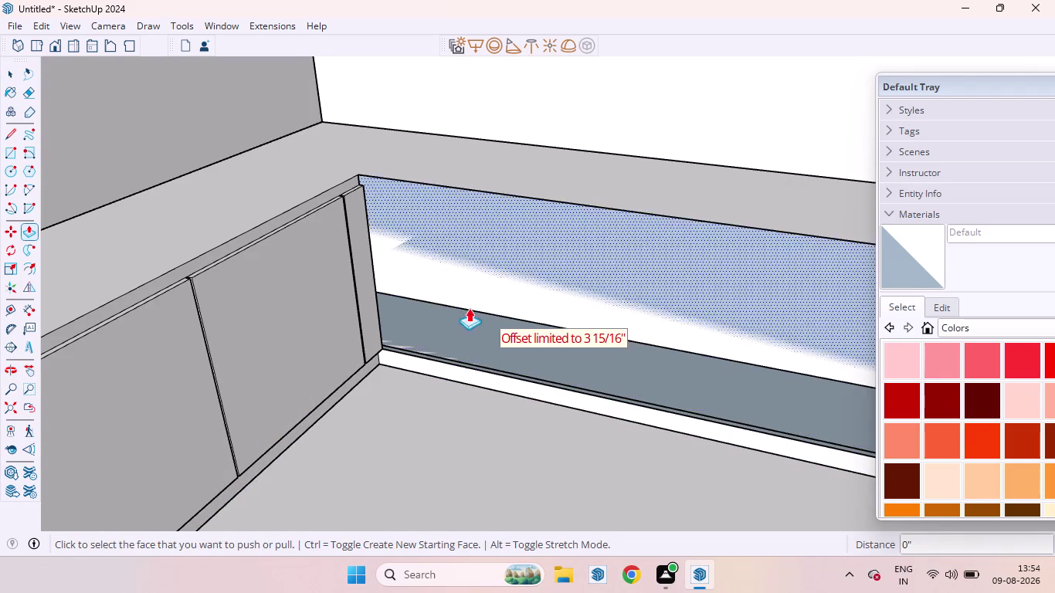
scroll(down, 3)
key(ctrl+z)
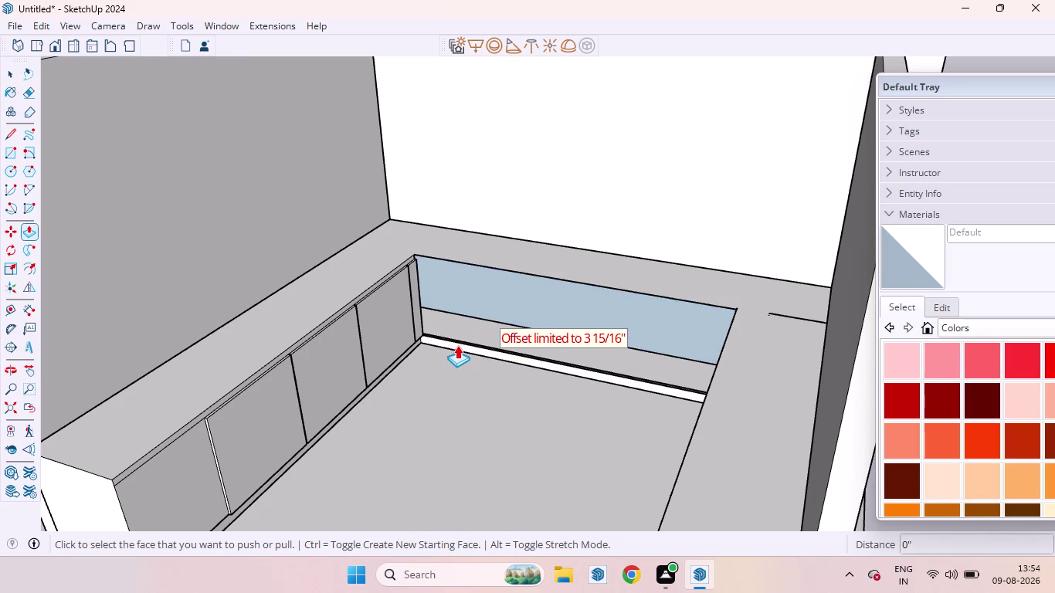
key(ctrl+z)
key(ctrl+z)
key(ctrl+z)
key(ctrl+z)
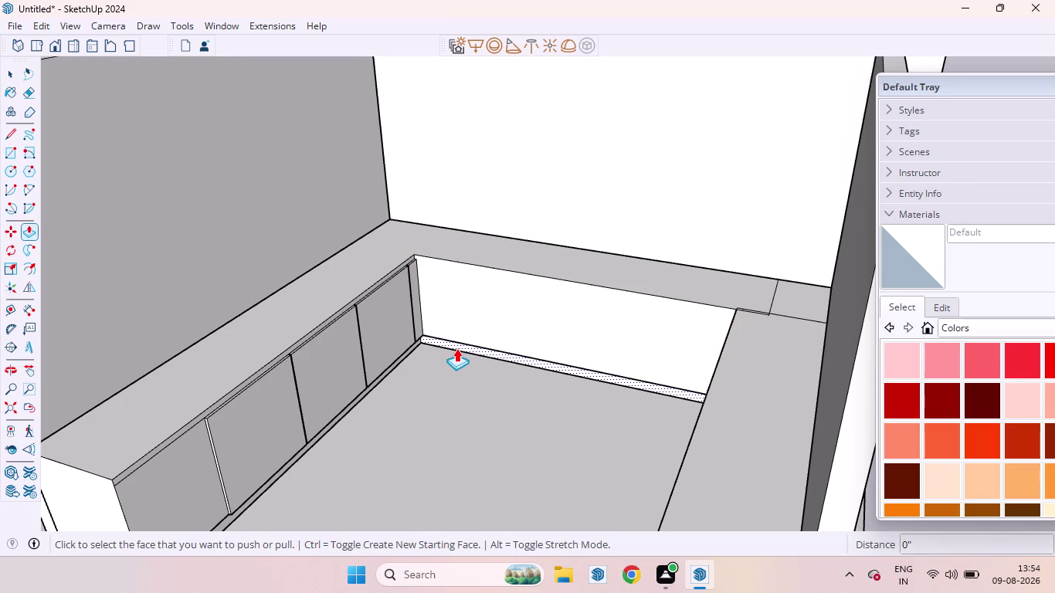
key(ctrl+z)
key(space)
scroll(down, 3)
scroll(up, 3)
scroll(down, 3)
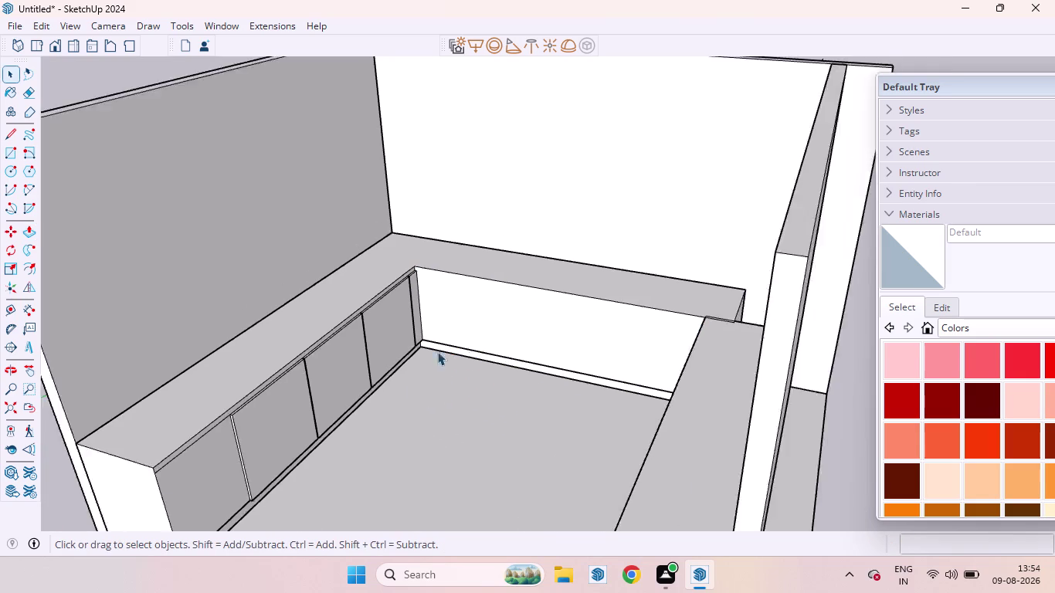
scroll(down, 3)
scroll(up, 3)
Erase a short edge at the bench corner, then undo to restore the lost faces.
middle_drag(423, 323, 620, 513)
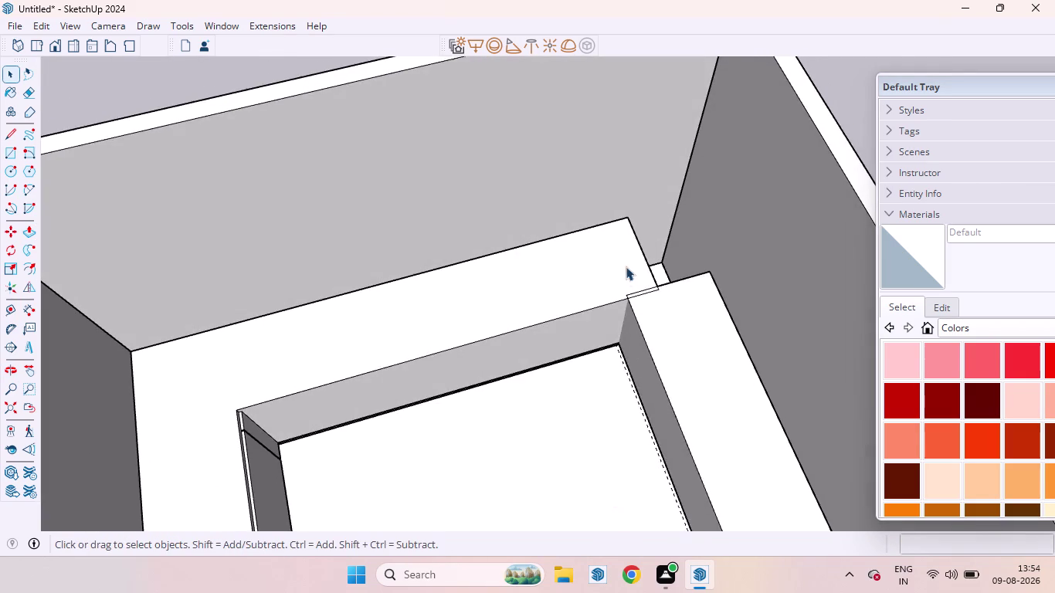
scroll(up, 3)
click(648, 321)
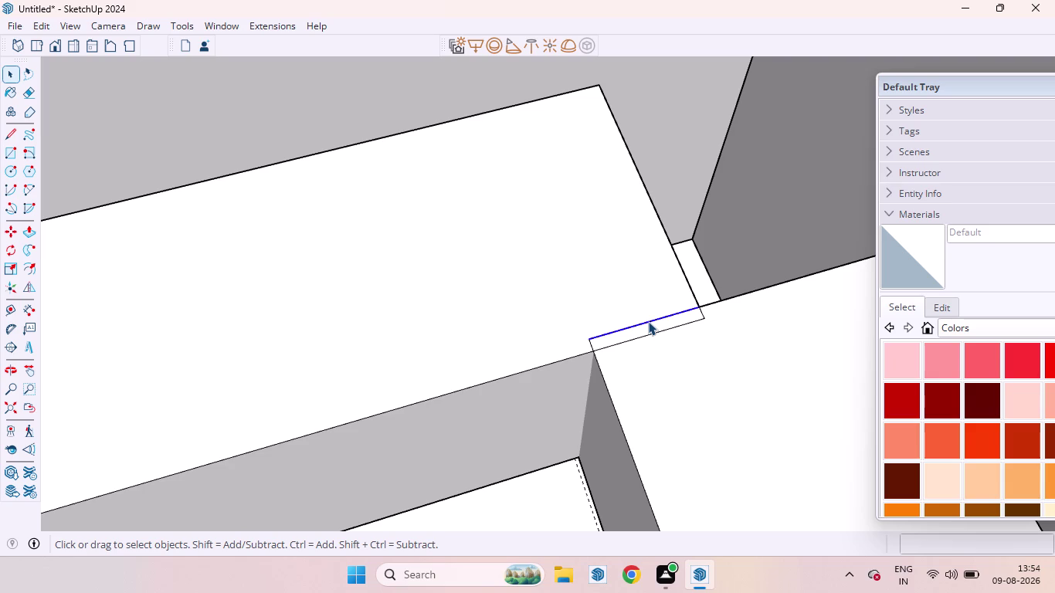
scroll(down, 3)
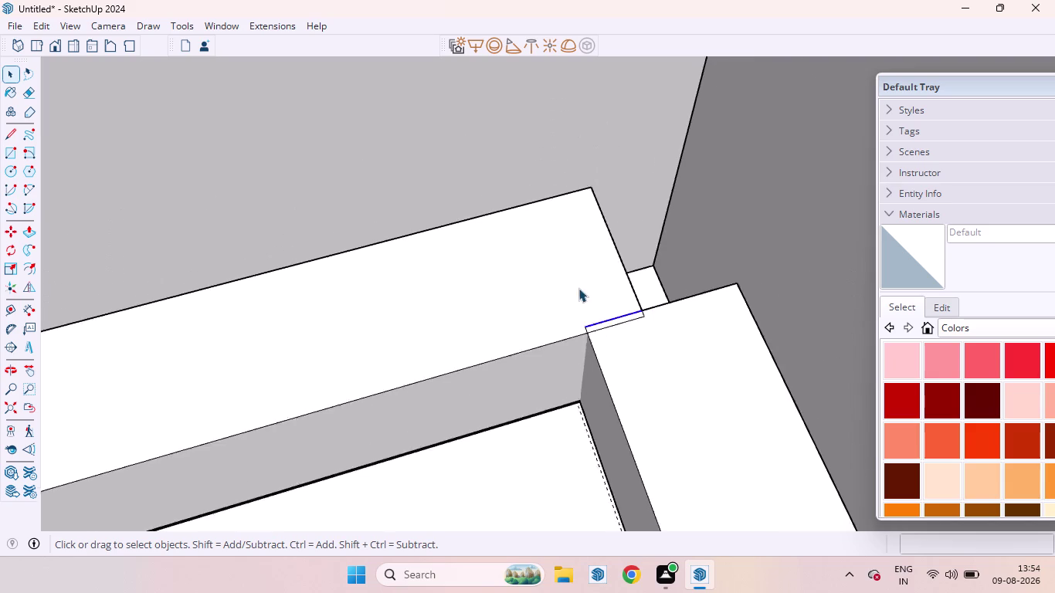
scroll(down, 3)
click(585, 342)
key(Delete)
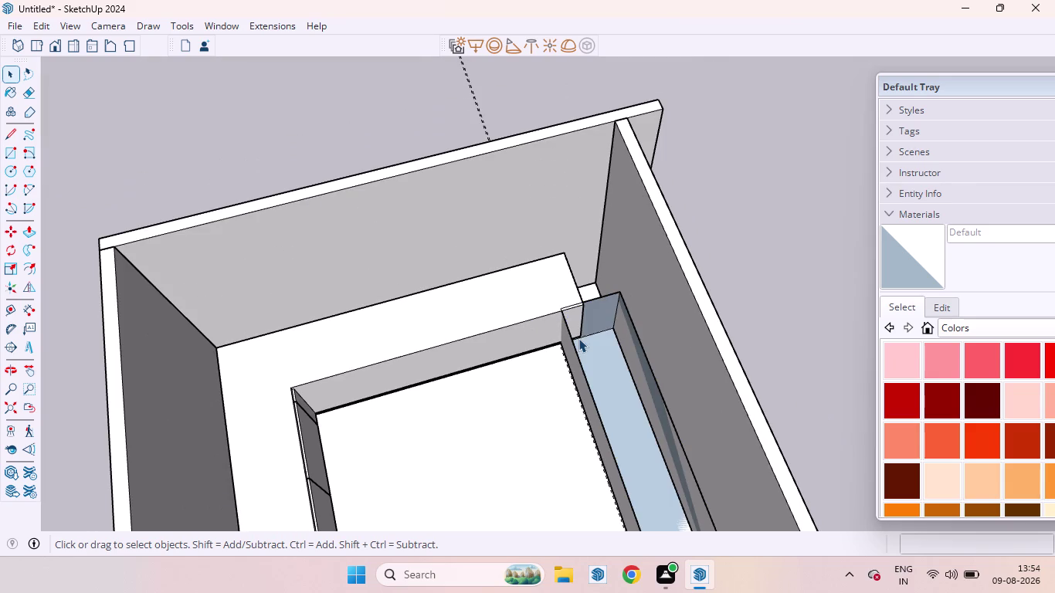
key(ctrl+z)
key(space)
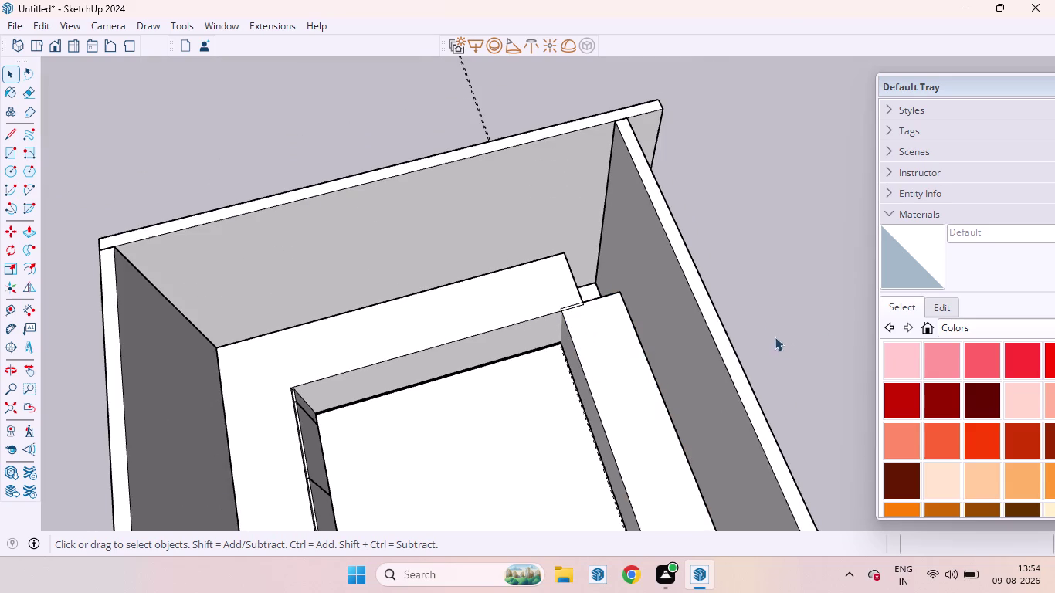
Orbit and zoom in on the bench corner joint and the wall's narrow end face.
scroll(up, 3)
scroll(down, 3)
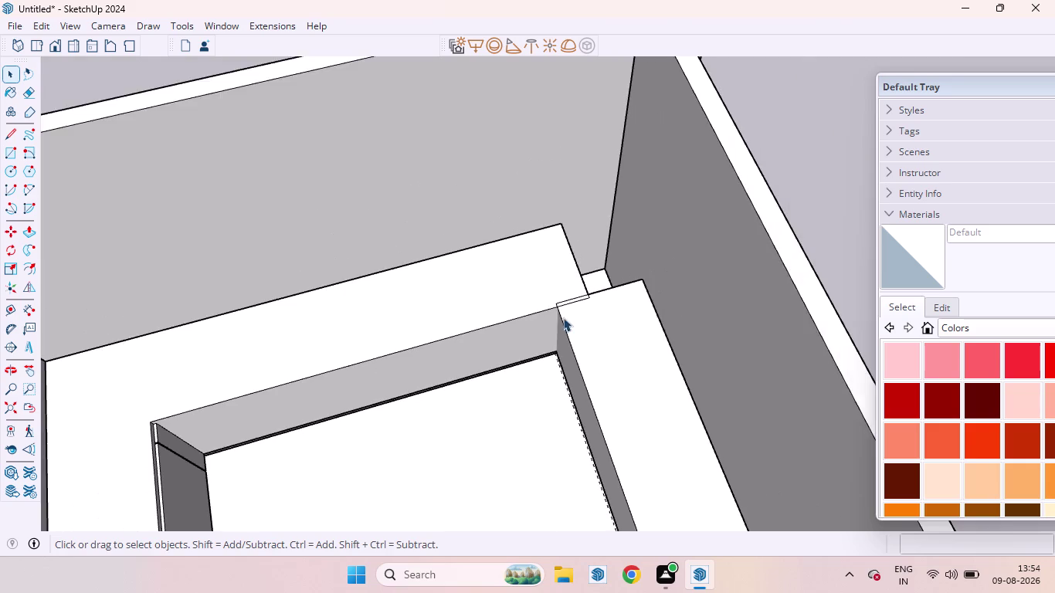
scroll(up, 3)
middle_drag(563, 317, 629, 182)
scroll(down, 3)
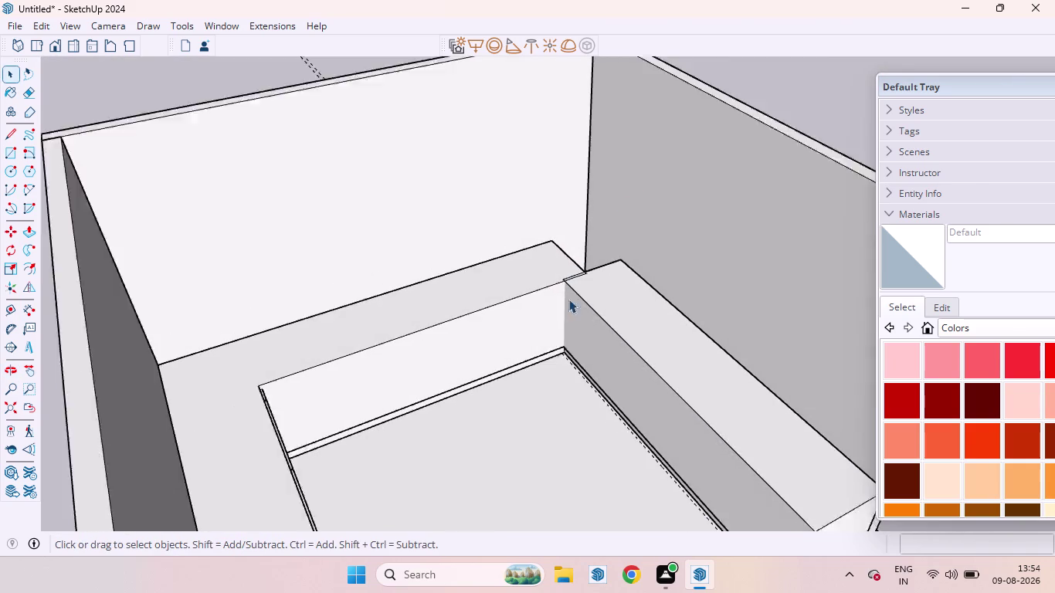
scroll(down, 3)
scroll(up, 3)
middle_drag(562, 354, 637, 113)
scroll(down, 3)
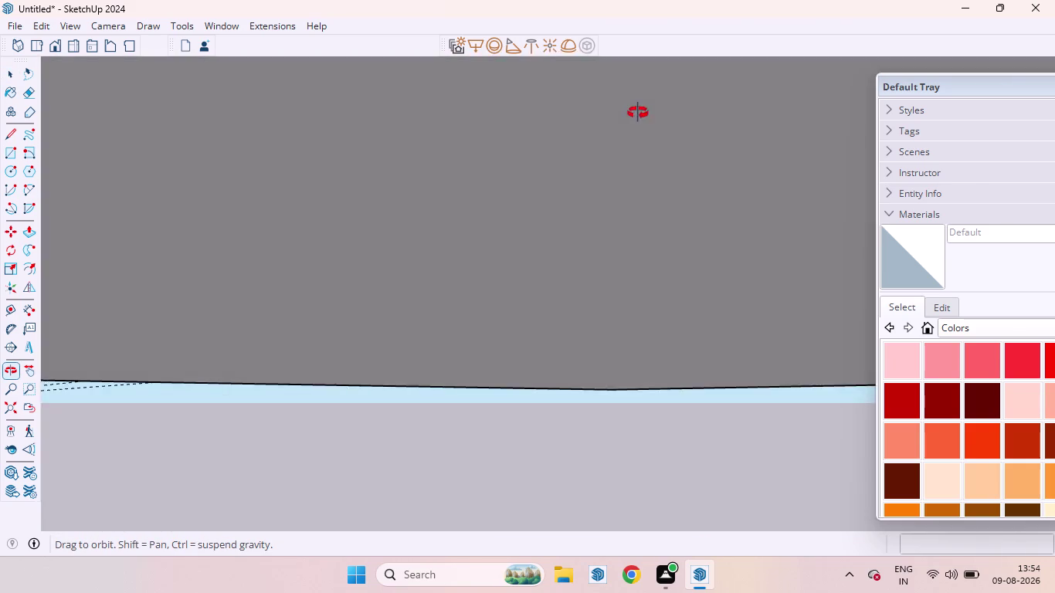
middle_drag(636, 113, 747, 592)
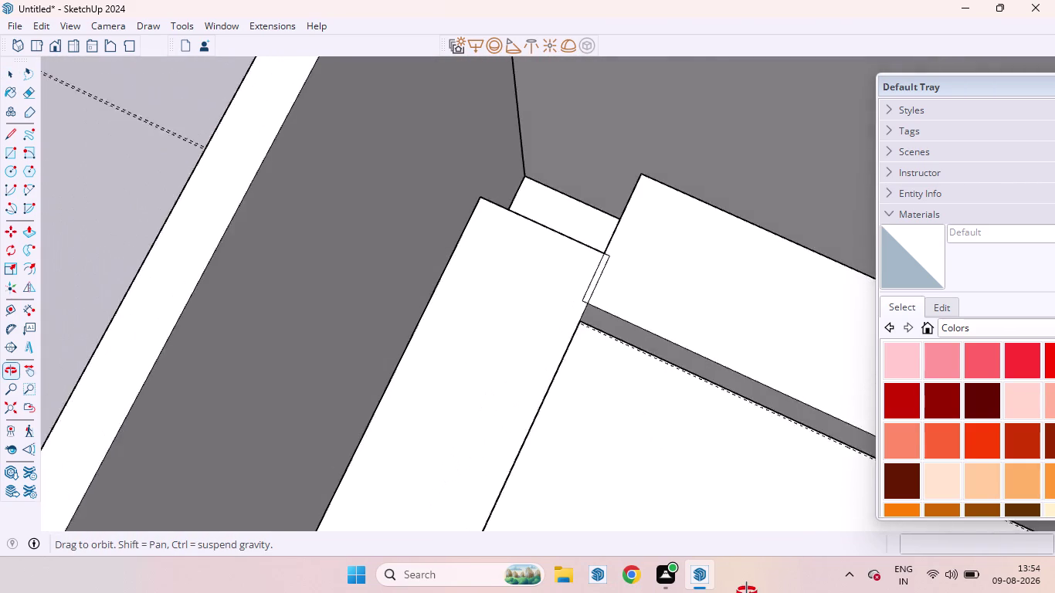
middle_drag(747, 592, 741, 570)
scroll(up, 3)
scroll(down, 3)
middle_drag(587, 233, 591, 238)
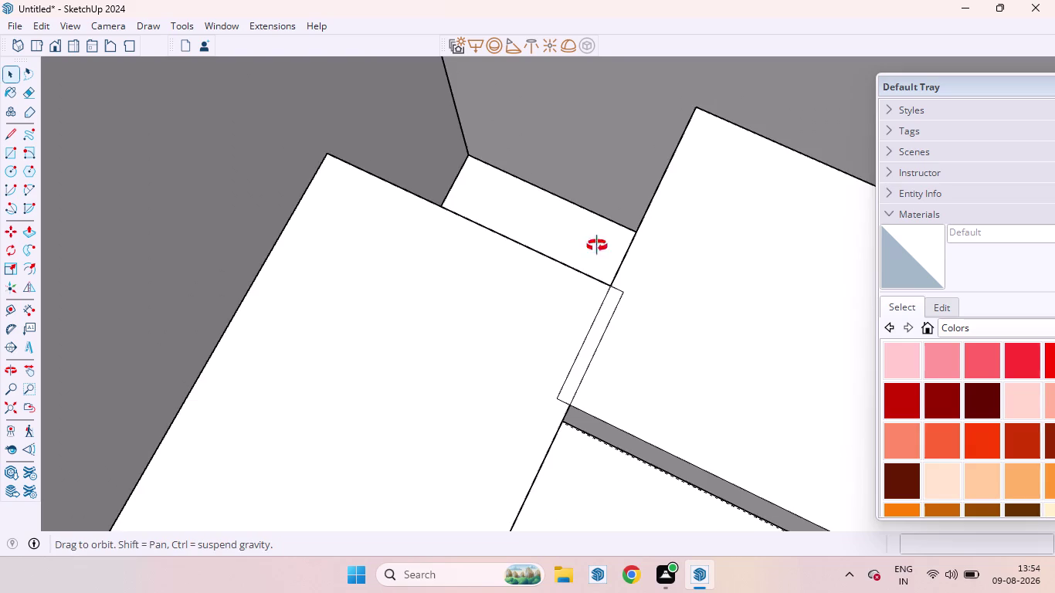
middle_drag(591, 238, 668, 290)
scroll(up, 3)
Push the wall panel's narrow end face outward by 1 inch.
click(615, 254)
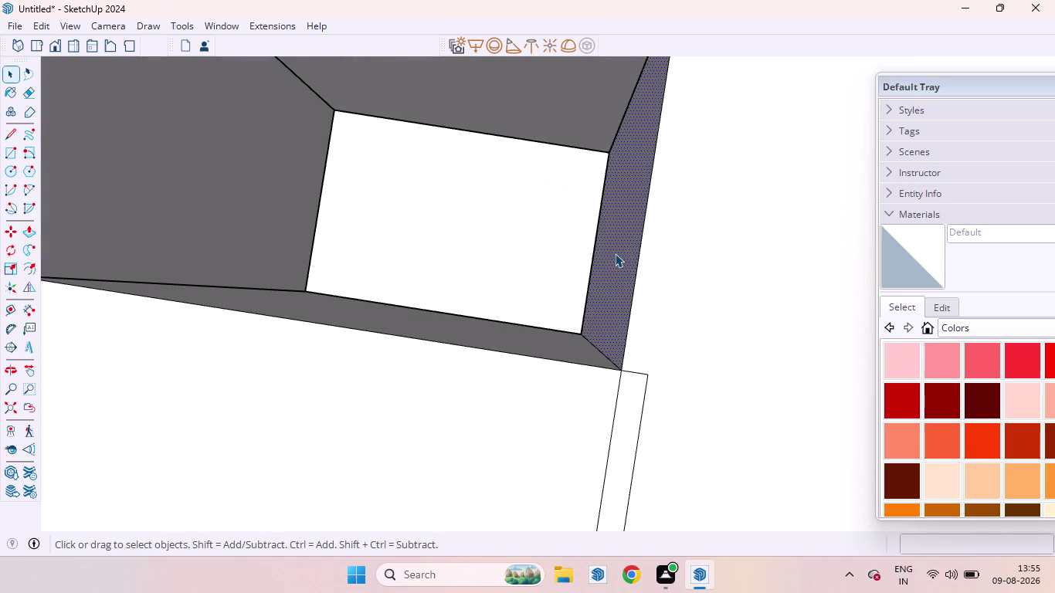
key(p)
drag(615, 254, 637, 261)
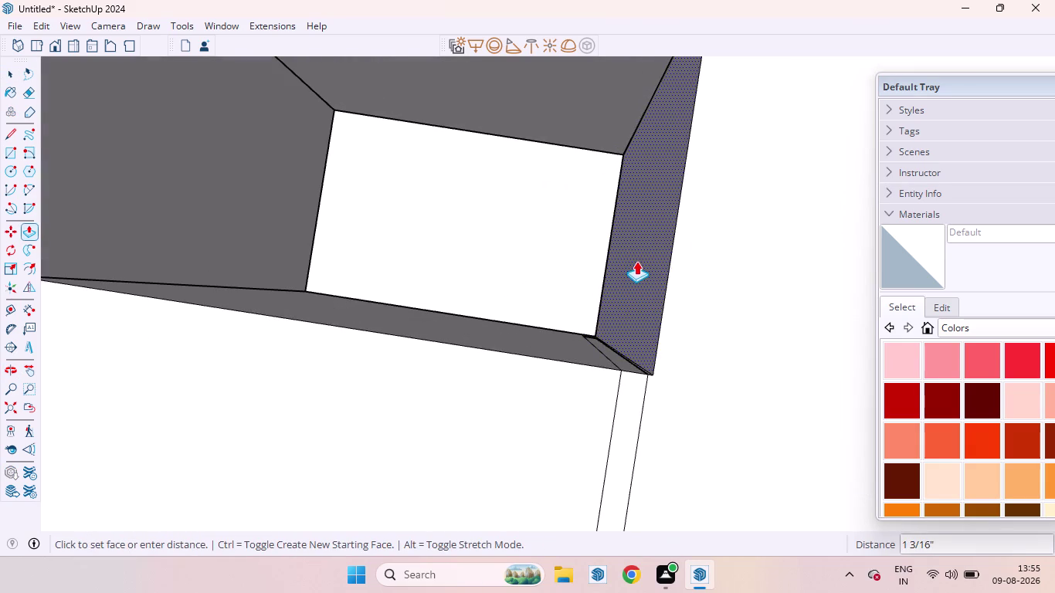
drag(637, 261, 631, 272)
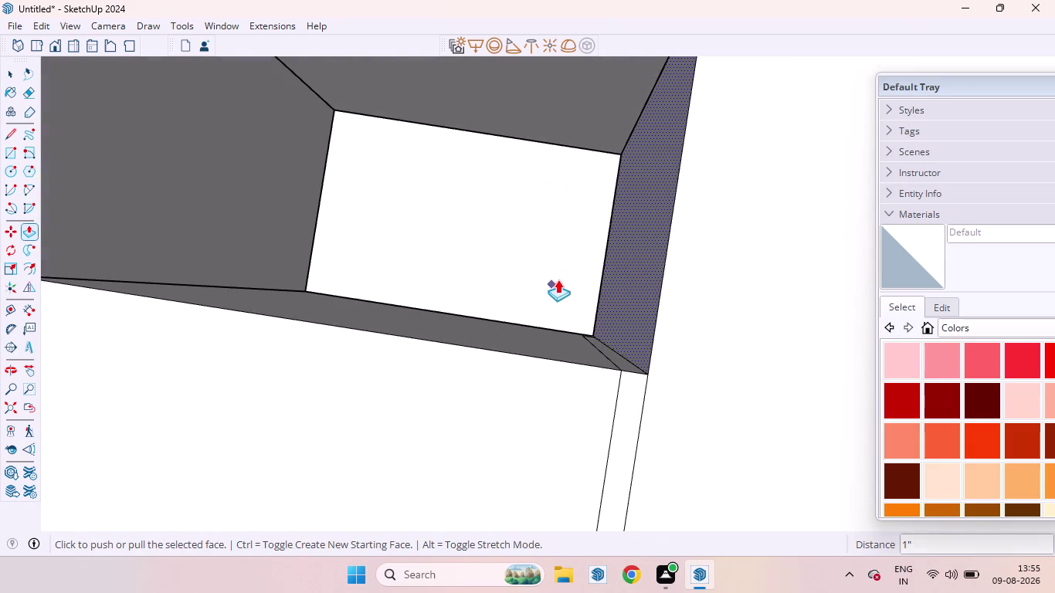
scroll(down, 3)
scroll(up, 3)
key(space)
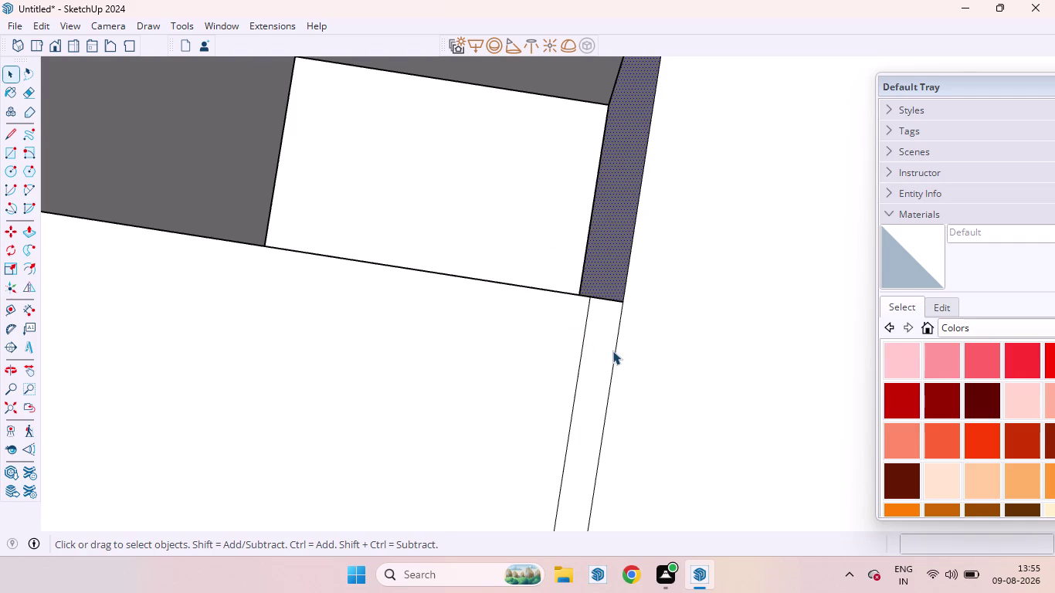
click(602, 354)
Orbit in close to the thin strip at the corner joint.
middle_drag(594, 300, 589, 363)
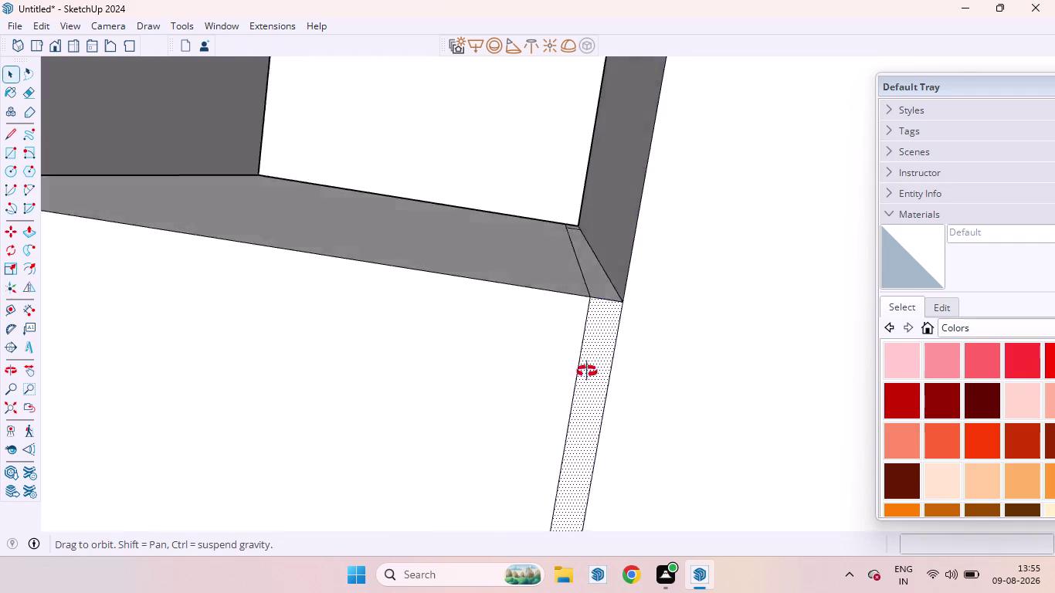
middle_drag(589, 363, 575, 308)
scroll(down, 3)
scroll(down, 3)
scroll(up, 3)
scroll(down, 3)
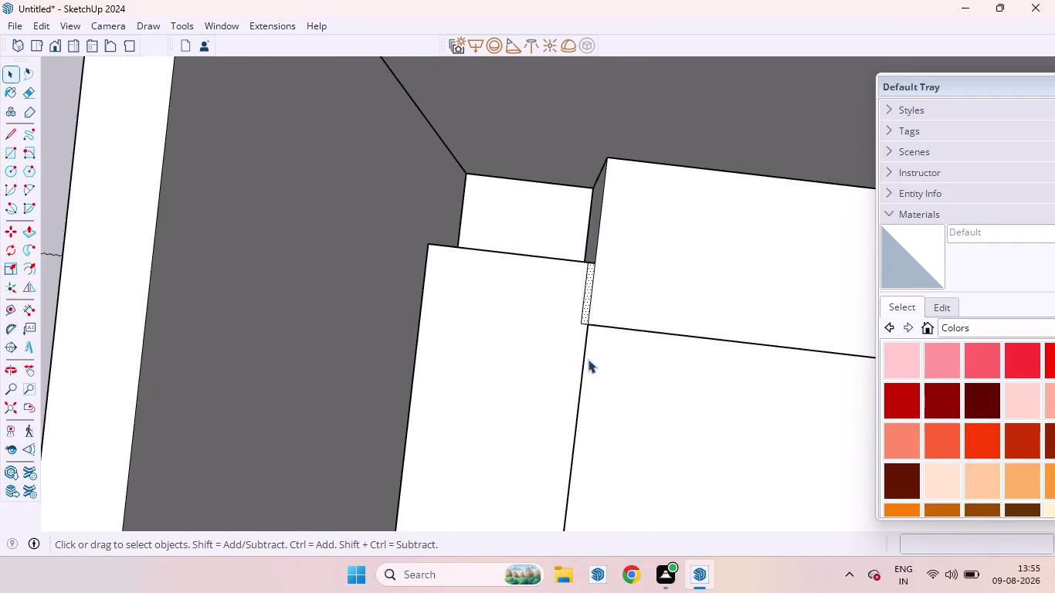
scroll(up, 3)
key(space)
scroll(down, 3)
middle_drag(626, 275, 588, 272)
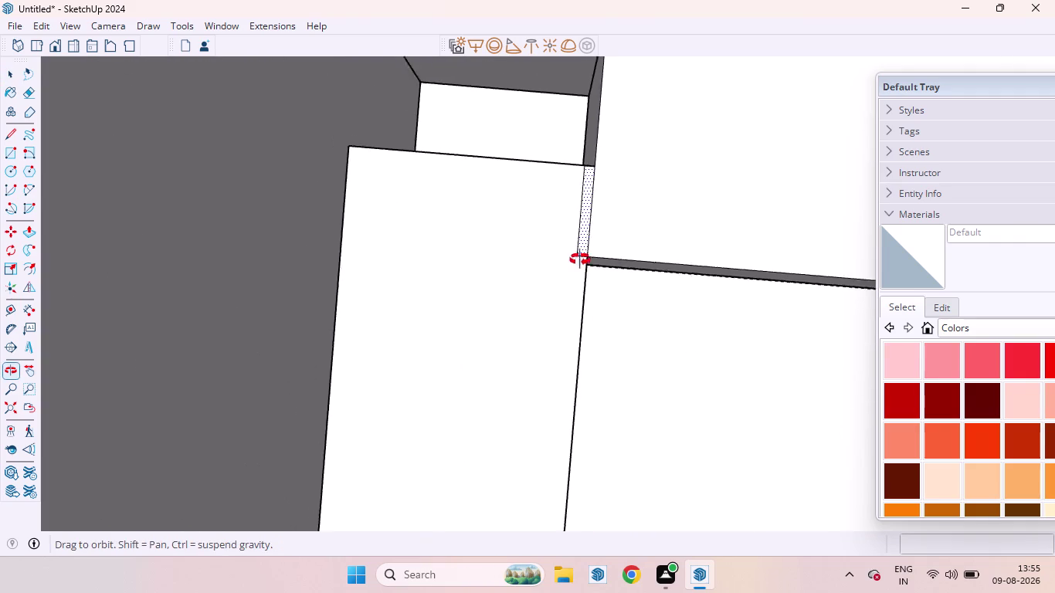
middle_drag(588, 272, 574, 236)
scroll(up, 3)
Delete the thin strip face and a second sliver face at the corner.
click(577, 233)
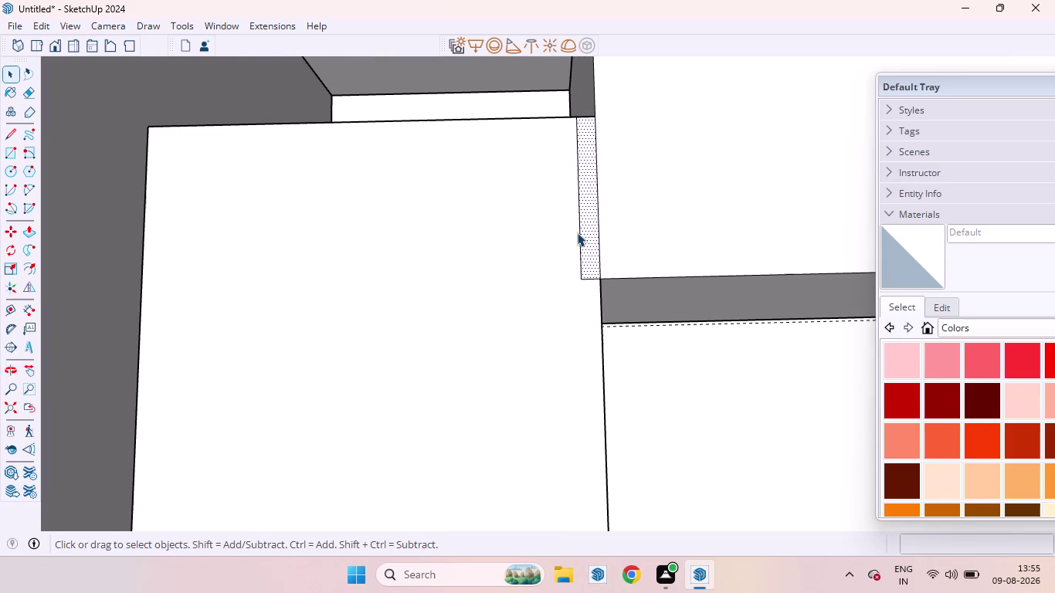
click(580, 237)
click(580, 241)
key(Delete)
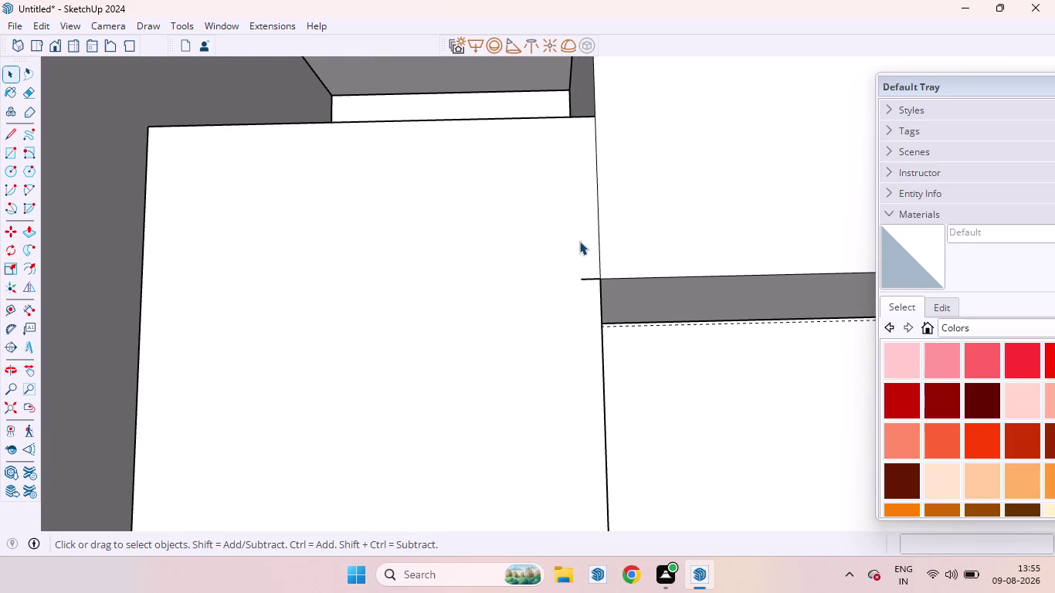
click(592, 276)
key(Delete)
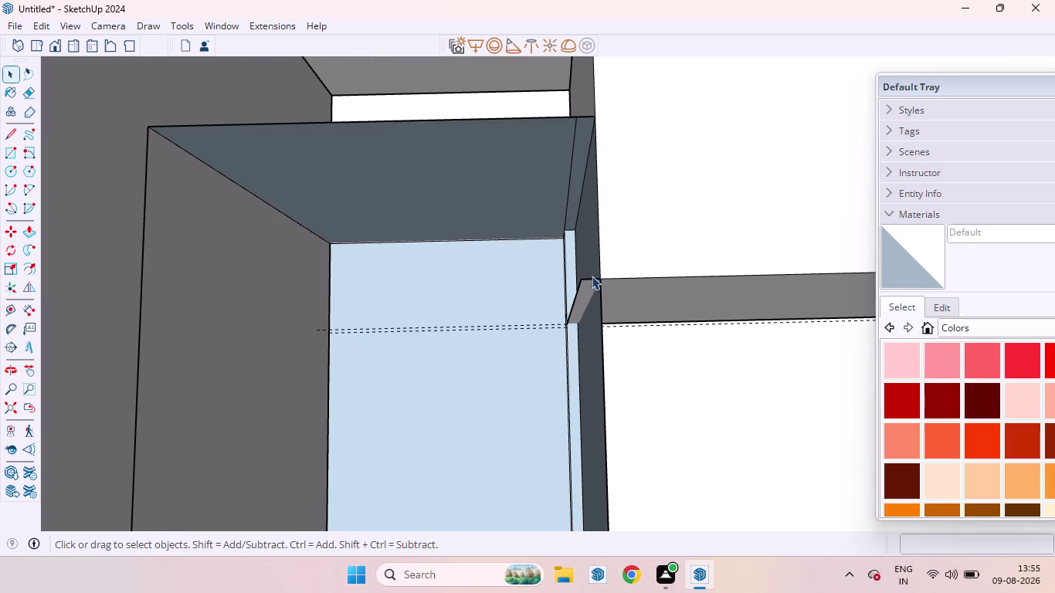
scroll(up, 3)
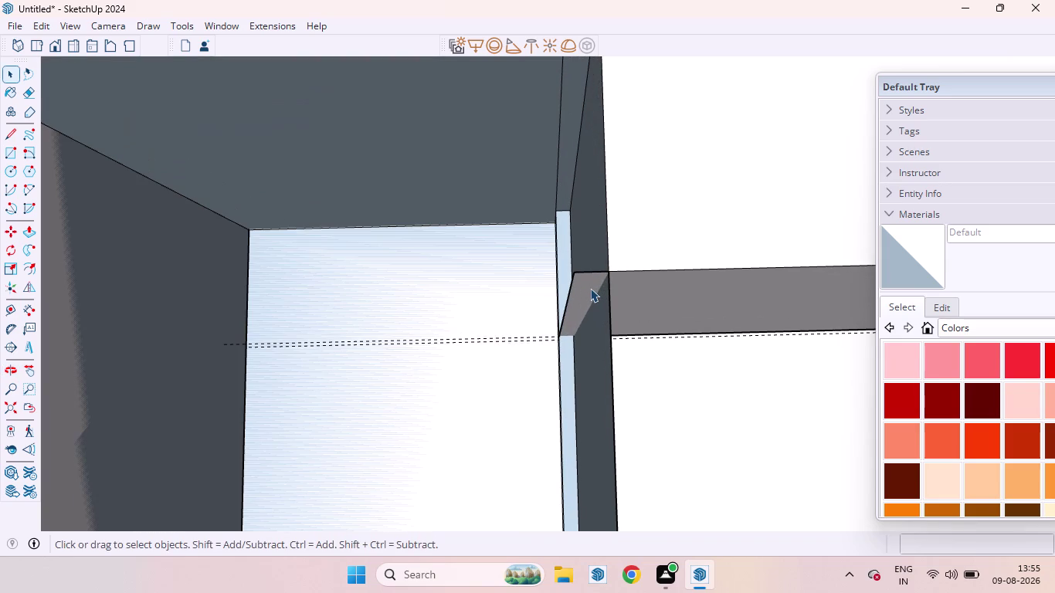
Try selecting the sloped sliver and horizontal band faces, then undo the last change.
click(590, 288)
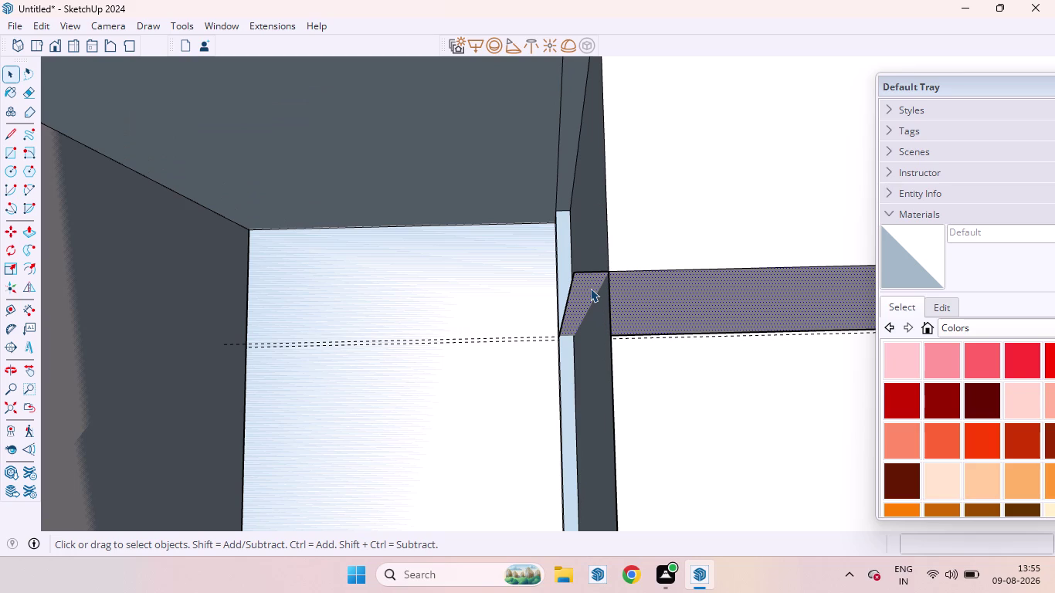
double_click(590, 288)
click(590, 288)
double_click(591, 288)
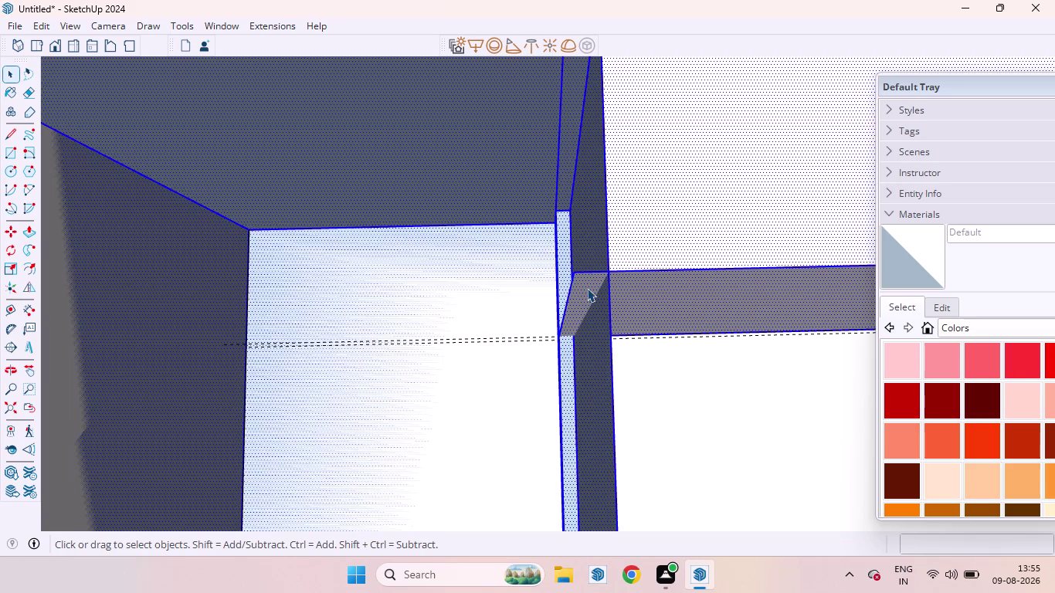
click(578, 290)
click(580, 290)
click(579, 291)
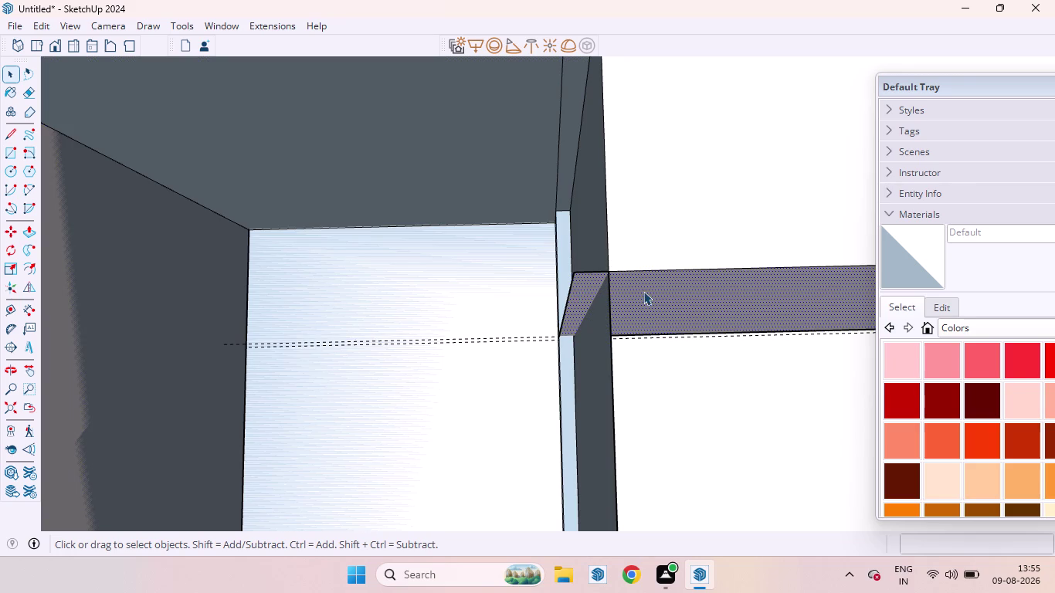
click(644, 292)
click(583, 285)
key(ctrl+z)
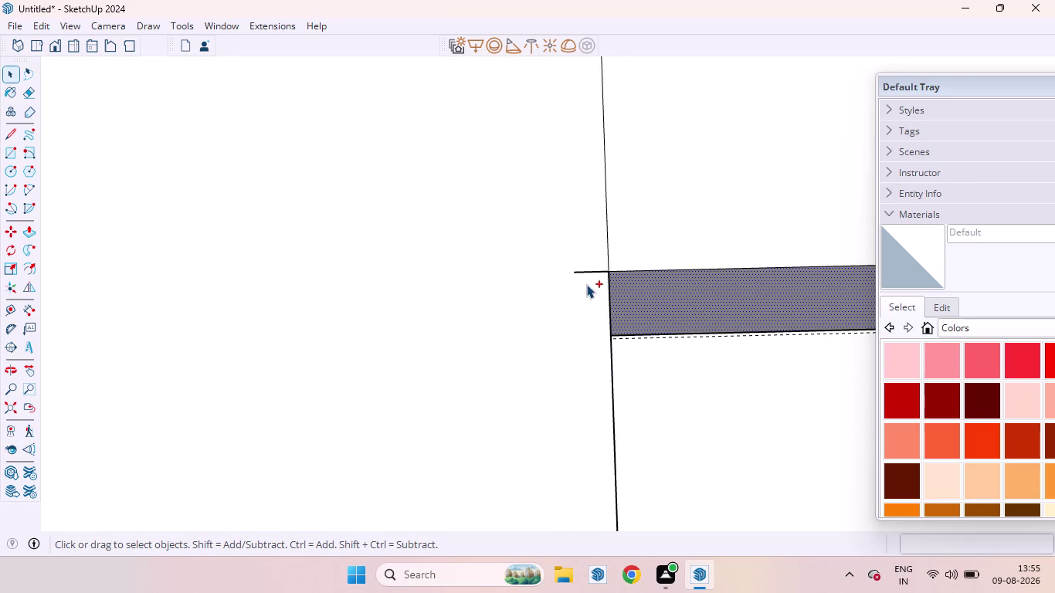
scroll(down, 3)
scroll(down, 3)
scroll(up, 3)
scroll(down, 3)
middle_drag(652, 337, 515, 242)
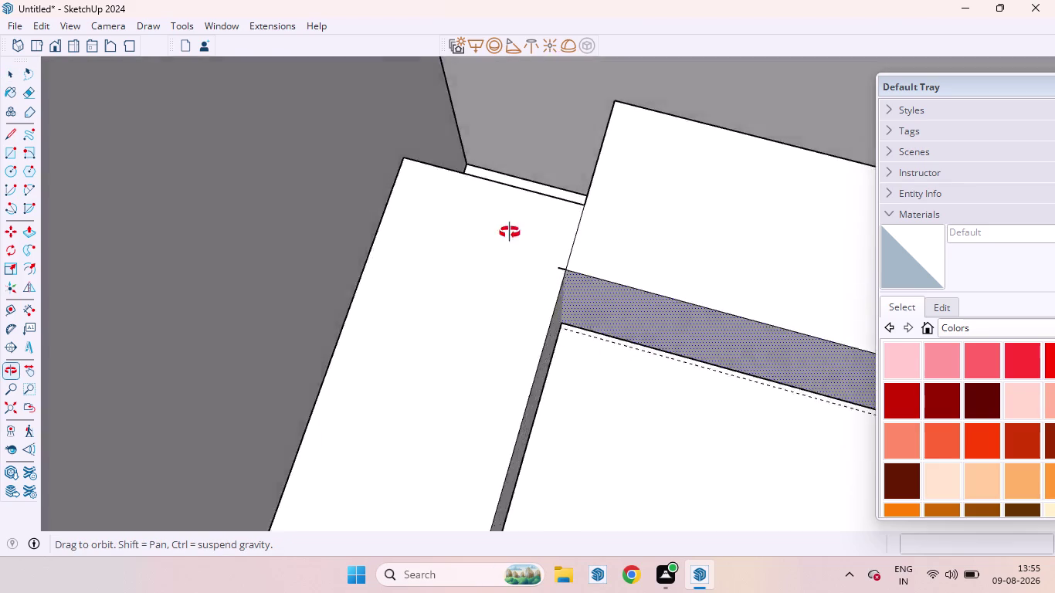
middle_drag(514, 241, 451, 27)
scroll(down, 3)
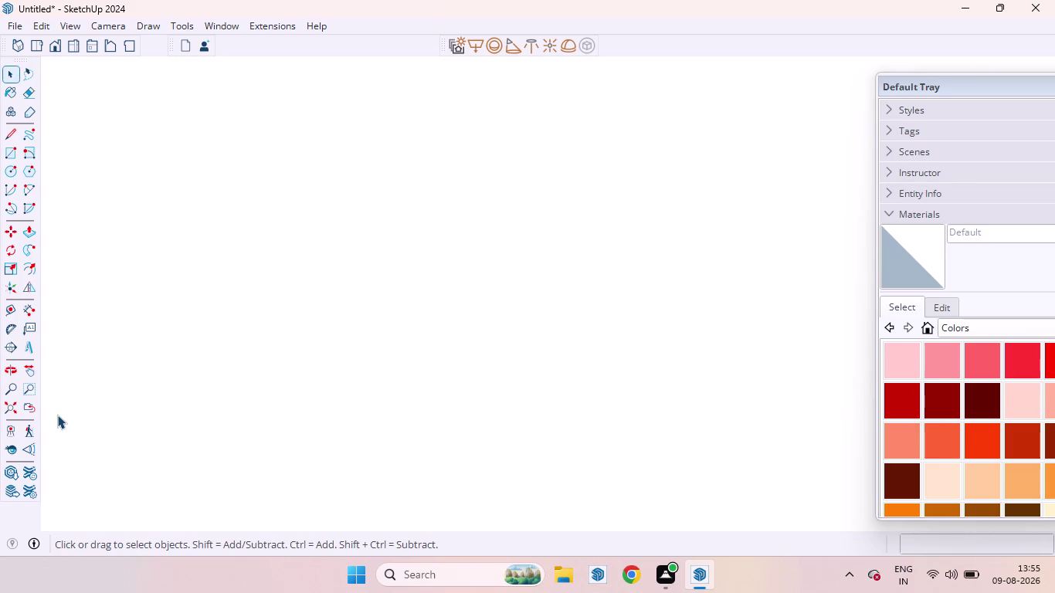
click(12, 408)
middle_drag(816, 225, 664, 275)
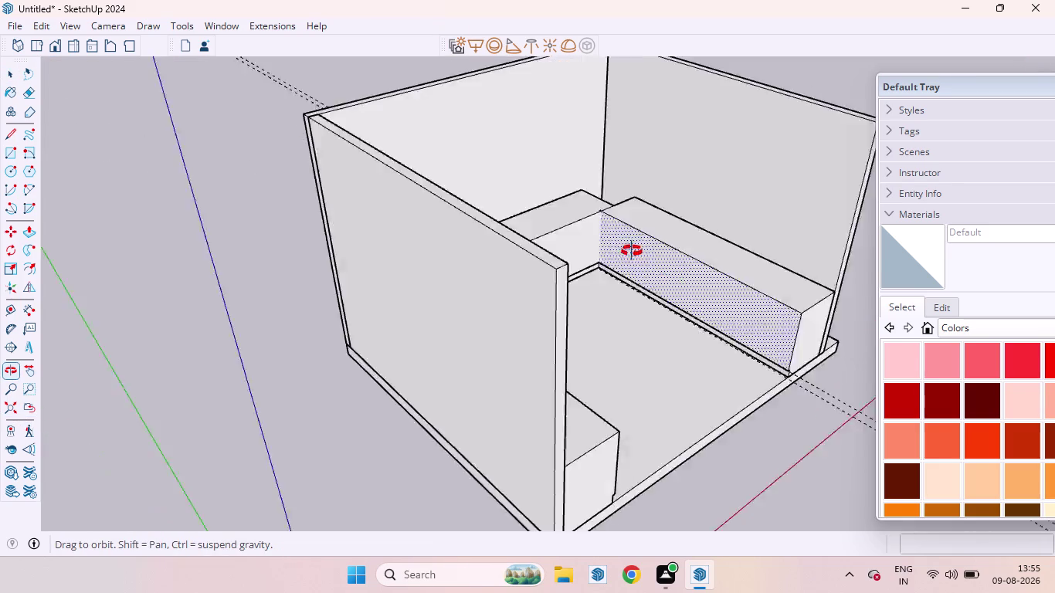
middle_drag(664, 276, 584, 187)
scroll(up, 3)
scroll(down, 3)
scroll(up, 3)
scroll(down, 3)
click(761, 441)
scroll(up, 3)
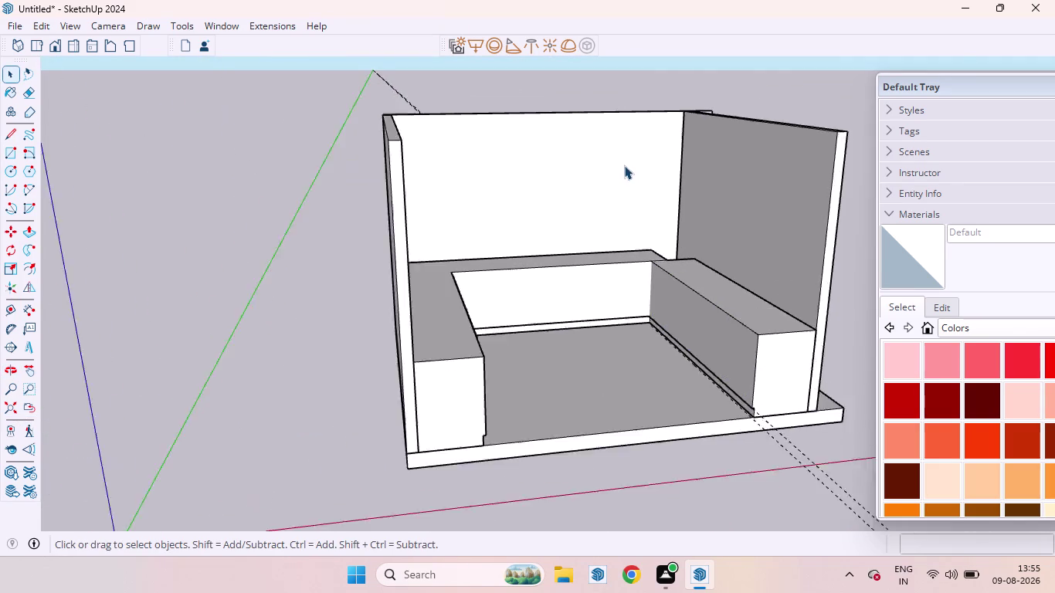
scroll(up, 3)
scroll(down, 3)
middle_drag(697, 289, 676, 288)
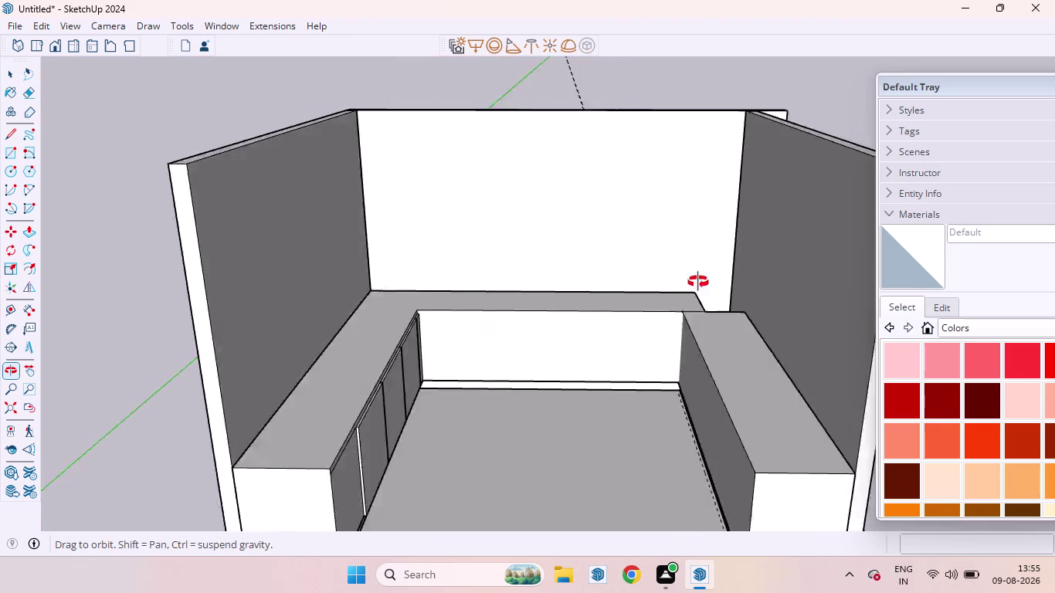
middle_drag(676, 289, 742, 262)
scroll(down, 3)
scroll(up, 3)
scroll(down, 3)
scroll(up, 3)
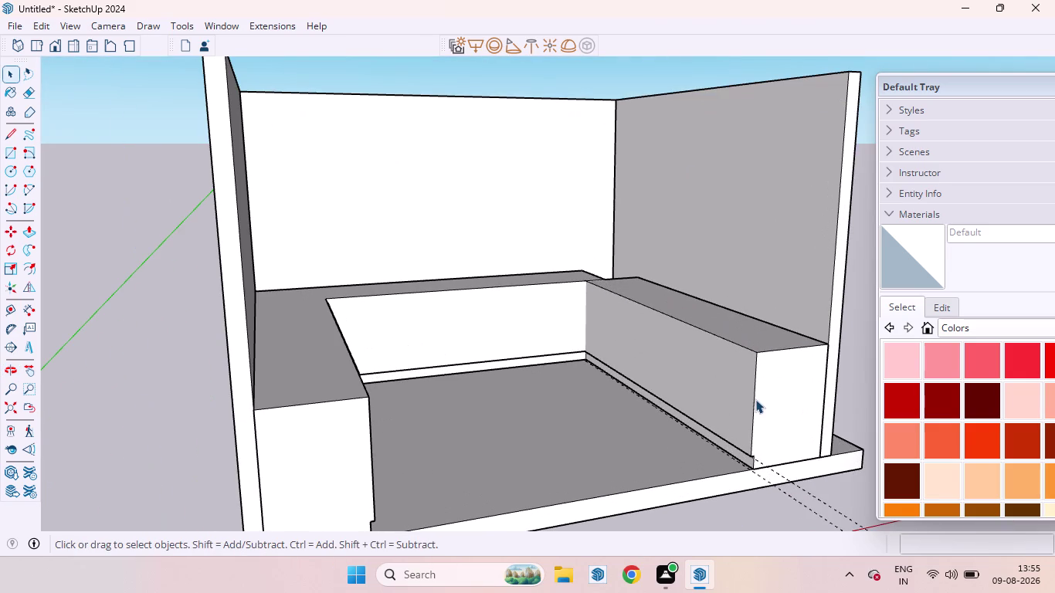
click(755, 398)
click(755, 397)
drag(759, 393, 774, 388)
triple_click(774, 387)
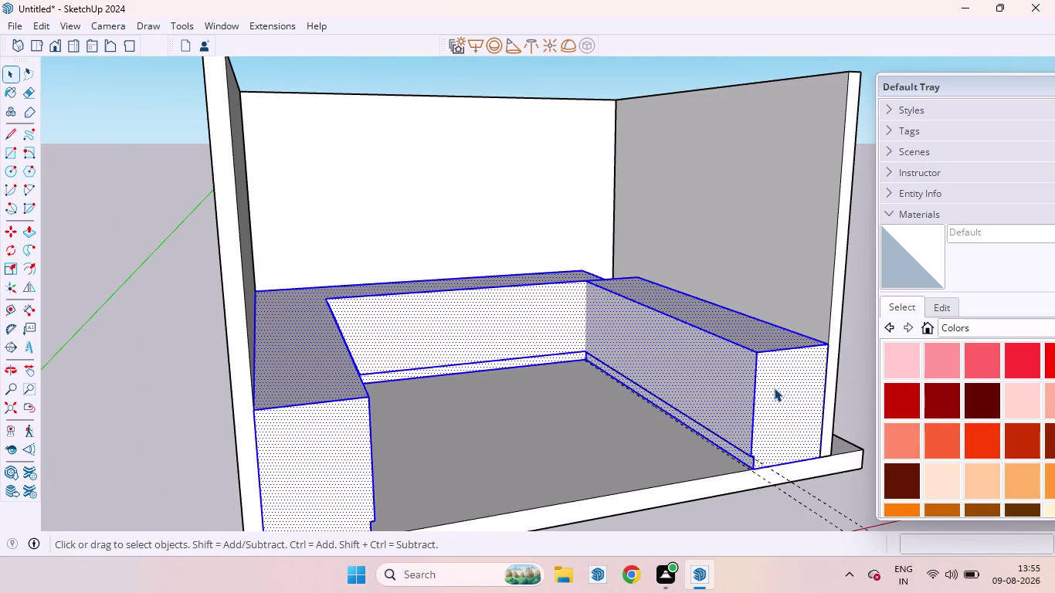
drag(731, 516, 723, 506)
middle_drag(604, 173, 601, 240)
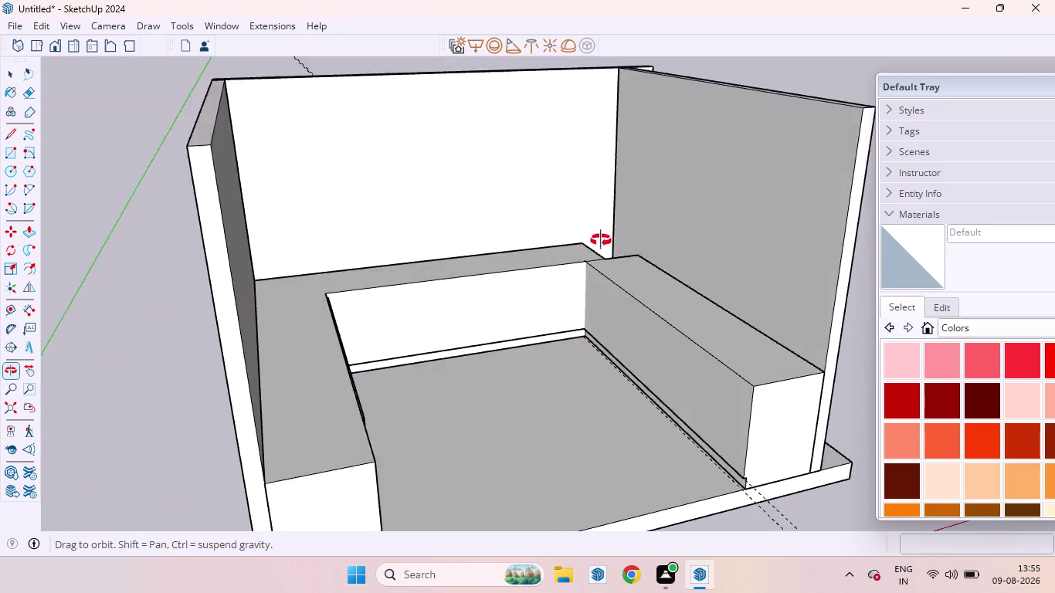
middle_drag(601, 240, 513, 76)
scroll(up, 3)
scroll(down, 3)
scroll(up, 3)
scroll(down, 3)
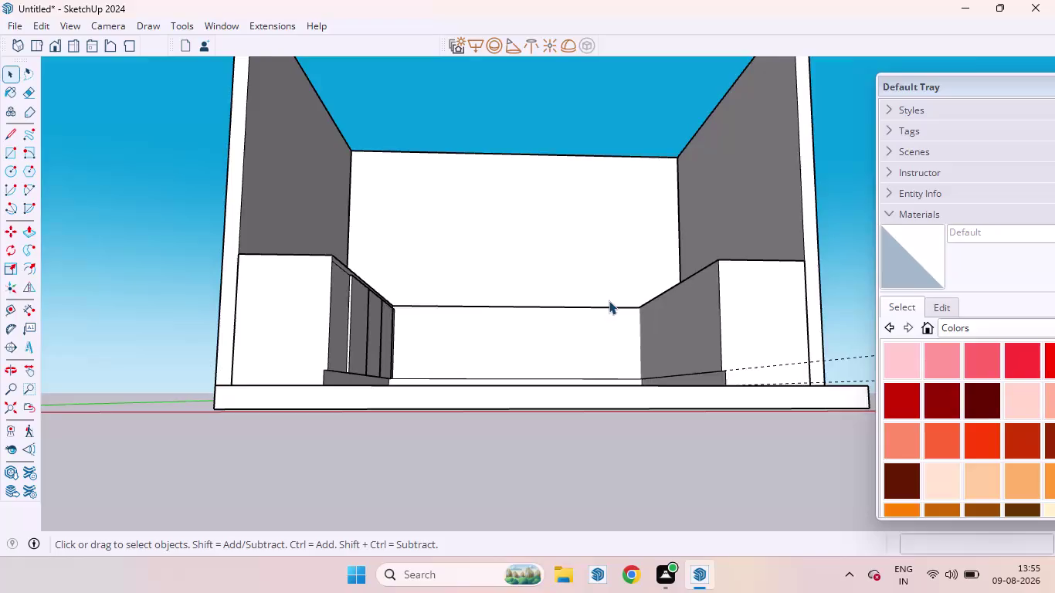
scroll(up, 3)
key(ctrl+z)
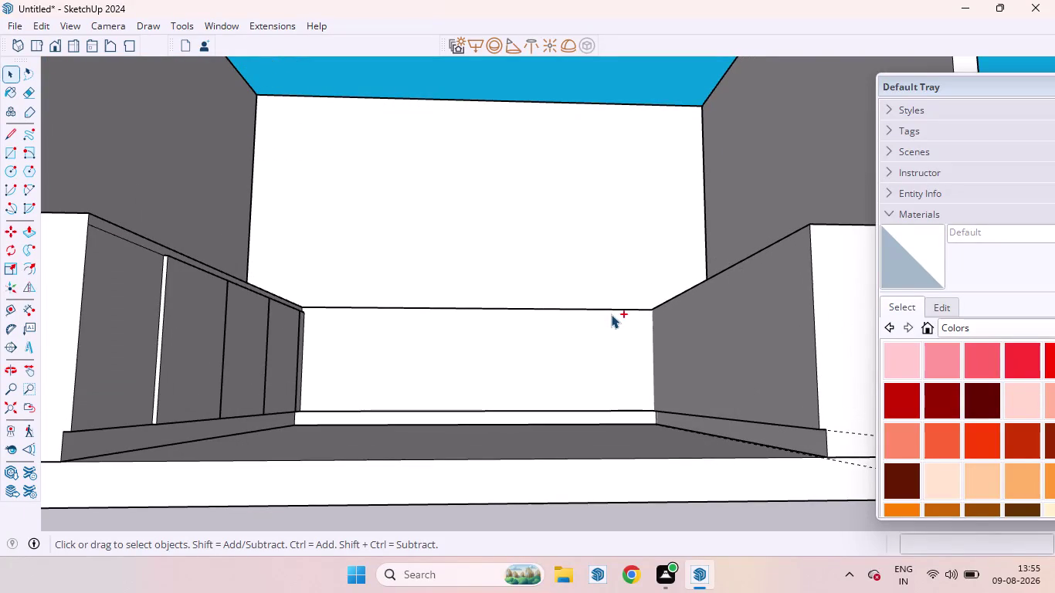
key(ctrl+z)
key(ctrl+z)
key(ctrl+z)
key(z)
key(ctrl+z)
key(ctrl+z)
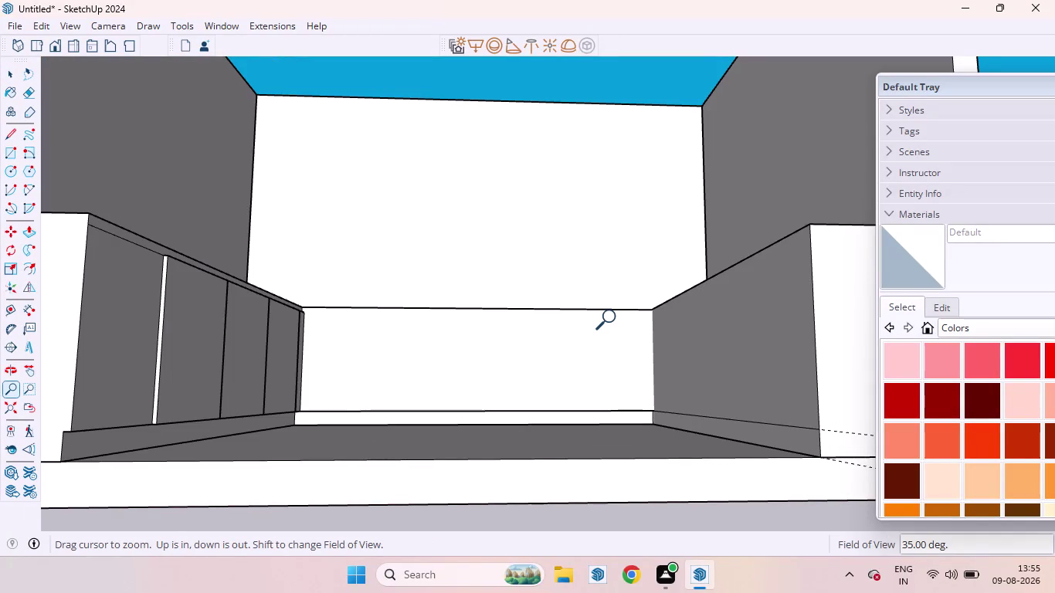
key(ctrl+z)
key(ctrl+z)
scroll(down, 3)
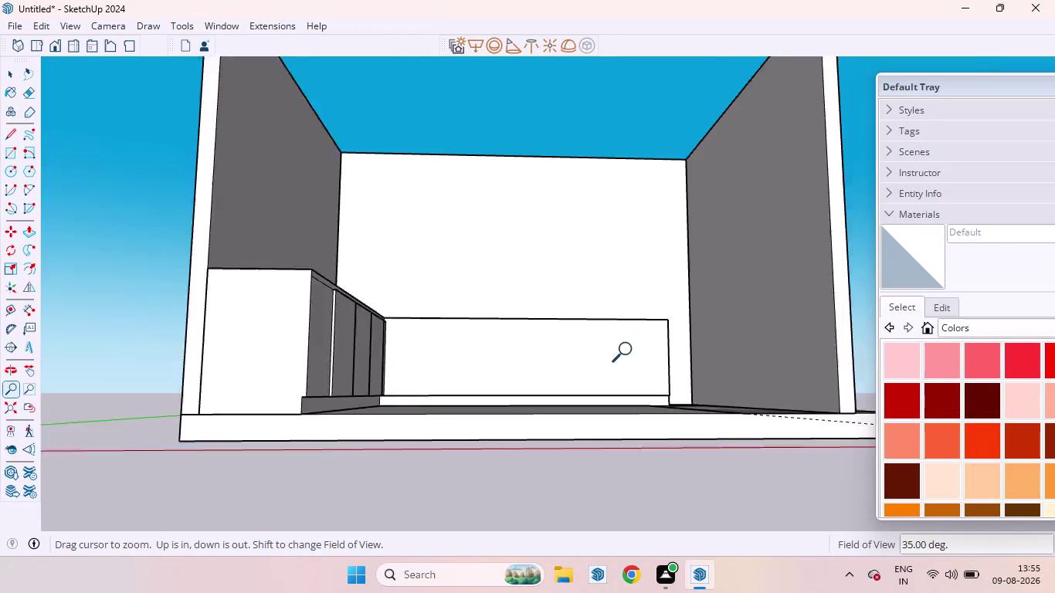
scroll(down, 3)
scroll(down, 3)
key(space)
scroll(up, 3)
middle_drag(723, 333, 664, 489)
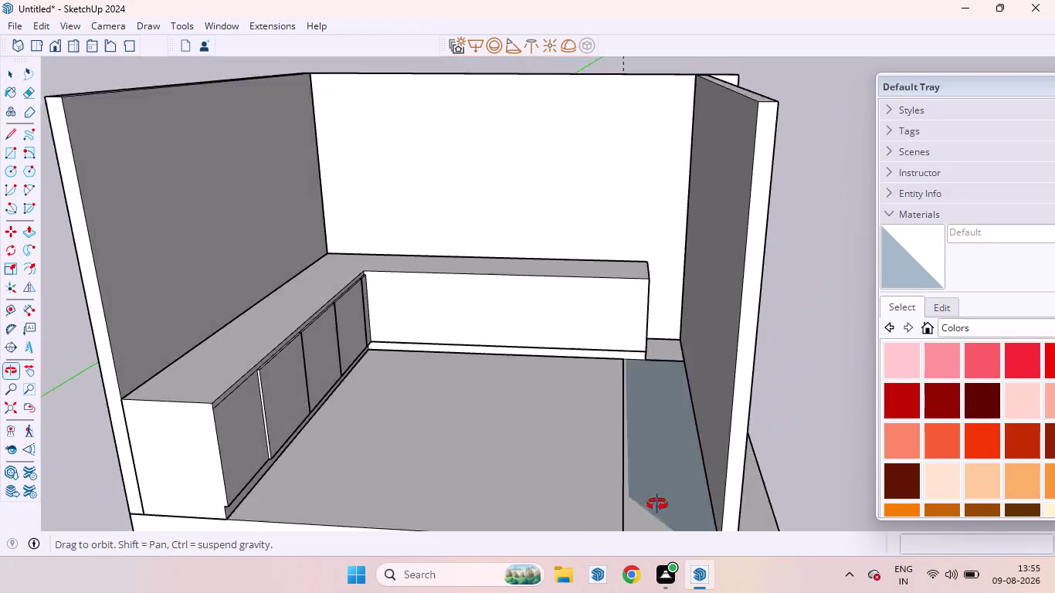
middle_drag(664, 489, 650, 510)
scroll(up, 3)
middle_drag(672, 328, 602, 401)
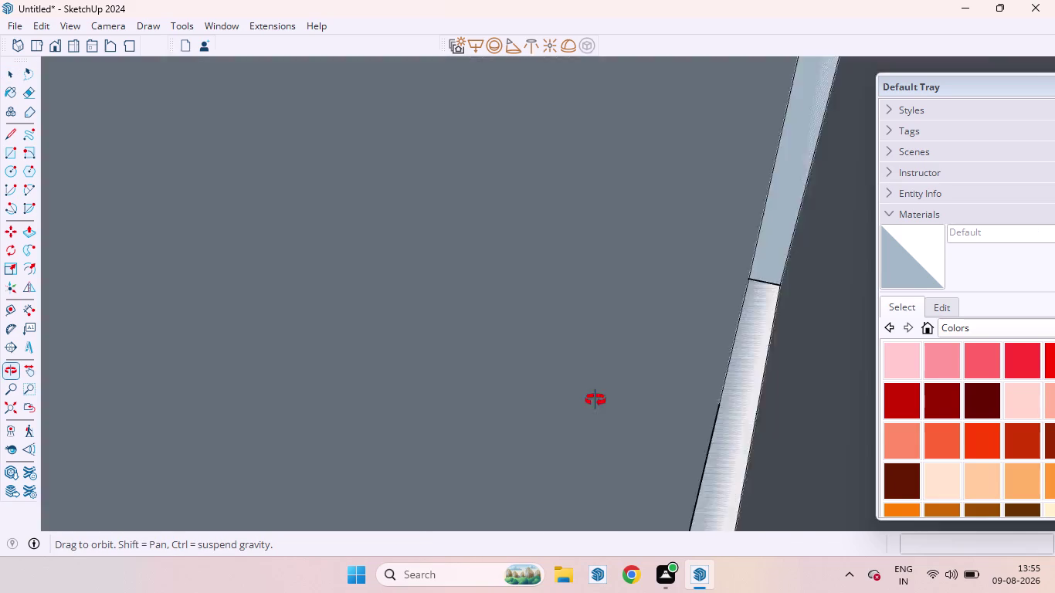
middle_drag(601, 401, 649, 348)
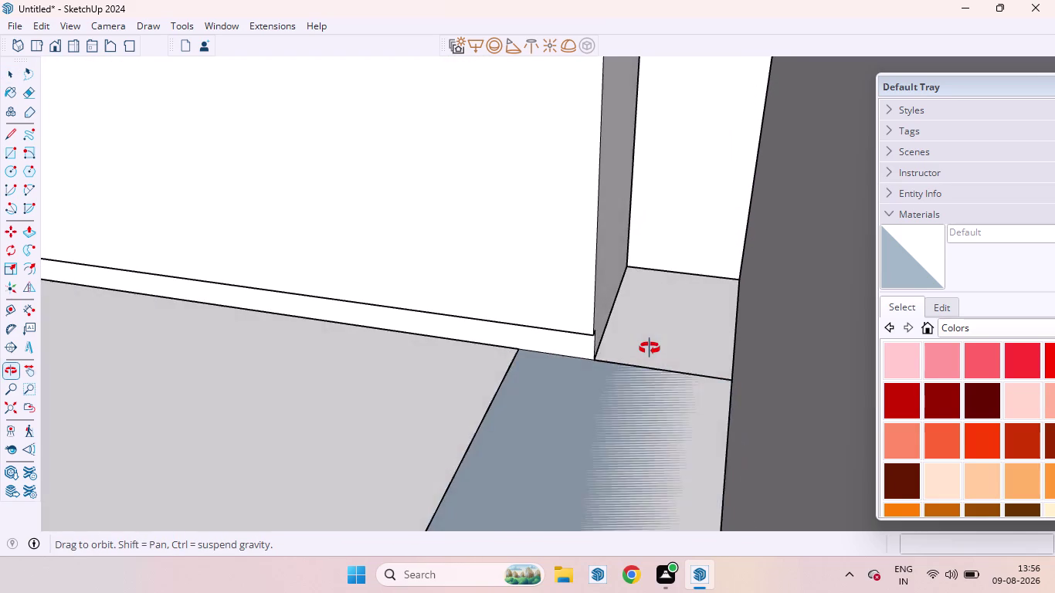
middle_drag(650, 348, 647, 355)
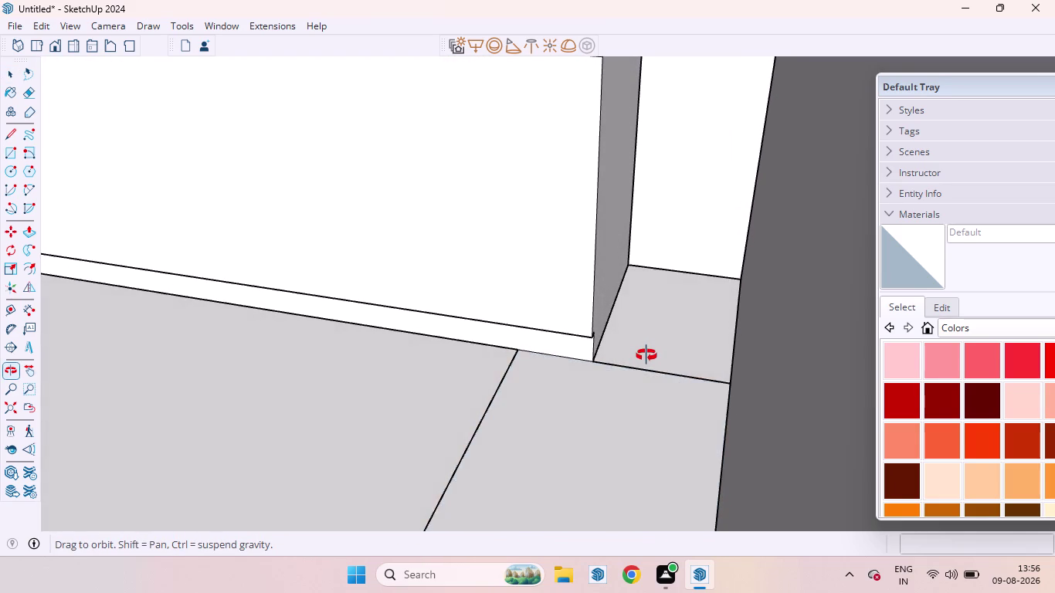
middle_drag(647, 355, 645, 363)
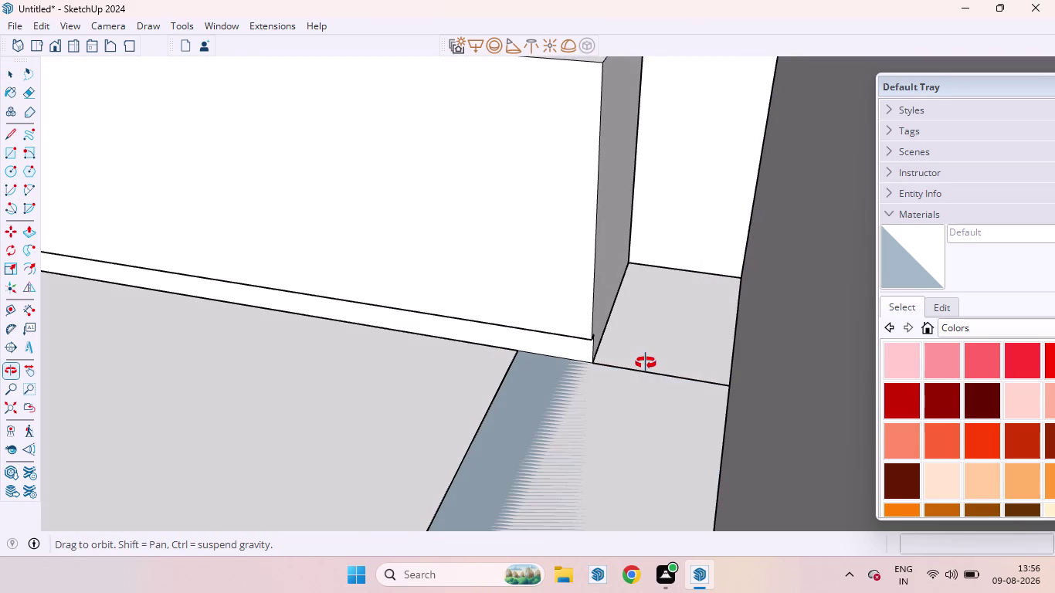
middle_drag(646, 363, 646, 362)
scroll(down, 3)
middle_drag(615, 331, 638, 339)
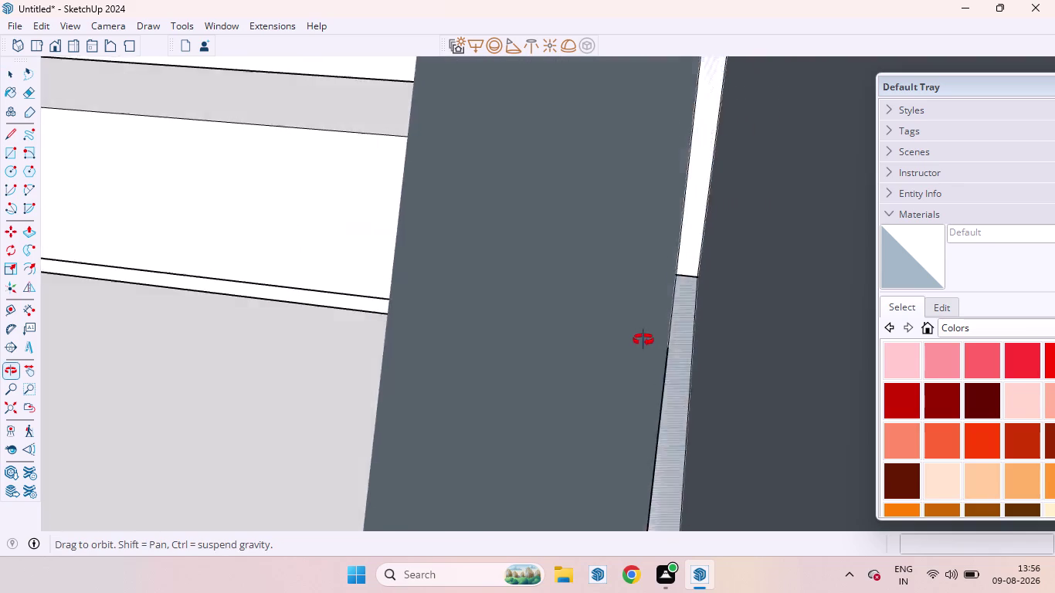
middle_drag(638, 338, 680, 359)
scroll(up, 3)
click(509, 227)
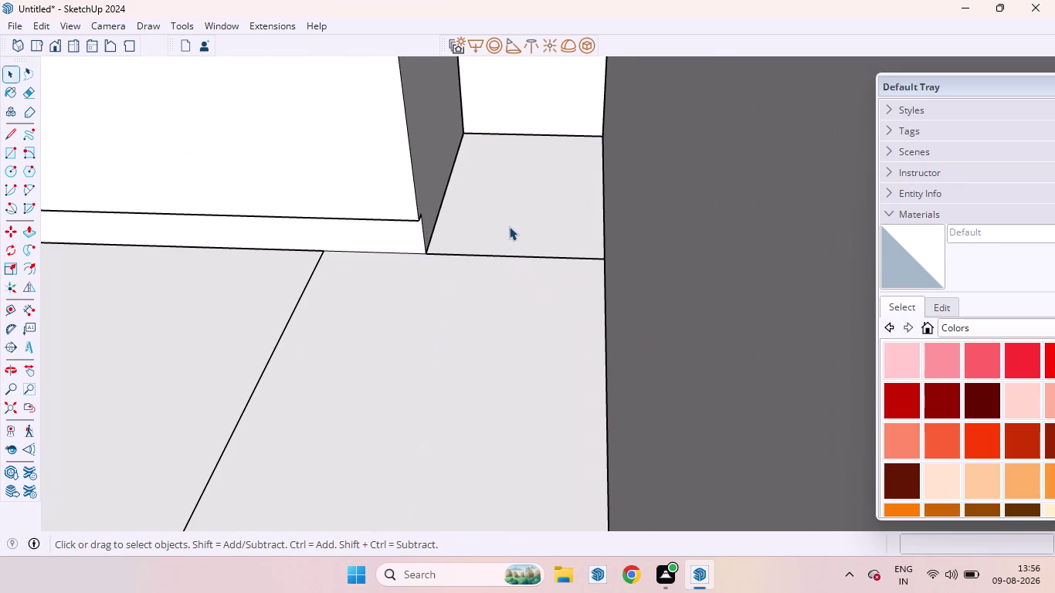
scroll(down, 3)
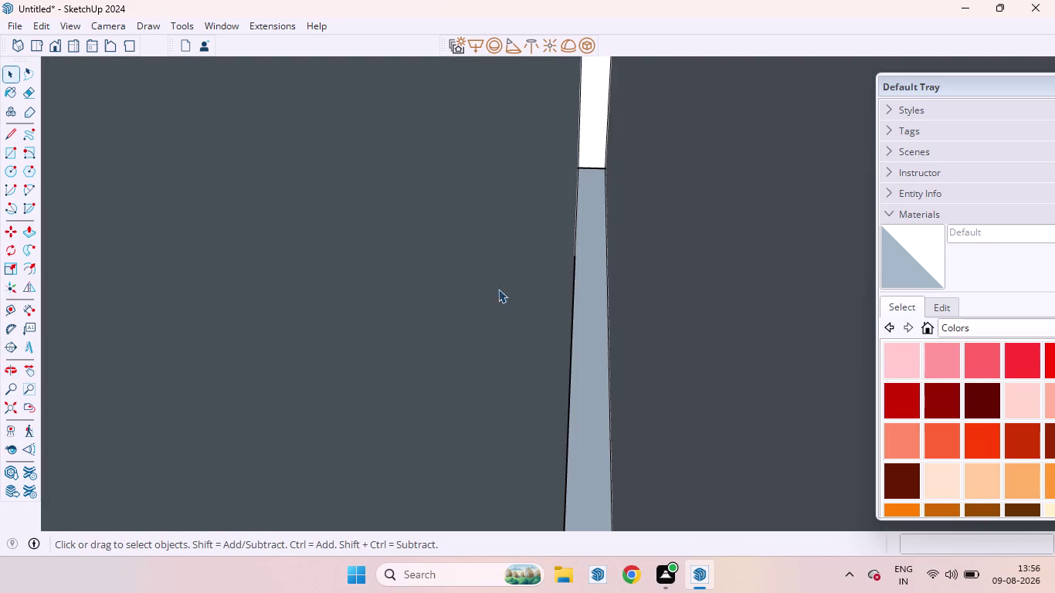
middle_drag(509, 291, 530, 295)
scroll(down, 3)
scroll(up, 3)
scroll(down, 3)
scroll(down, 3)
scroll(up, 3)
scroll(down, 3)
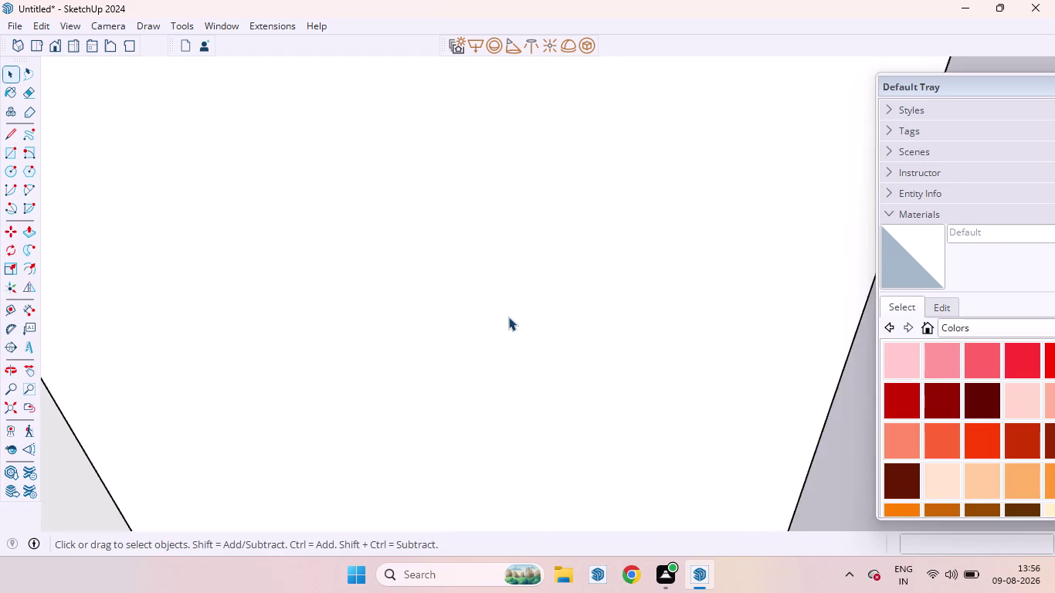
scroll(down, 3)
scroll(up, 3)
scroll(down, 3)
scroll(down, 3)
middle_drag(488, 329, 587, 291)
scroll(up, 3)
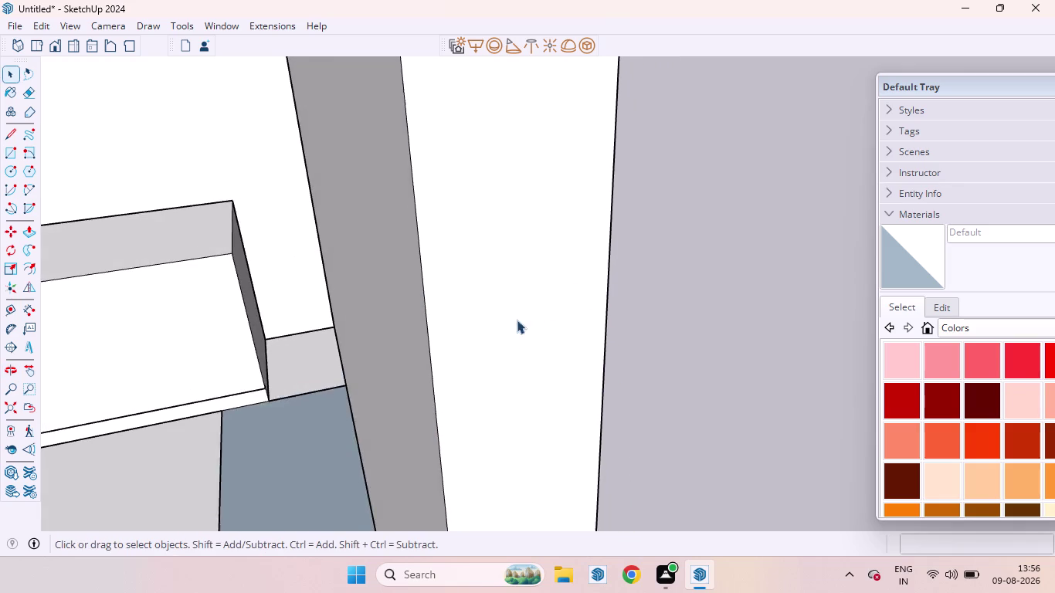
scroll(down, 3)
scroll(down, 3)
scroll(down, 3)
scroll(up, 3)
scroll(down, 3)
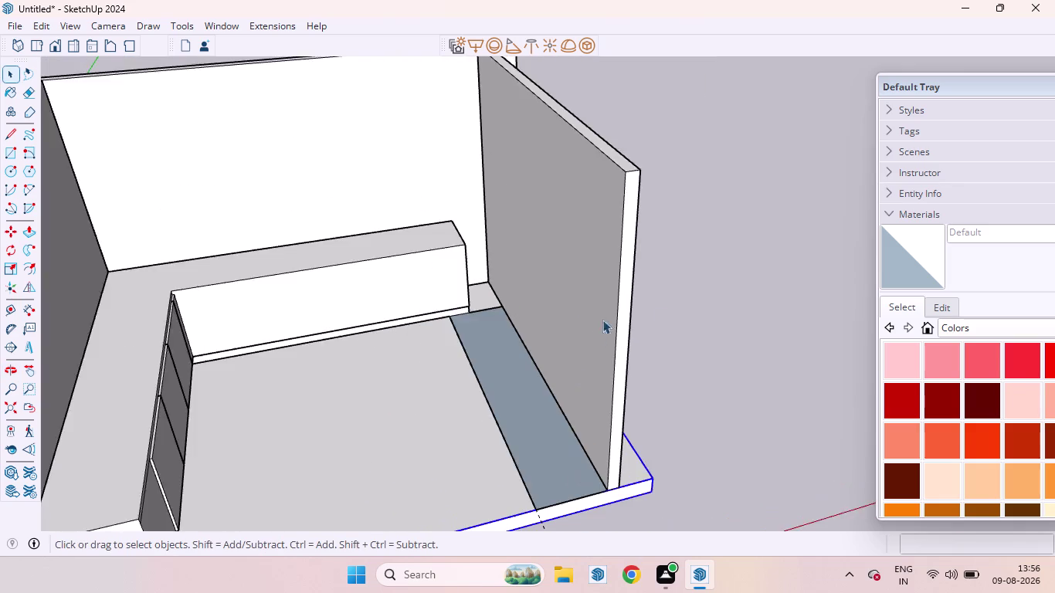
click(683, 349)
click(512, 373)
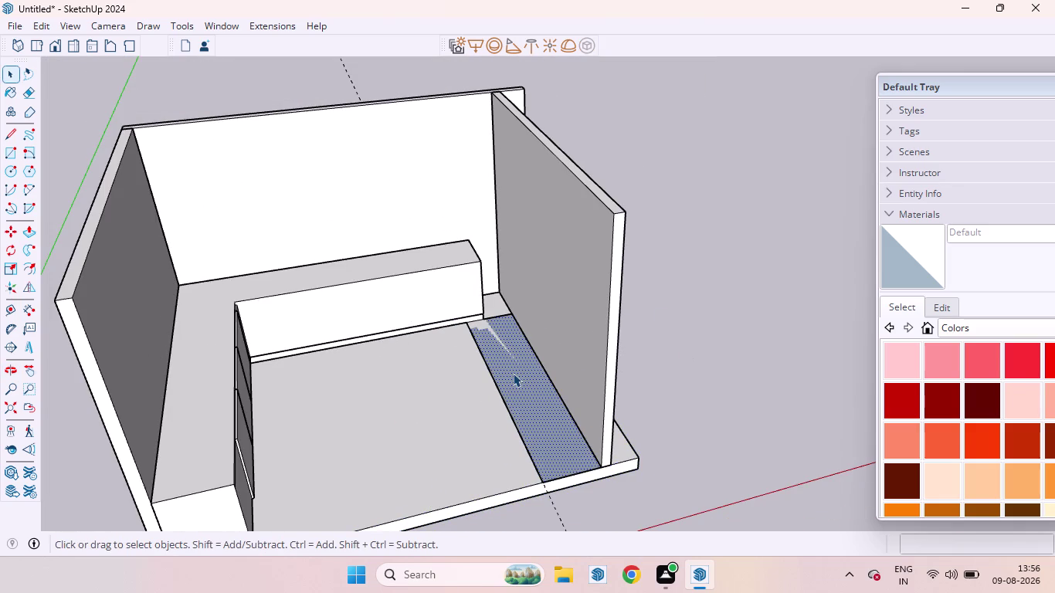
key(p)
drag(512, 373, 521, 355)
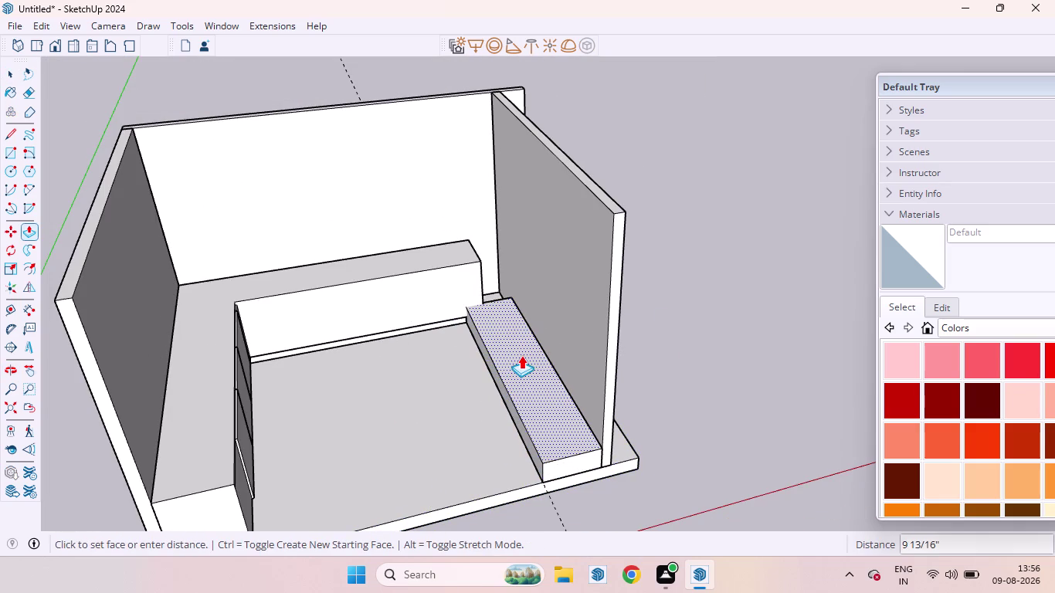
drag(521, 355, 520, 368)
key(ctrl+z)
key(space)
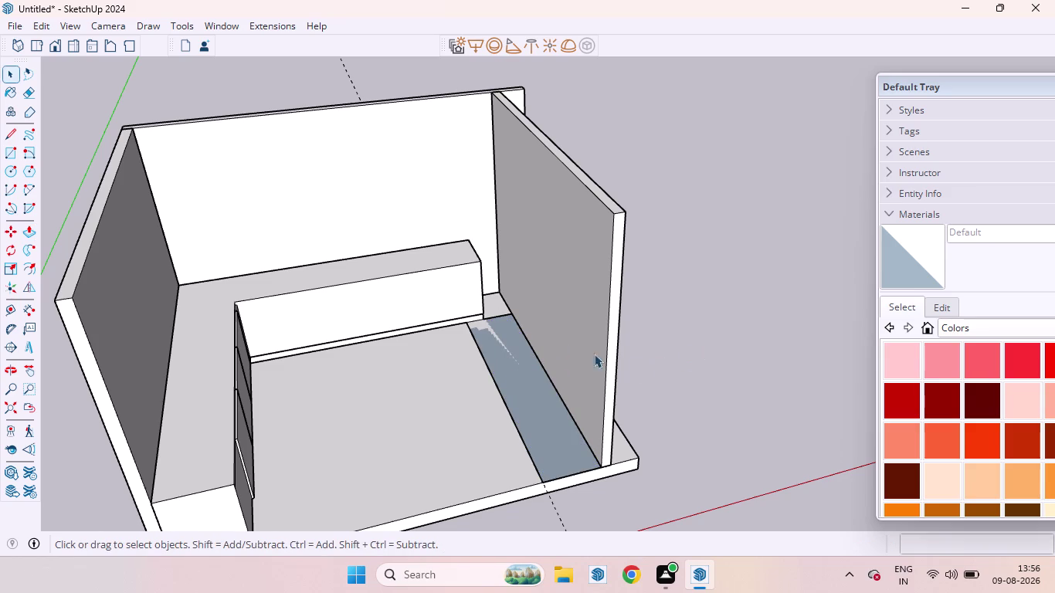
scroll(up, 3)
scroll(down, 3)
scroll(up, 3)
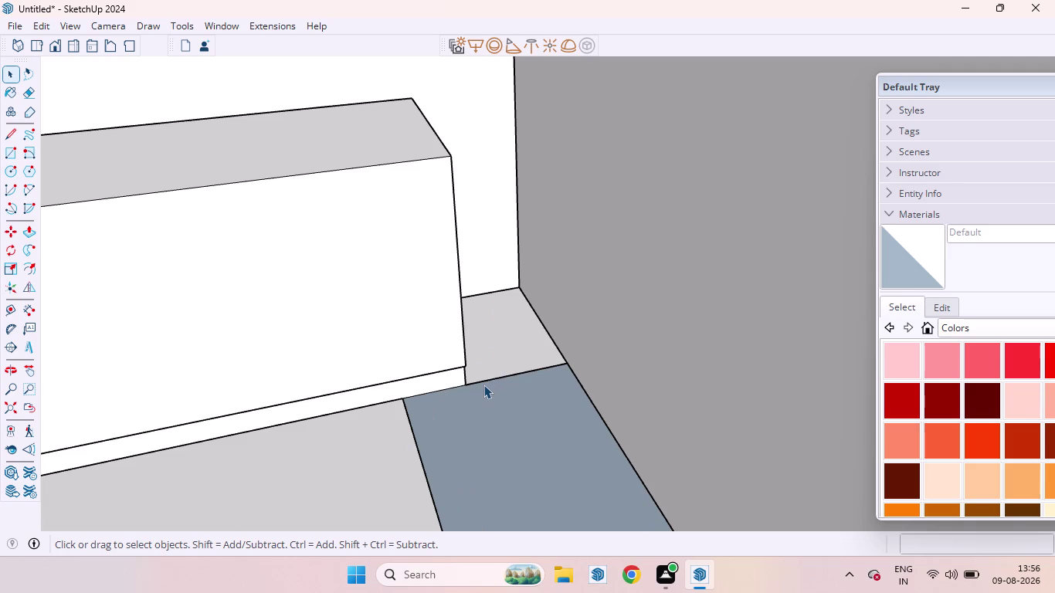
click(480, 383)
key(m)
key(Return)
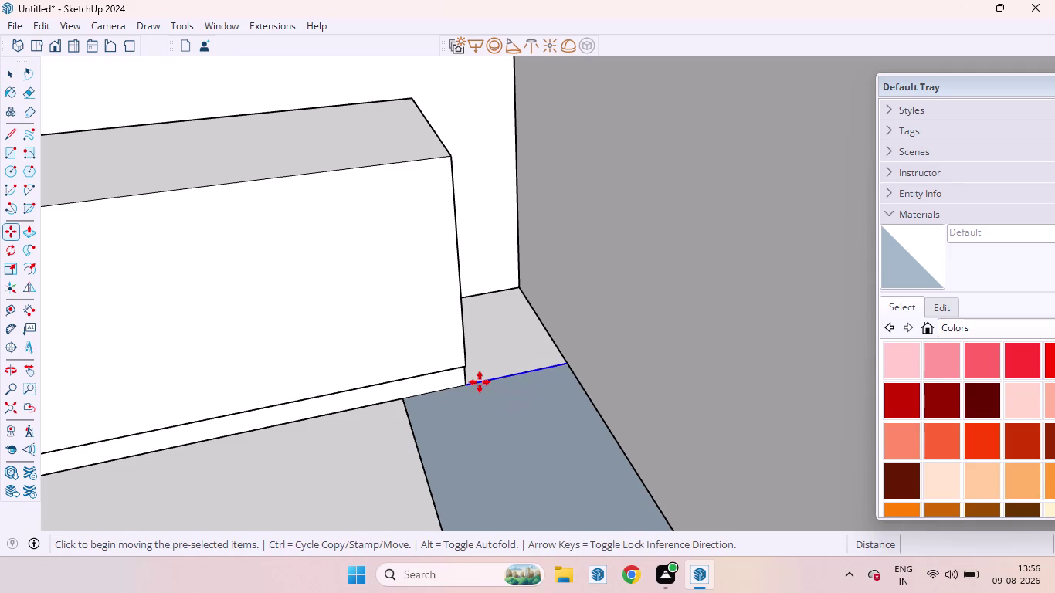
drag(480, 382, 488, 399)
key(Up)
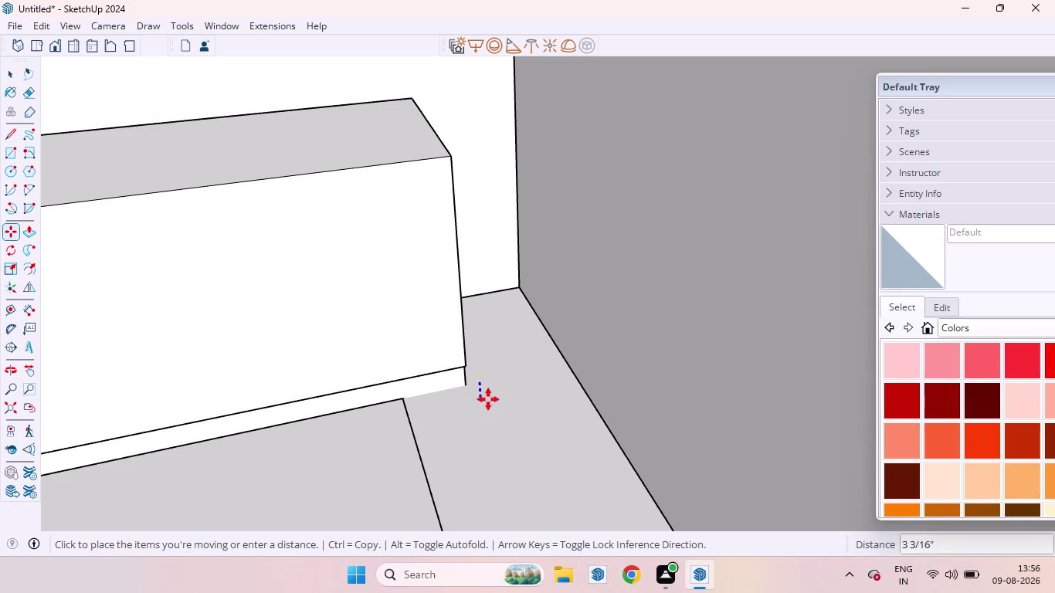
drag(488, 399, 501, 428)
key(Right)
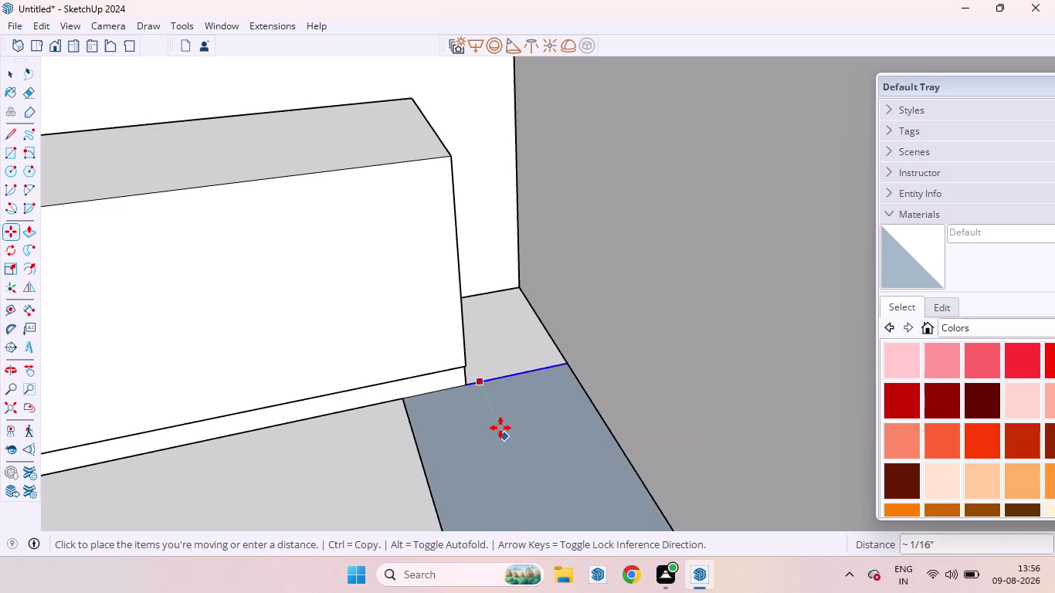
drag(501, 428, 515, 458)
key(Left)
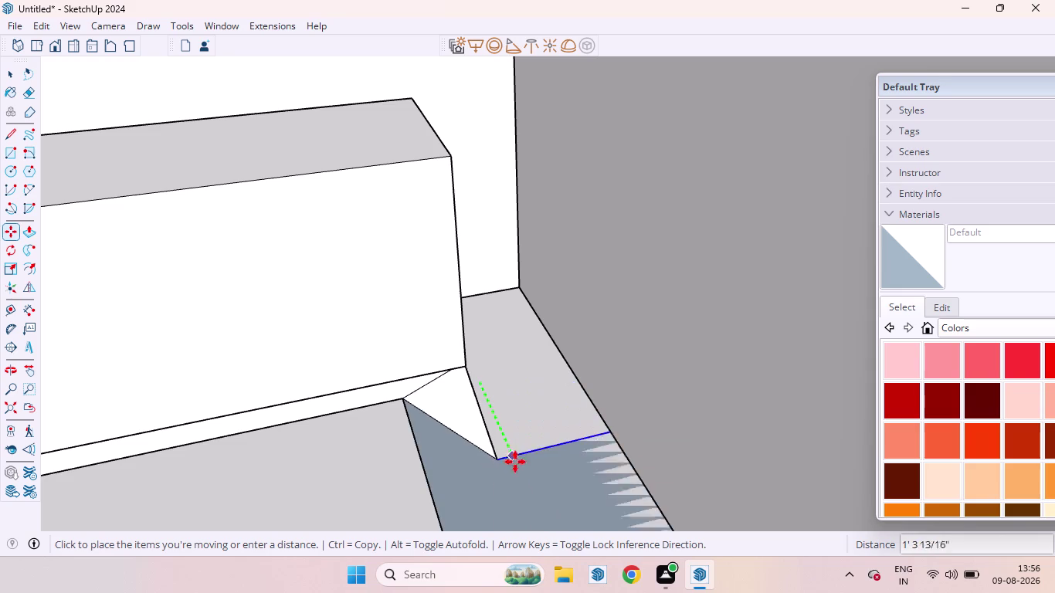
drag(515, 459, 513, 426)
key(ctrl+z)
scroll(down, 3)
scroll(up, 3)
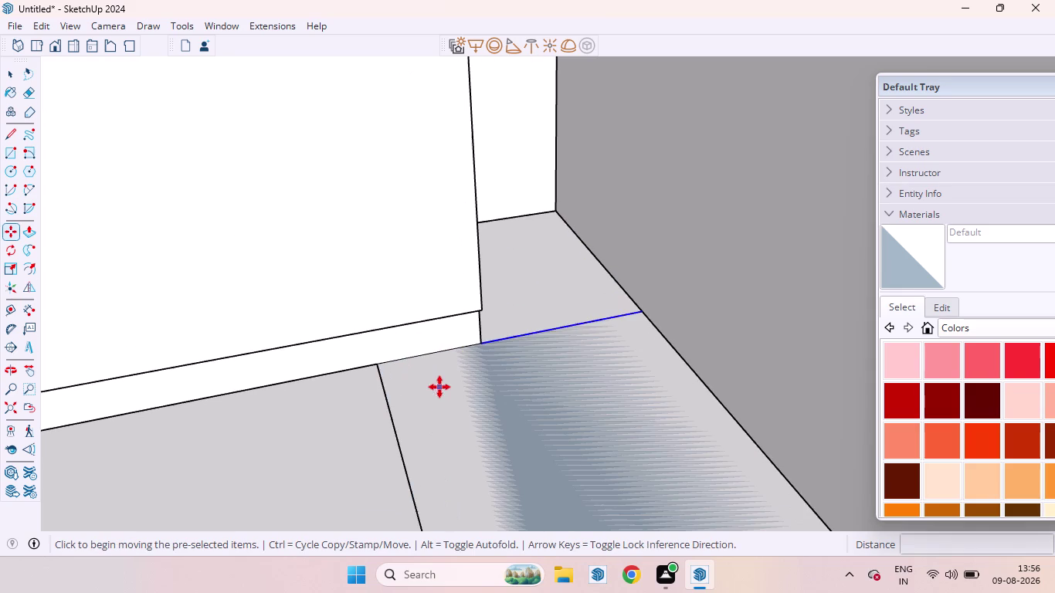
key(space)
click(423, 355)
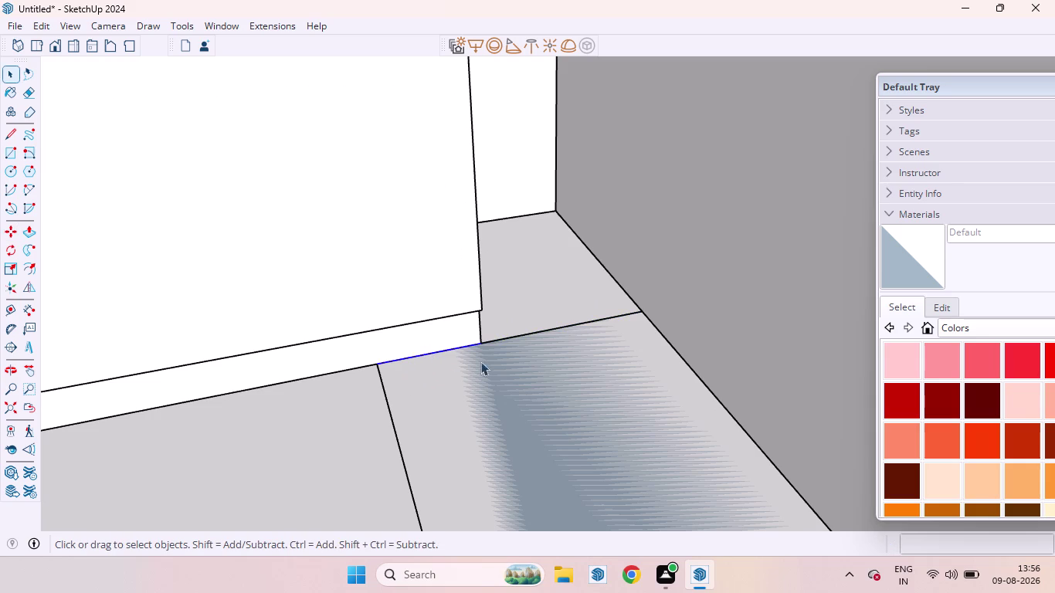
click(518, 340)
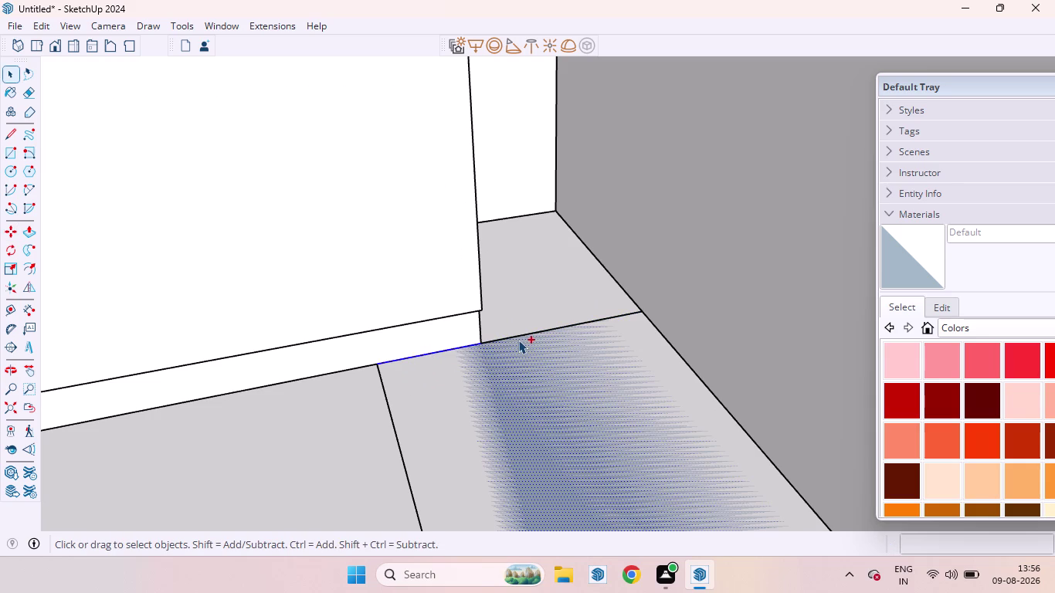
click(514, 335)
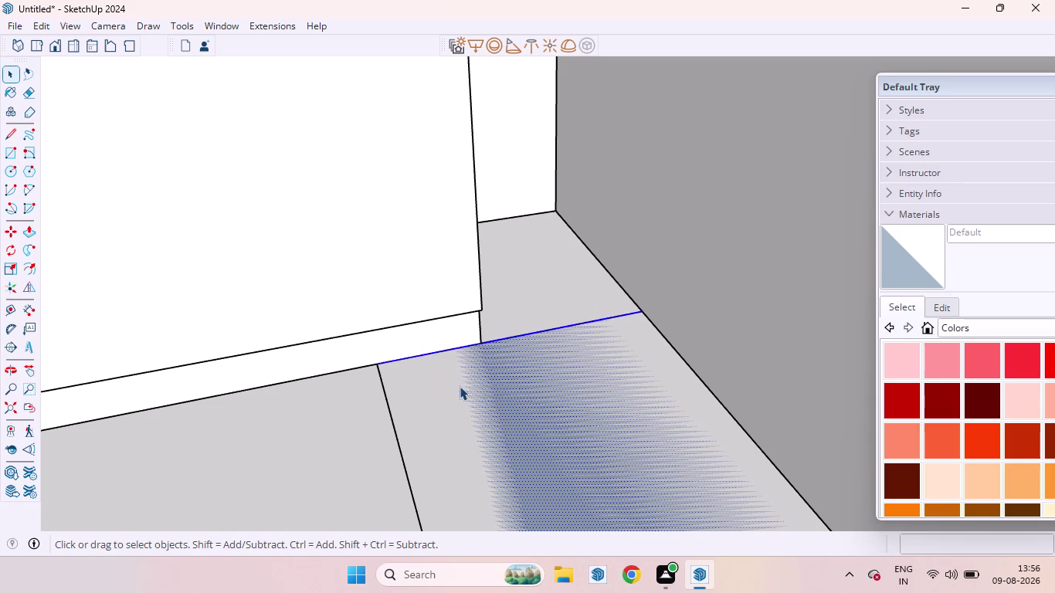
click(499, 420)
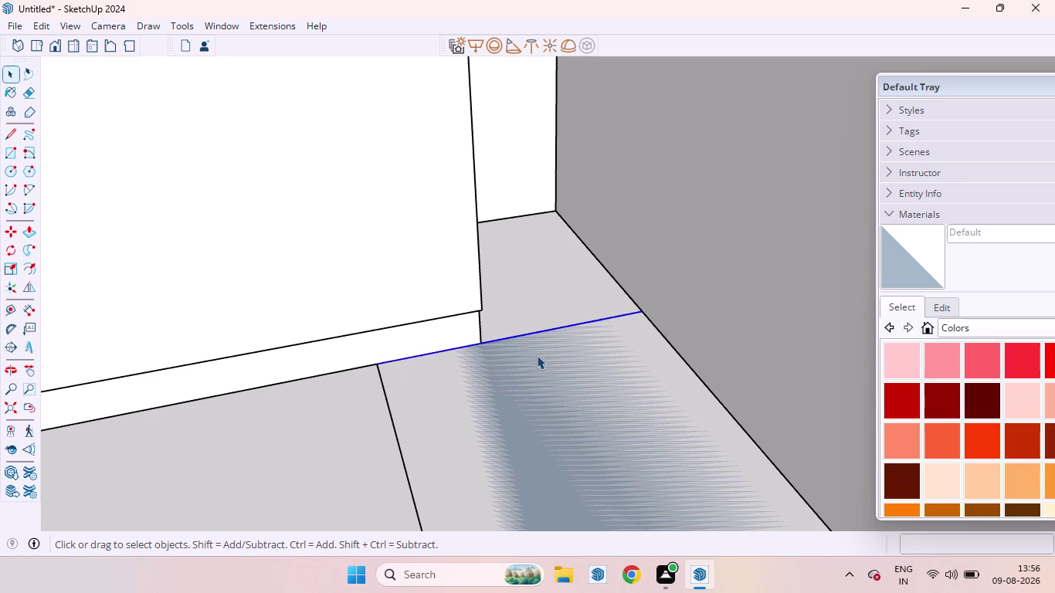
key(m)
click(506, 339)
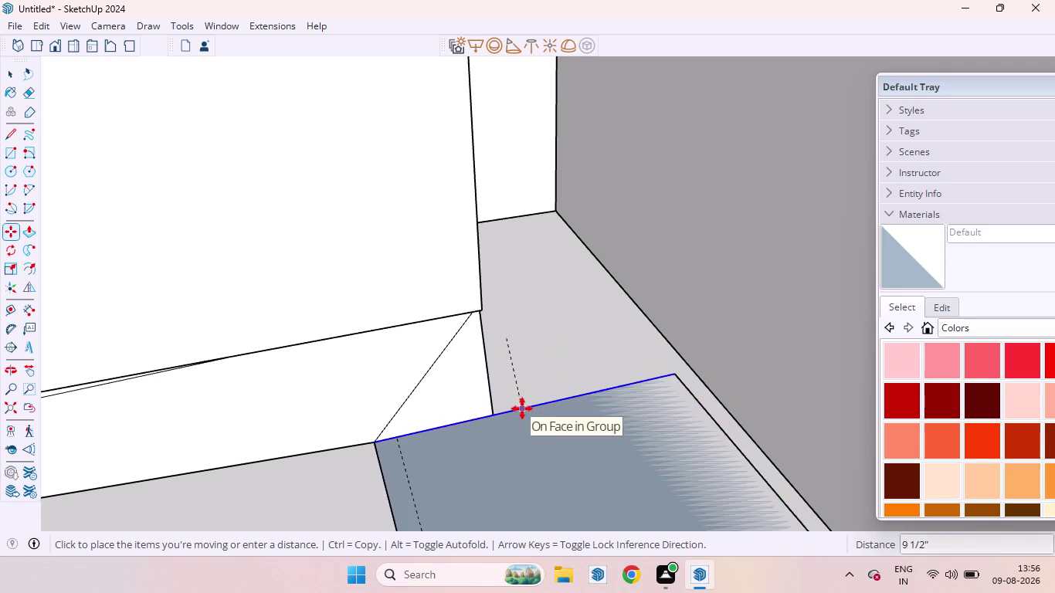
key(Left)
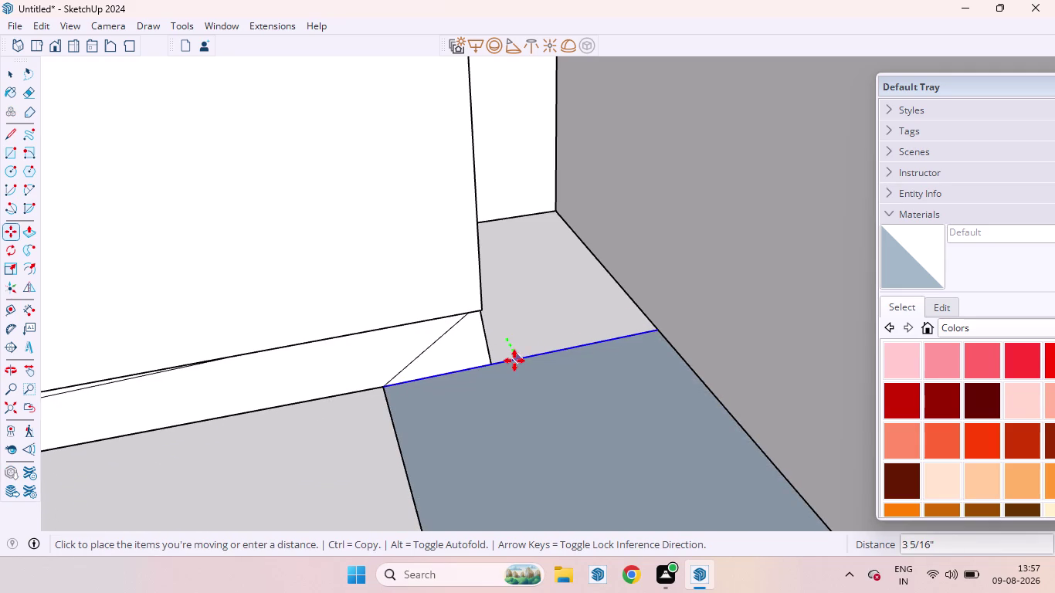
key(ctrl+z)
scroll(down, 3)
scroll(down, 3)
scroll(up, 3)
scroll(down, 3)
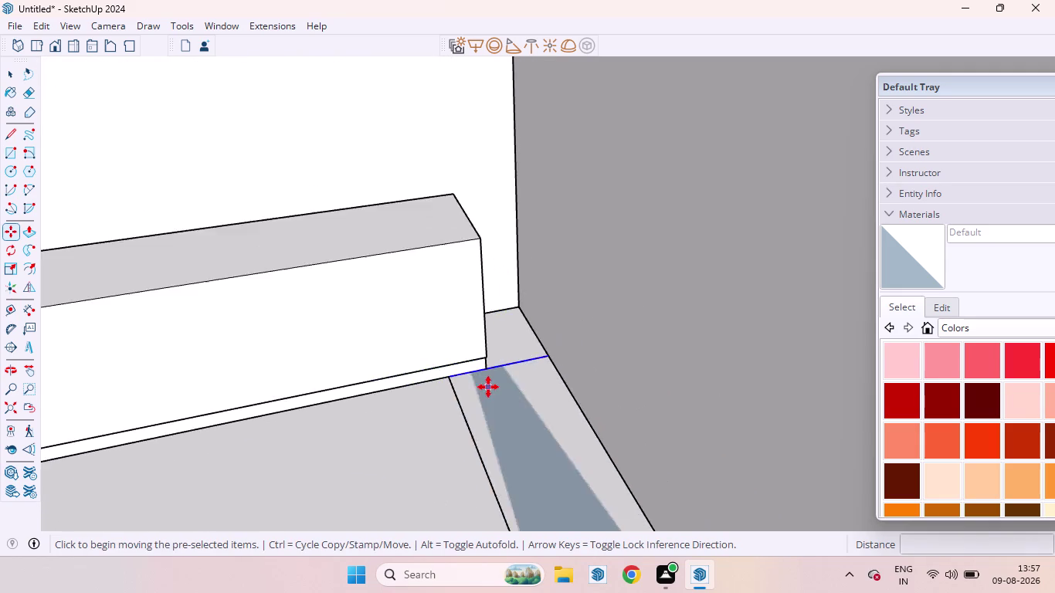
scroll(down, 3)
scroll(down, 3)
key(space)
click(660, 455)
scroll(down, 3)
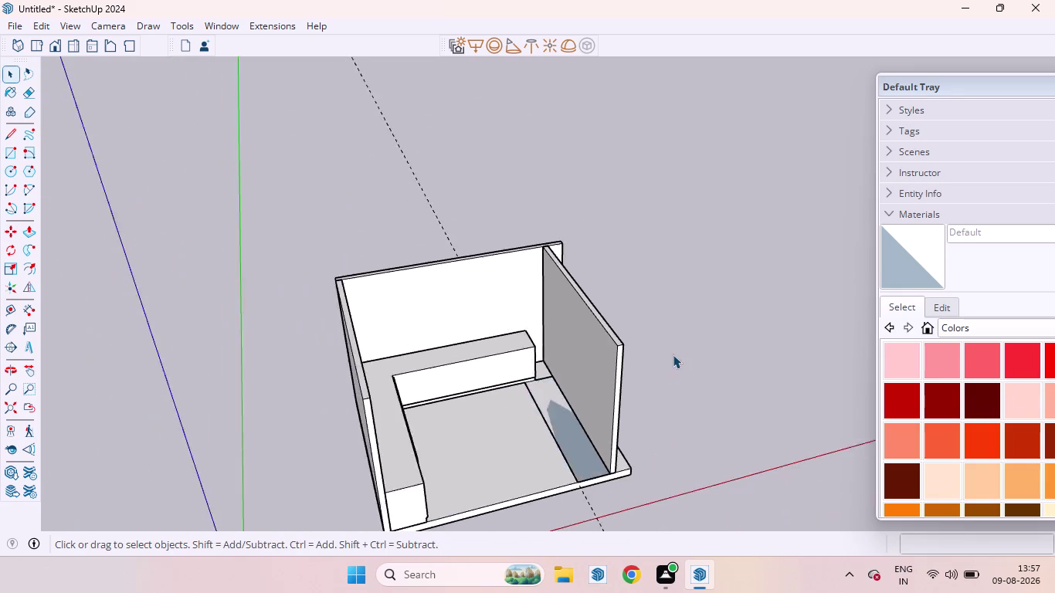
Try pulling up the floor strip beside the right wall, then undo it.
scroll(up, 3)
middle_drag(538, 432, 461, 289)
scroll(up, 3)
scroll(down, 3)
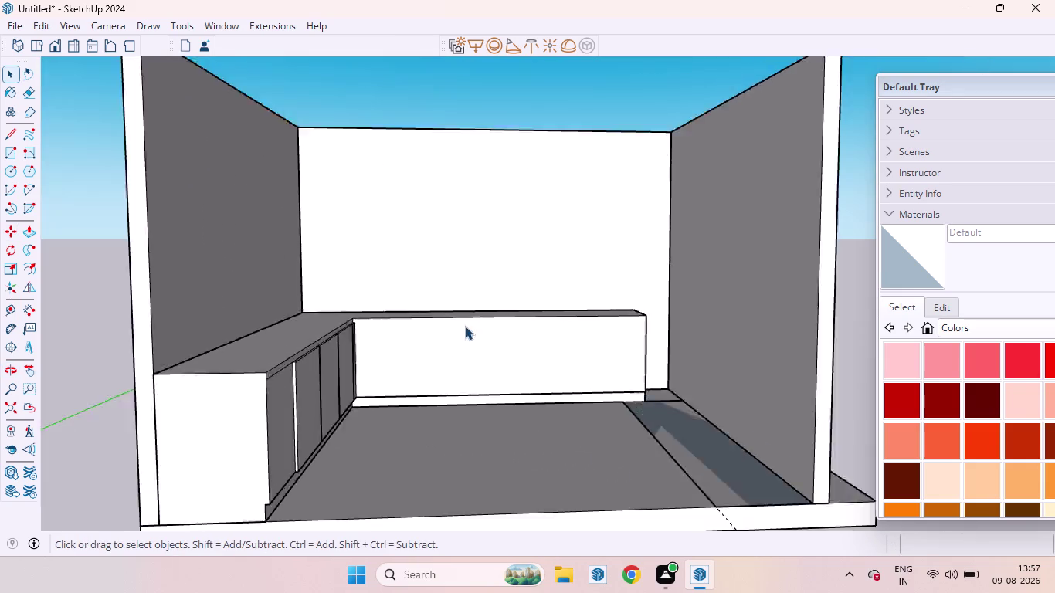
scroll(up, 3)
scroll(down, 3)
middle_drag(613, 380, 610, 588)
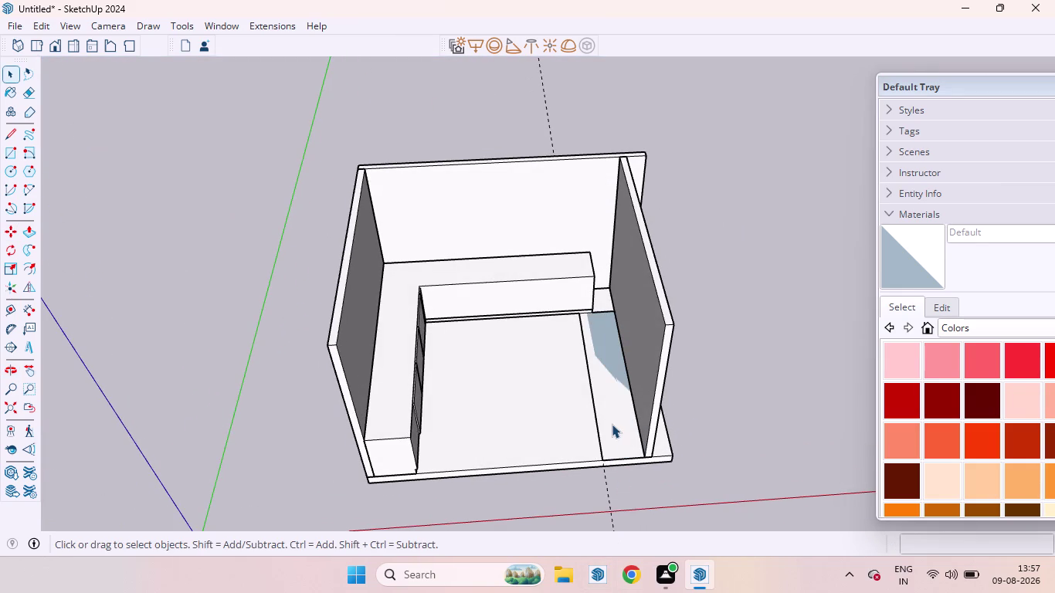
click(611, 414)
key(p)
drag(610, 414, 614, 387)
key(ctrl+z)
key(space)
Try offsetting the outline of the bench's recessed base face, then cancel.
scroll(up, 3)
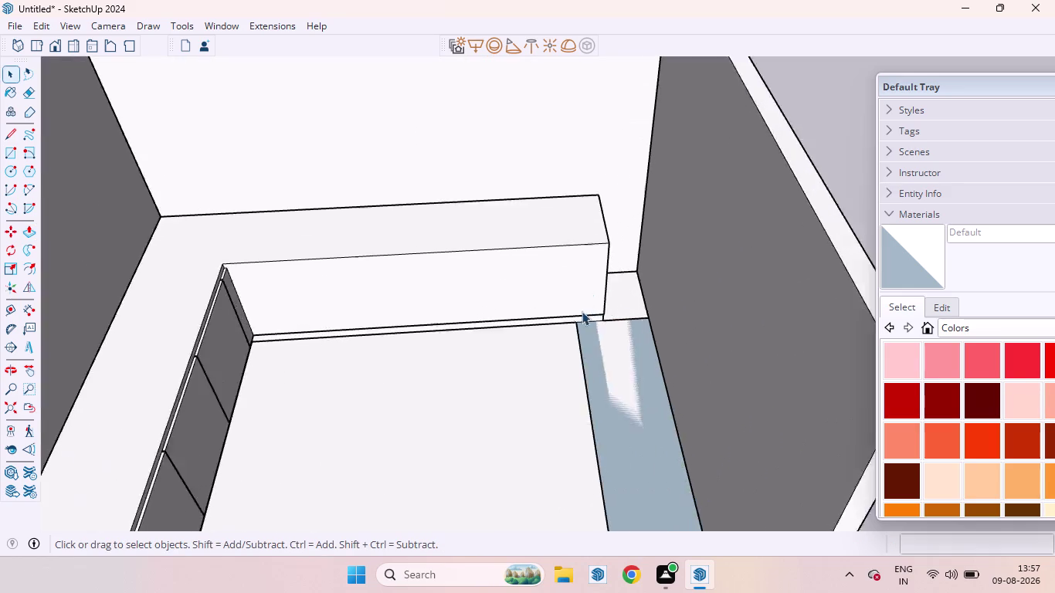
scroll(up, 3)
middle_drag(605, 340, 589, 288)
scroll(up, 3)
click(587, 312)
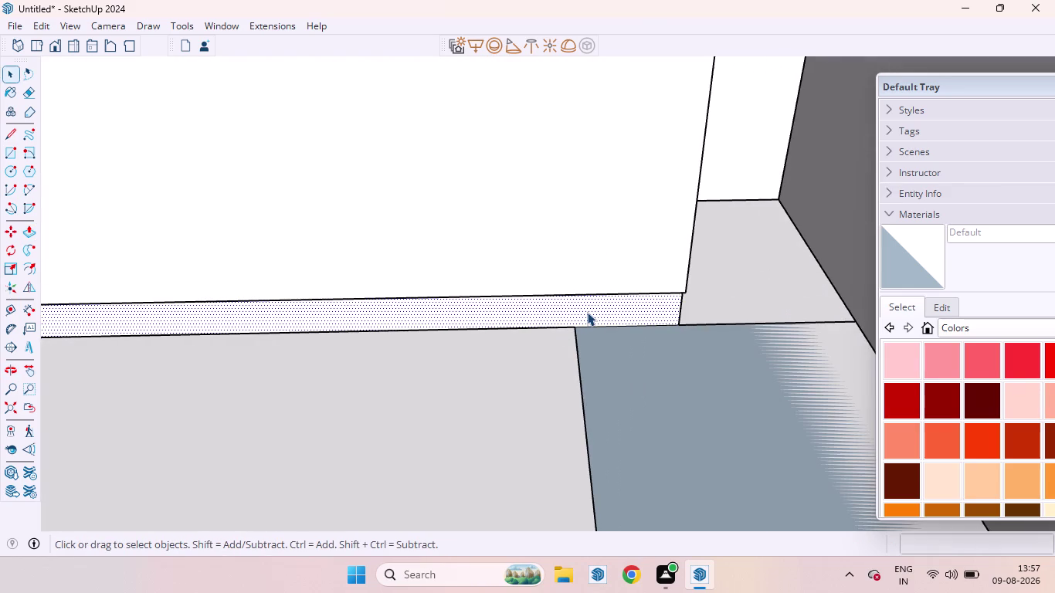
key(p)
drag(587, 312, 592, 334)
key(space)
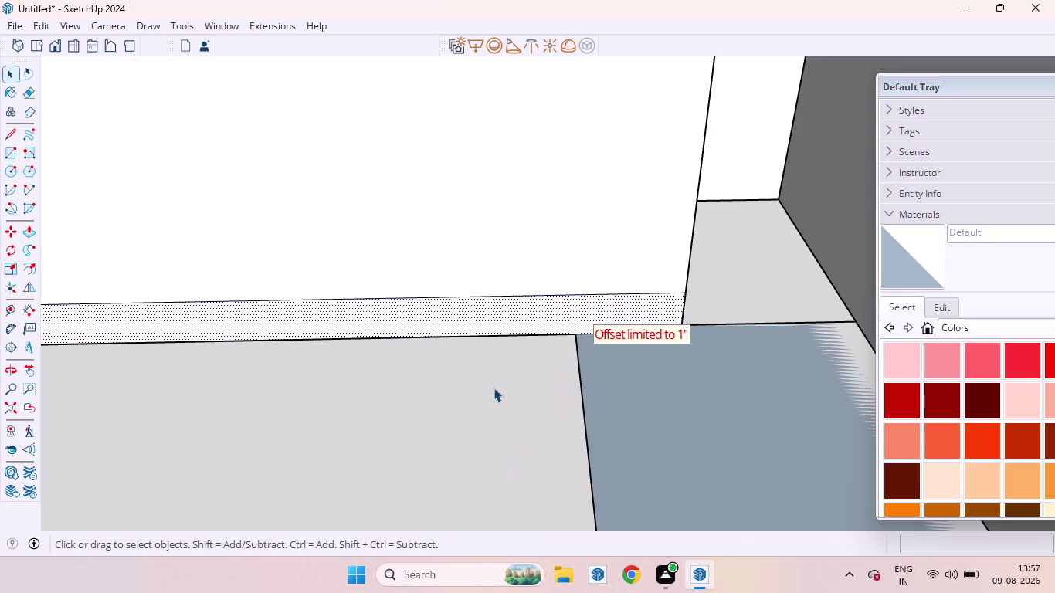
Orbit to look down at the floor strip beside the right wall.
scroll(down, 3)
scroll(down, 3)
click(759, 458)
scroll(up, 3)
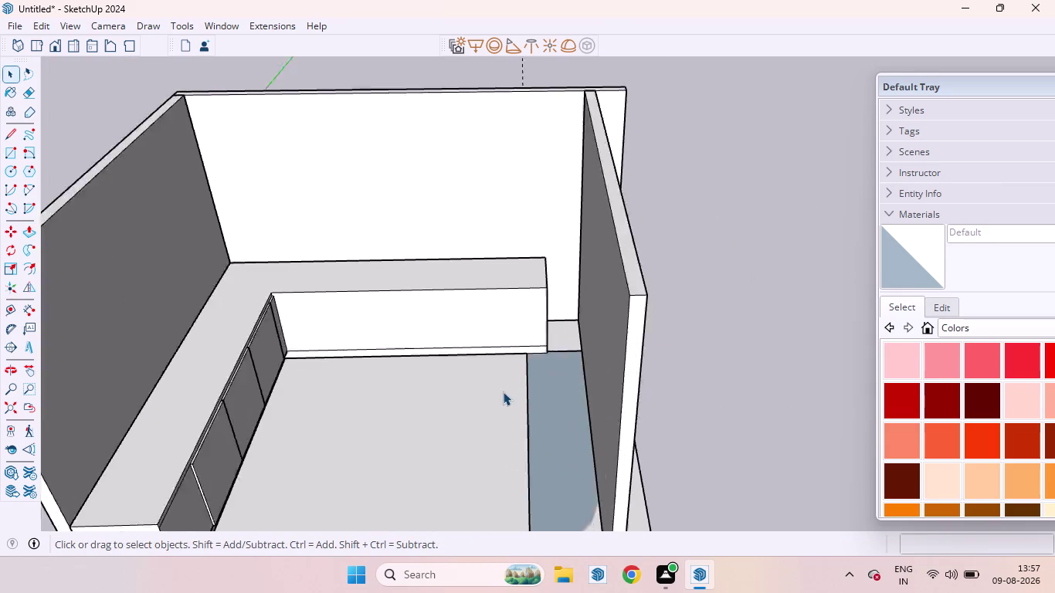
scroll(up, 3)
middle_drag(554, 363, 565, 451)
Draw a 9'8" by 2' rectangle on the floor strip along the right wall.
key(r)
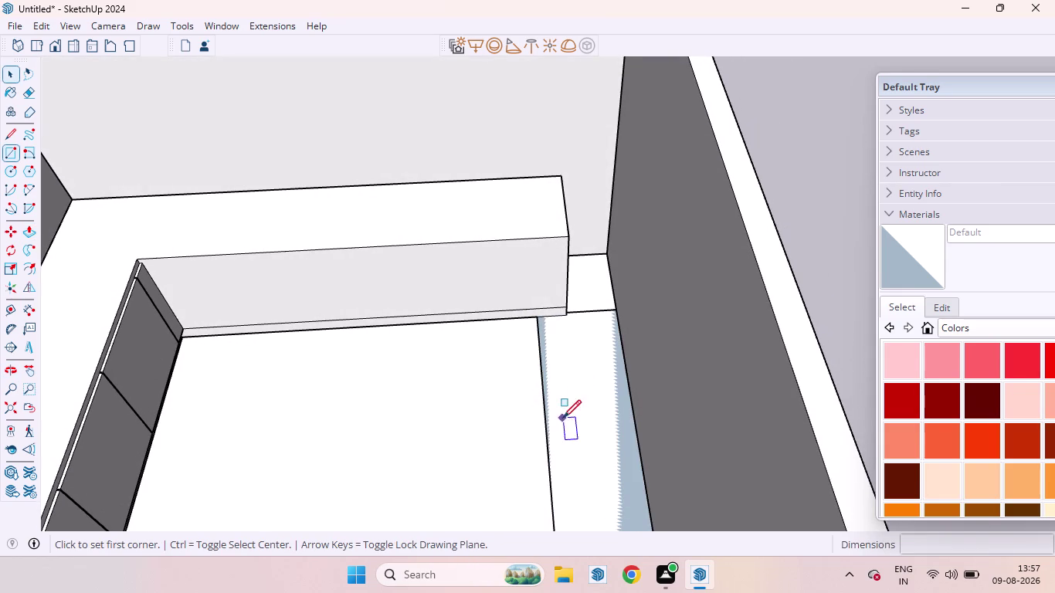
scroll(up, 3)
click(539, 327)
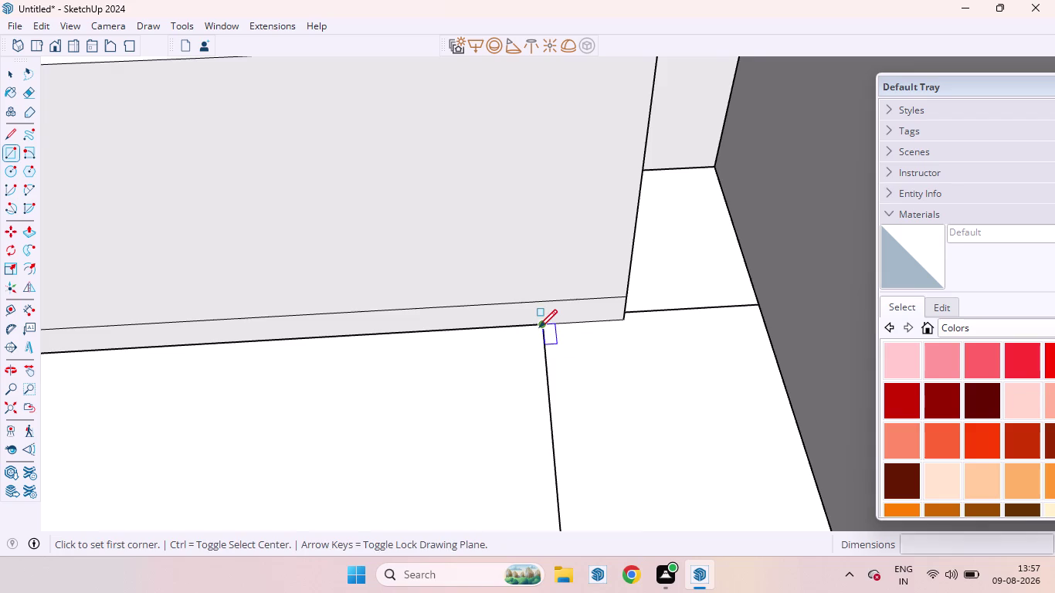
scroll(down, 3)
scroll(down, 3)
scroll(down, 3)
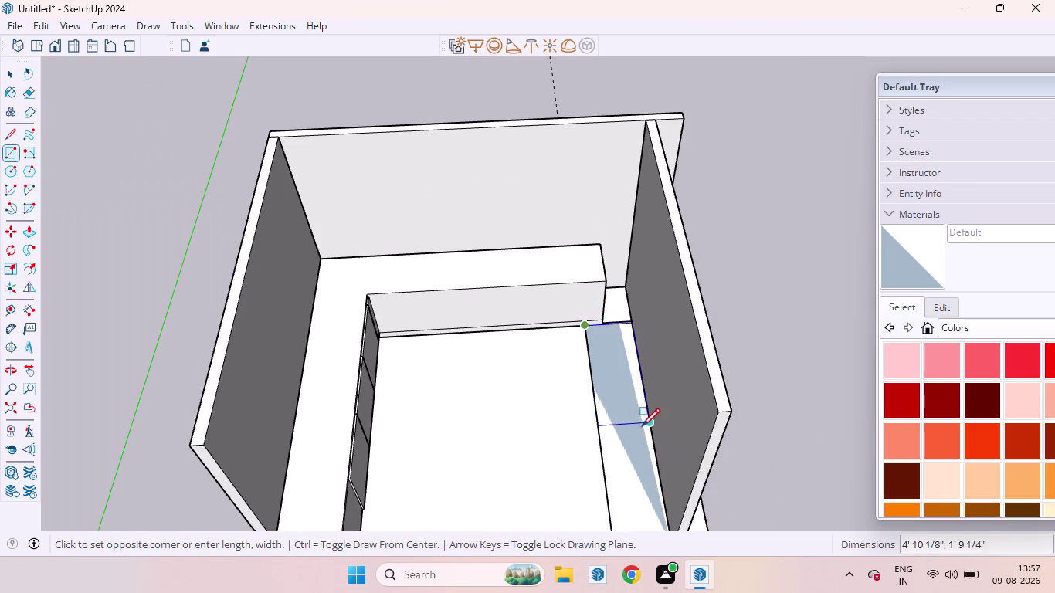
scroll(down, 3)
scroll(up, 3)
scroll(up, 3)
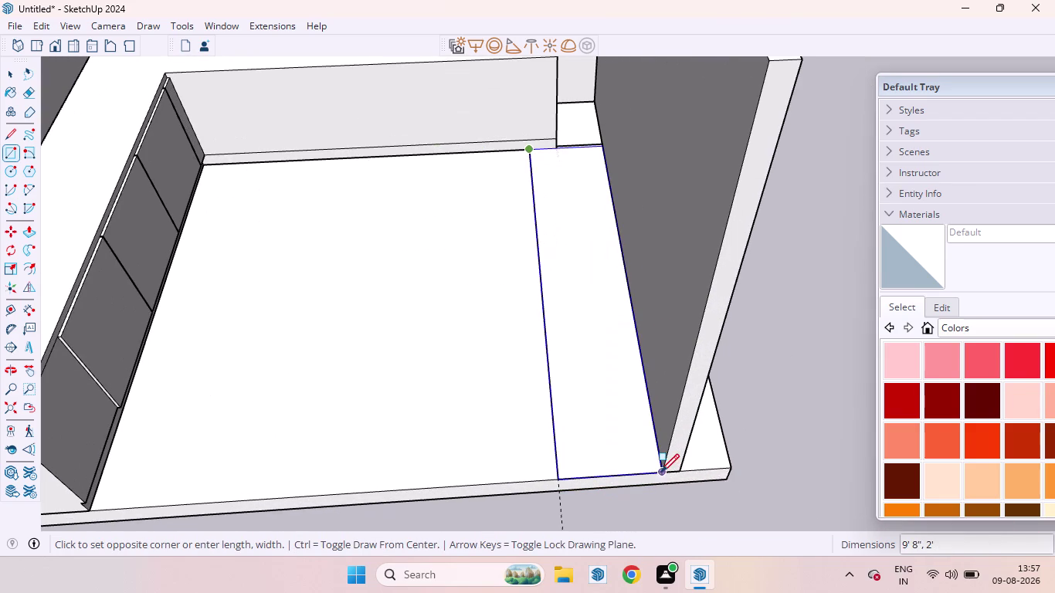
click(661, 472)
key(space)
Raise the new floor rectangle 34 into a bench block.
click(605, 387)
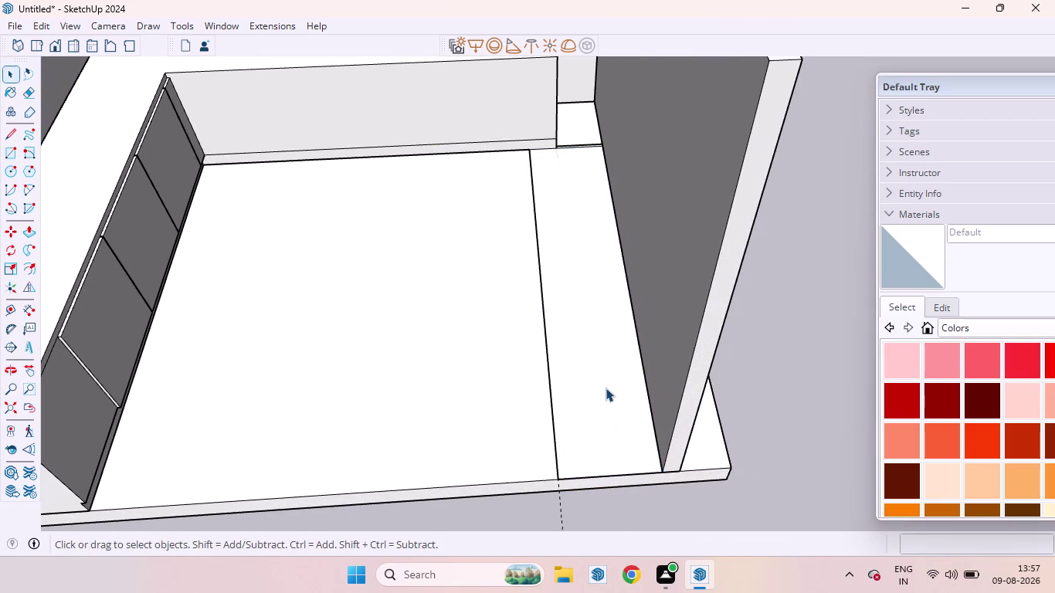
key(p)
drag(606, 387, 623, 289)
text(34)
key(Return)
key(space)
scroll(down, 3)
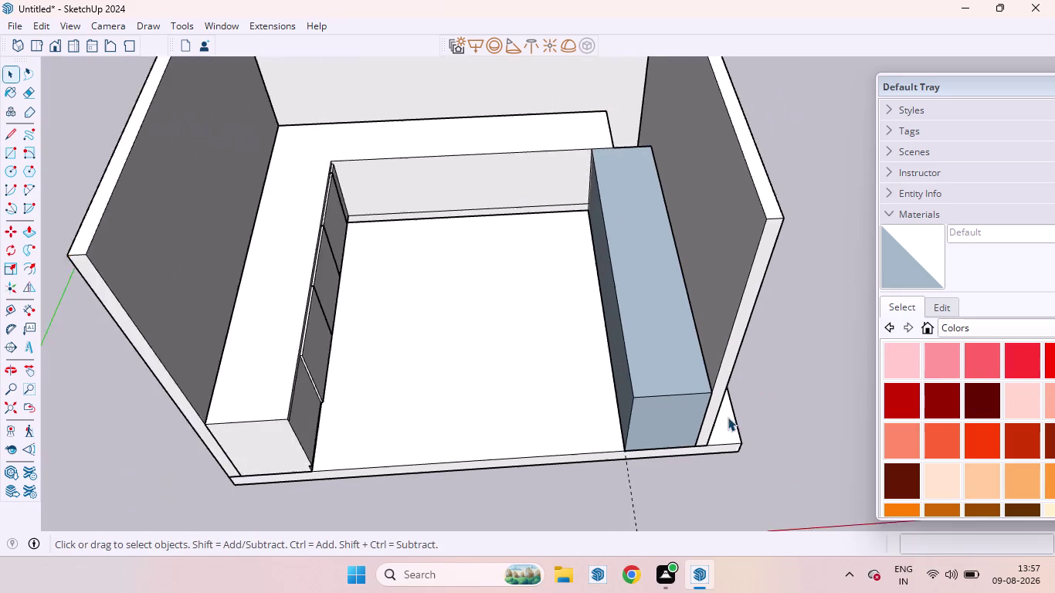
Select the block's inside-out side and end faces for reversing.
middle_drag(598, 428, 692, 292)
click(680, 312)
right_click(678, 314)
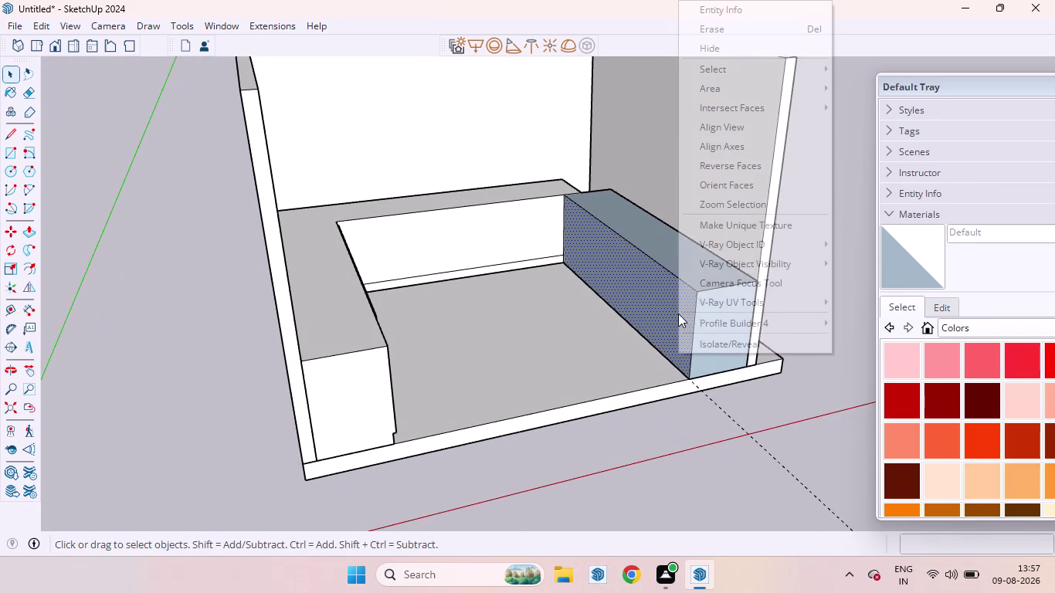
click(735, 175)
click(706, 331)
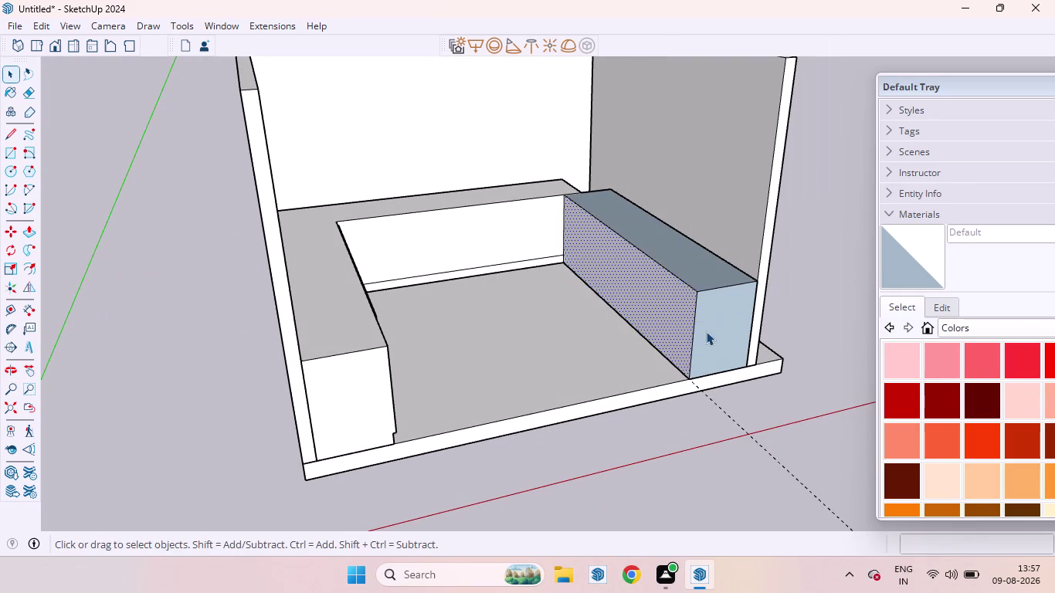
right_click(717, 328)
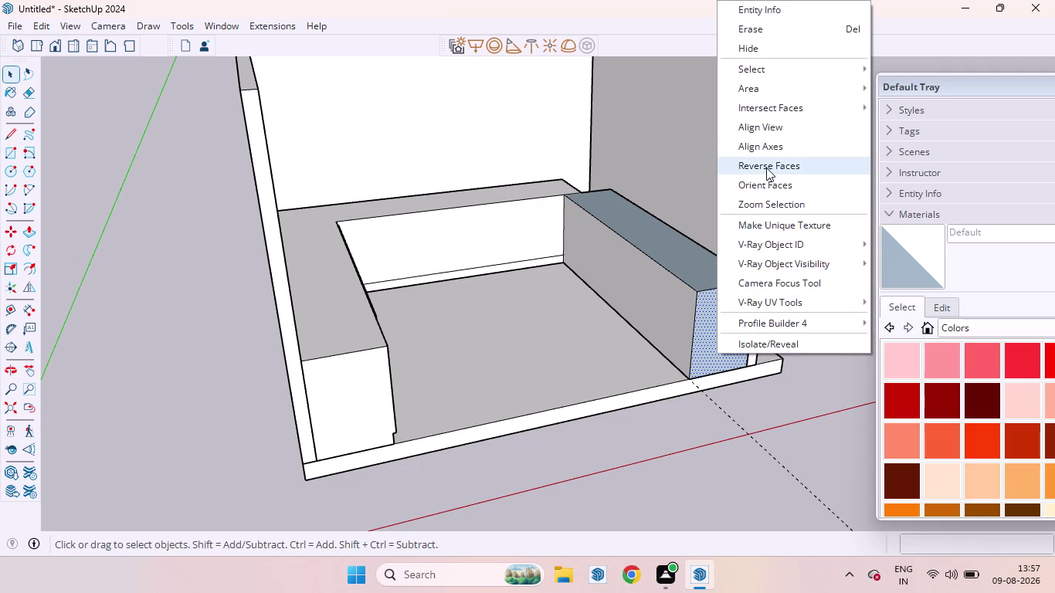
Reverse the selected side faces and the top face of the bench block.
click(766, 168)
click(694, 259)
right_click(697, 258)
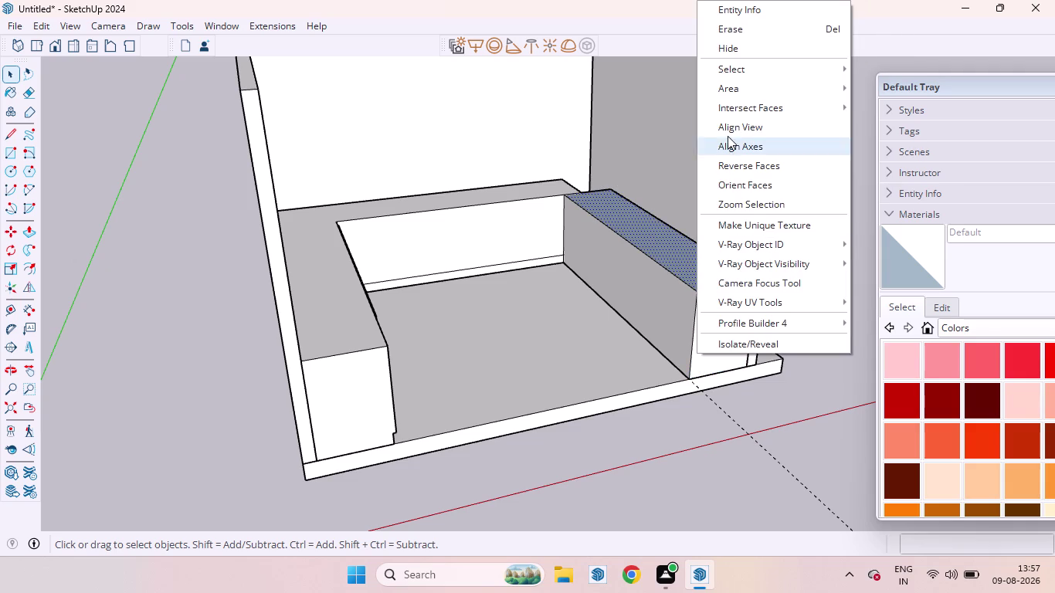
click(731, 173)
click(857, 375)
Orbit through the room interior down to the bottom of the recess.
scroll(up, 3)
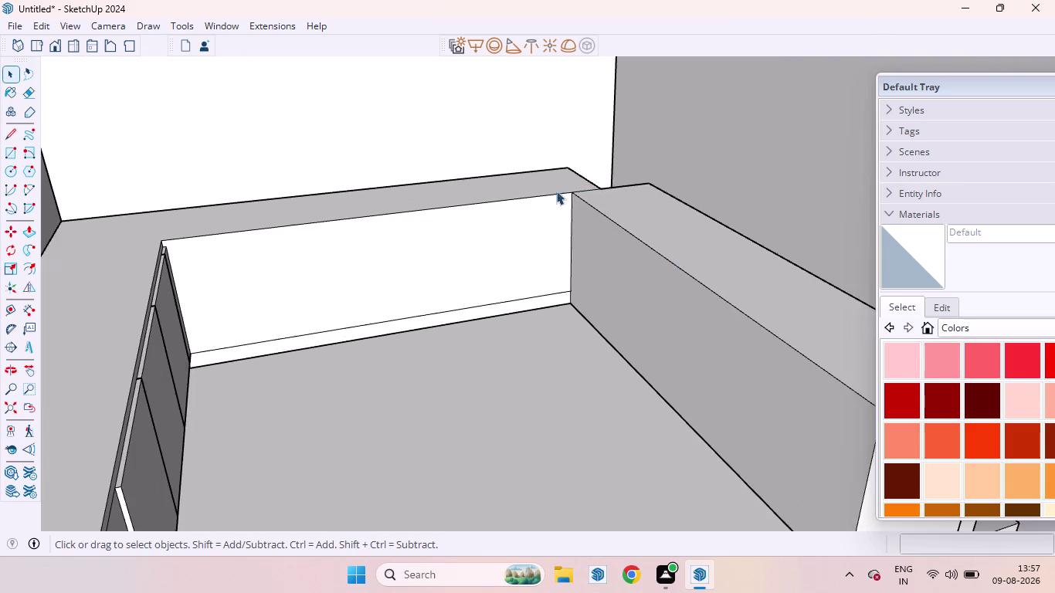
middle_drag(588, 206, 488, 489)
scroll(up, 3)
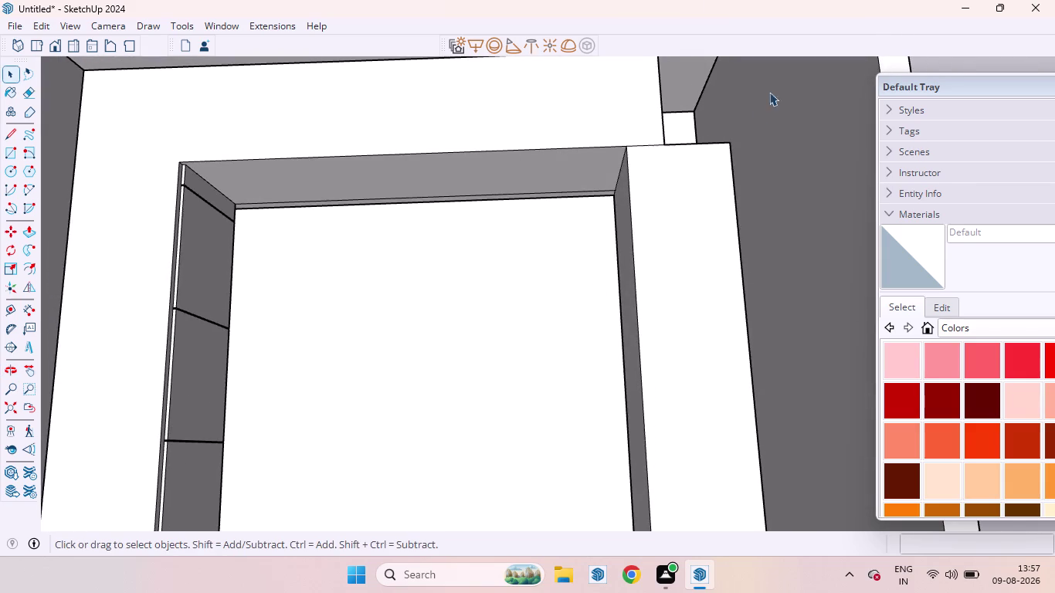
scroll(up, 3)
scroll(down, 3)
middle_drag(645, 210, 615, 285)
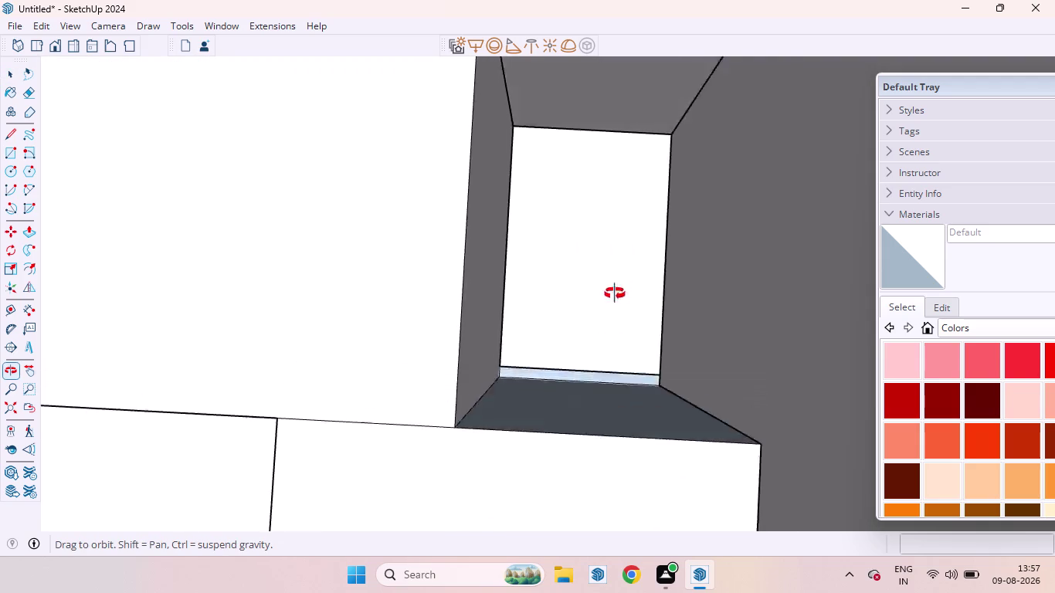
middle_drag(615, 285, 603, 277)
scroll(up, 3)
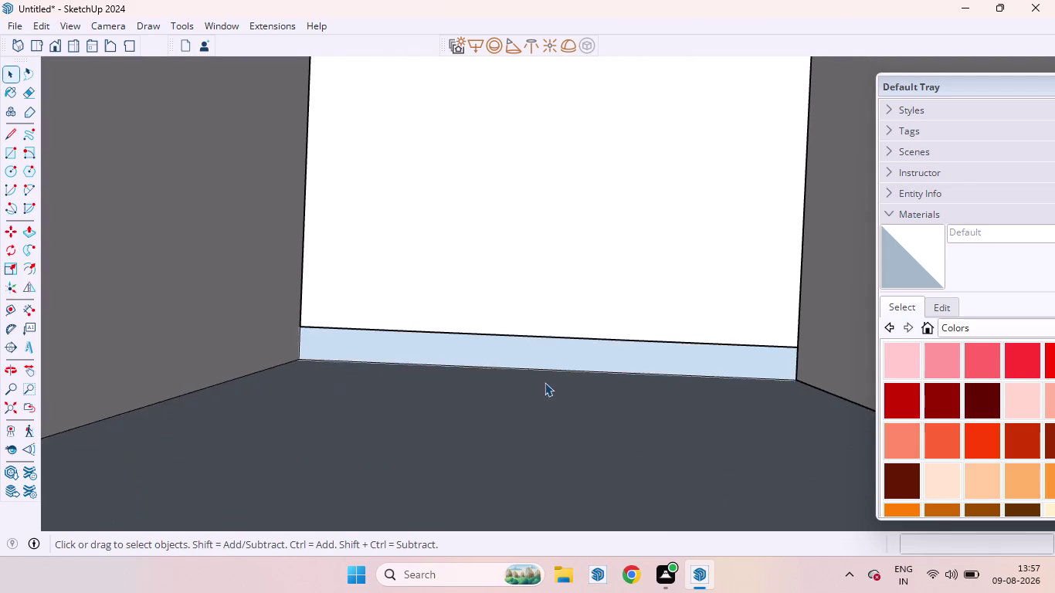
scroll(down, 3)
scroll(up, 3)
Erase the edge bounding the blue sliver at the recess bottom.
click(420, 333)
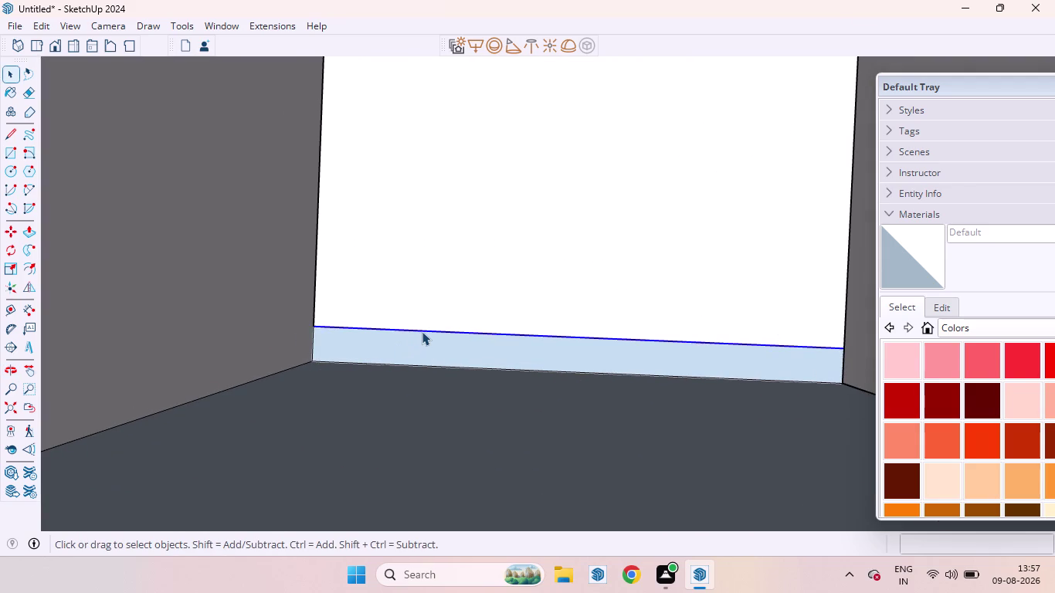
key(Delete)
click(431, 329)
scroll(down, 3)
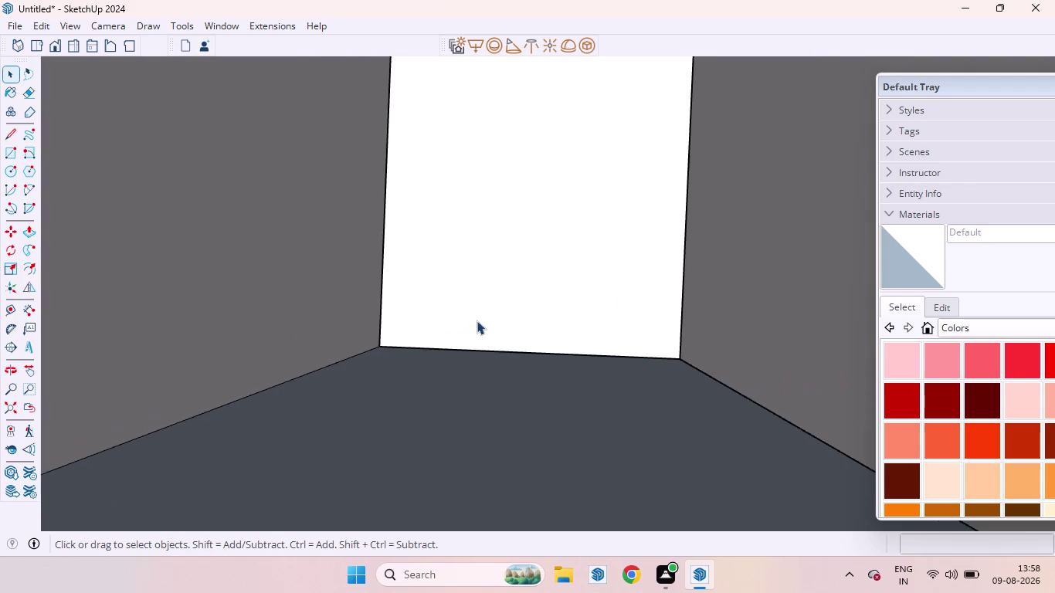
scroll(down, 3)
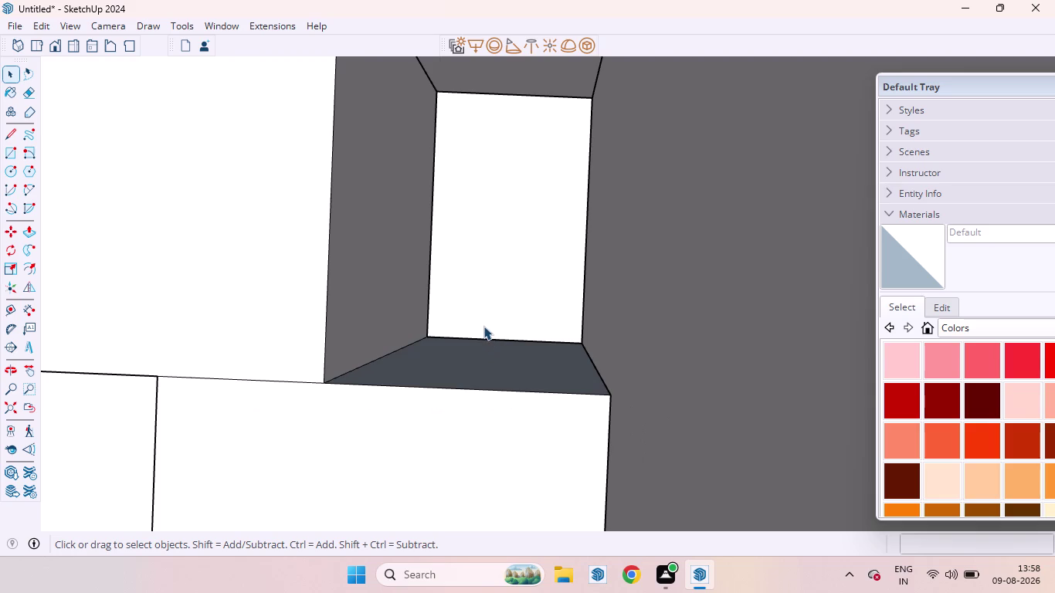
Draw a rectangle across the recess and Push/Pull it 34 to fill it.
key(r)
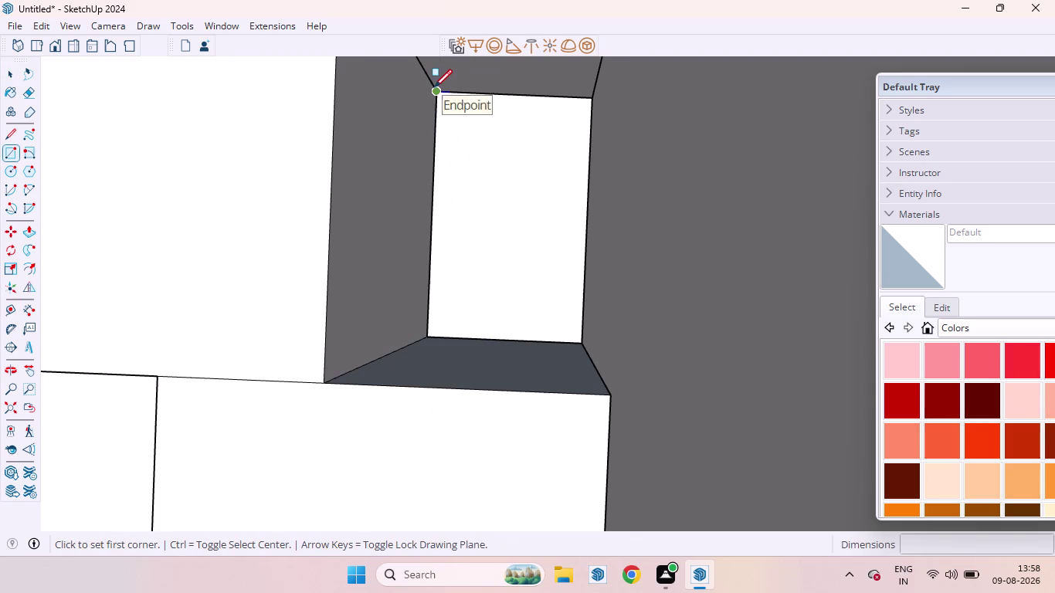
click(434, 87)
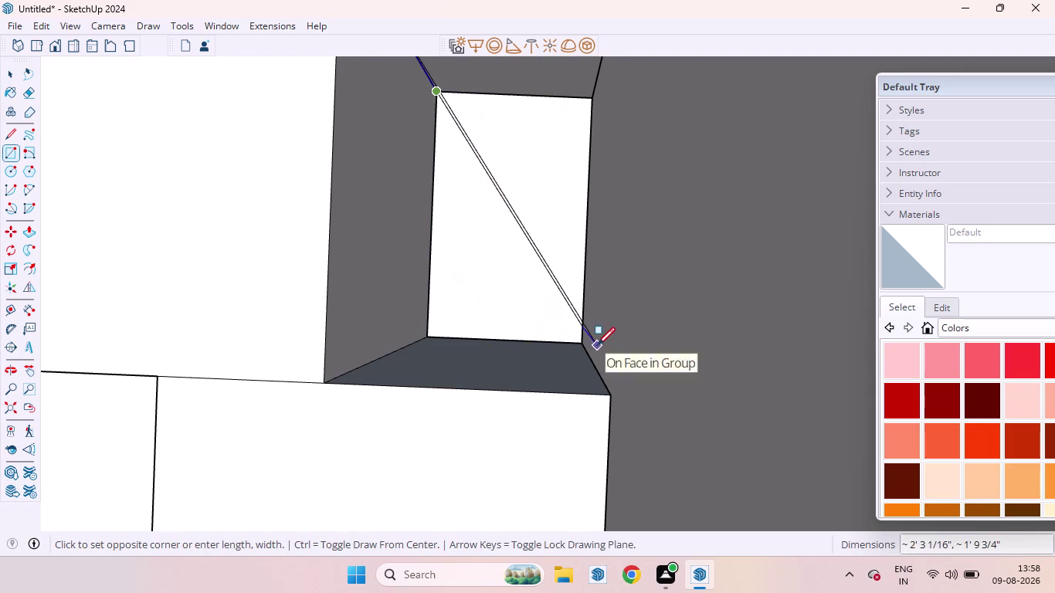
click(582, 342)
key(space)
click(522, 266)
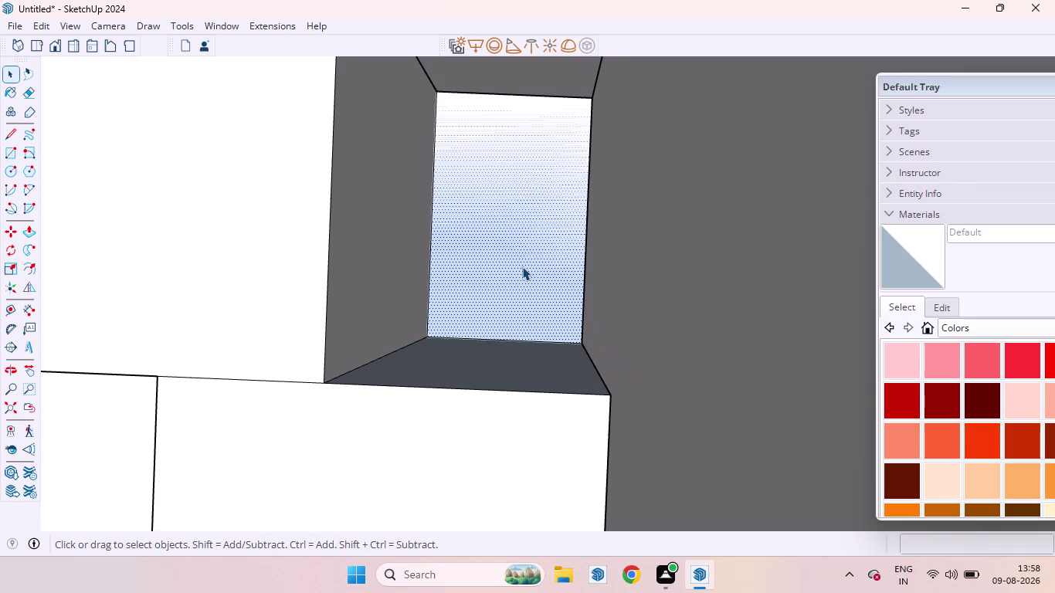
key(p)
drag(522, 266, 496, 297)
text(34)
key(Return)
Reverse the block's inside-out face and delete the leftover seam line.
scroll(down, 3)
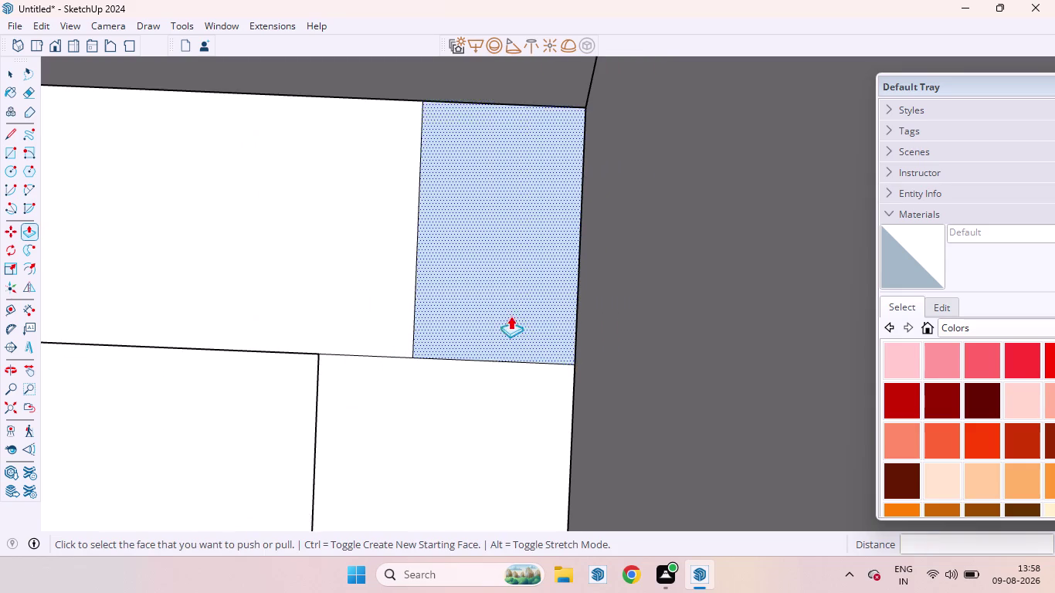
key(space)
right_click(489, 288)
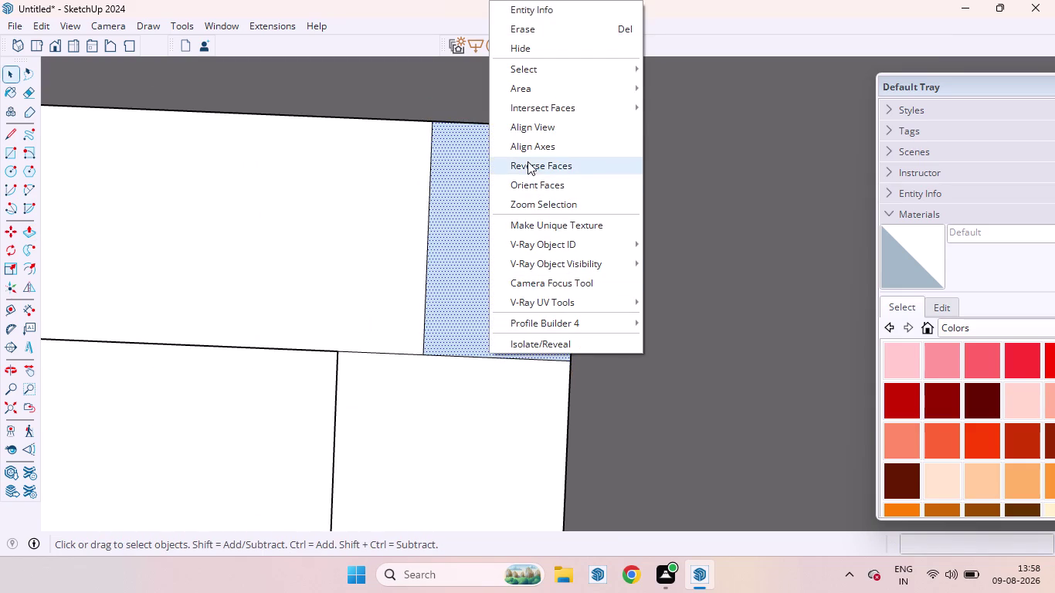
click(528, 161)
click(426, 243)
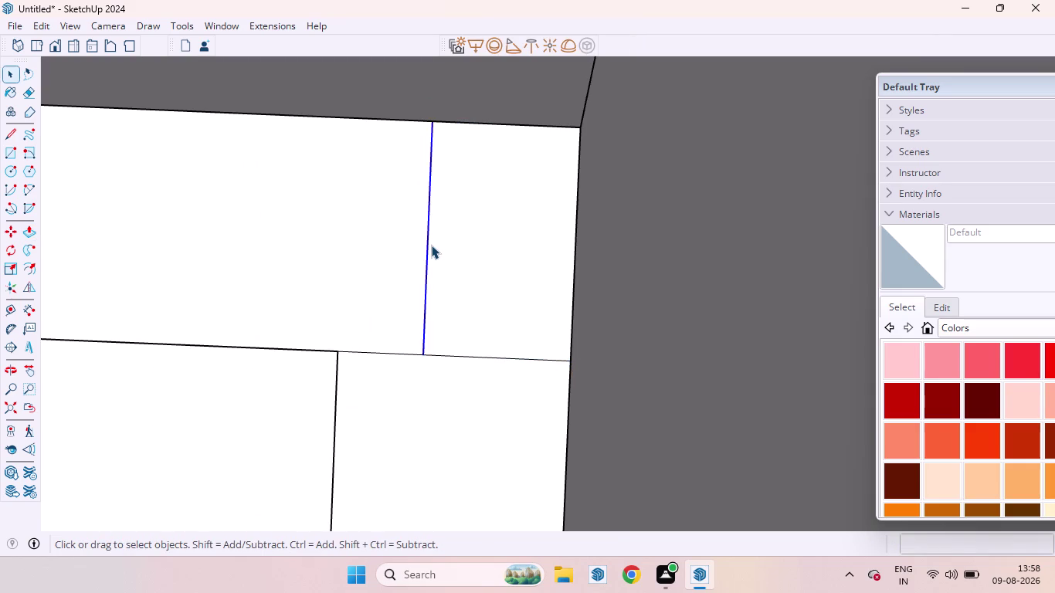
key(Delete)
Delete the stray line across the wall and the short leftover edge.
scroll(down, 3)
scroll(up, 3)
scroll(down, 3)
middle_drag(396, 327, 483, 239)
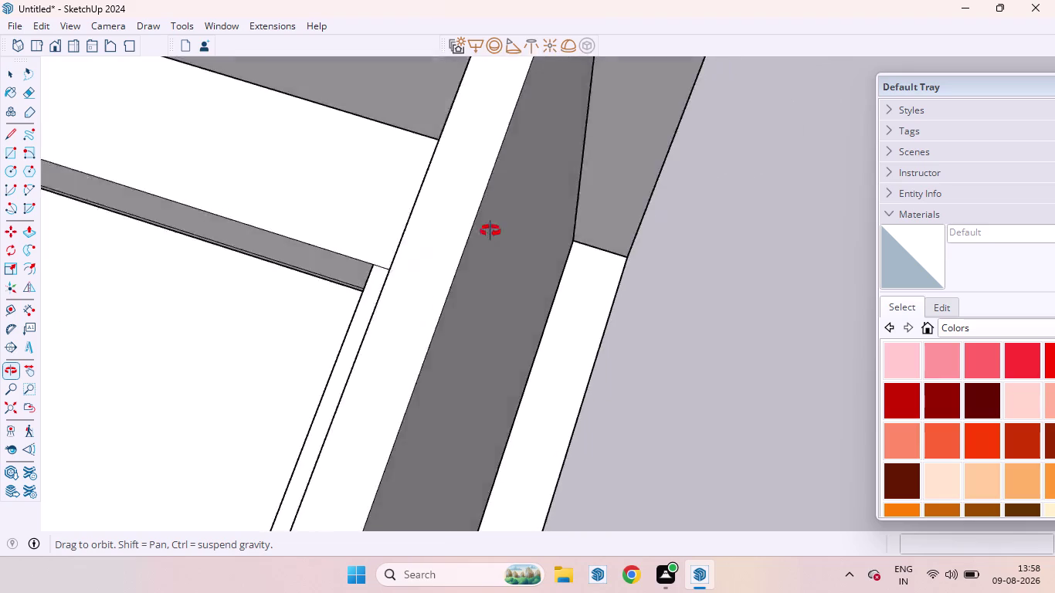
middle_drag(482, 239, 622, 195)
scroll(up, 3)
click(444, 308)
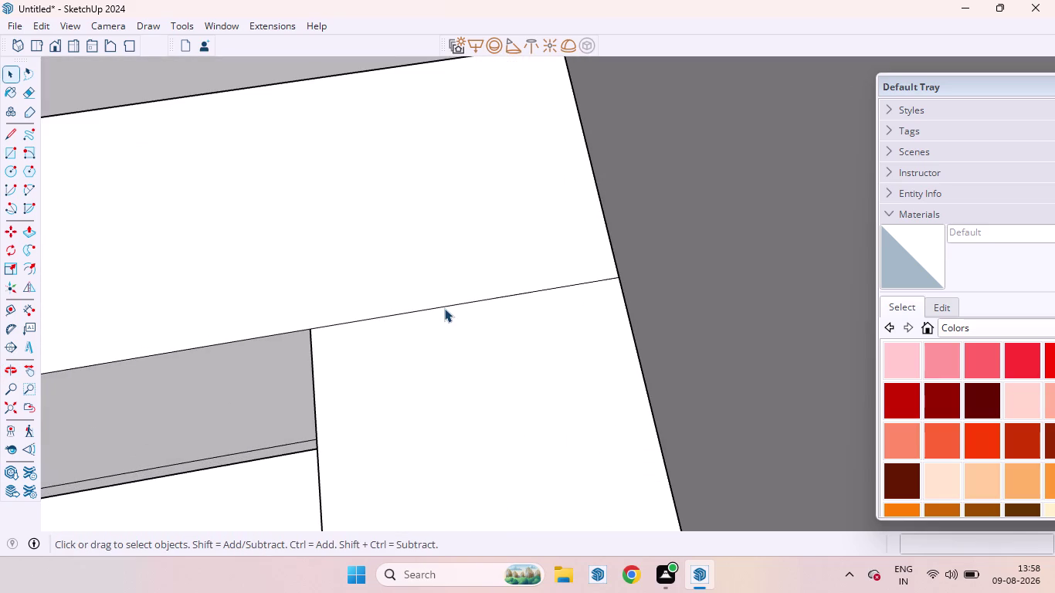
key(Delete)
click(389, 313)
key(Delete)
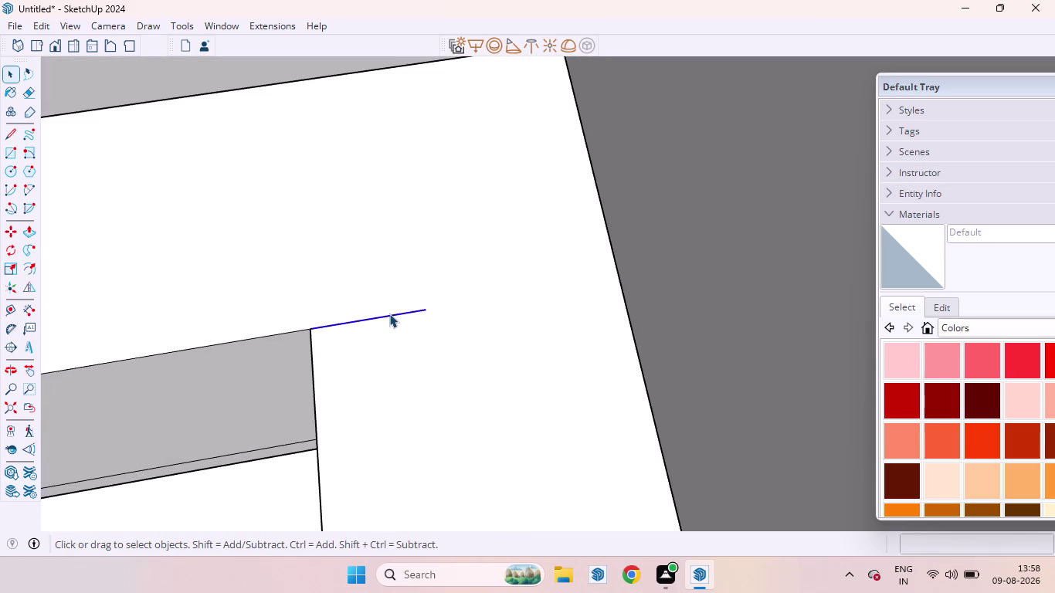
Orbit out and around the room to inspect it down to its base.
scroll(down, 3)
scroll(down, 3)
scroll(down, 3)
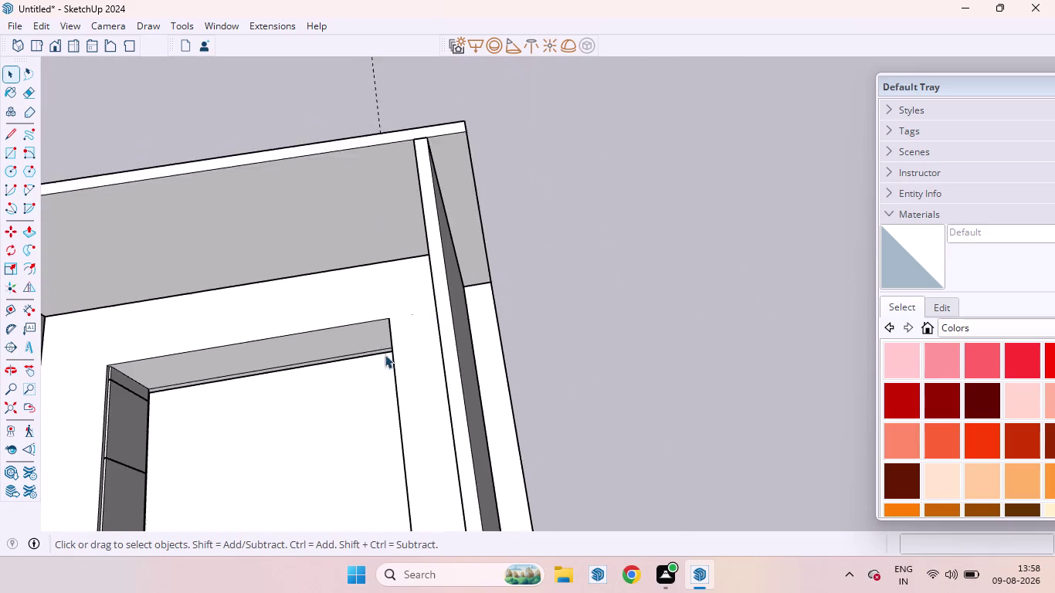
scroll(down, 3)
middle_drag(269, 463, 324, 129)
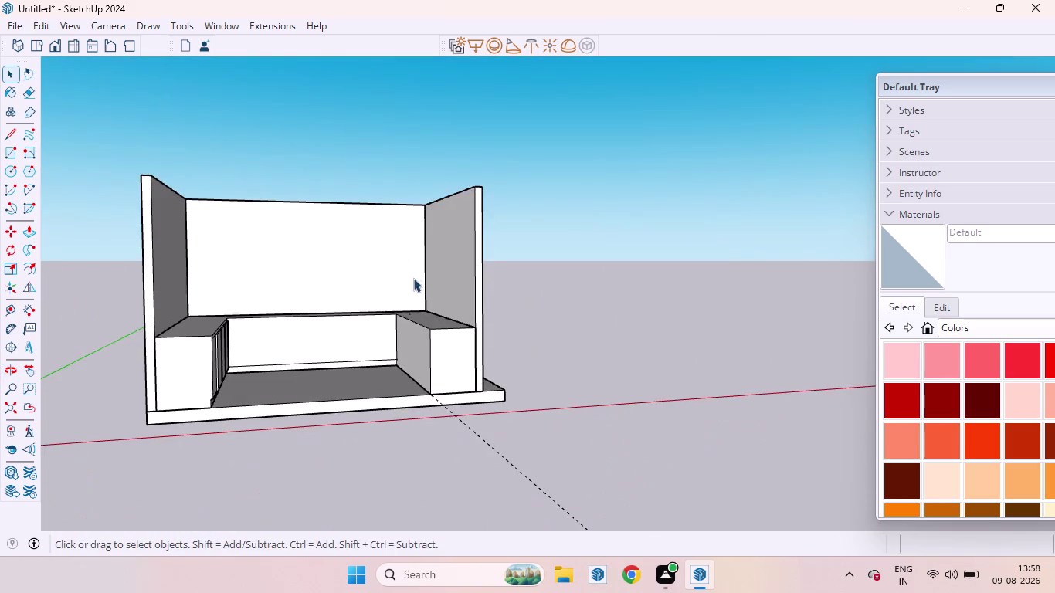
scroll(up, 3)
middle_drag(577, 298, 292, 280)
scroll(down, 3)
scroll(up, 3)
middle_drag(556, 241, 530, 441)
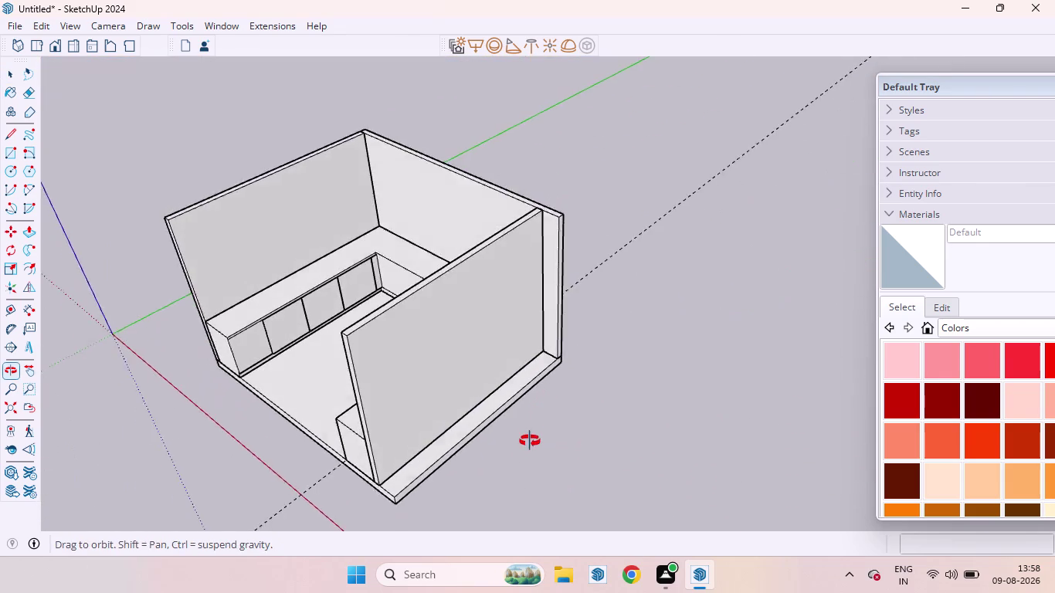
middle_drag(530, 441, 529, 442)
scroll(down, 3)
scroll(up, 3)
Select the floor slab's edges and then its front face, viewed up close.
click(450, 449)
triple_click(448, 448)
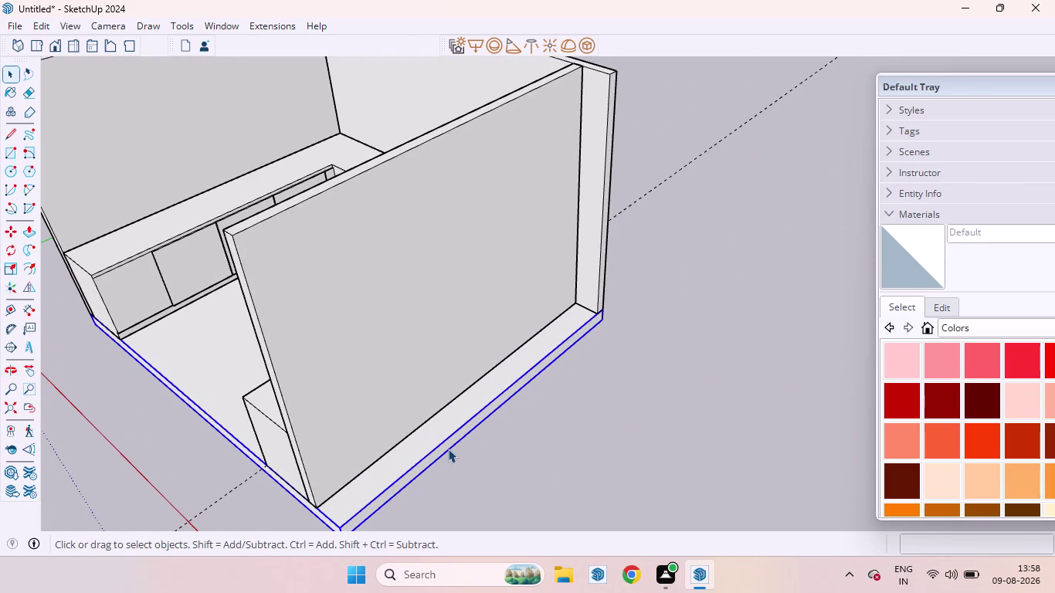
click(445, 449)
click(446, 448)
click(441, 447)
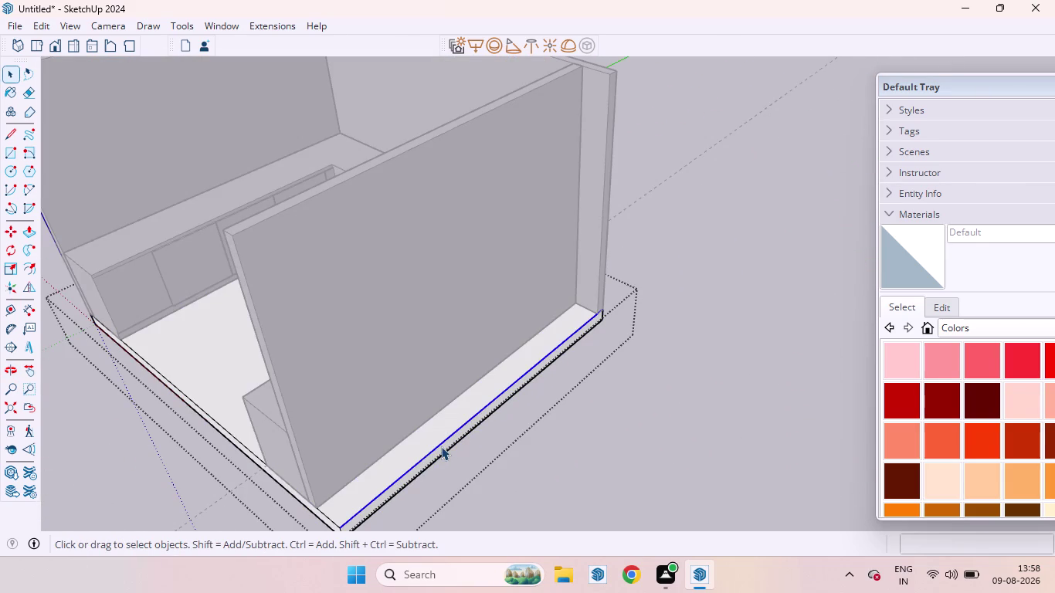
click(441, 446)
middle_drag(447, 446, 361, 273)
scroll(up, 3)
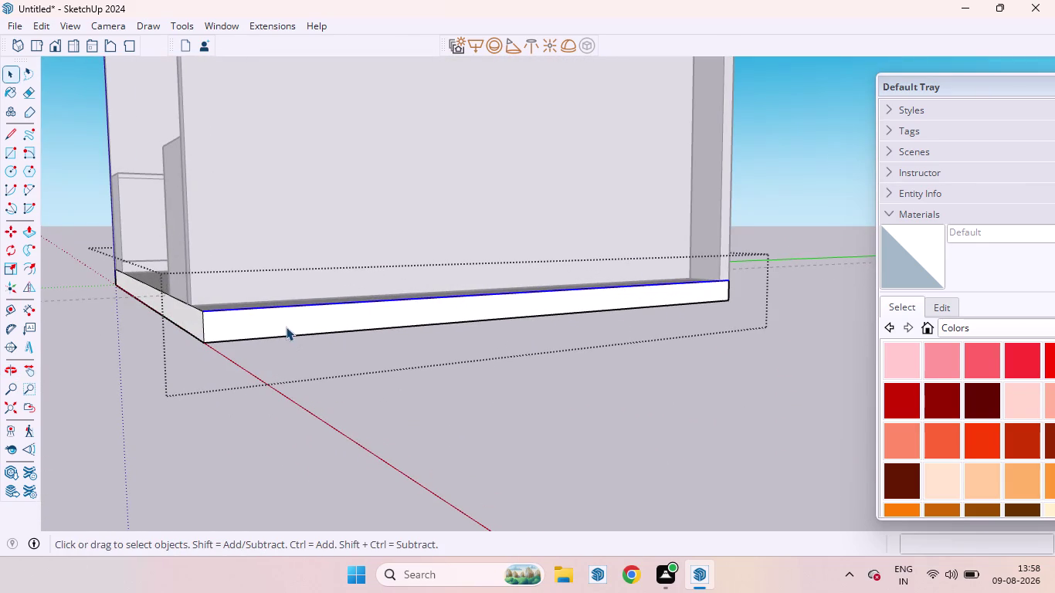
click(284, 327)
middle_drag(296, 326, 295, 413)
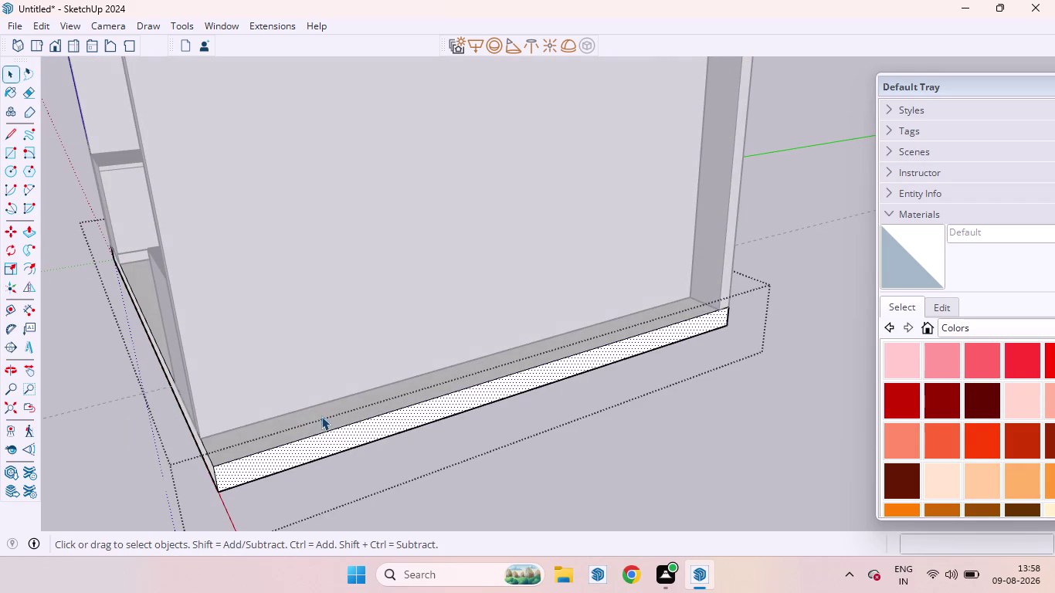
Push/Pull the floor slab's front face to a new position.
key(p)
scroll(up, 3)
click(299, 457)
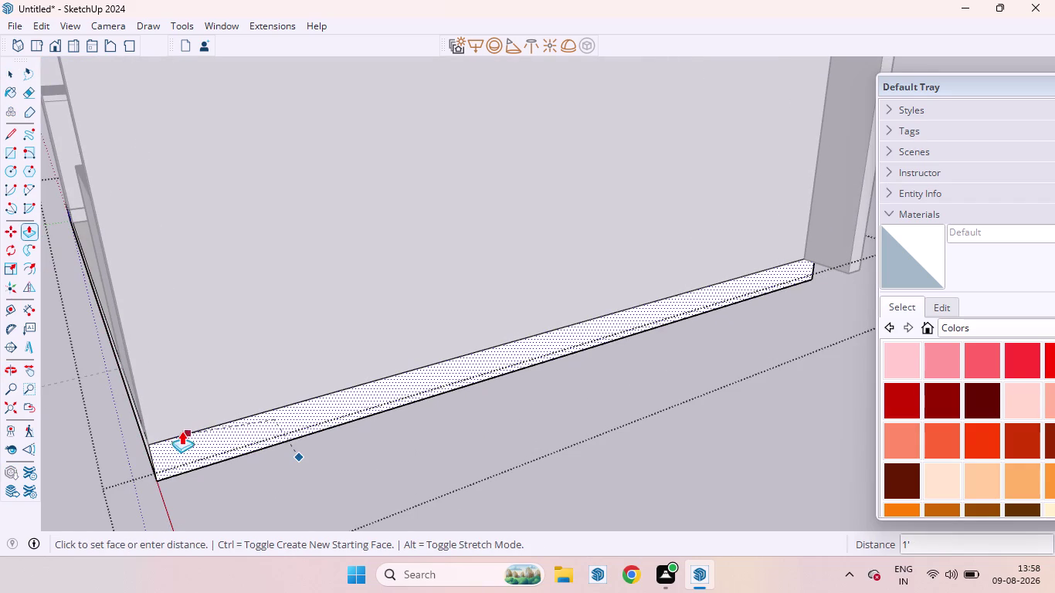
click(178, 430)
key(space)
scroll(down, 3)
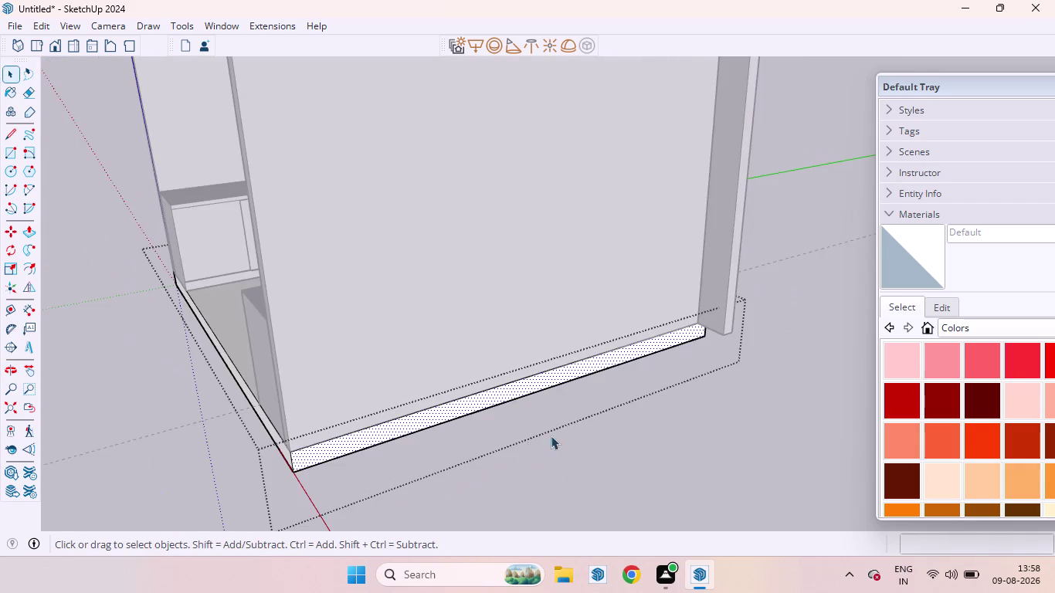
scroll(down, 3)
Enter the end panel group, select the thin upright panel, and view its bottom end.
middle_drag(748, 342, 607, 477)
click(752, 461)
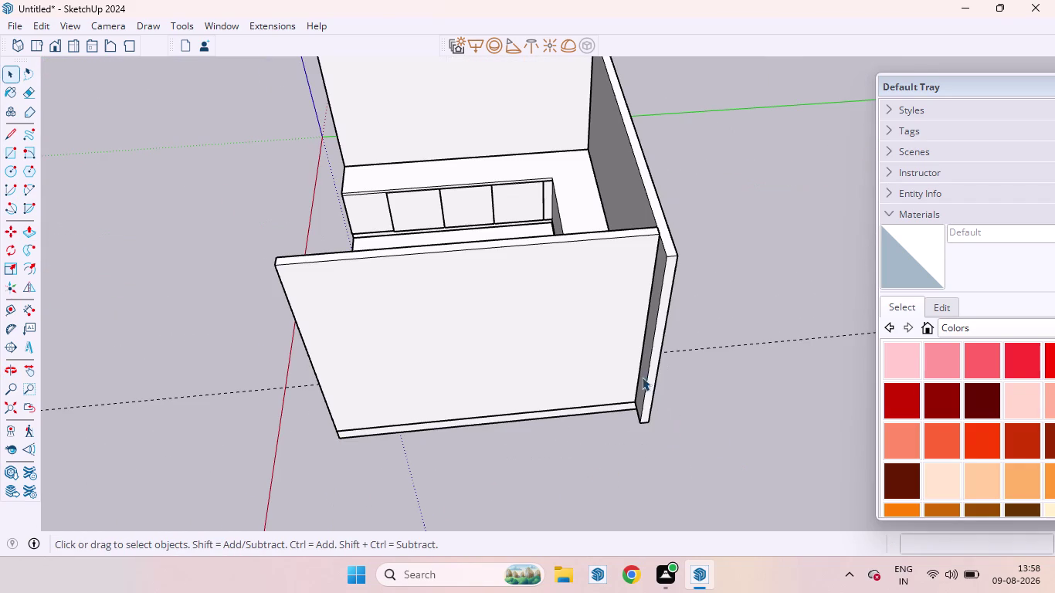
triple_click(651, 382)
click(652, 382)
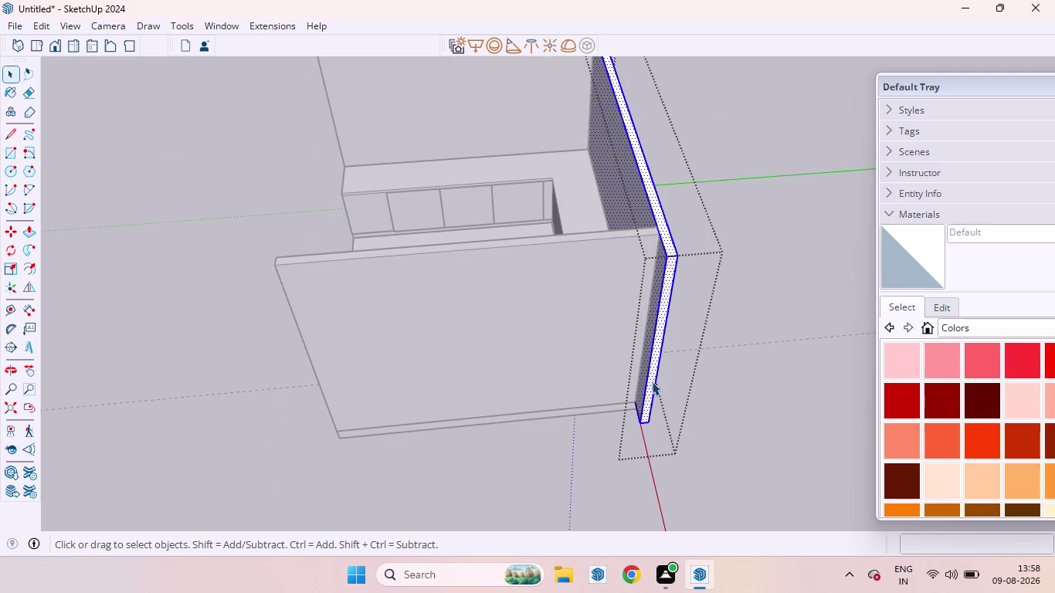
click(651, 381)
click(652, 382)
triple_click(650, 383)
click(650, 383)
middle_drag(716, 359, 623, 262)
scroll(up, 3)
double_click(584, 376)
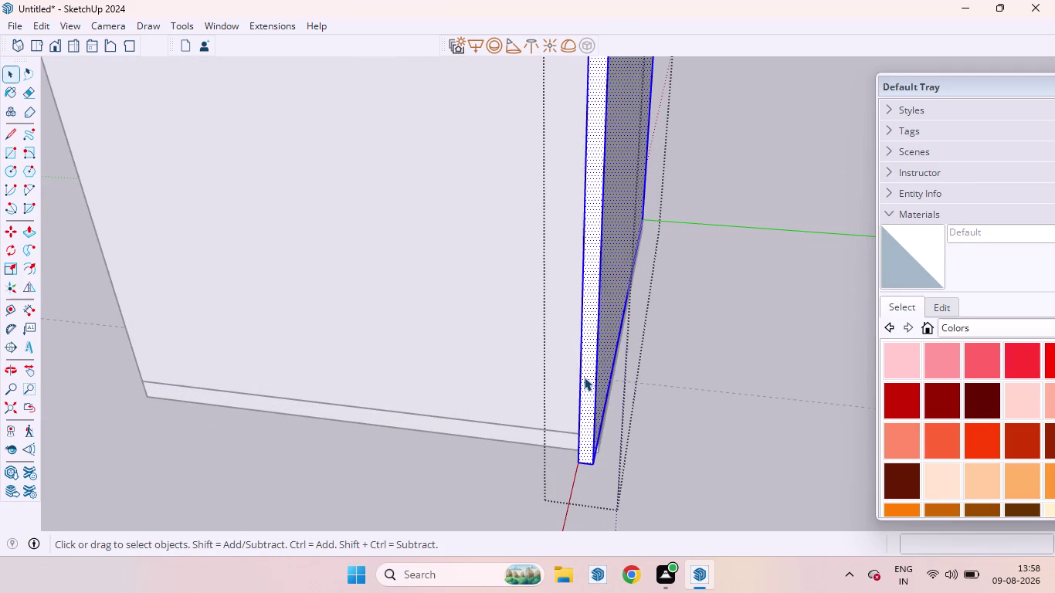
scroll(up, 3)
middle_drag(583, 376, 683, 361)
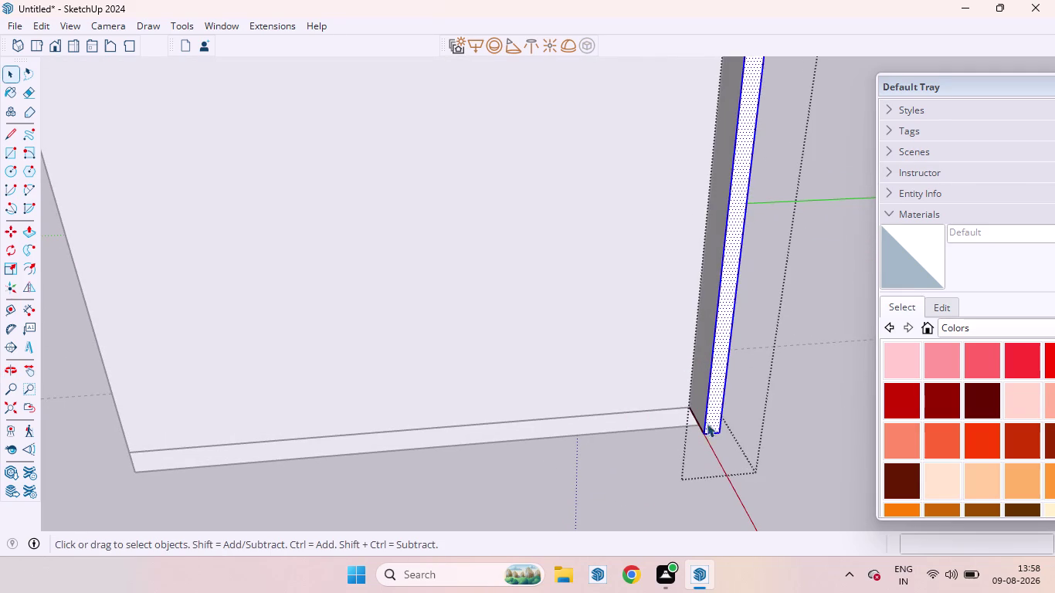
Push the panel's bottom face flush with the bench's lower edge.
key(p)
click(709, 427)
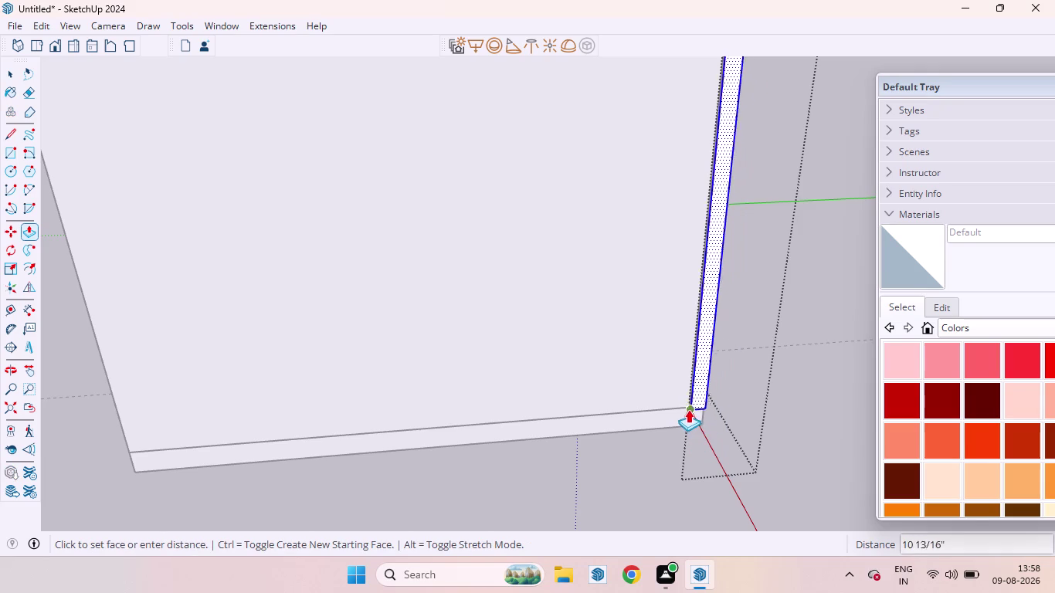
click(685, 402)
key(space)
click(630, 478)
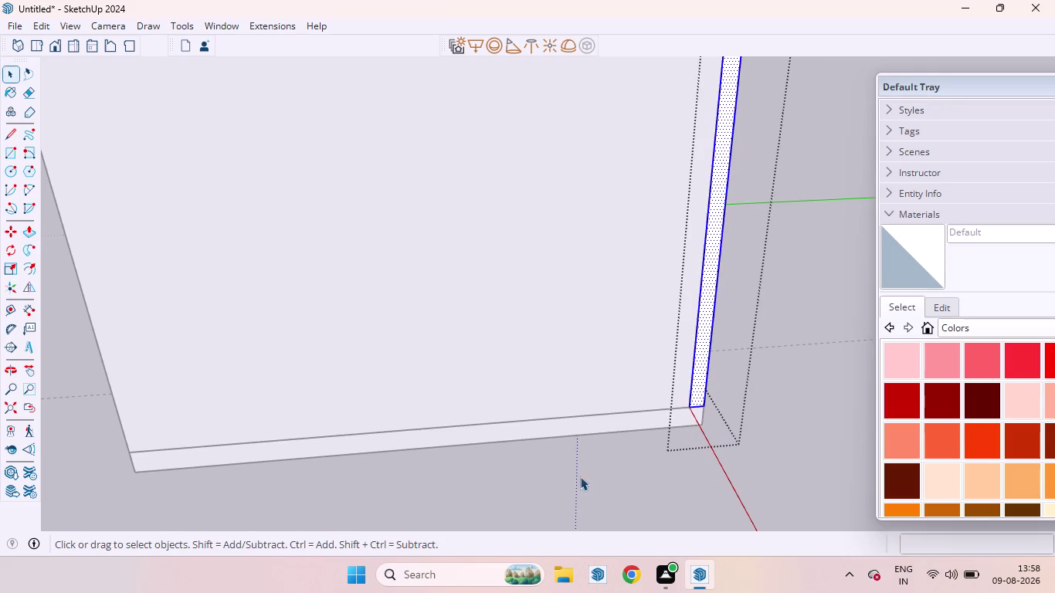
scroll(down, 3)
scroll(down, 3)
middle_drag(208, 346, 745, 356)
scroll(up, 3)
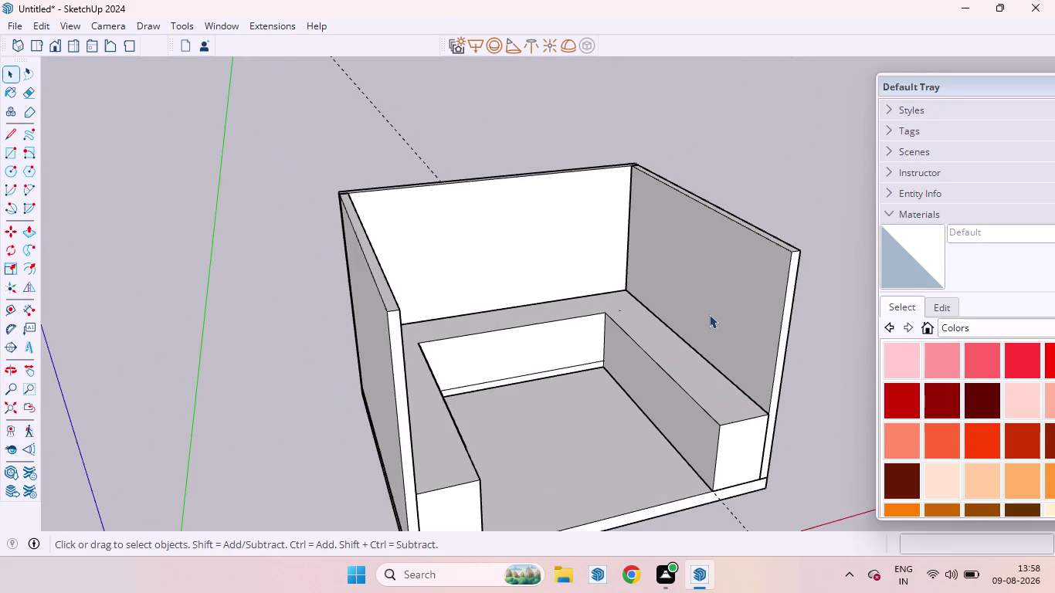
Orbit and zoom in on the bench corner at the back wall.
scroll(down, 3)
middle_drag(635, 394, 538, 273)
scroll(up, 3)
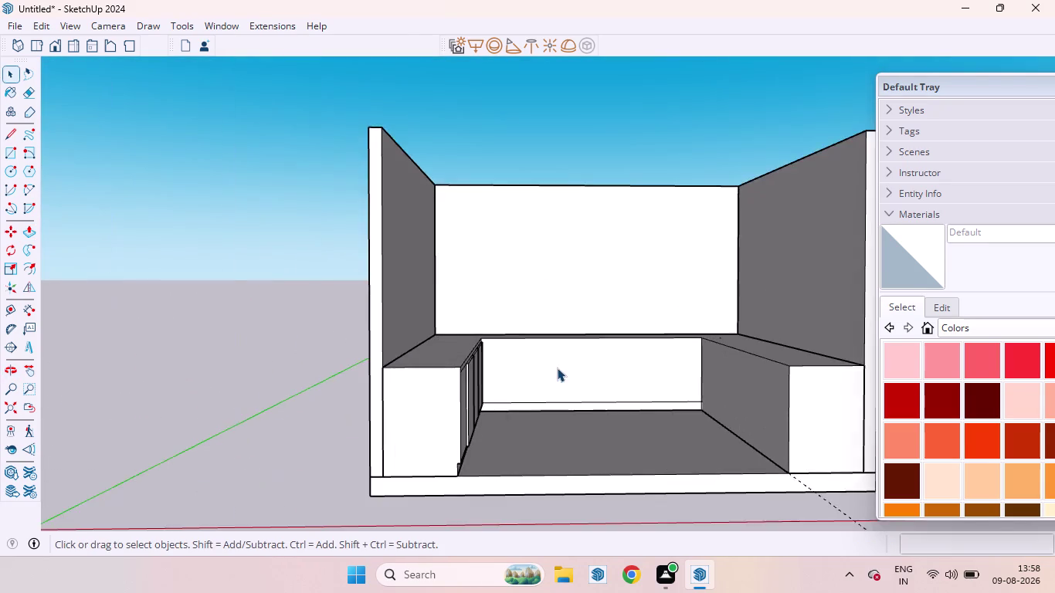
scroll(up, 3)
scroll(down, 3)
middle_drag(466, 345, 377, 370)
scroll(up, 3)
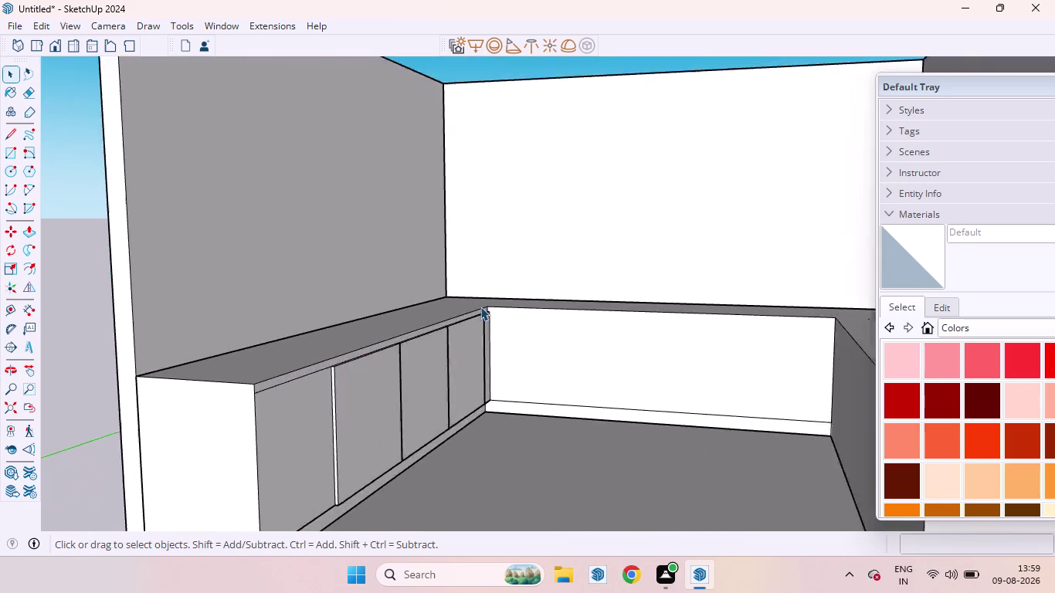
scroll(up, 3)
scroll(down, 3)
scroll(up, 3)
scroll(up, 3)
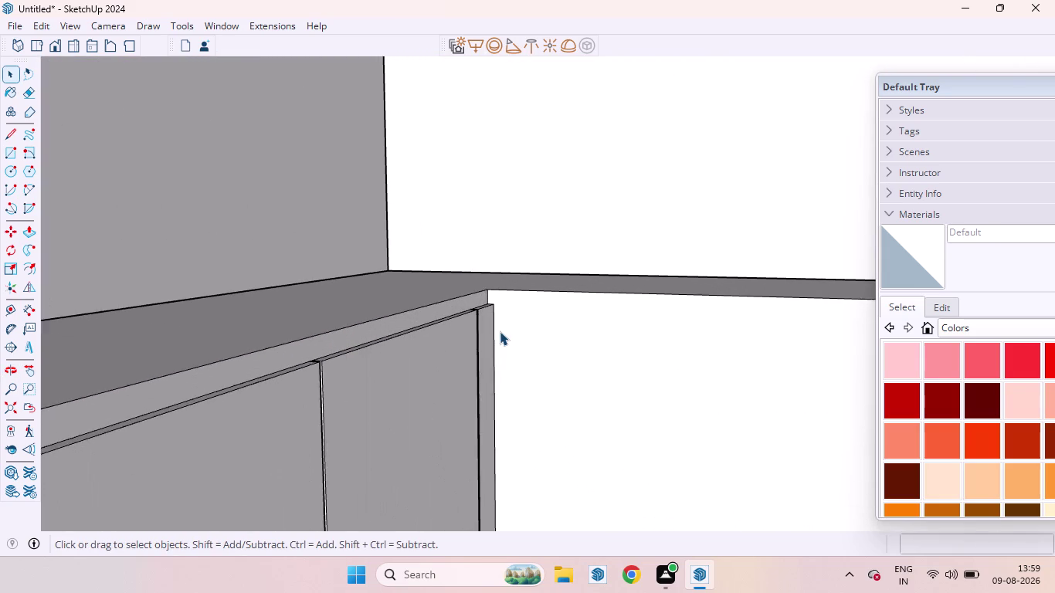
scroll(up, 3)
scroll(down, 3)
Place a 40 guide from the bench top edge, then undo it as misplaced.
key(t)
scroll(down, 3)
scroll(down, 3)
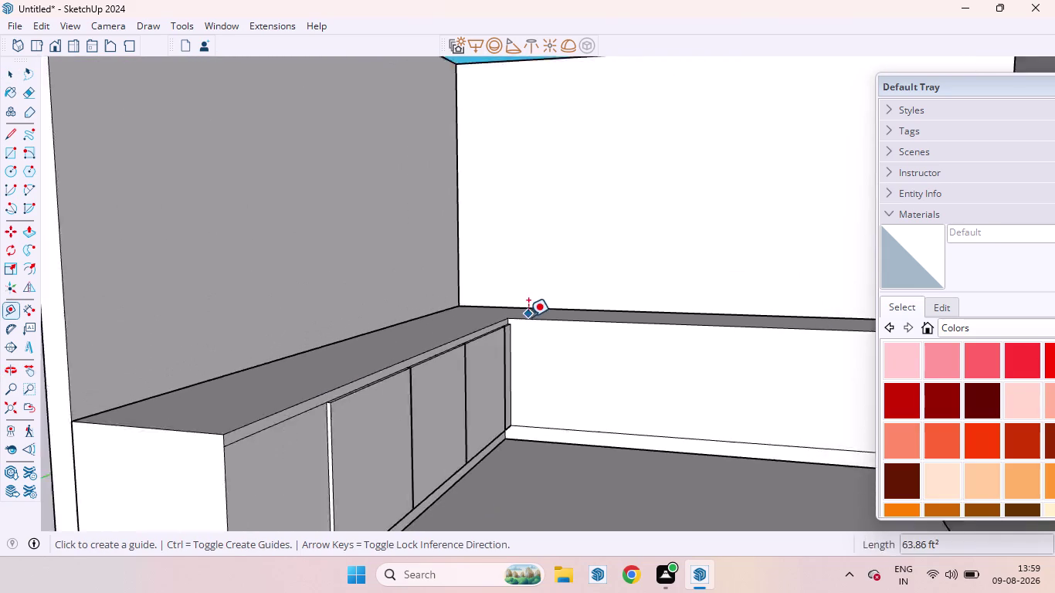
scroll(down, 3)
scroll(up, 3)
scroll(down, 3)
scroll(up, 3)
click(603, 315)
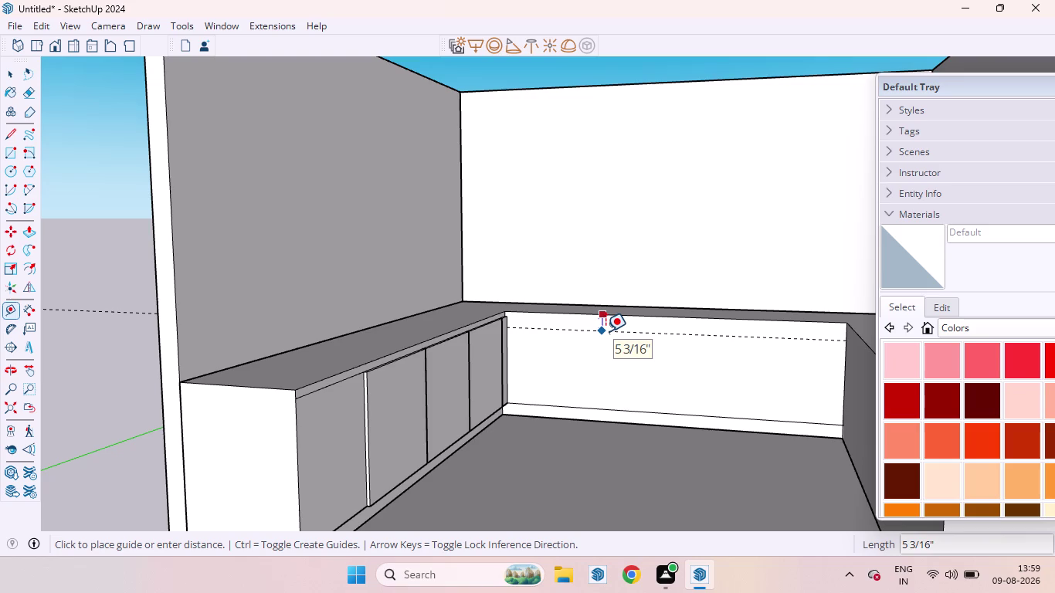
text(40)
key(Return)
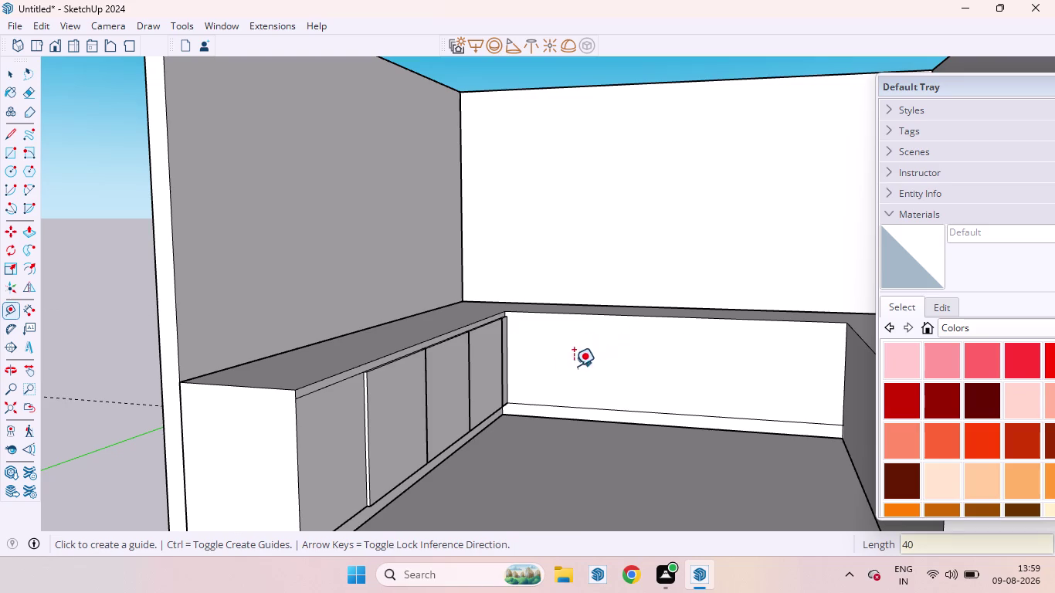
scroll(down, 3)
key(ctrl+z)
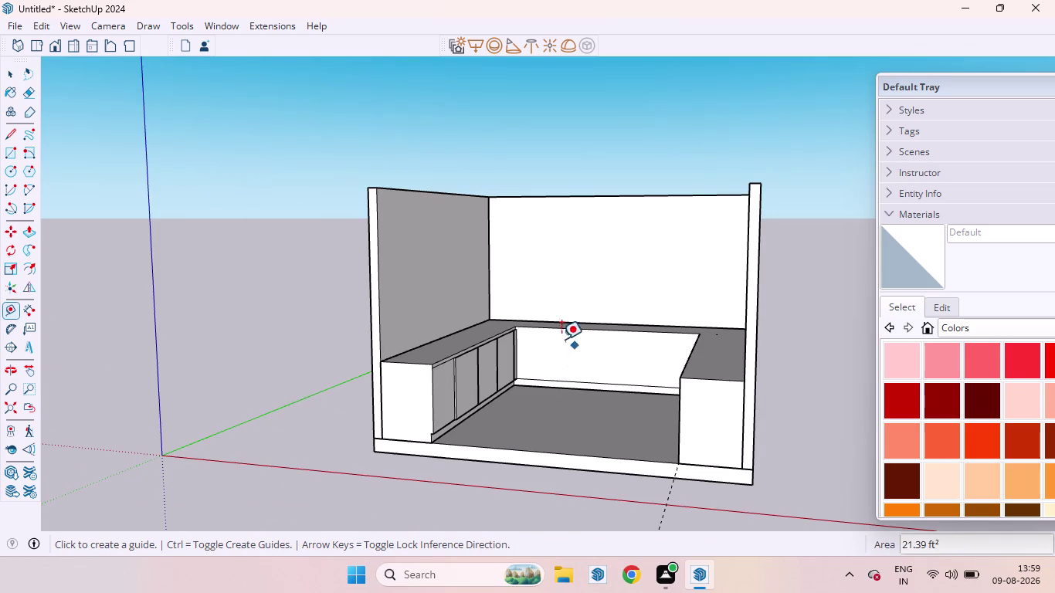
scroll(up, 3)
Add a guide 40 mm below the back panel's top edge.
click(553, 316)
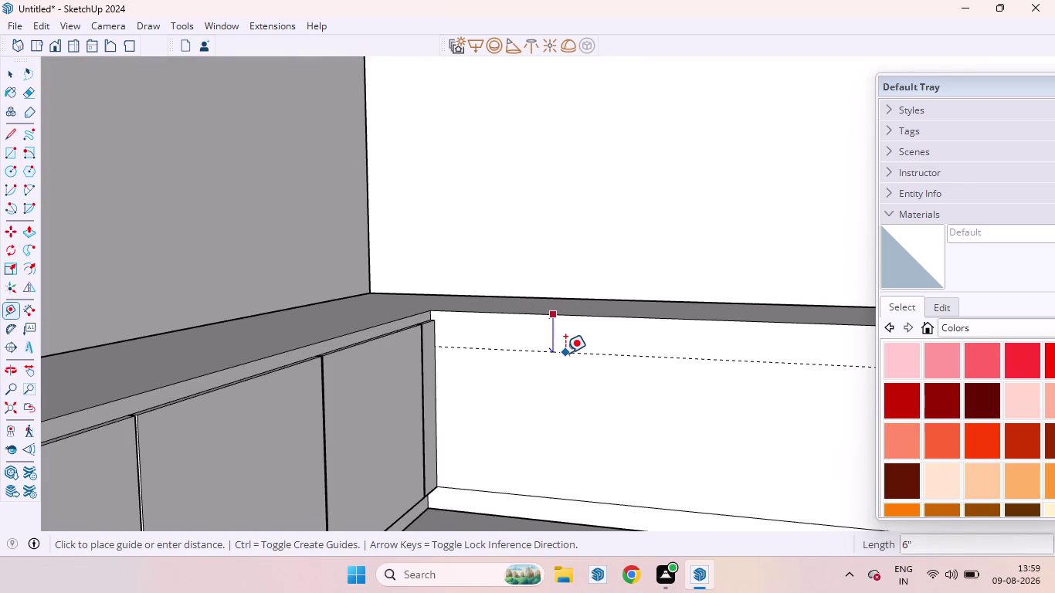
text(40MM)
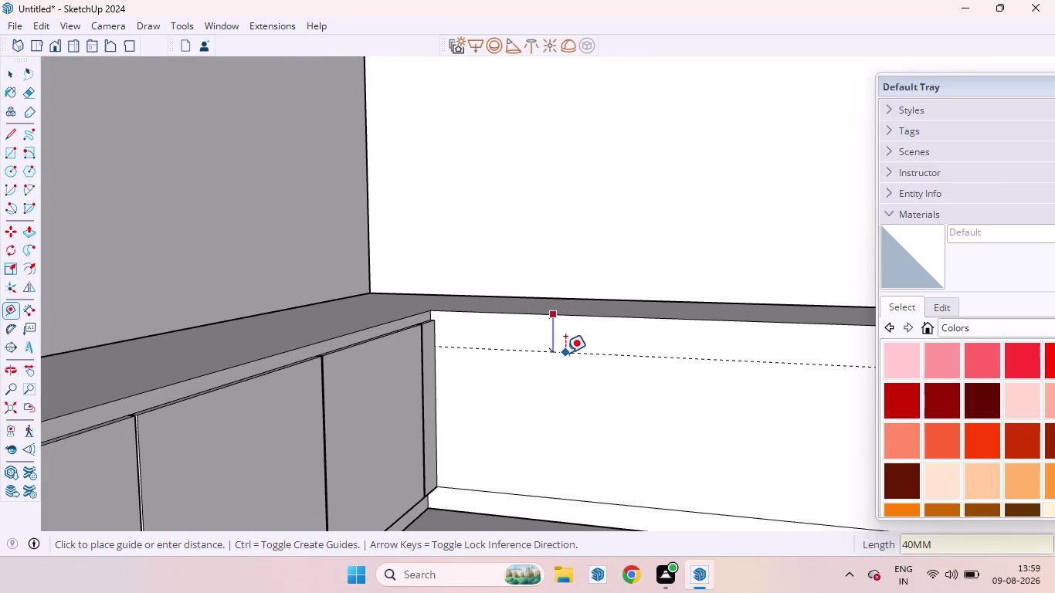
key(Return)
scroll(down, 3)
scroll(up, 3)
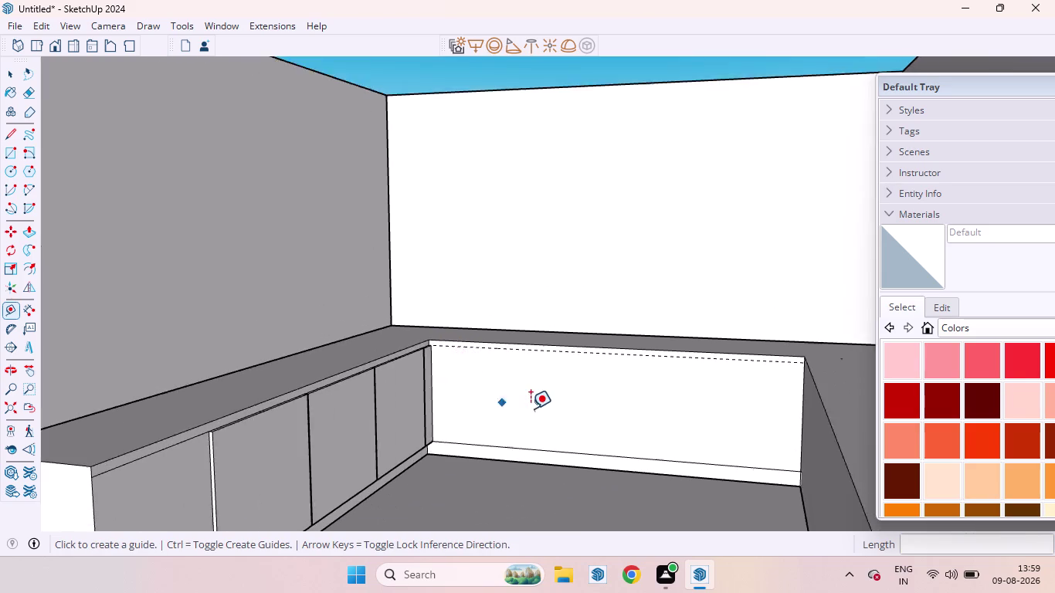
scroll(up, 3)
scroll(down, 3)
scroll(down, 3)
Add a guide 40 mm below the side panel's top edge.
middle_drag(580, 417, 835, 418)
scroll(up, 3)
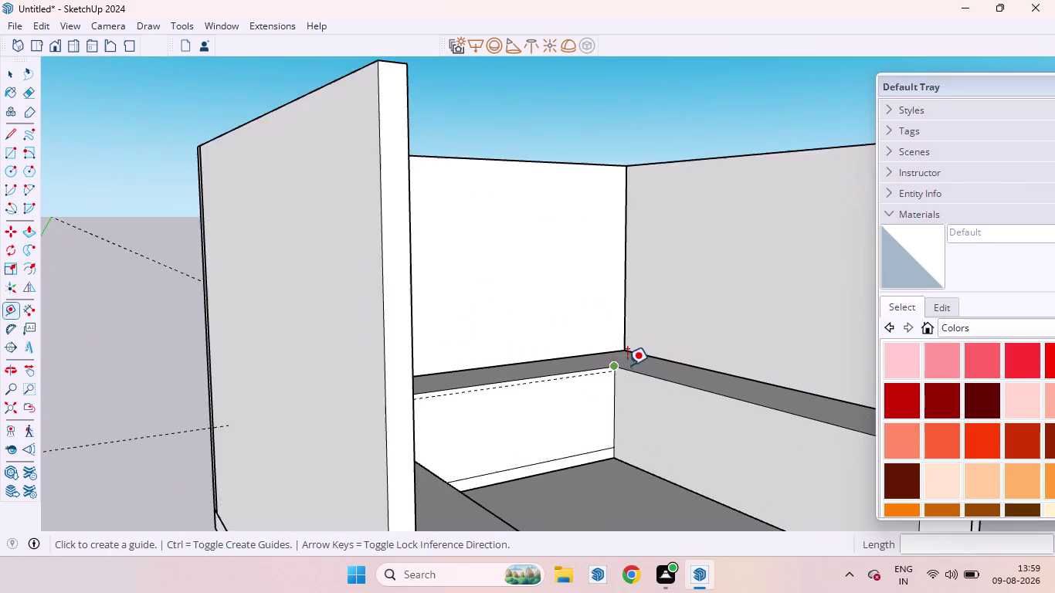
scroll(up, 3)
click(635, 352)
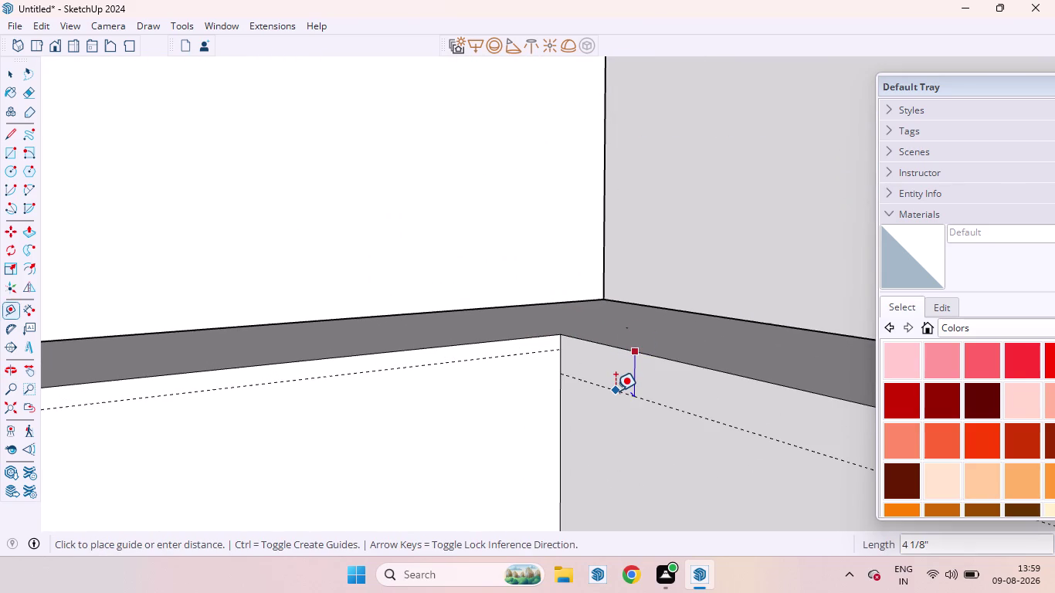
text(40MM)
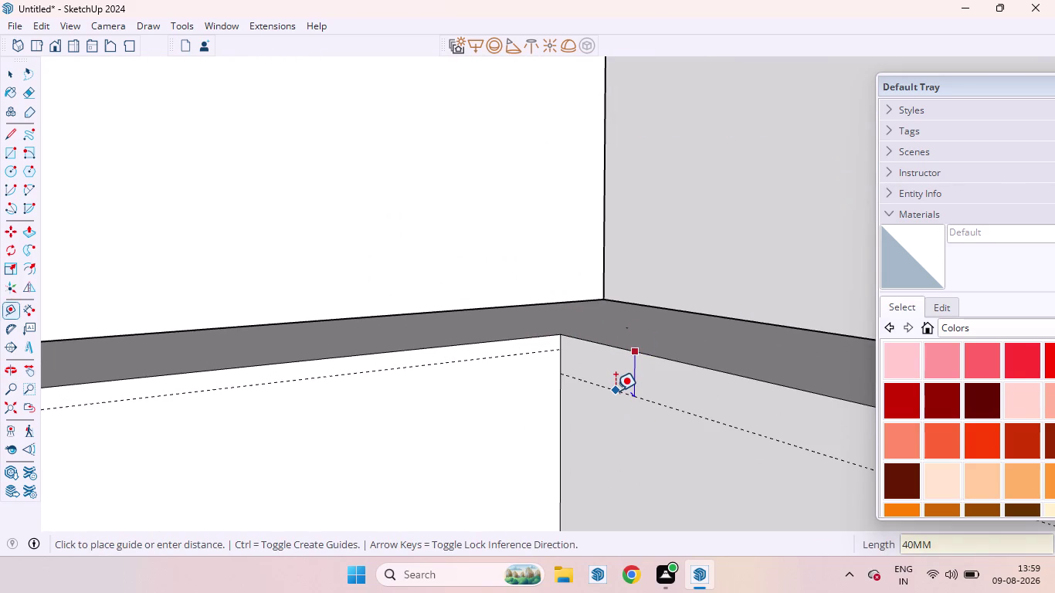
key(Return)
scroll(down, 3)
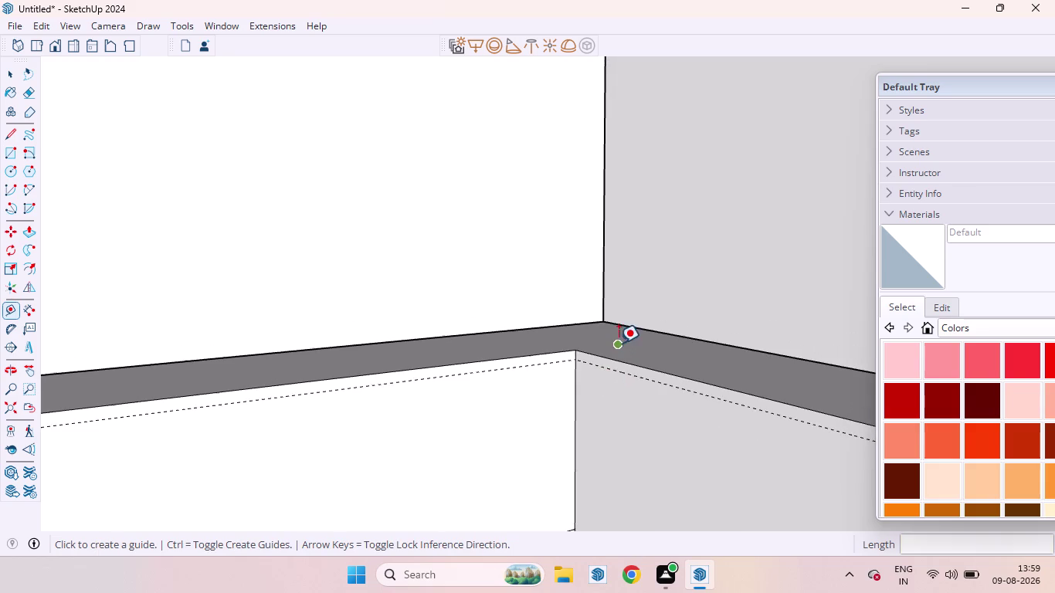
scroll(down, 3)
scroll(up, 3)
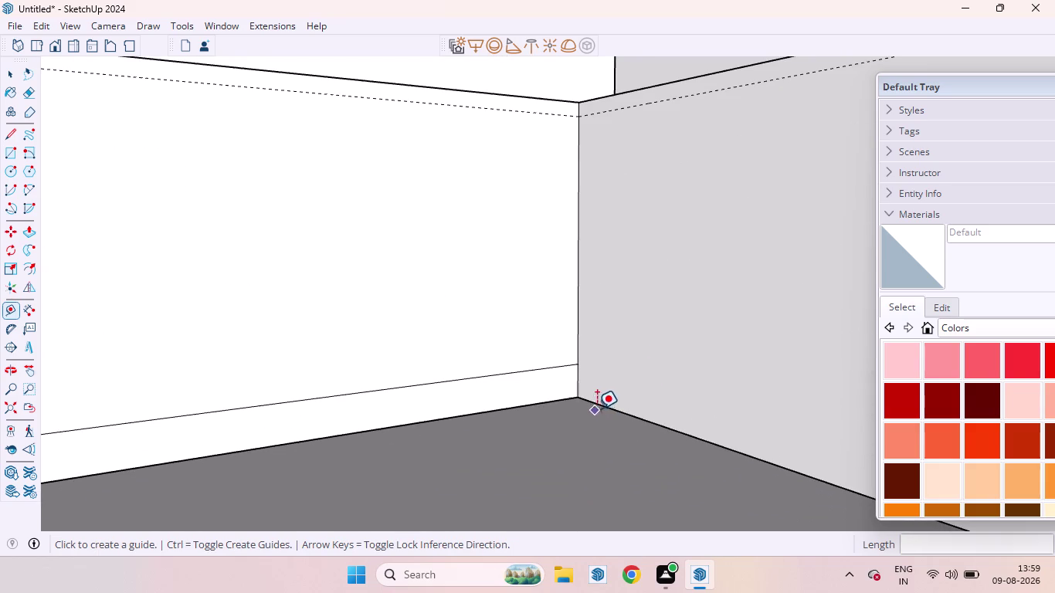
click(601, 406)
click(578, 364)
key(space)
Orbit around the bench to check the new guide lines.
scroll(down, 3)
scroll(down, 3)
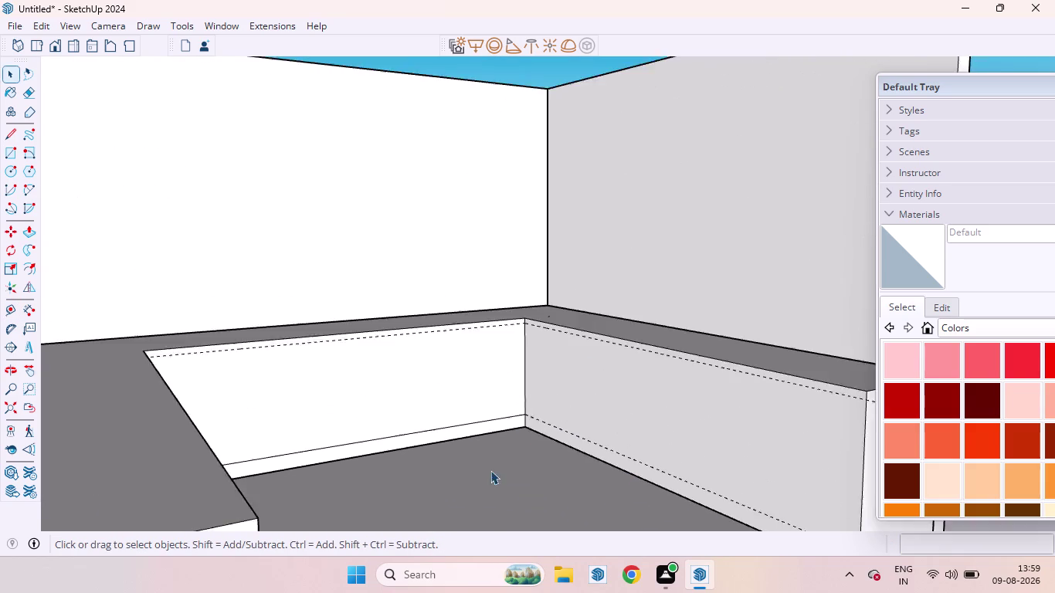
scroll(down, 3)
middle_drag(547, 464, 248, 332)
middle_drag(307, 378, 482, 490)
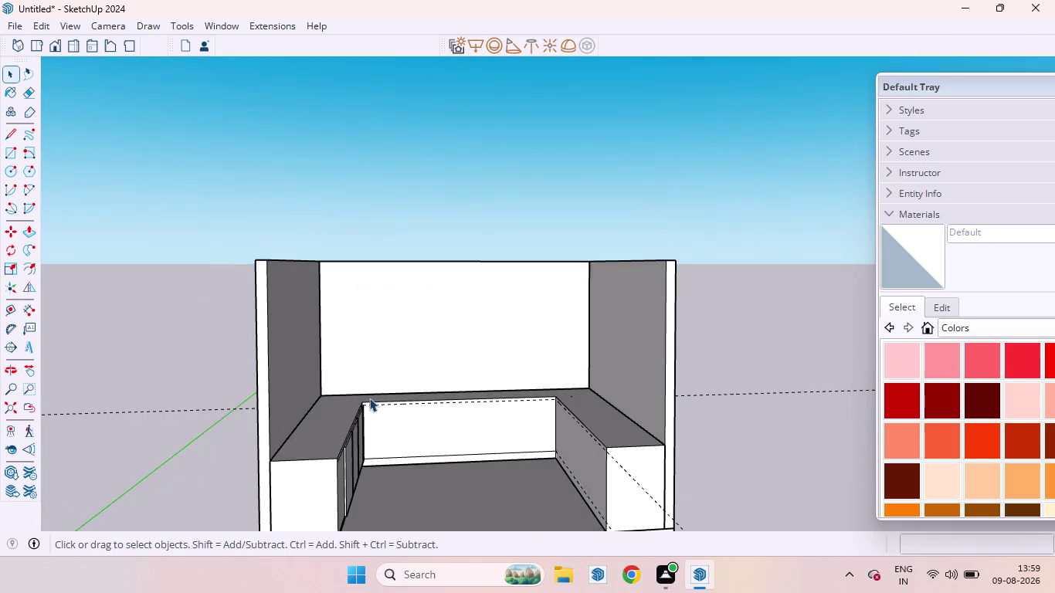
scroll(up, 3)
scroll(down, 3)
scroll(up, 3)
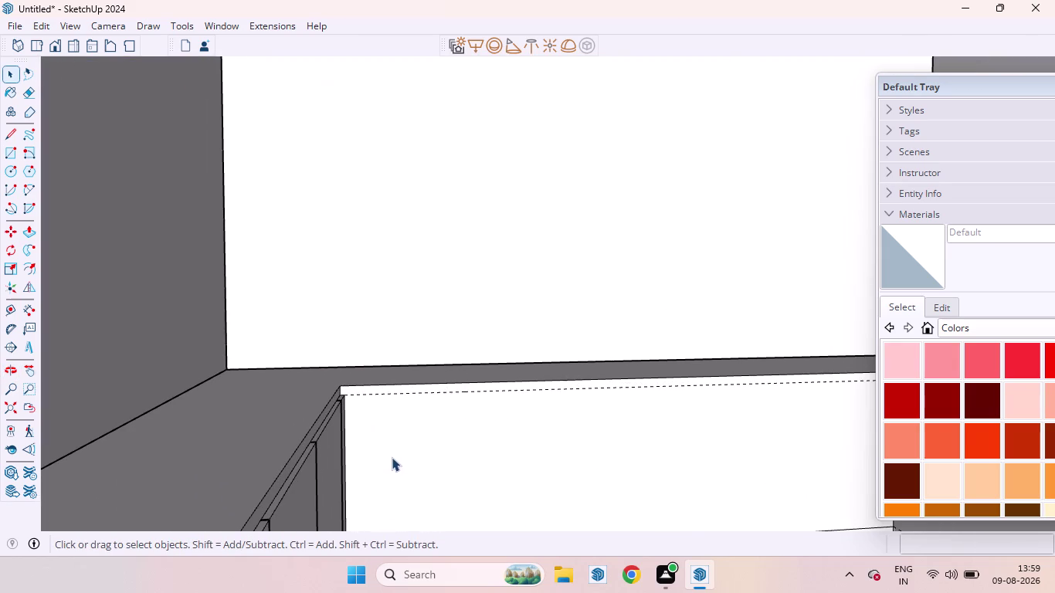
Draw a rectangle from the bench corner on the guide across the back wall.
key(r)
scroll(up, 3)
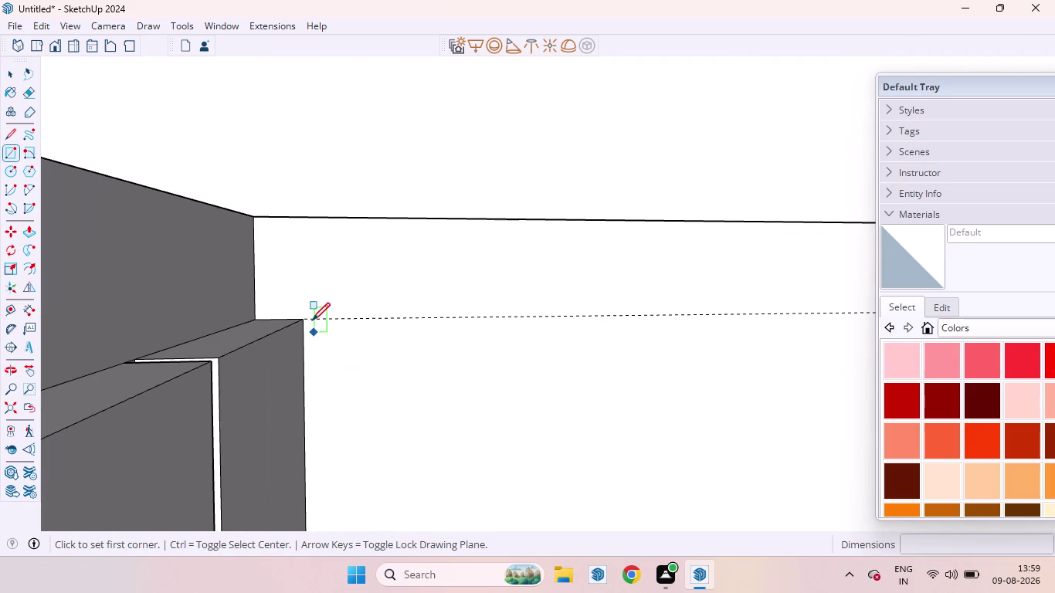
click(306, 318)
scroll(down, 3)
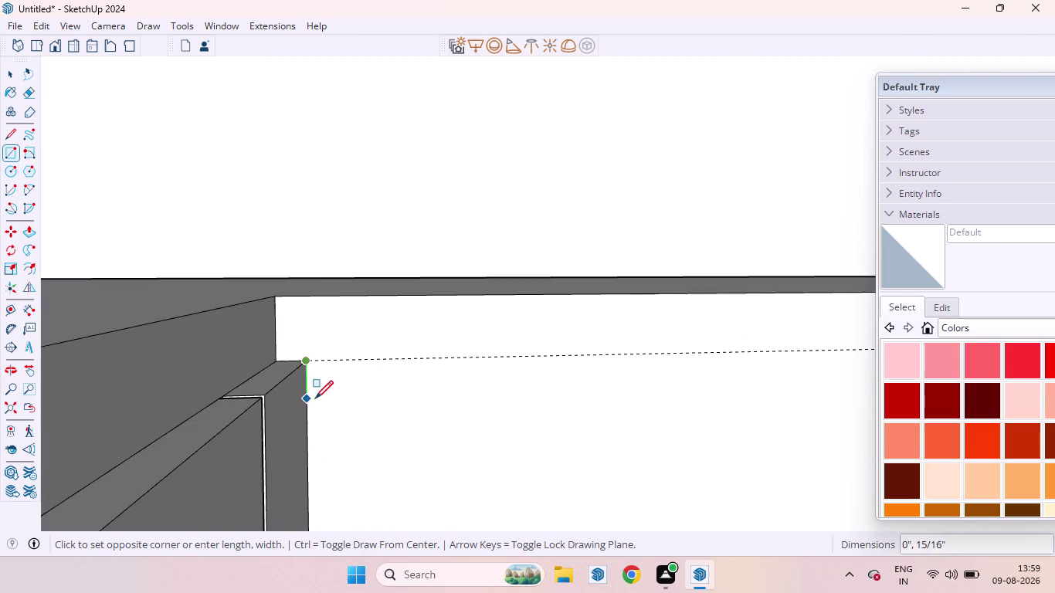
scroll(down, 3)
scroll(down, 3)
scroll(down, 3)
scroll(down, 3)
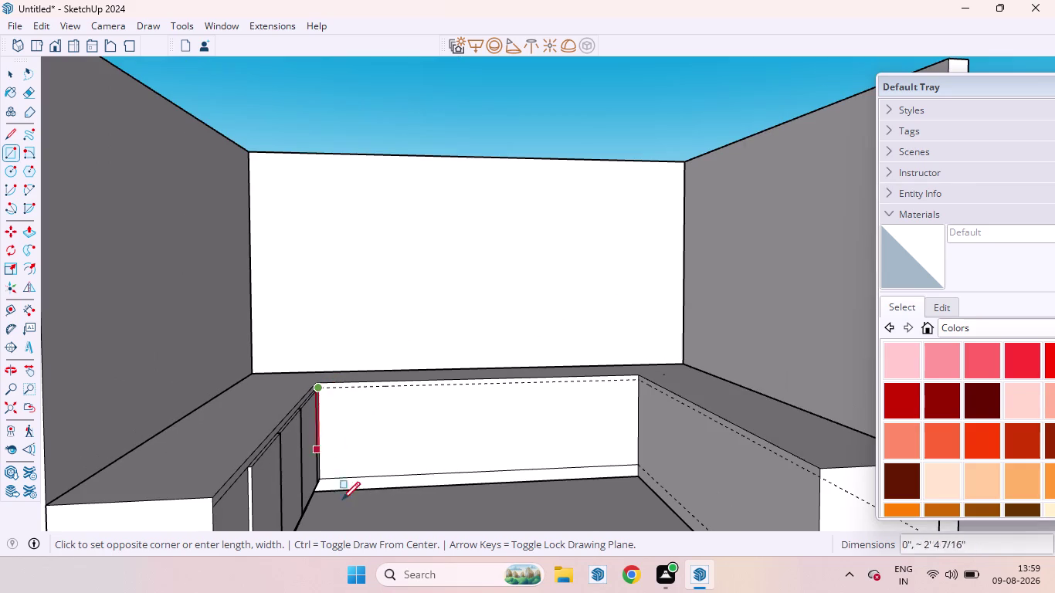
scroll(up, 3)
scroll(down, 3)
scroll(up, 3)
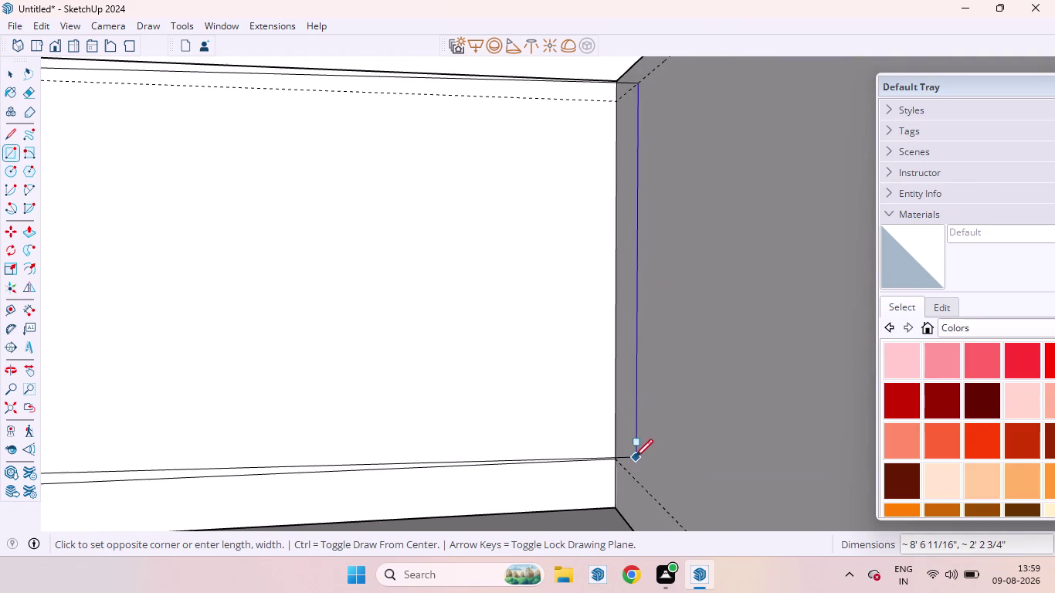
click(614, 457)
Draw a second rectangle from the bench face's top corner to its bottom corner.
scroll(down, 3)
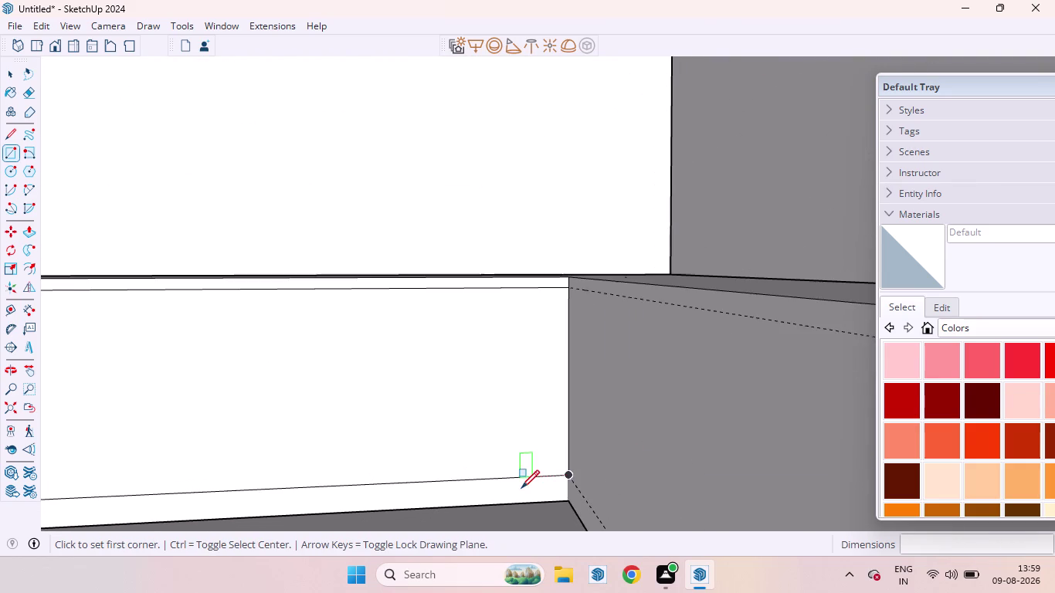
scroll(down, 3)
middle_drag(499, 471, 699, 456)
scroll(down, 3)
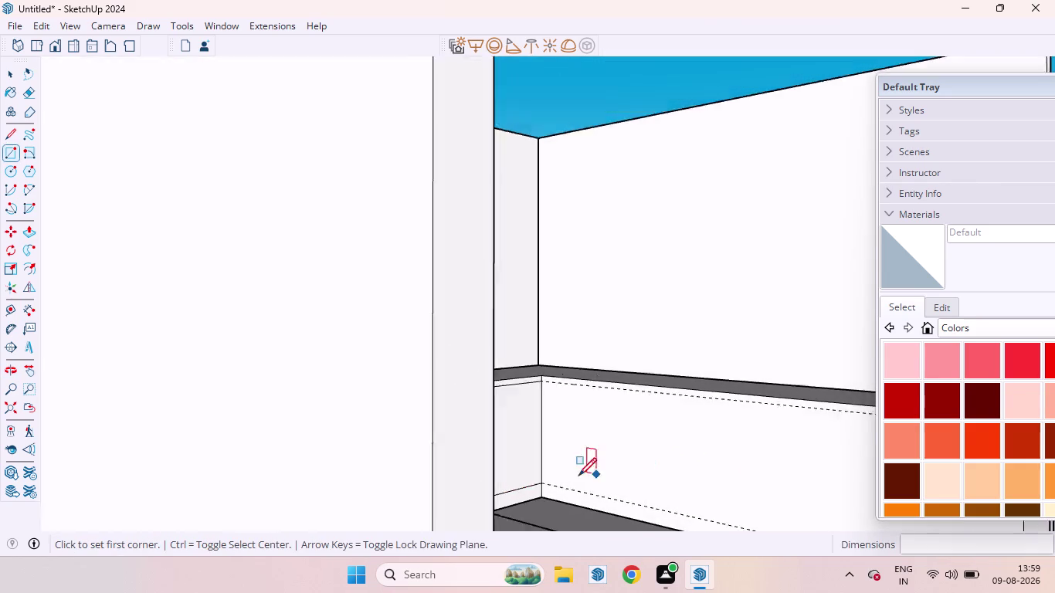
scroll(down, 3)
scroll(up, 3)
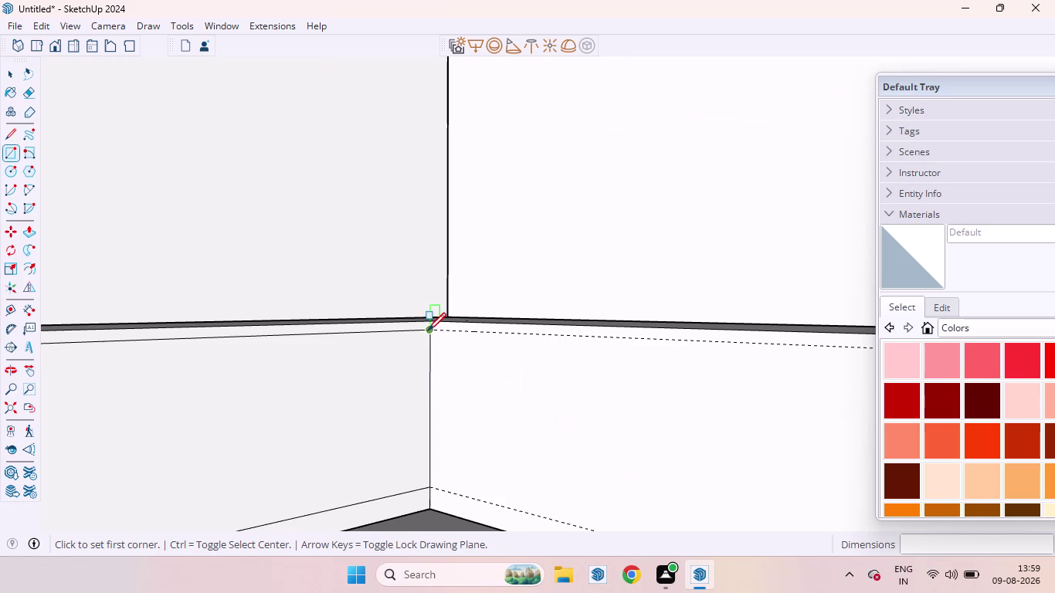
click(427, 331)
scroll(down, 3)
scroll(down, 3)
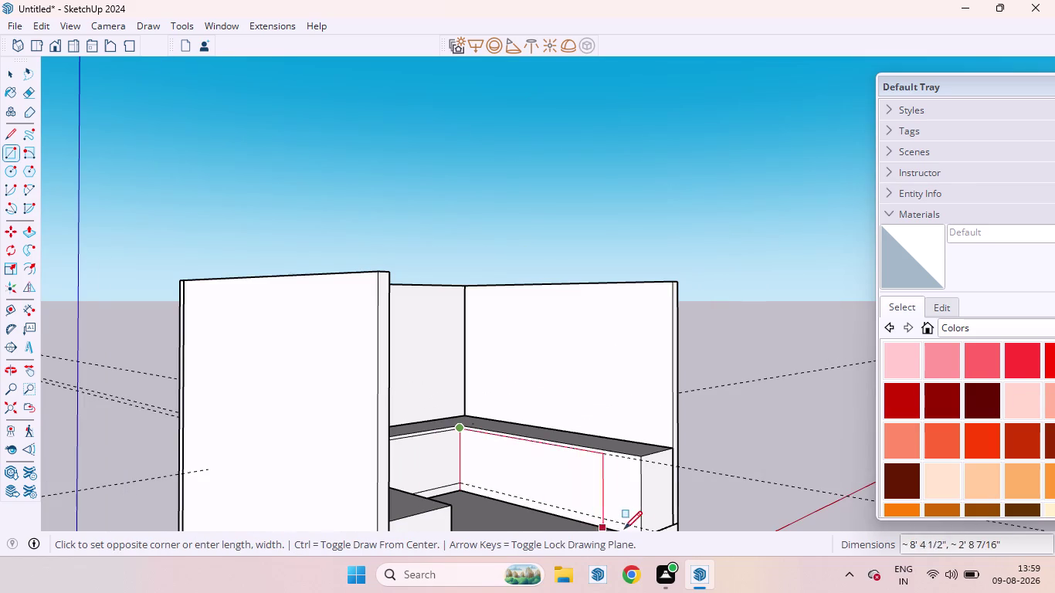
scroll(down, 3)
scroll(up, 3)
scroll(up, 3)
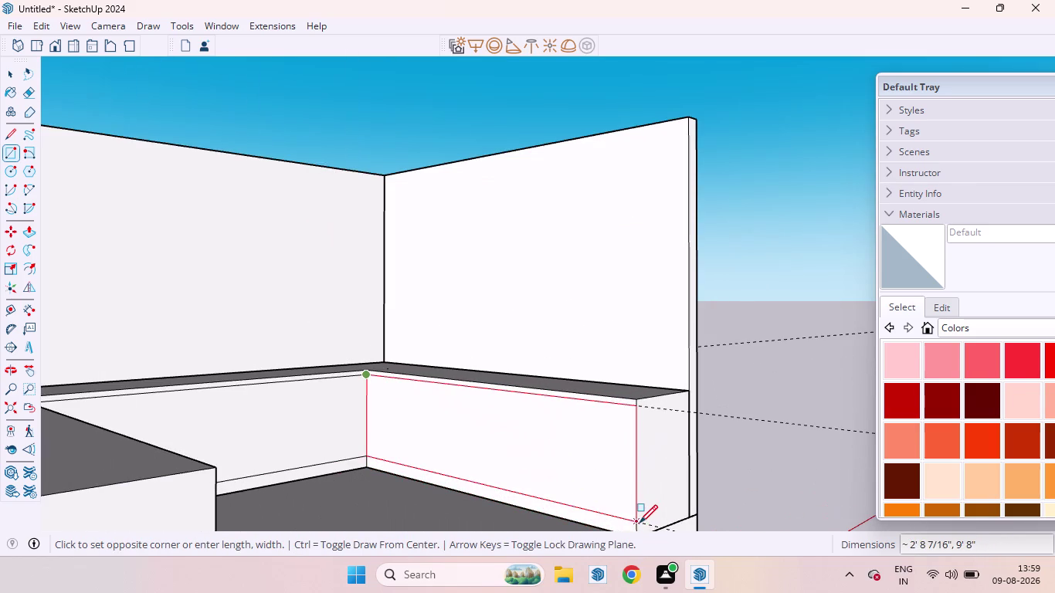
click(637, 524)
key(space)
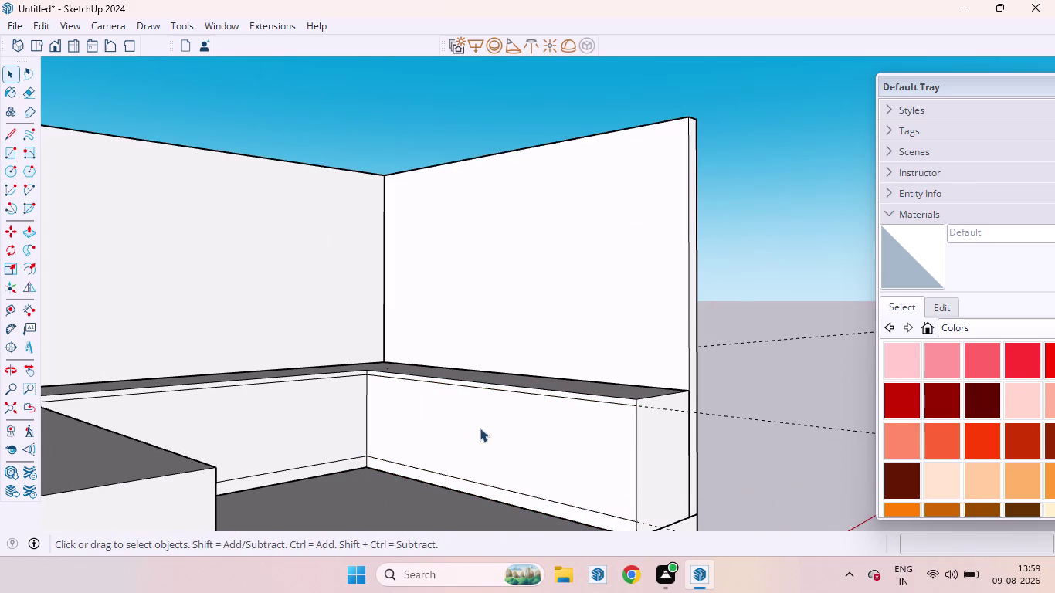
scroll(down, 3)
Add a guide offset 5 from the cabinet edge with the Tape Measure.
middle_drag(474, 440, 286, 413)
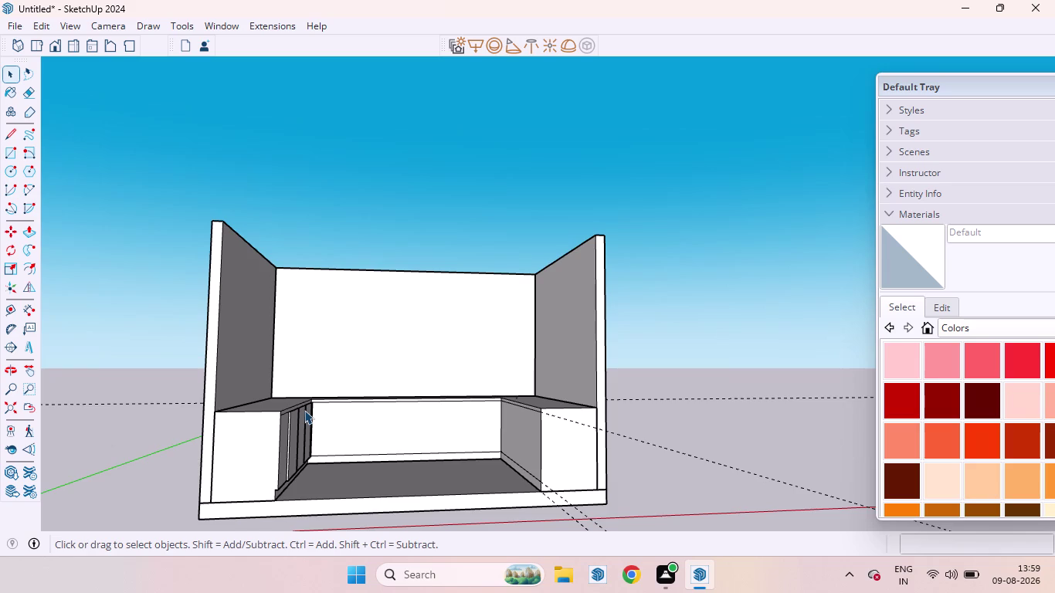
scroll(up, 3)
middle_drag(326, 405, 304, 416)
scroll(up, 3)
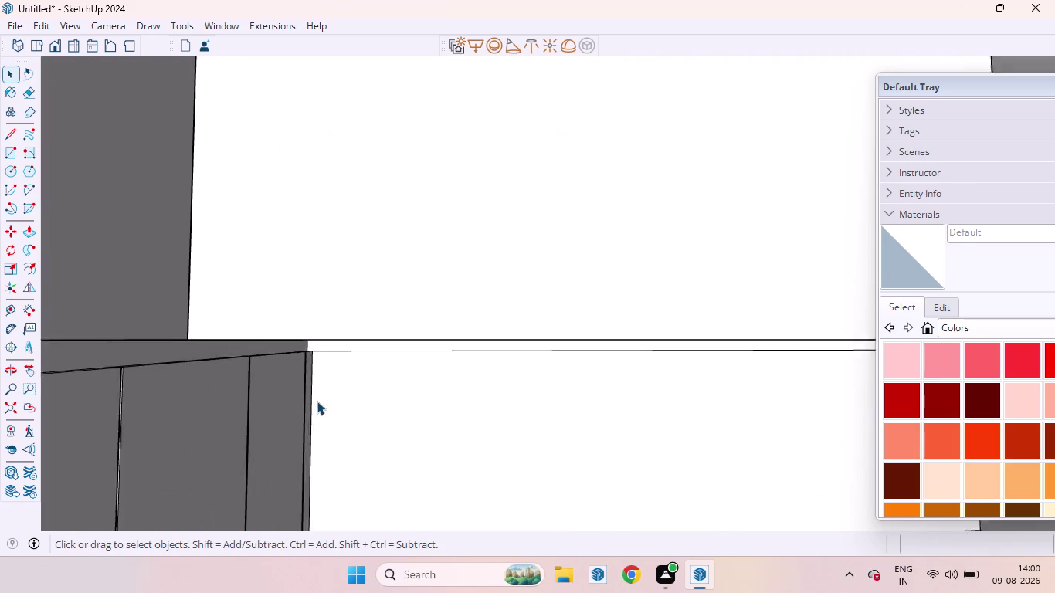
scroll(up, 3)
key(t)
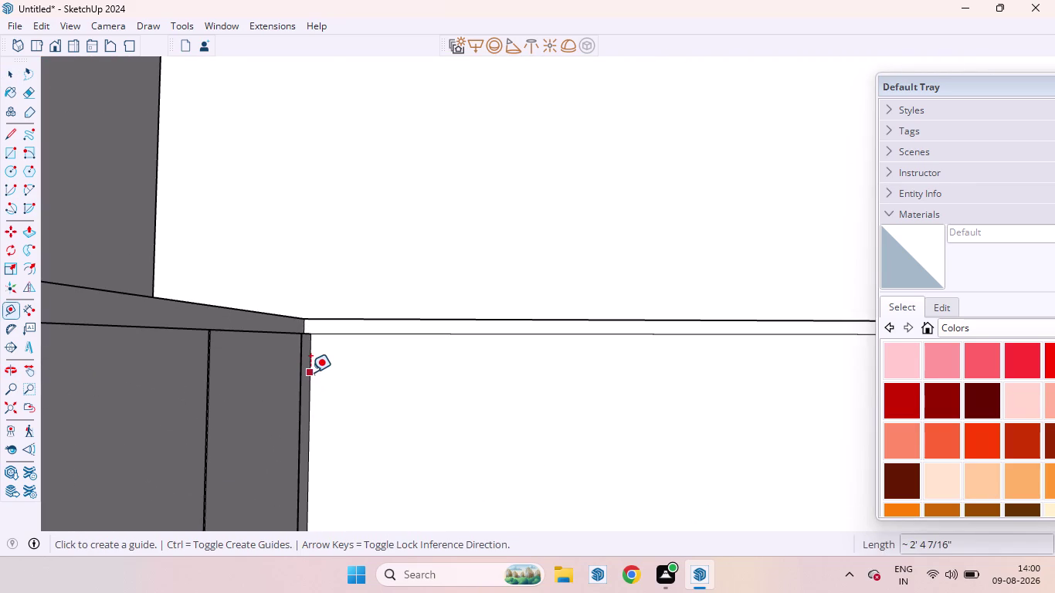
click(310, 372)
key(5)
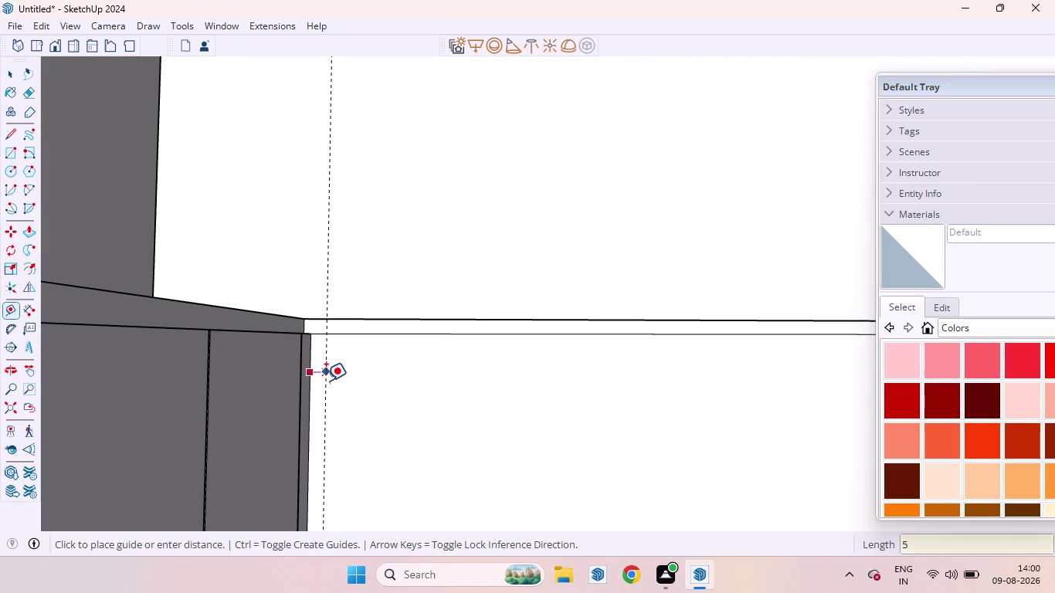
key(Return)
Delete the first vertical guide after reviewing the back bench section.
scroll(down, 3)
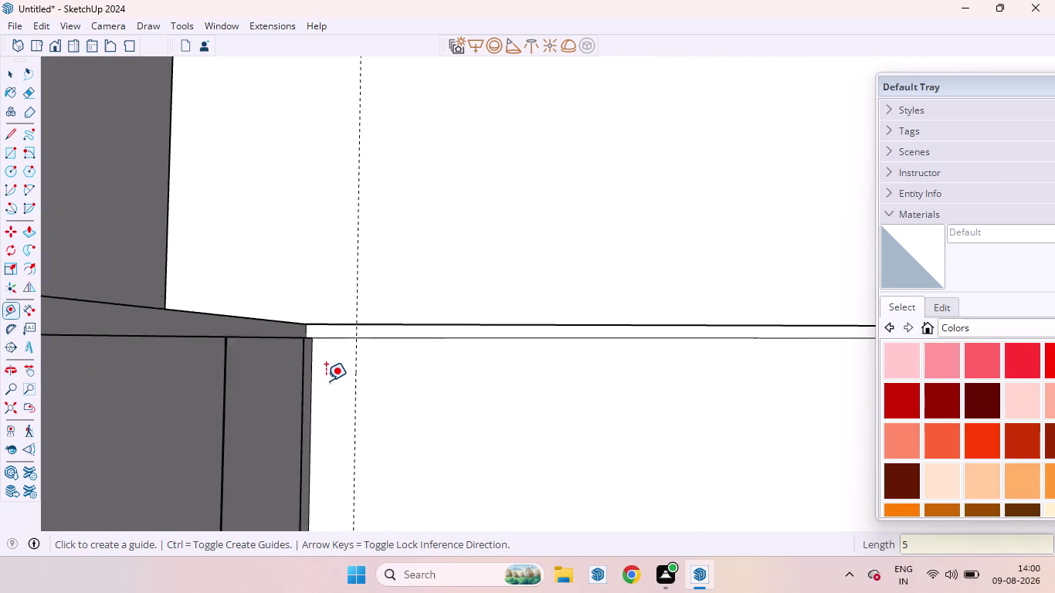
scroll(down, 3)
middle_drag(320, 400, 173, 445)
scroll(up, 3)
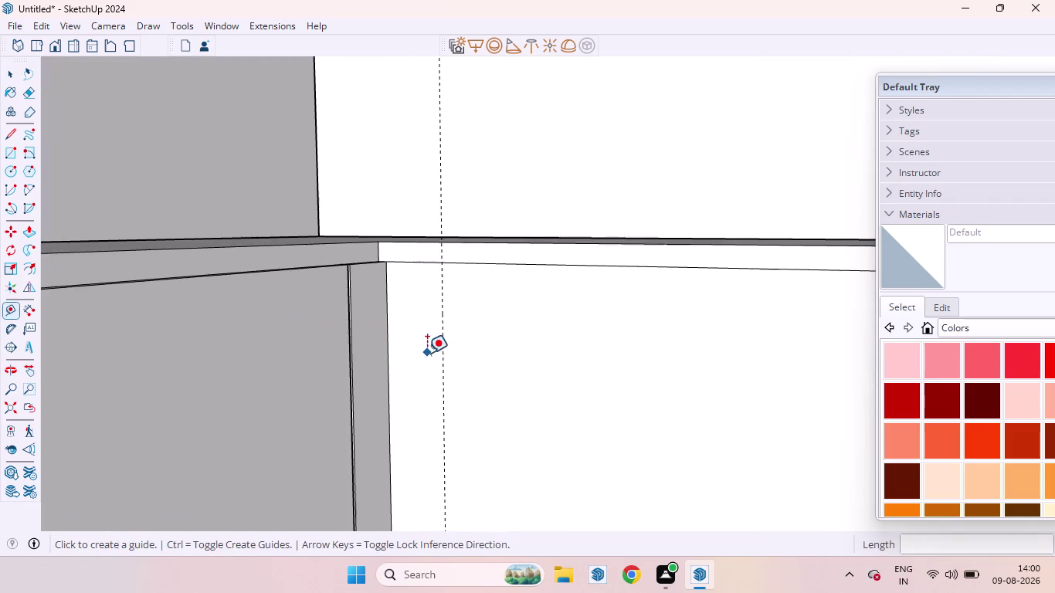
middle_drag(431, 353, 487, 447)
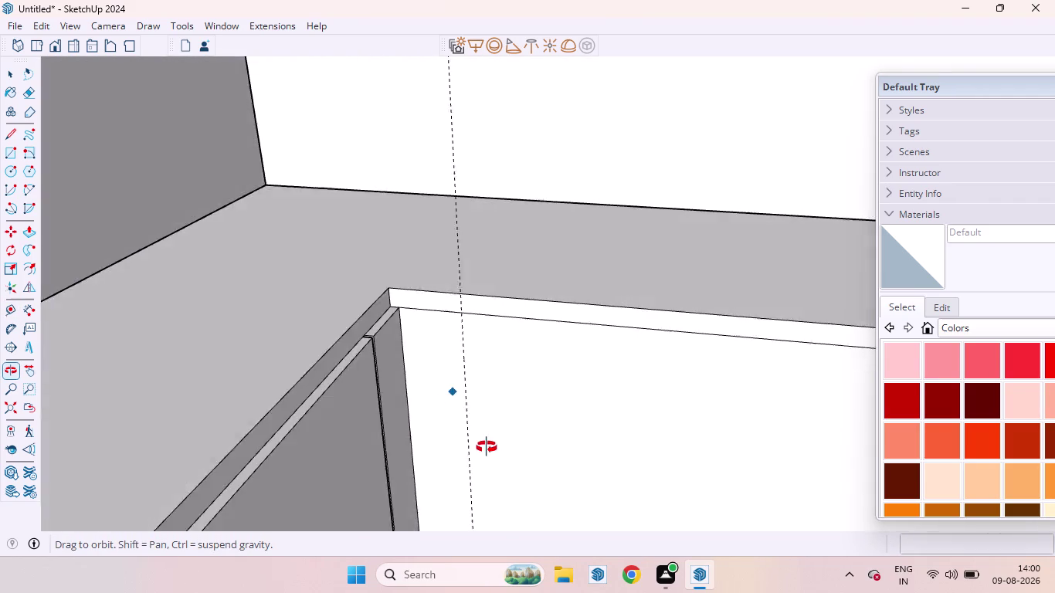
middle_drag(486, 447, 481, 410)
scroll(down, 3)
scroll(down, 3)
scroll(down, 3)
middle_drag(562, 370, 614, 320)
scroll(up, 3)
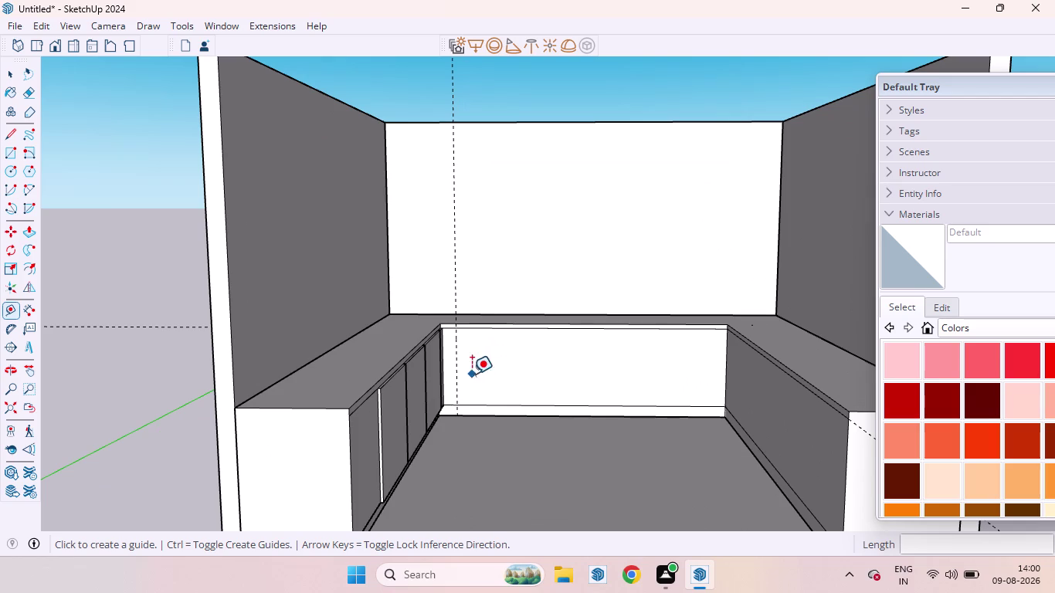
key(space)
click(455, 263)
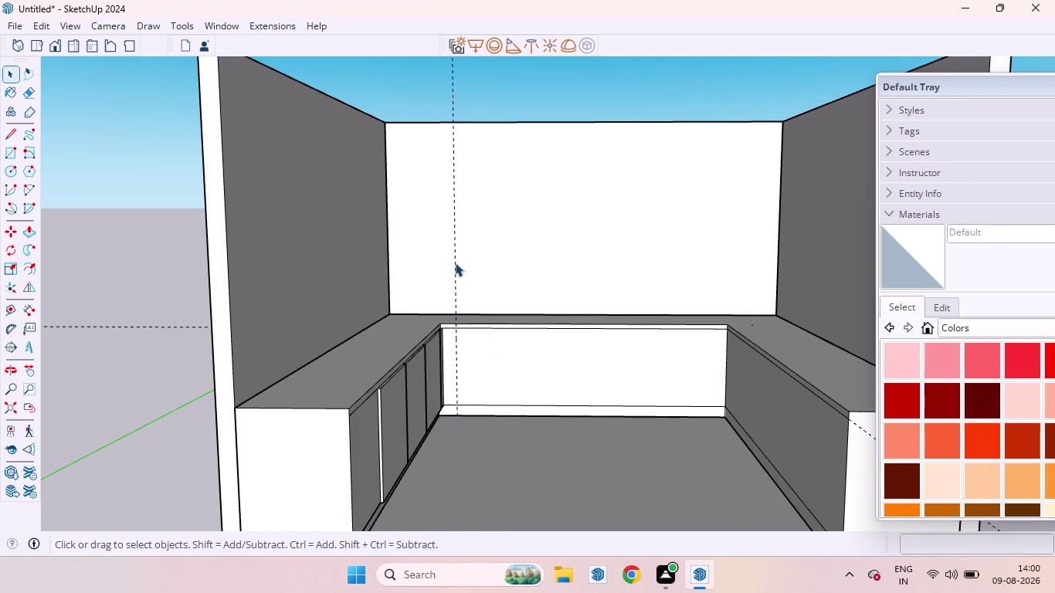
key(Delete)
Place a vertical guide 1 1/4" from the bench panel edge.
key(t)
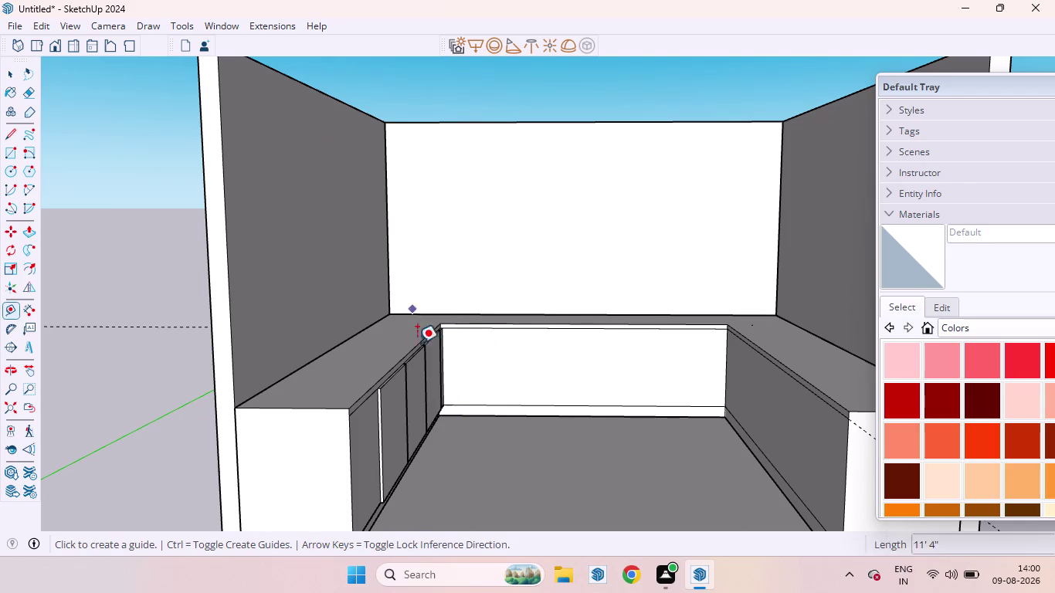
scroll(up, 3)
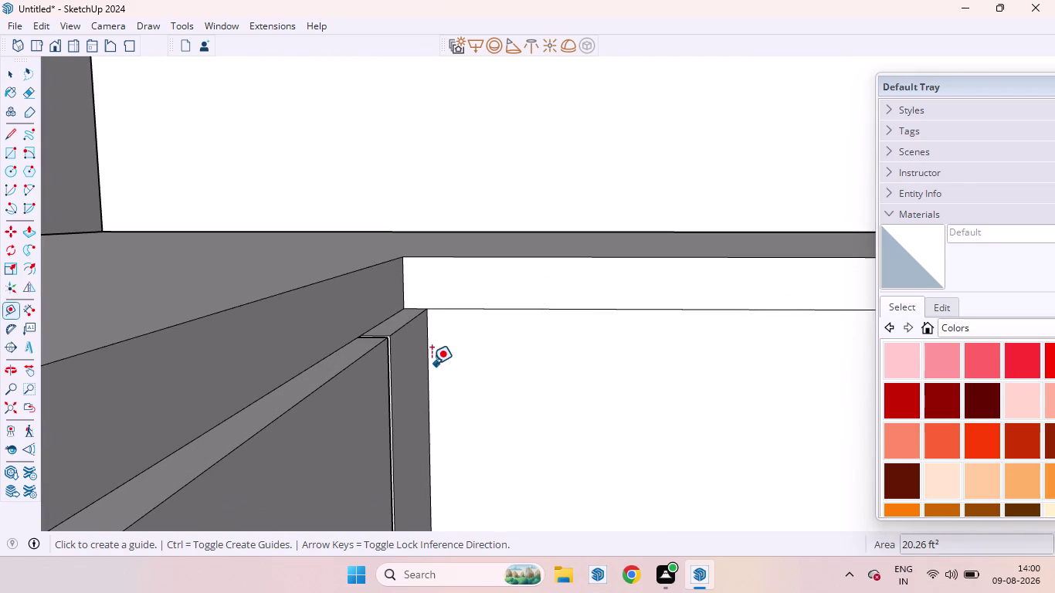
click(432, 364)
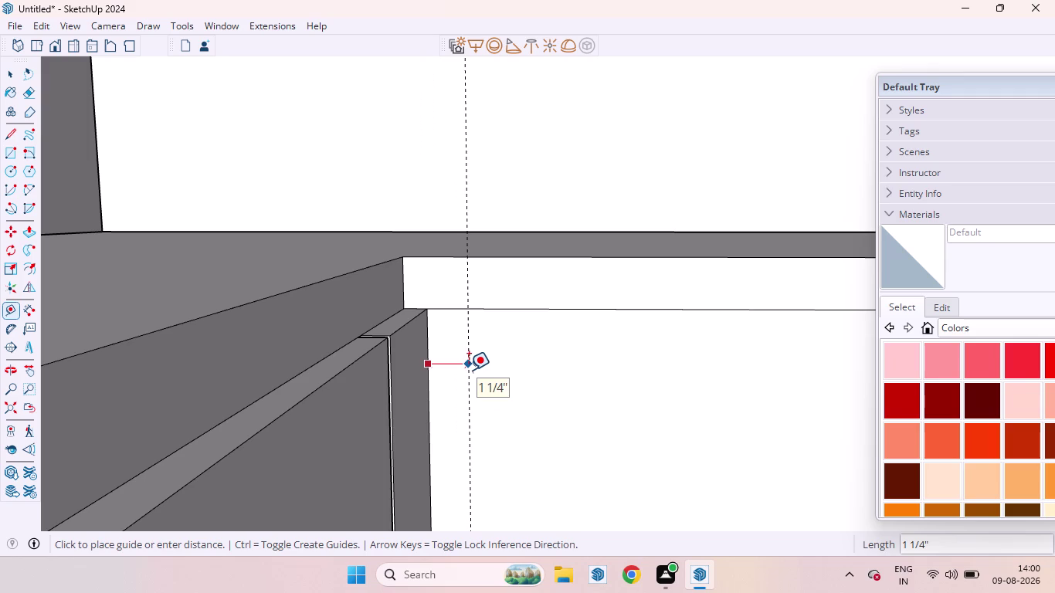
click(469, 370)
Add a second guide 2'3 beyond the first one.
click(469, 360)
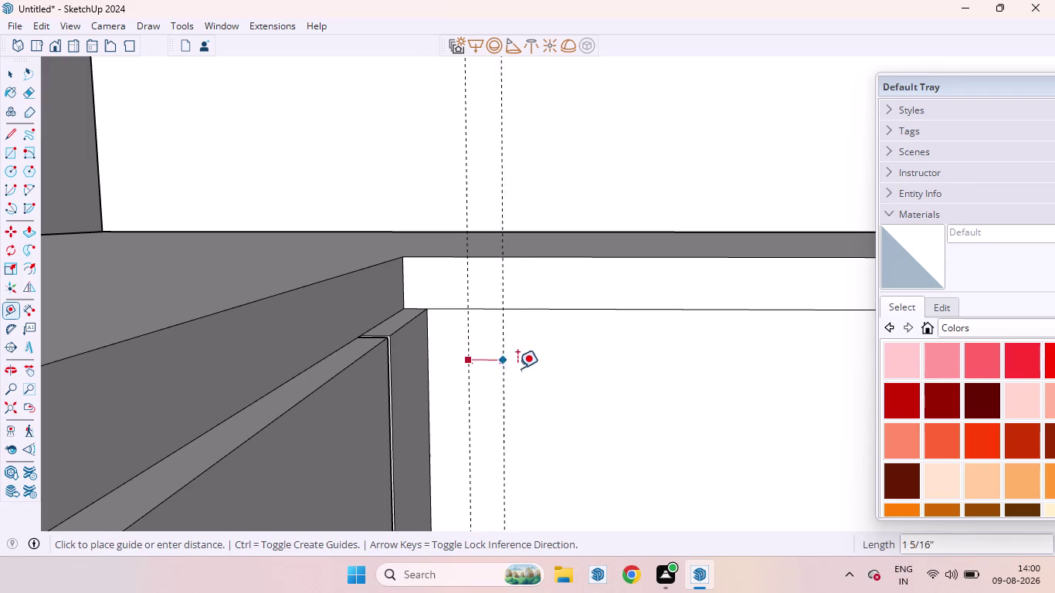
scroll(down, 3)
scroll(down, 3)
scroll(down, 3)
scroll(down, 3)
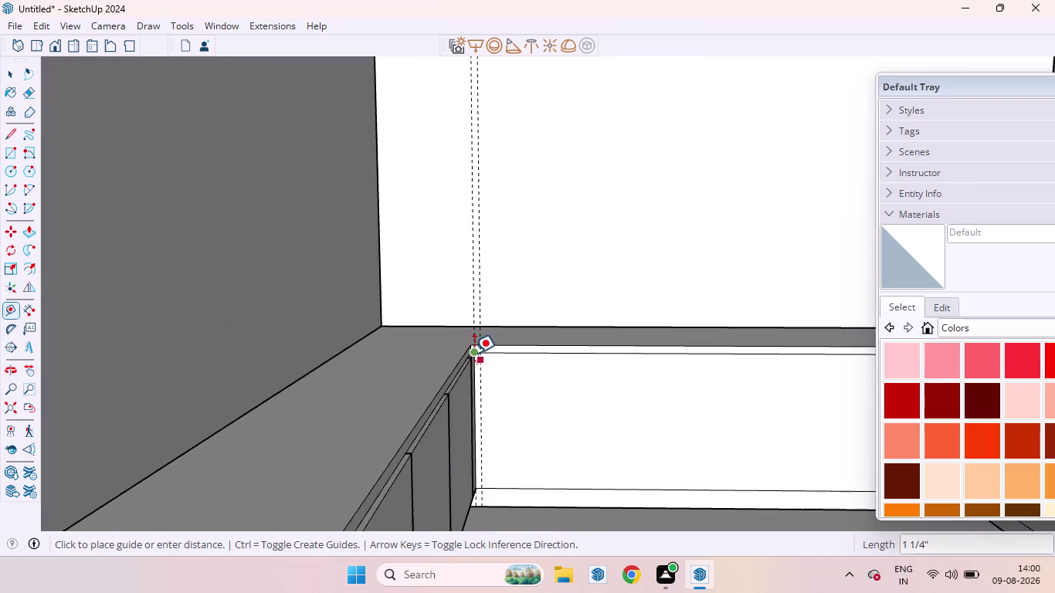
scroll(down, 3)
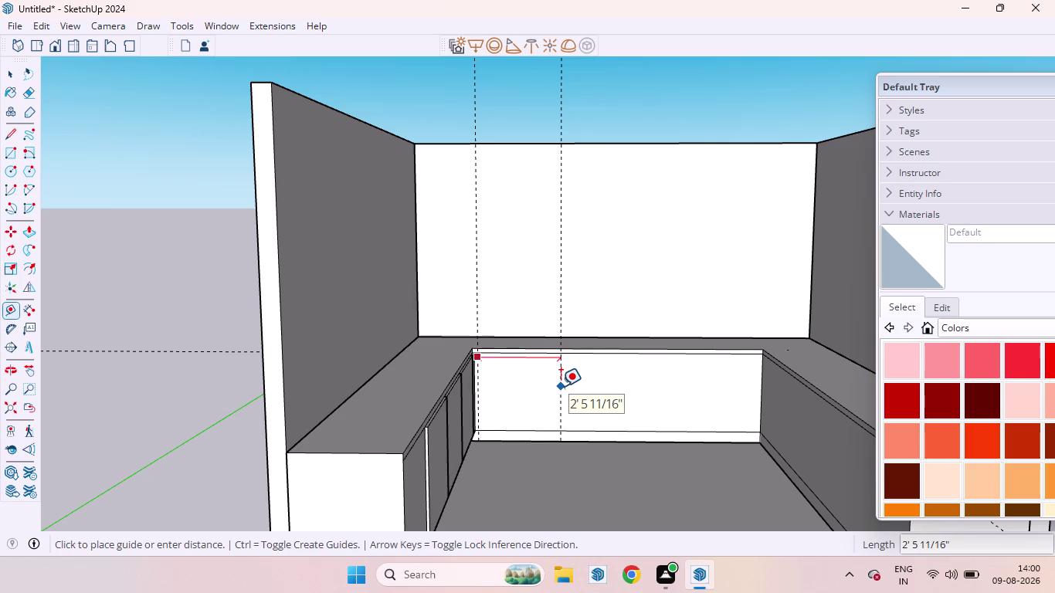
key(2)
key(apostrophe)
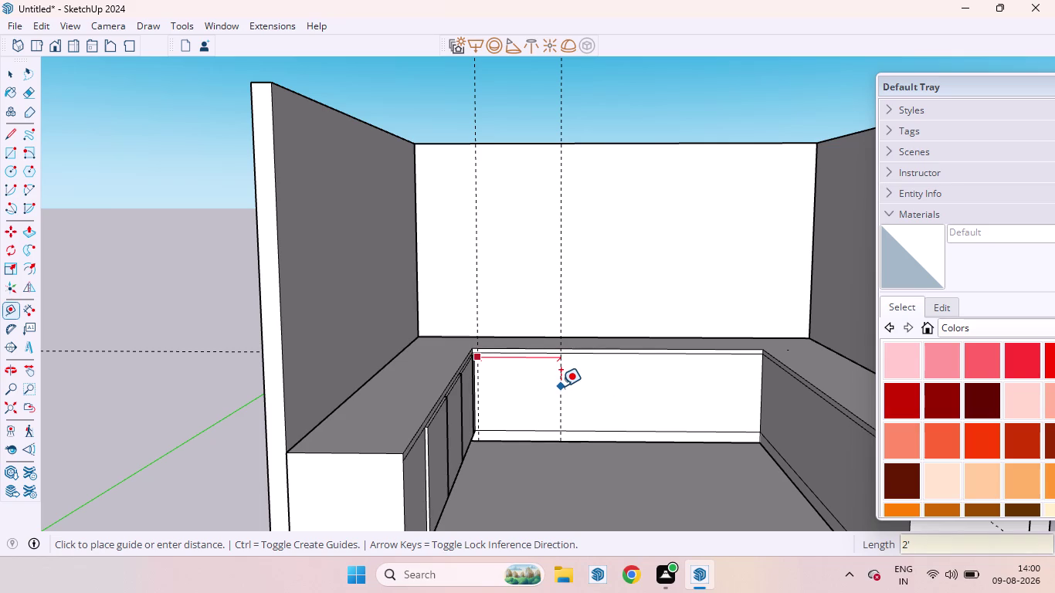
key(3)
key(Return)
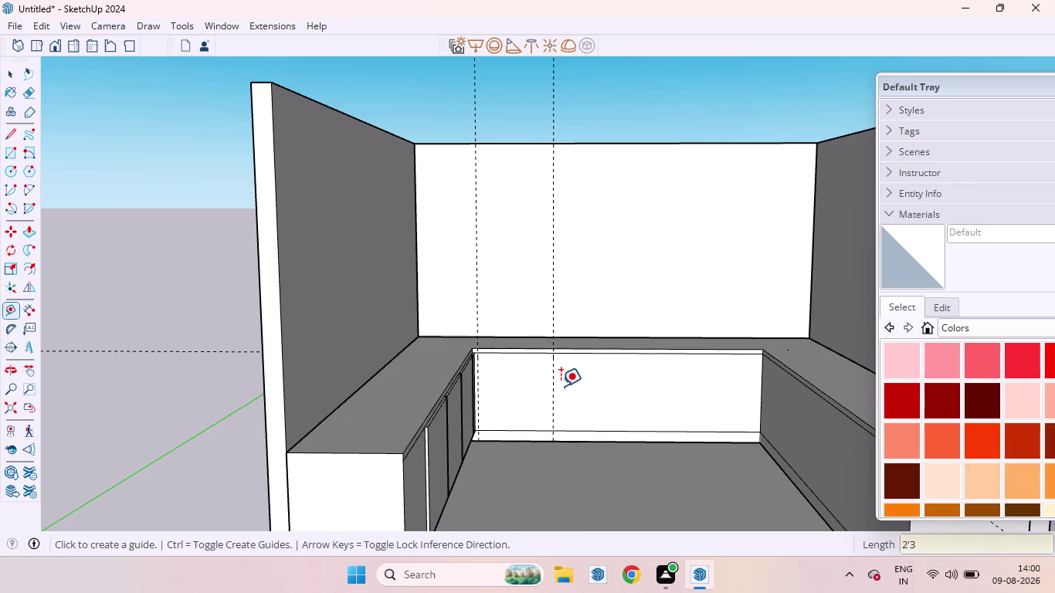
Place a third guide further along the wall, then delete it.
click(554, 393)
click(635, 385)
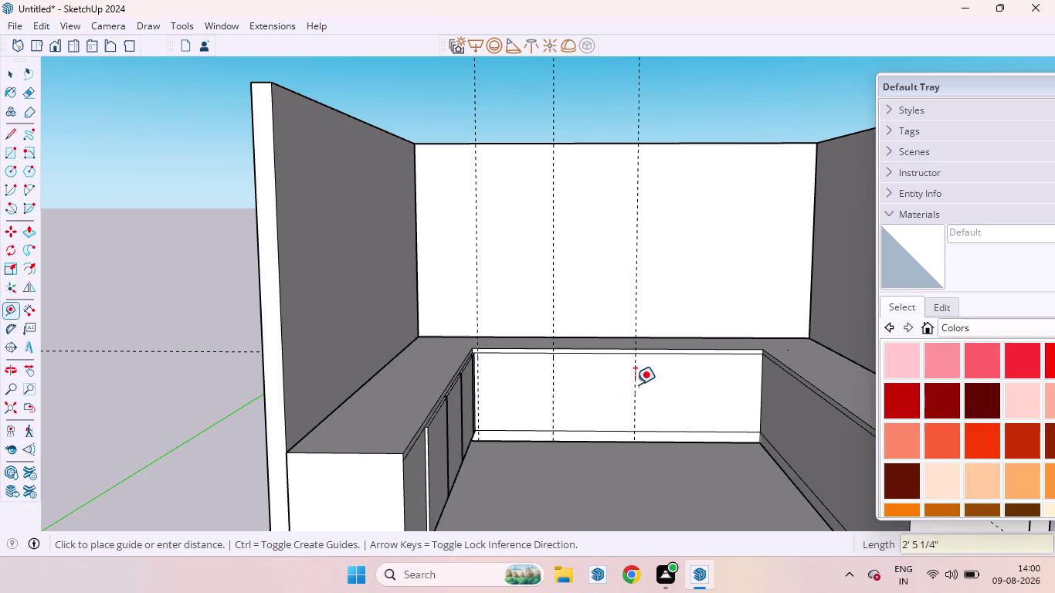
key(space)
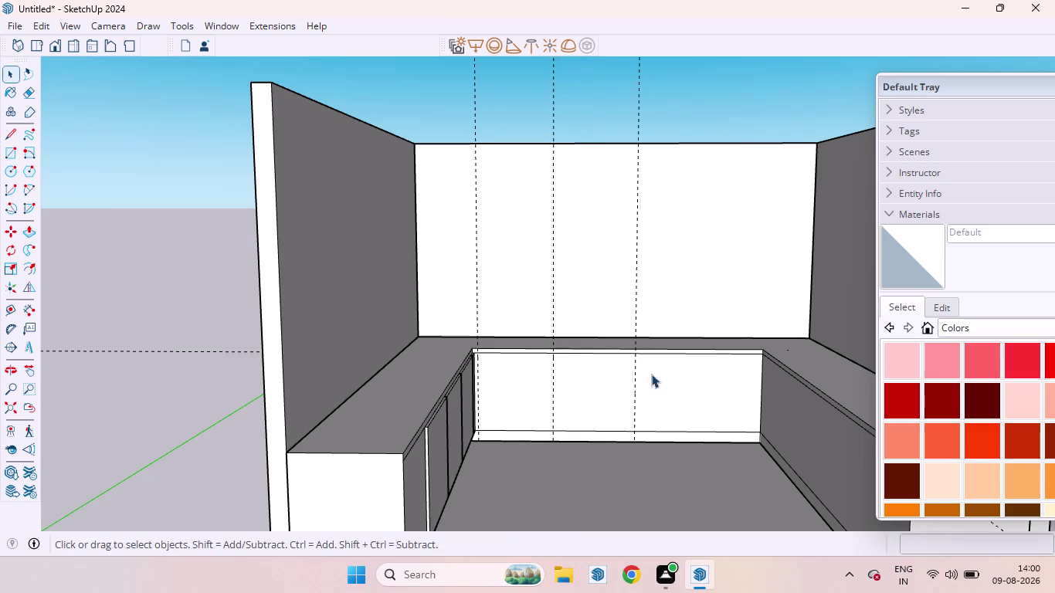
click(636, 306)
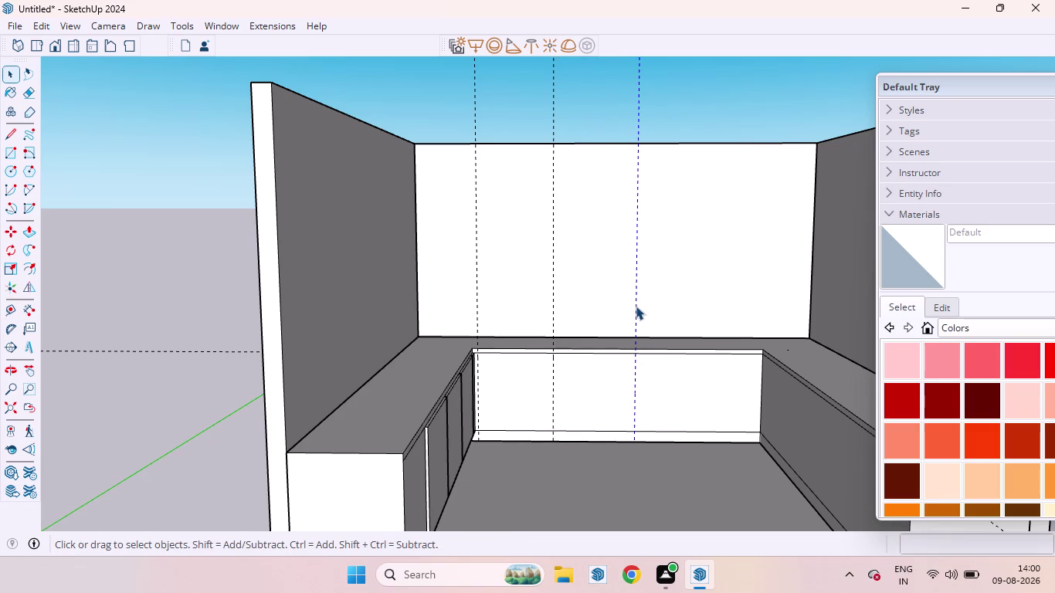
key(Delete)
Place a vertical guide 2' from the bench's right end.
key(t)
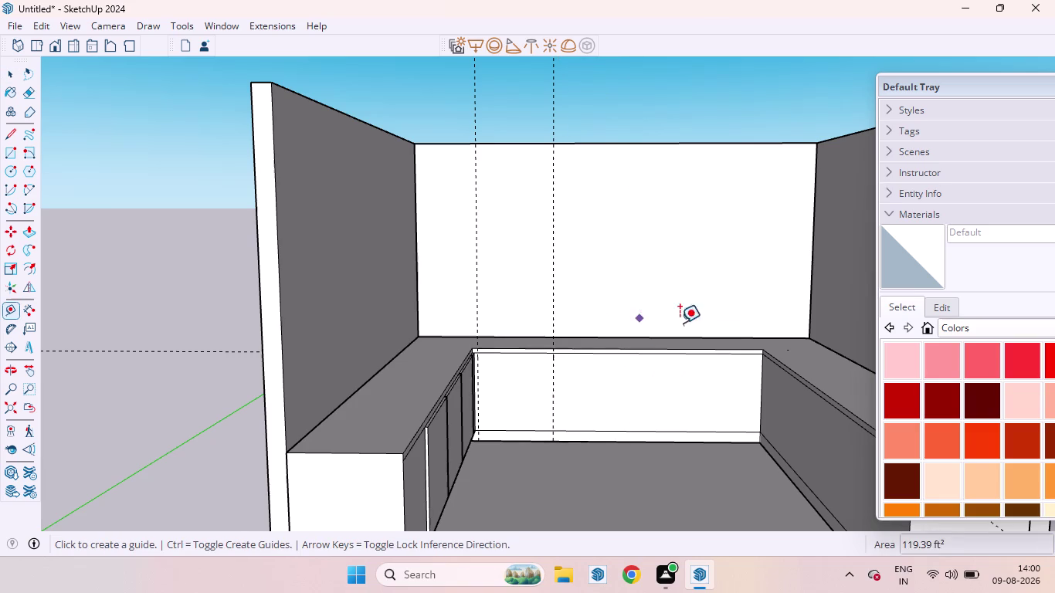
click(761, 370)
text(2)
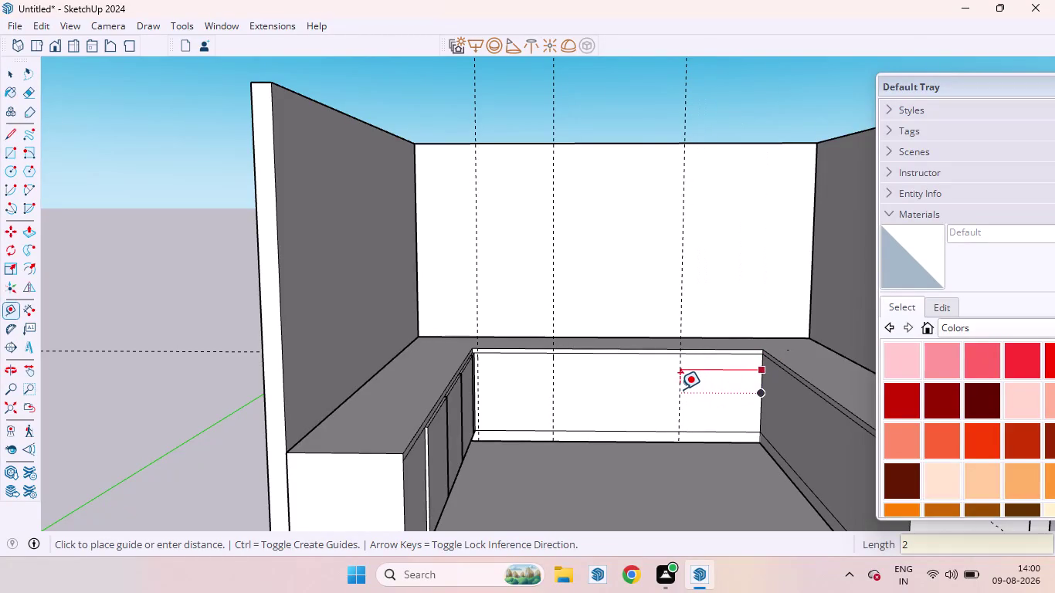
text(')
key(3)
key(Return)
key(space)
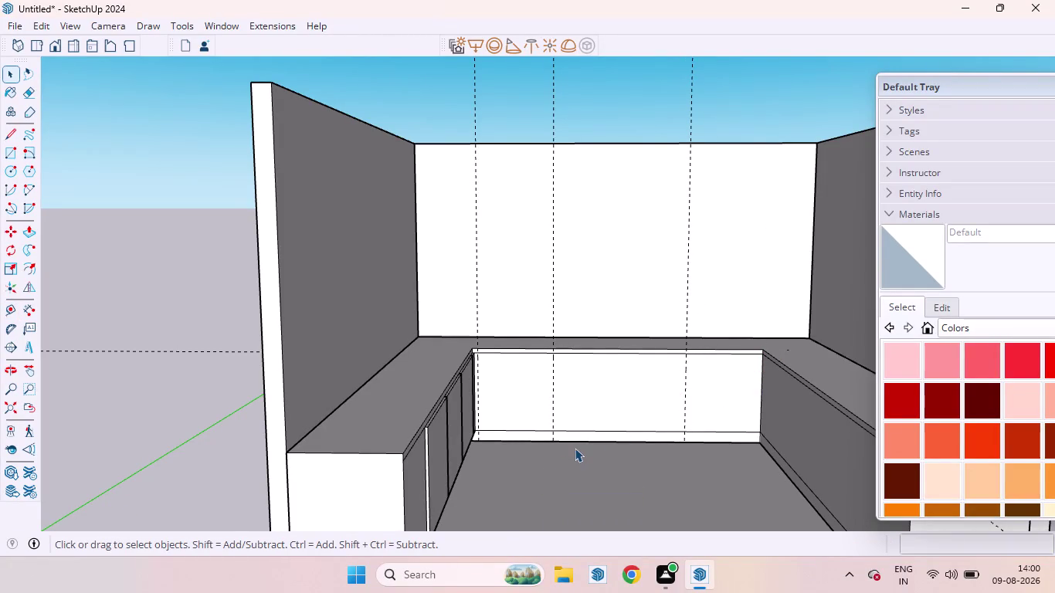
Move the rightmost guide a distance of 3.
scroll(down, 3)
scroll(up, 3)
scroll(up, 3)
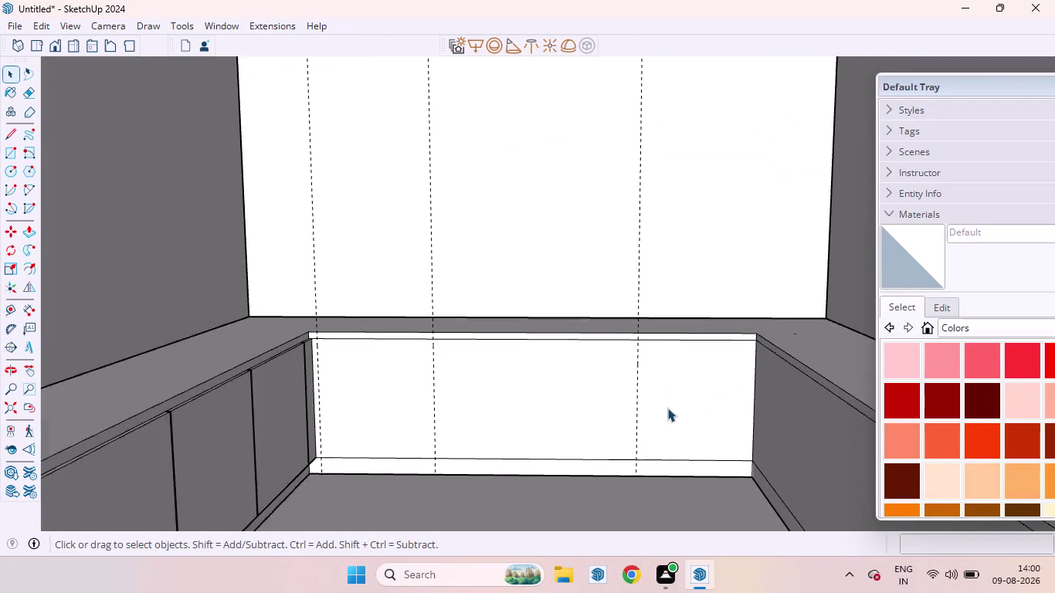
scroll(up, 3)
scroll(down, 3)
scroll(up, 3)
scroll(up, 3)
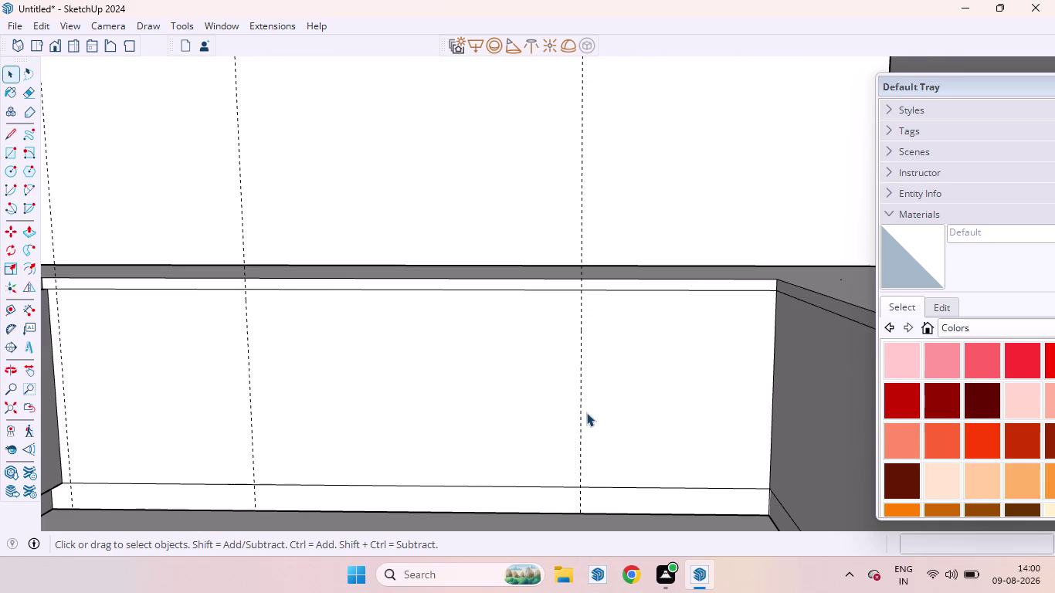
click(579, 410)
key(m)
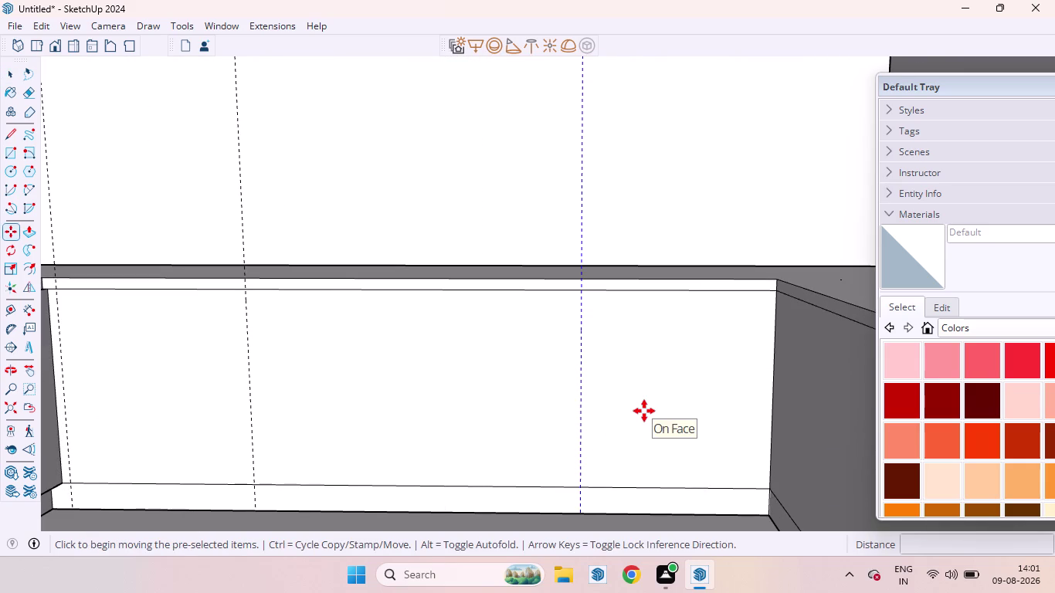
click(581, 445)
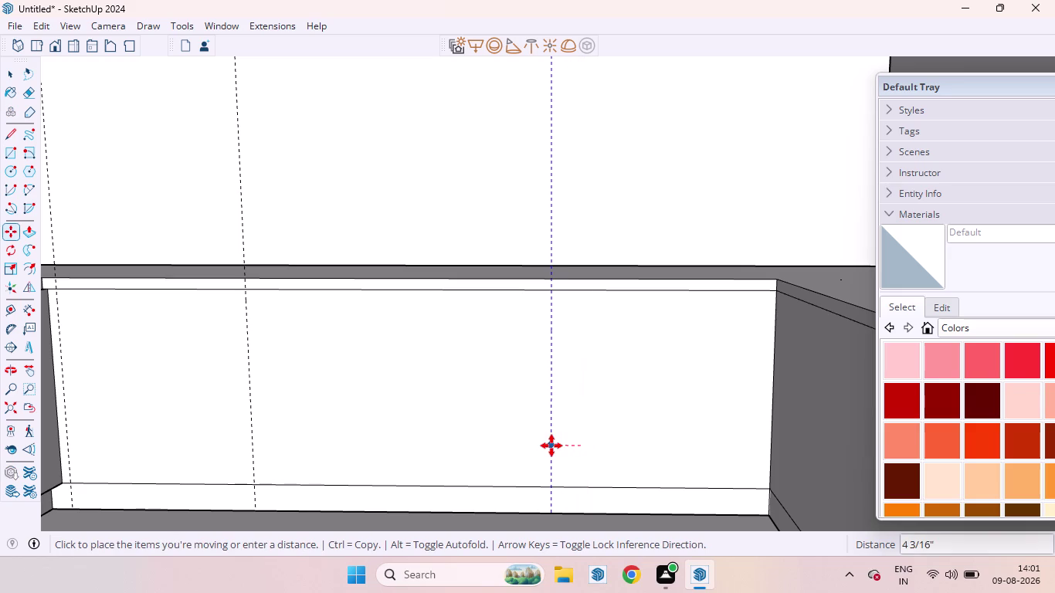
key(3)
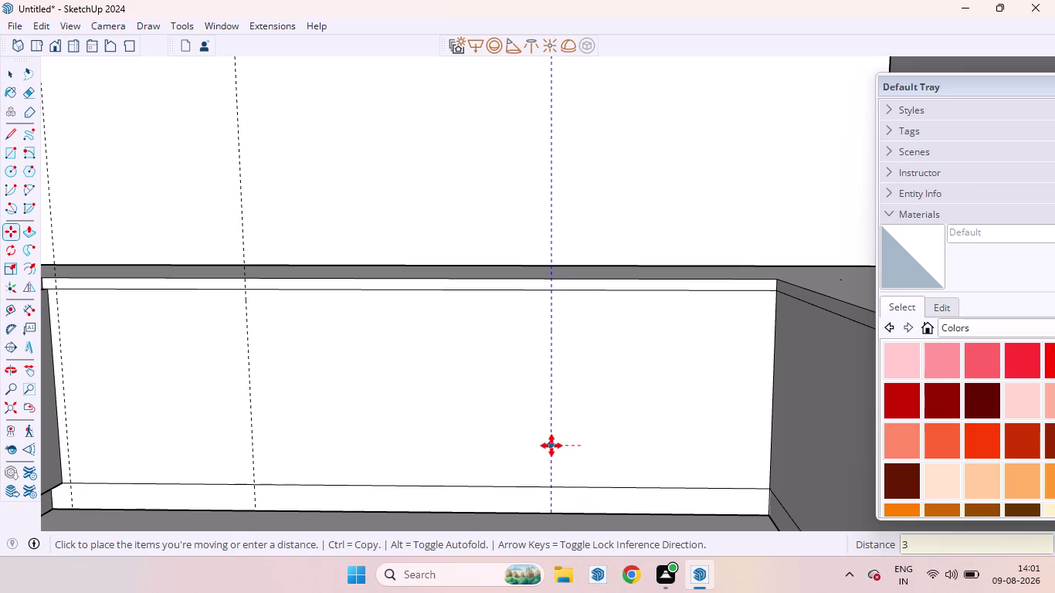
key(Return)
key(space)
Measure a vertical guide 5 1/2" in from the back panel's right end.
scroll(up, 3)
click(772, 390)
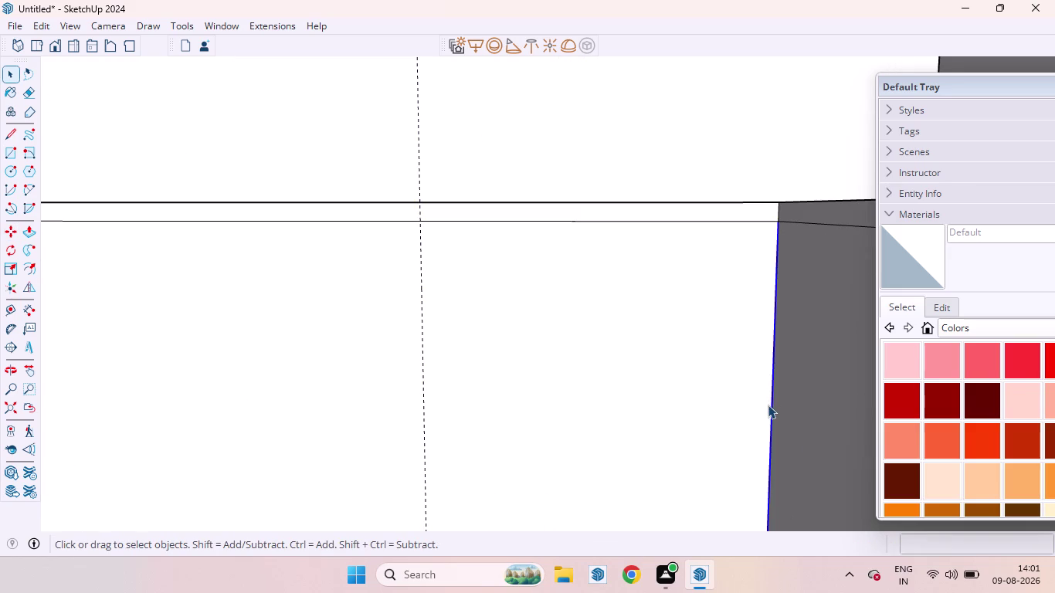
click(735, 411)
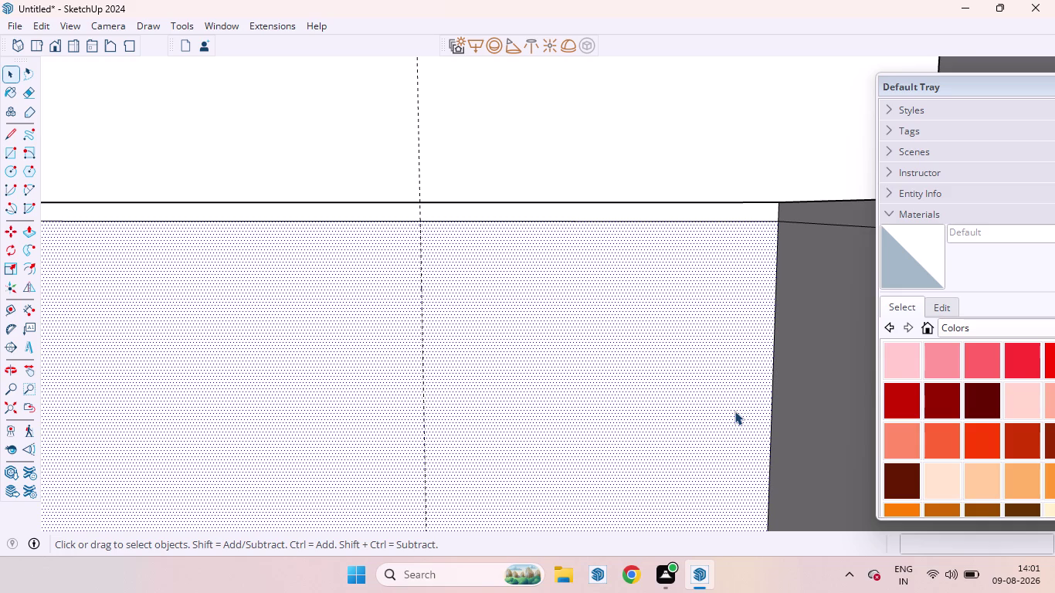
key(t)
click(770, 363)
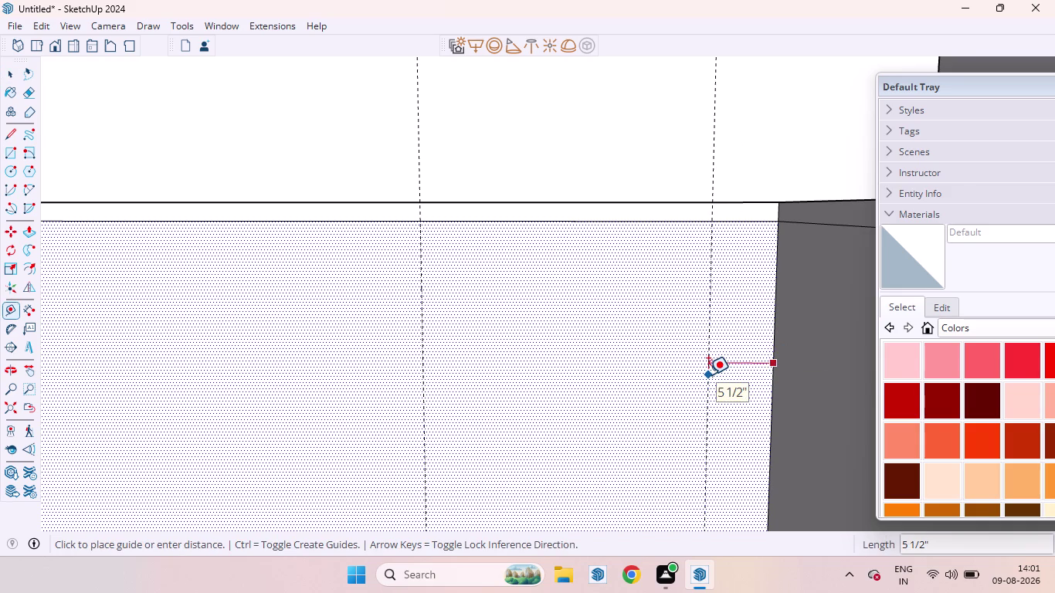
key(3)
key(Return)
scroll(down, 3)
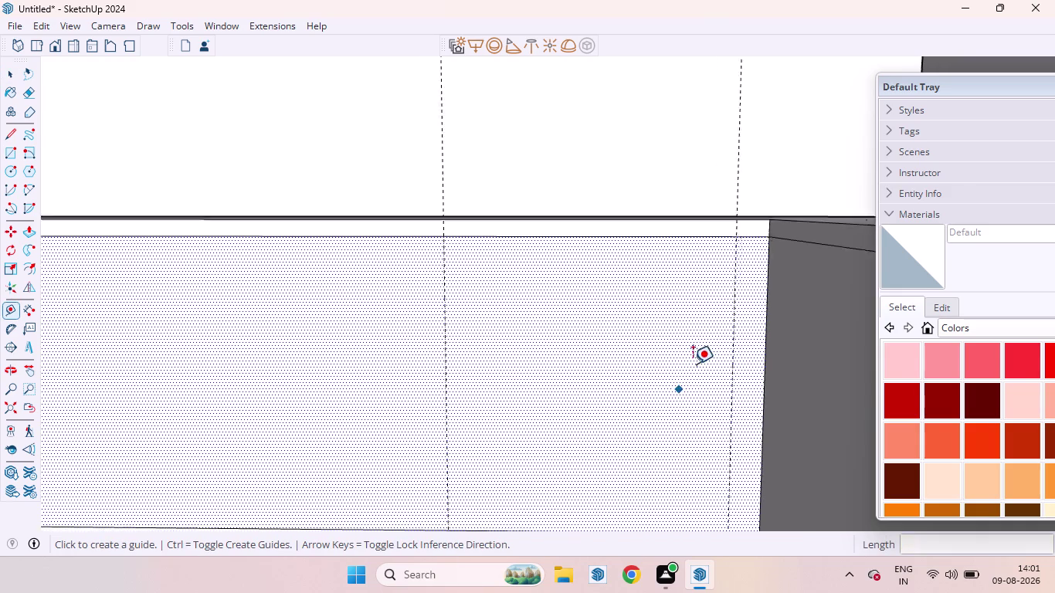
scroll(down, 3)
Clear the selection and orbit around to the back panel's left end.
scroll(down, 3)
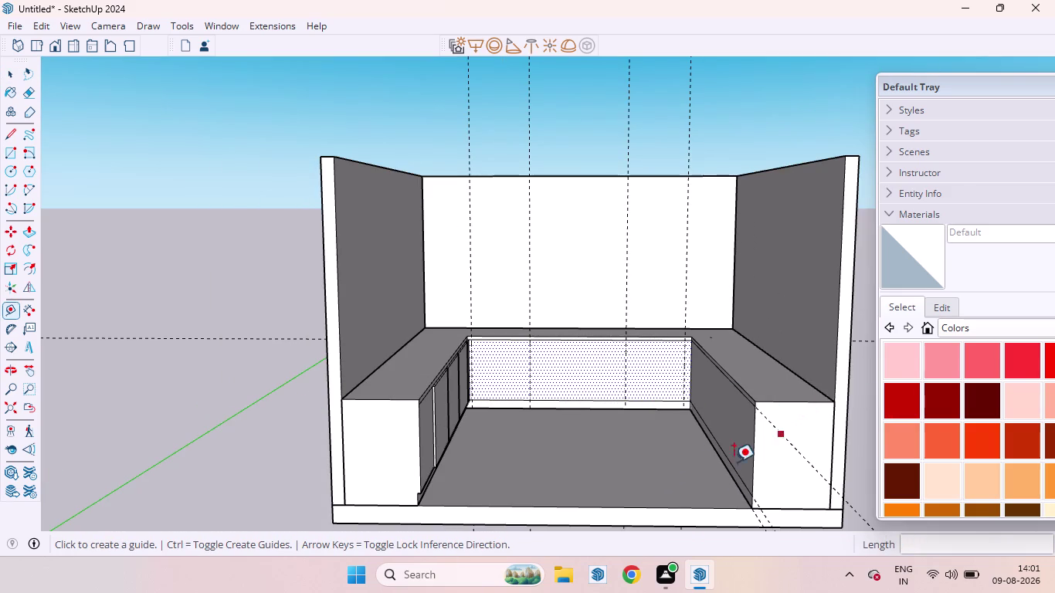
key(space)
click(250, 455)
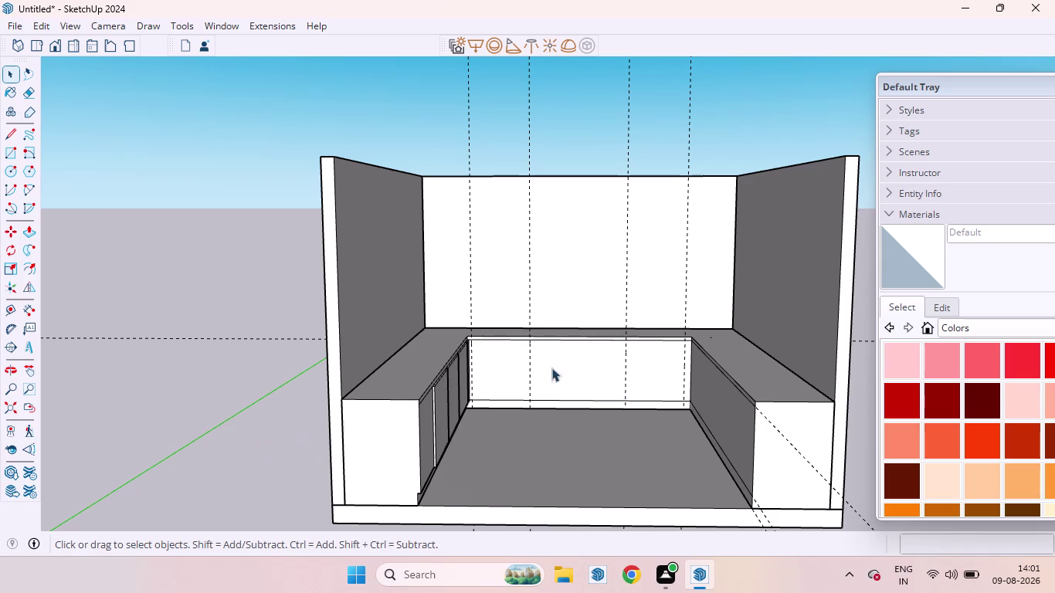
scroll(up, 3)
scroll(down, 3)
scroll(up, 3)
scroll(down, 3)
scroll(up, 3)
middle_click(501, 394)
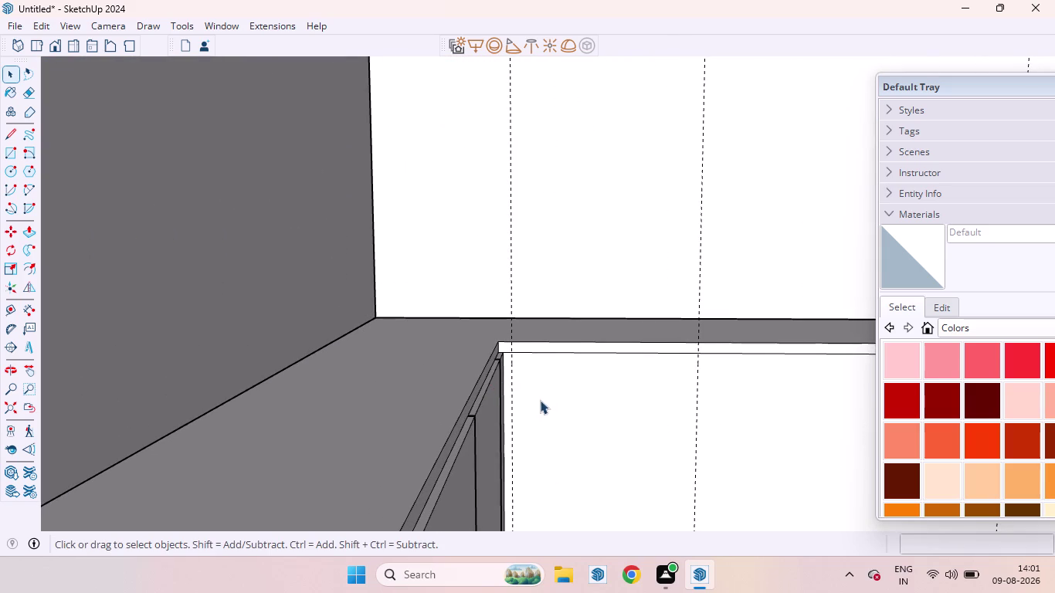
scroll(up, 3)
scroll(down, 3)
middle_drag(507, 386, 500, 335)
scroll(down, 3)
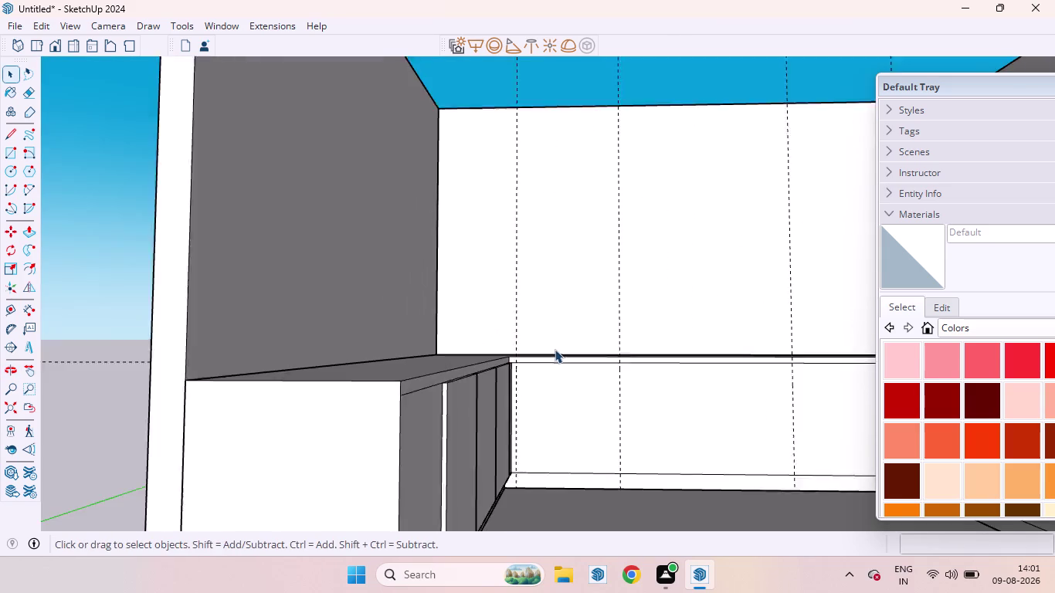
scroll(down, 3)
scroll(up, 3)
scroll(down, 3)
scroll(up, 3)
scroll(down, 3)
scroll(up, 3)
middle_drag(516, 406, 468, 347)
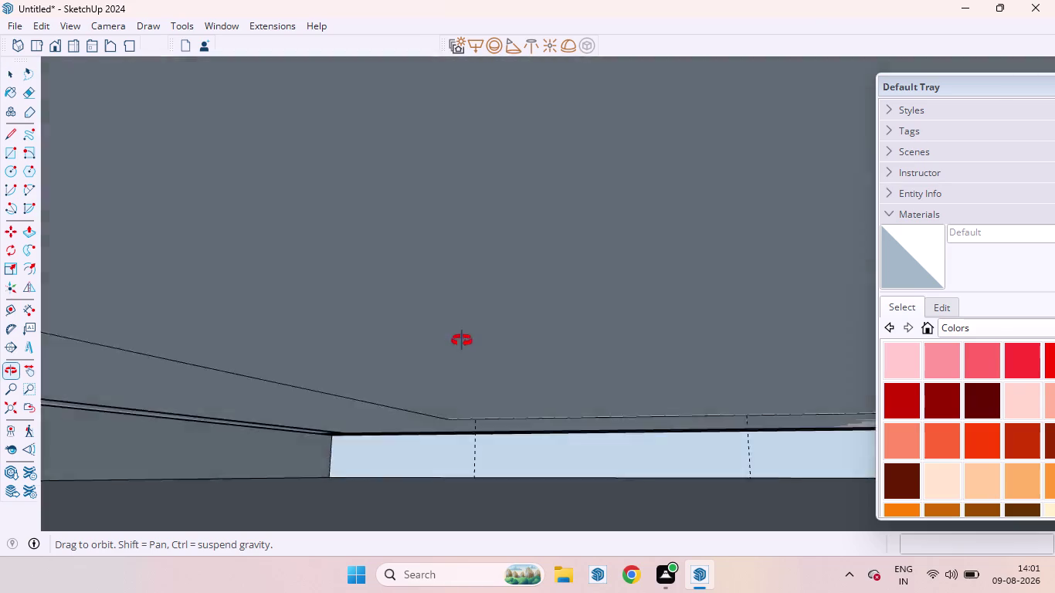
middle_drag(468, 348, 444, 396)
scroll(up, 3)
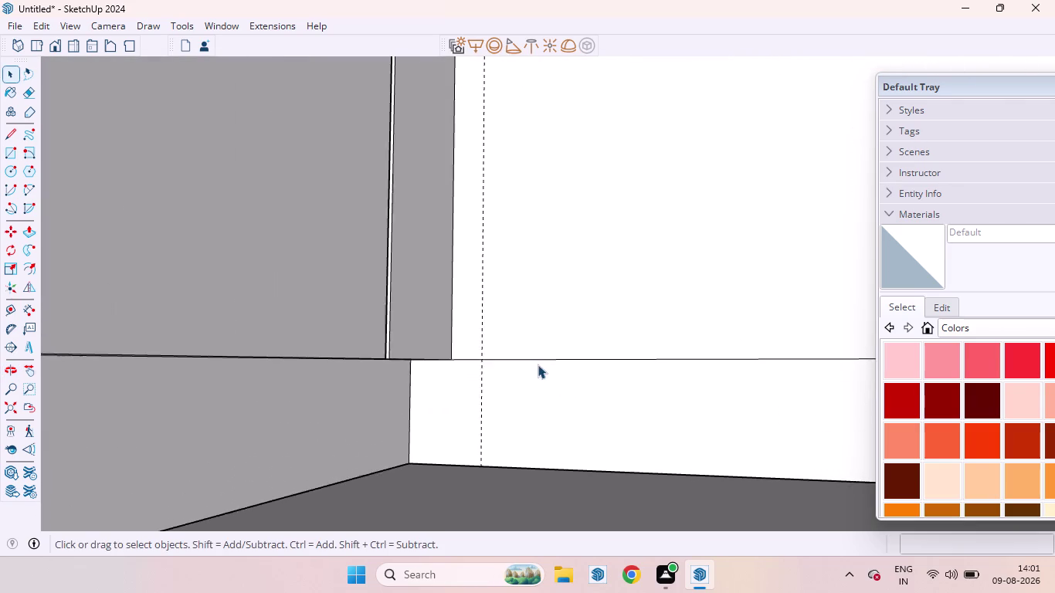
middle_drag(561, 405, 503, 408)
Push/pull the back panel's left end face out by 1 inch.
click(587, 420)
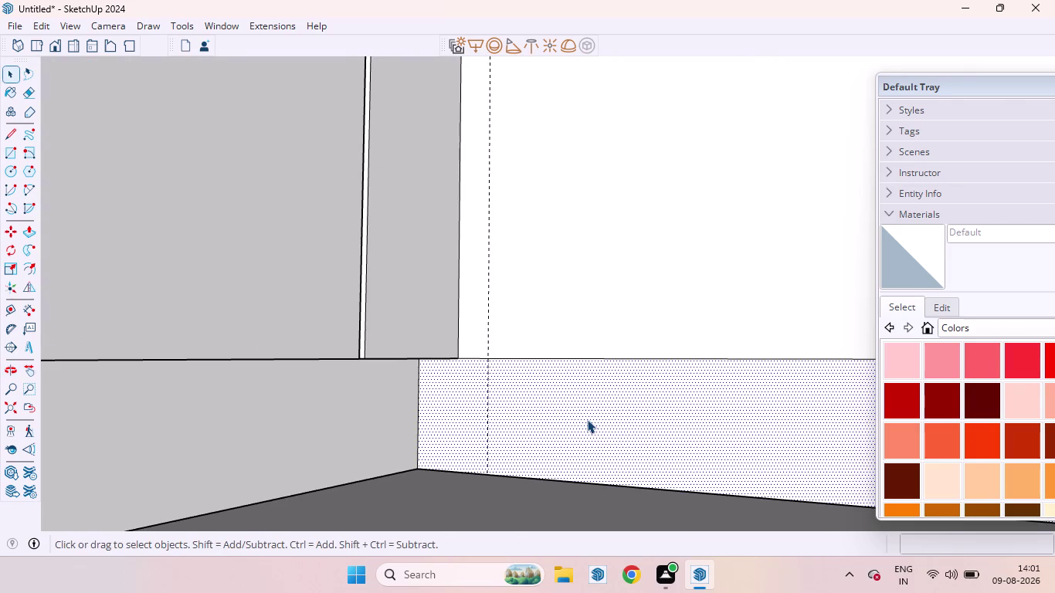
key(p)
drag(585, 423, 596, 416)
key(1)
key(Return)
Repeat the 1-inch offset on both narrow end faces, then return to Select.
scroll(down, 3)
scroll(down, 3)
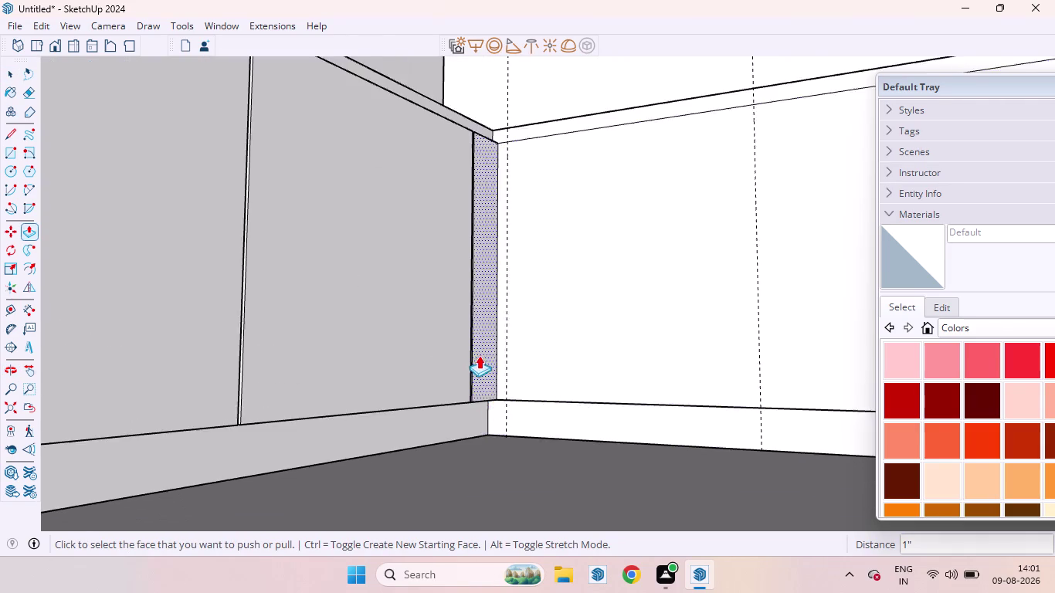
scroll(down, 3)
middle_drag(502, 382, 718, 470)
scroll(down, 3)
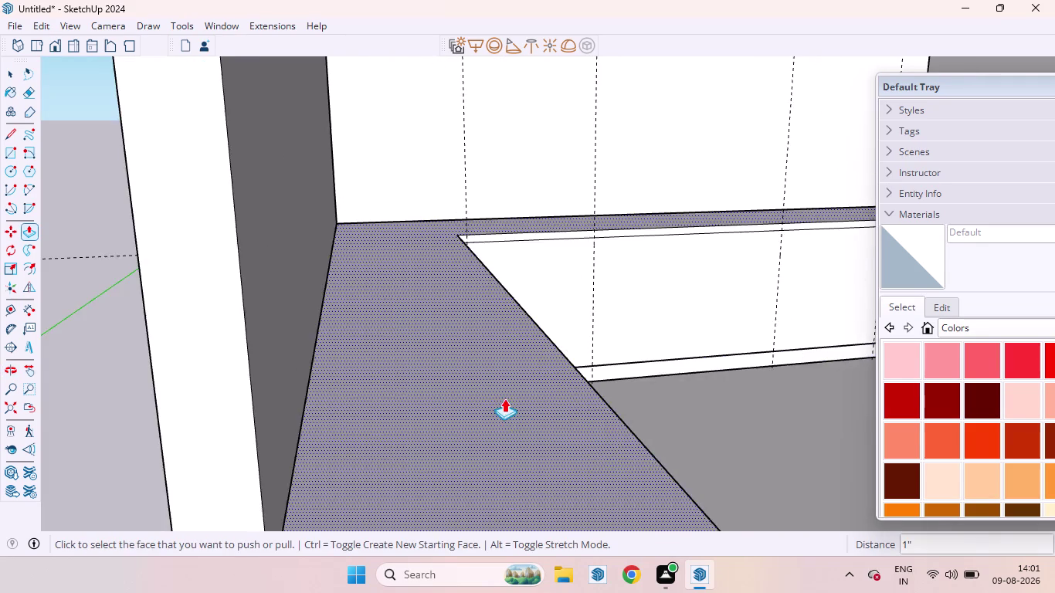
scroll(down, 3)
scroll(up, 3)
scroll(up, 3)
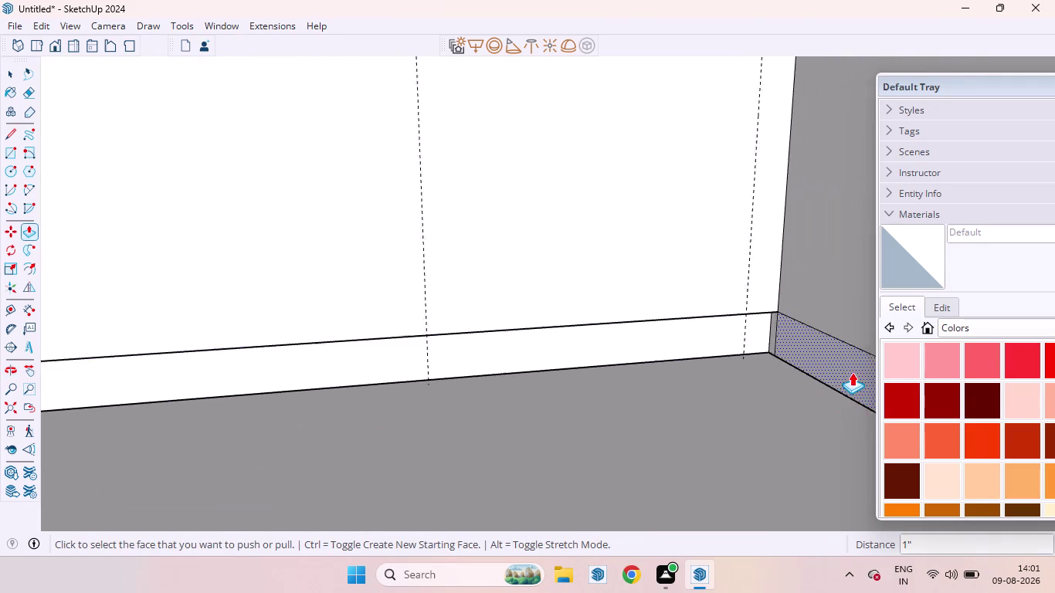
scroll(up, 3)
double_click(829, 368)
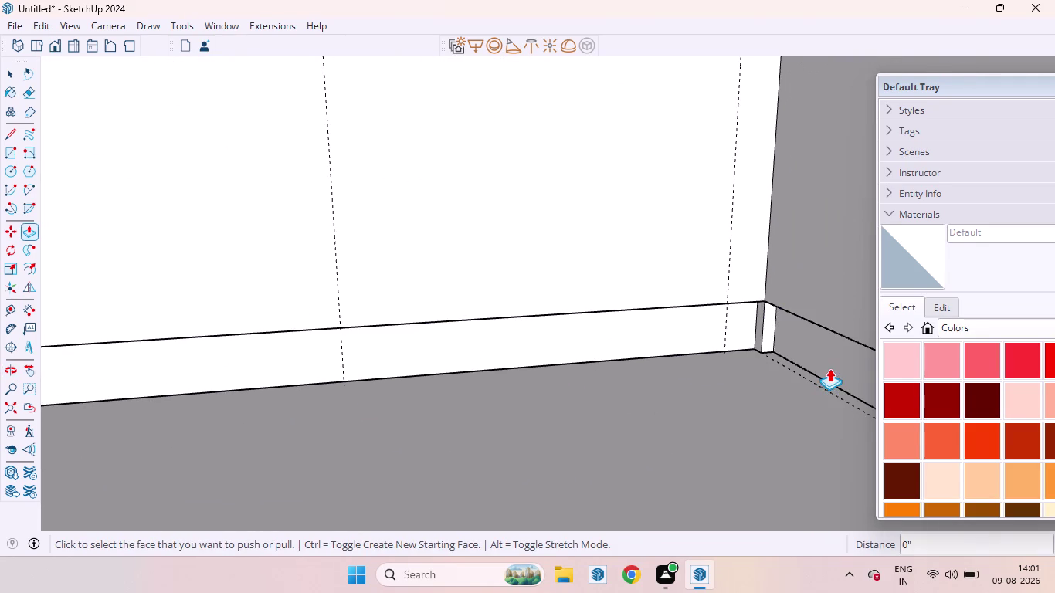
scroll(up, 3)
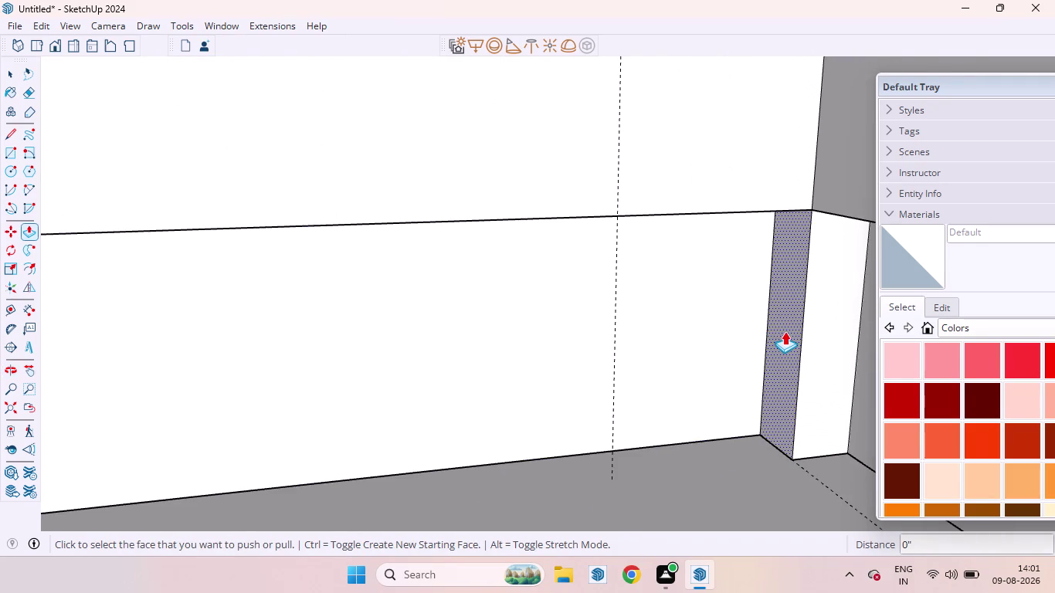
double_click(785, 332)
scroll(down, 3)
scroll(up, 3)
scroll(down, 3)
scroll(down, 3)
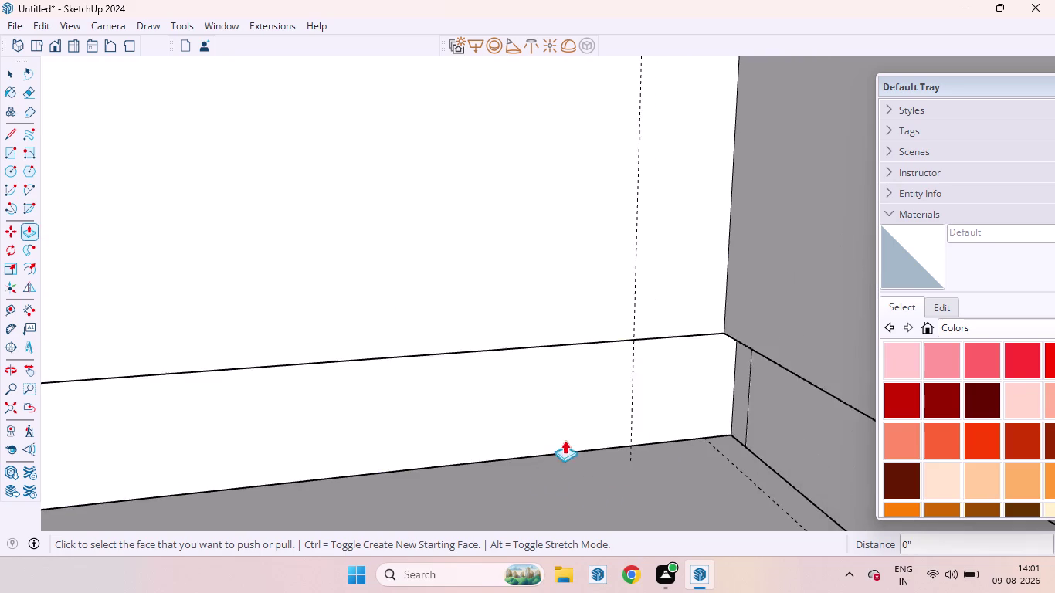
scroll(down, 3)
scroll(down, 3)
scroll(down, 3)
scroll(down, 3)
scroll(down, 3)
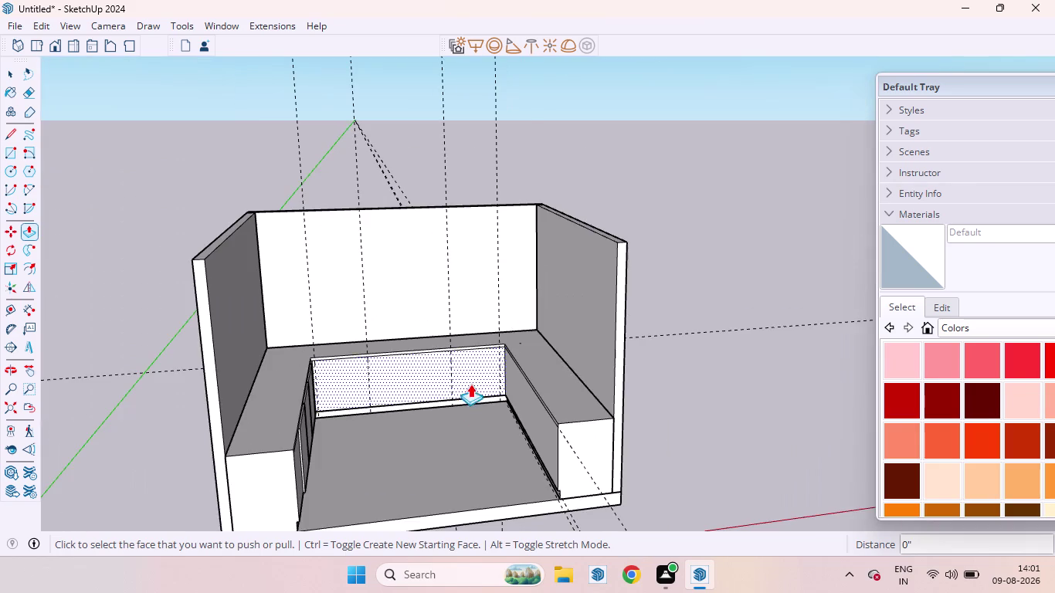
middle_drag(472, 421, 428, 379)
key(space)
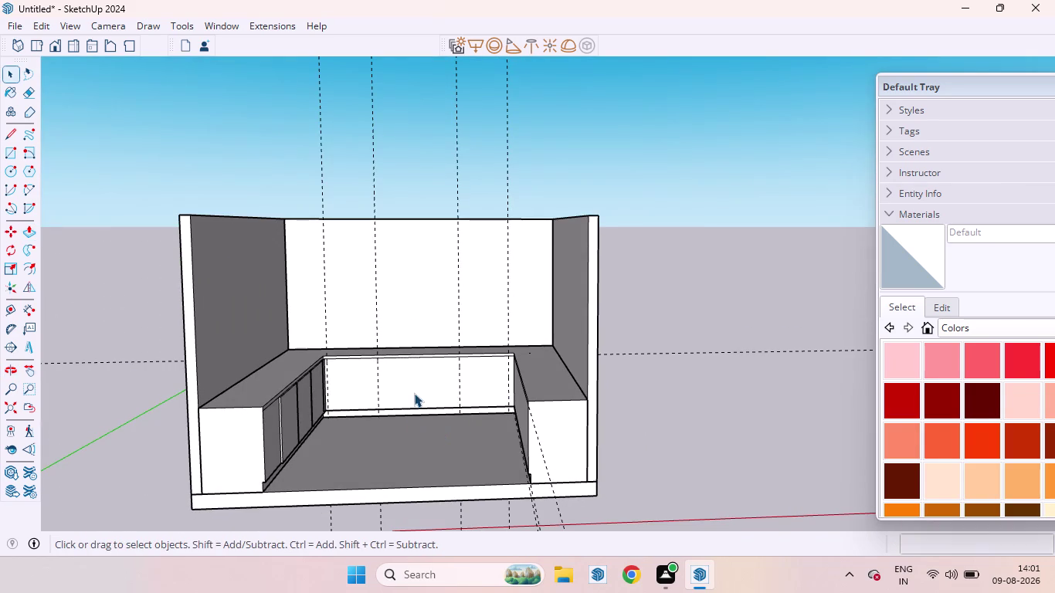
Orbit to look along the back panel and select its face.
scroll(up, 3)
scroll(up, 3)
scroll(up, 3)
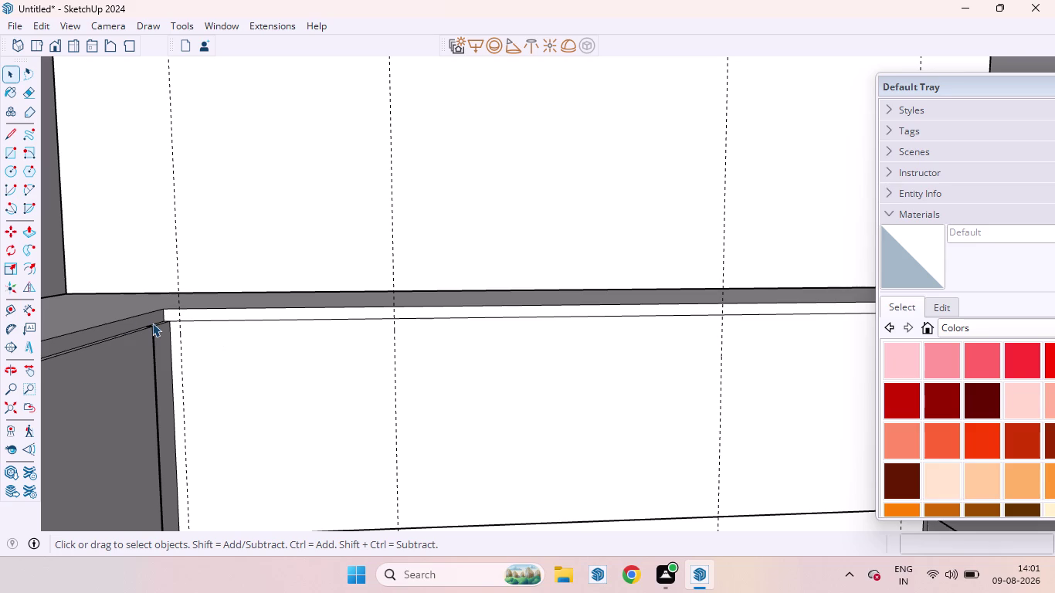
scroll(down, 3)
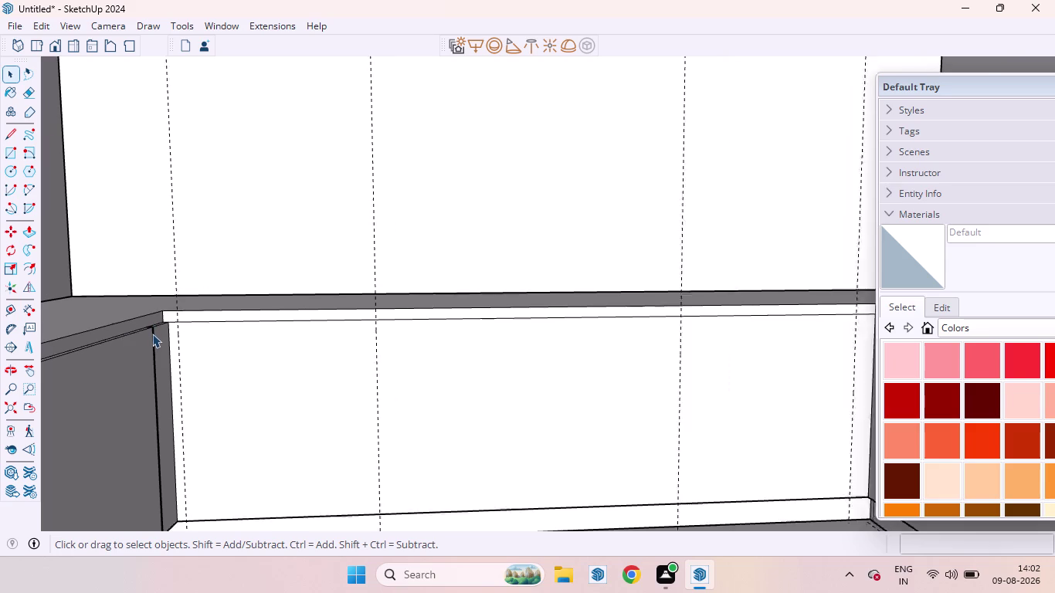
scroll(down, 3)
scroll(down, 3)
scroll(down, 3)
middle_drag(187, 351, 272, 368)
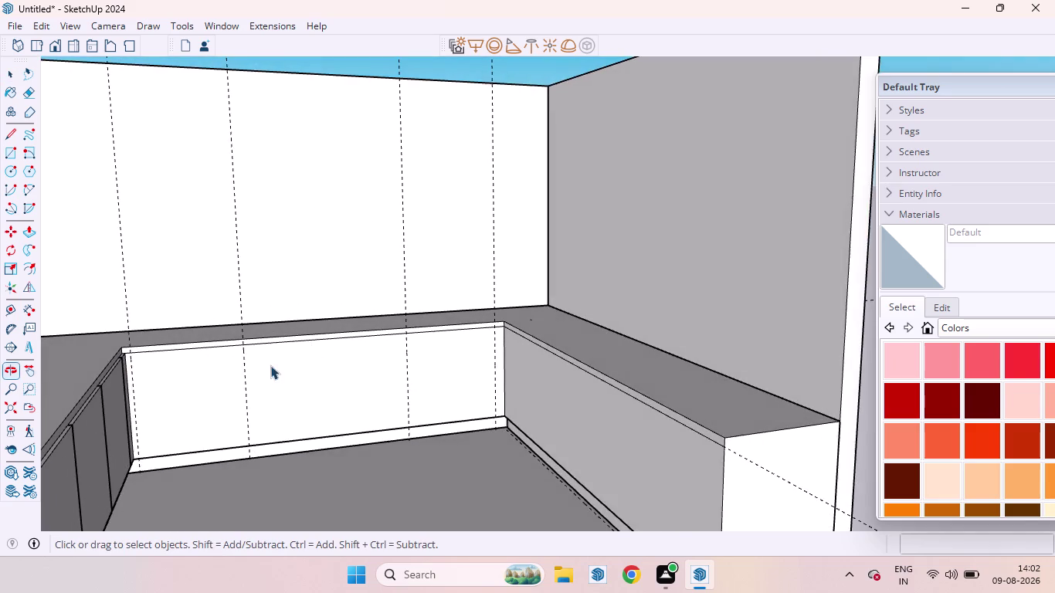
scroll(down, 3)
scroll(up, 3)
scroll(up, 3)
click(198, 395)
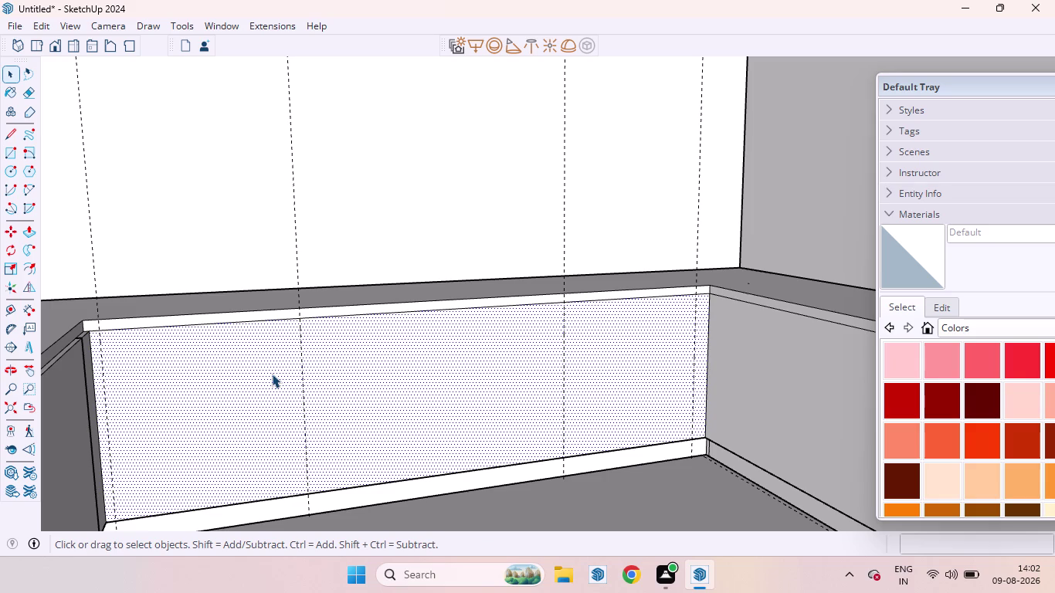
Draw a narrow rectangle from the panel's top-left corner down to near its bottom.
key(r)
scroll(up, 3)
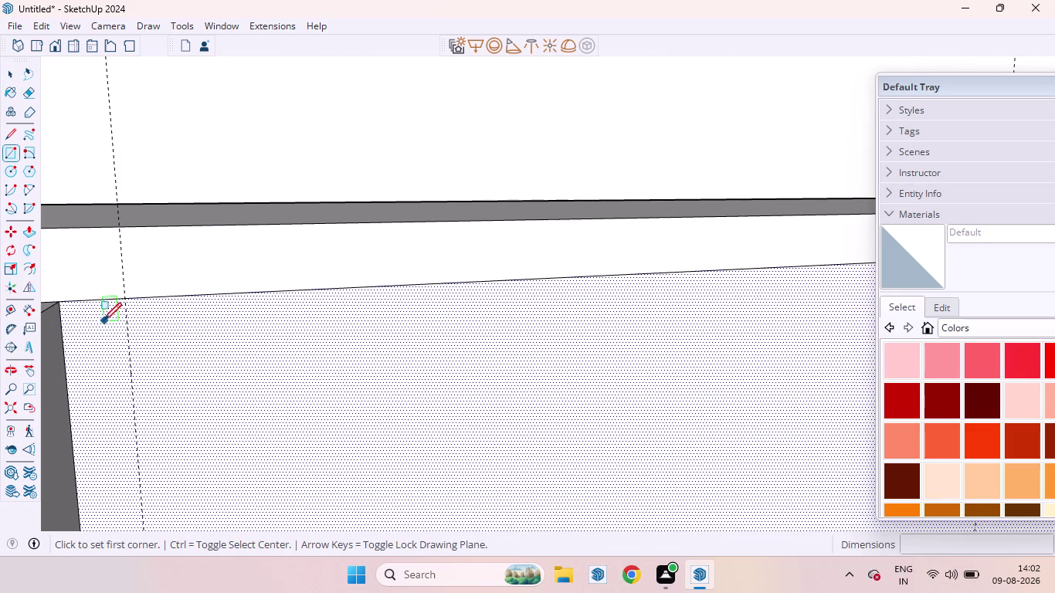
click(59, 307)
scroll(down, 3)
scroll(down, 3)
scroll(up, 3)
scroll(down, 3)
scroll(down, 3)
scroll(up, 3)
scroll(down, 3)
scroll(down, 3)
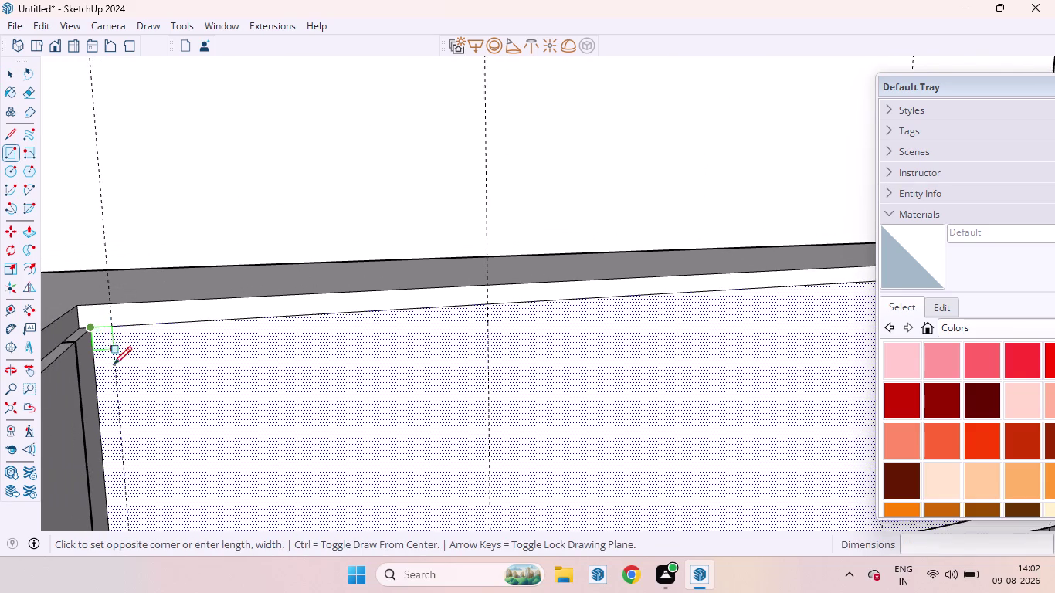
scroll(down, 3)
scroll(down, 3)
scroll(down, 3)
scroll(up, 3)
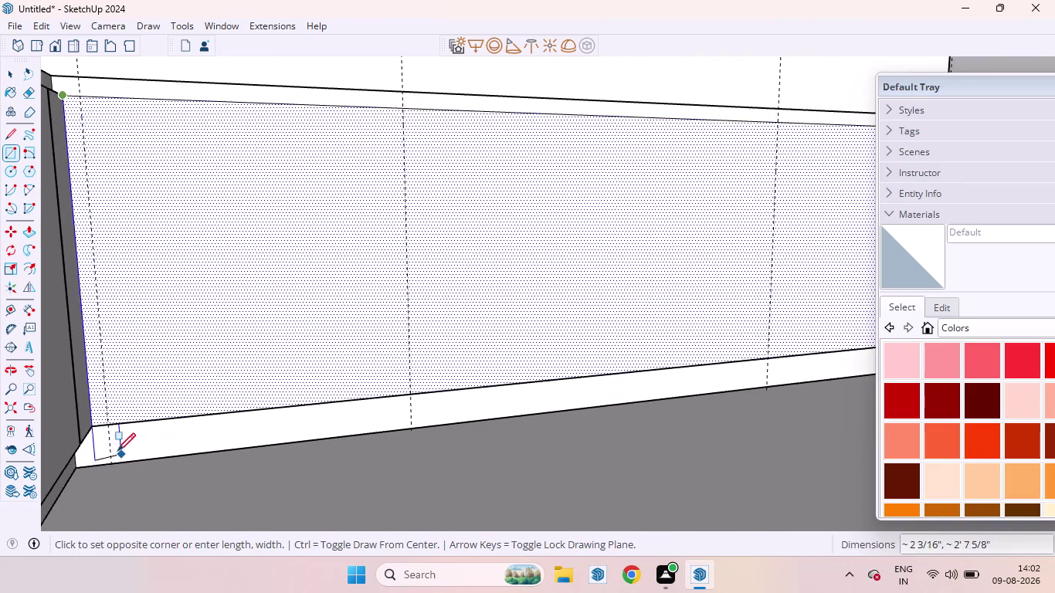
scroll(up, 3)
click(95, 398)
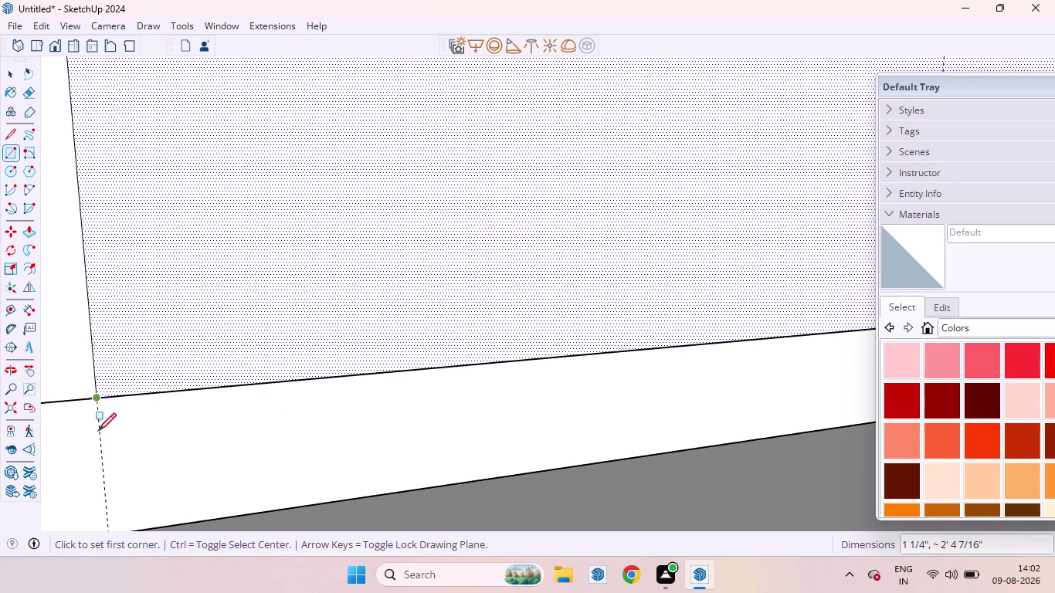
key(space)
scroll(down, 3)
scroll(down, 3)
scroll(down, 3)
scroll(up, 3)
scroll(down, 3)
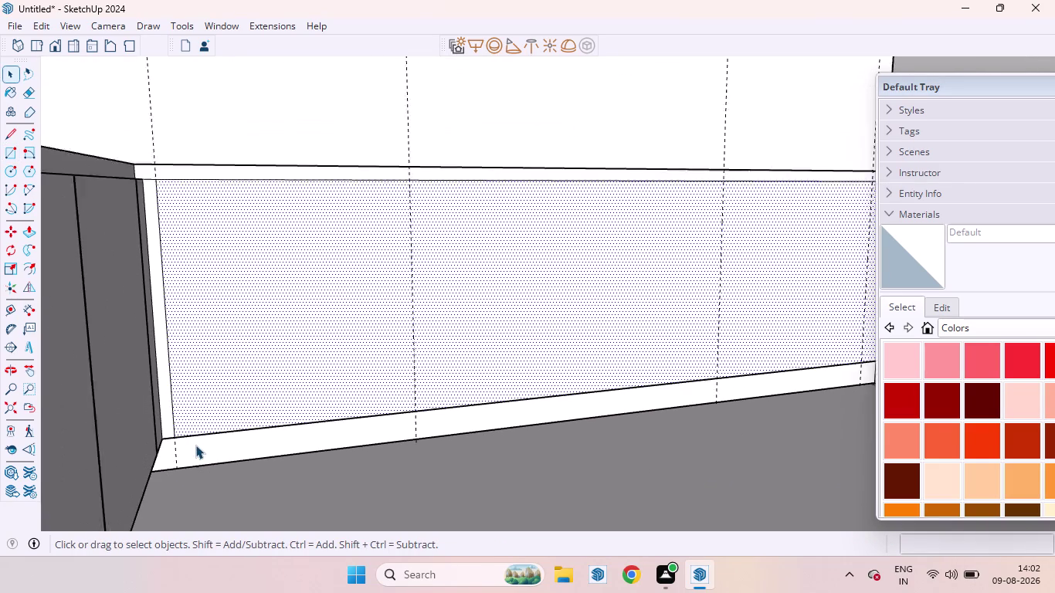
scroll(up, 3)
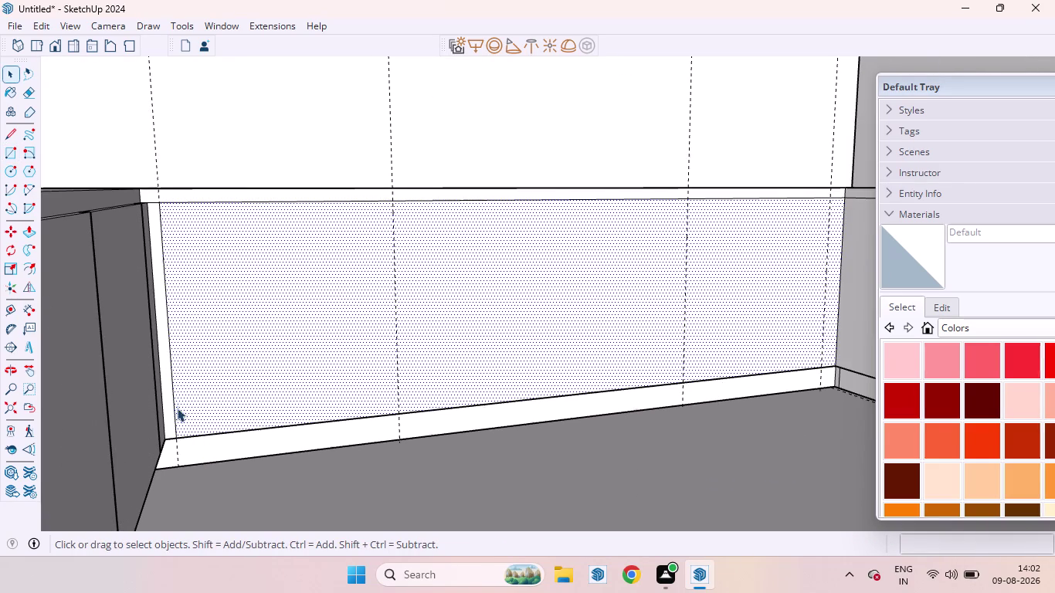
scroll(up, 3)
scroll(up, 3)
scroll(down, 3)
scroll(up, 3)
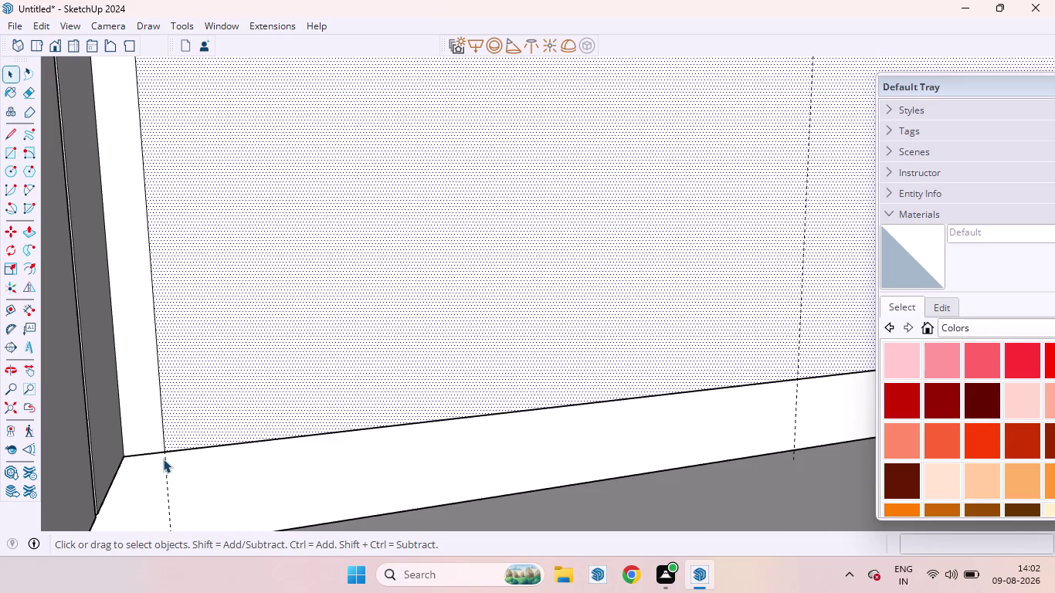
scroll(up, 3)
Copy the strip's vertical edge 6 mm over with Move, then select the copied line.
click(164, 447)
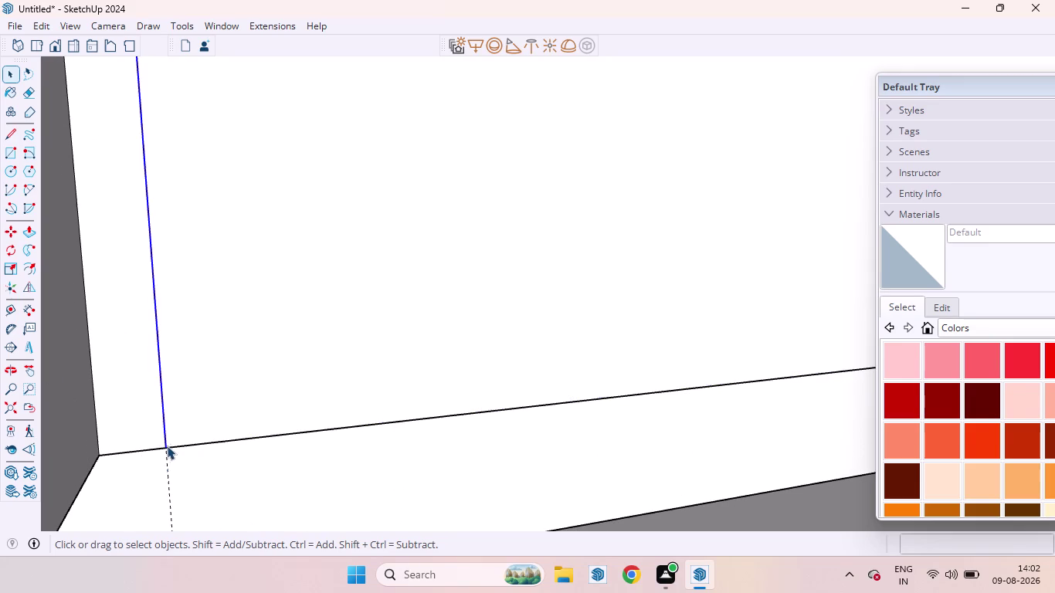
key(m)
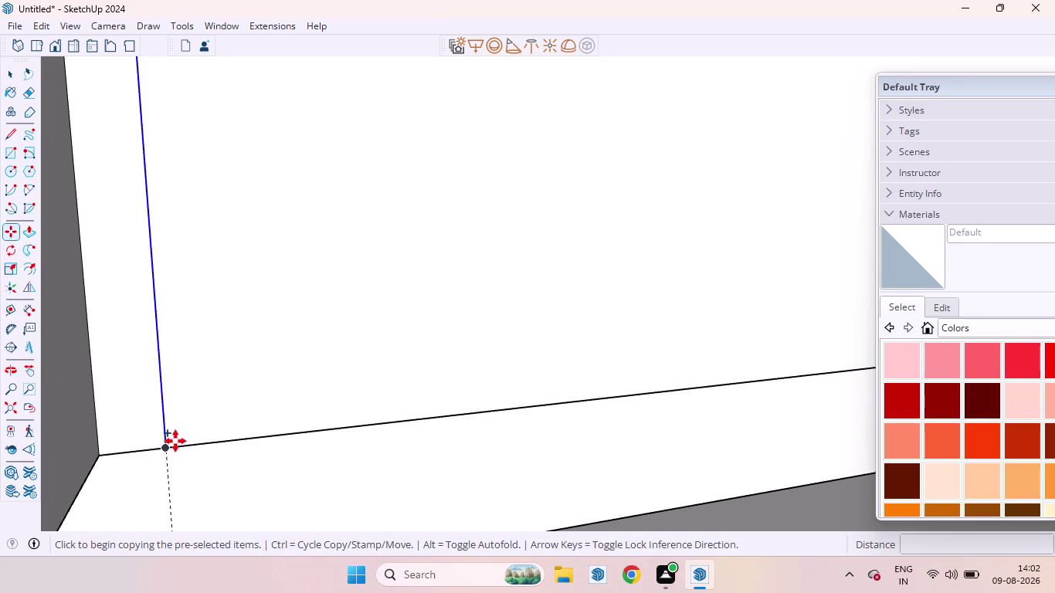
click(168, 449)
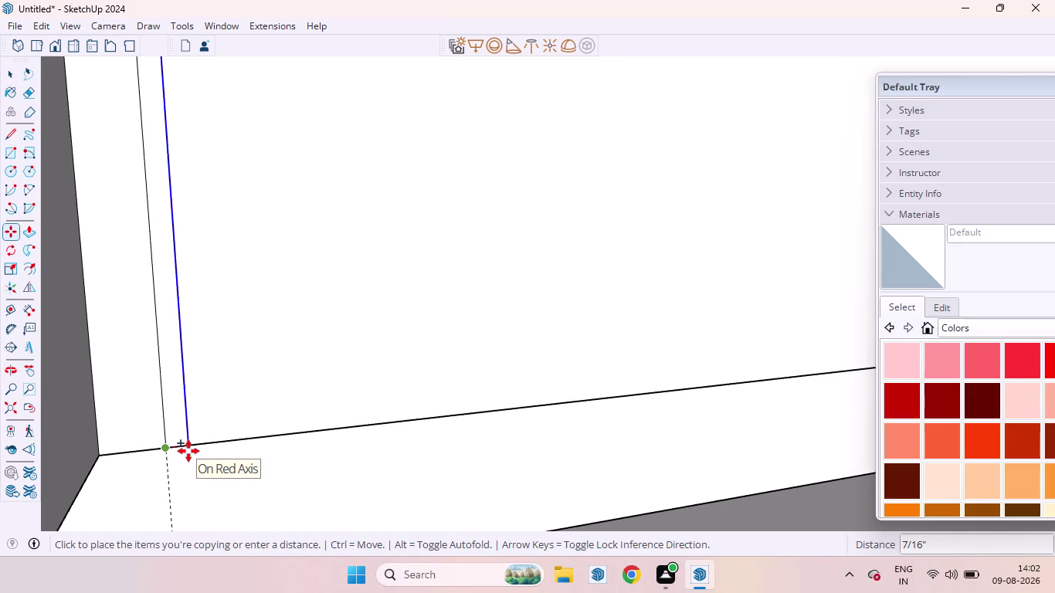
key(6)
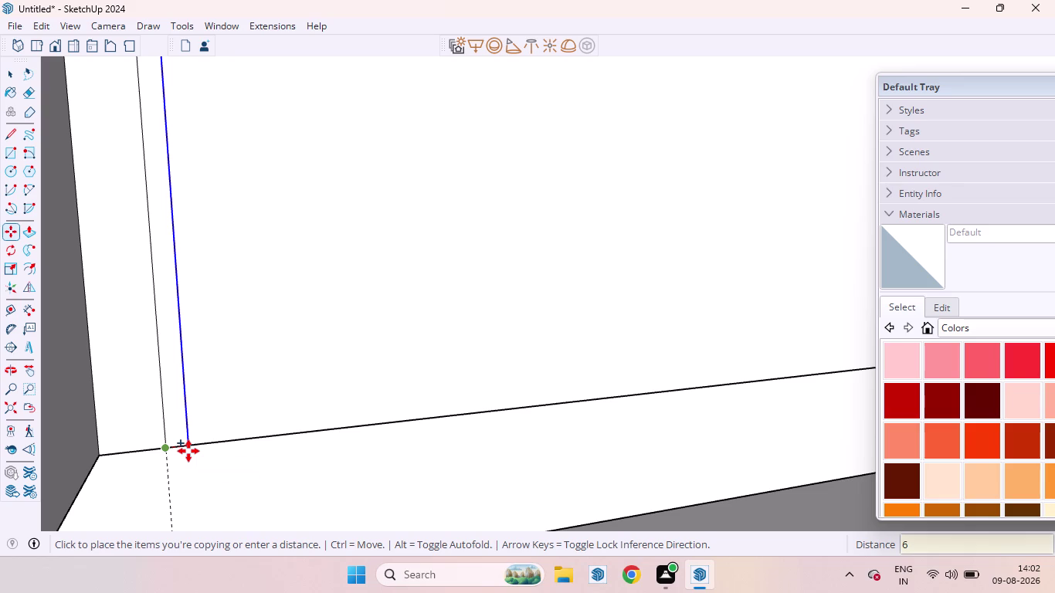
text(MM)
key(Return)
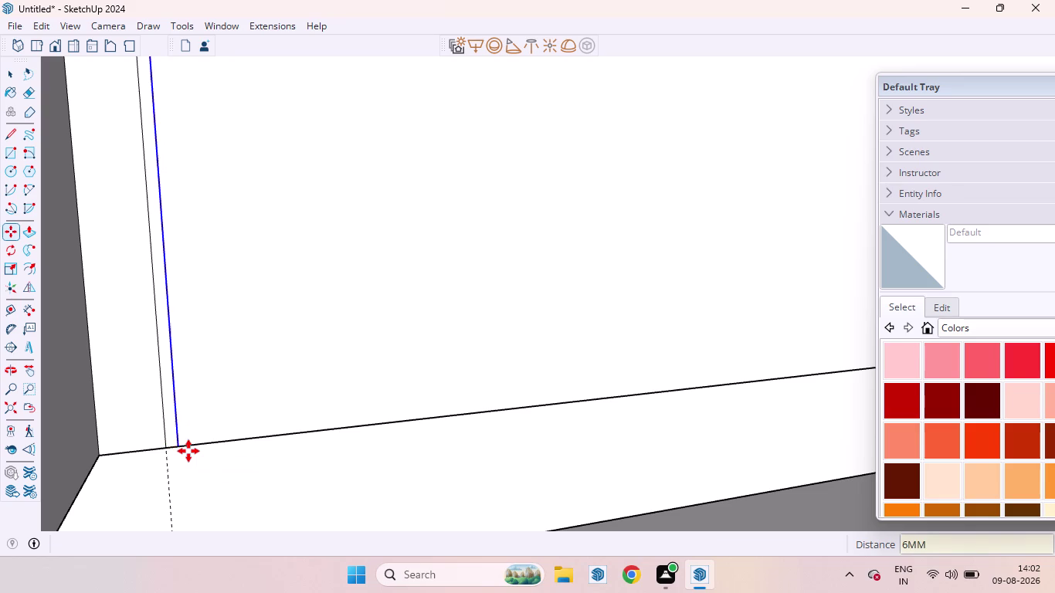
scroll(down, 3)
scroll(up, 3)
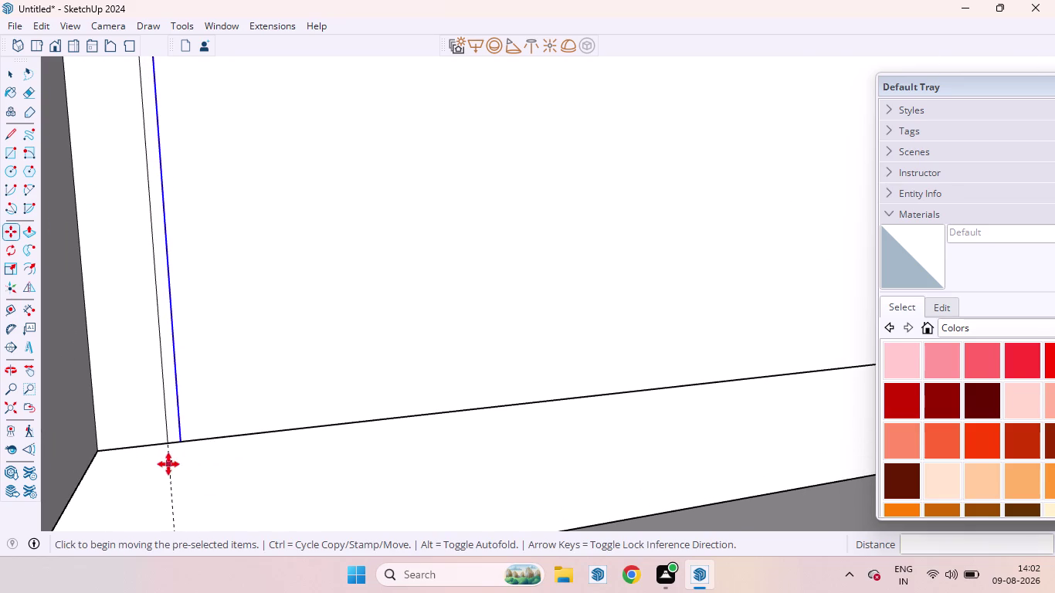
key(space)
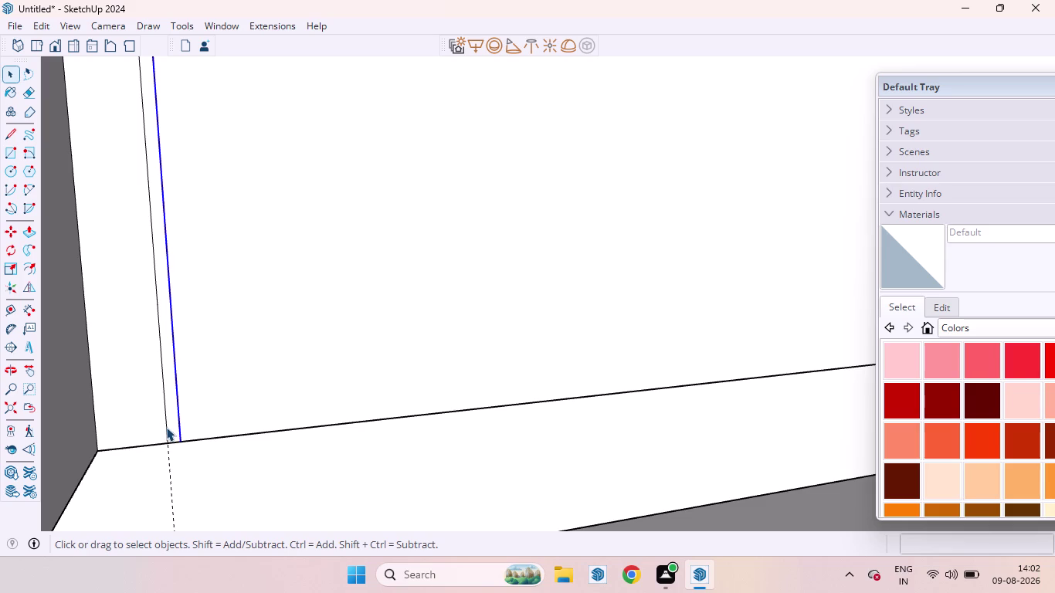
click(166, 427)
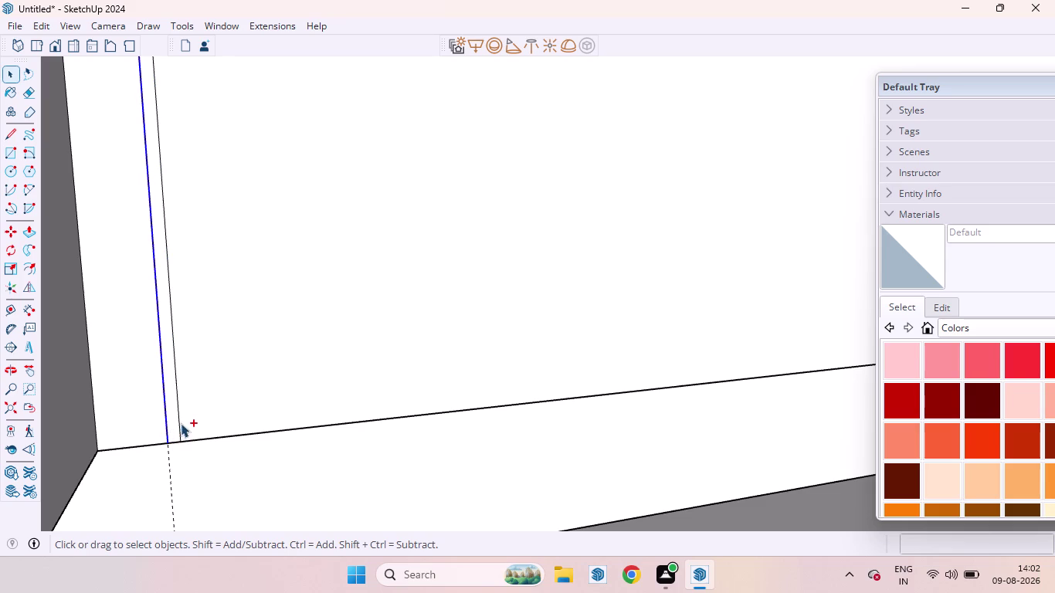
Select both vertical lines and copy the pair along the back wall, undoing two misplaced shifts.
click(181, 423)
key(m)
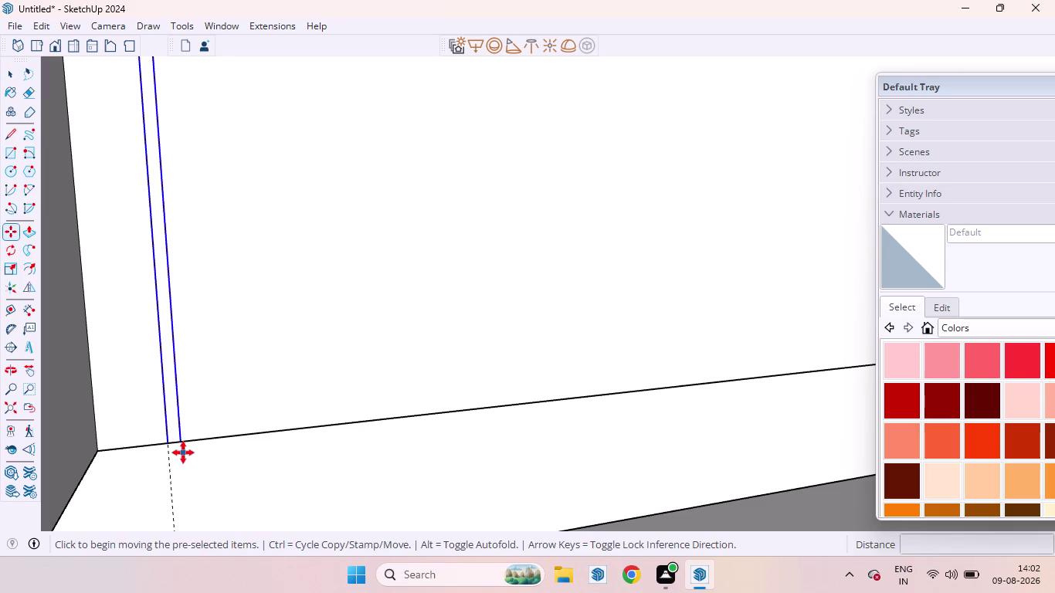
scroll(up, 3)
scroll(up, 3)
click(173, 437)
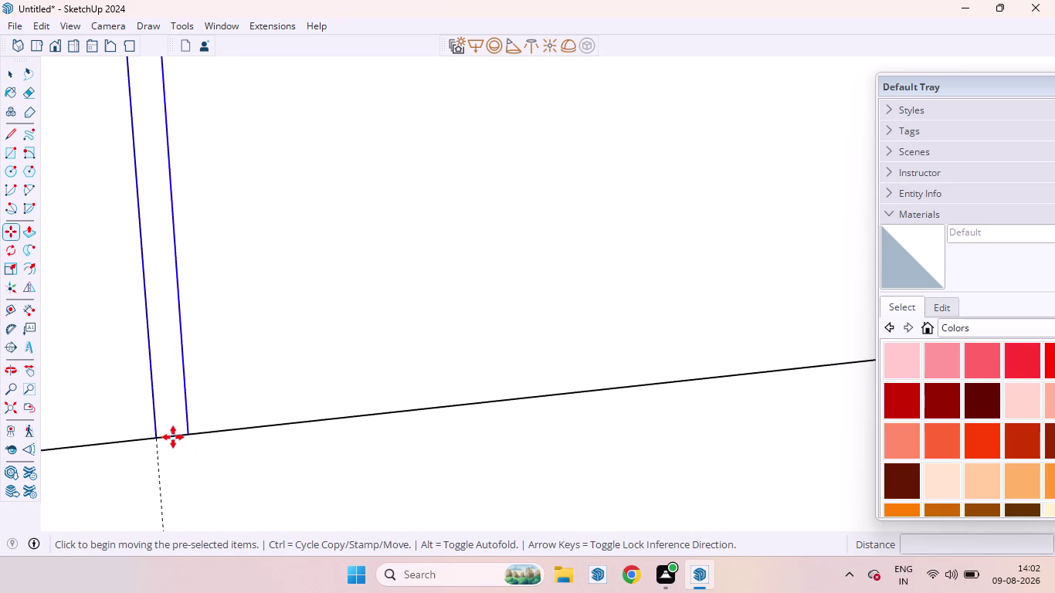
scroll(down, 3)
scroll(down, 3)
scroll(down, 3)
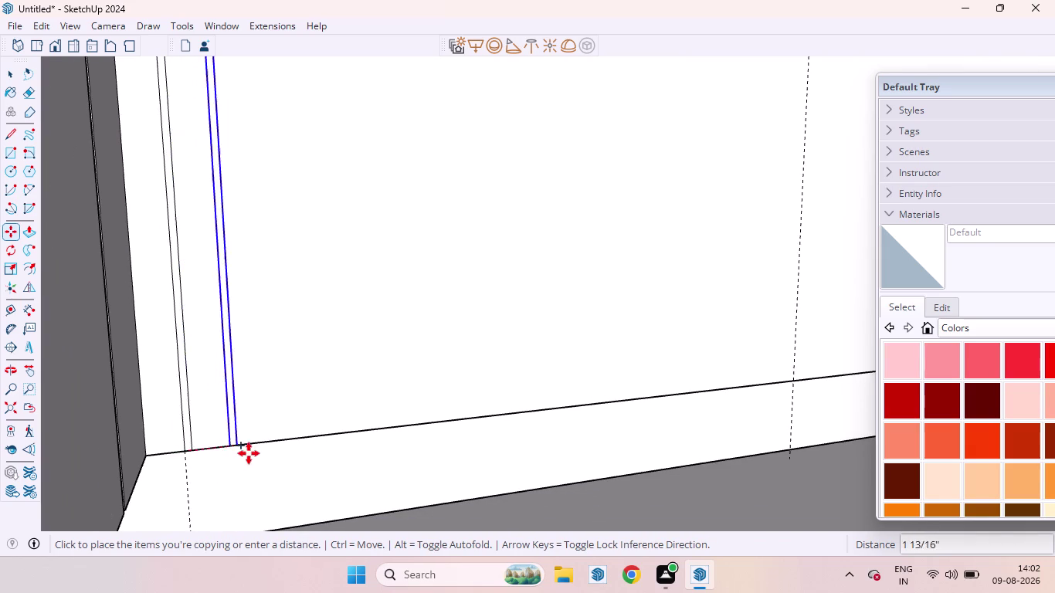
scroll(down, 3)
scroll(down, 3)
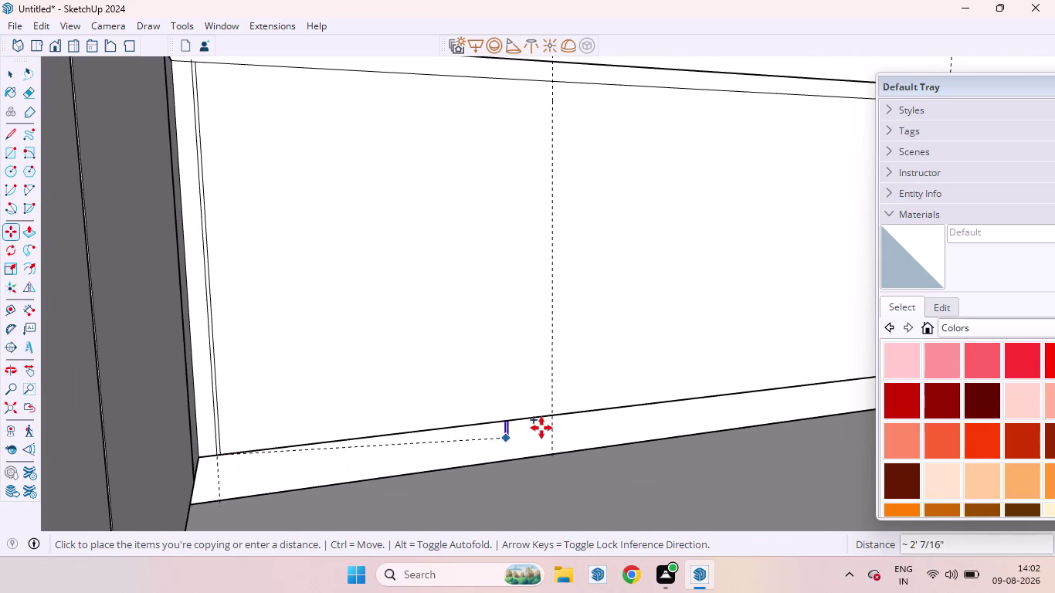
scroll(up, 3)
scroll(down, 3)
scroll(up, 3)
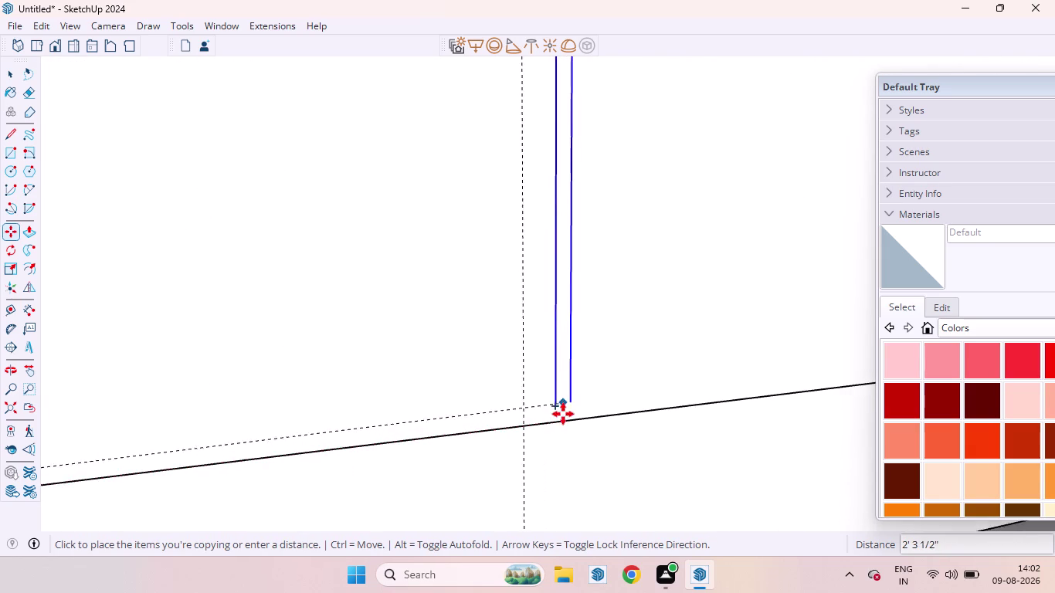
scroll(up, 3)
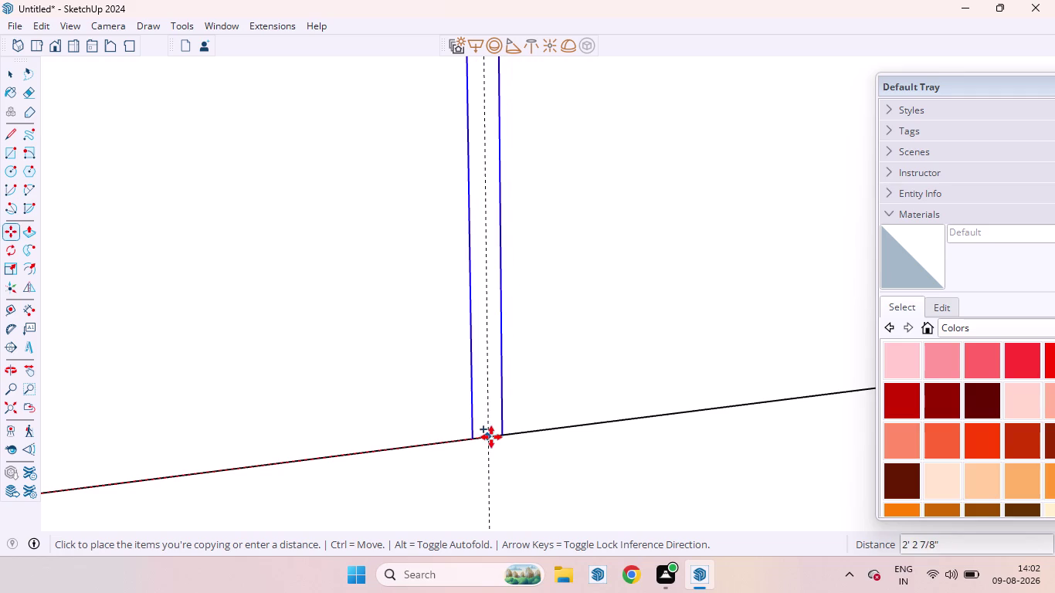
middle_drag(491, 437, 369, 435)
scroll(up, 3)
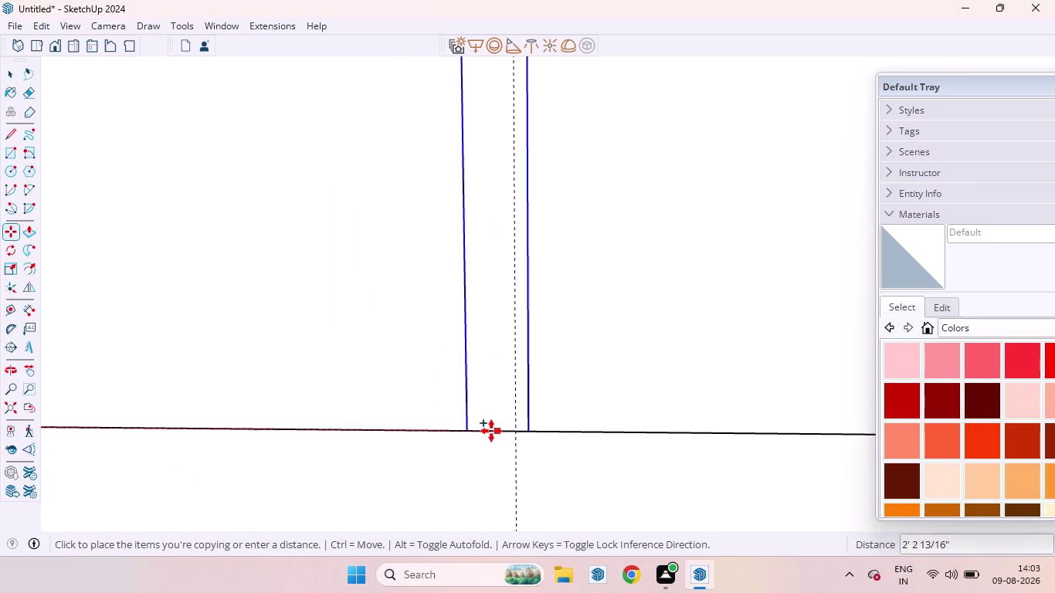
click(517, 434)
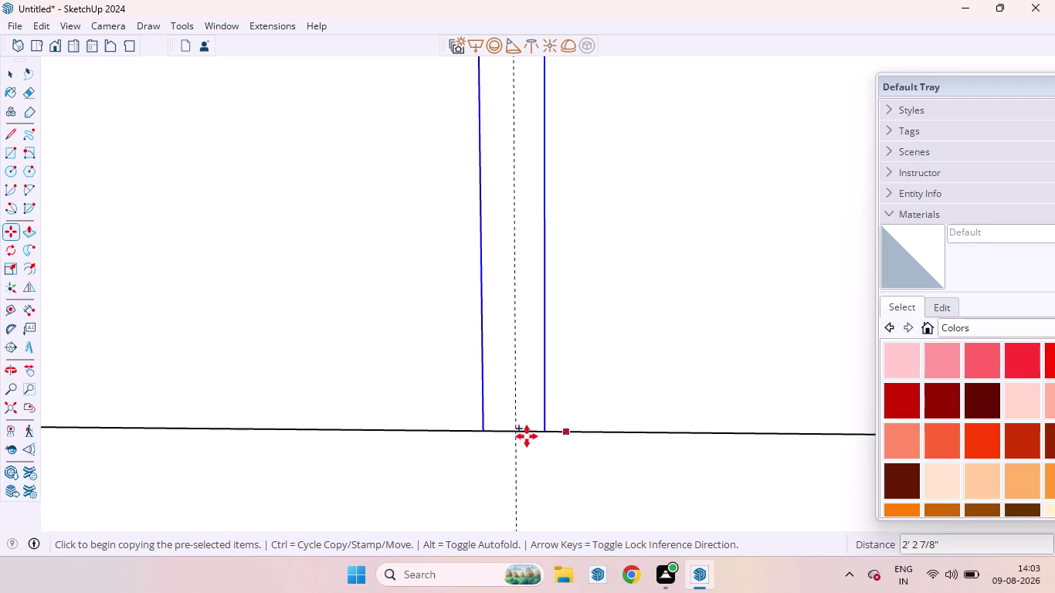
drag(517, 433, 694, 423)
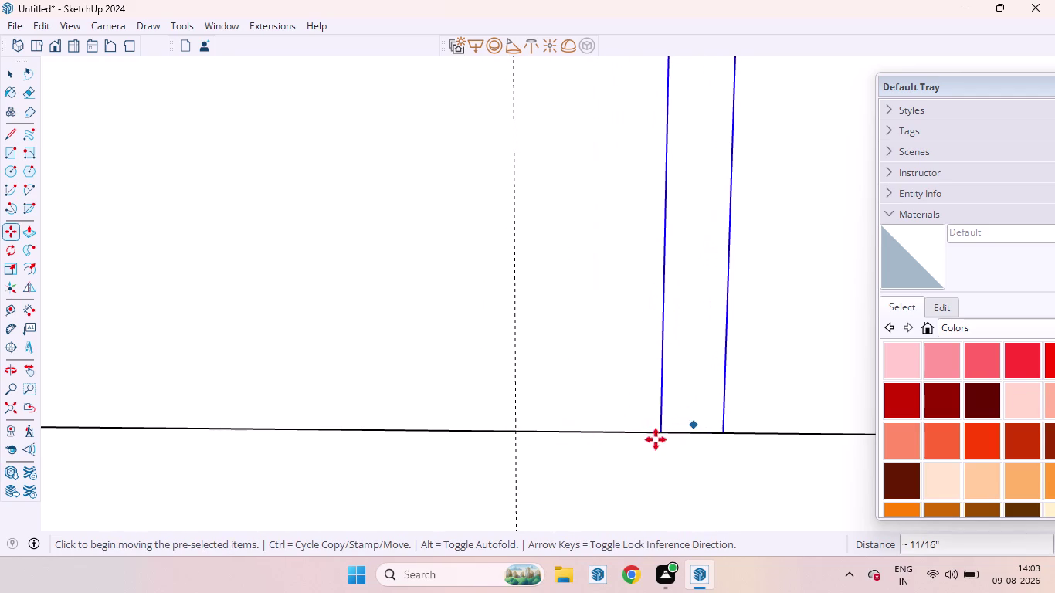
key(ctrl+z)
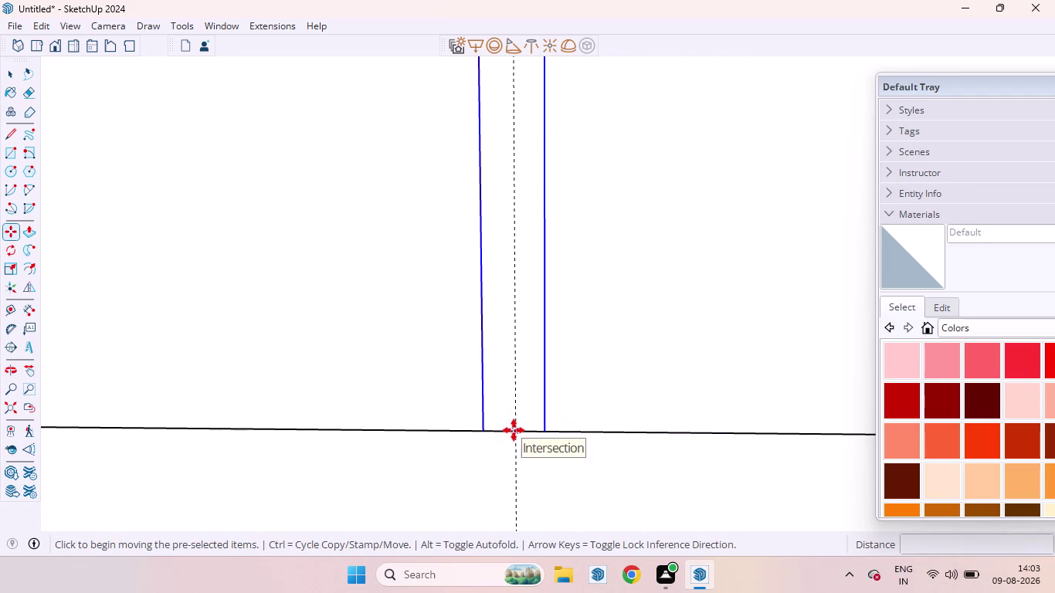
drag(514, 430, 565, 430)
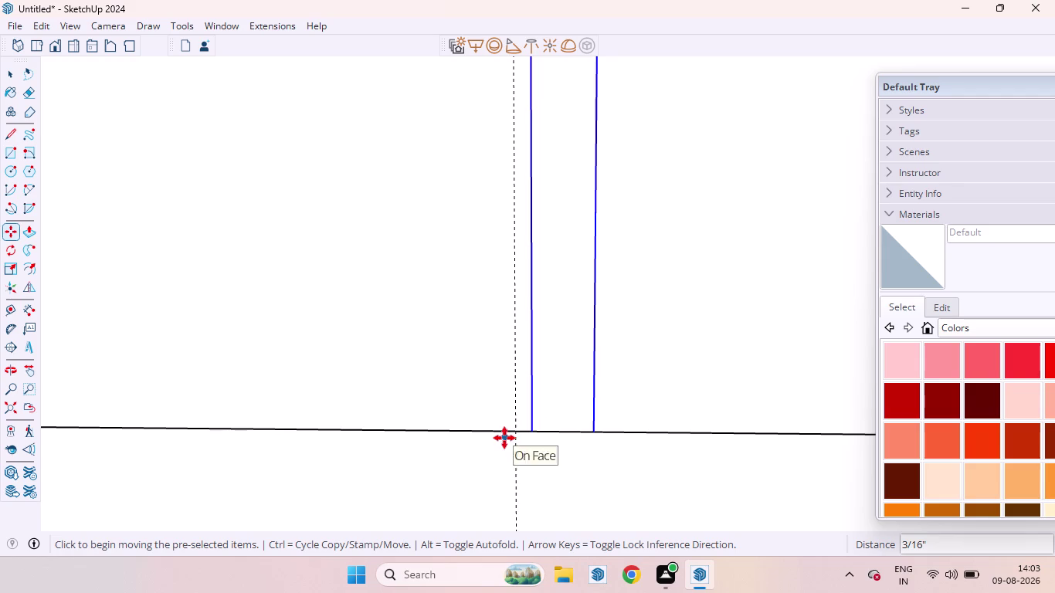
key(ctrl+z)
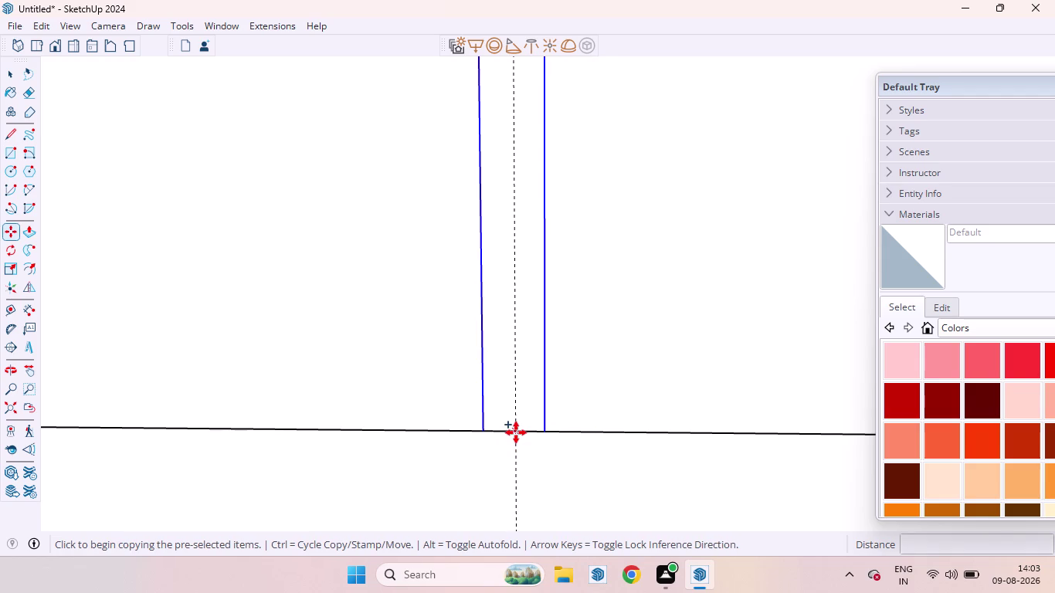
Copy the line pair further along the wall and settle its position.
drag(516, 432, 594, 422)
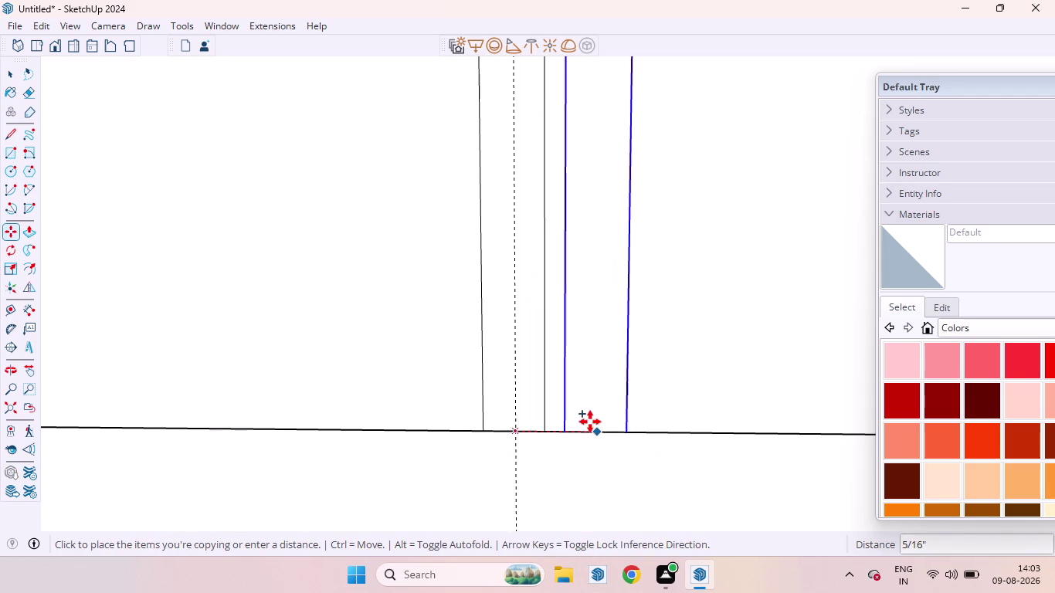
drag(594, 422, 468, 450)
scroll(down, 3)
scroll(down, 3)
scroll(down, 3)
scroll(down, 3)
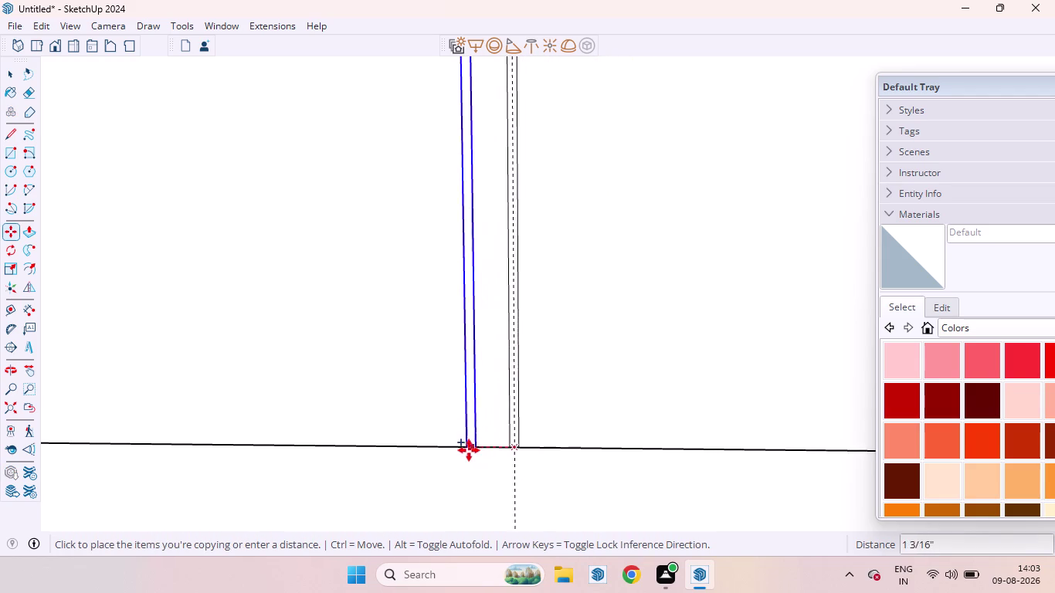
drag(469, 450, 461, 454)
scroll(down, 3)
scroll(down, 3)
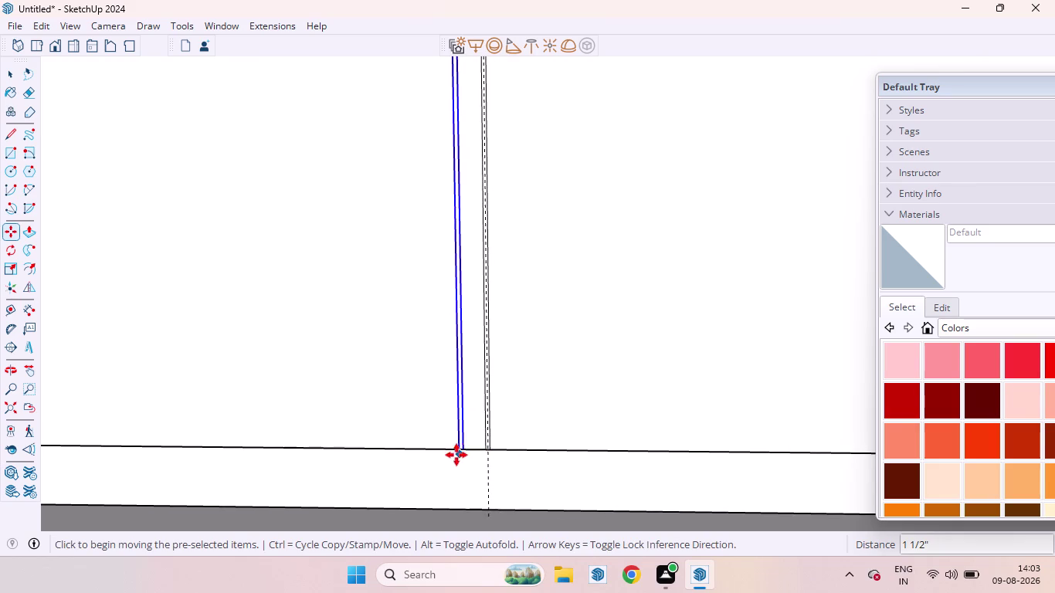
scroll(up, 3)
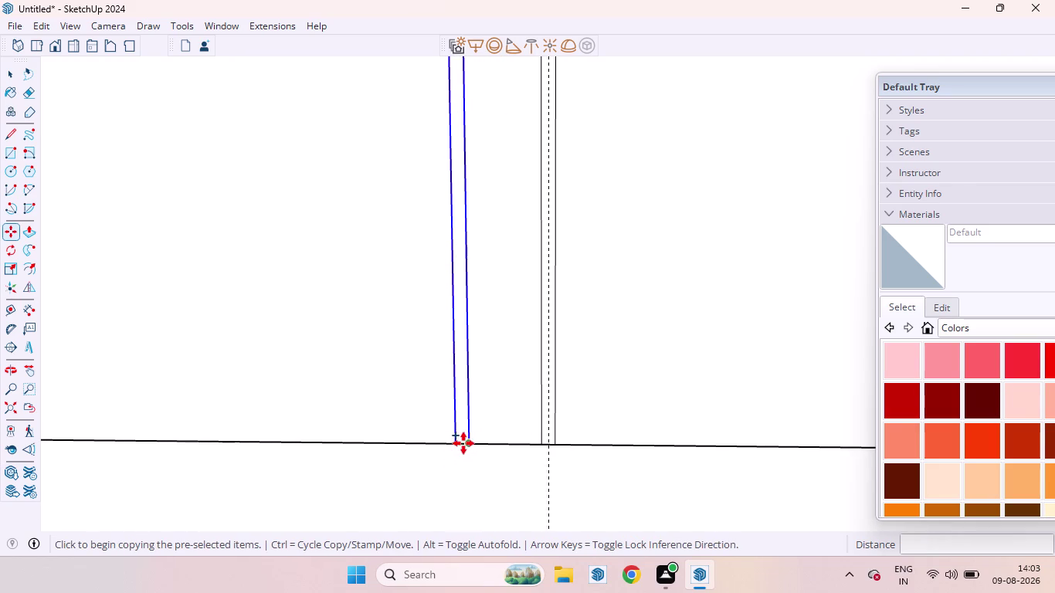
scroll(up, 3)
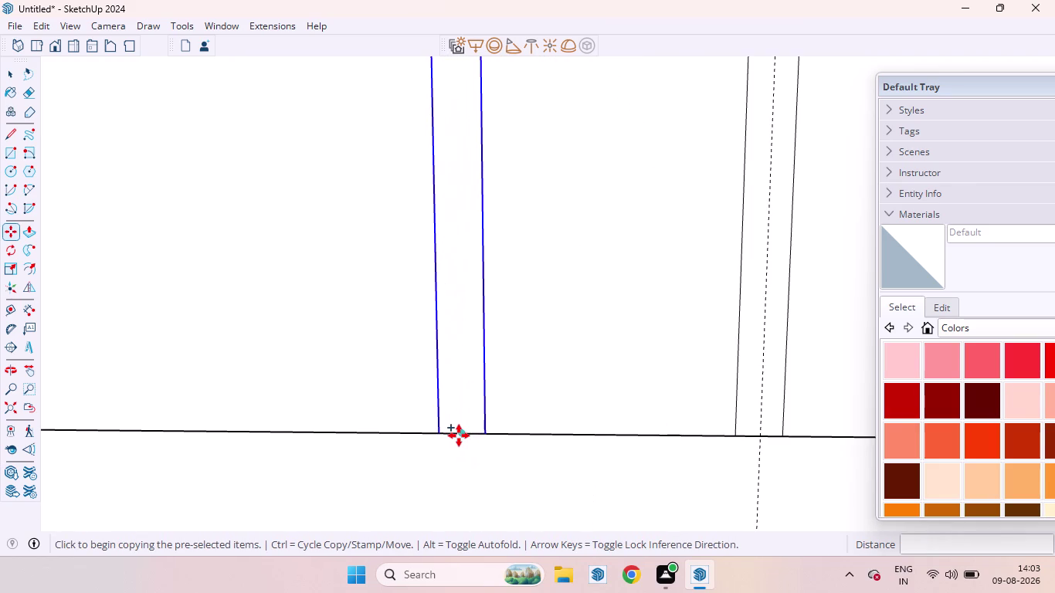
Copy the line pair again and place it on the next guide line.
click(459, 435)
scroll(down, 3)
scroll(down, 3)
scroll(up, 3)
scroll(down, 3)
scroll(up, 3)
scroll(down, 3)
scroll(down, 3)
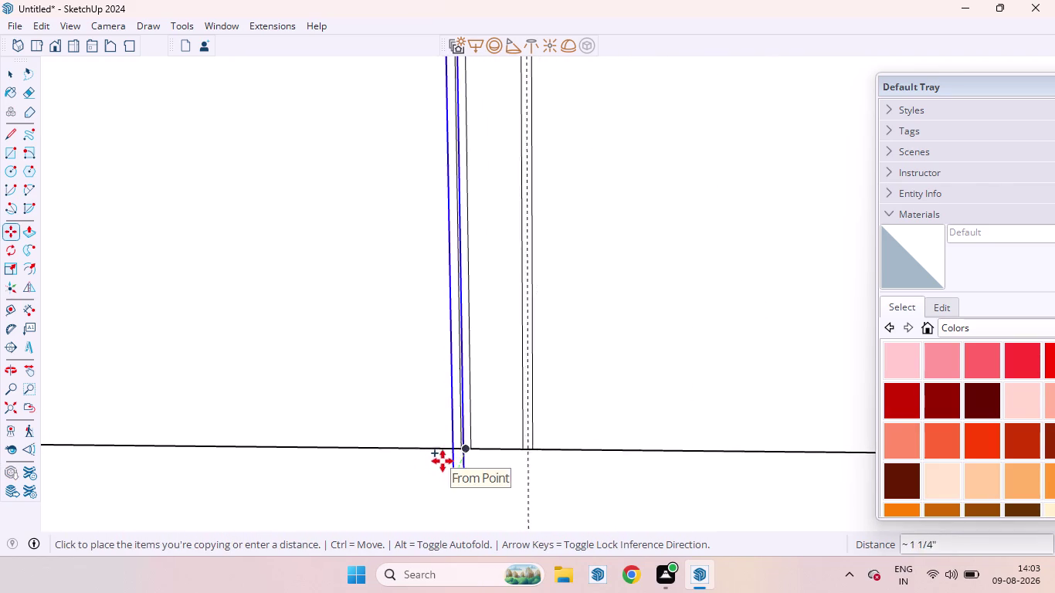
scroll(down, 3)
scroll(down, 3)
scroll(down, 3)
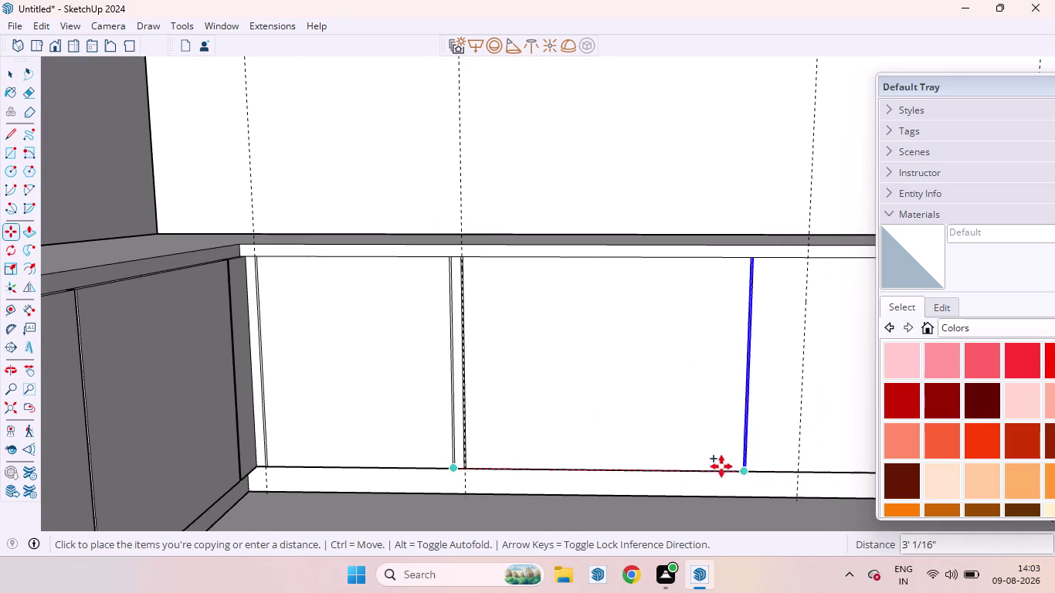
scroll(down, 3)
scroll(up, 3)
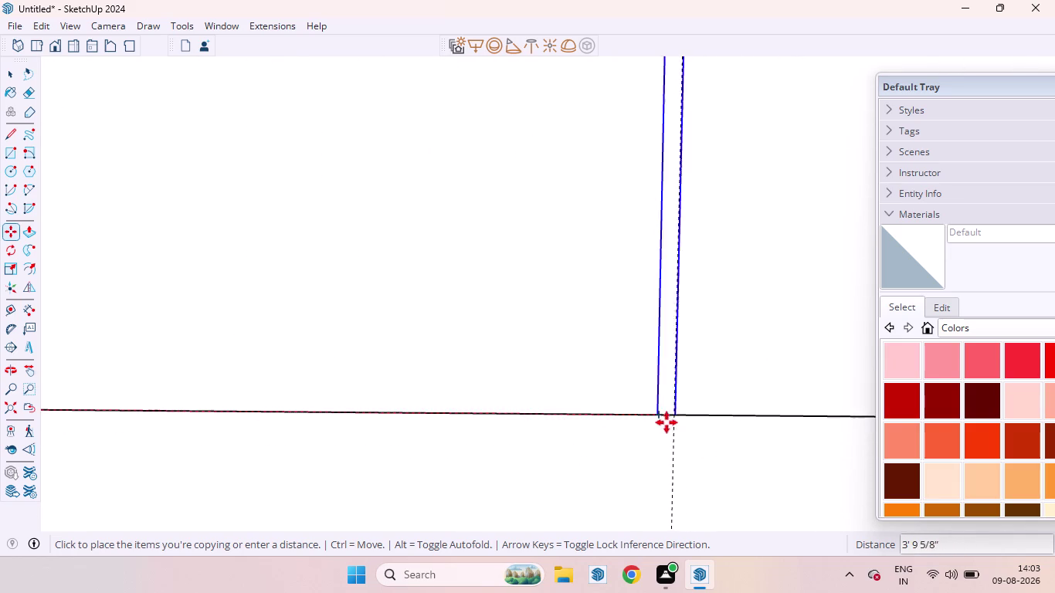
scroll(up, 3)
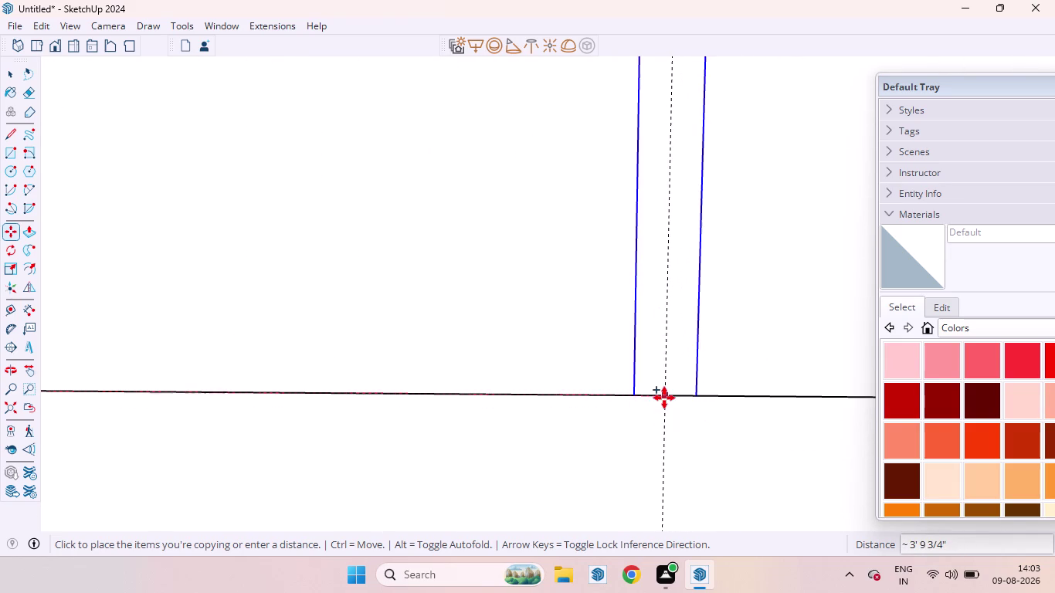
click(664, 394)
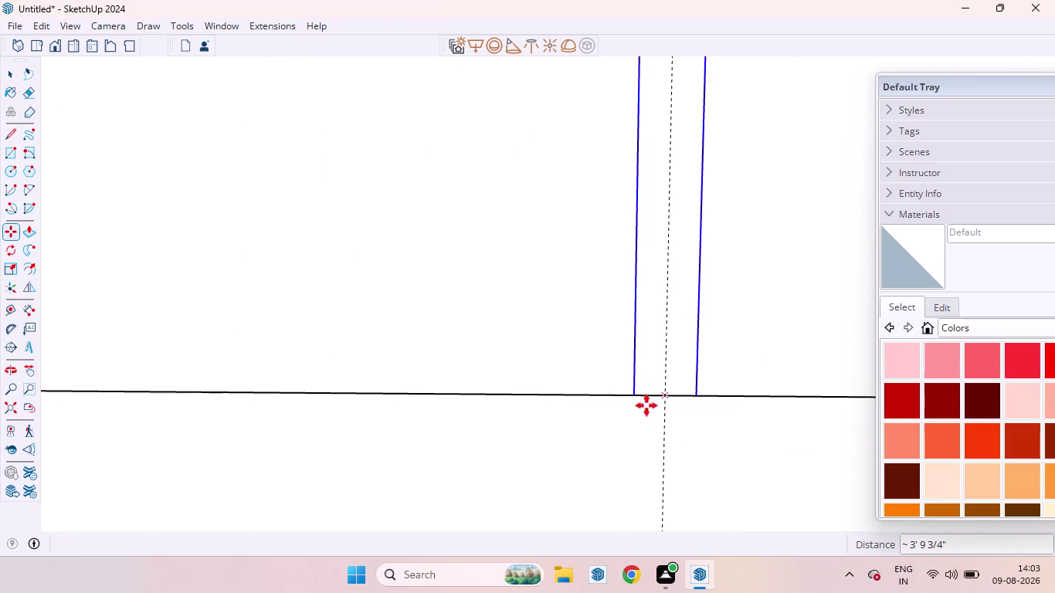
scroll(down, 3)
scroll(up, 3)
scroll(down, 3)
scroll(down, 3)
scroll(down, 3)
scroll(down, 3)
scroll(up, 3)
scroll(down, 3)
scroll(down, 3)
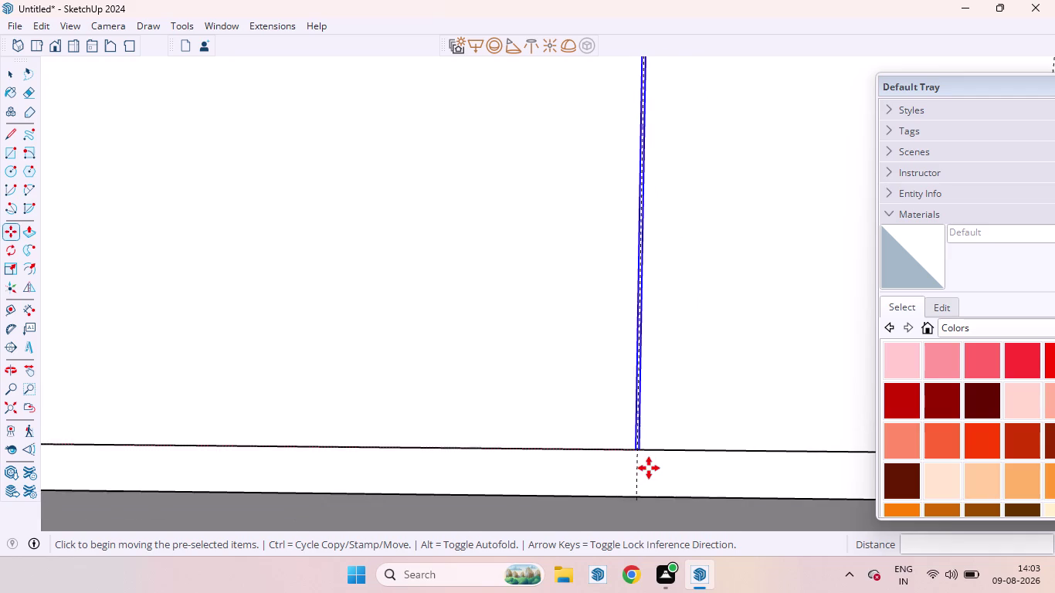
scroll(down, 3)
scroll(down, 3)
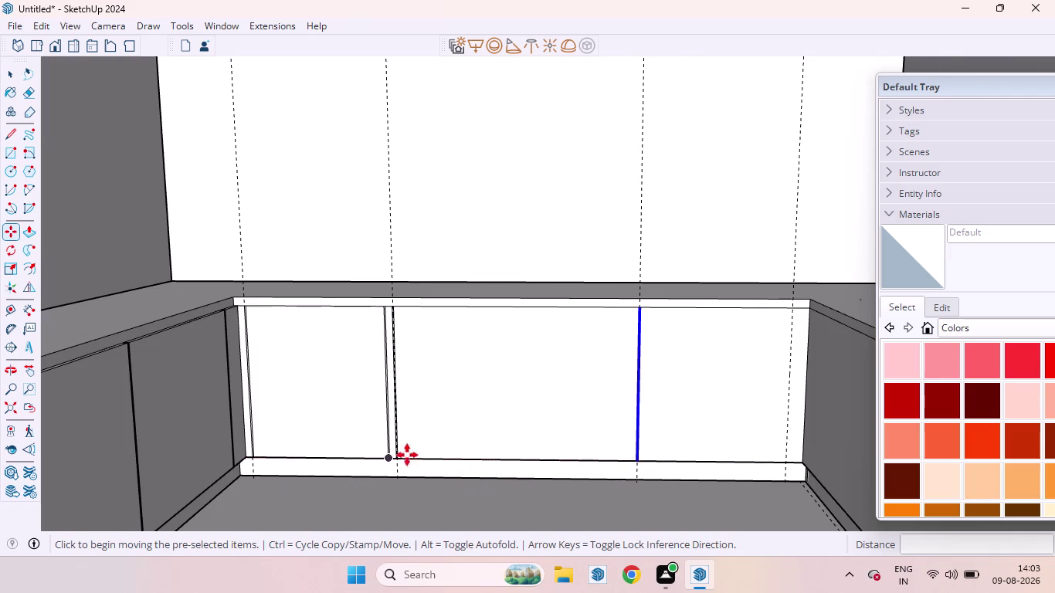
scroll(up, 3)
scroll(up, 3)
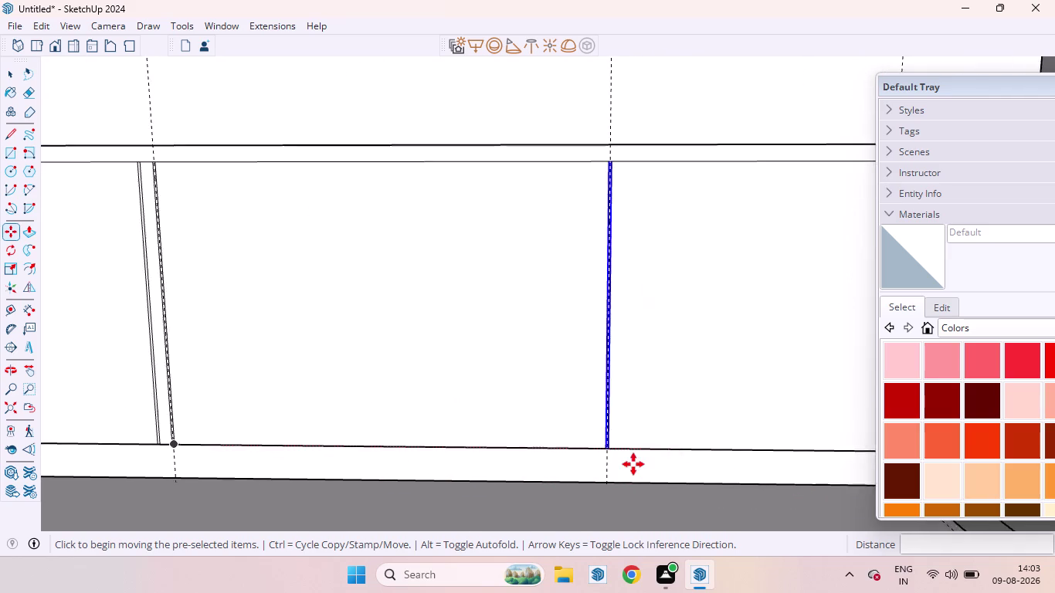
scroll(up, 3)
scroll(up, 3)
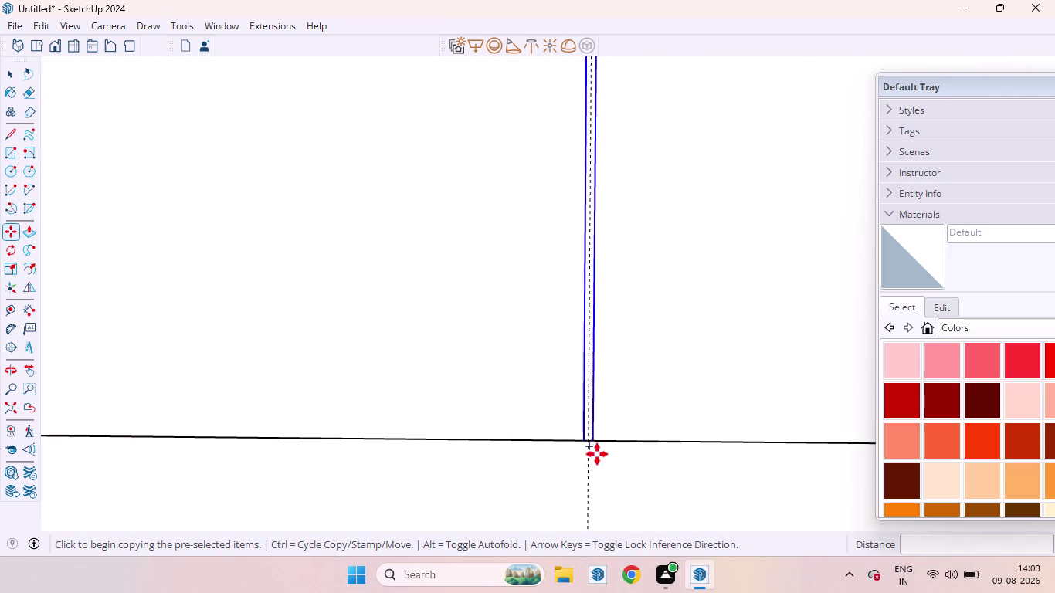
scroll(up, 3)
Place one more divider copy near the panel's right end and return to Select.
click(574, 429)
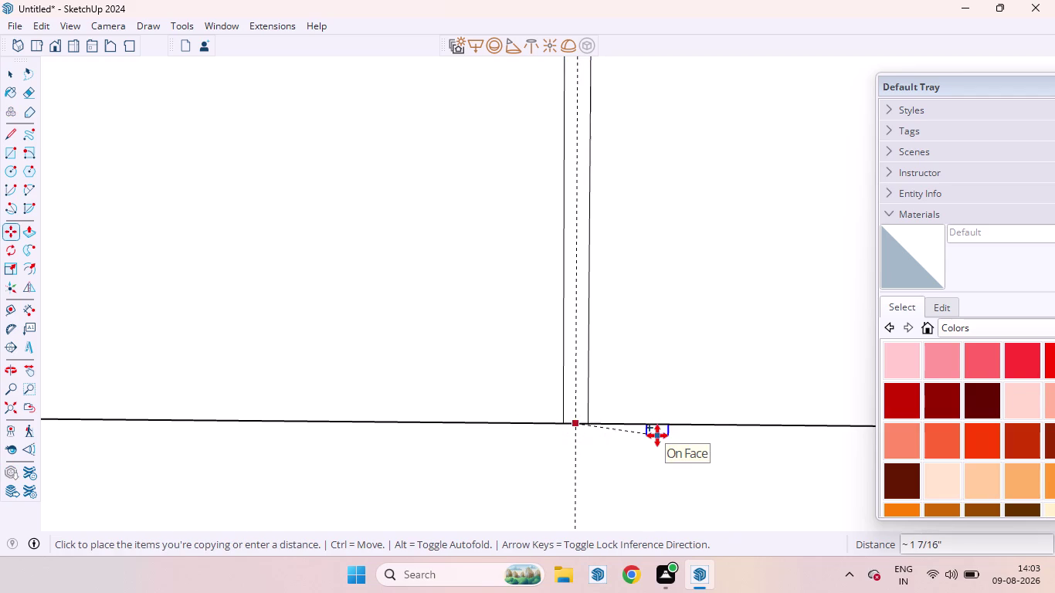
scroll(down, 3)
scroll(down, 3)
scroll(down, 3)
scroll(down, 3)
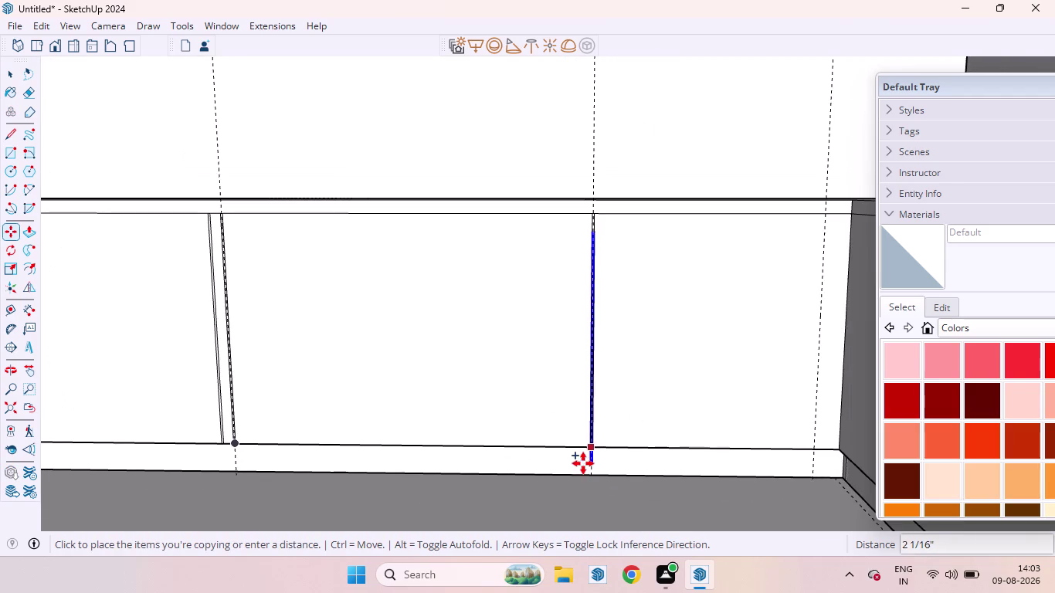
scroll(up, 3)
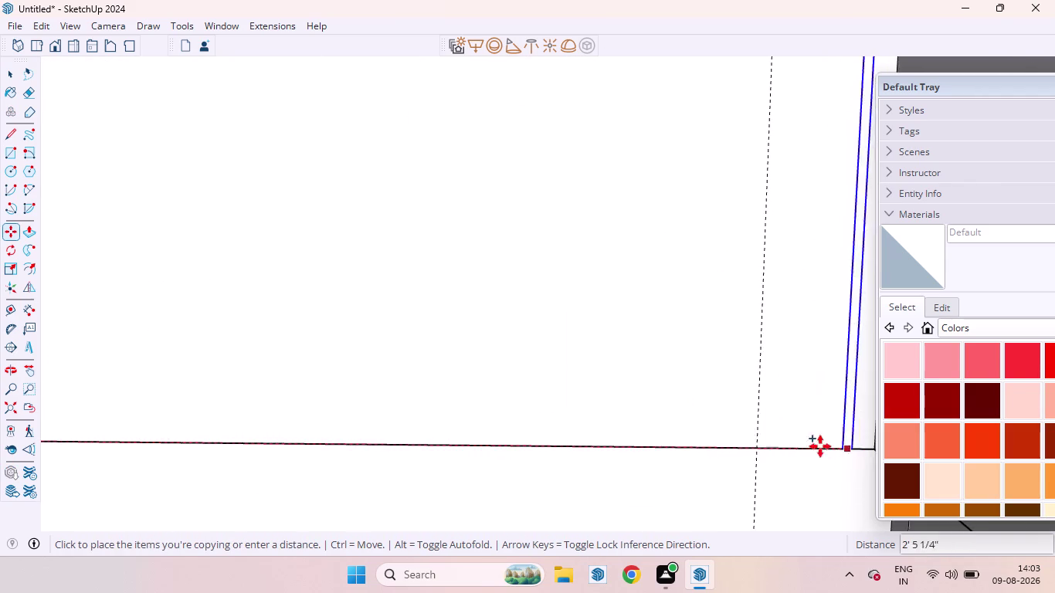
scroll(up, 3)
click(726, 442)
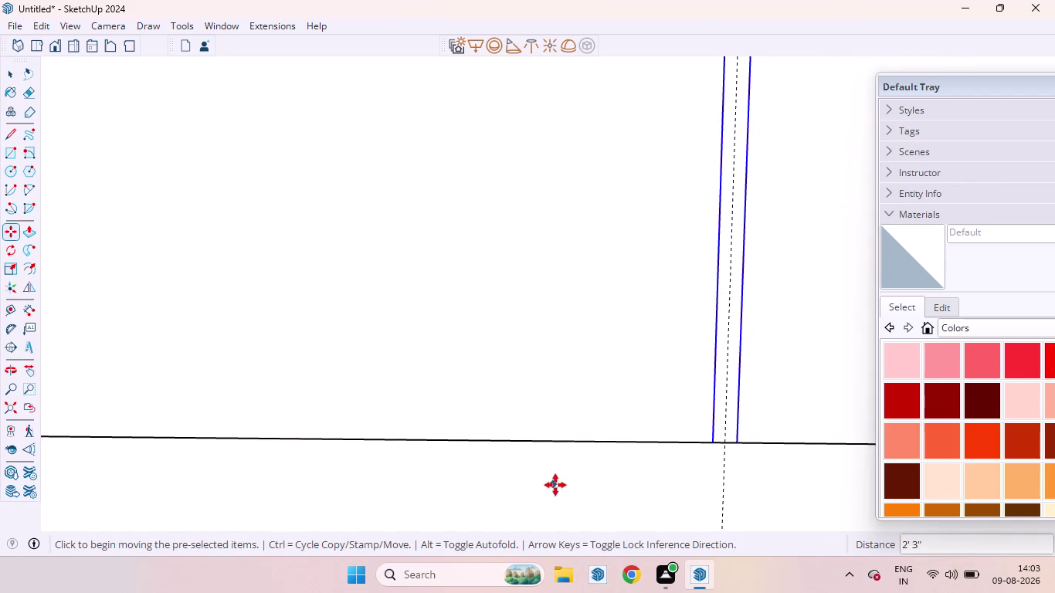
key(space)
scroll(down, 3)
scroll(down, 3)
scroll(down, 3)
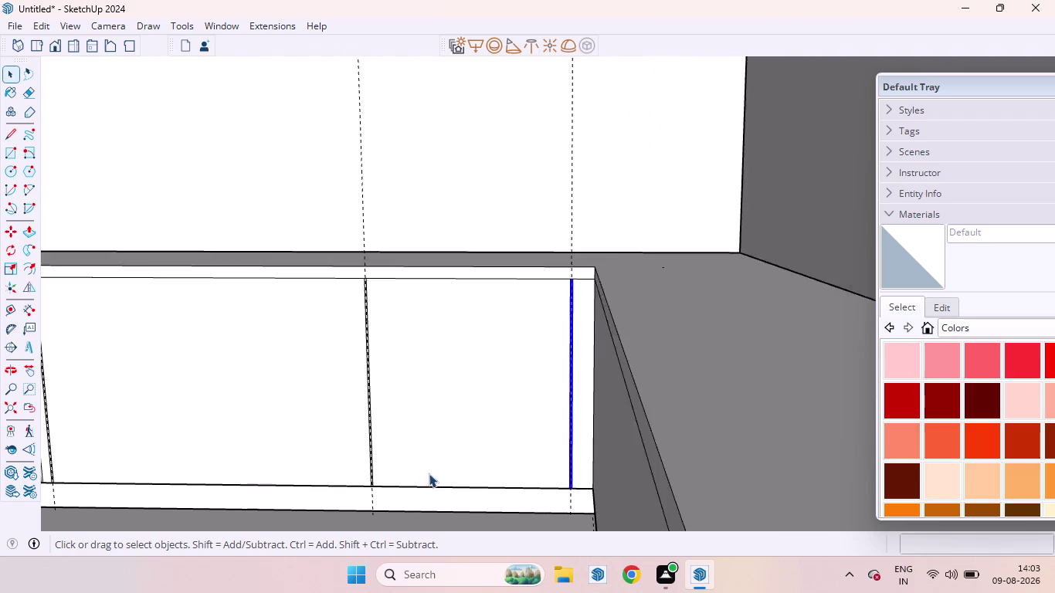
Delete the stray duplicate edges beside the first divider.
scroll(down, 3)
click(723, 457)
scroll(up, 3)
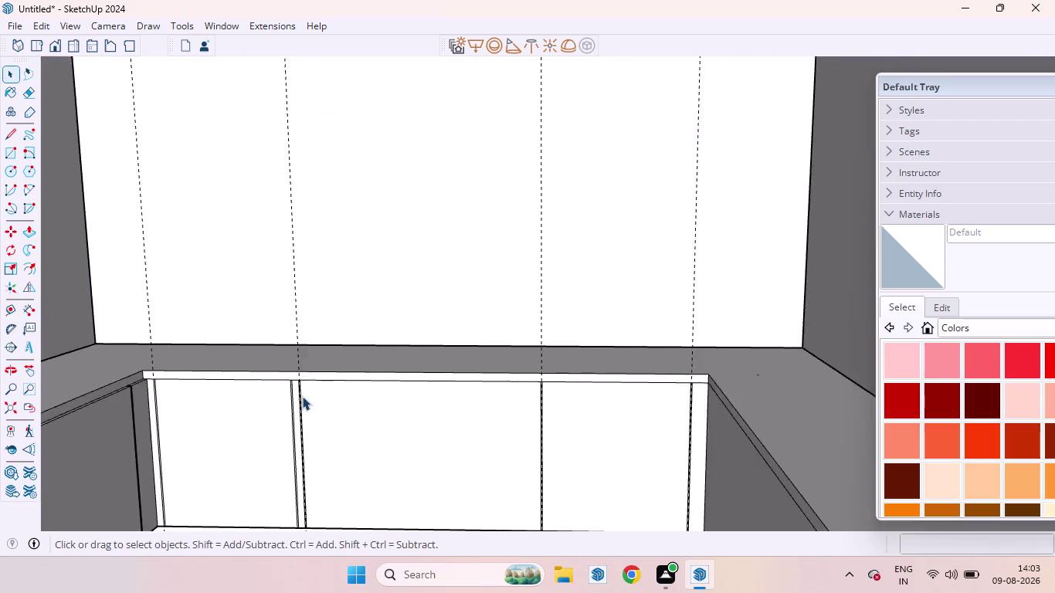
scroll(up, 3)
scroll(up, 3)
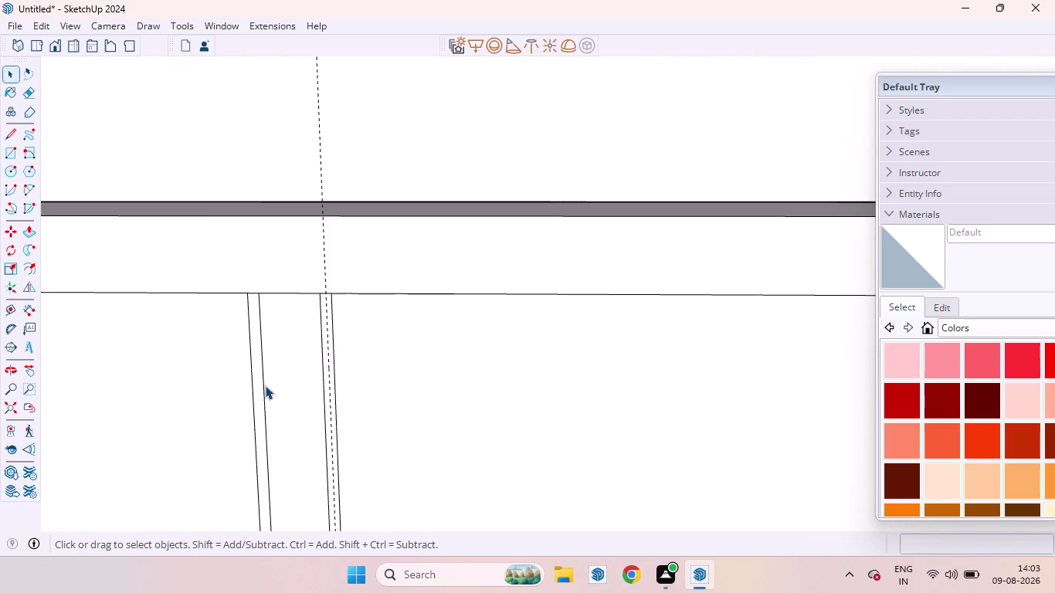
click(263, 390)
key(Delete)
click(251, 407)
key(Delete)
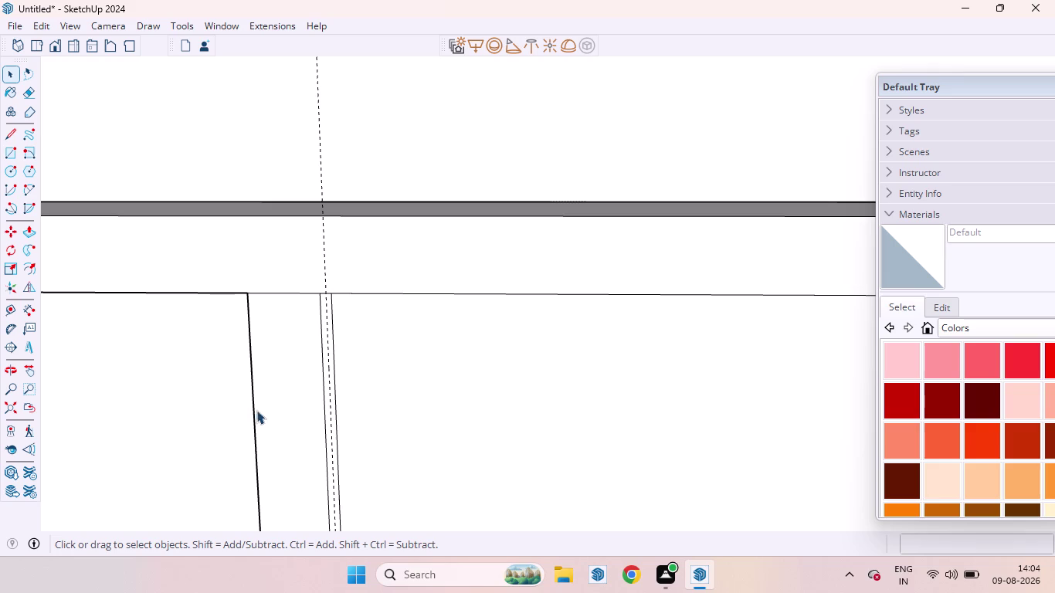
key(ctrl+z)
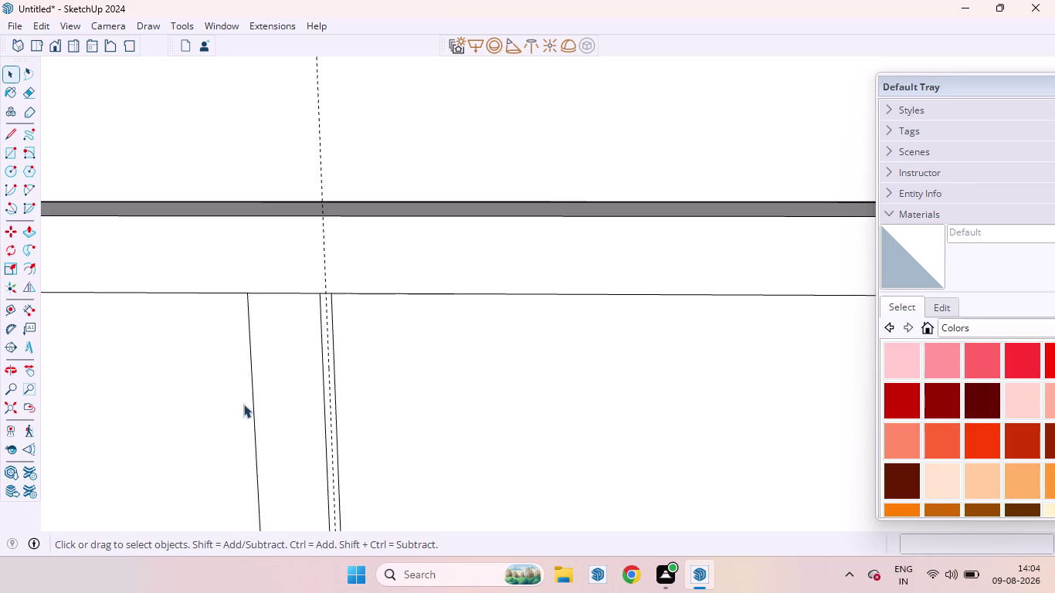
click(254, 408)
key(Delete)
scroll(down, 3)
scroll(down, 3)
scroll(down, 3)
scroll(up, 3)
scroll(down, 3)
scroll(down, 3)
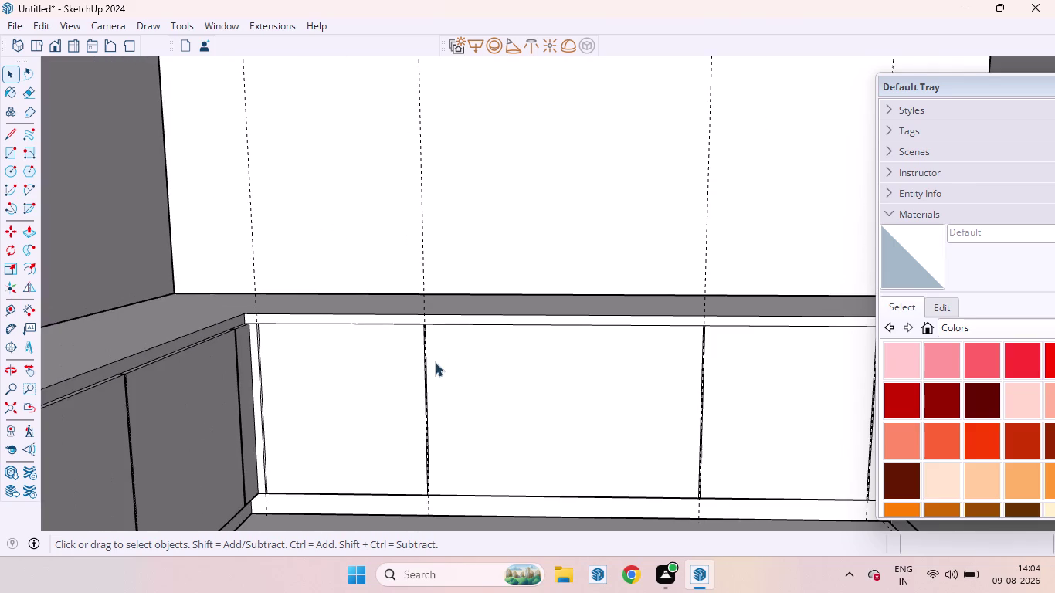
scroll(up, 3)
Check the next divider's extra edge, then select the narrow strip face beside the corner cabinet.
middle_drag(464, 492, 425, 455)
scroll(up, 3)
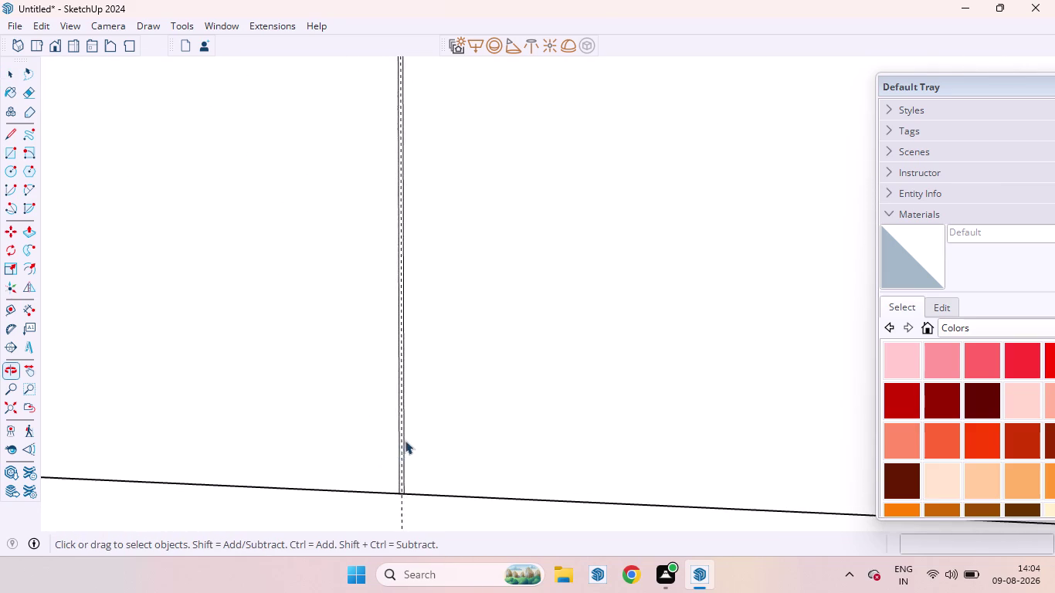
scroll(up, 3)
scroll(down, 3)
scroll(up, 3)
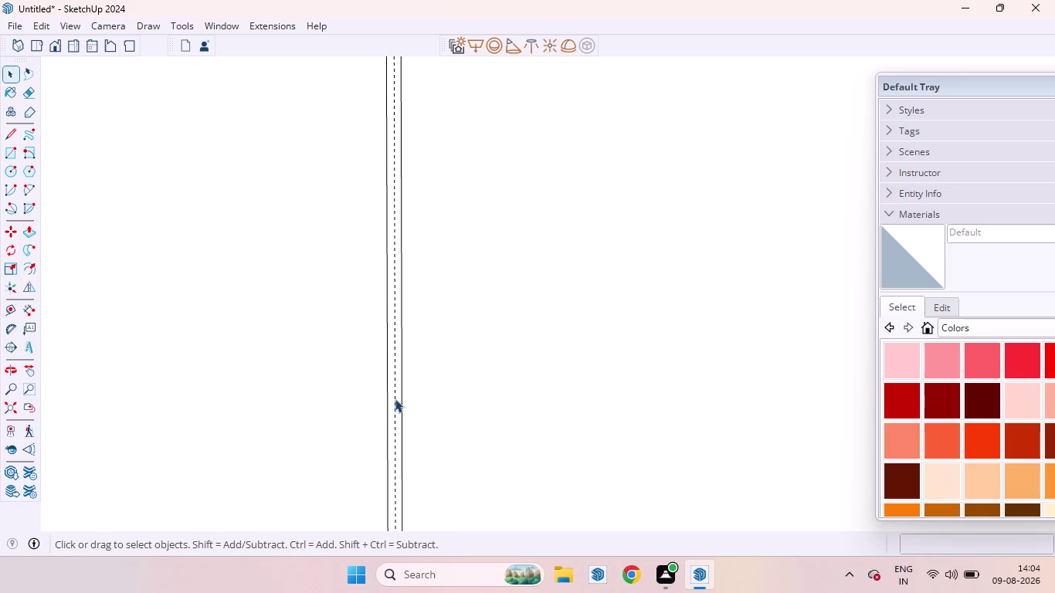
click(395, 404)
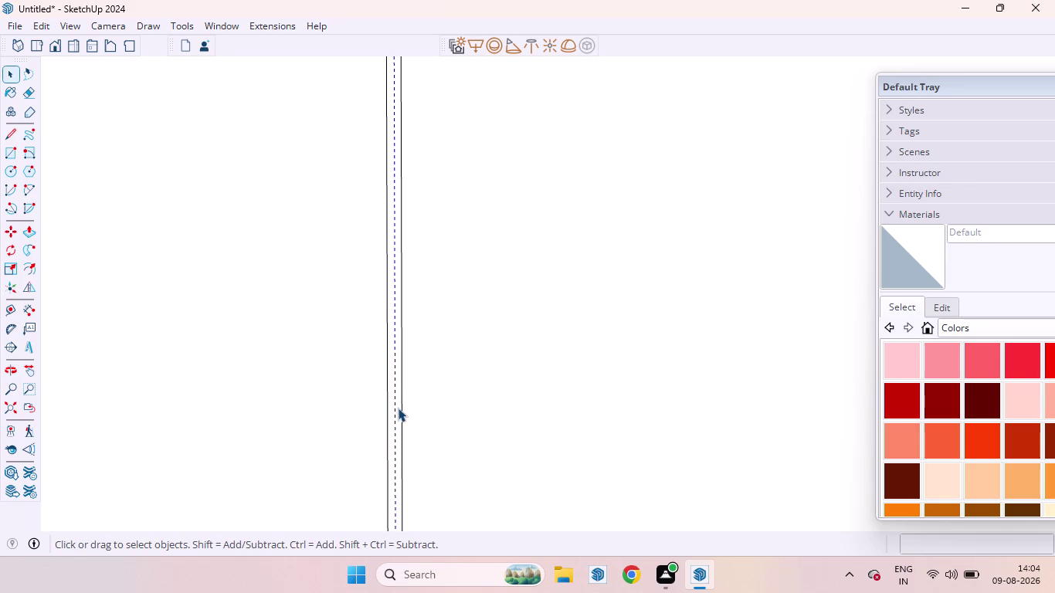
click(399, 409)
scroll(down, 3)
scroll(down, 3)
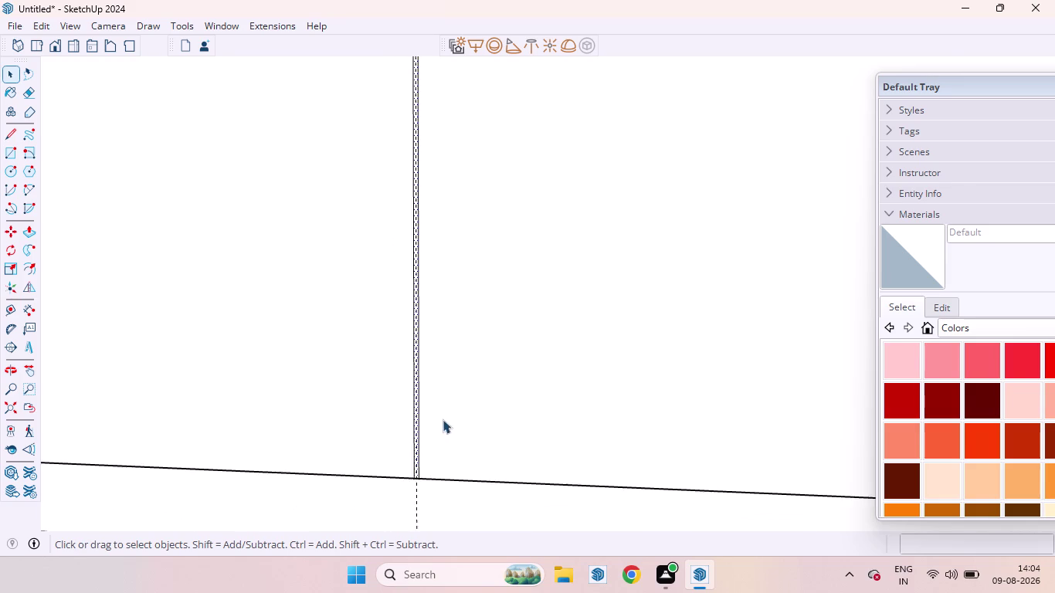
scroll(down, 3)
scroll(down, 3)
scroll(up, 3)
scroll(down, 3)
scroll(up, 3)
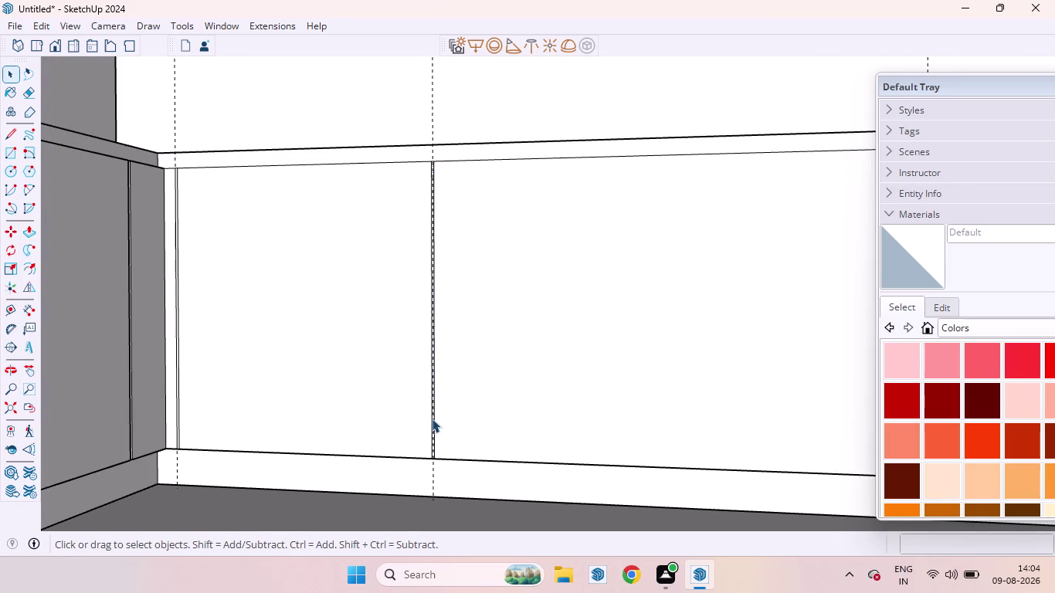
scroll(down, 3)
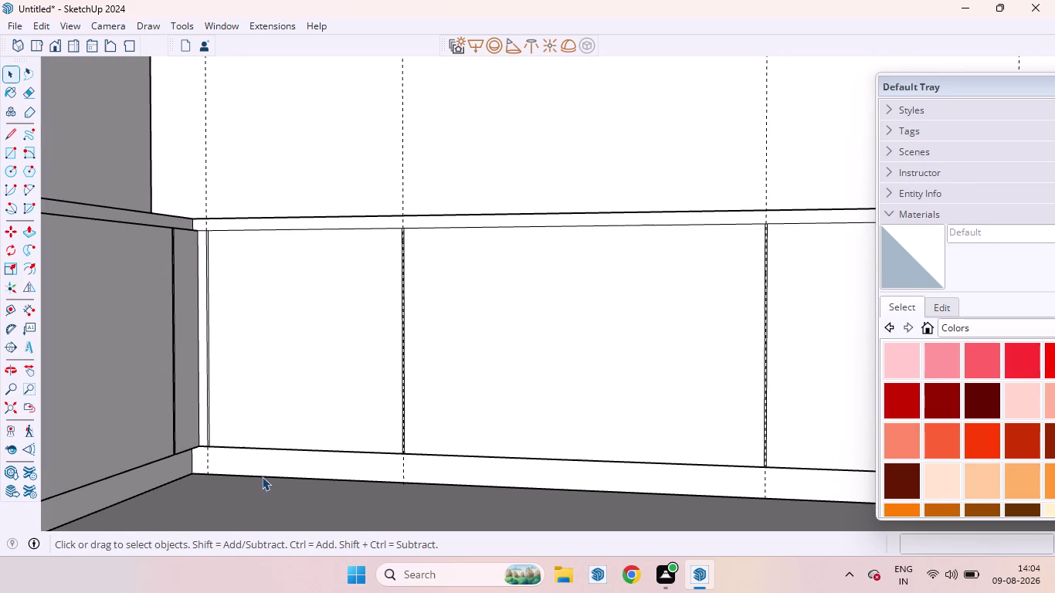
key(space)
scroll(up, 3)
scroll(down, 3)
scroll(up, 3)
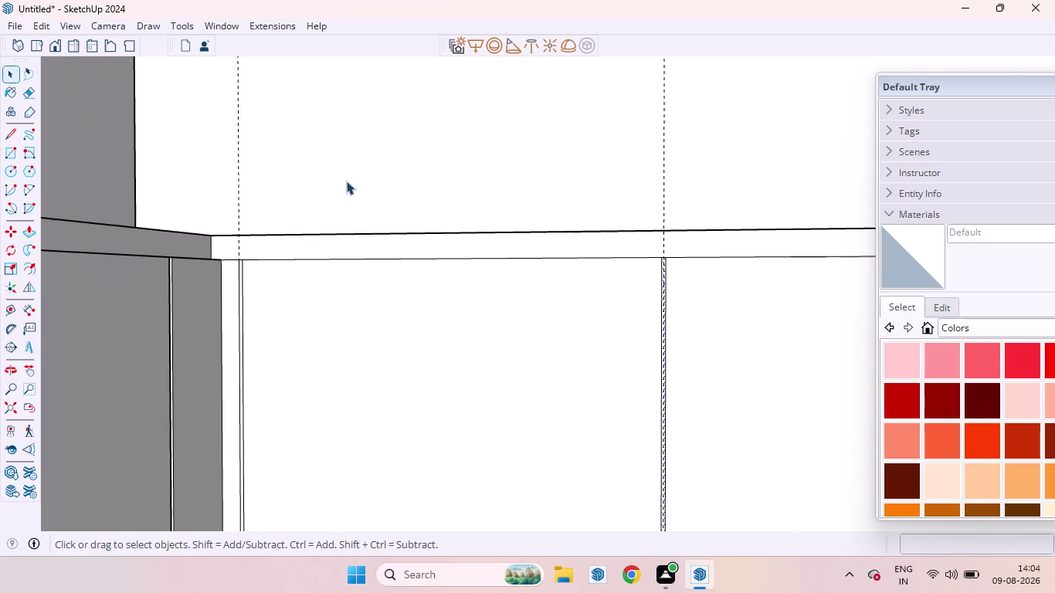
scroll(up, 3)
scroll(down, 3)
scroll(up, 3)
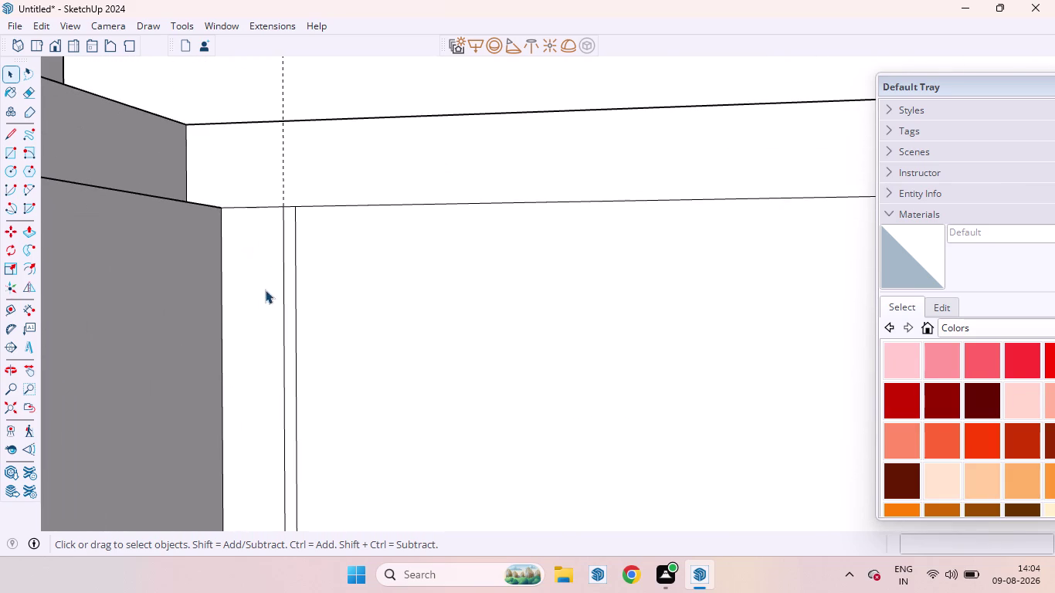
click(262, 291)
scroll(down, 3)
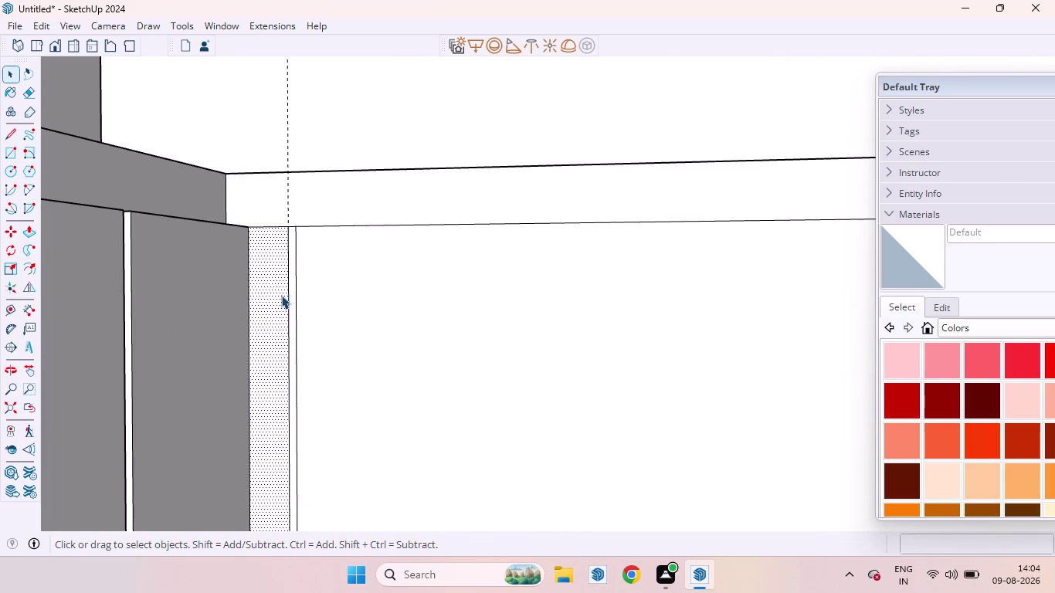
Push/pull the narrow strip face 18 mm and repeat on the next face.
key(p)
click(267, 309)
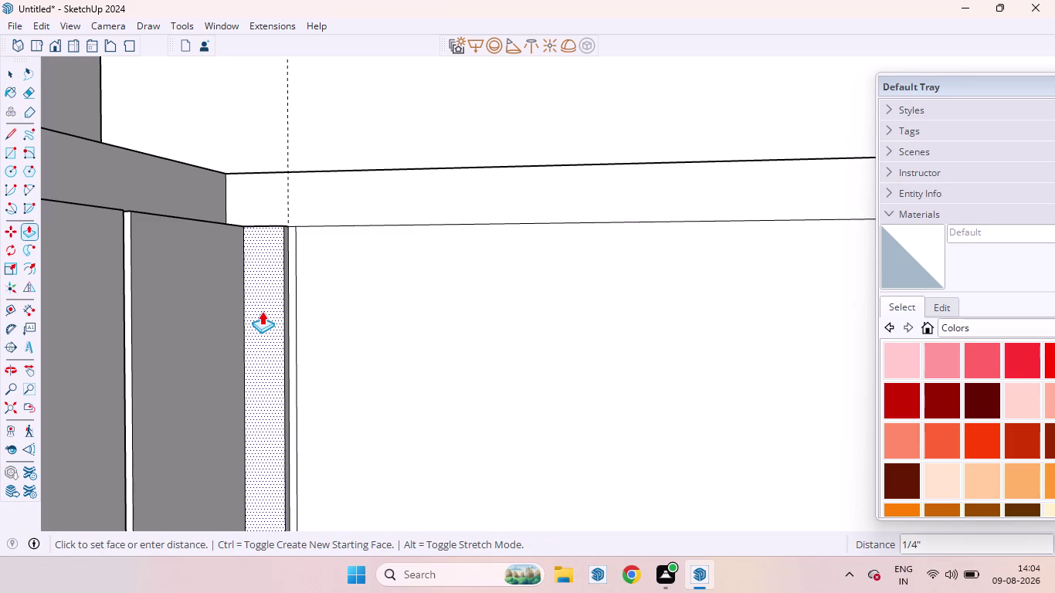
text(18MM)
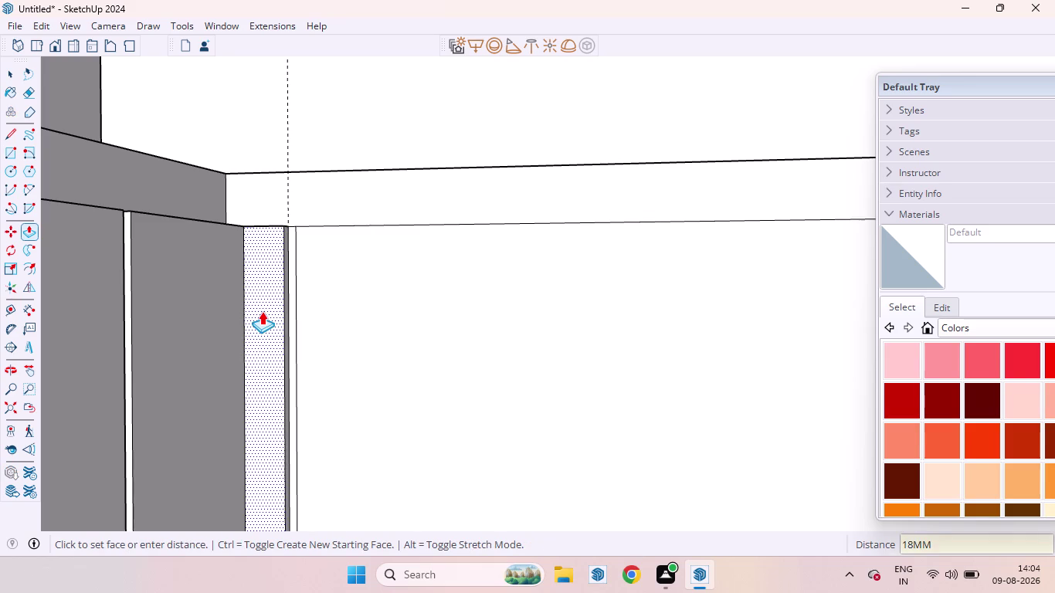
key(Return)
double_click(401, 322)
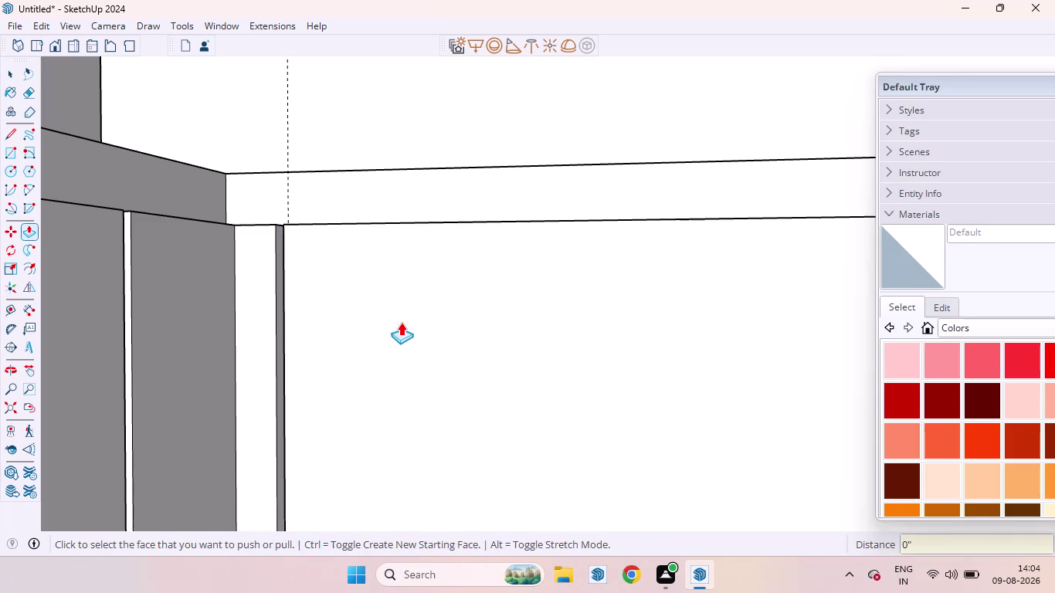
scroll(down, 3)
scroll(down, 3)
scroll(down, 3)
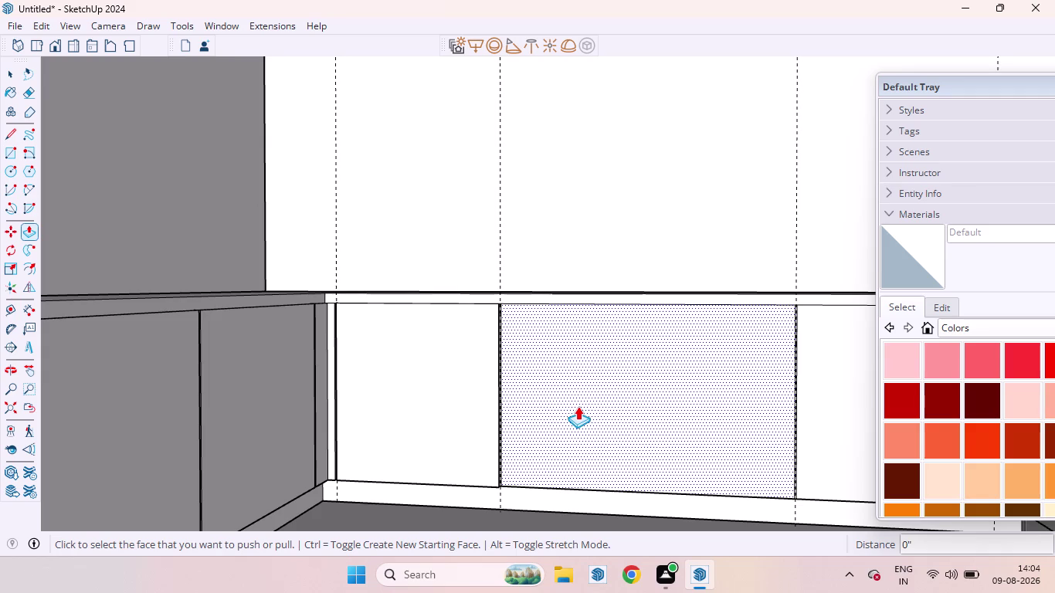
Repeat the 18 mm push on the middle panel, right-end panel and right-end strip.
double_click(578, 406)
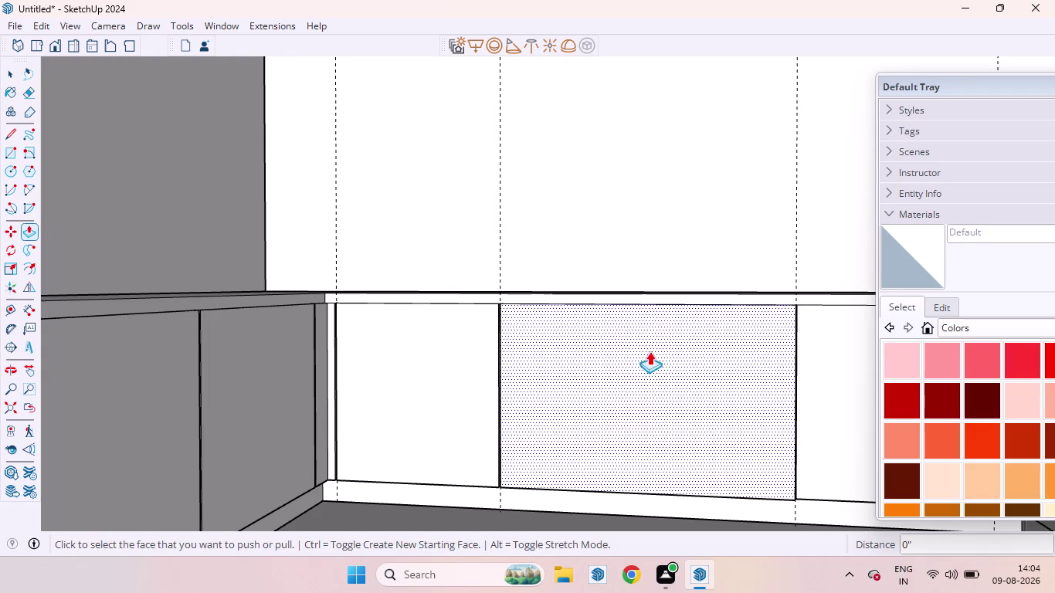
middle_drag(662, 358, 555, 464)
scroll(down, 3)
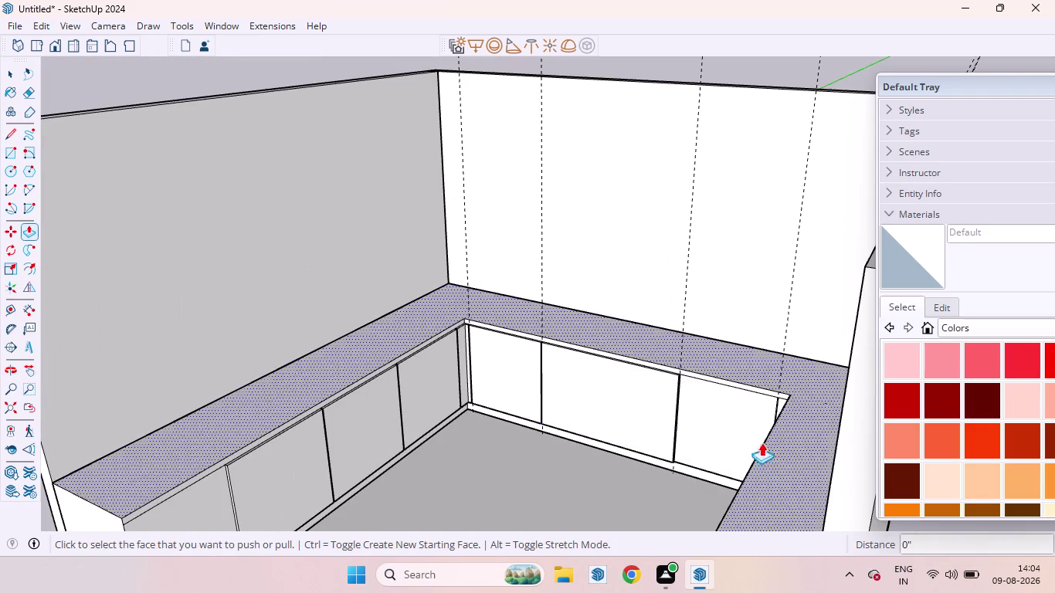
double_click(720, 431)
middle_drag(689, 440, 736, 441)
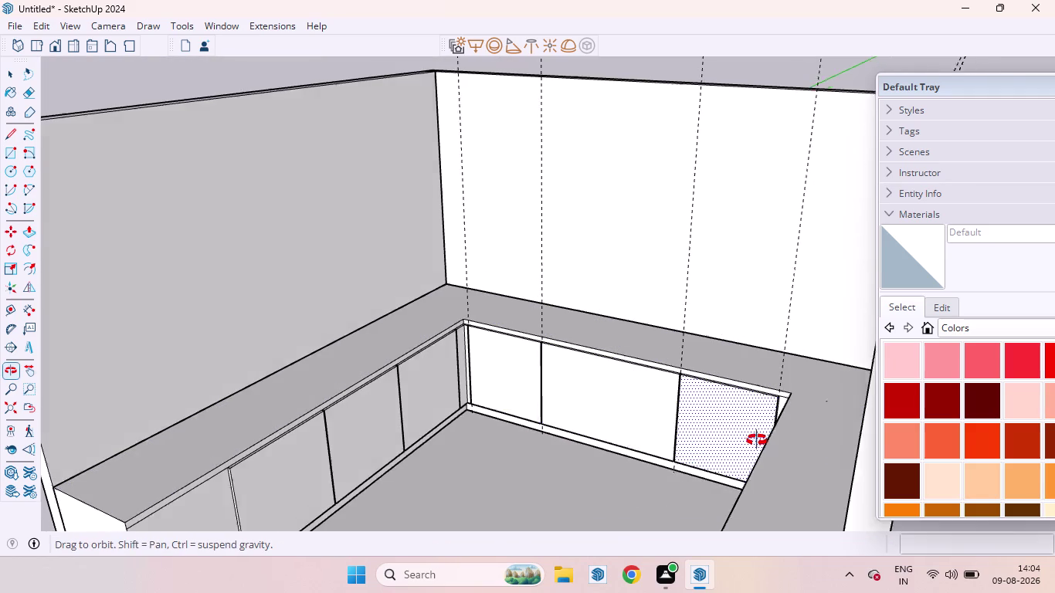
middle_drag(736, 441, 838, 422)
scroll(up, 3)
double_click(755, 318)
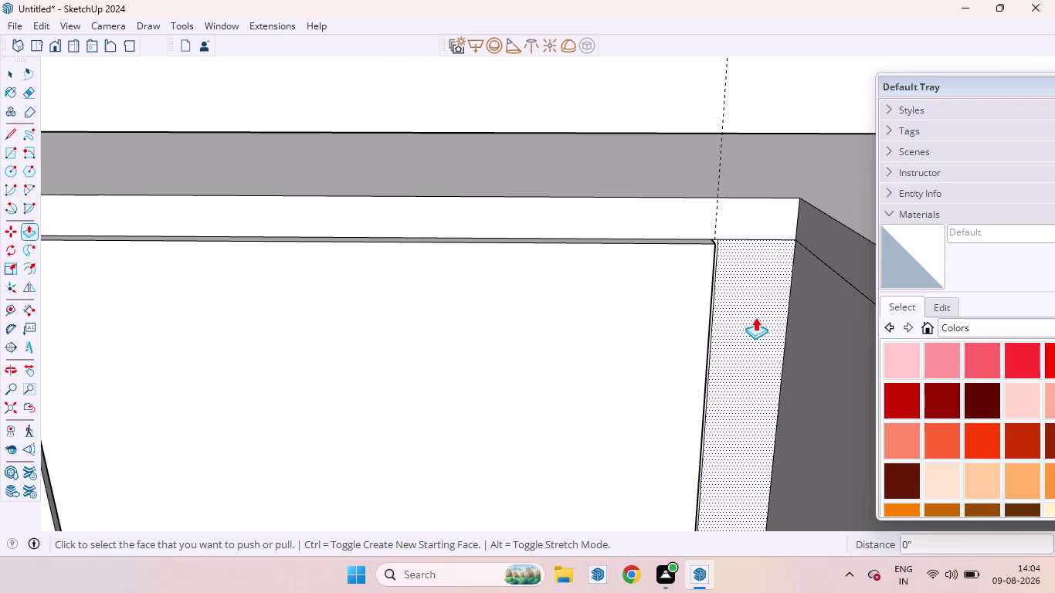
scroll(down, 3)
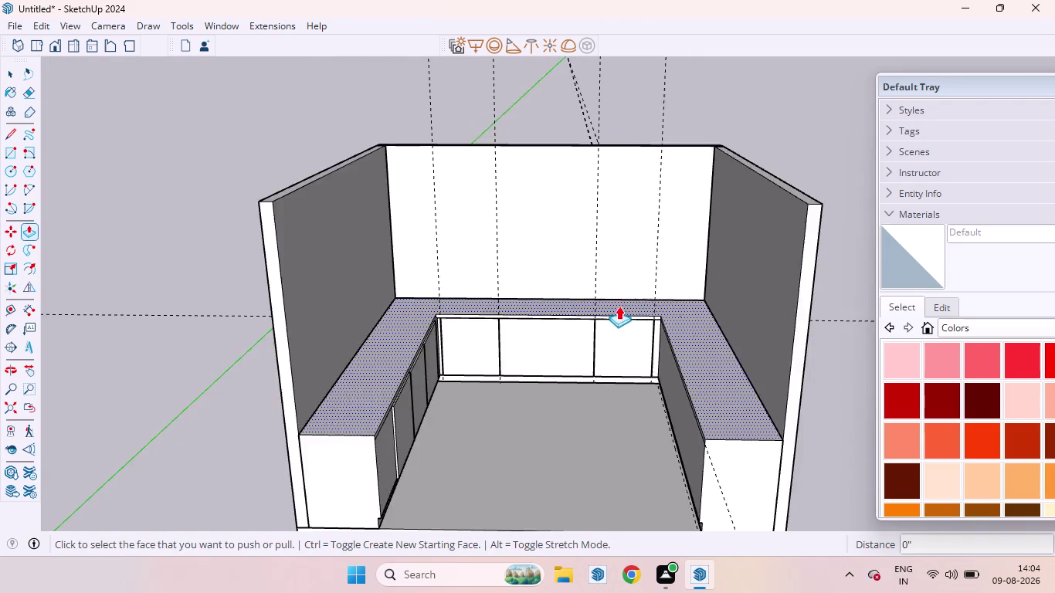
scroll(down, 3)
key(space)
drag(699, 153, 453, 68)
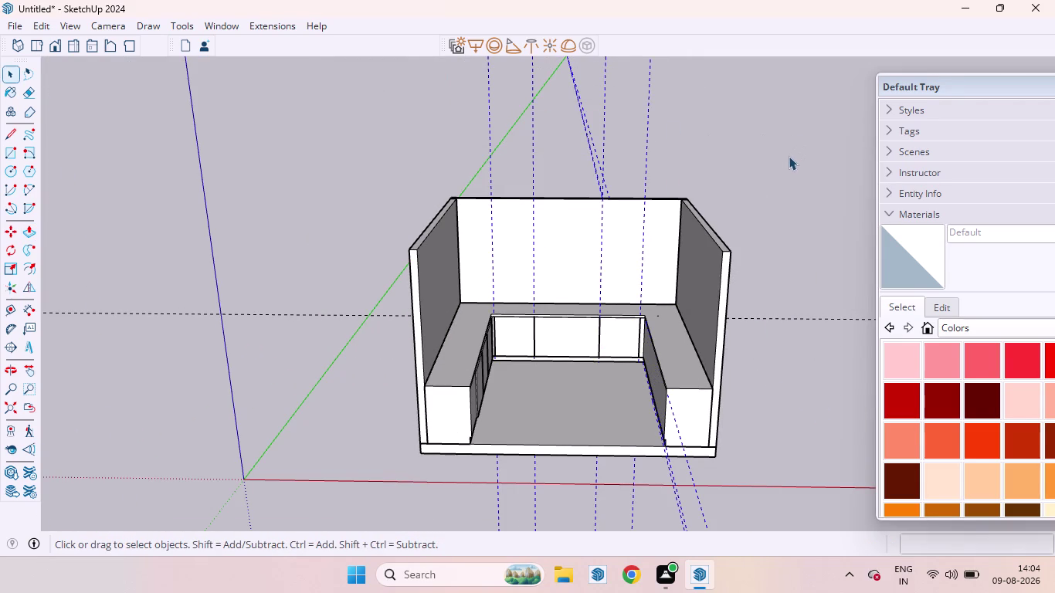
key(Delete)
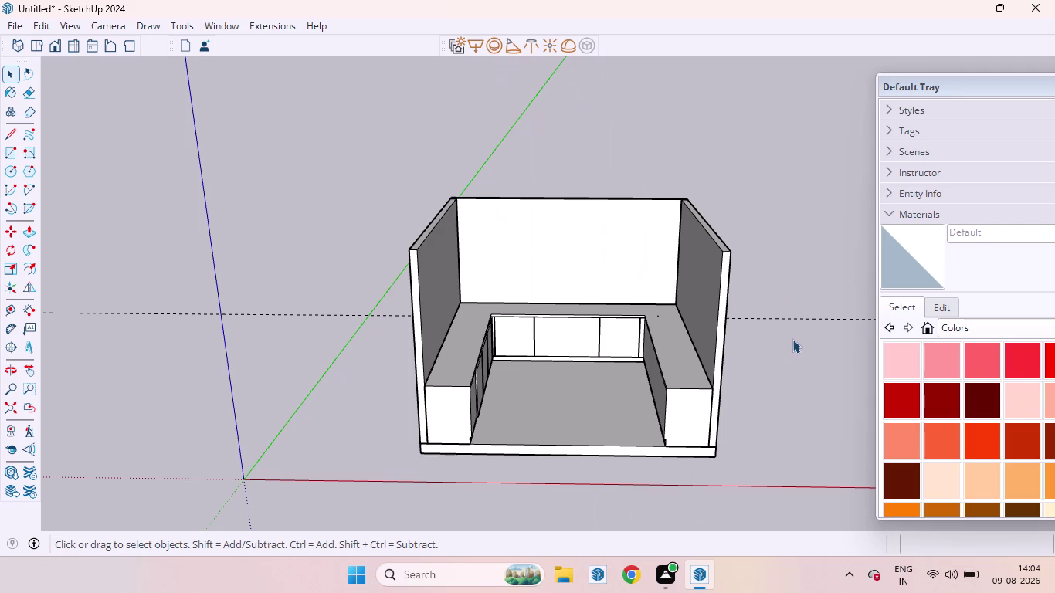
middle_drag(653, 373, 918, 253)
scroll(up, 3)
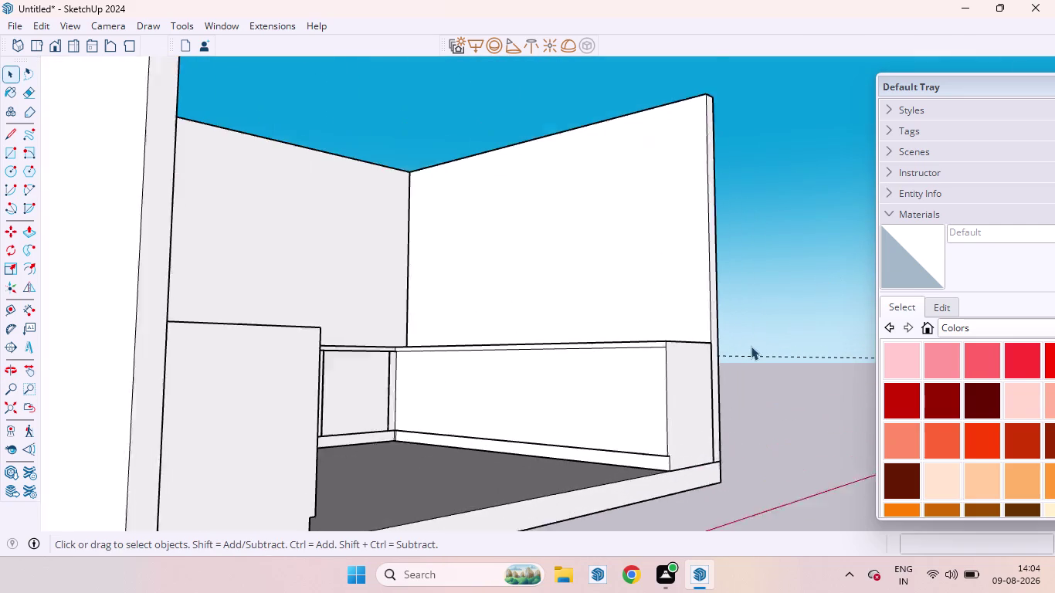
scroll(up, 3)
scroll(down, 3)
scroll(down, 3)
scroll(up, 3)
scroll(down, 3)
middle_drag(486, 359, 473, 382)
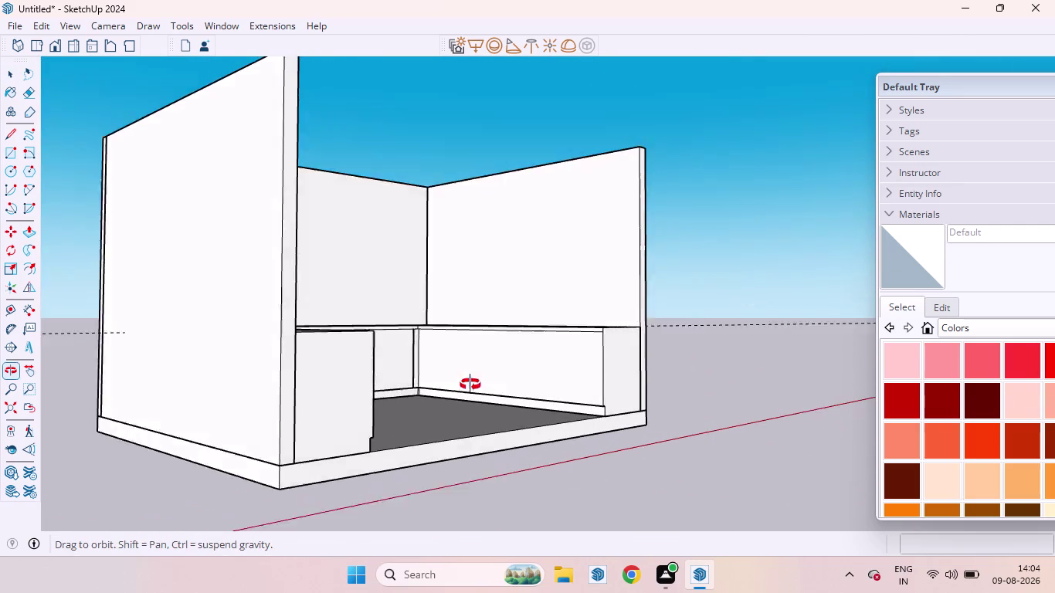
middle_drag(474, 382, 445, 407)
scroll(up, 3)
scroll(down, 3)
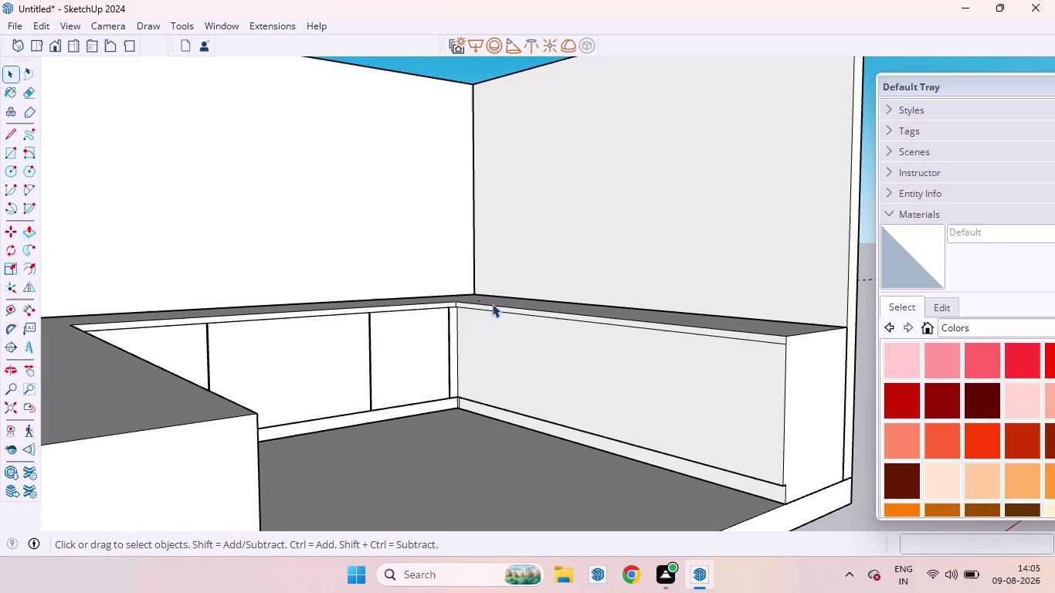
scroll(down, 3)
middle_drag(467, 306, 392, 354)
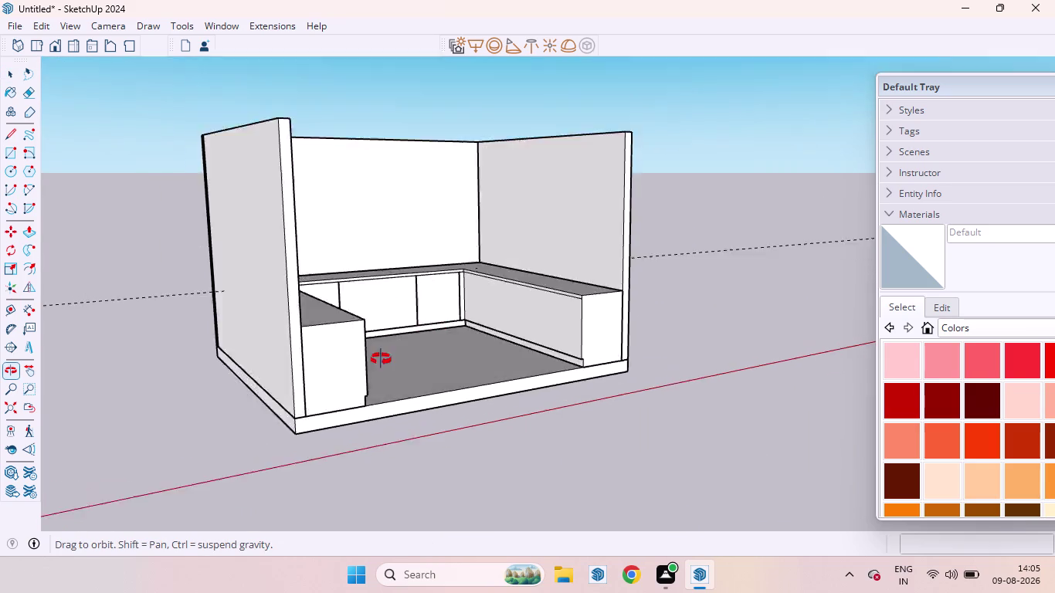
middle_drag(392, 354, 187, 332)
scroll(up, 3)
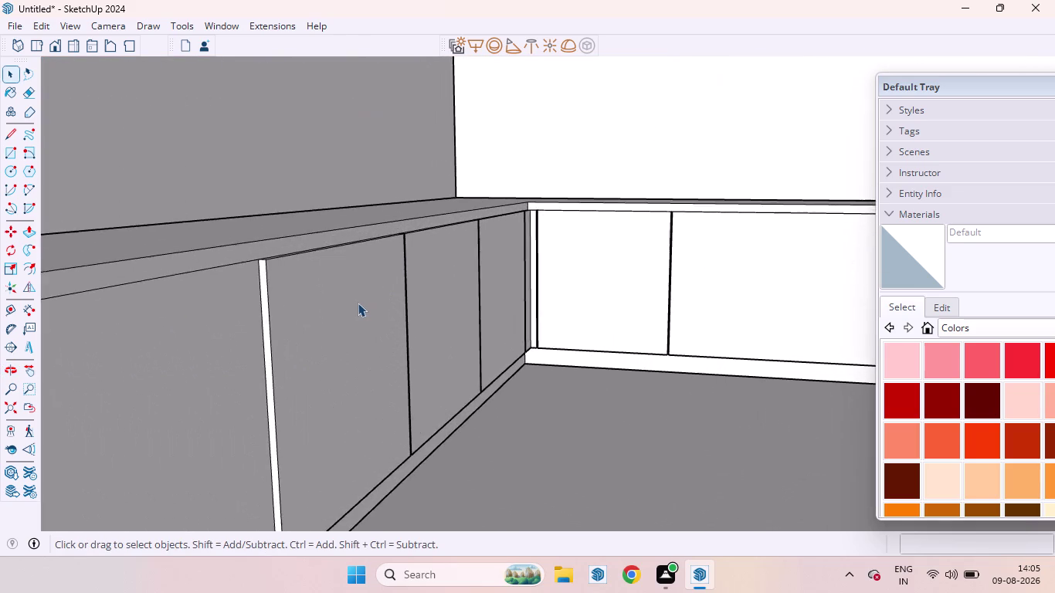
scroll(down, 3)
scroll(up, 3)
scroll(down, 3)
middle_drag(477, 277, 508, 290)
scroll(down, 3)
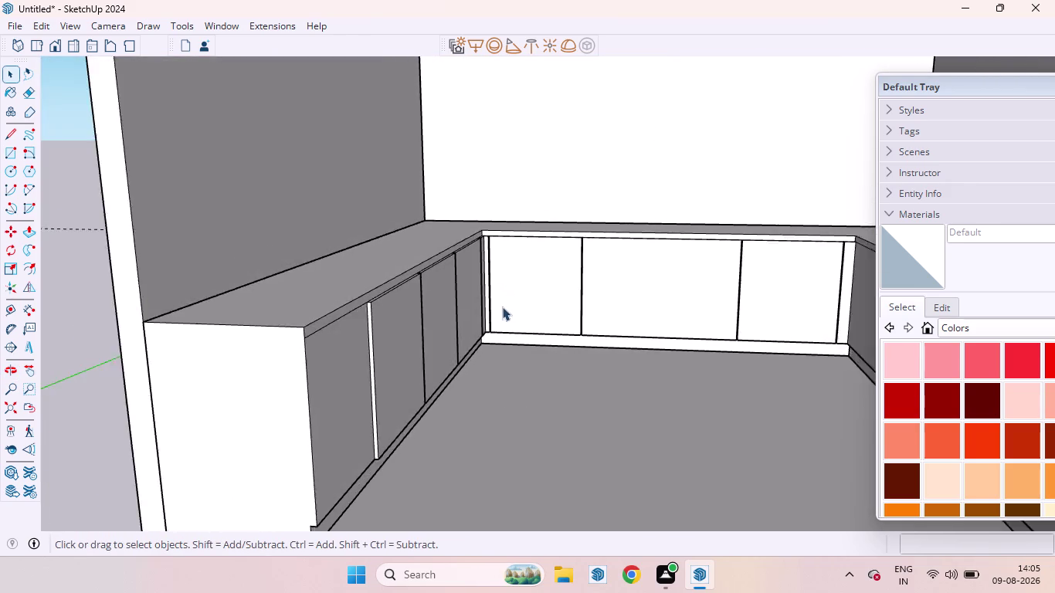
scroll(down, 3)
scroll(down, 3)
scroll(up, 3)
middle_drag(559, 345, 612, 318)
scroll(down, 3)
scroll(up, 3)
scroll(up, 3)
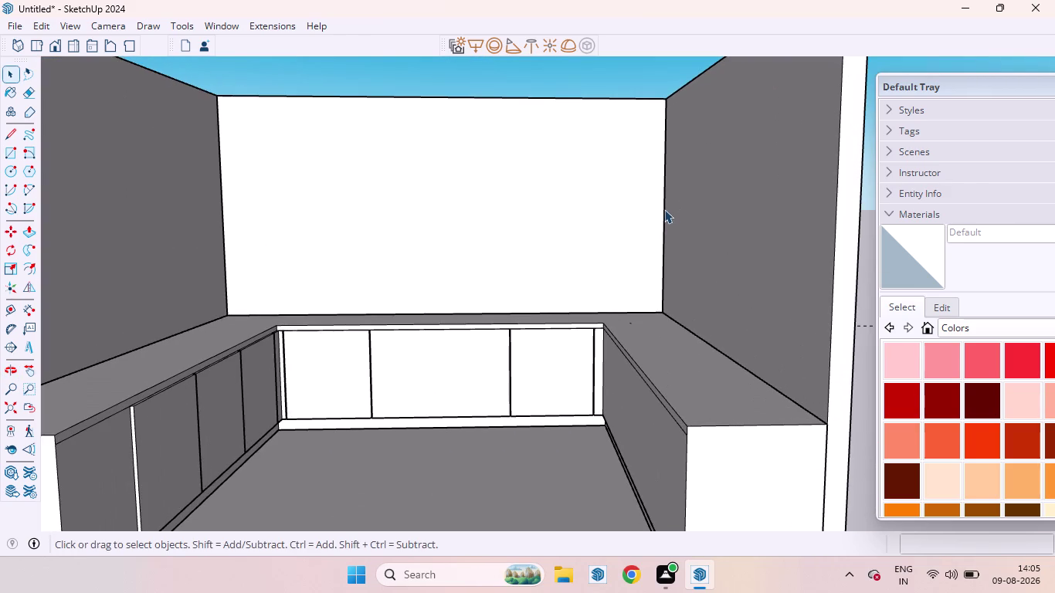
scroll(up, 3)
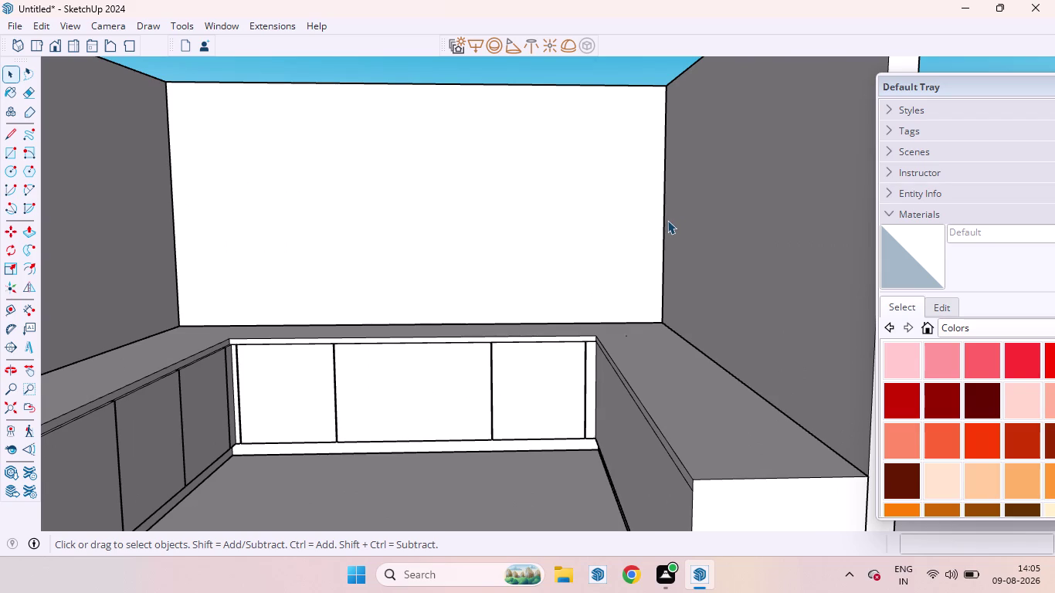
scroll(down, 3)
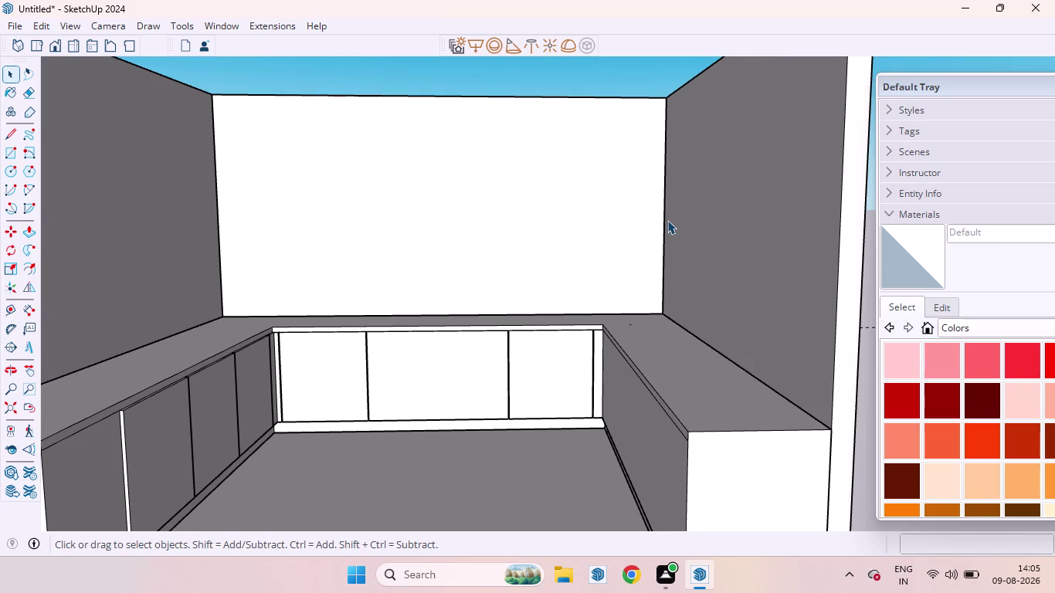
scroll(down, 3)
scroll(up, 3)
scroll(down, 3)
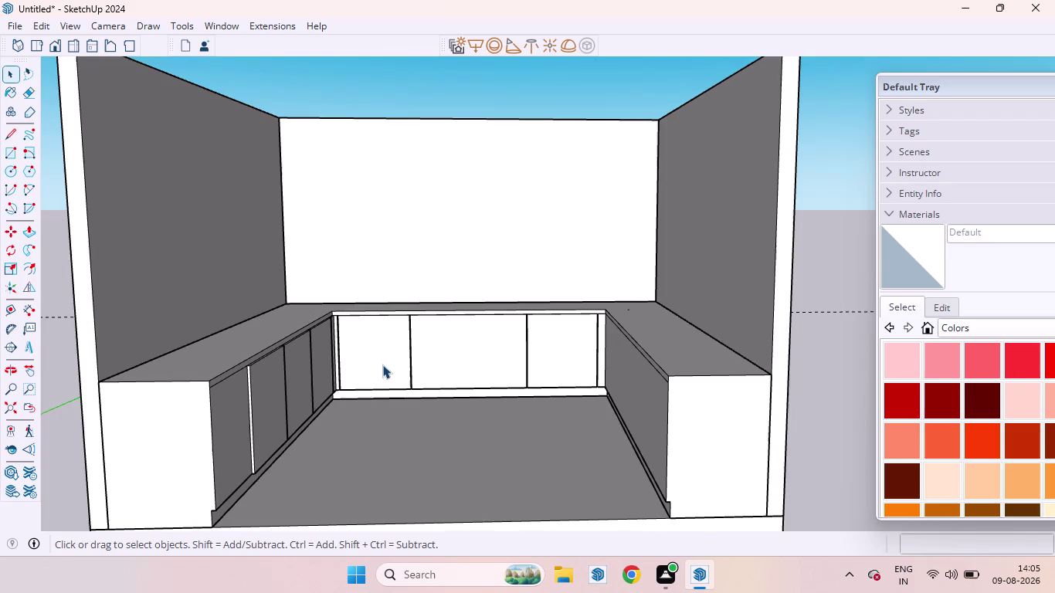
scroll(down, 3)
middle_drag(372, 379, 243, 416)
scroll(up, 3)
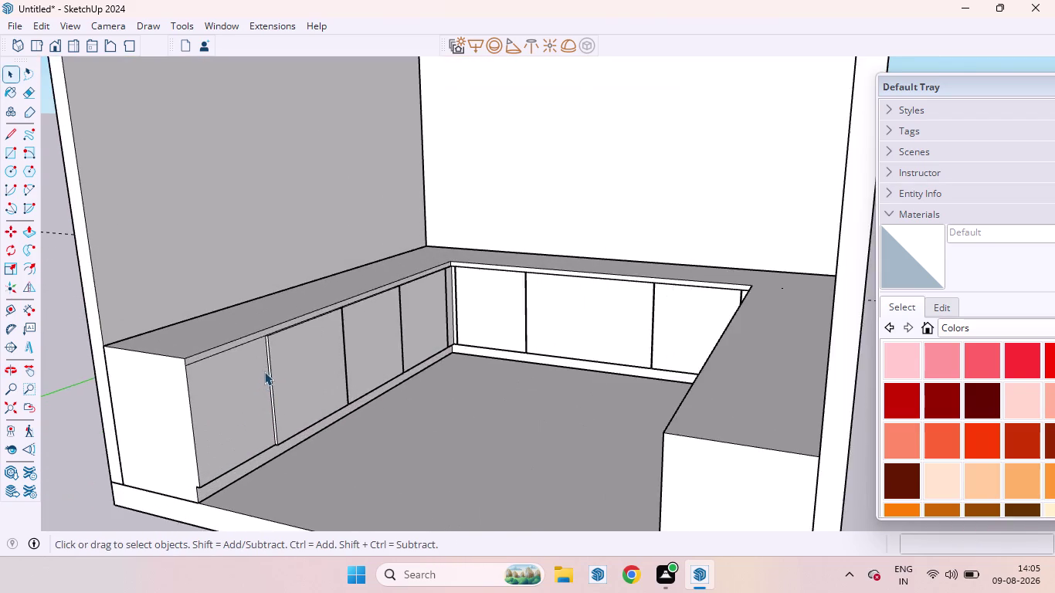
scroll(up, 3)
scroll(down, 3)
scroll(down, 3)
scroll(up, 3)
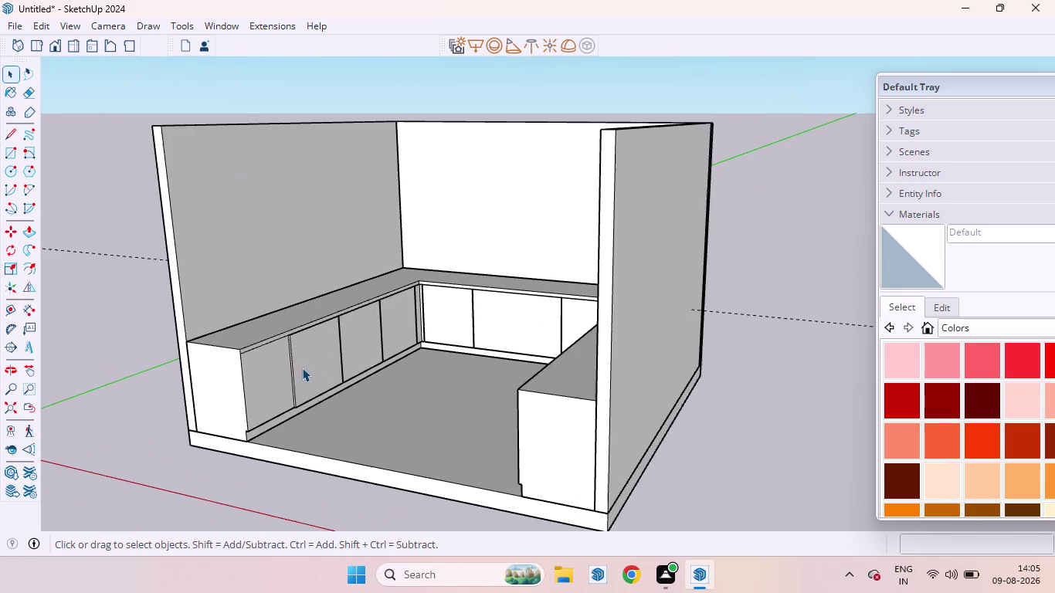
scroll(down, 3)
middle_drag(304, 367, 451, 329)
scroll(up, 3)
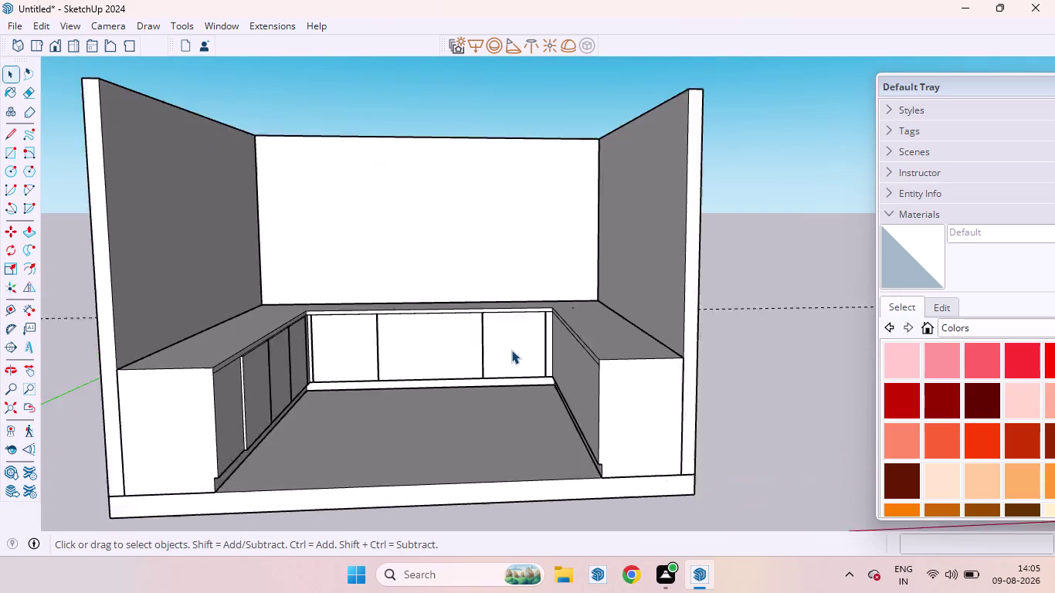
scroll(up, 3)
scroll(up, 3)
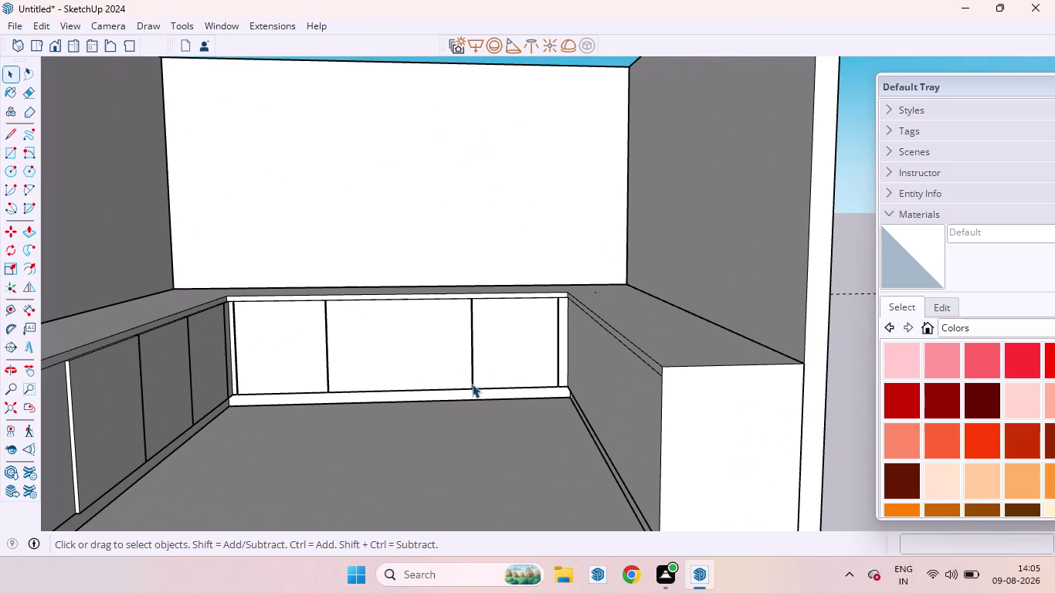
middle_drag(472, 384, 480, 342)
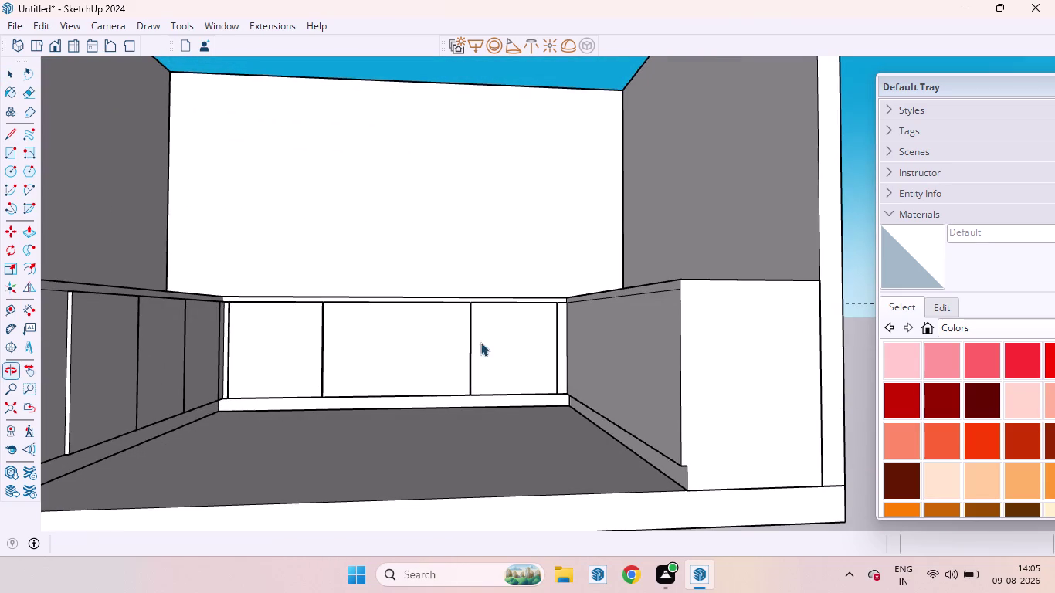
scroll(down, 3)
scroll(up, 3)
scroll(up, 3)
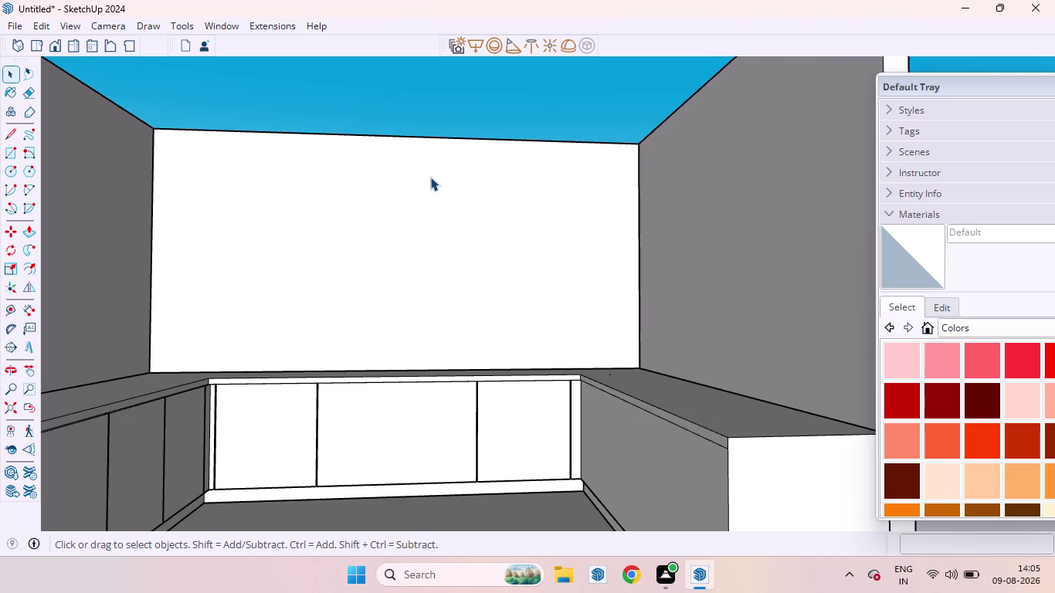
scroll(down, 3)
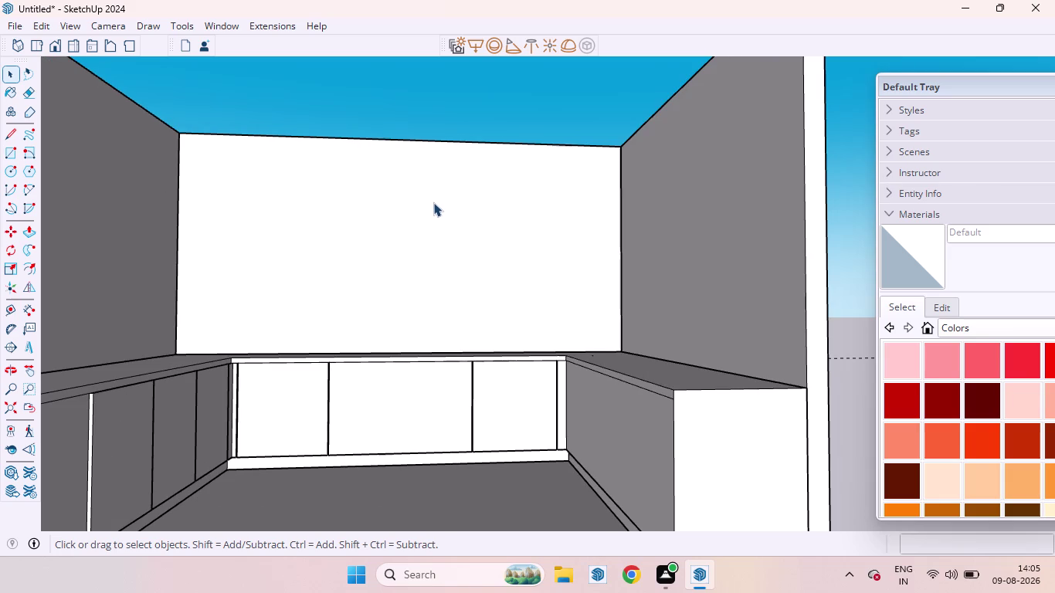
scroll(down, 3)
middle_drag(466, 308, 621, 373)
scroll(up, 3)
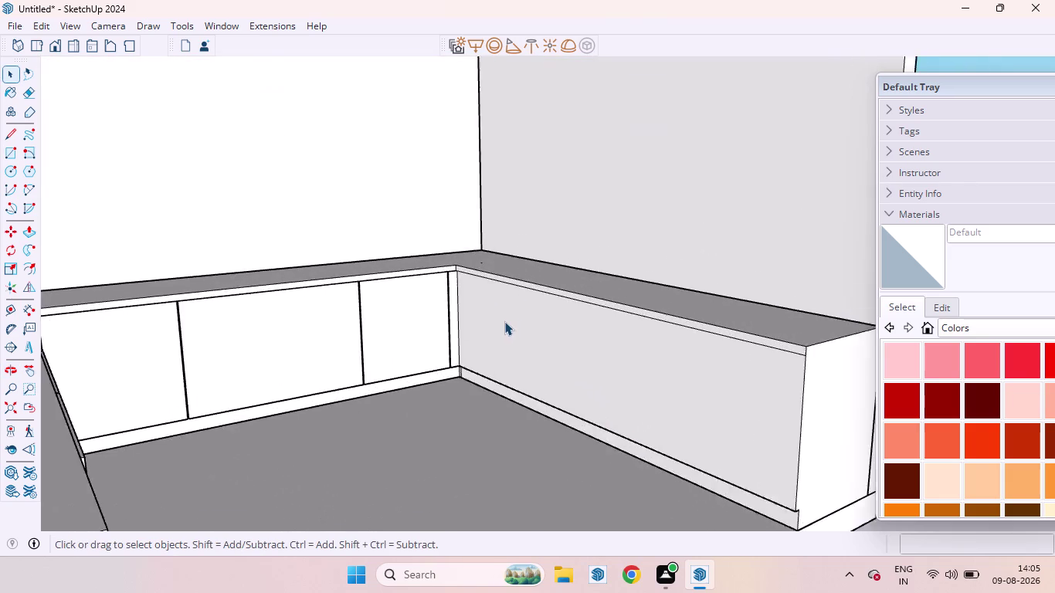
Pick the Tape Measure tool and orbit to view the room from the side.
scroll(up, 3)
key(t)
scroll(up, 3)
scroll(down, 3)
scroll(up, 3)
scroll(down, 3)
scroll(up, 3)
scroll(down, 3)
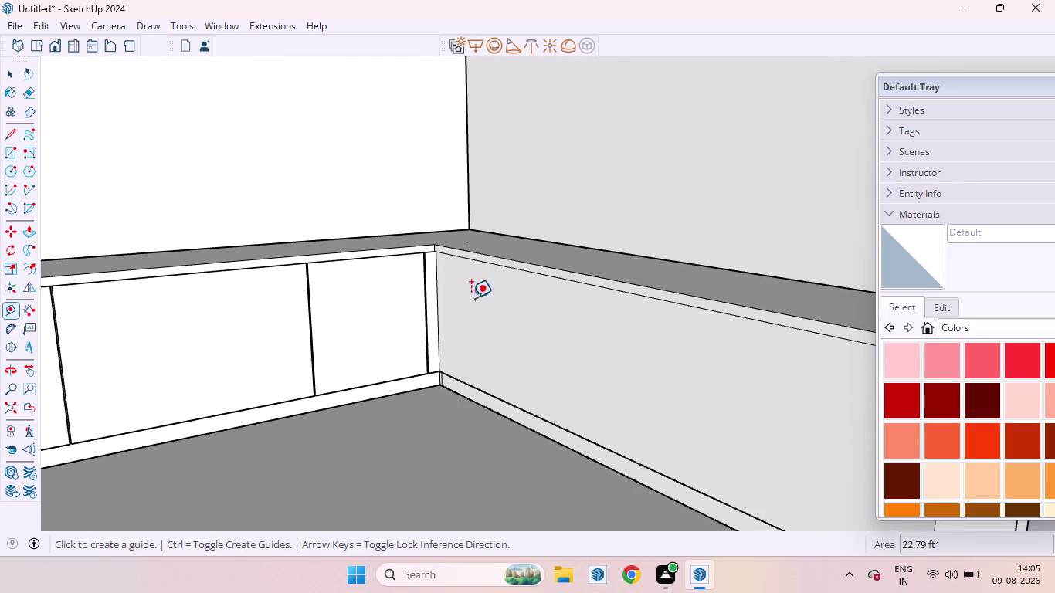
scroll(down, 3)
scroll(down, 3)
middle_drag(565, 386, 466, 377)
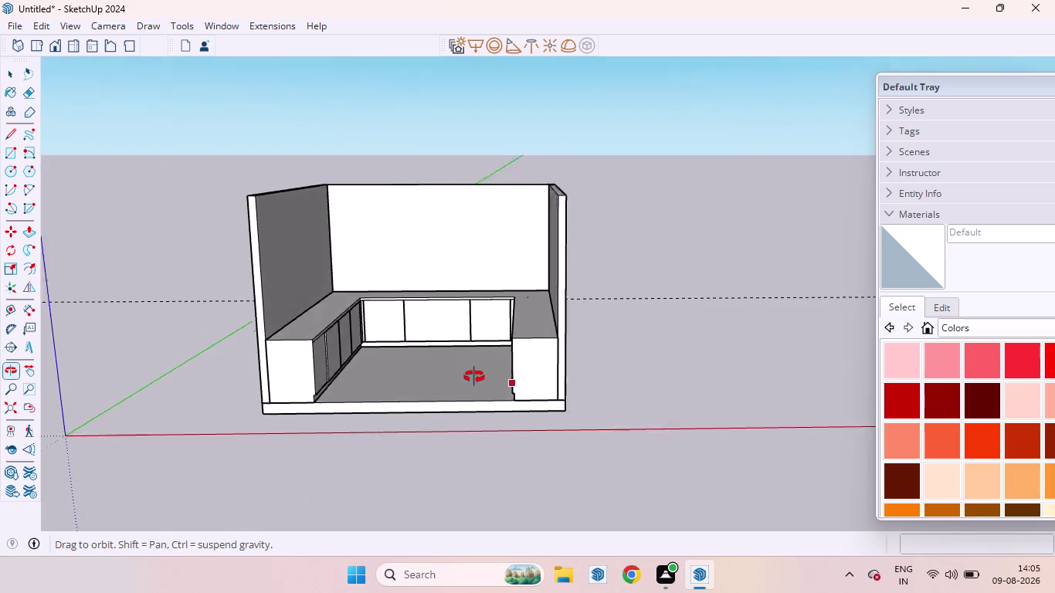
middle_drag(466, 377, 638, 375)
scroll(up, 3)
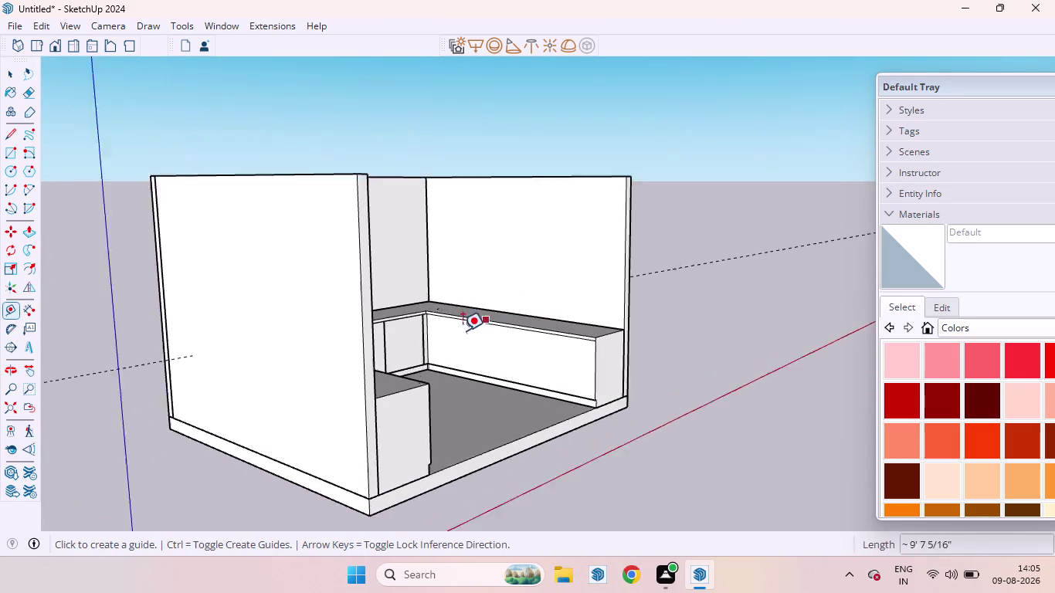
scroll(up, 3)
scroll(down, 3)
scroll(up, 3)
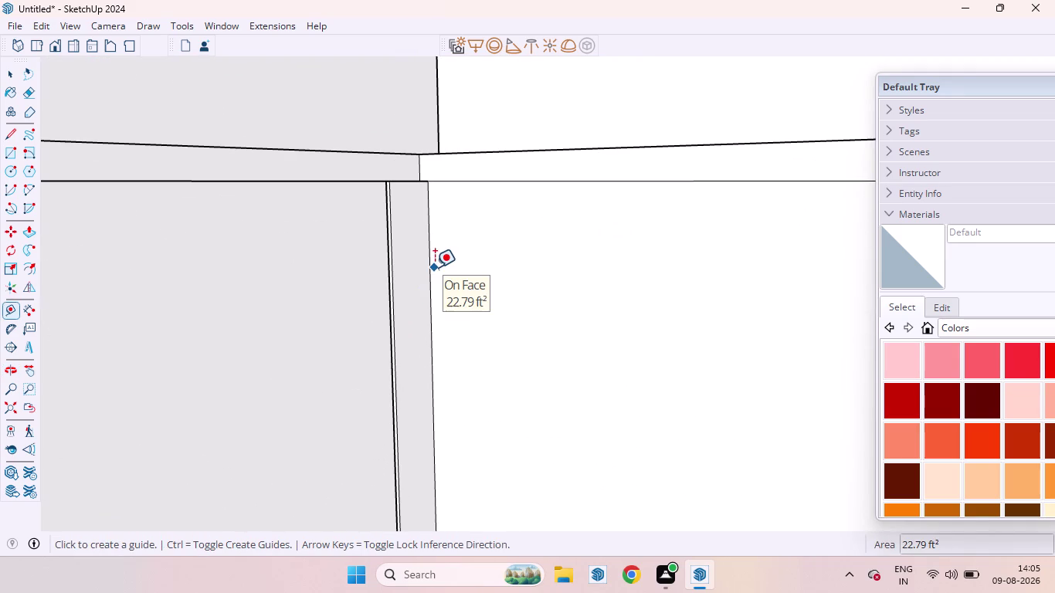
Place the first vertical guide on the wall, offset from the wall's edge.
click(431, 274)
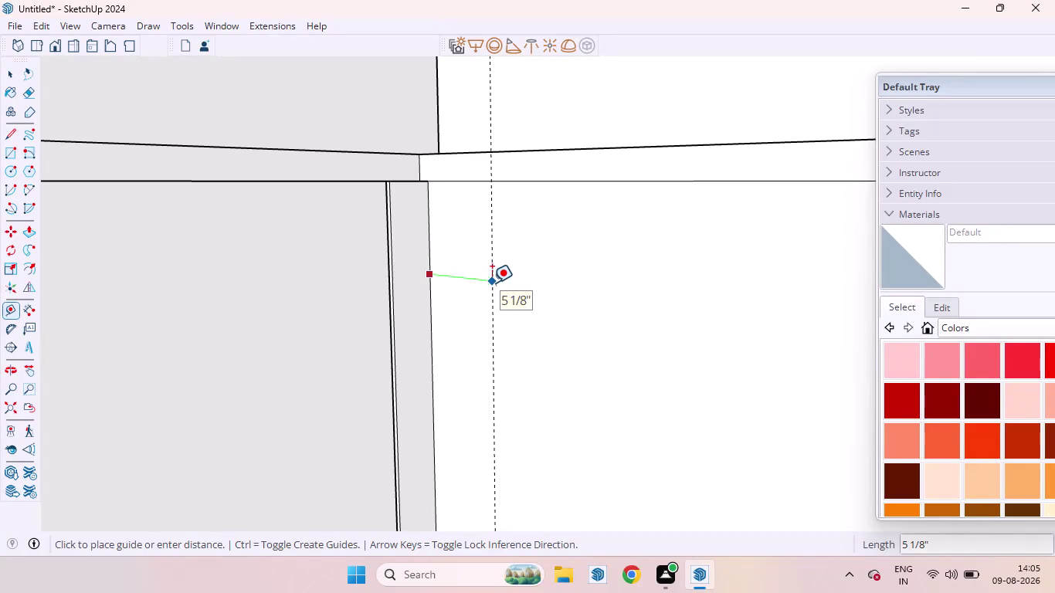
key(3)
key(Return)
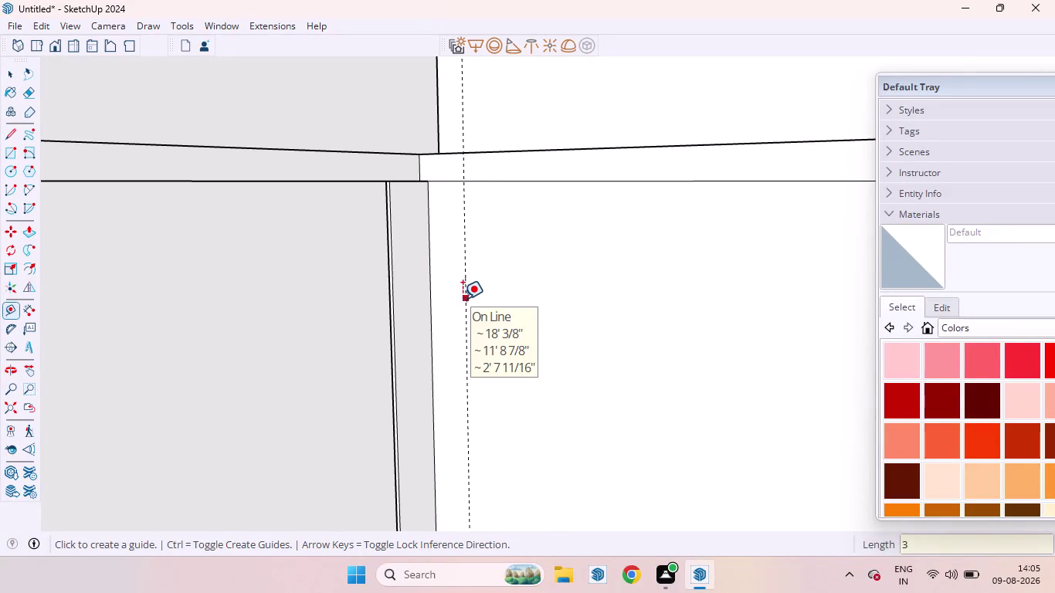
click(462, 299)
scroll(down, 3)
scroll(down, 3)
scroll(up, 3)
scroll(down, 3)
scroll(down, 3)
middle_drag(645, 336, 537, 352)
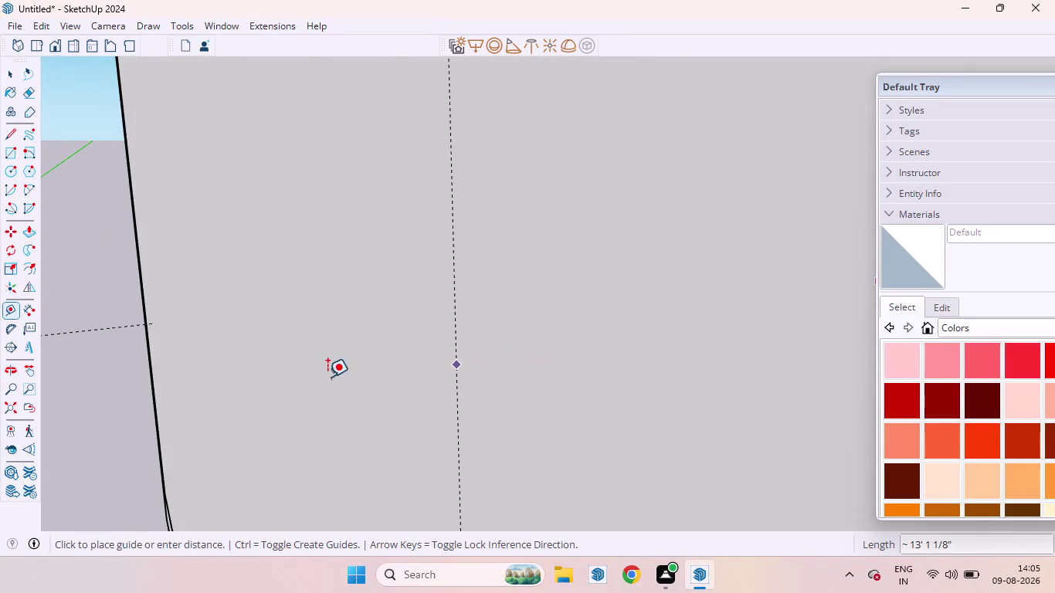
Place a vertical guide 2' from the wall corner.
click(11, 410)
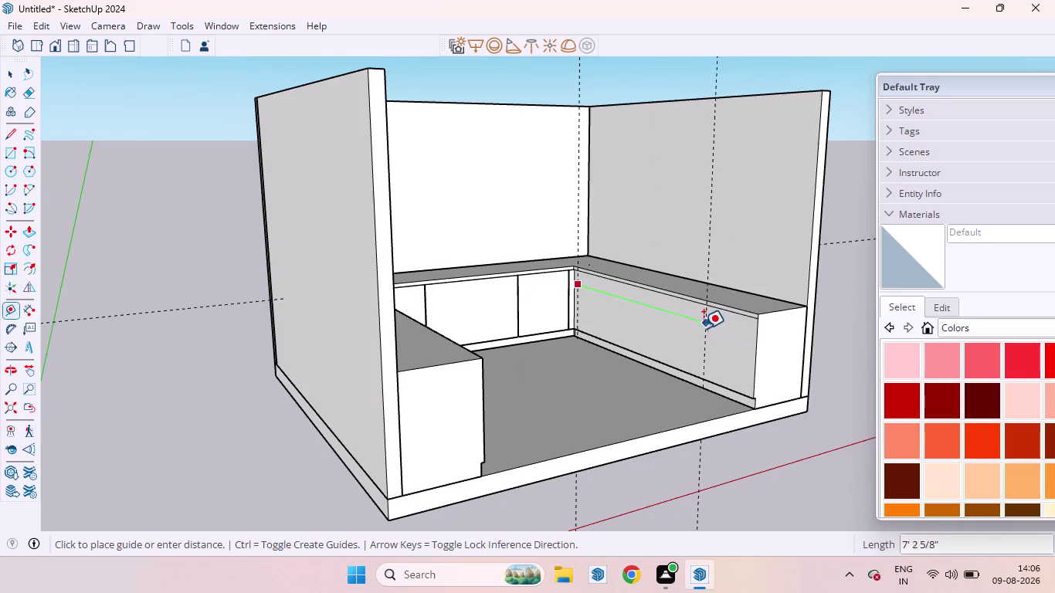
scroll(down, 3)
scroll(up, 3)
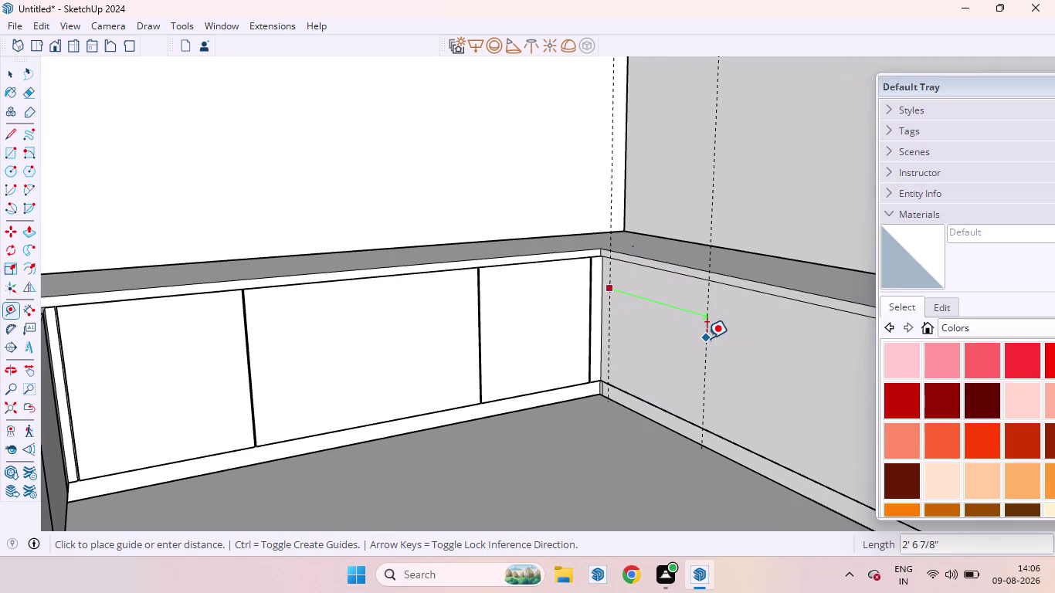
text(2')
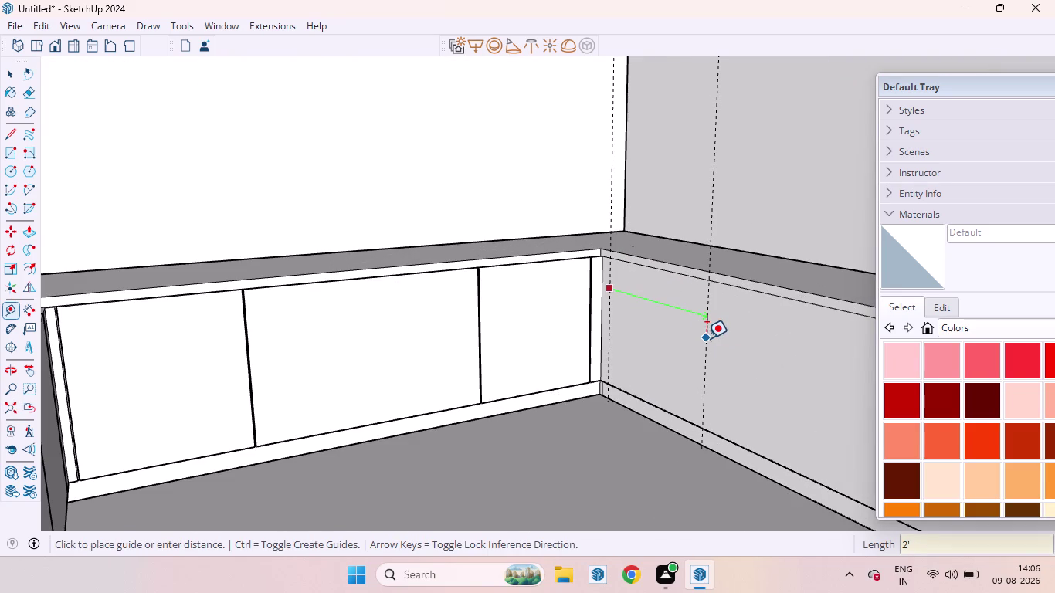
key(3)
key(Return)
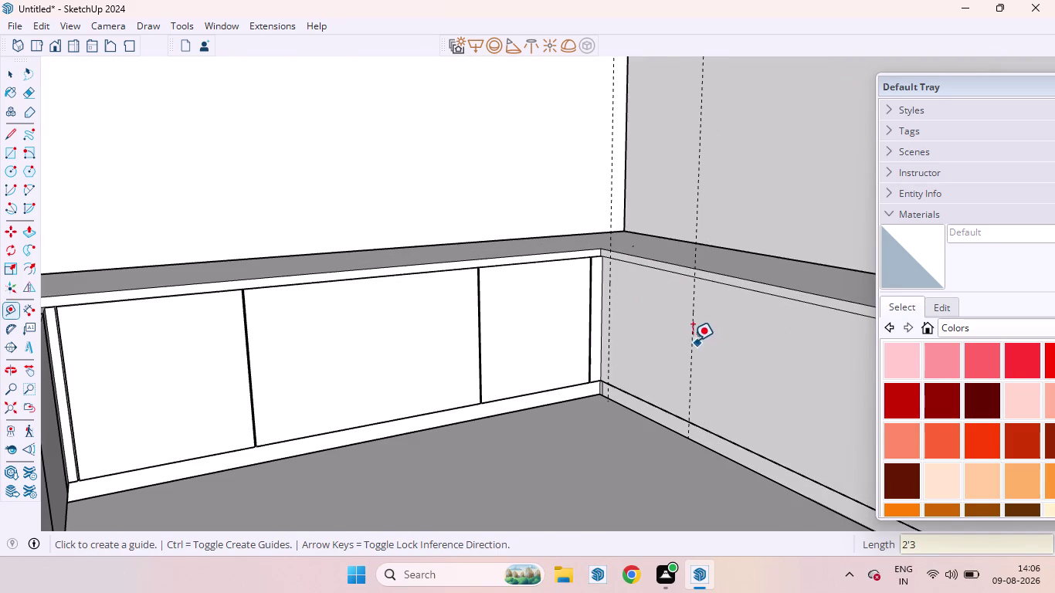
Add another vertical guide 2' beyond the previous guide.
click(690, 338)
text(2)
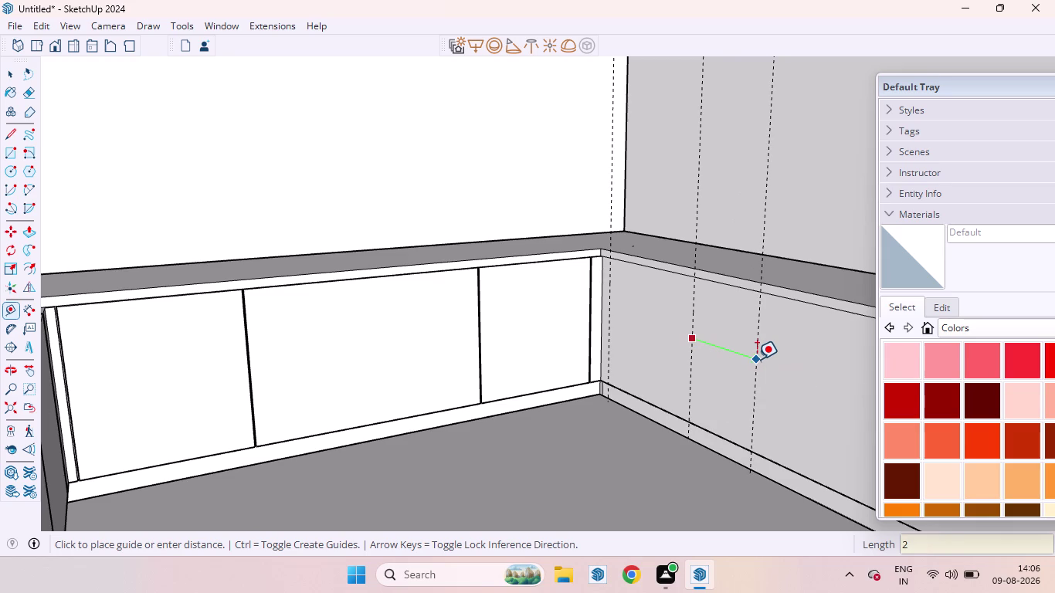
text(')
key(3)
key(Return)
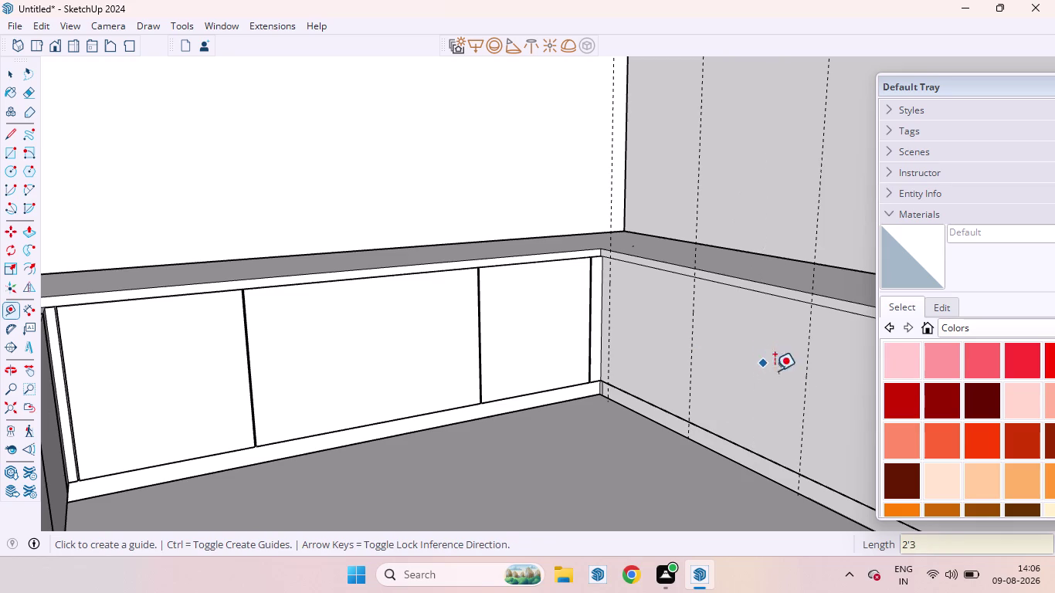
scroll(down, 3)
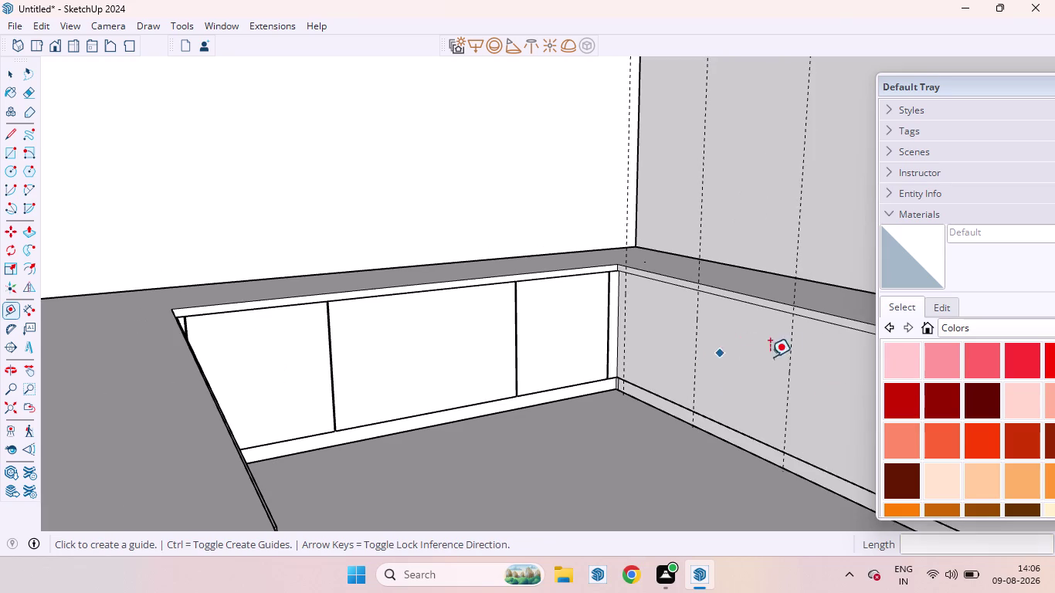
scroll(down, 3)
scroll(down, 3)
Add one more vertical guide 2' past the last guide.
click(784, 370)
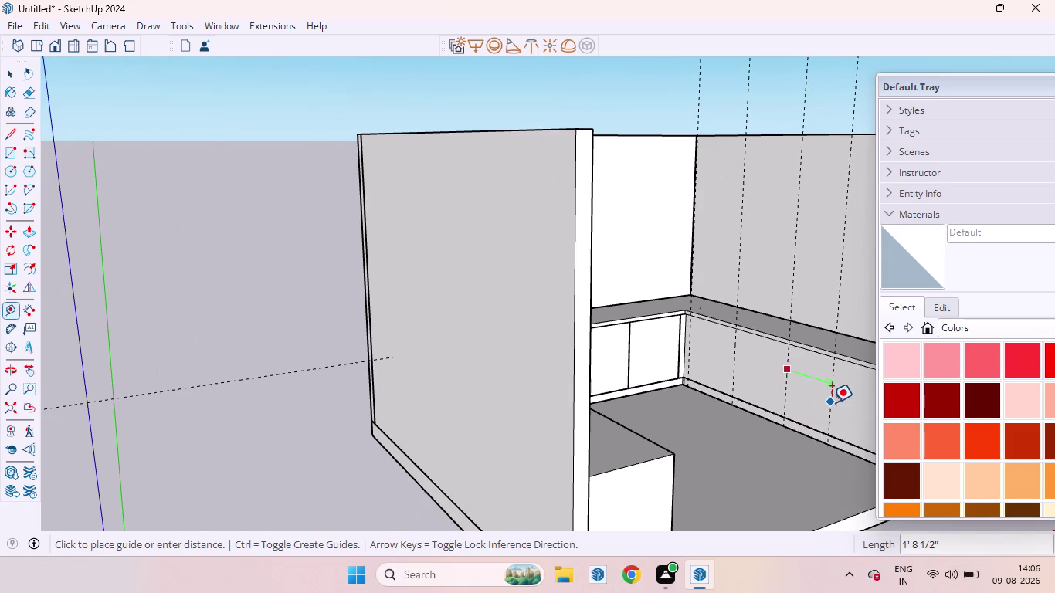
key(2)
key(apostrophe)
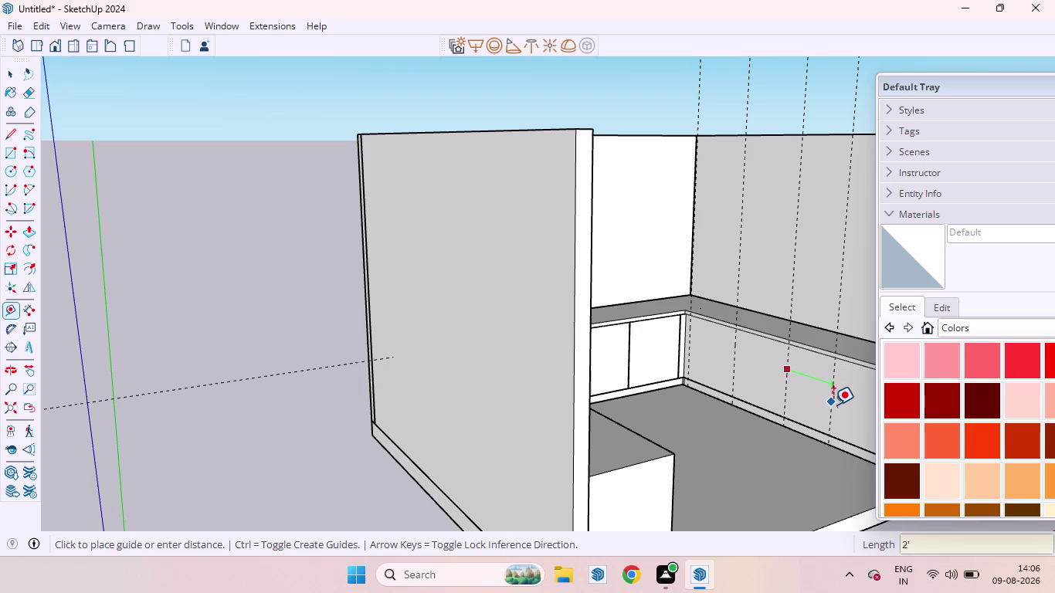
key(3)
key(Return)
scroll(down, 3)
scroll(down, 3)
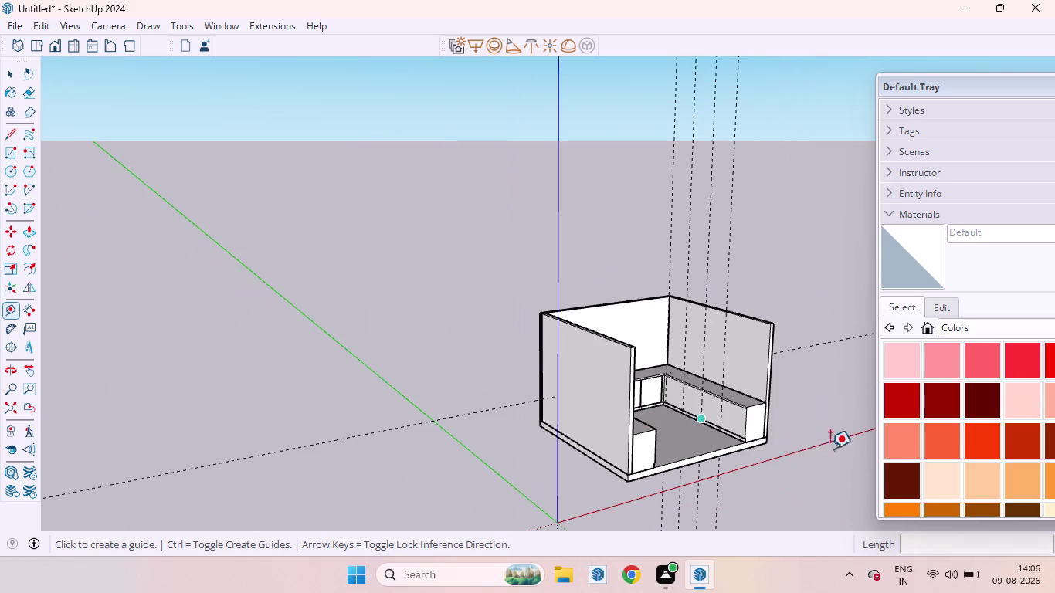
key(space)
Draw a vertical line from the guide intersection at the bench top to the floor, then select it.
scroll(up, 3)
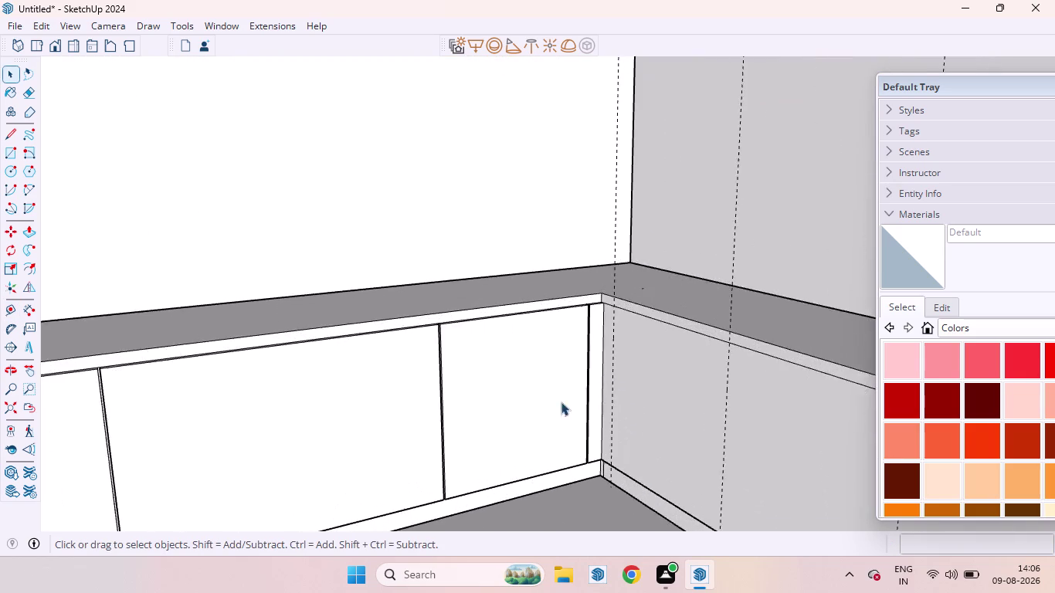
scroll(up, 3)
scroll(down, 3)
scroll(down, 3)
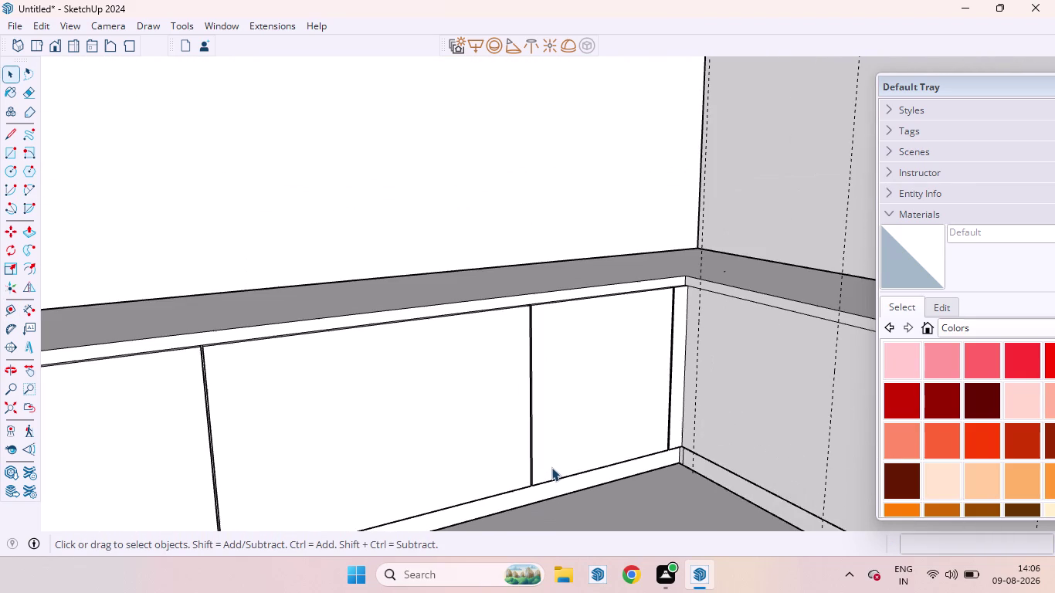
middle_drag(695, 473, 808, 481)
scroll(up, 3)
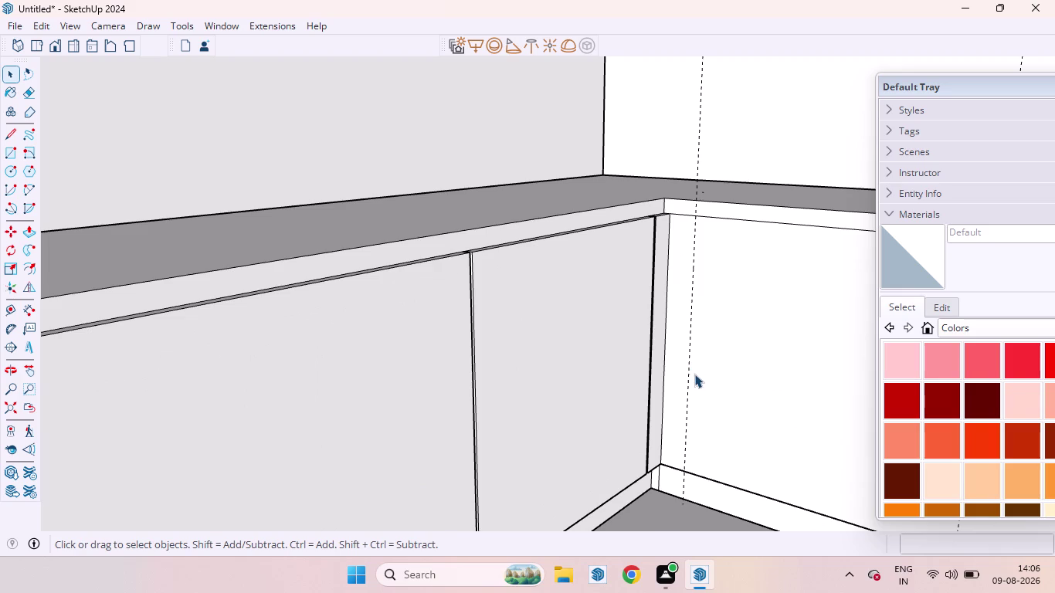
key(l)
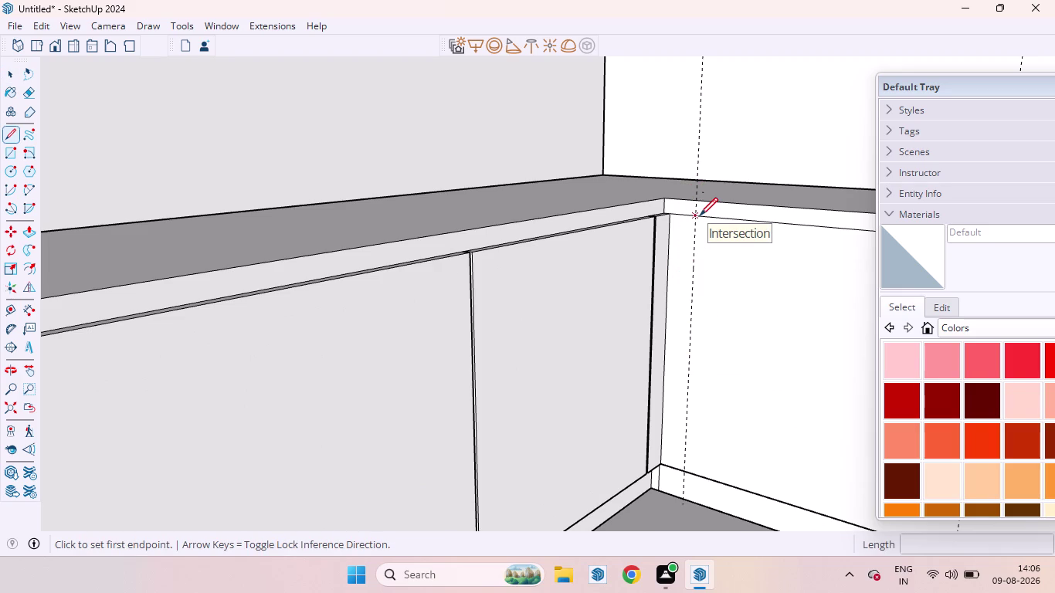
click(700, 216)
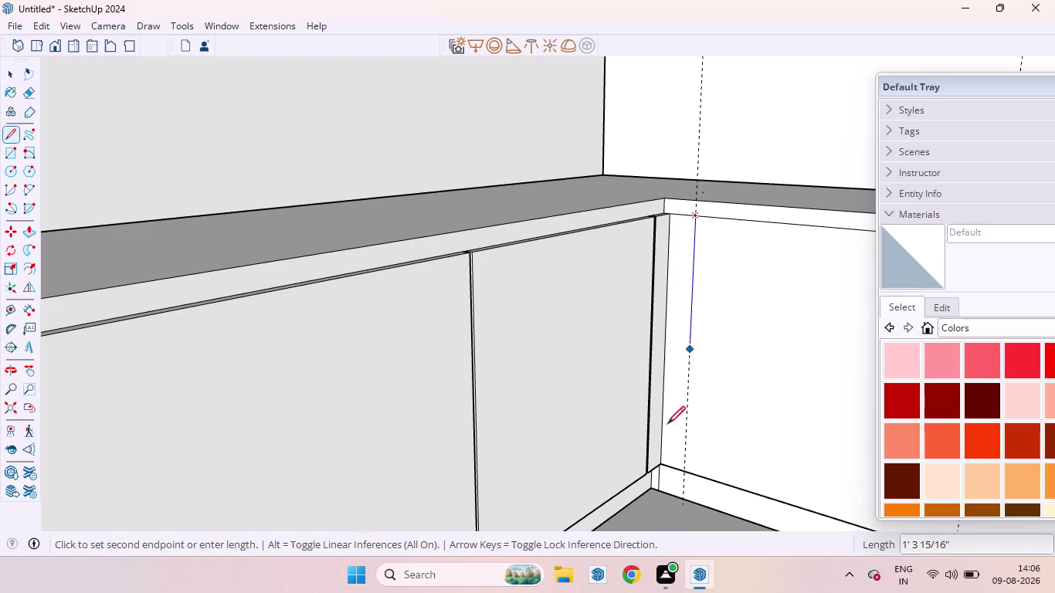
click(685, 472)
key(space)
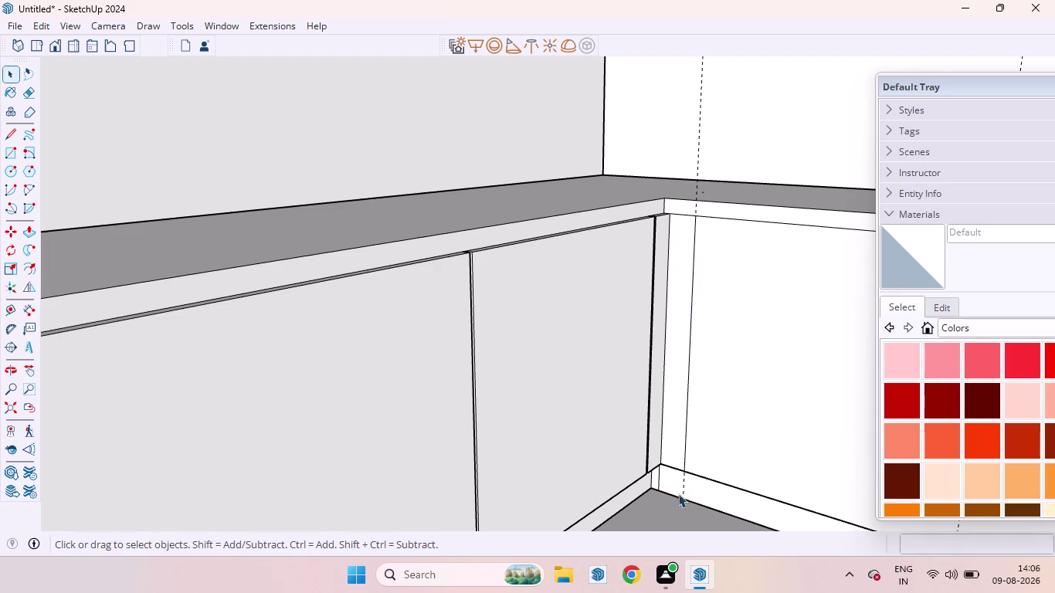
scroll(up, 3)
click(691, 477)
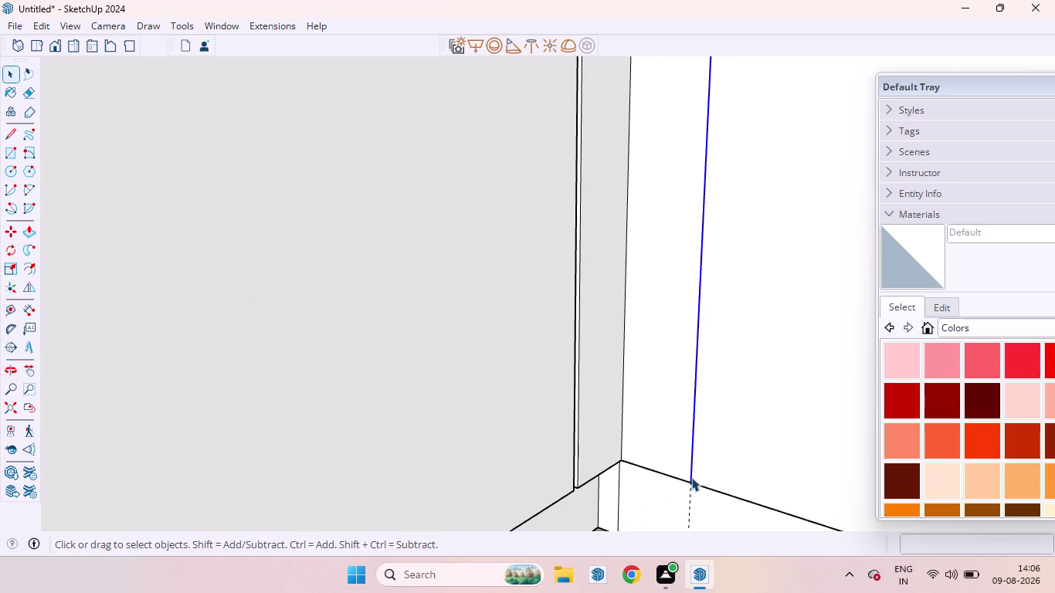
Copy the vertical line 6 mm over to form a groove pair.
key(m)
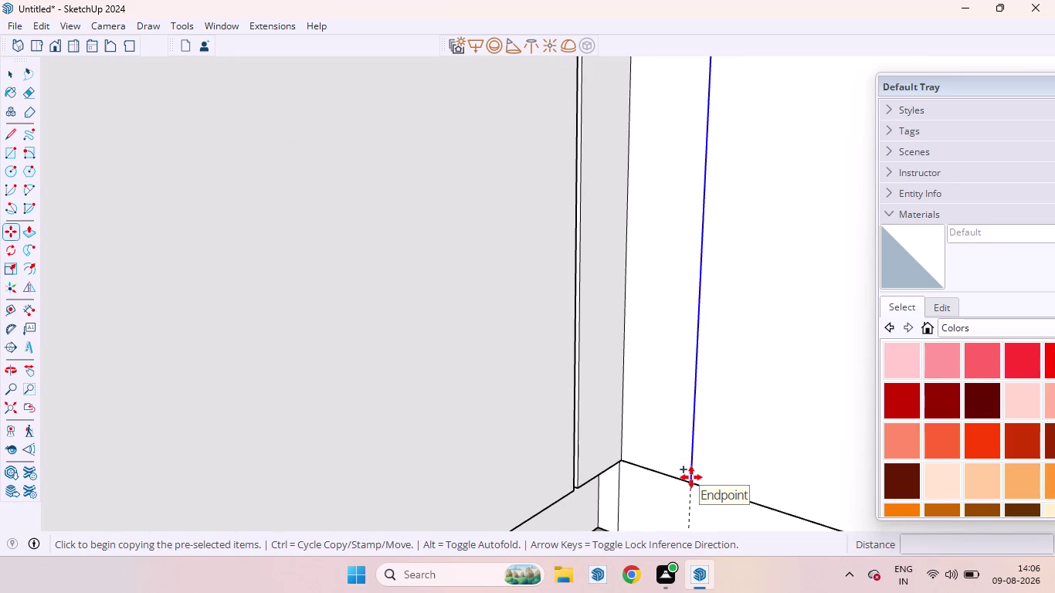
click(691, 477)
text(6)
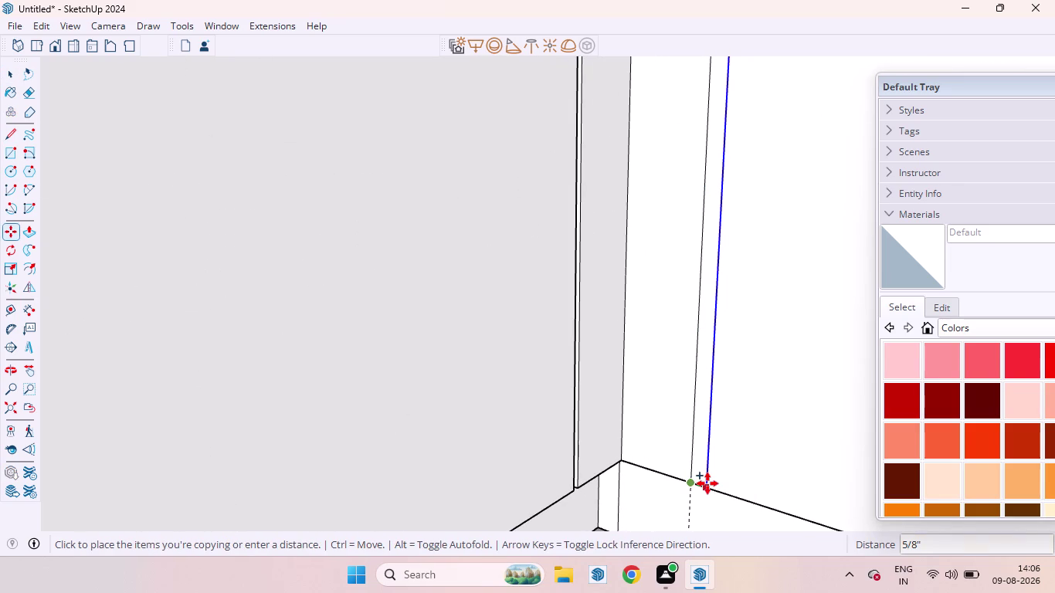
text(MM)
key(Return)
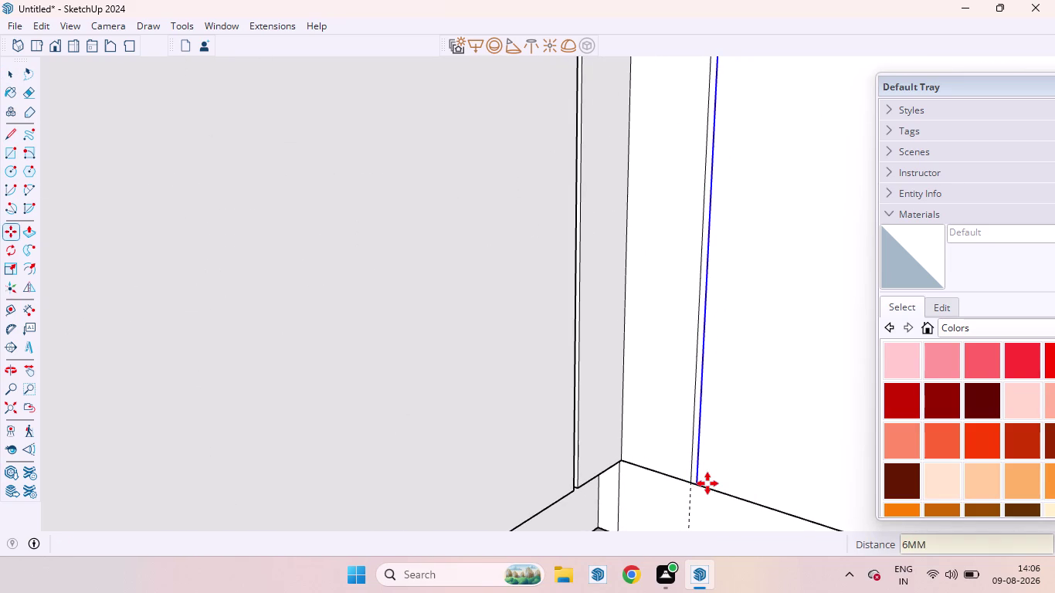
key(space)
scroll(up, 3)
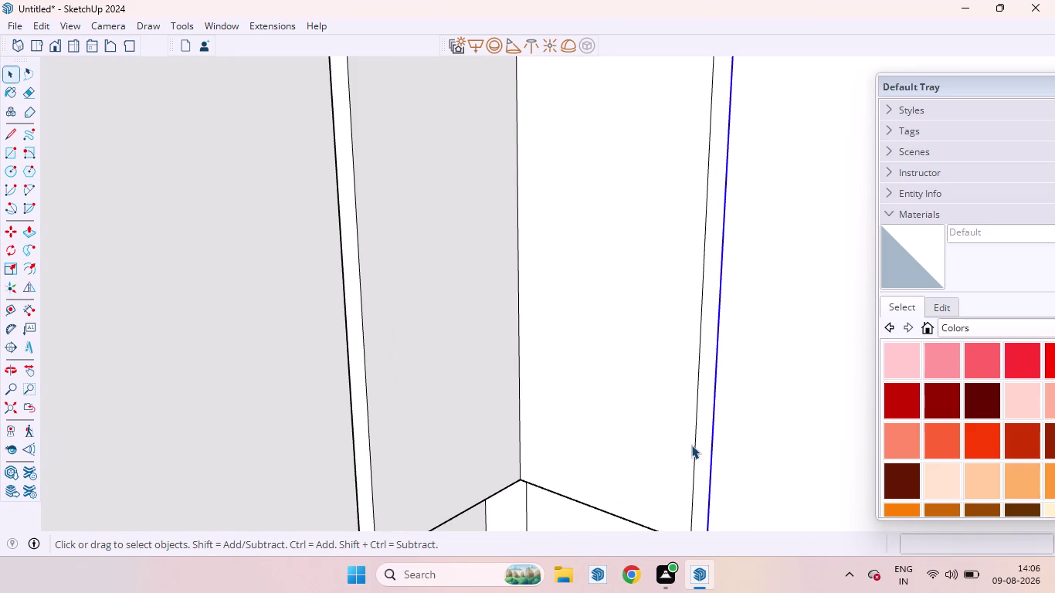
scroll(down, 3)
scroll(down, 3)
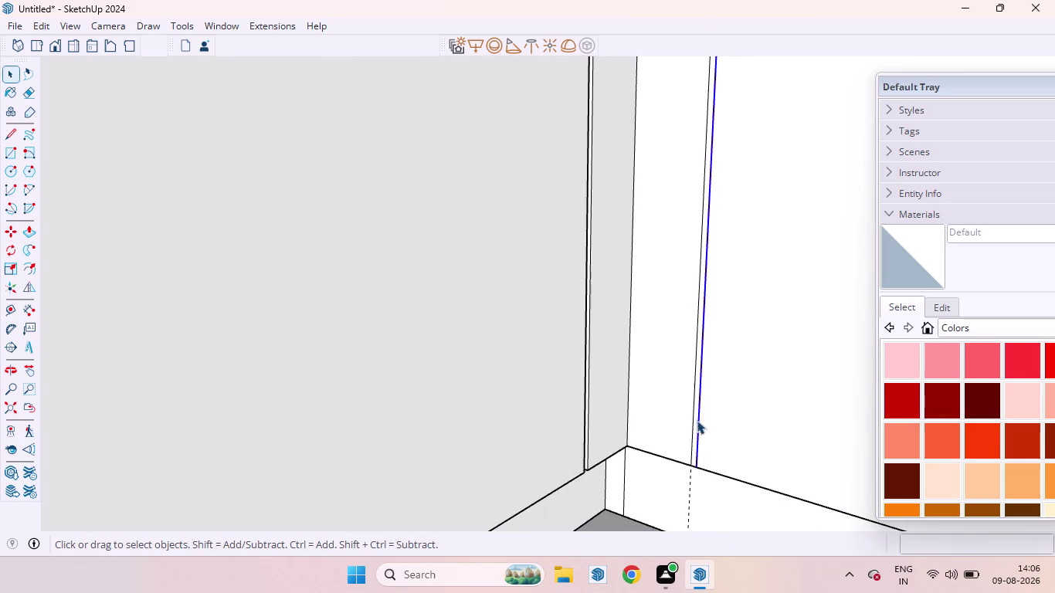
scroll(down, 3)
scroll(up, 3)
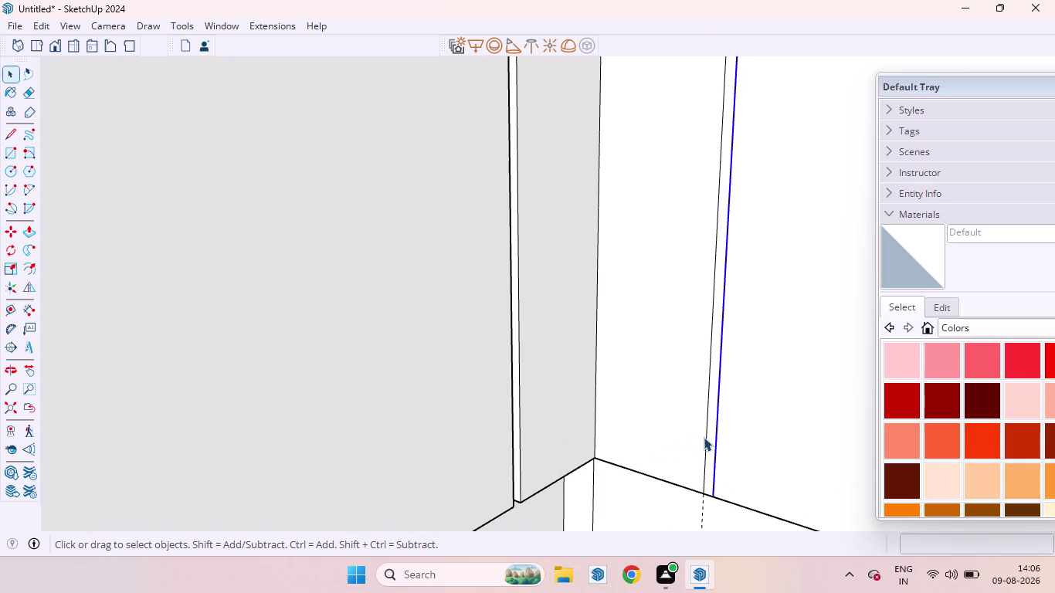
Select both vertical lines of the groove pair.
click(704, 437)
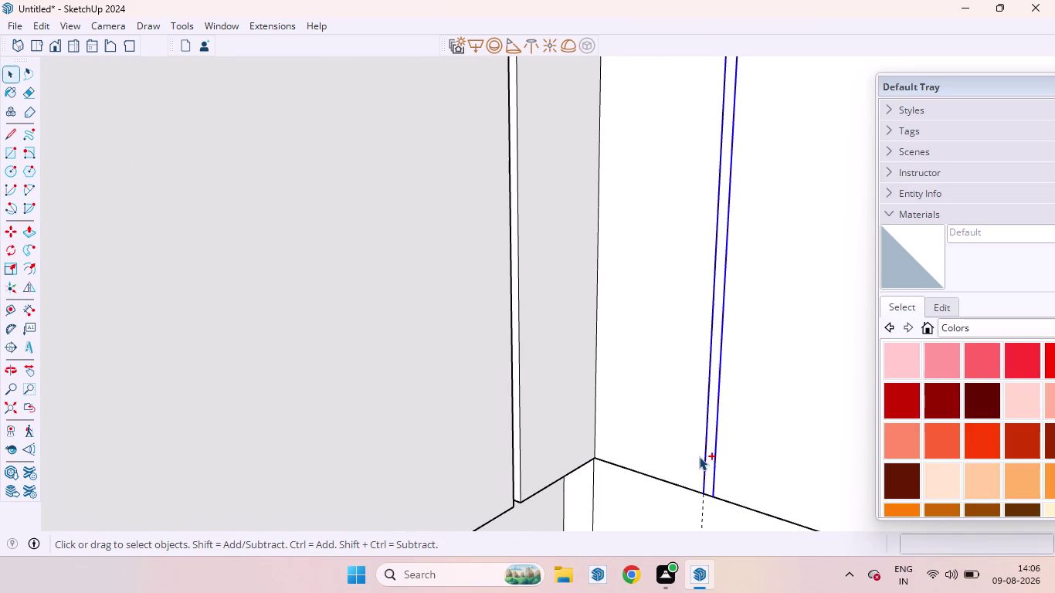
click(707, 486)
key(m)
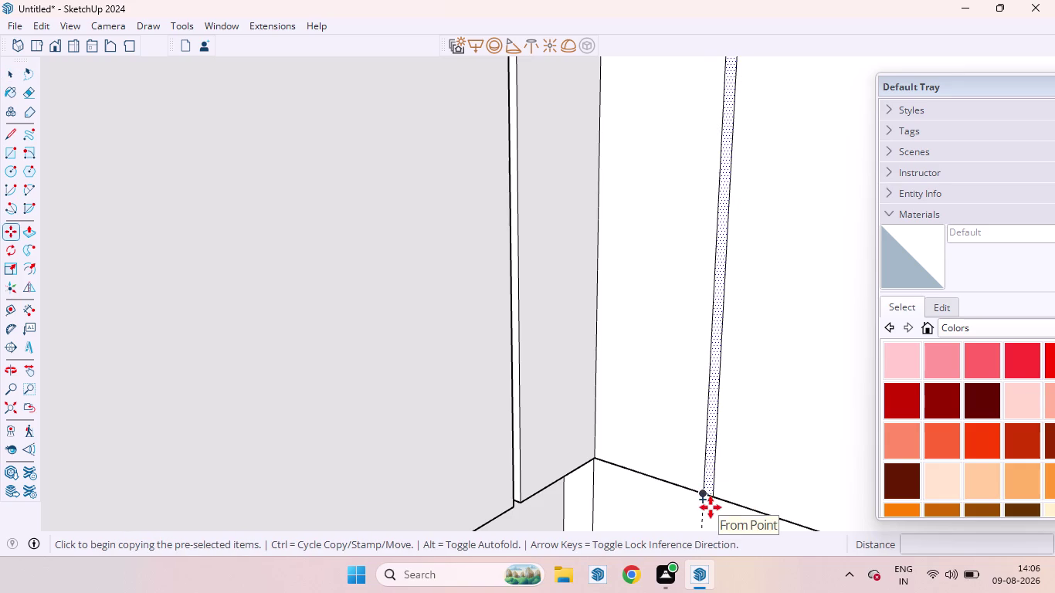
key(space)
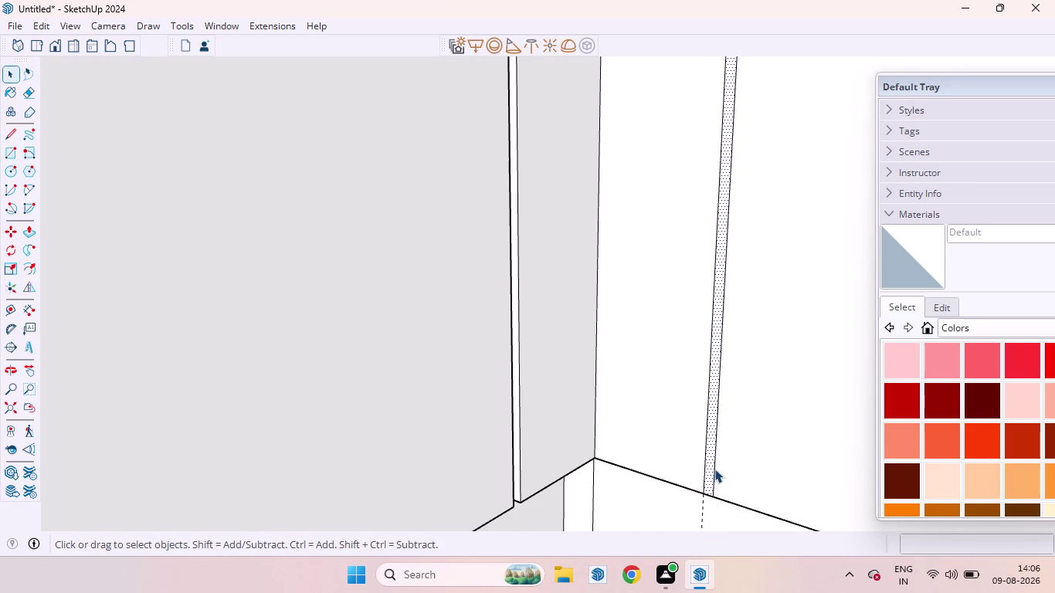
click(706, 465)
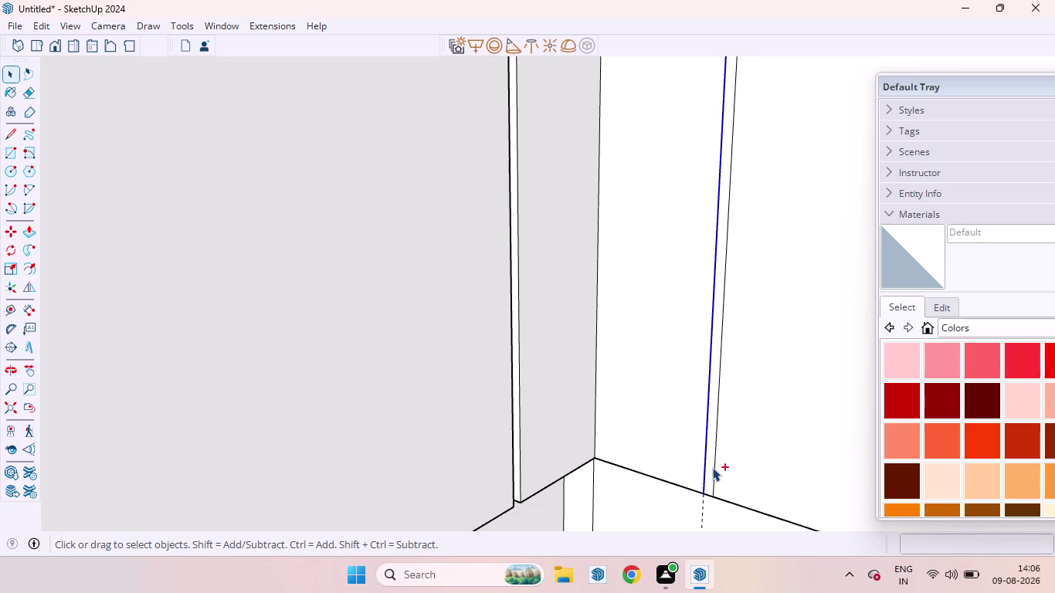
scroll(up, 3)
click(719, 472)
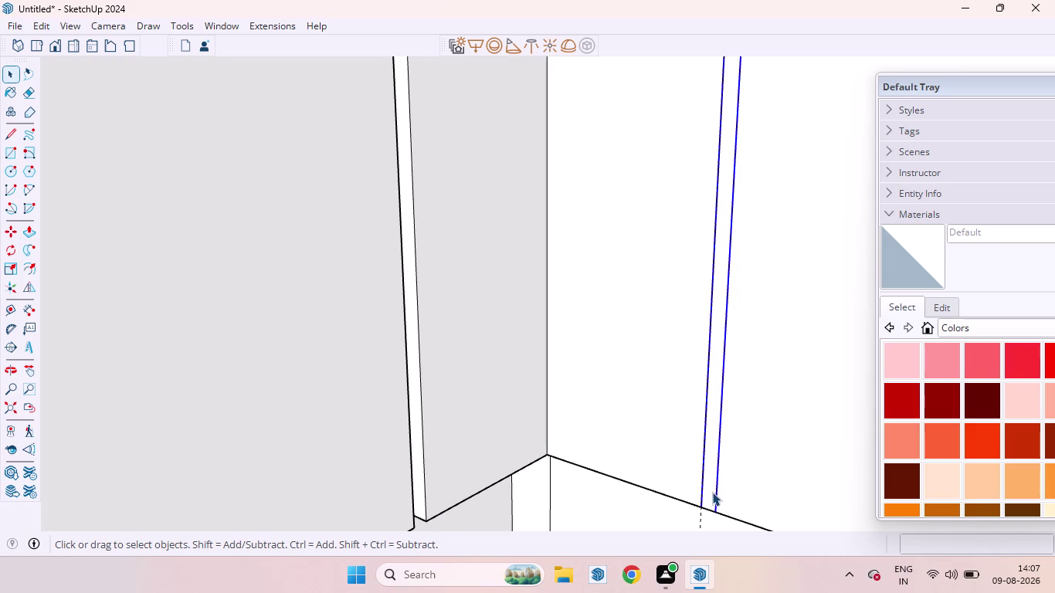
Copy the line pair to the next guide intersection on the bench front.
key(m)
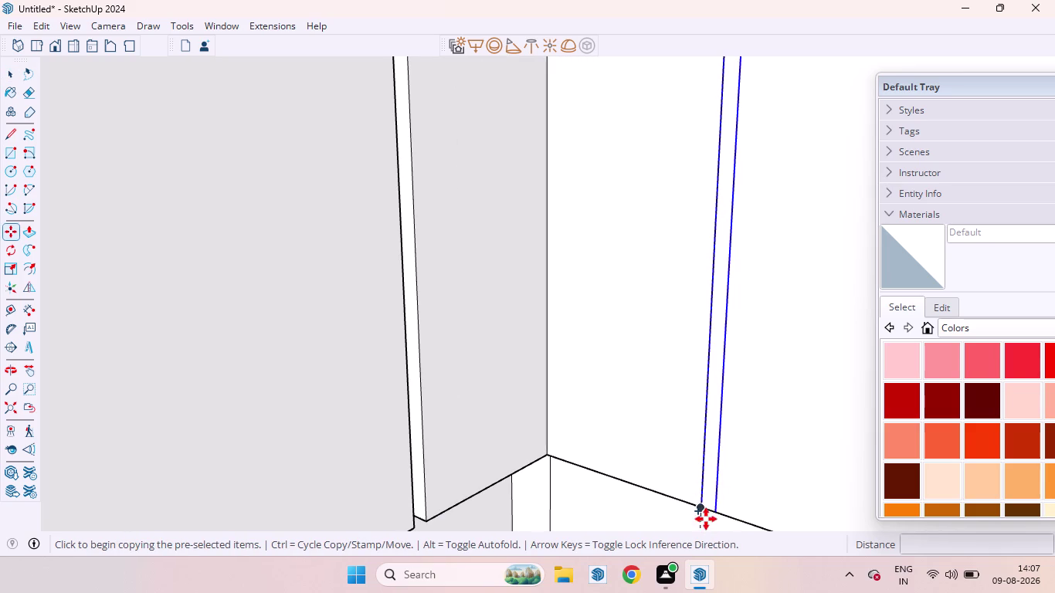
scroll(up, 3)
click(708, 494)
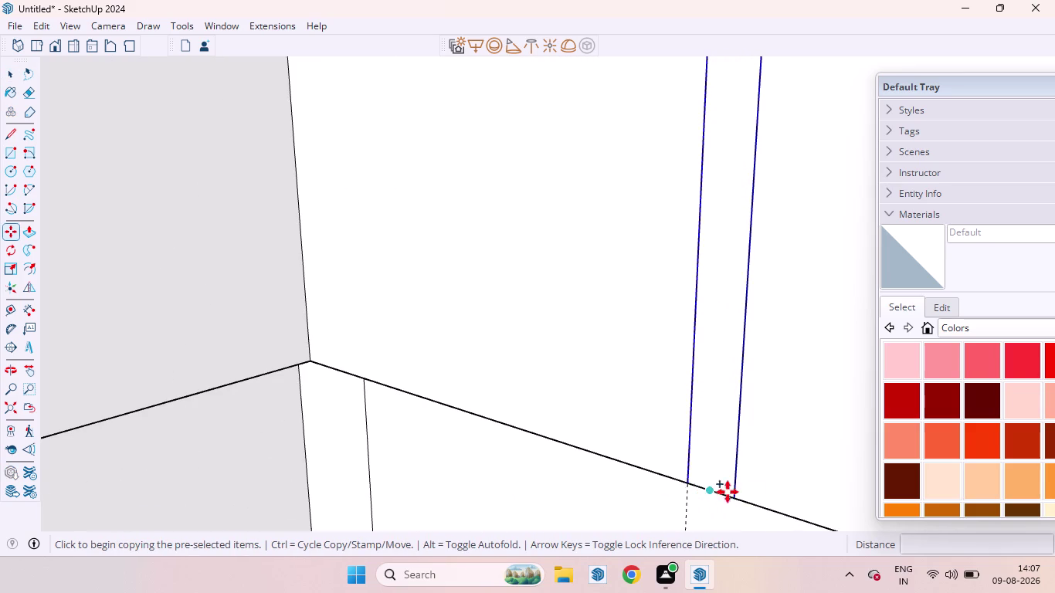
scroll(down, 3)
scroll(down, 3)
scroll(down, 3)
scroll(down, 3)
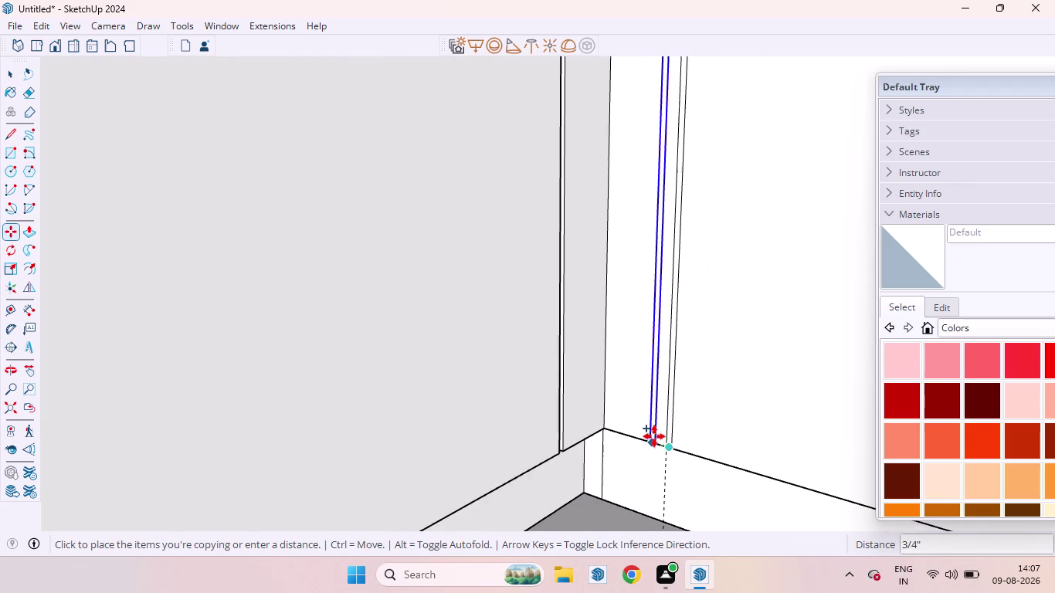
scroll(down, 3)
scroll(down, 3)
scroll(down, 3)
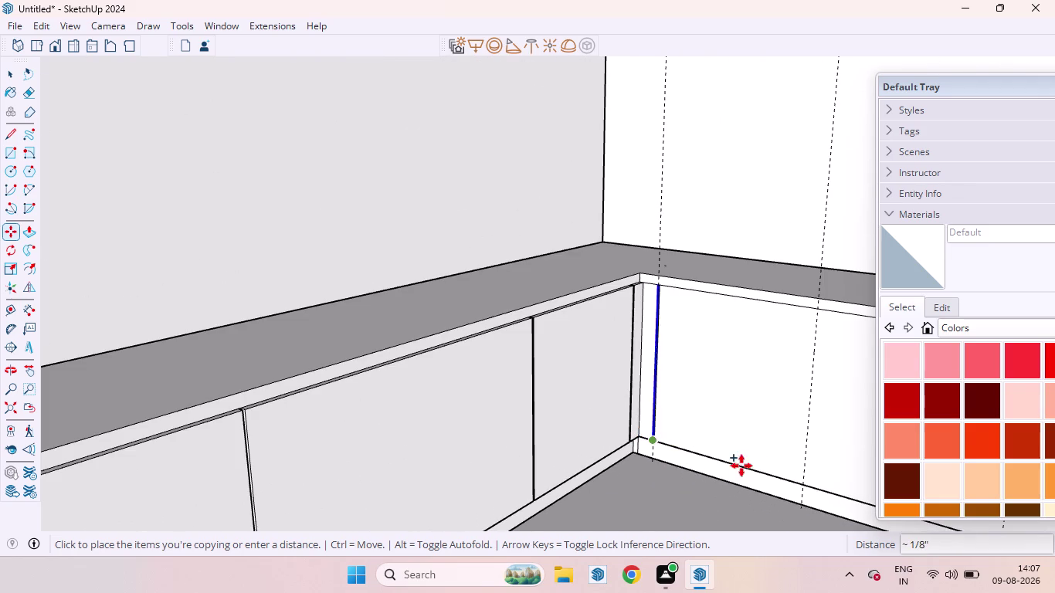
scroll(up, 3)
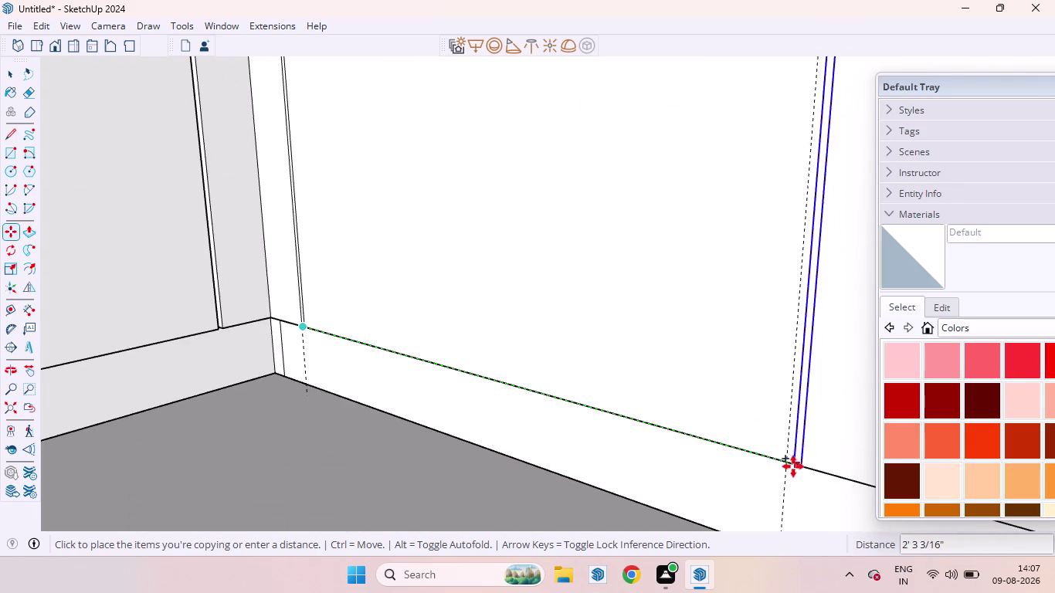
scroll(up, 3)
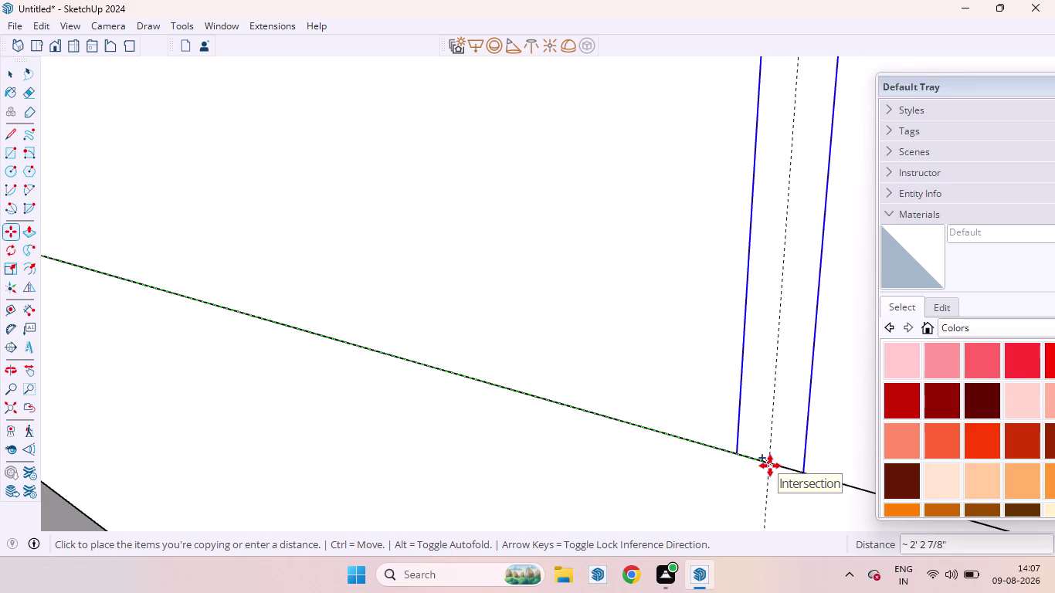
click(770, 466)
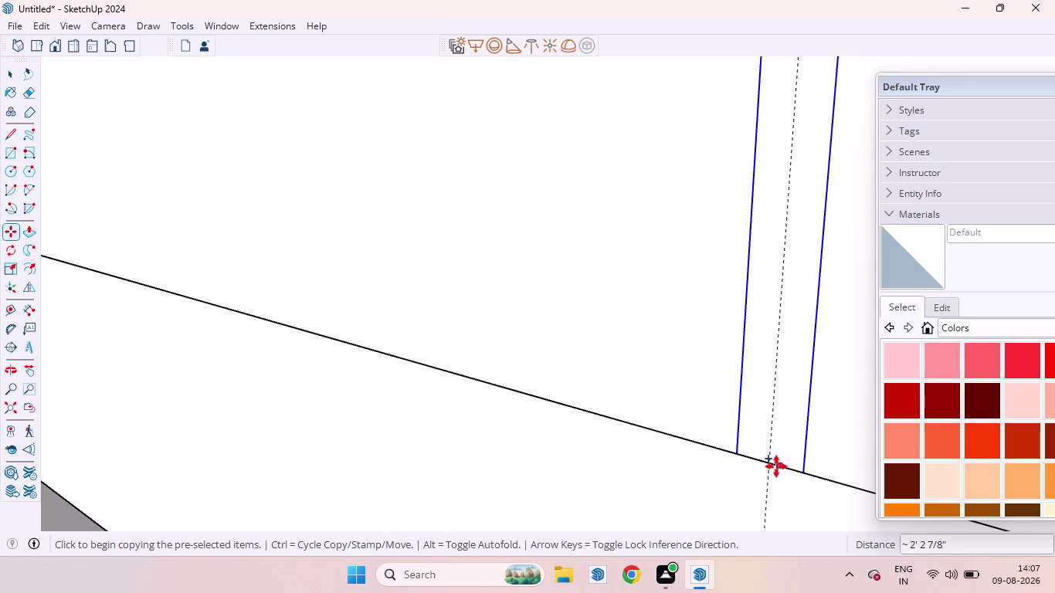
Copy the line pair again to another guide crossing along the bench.
click(772, 466)
scroll(down, 3)
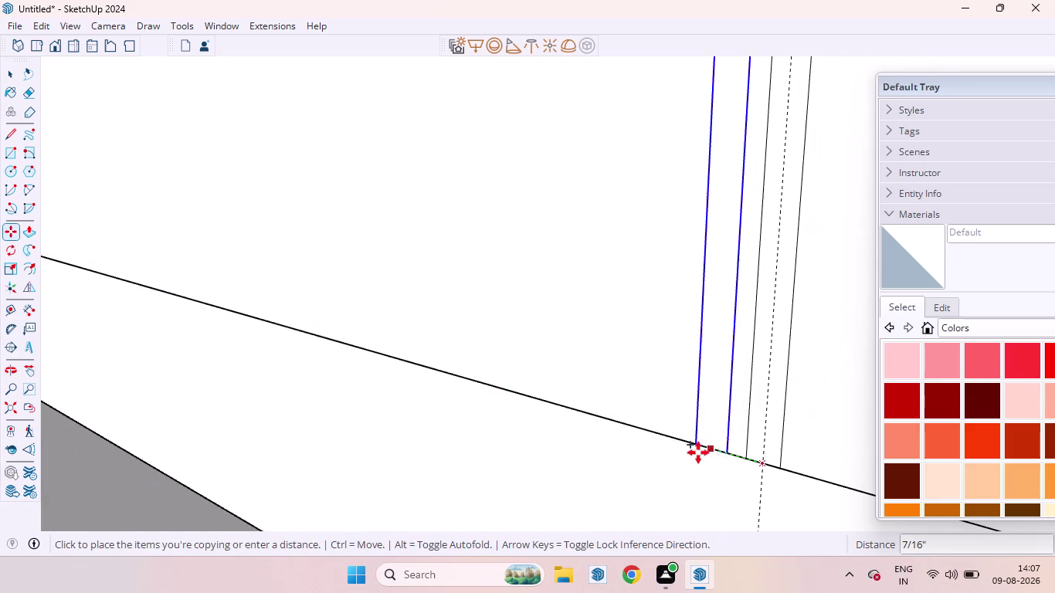
scroll(down, 3)
scroll(down, 3)
scroll(down, 3)
scroll(down, 3)
scroll(up, 3)
scroll(down, 3)
scroll(down, 3)
scroll(down, 3)
scroll(down, 3)
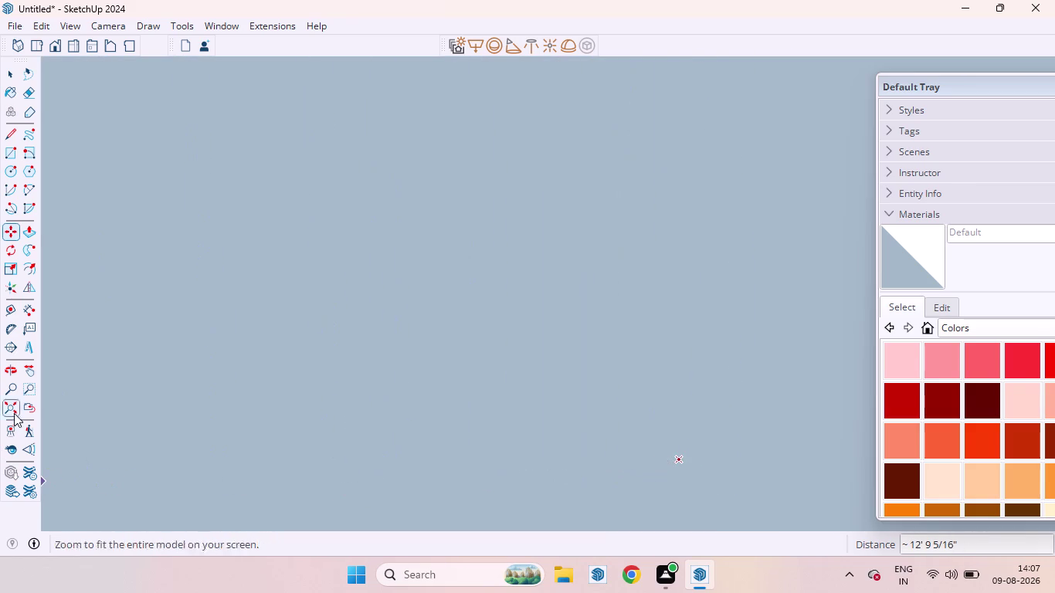
click(14, 413)
scroll(down, 3)
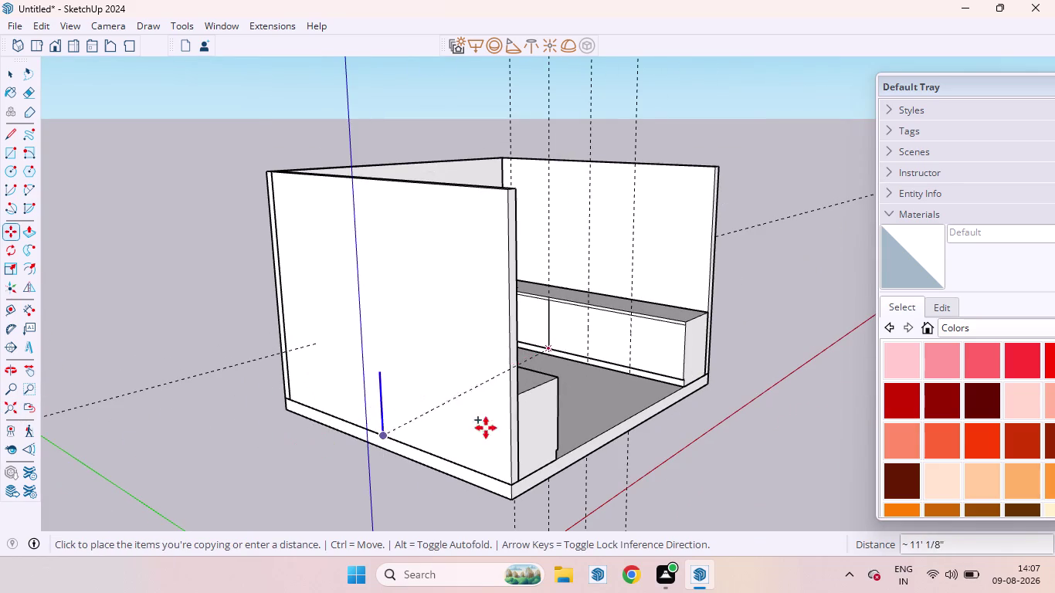
scroll(up, 3)
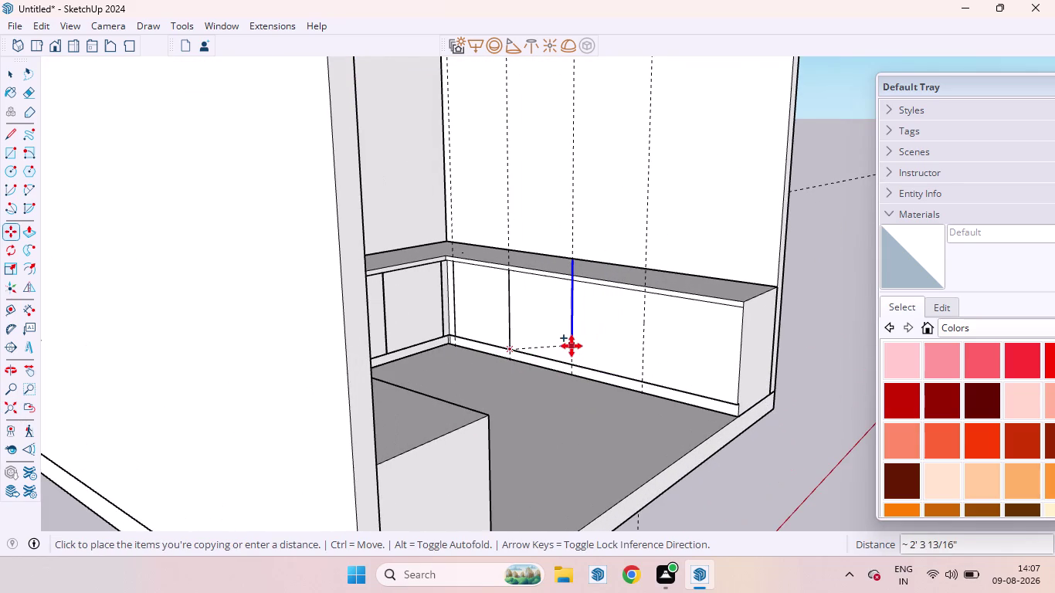
scroll(up, 3)
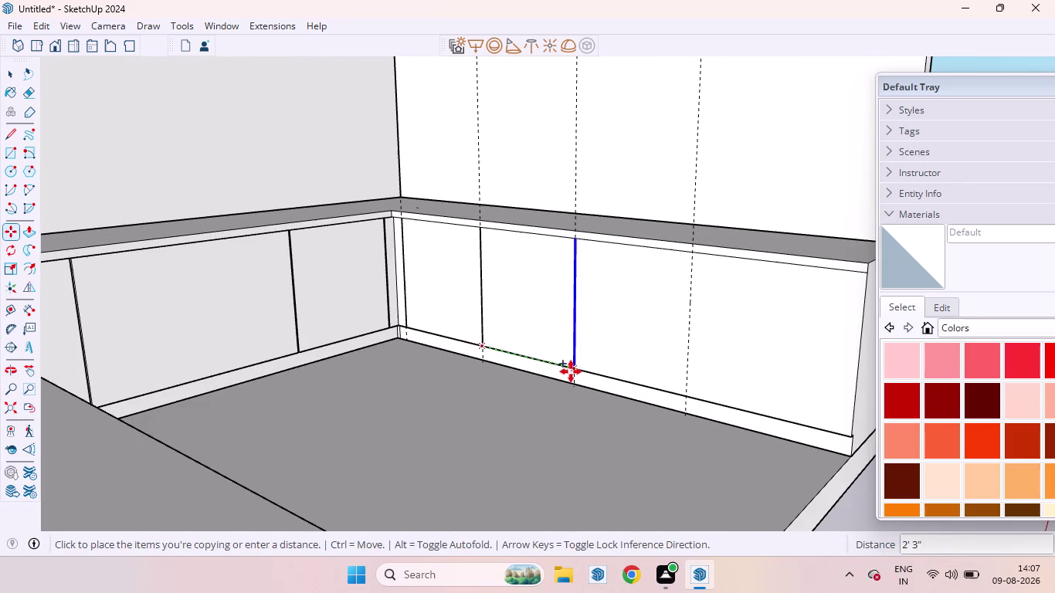
scroll(up, 3)
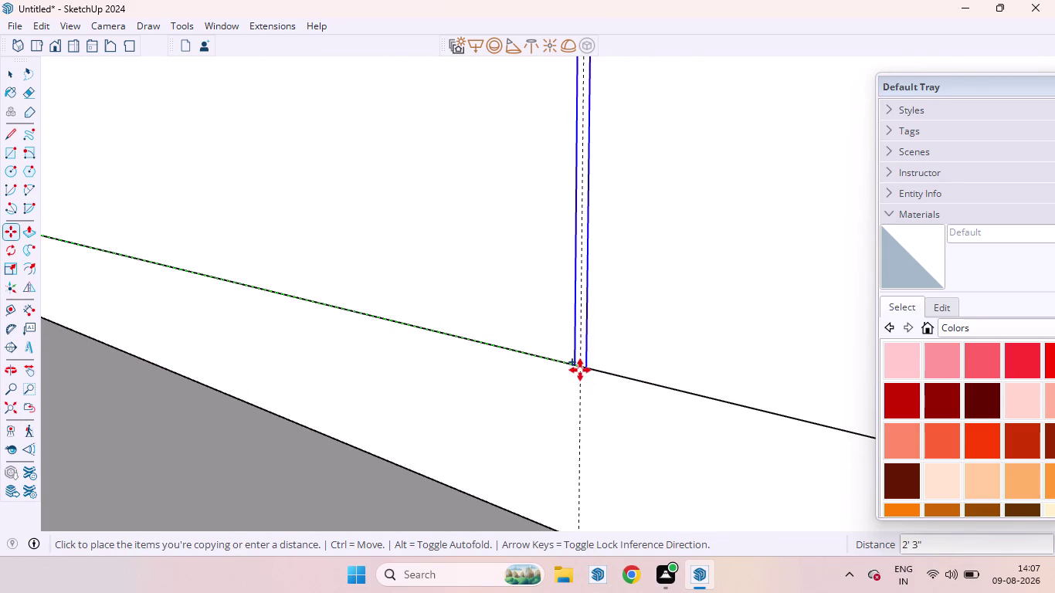
click(580, 370)
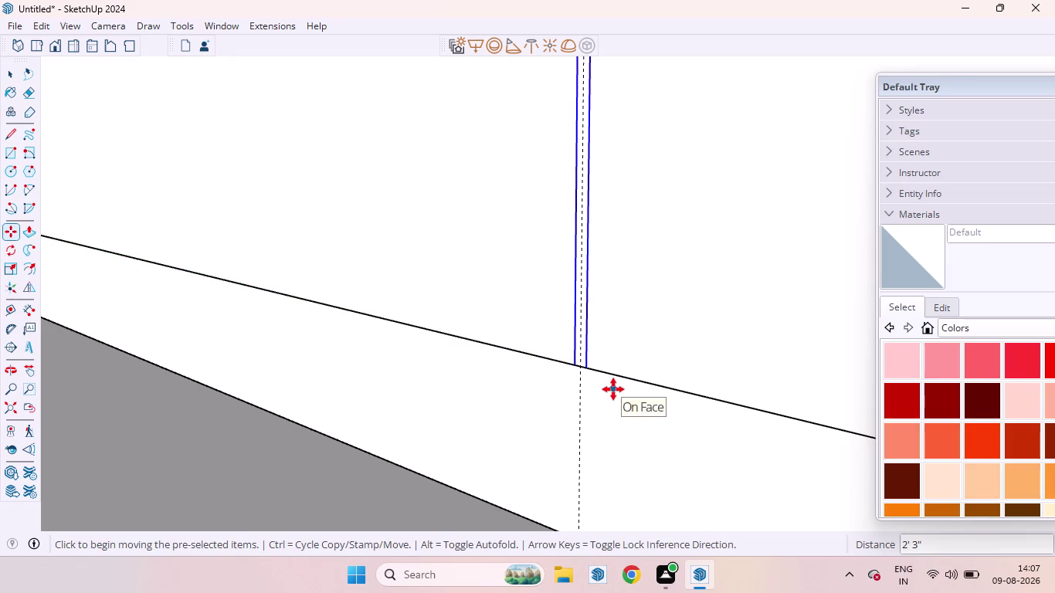
Place a further copy of the divider lines on the bench front.
scroll(up, 3)
click(577, 363)
scroll(down, 3)
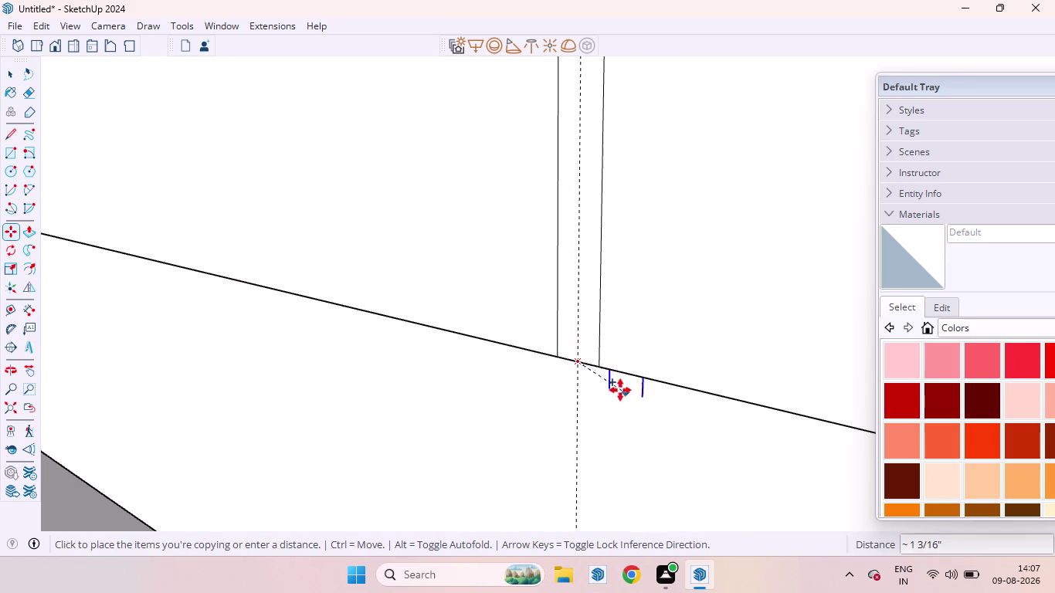
scroll(down, 3)
scroll(down, 3)
scroll(down, 3)
scroll(up, 3)
scroll(down, 3)
scroll(down, 3)
scroll(down, 3)
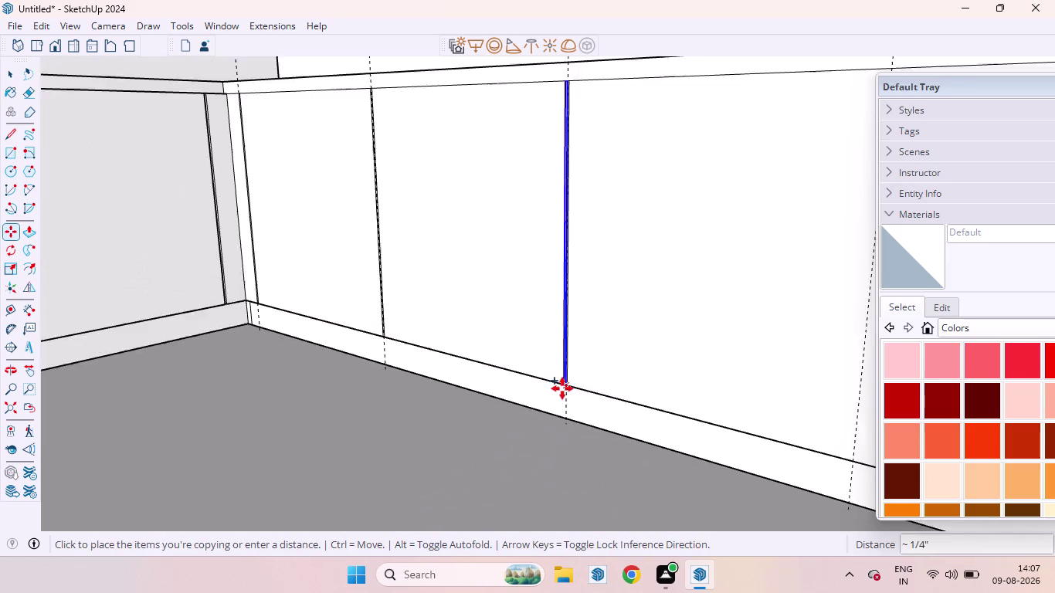
scroll(down, 3)
scroll(up, 3)
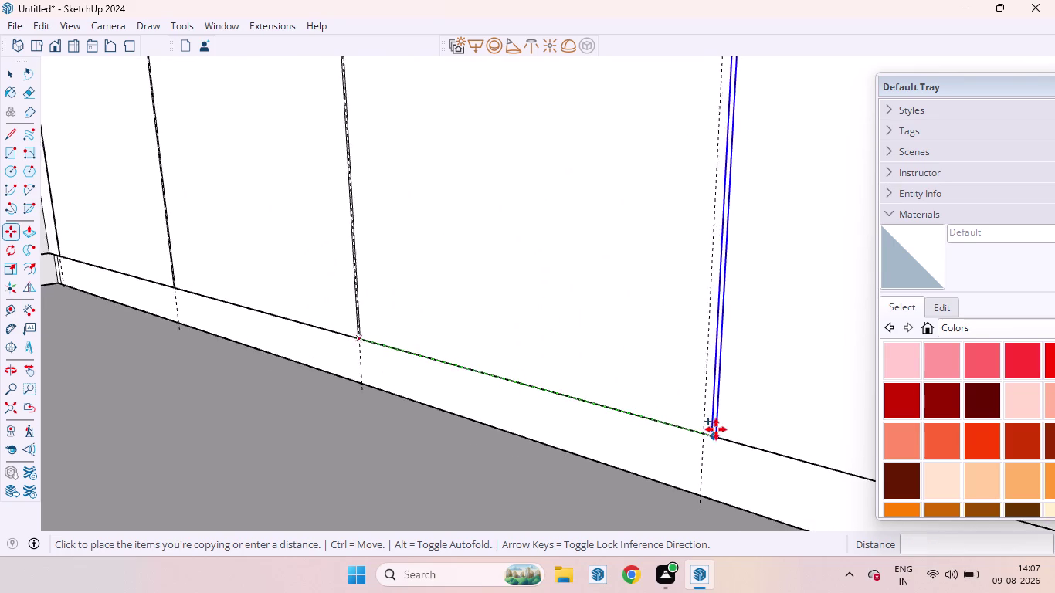
scroll(up, 3)
click(679, 441)
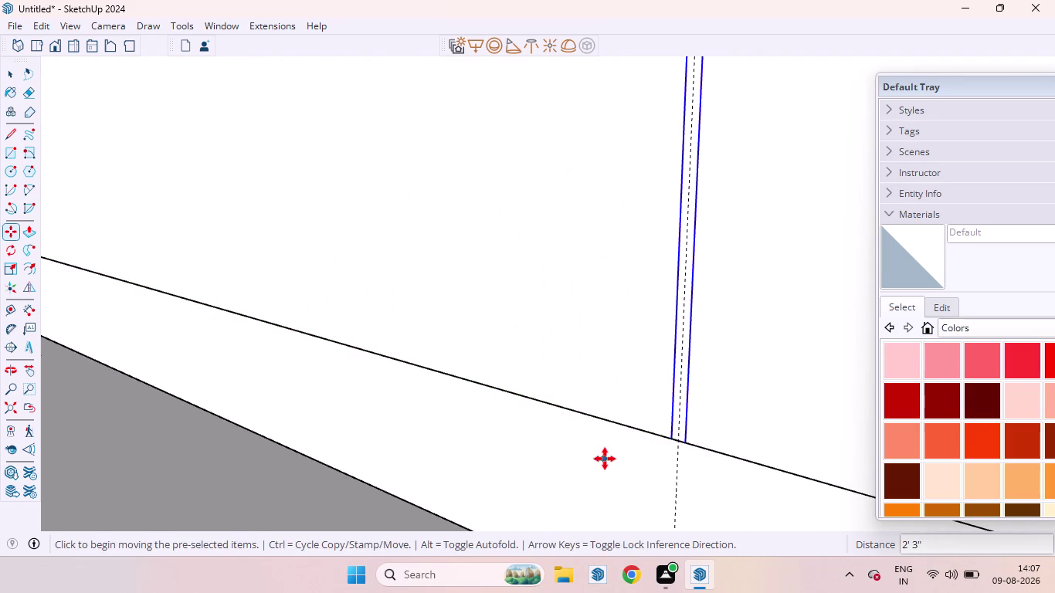
Add one more divider line copy at the next door division.
key(space)
scroll(down, 3)
scroll(up, 3)
scroll(down, 3)
scroll(down, 3)
scroll(down, 3)
scroll(down, 3)
click(540, 284)
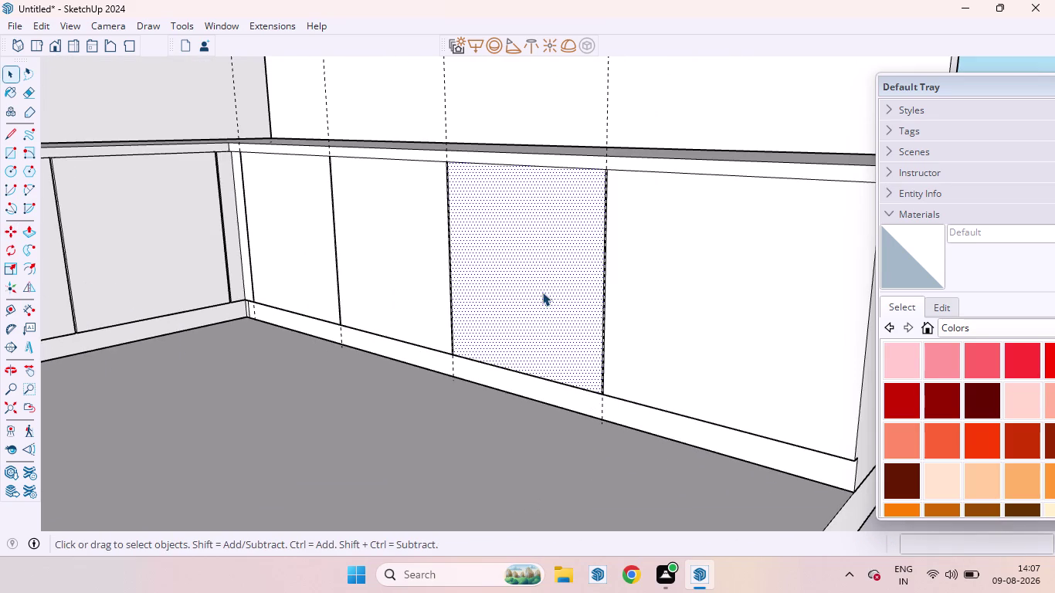
Push the first door panel face 18 mm into the bench front.
key(p)
drag(543, 292, 534, 303)
text(18MM)
key(Return)
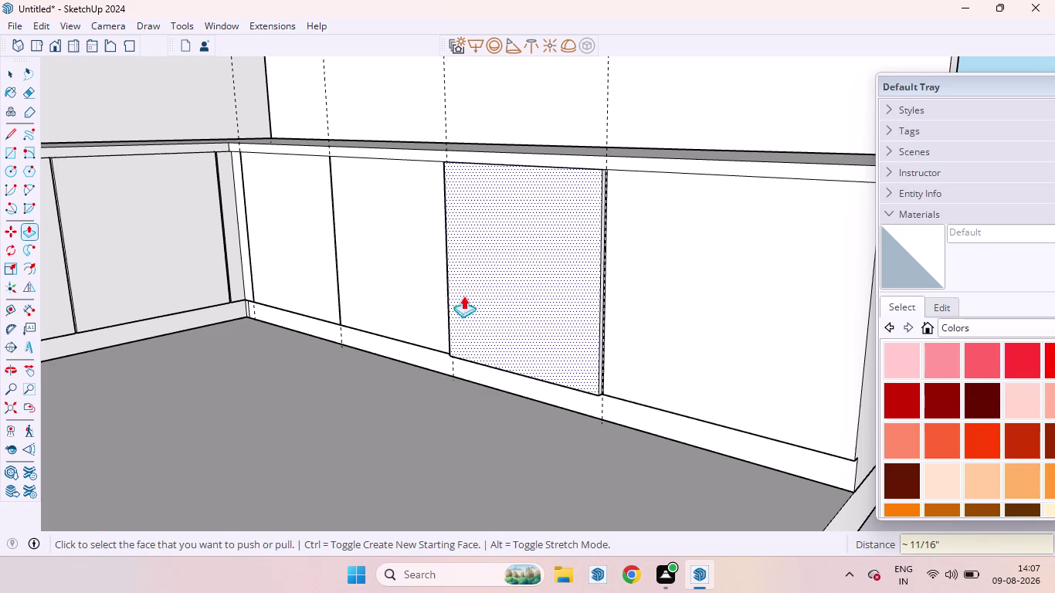
Repeat the 18 mm push on the other door panel, the base strip and the thin side strip.
double_click(398, 263)
double_click(296, 259)
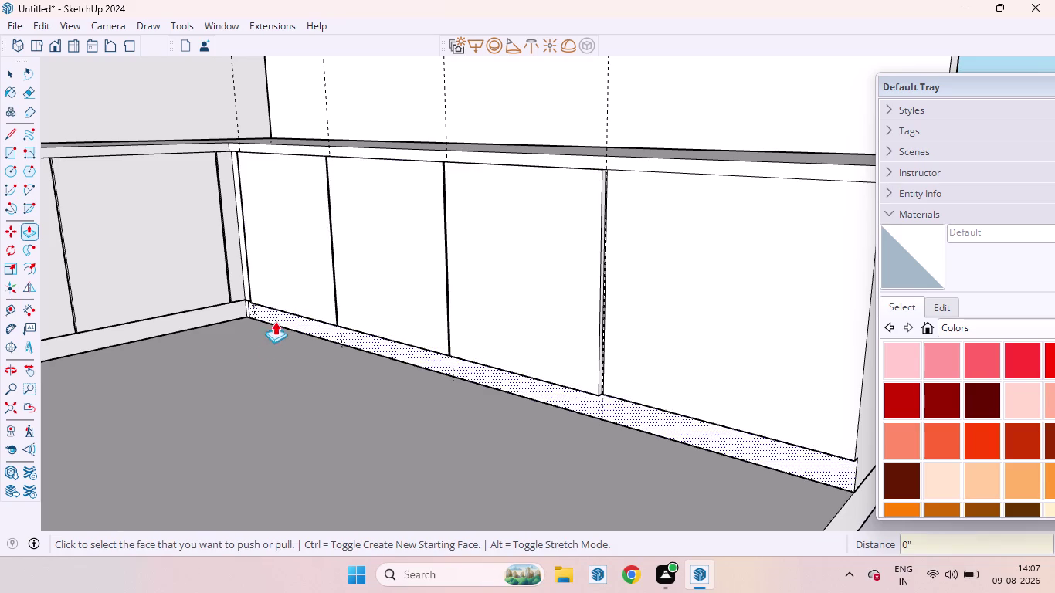
scroll(up, 3)
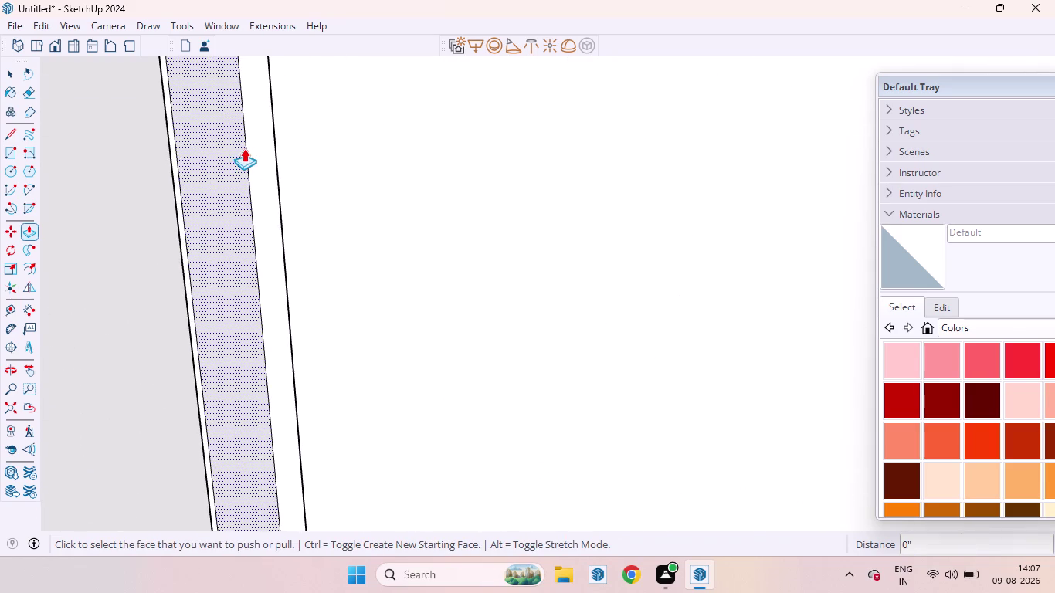
double_click(267, 162)
scroll(down, 3)
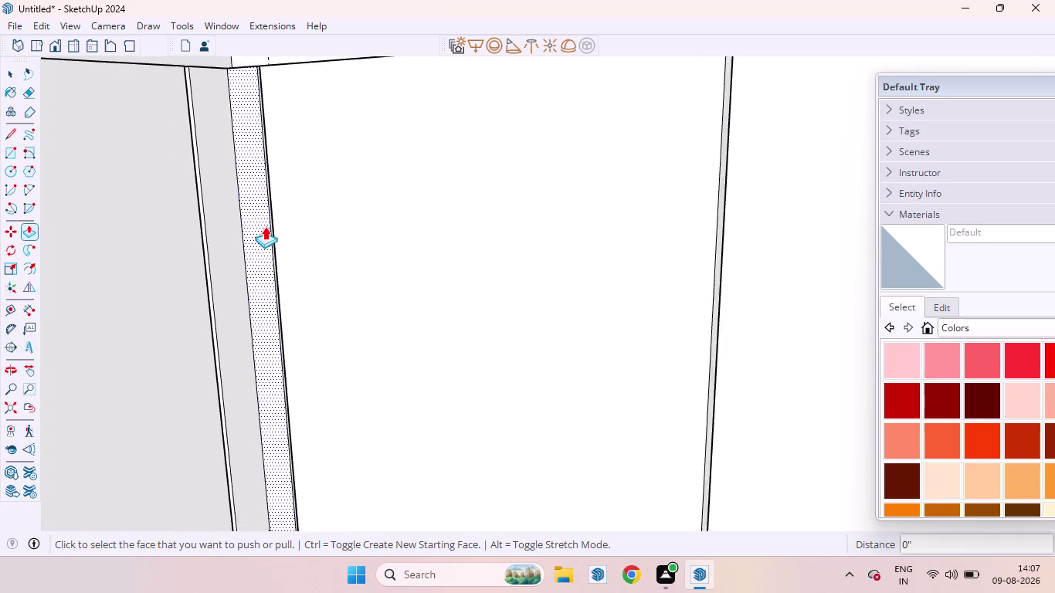
scroll(down, 3)
middle_drag(263, 215, 328, 320)
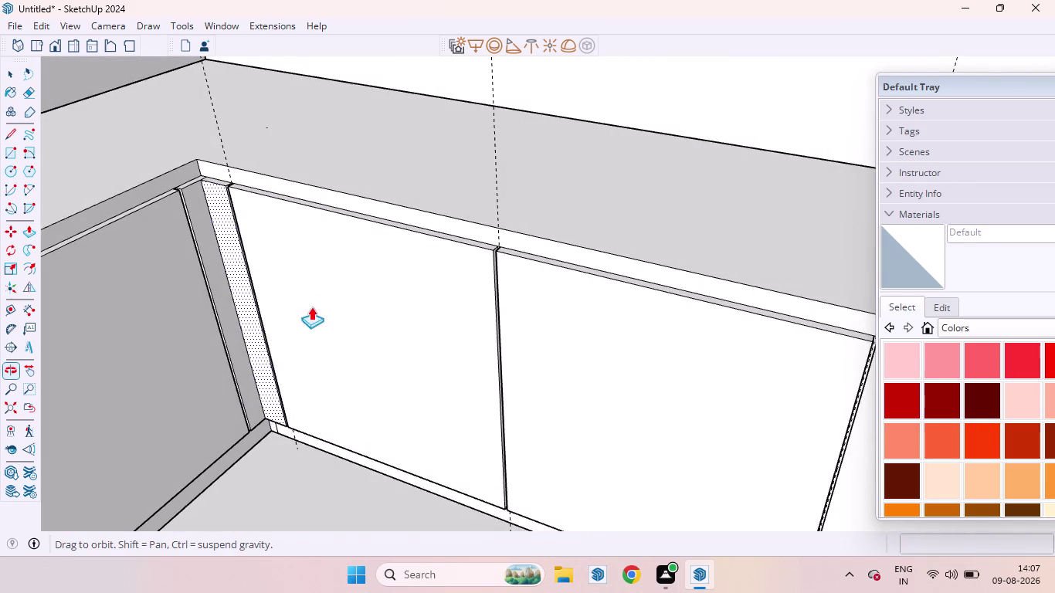
middle_drag(328, 320, 323, 315)
scroll(down, 3)
scroll(up, 3)
scroll(down, 3)
scroll(down, 3)
scroll(up, 3)
scroll(down, 3)
scroll(down, 3)
scroll(down, 3)
key(space)
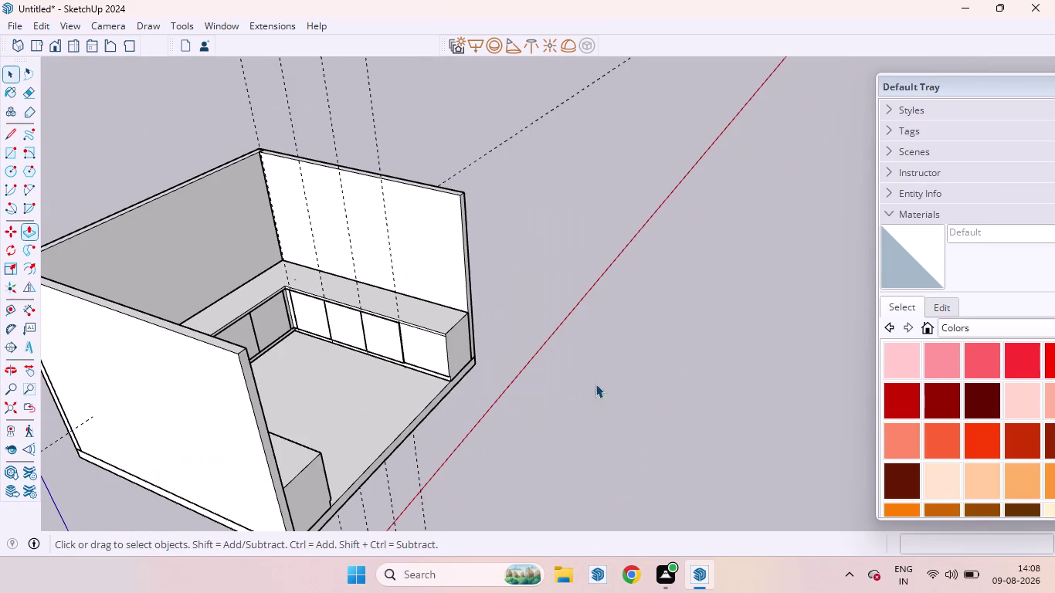
middle_drag(511, 413, 360, 233)
click(678, 410)
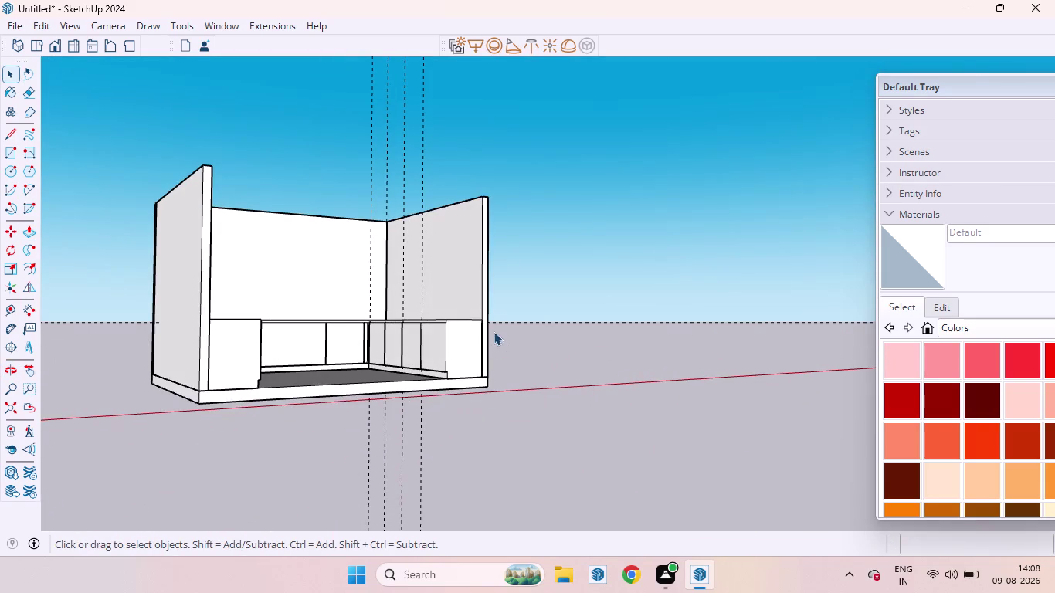
scroll(down, 3)
middle_drag(444, 321, 461, 374)
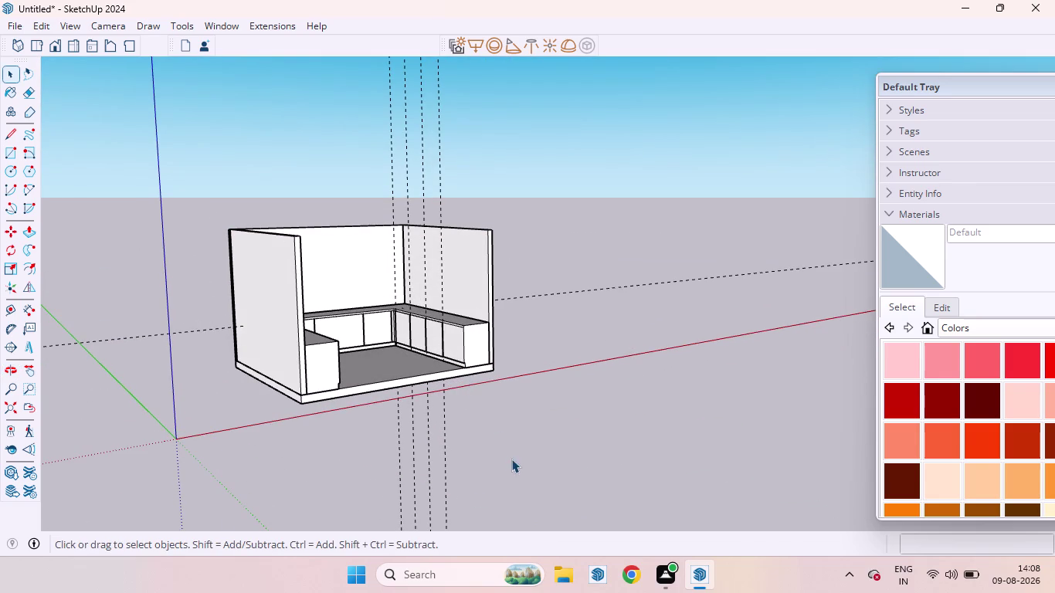
scroll(down, 3)
scroll(up, 3)
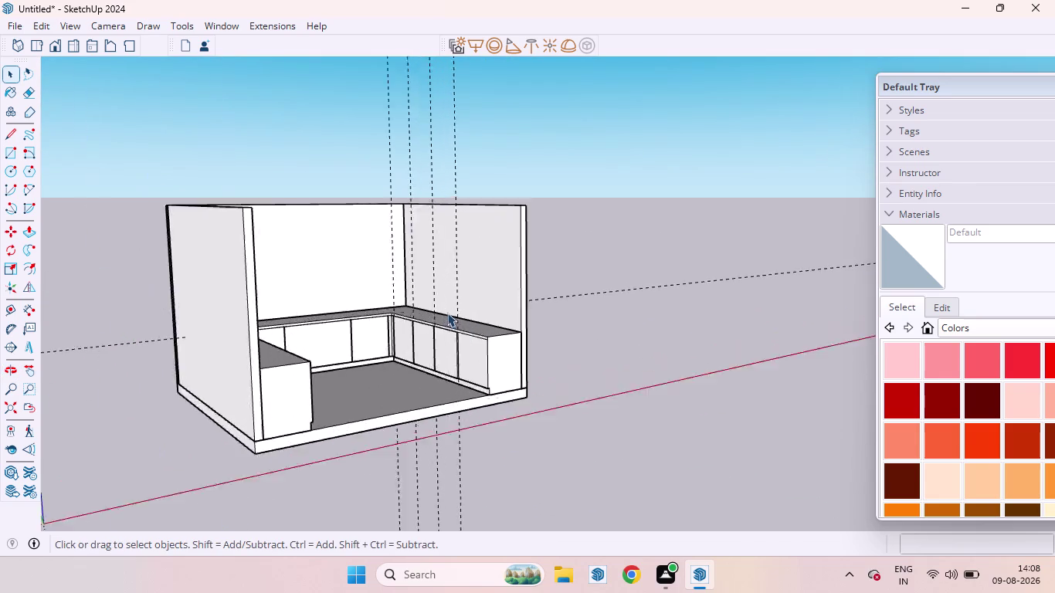
scroll(up, 3)
scroll(up, 3)
middle_drag(427, 329, 423, 395)
scroll(down, 3)
scroll(up, 3)
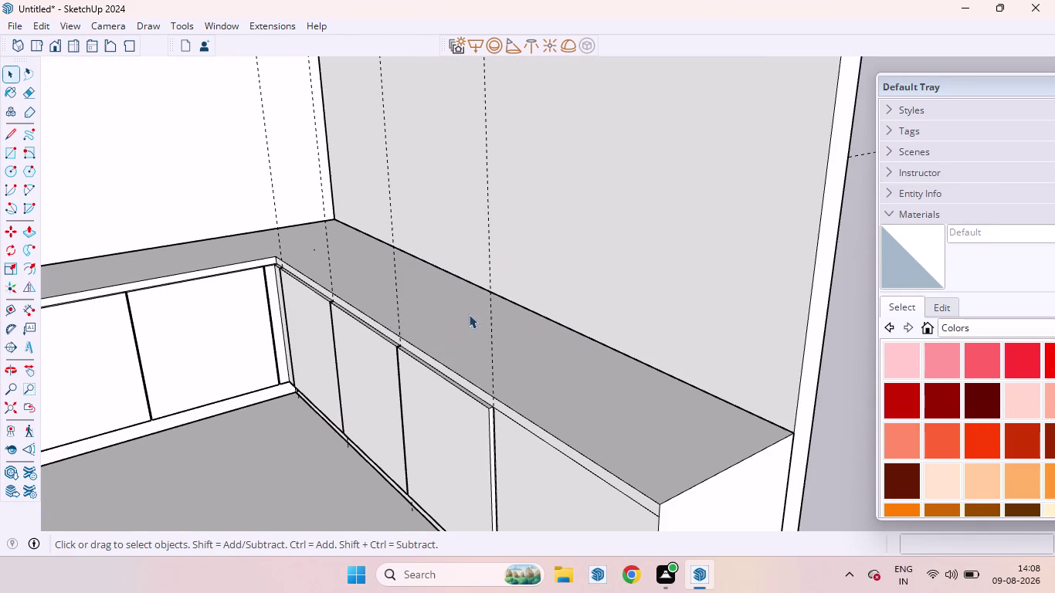
middle_drag(508, 307, 463, 400)
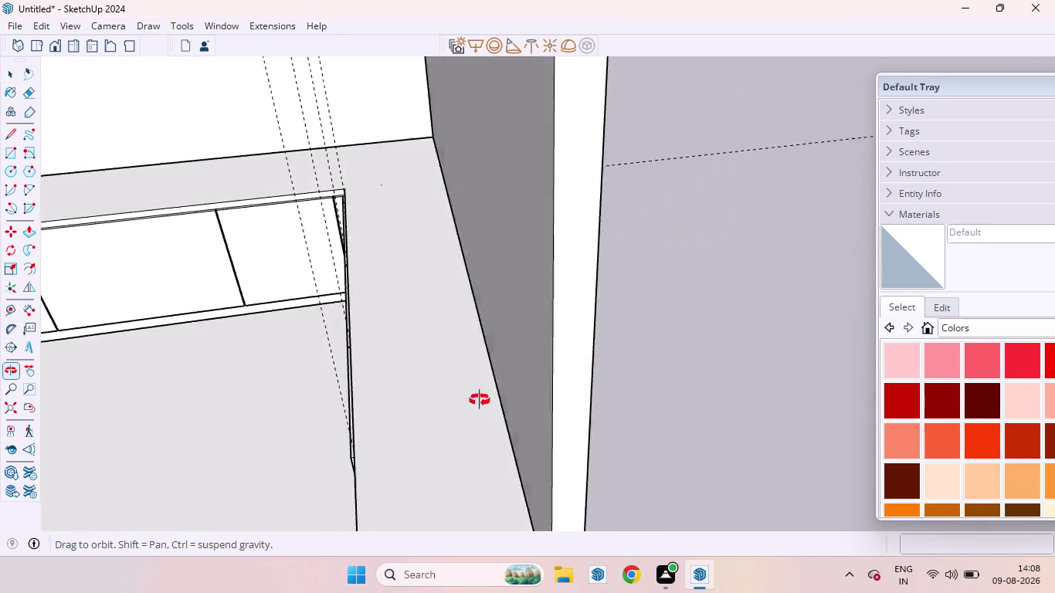
middle_drag(464, 400, 672, 344)
scroll(up, 3)
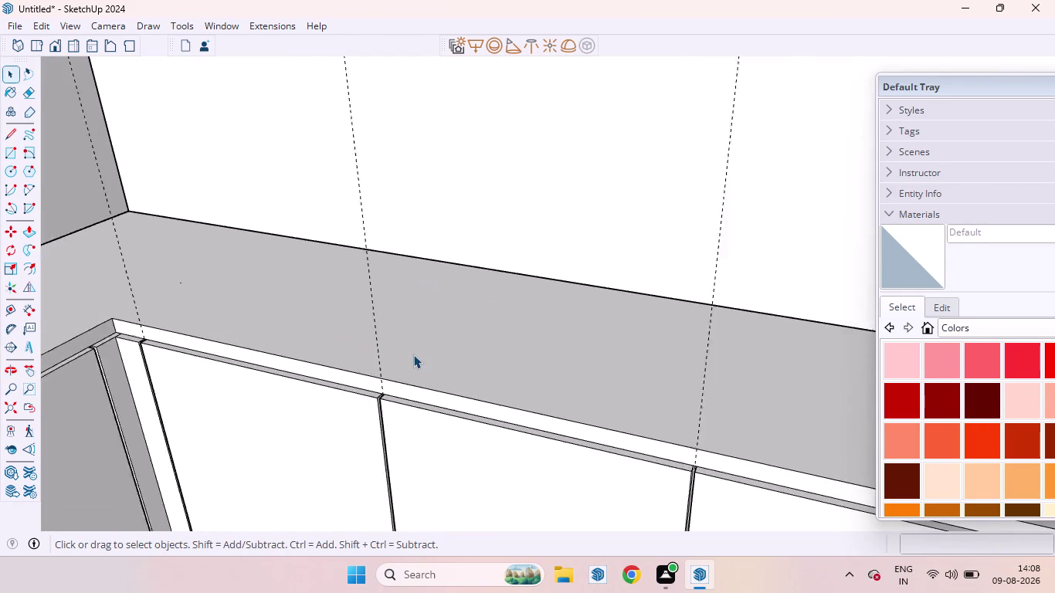
scroll(up, 3)
scroll(down, 3)
scroll(up, 3)
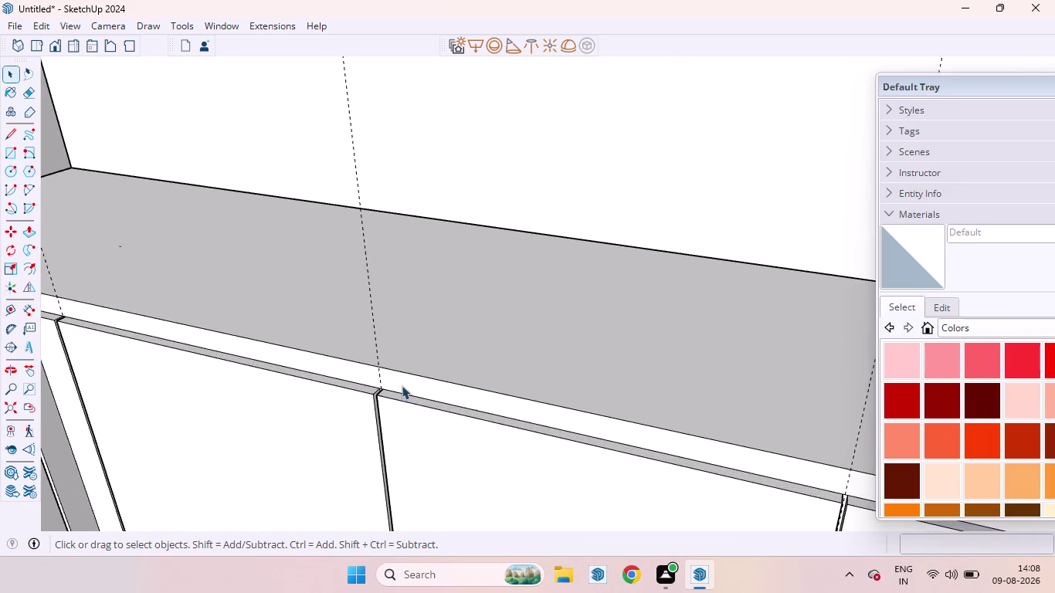
scroll(up, 3)
scroll(down, 3)
scroll(down, 3)
scroll(down, 3)
scroll(up, 3)
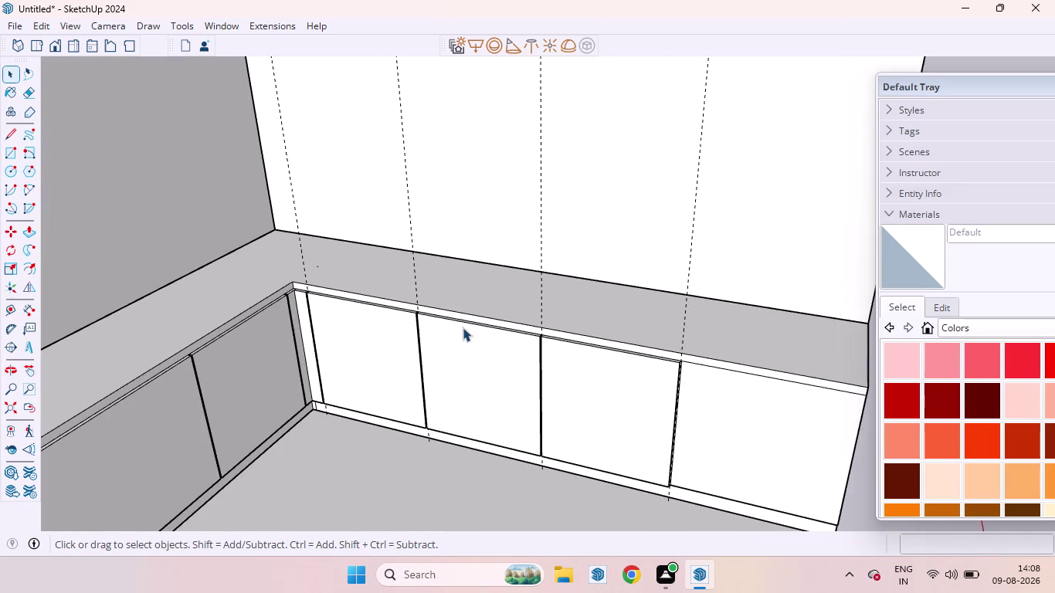
scroll(up, 3)
scroll(down, 3)
scroll(up, 3)
scroll(down, 3)
scroll(up, 3)
scroll(down, 3)
middle_drag(432, 326, 332, 360)
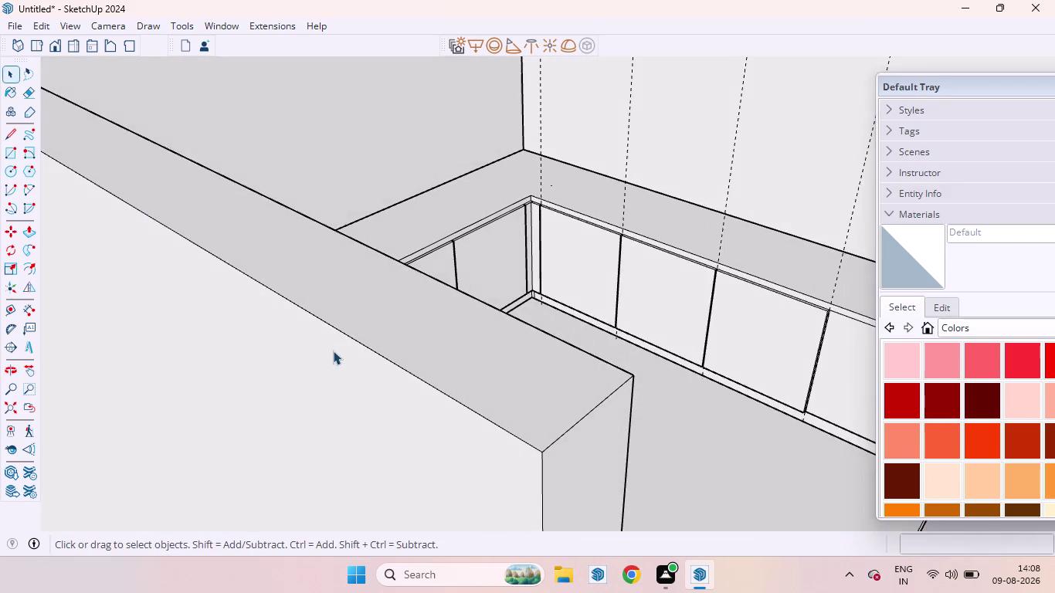
scroll(down, 3)
scroll(up, 3)
scroll(down, 3)
scroll(down, 3)
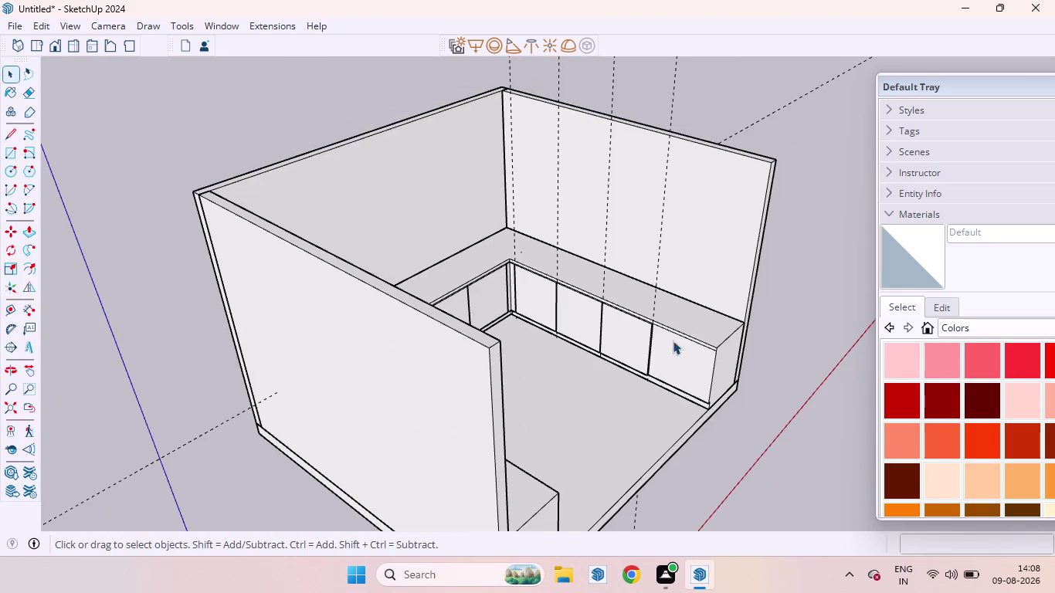
scroll(up, 3)
middle_drag(738, 325, 632, 431)
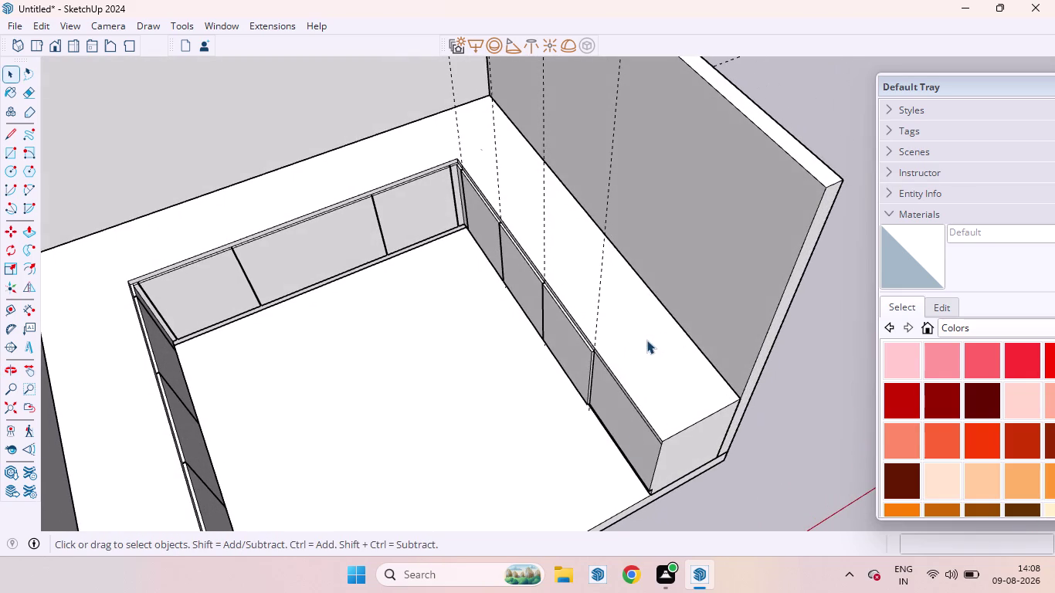
click(646, 340)
double_click(647, 340)
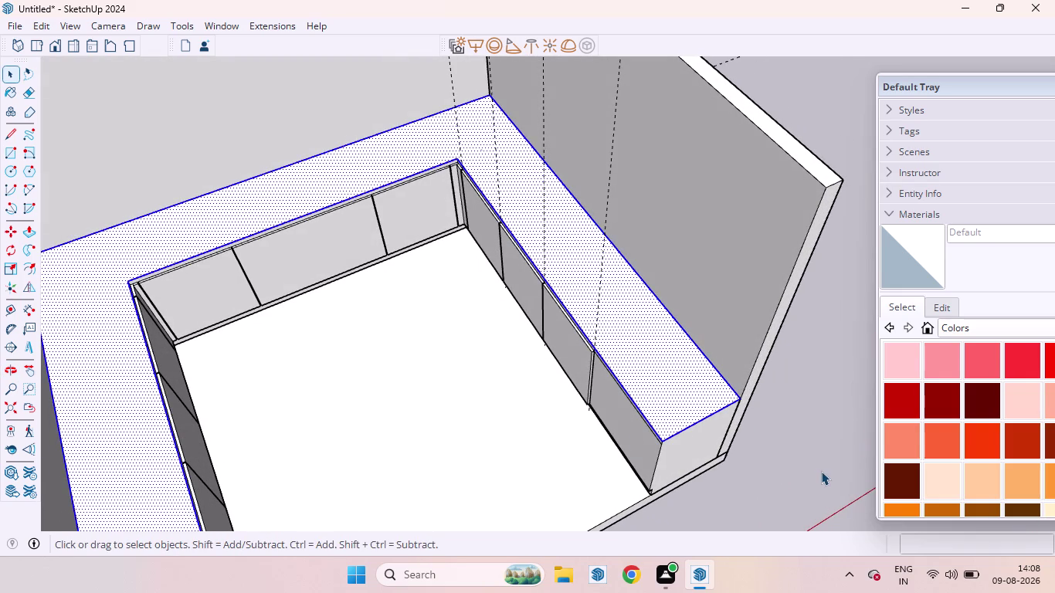
click(821, 471)
scroll(up, 3)
middle_drag(560, 336, 498, 395)
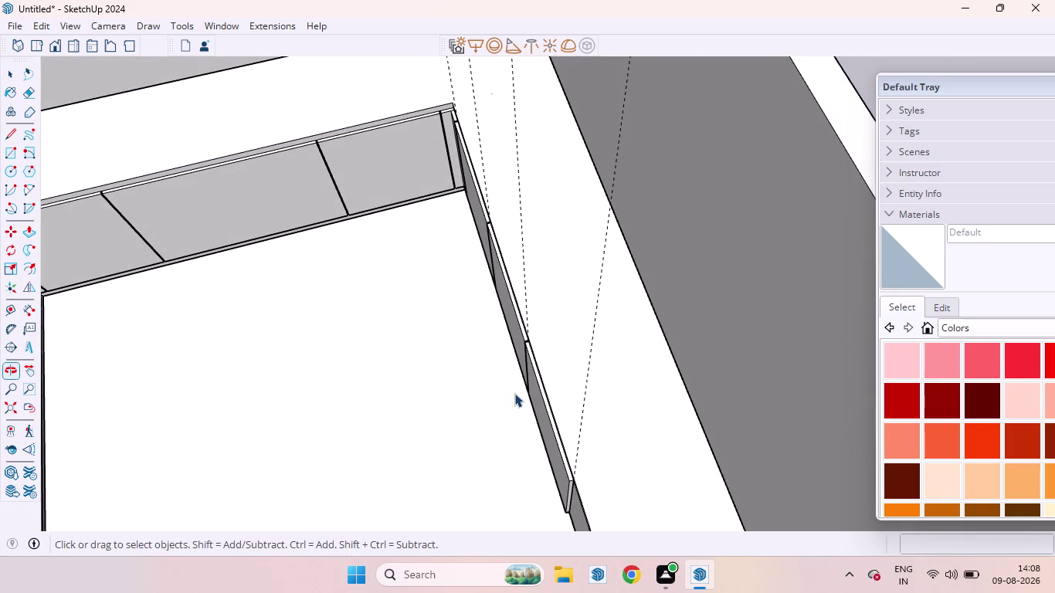
Draw a rectangle over the bench-end top beside the side wall and select the new face.
key(r)
scroll(up, 3)
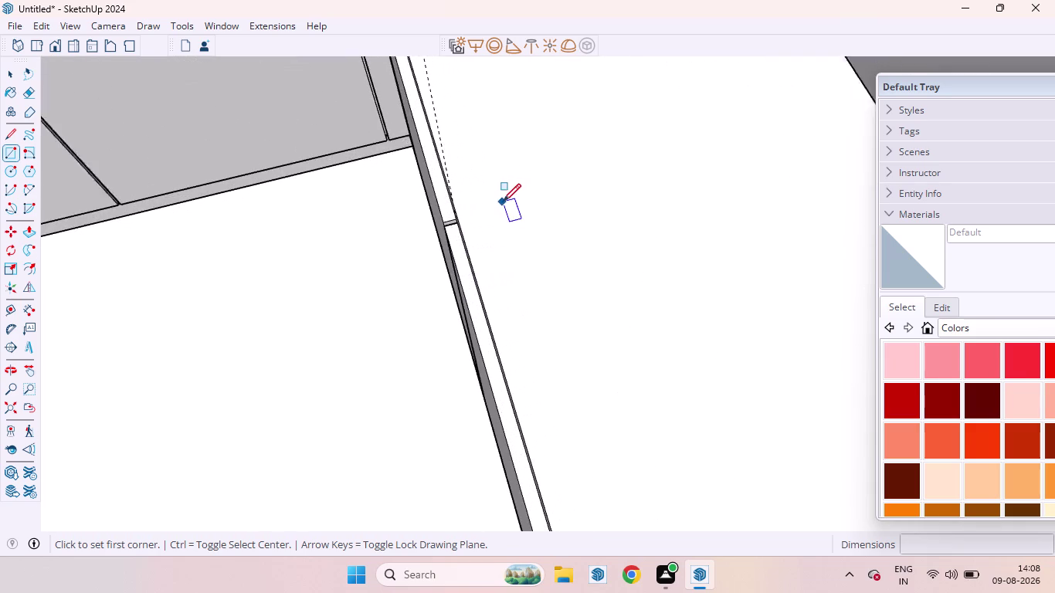
scroll(up, 3)
middle_drag(467, 244, 549, 195)
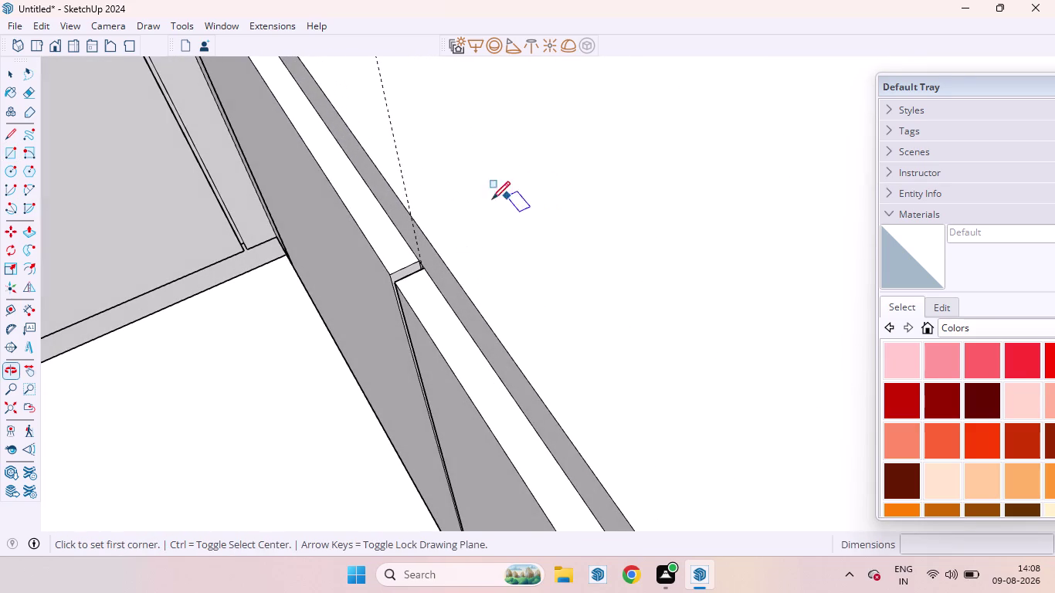
click(414, 213)
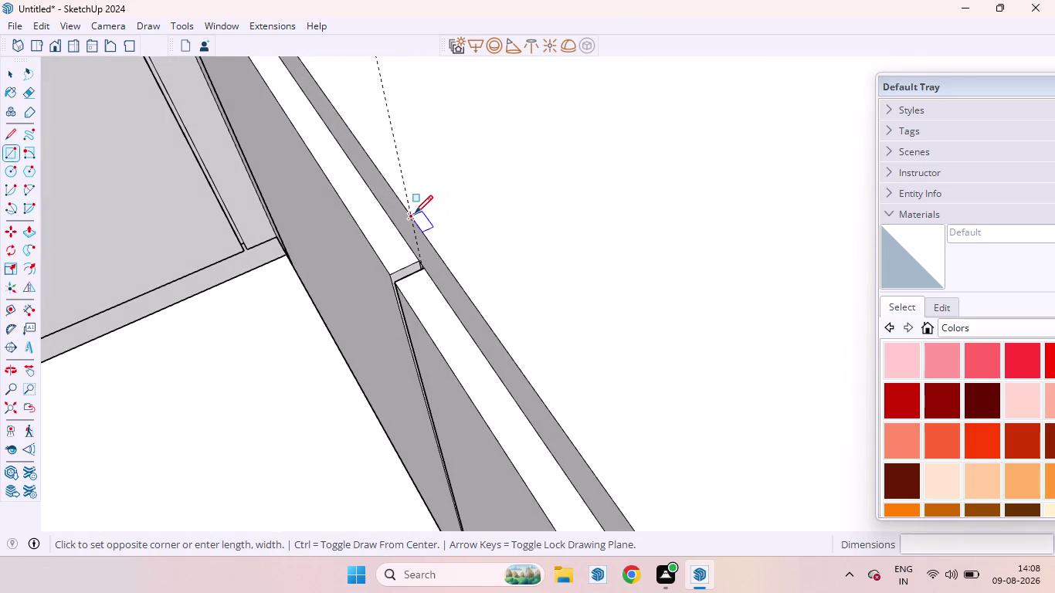
scroll(down, 3)
scroll(down, 3)
scroll(up, 3)
scroll(down, 3)
scroll(down, 3)
scroll(down, 3)
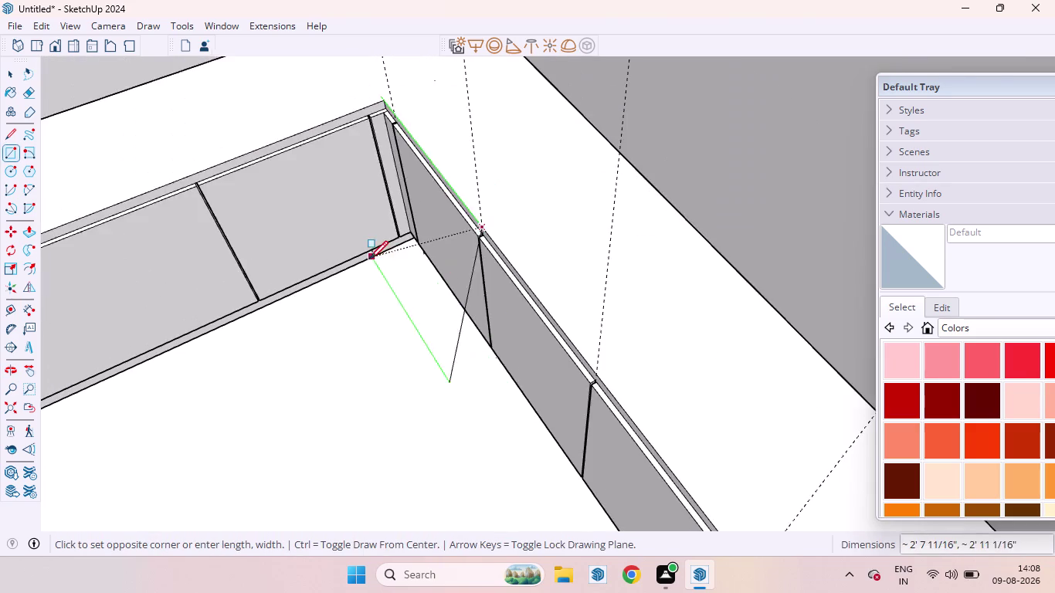
scroll(down, 3)
scroll(up, 3)
scroll(down, 3)
scroll(down, 3)
scroll(up, 3)
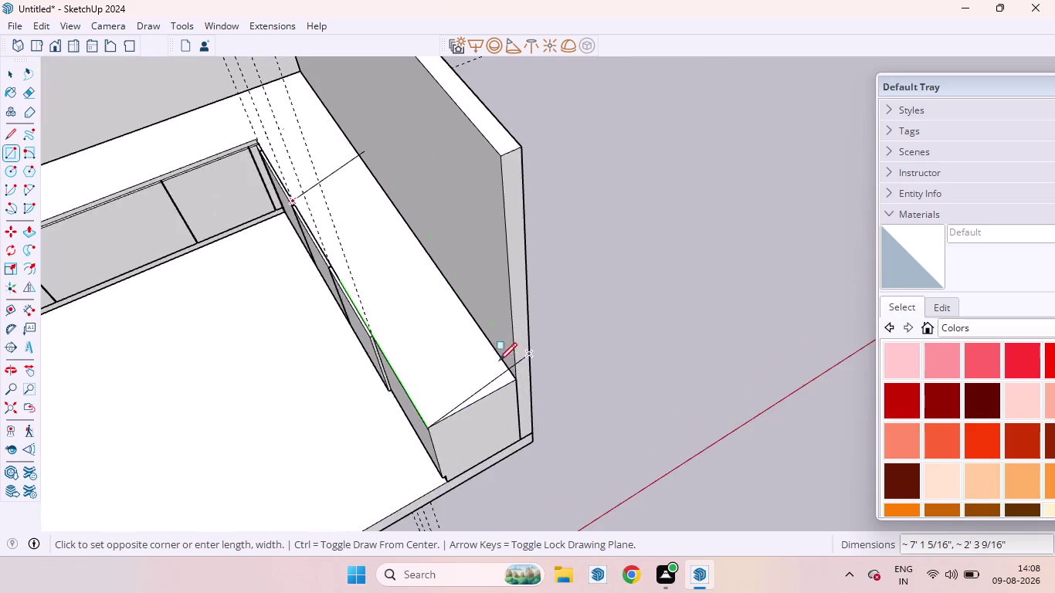
scroll(up, 3)
click(526, 390)
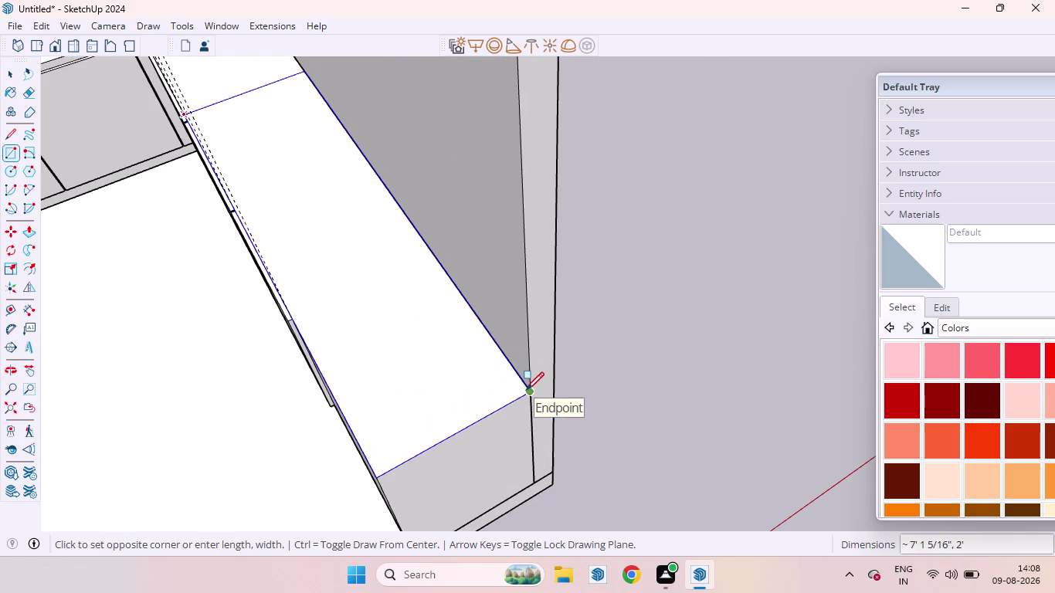
key(space)
click(382, 320)
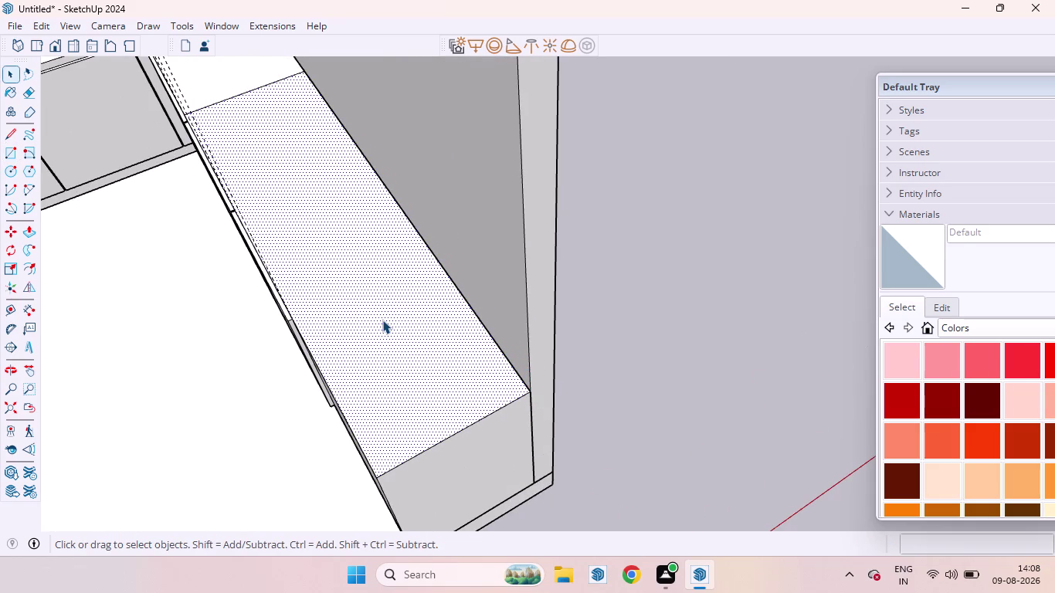
Pull the bench-end rectangle upward into a full-height corner cabinet.
key(p)
drag(382, 319, 387, 276)
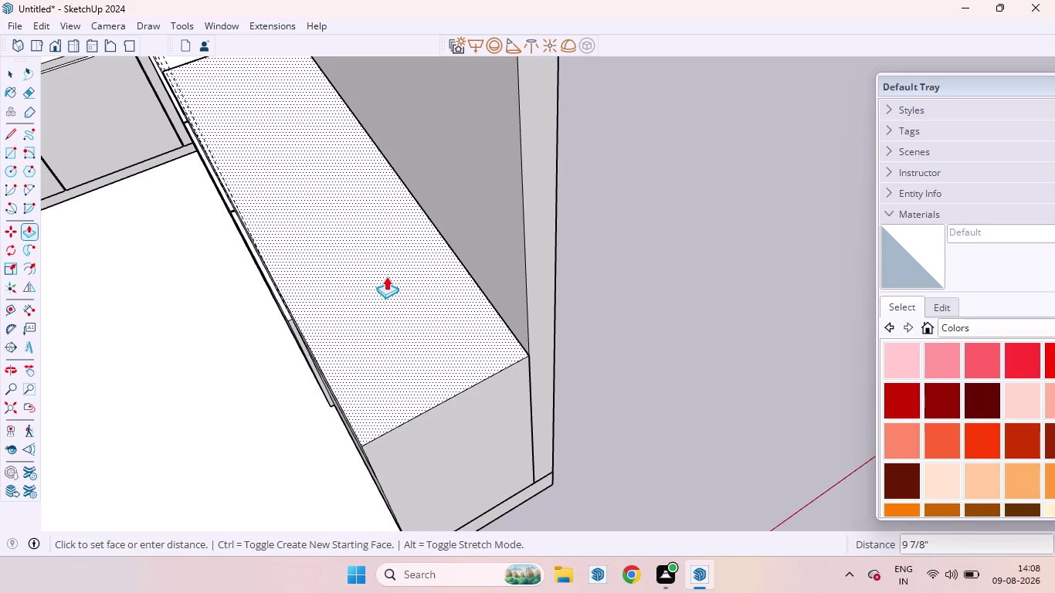
drag(386, 277, 384, 274)
scroll(down, 3)
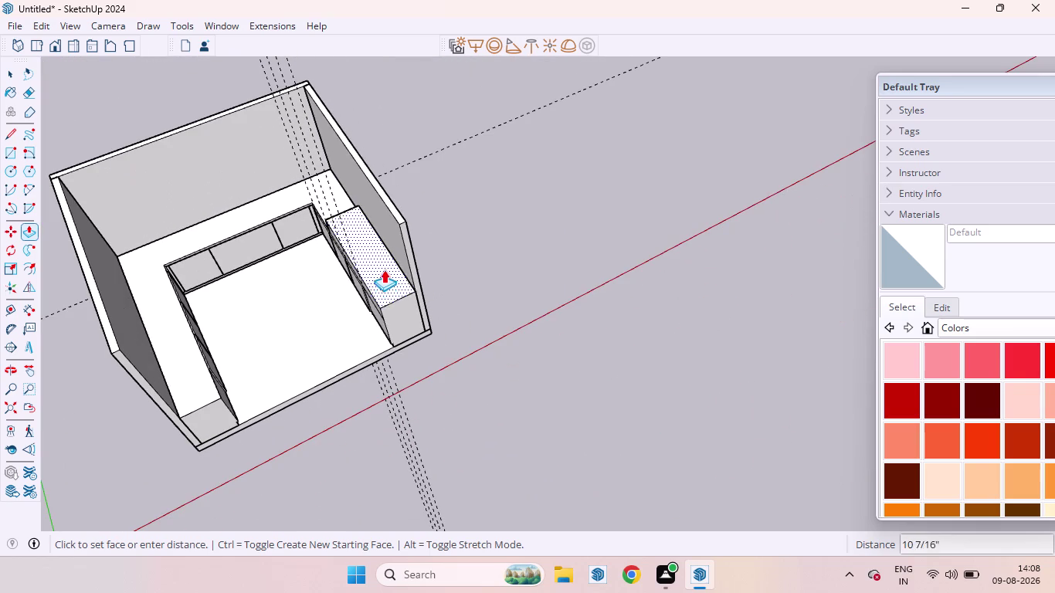
drag(383, 274, 403, 227)
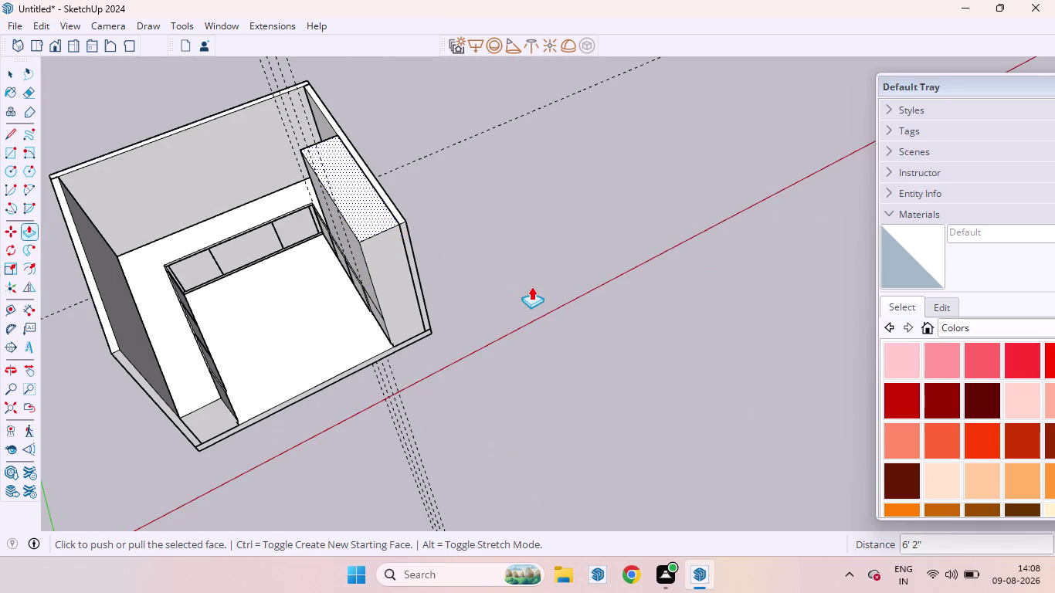
key(space)
click(511, 291)
Orbit and zoom around the room to inspect the tall cabinet and back wall.
scroll(down, 3)
middle_drag(336, 281, 352, 278)
scroll(up, 3)
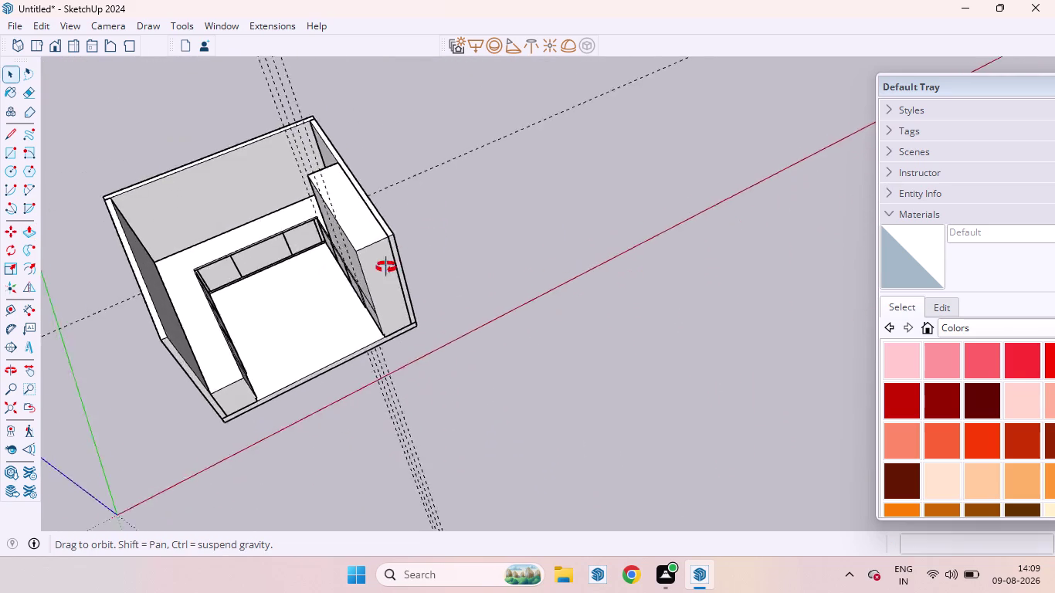
middle_drag(351, 279, 559, 140)
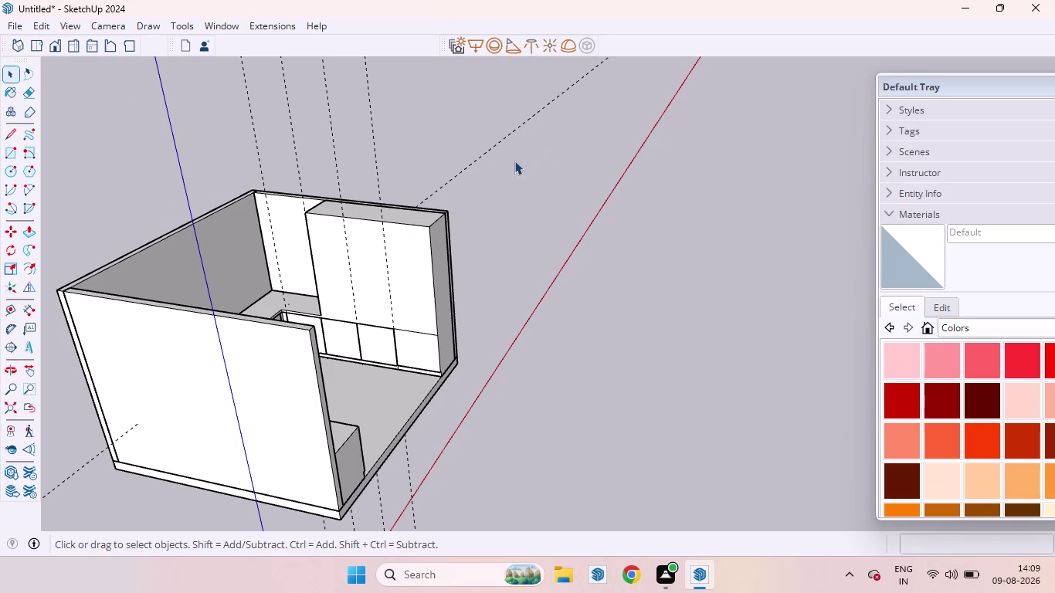
scroll(up, 3)
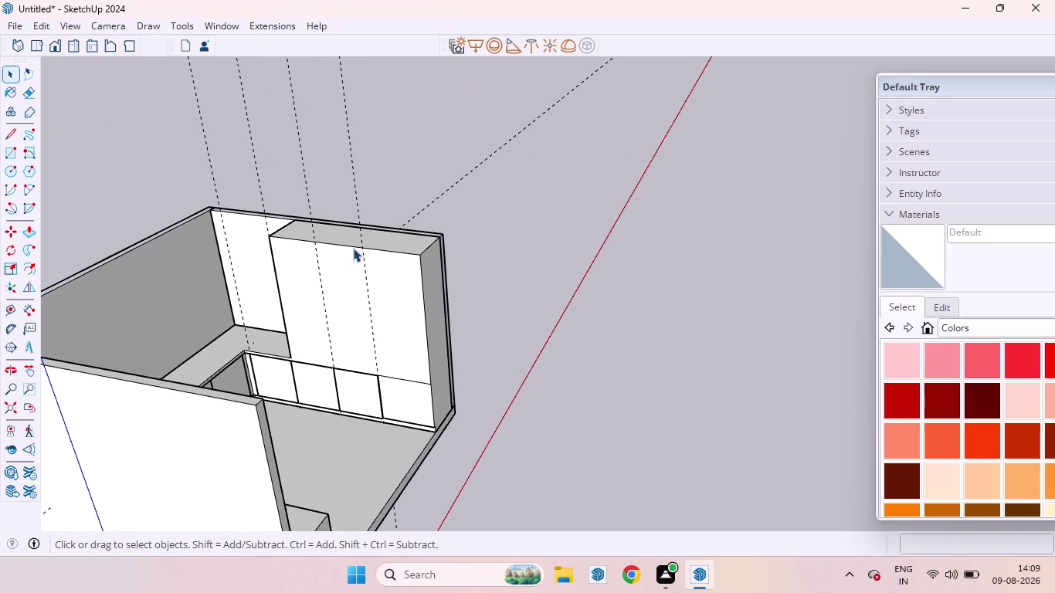
scroll(down, 3)
scroll(up, 3)
scroll(down, 3)
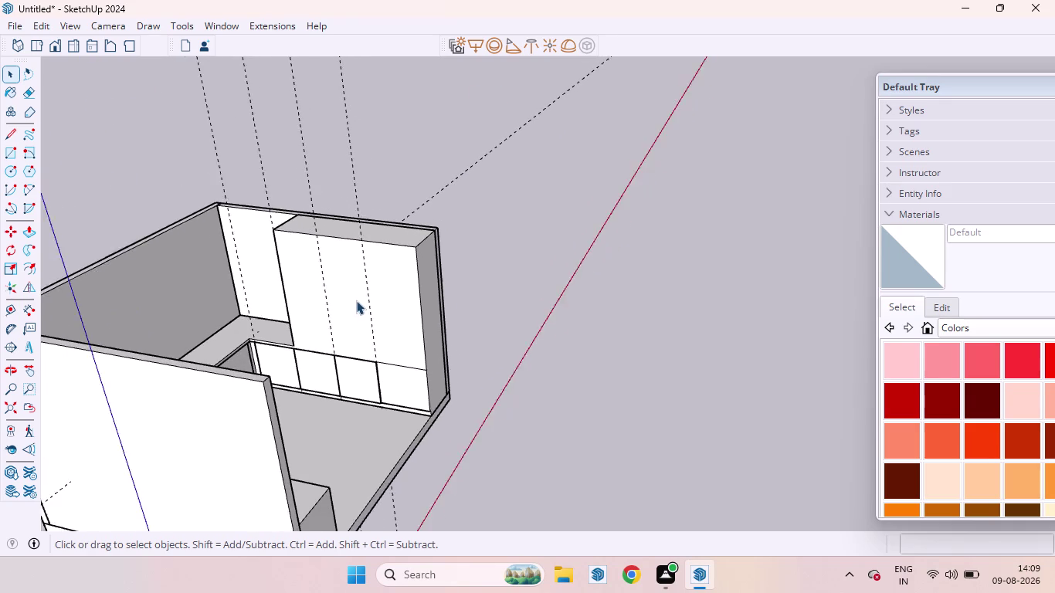
middle_drag(357, 302, 253, 236)
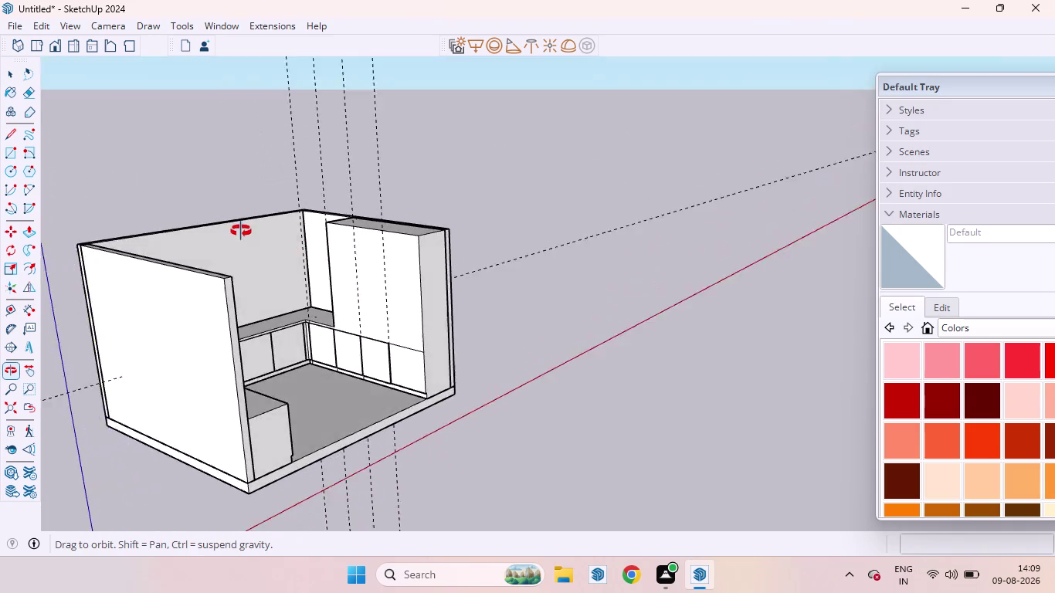
middle_drag(253, 236, 175, 252)
scroll(up, 3)
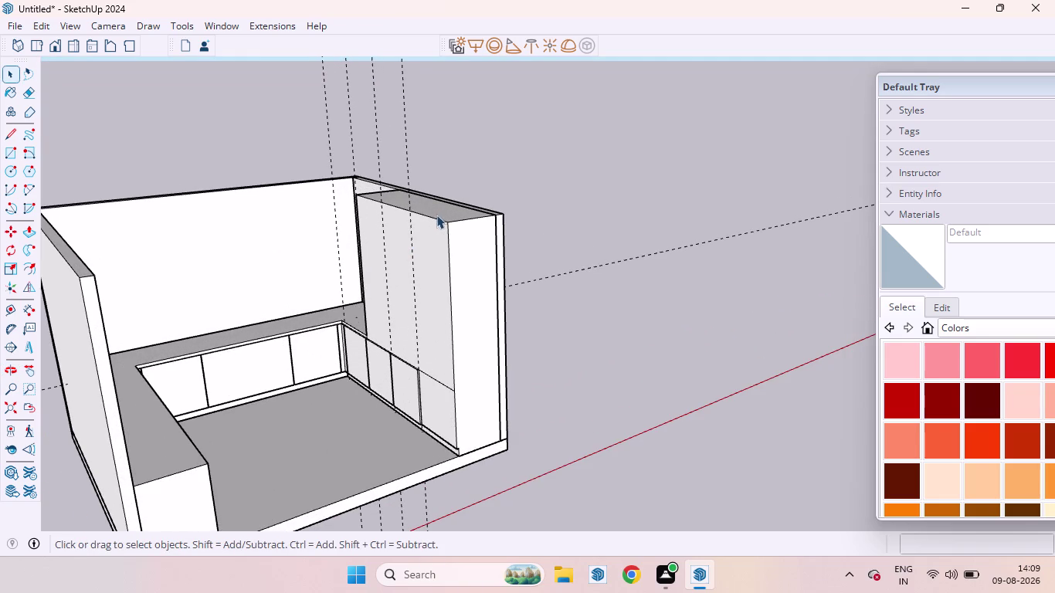
scroll(down, 3)
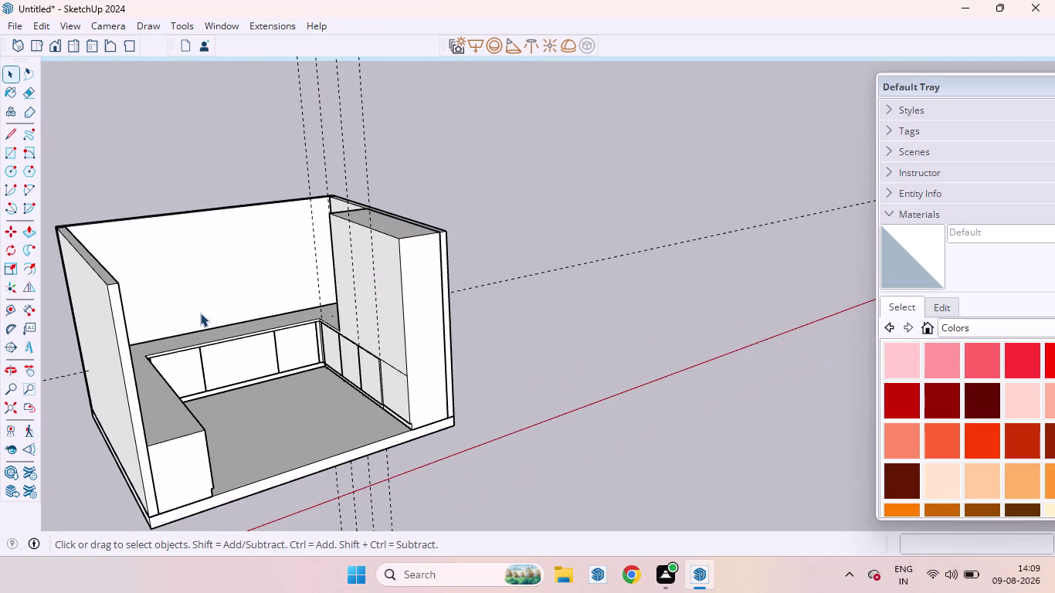
middle_drag(200, 315, 138, 318)
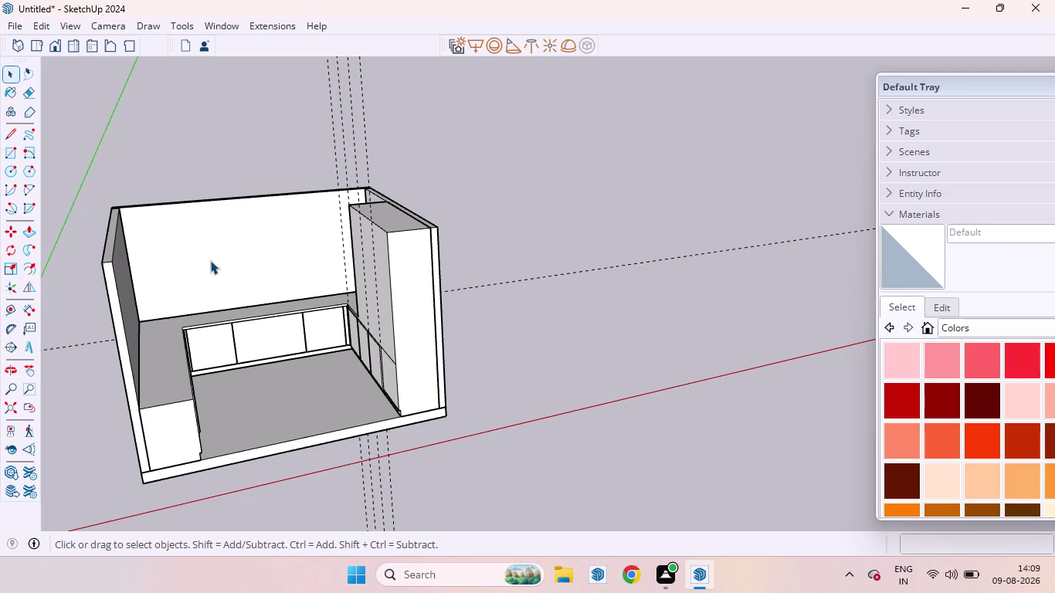
scroll(up, 3)
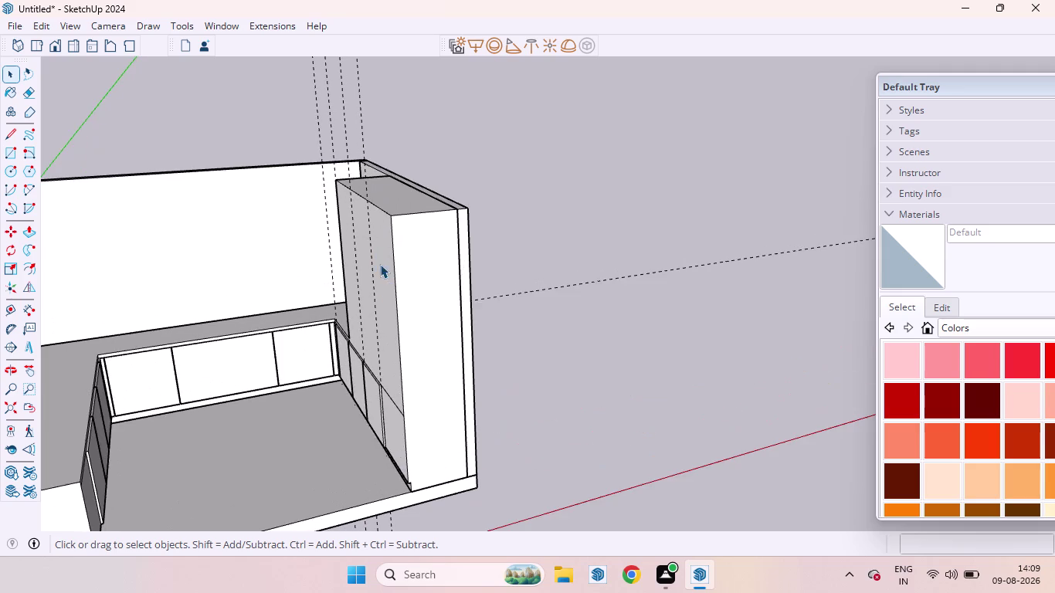
scroll(down, 3)
scroll(up, 3)
middle_drag(302, 310, 267, 265)
scroll(up, 3)
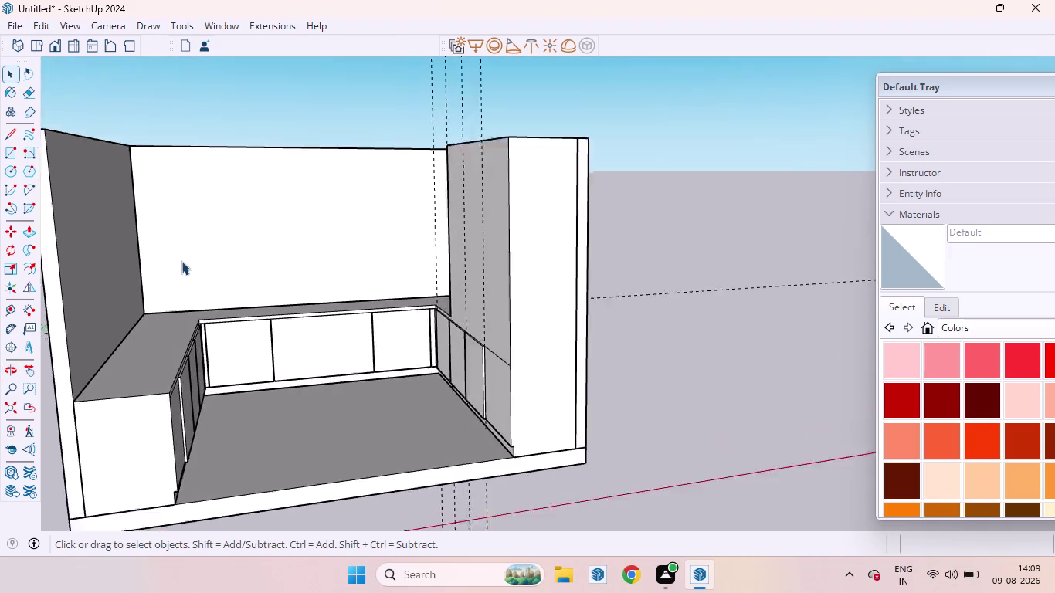
scroll(up, 3)
scroll(down, 3)
middle_drag(242, 281, 181, 277)
scroll(down, 3)
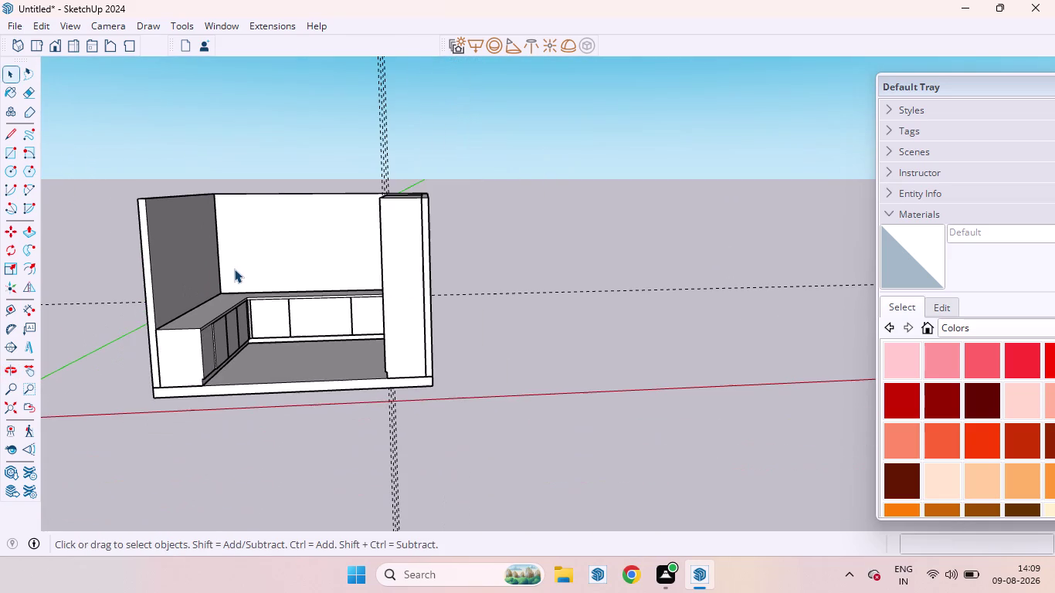
Place a guide line 2' above the bench top edge on the side wall.
key(t)
scroll(up, 3)
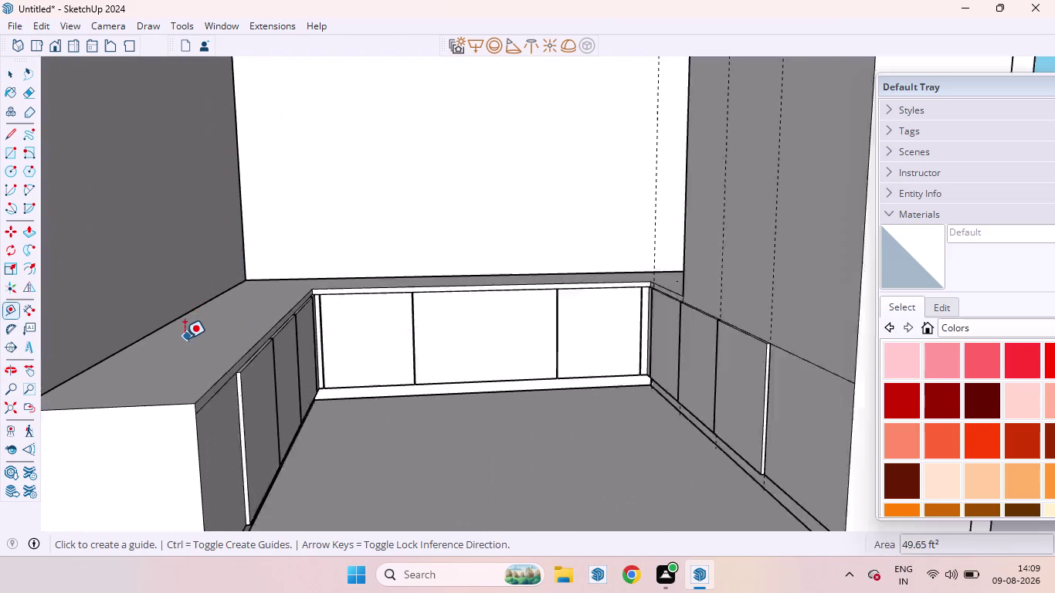
scroll(up, 3)
click(155, 312)
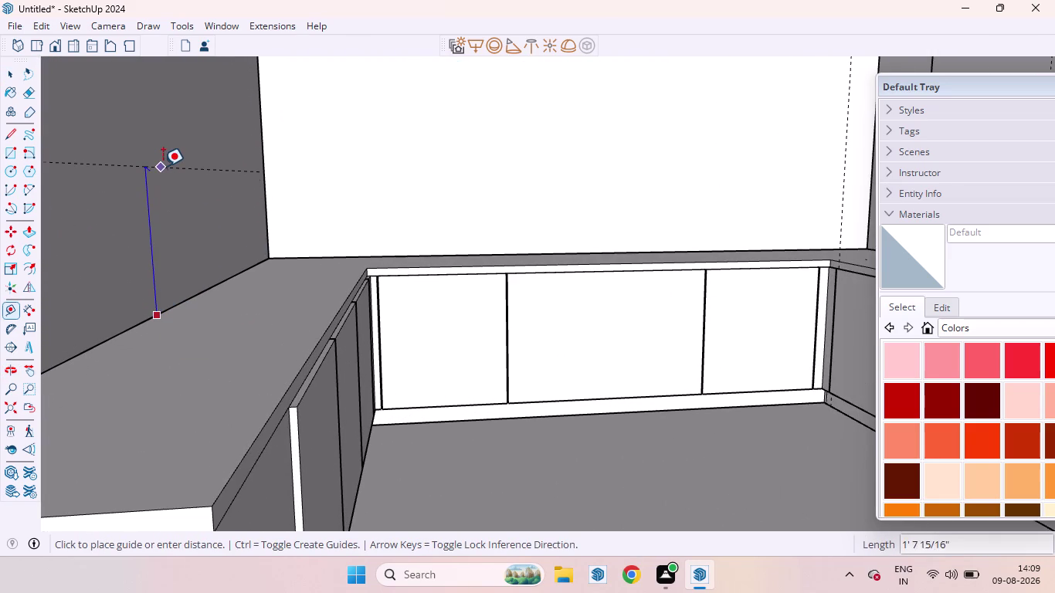
key(2)
key(apostrophe)
key(Return)
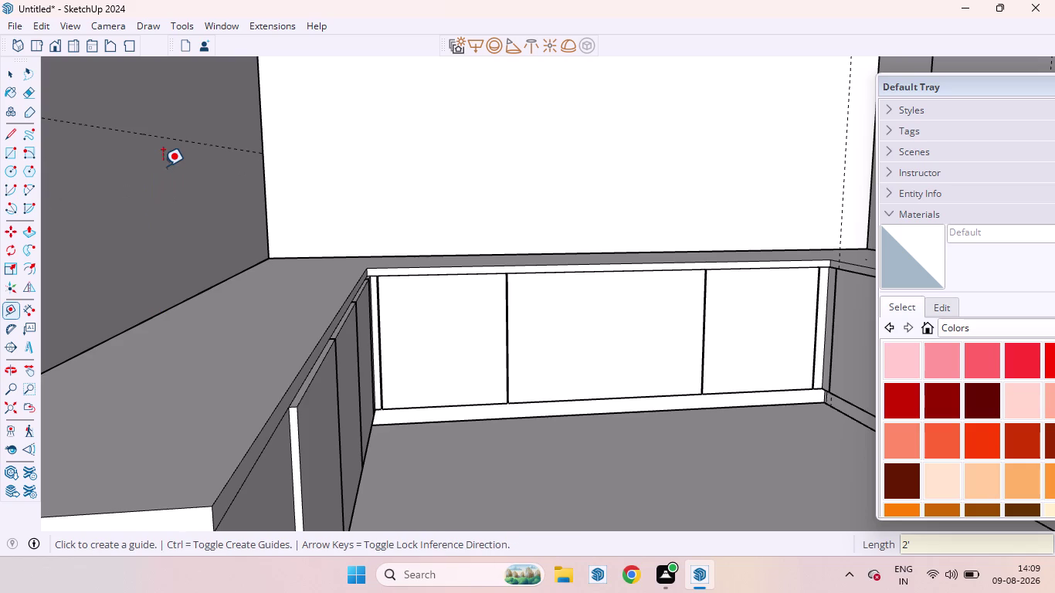
Add a matching 2' guide above the back bench top edge on the back wall.
click(375, 252)
key(2)
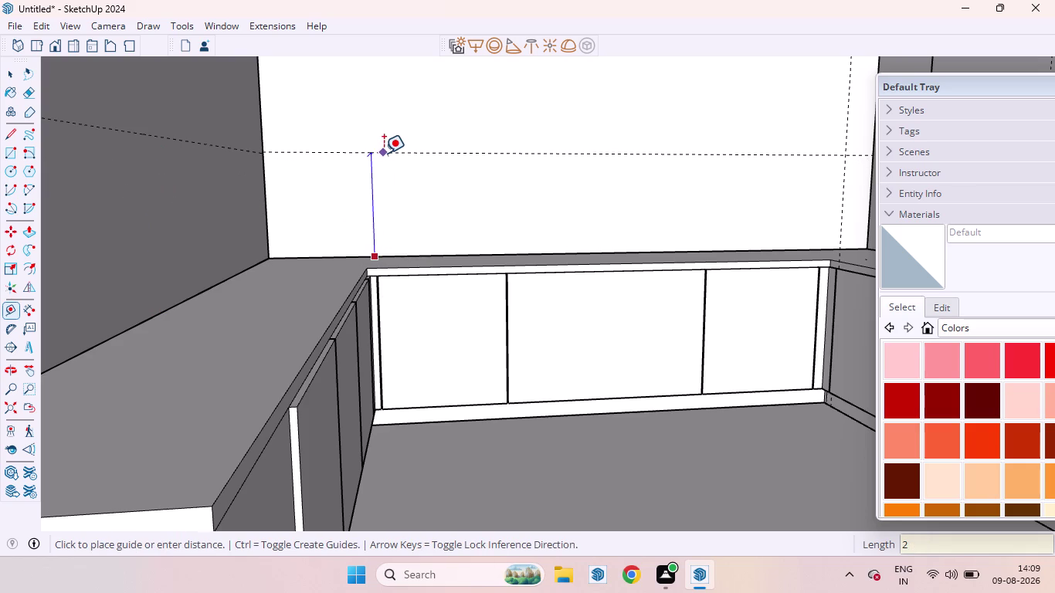
key(apostrophe)
key(Return)
key(space)
scroll(down, 3)
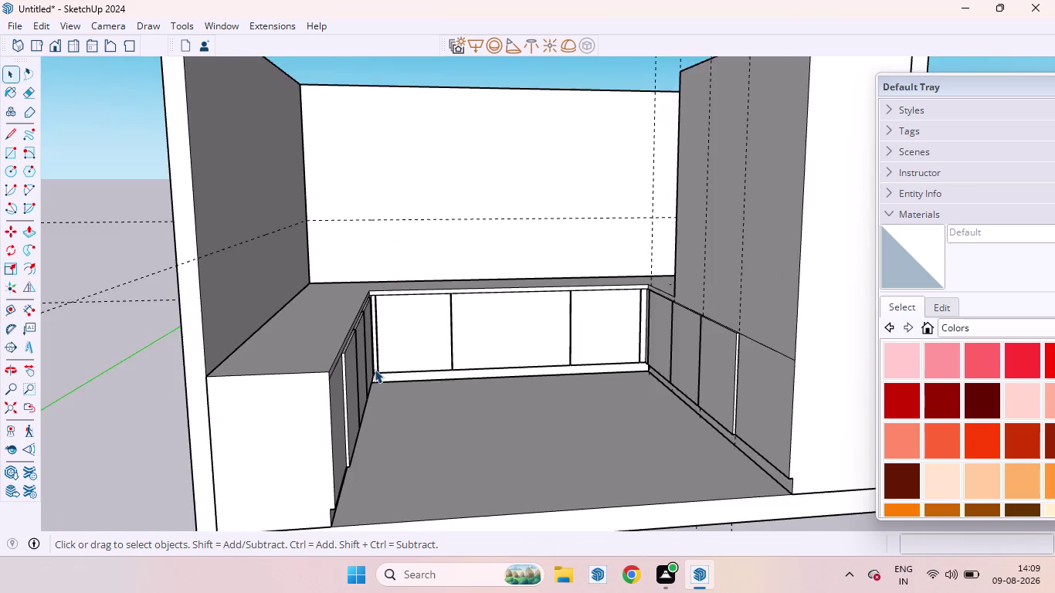
scroll(down, 3)
middle_drag(408, 280, 285, 292)
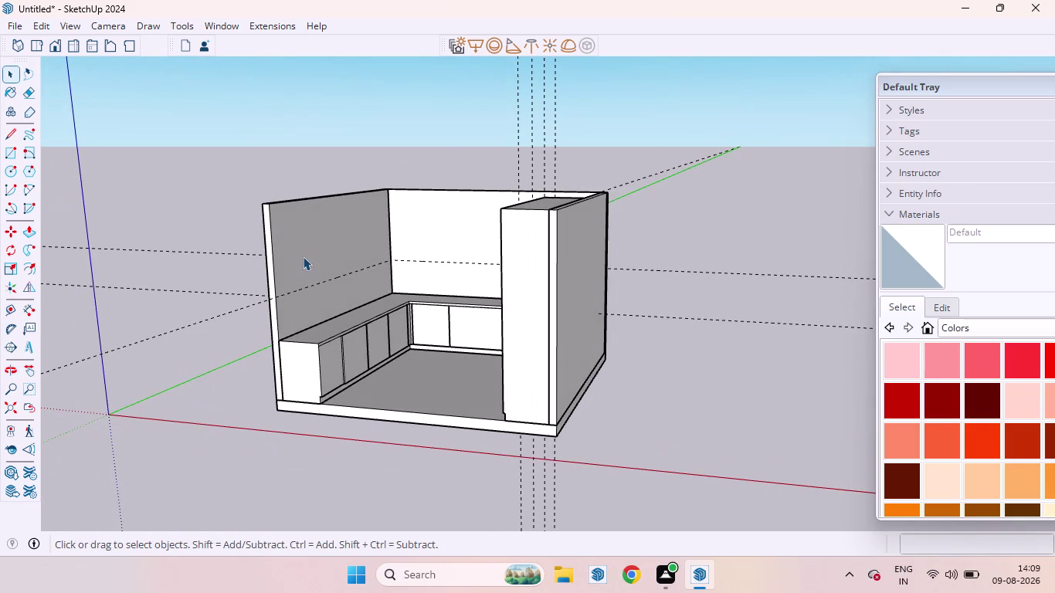
scroll(down, 3)
scroll(up, 3)
scroll(down, 3)
scroll(up, 3)
Offset a new back-wall guide 2' up from the existing guide.
scroll(down, 3)
middle_drag(422, 279, 551, 263)
scroll(up, 3)
key(t)
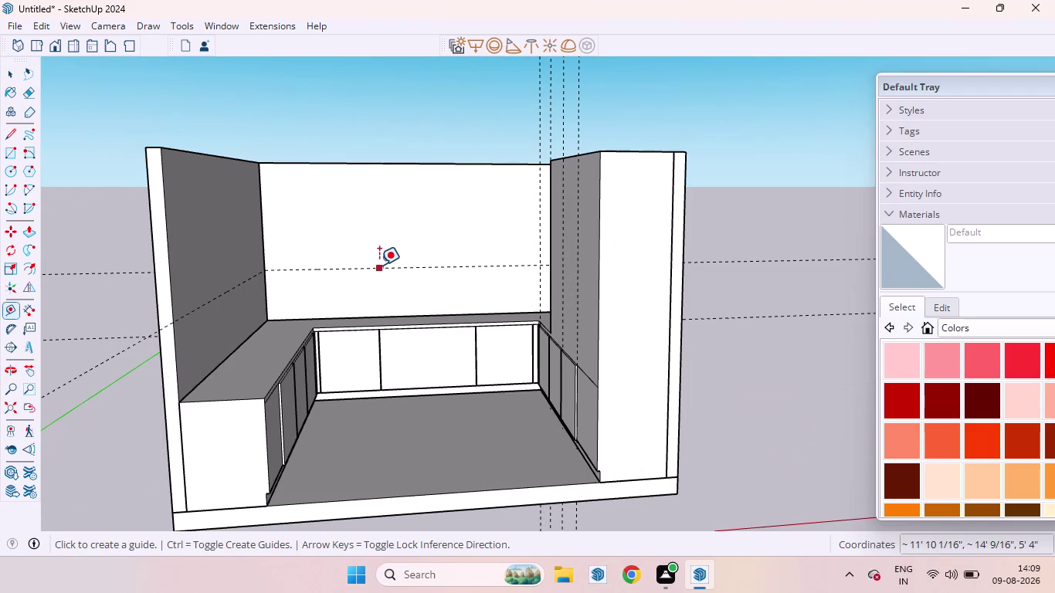
click(379, 265)
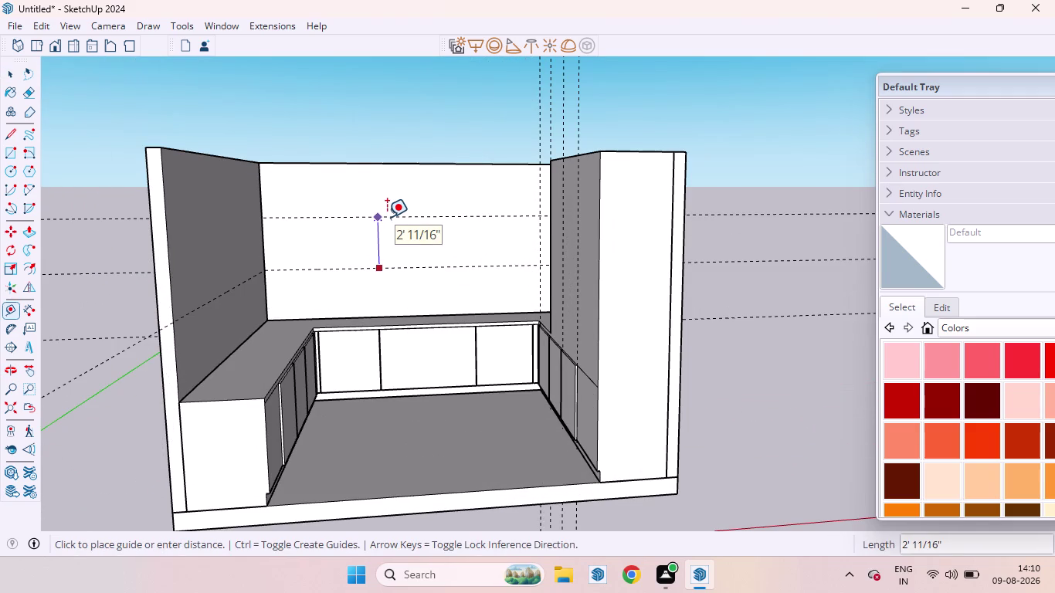
text(2')
key(Return)
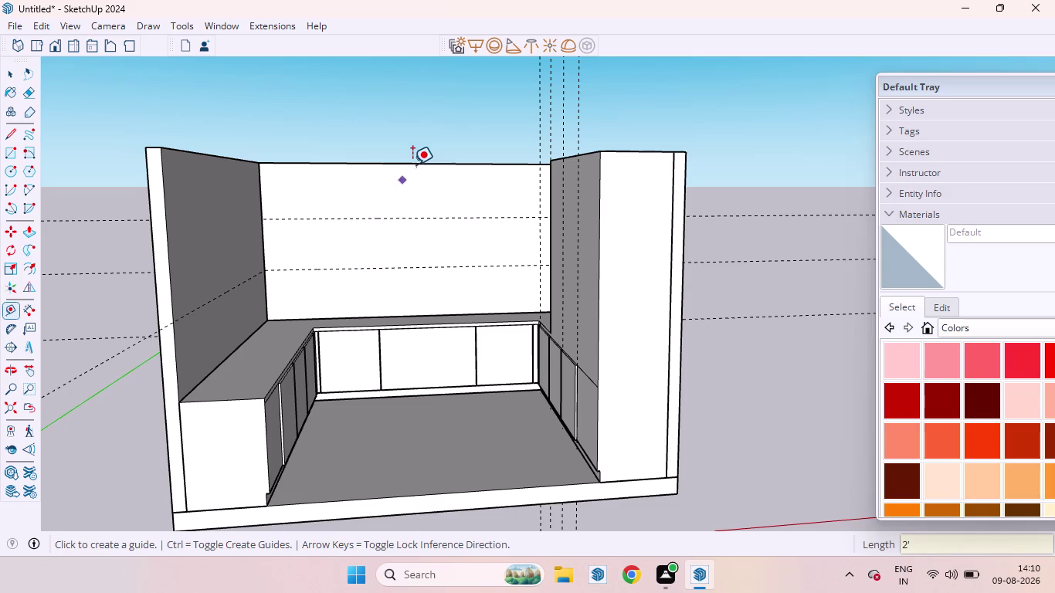
Place another guide a few inches from the upper back-wall guide.
scroll(up, 3)
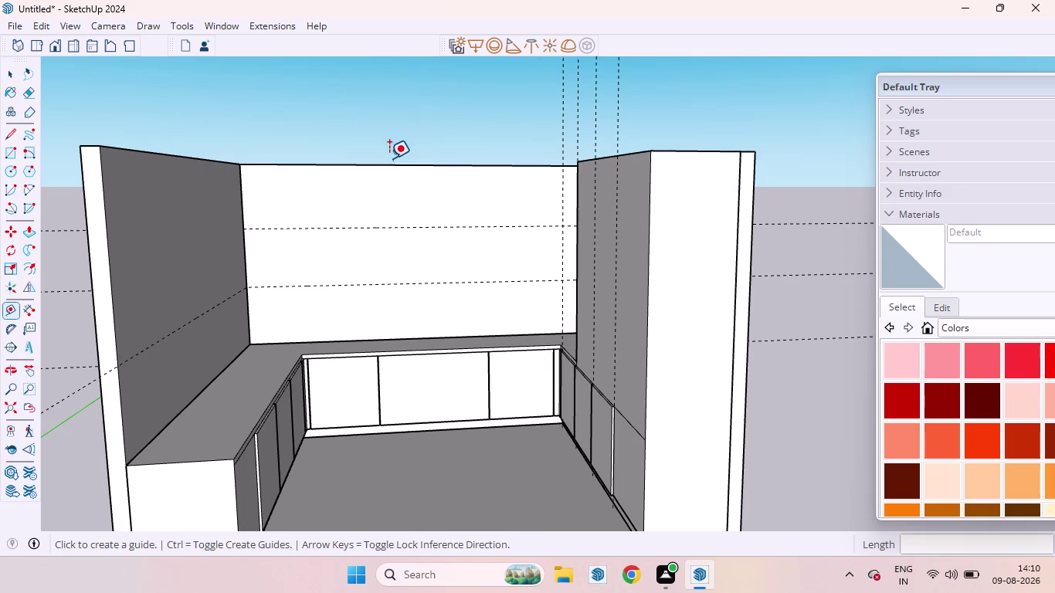
scroll(down, 3)
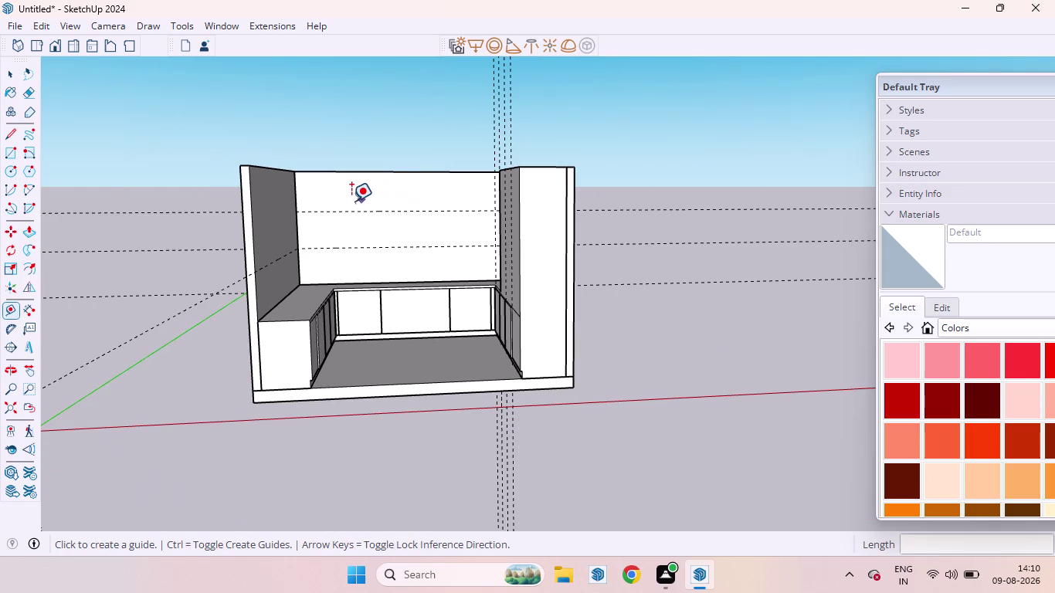
scroll(down, 3)
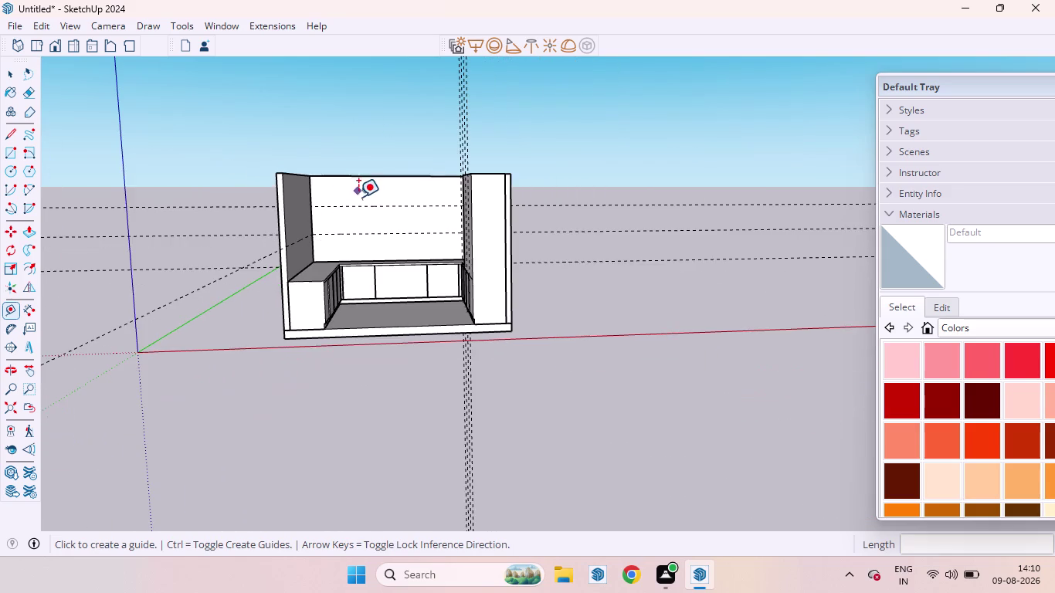
scroll(up, 3)
scroll(down, 3)
scroll(up, 3)
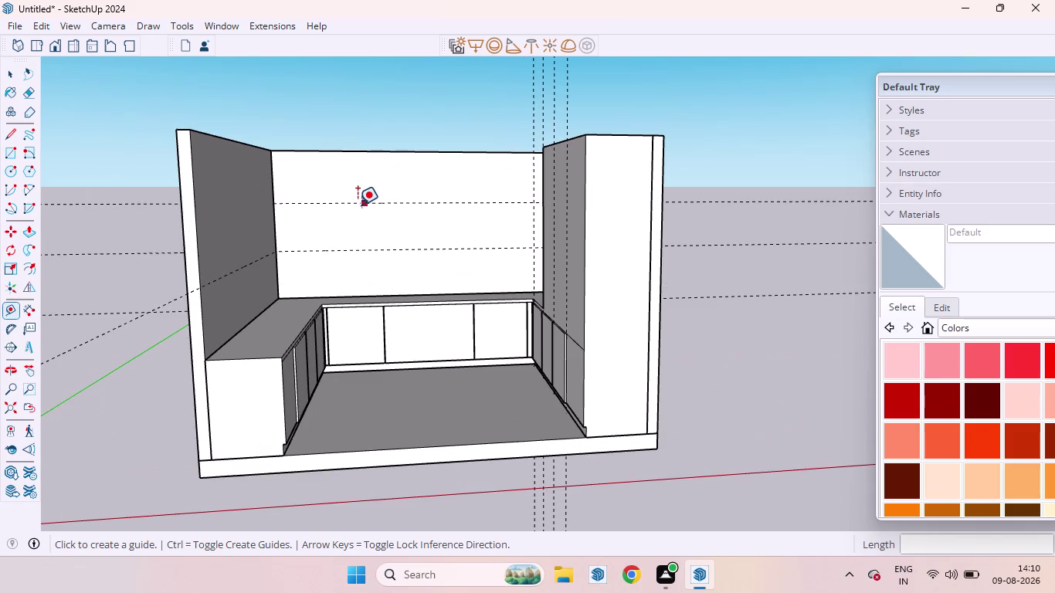
scroll(up, 3)
click(337, 205)
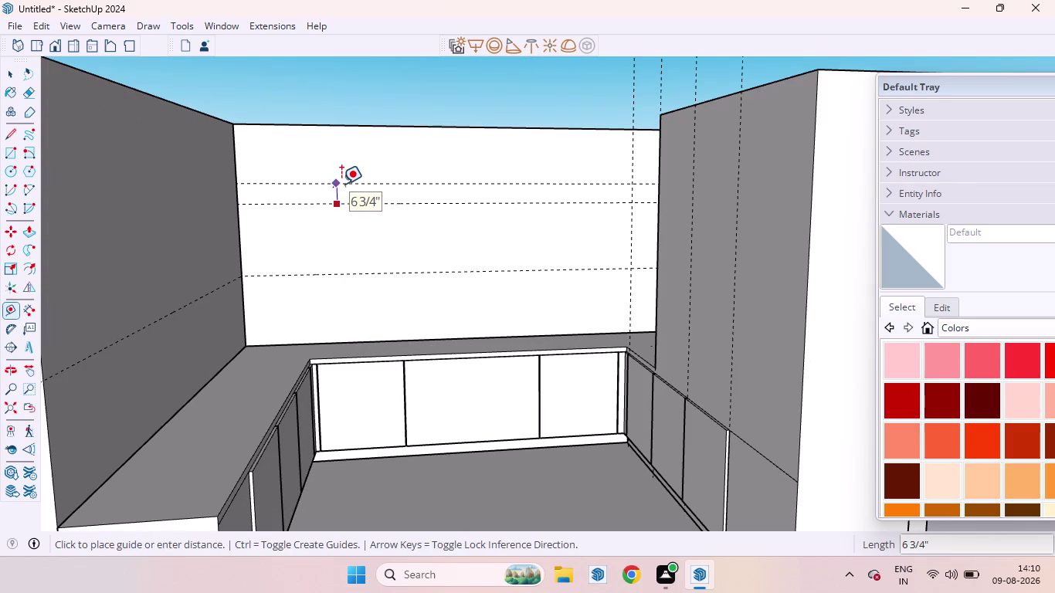
scroll(up, 3)
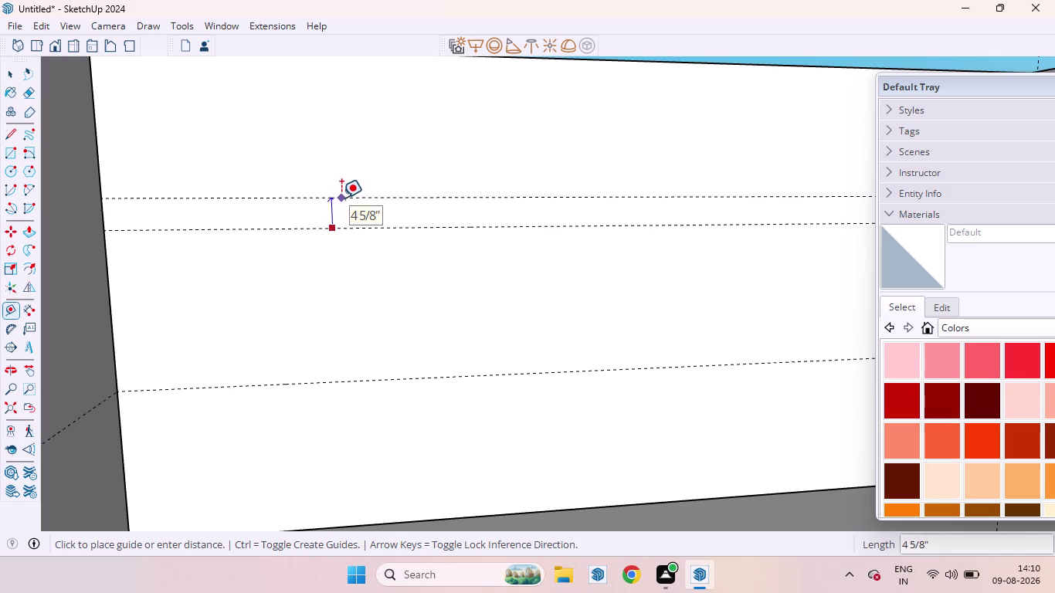
click(341, 198)
Select and delete an unwanted item on the back wall, then review the guides.
key(space)
click(319, 227)
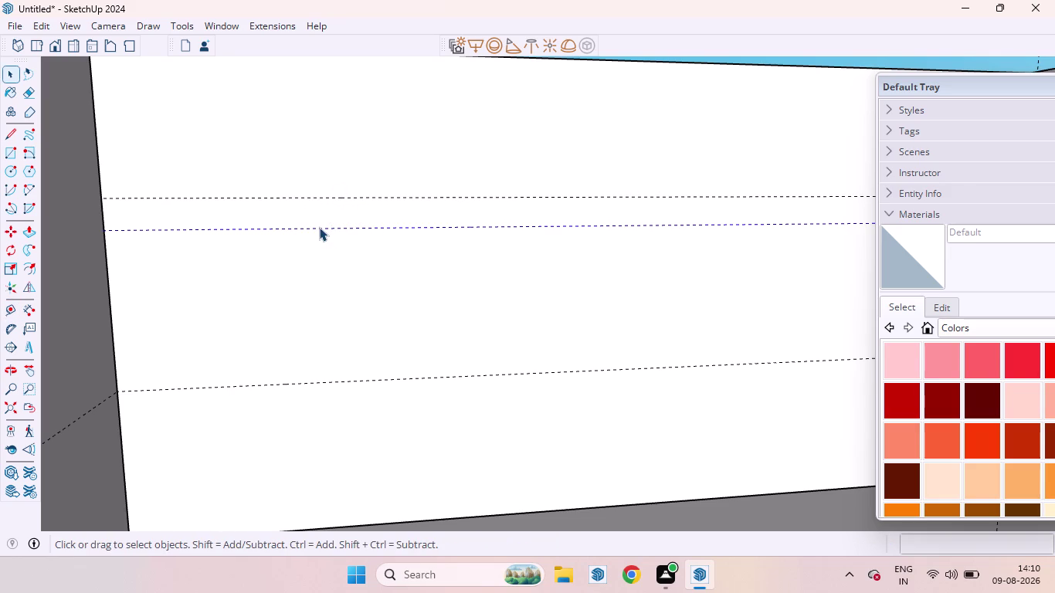
key(Delete)
scroll(down, 3)
scroll(down, 3)
middle_drag(346, 273, 259, 242)
scroll(up, 3)
scroll(down, 3)
scroll(up, 3)
scroll(down, 3)
middle_drag(336, 261, 478, 300)
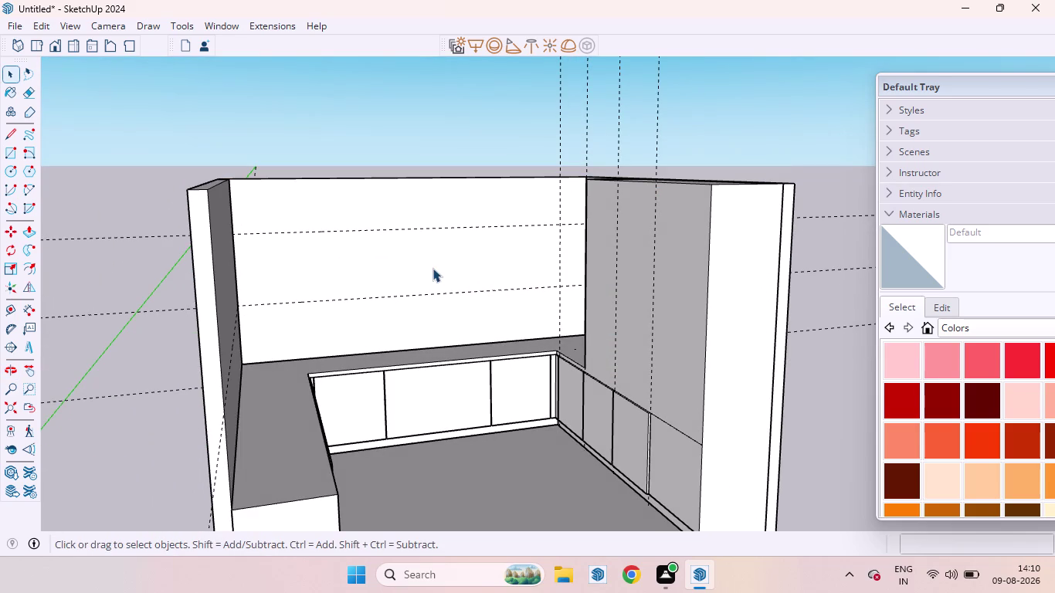